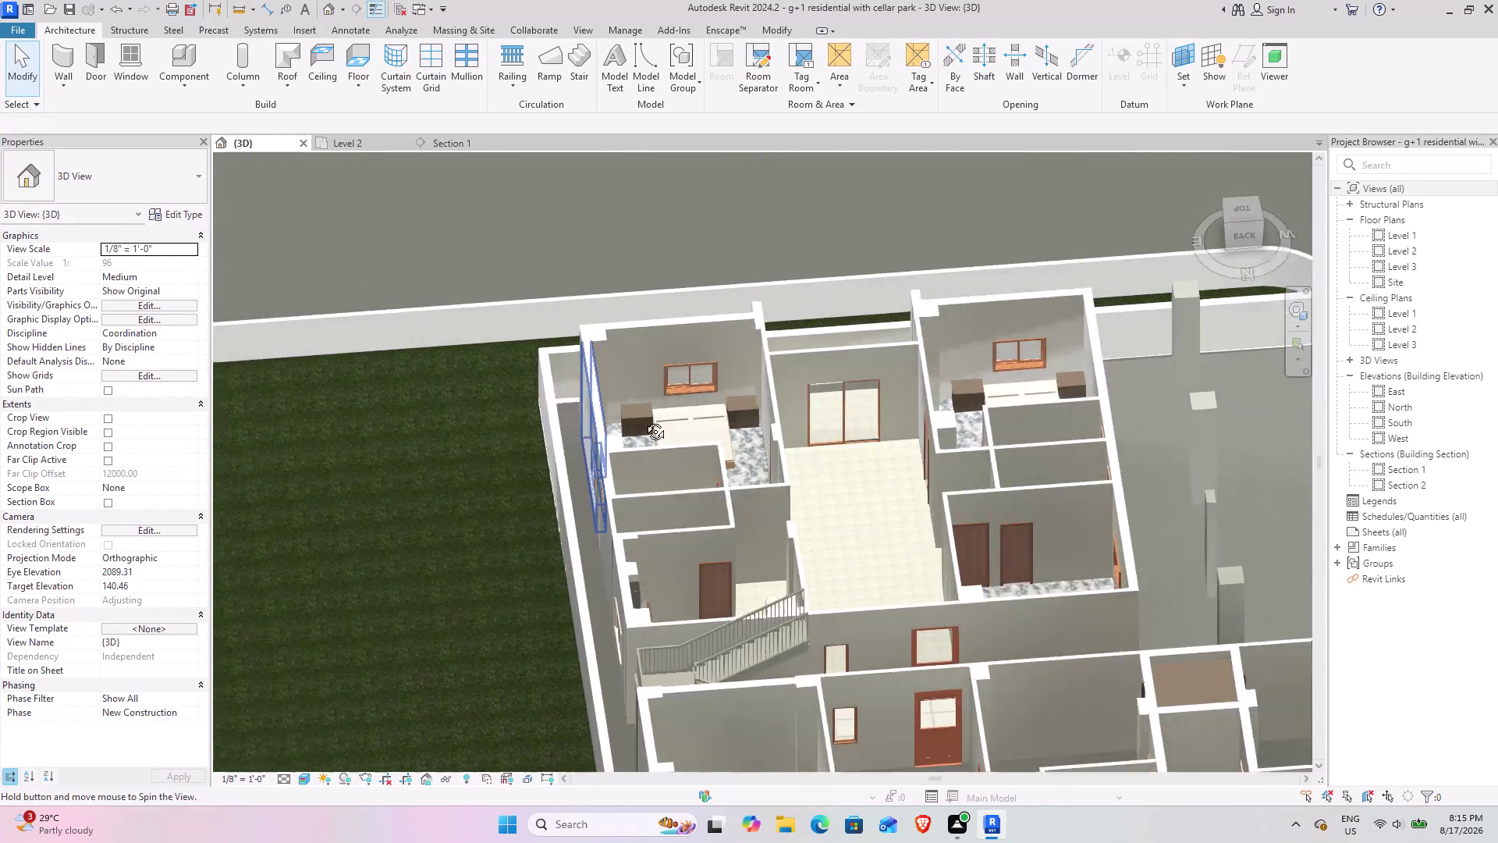
Select the bedside cabinet in the left Level 2 bedroom and pan across both bedrooms.
middle_drag(633, 422, 653, 420)
click(712, 396)
middle_drag(691, 397, 513, 549)
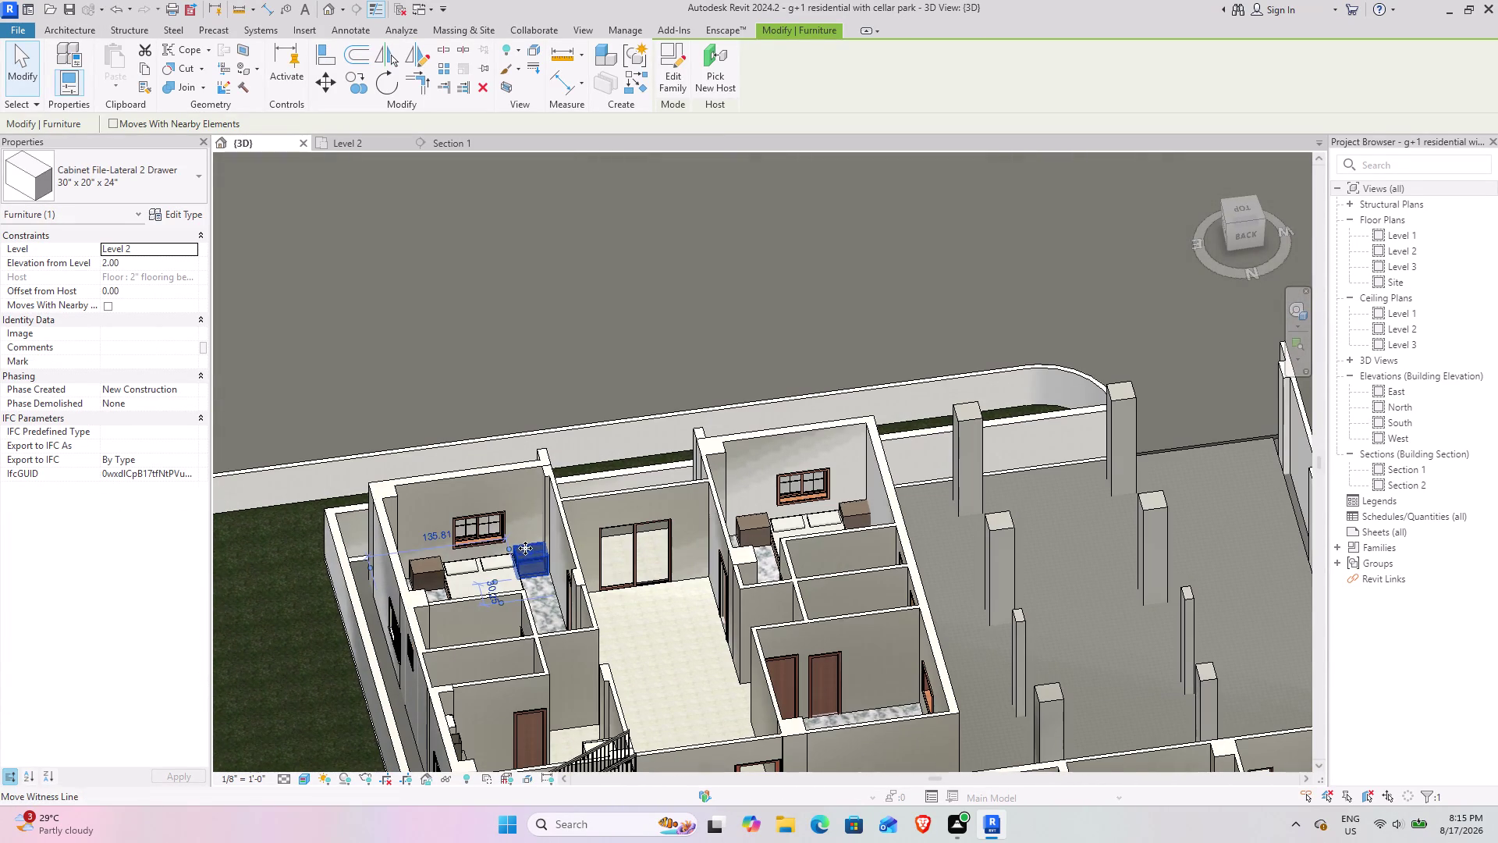
key(space)
key(space)
scroll(up, 3)
click(547, 589)
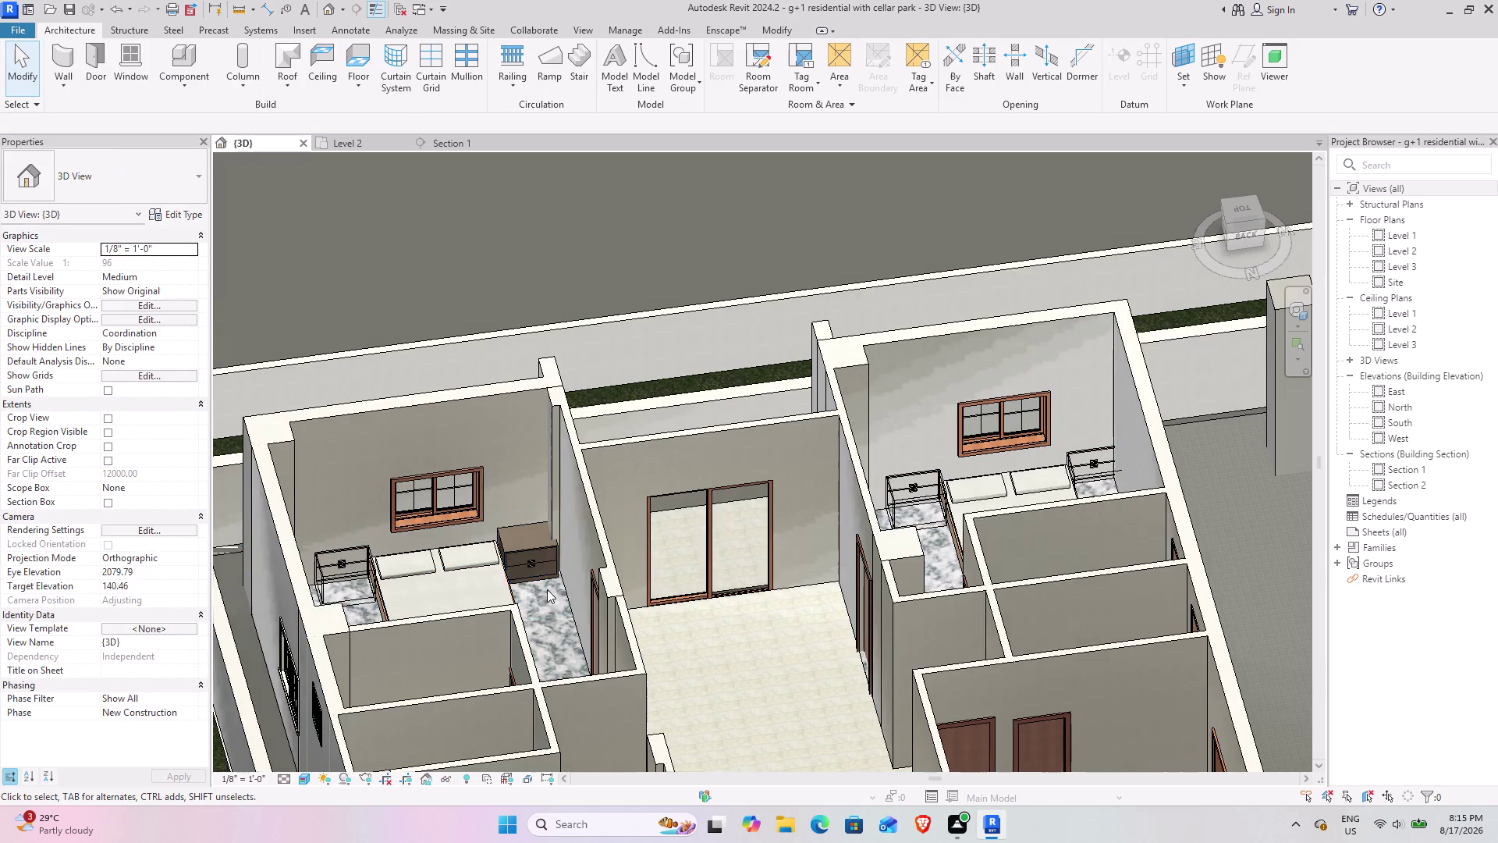
middle_drag(541, 587, 729, 555)
Move the bedside cabinet to the left side of the bed.
click(537, 538)
key(space)
key(space)
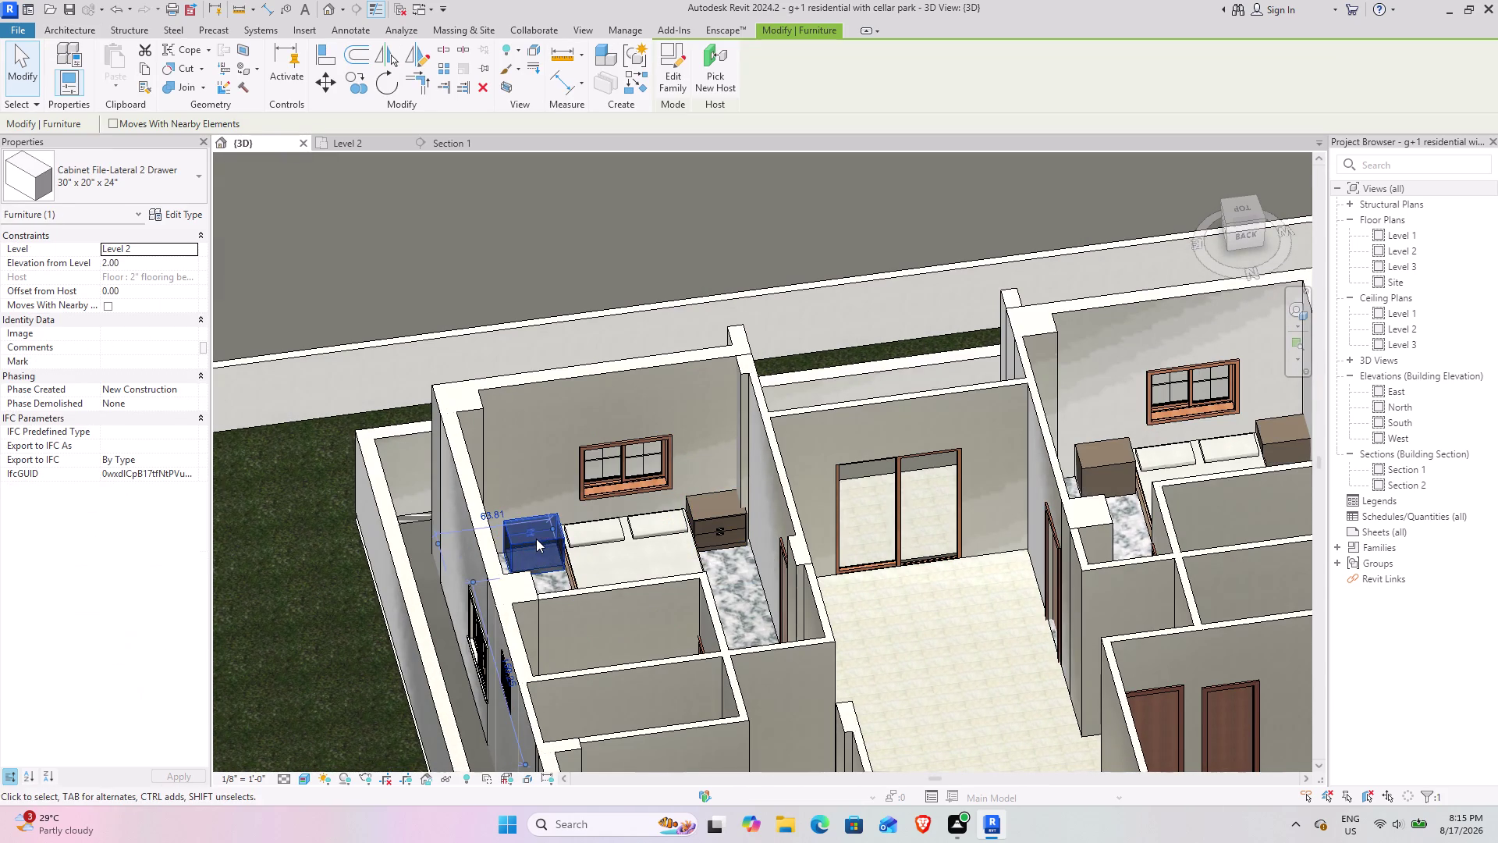
click(883, 567)
Place a bedside cabinet on the right side of the same bed.
middle_drag(891, 584, 708, 588)
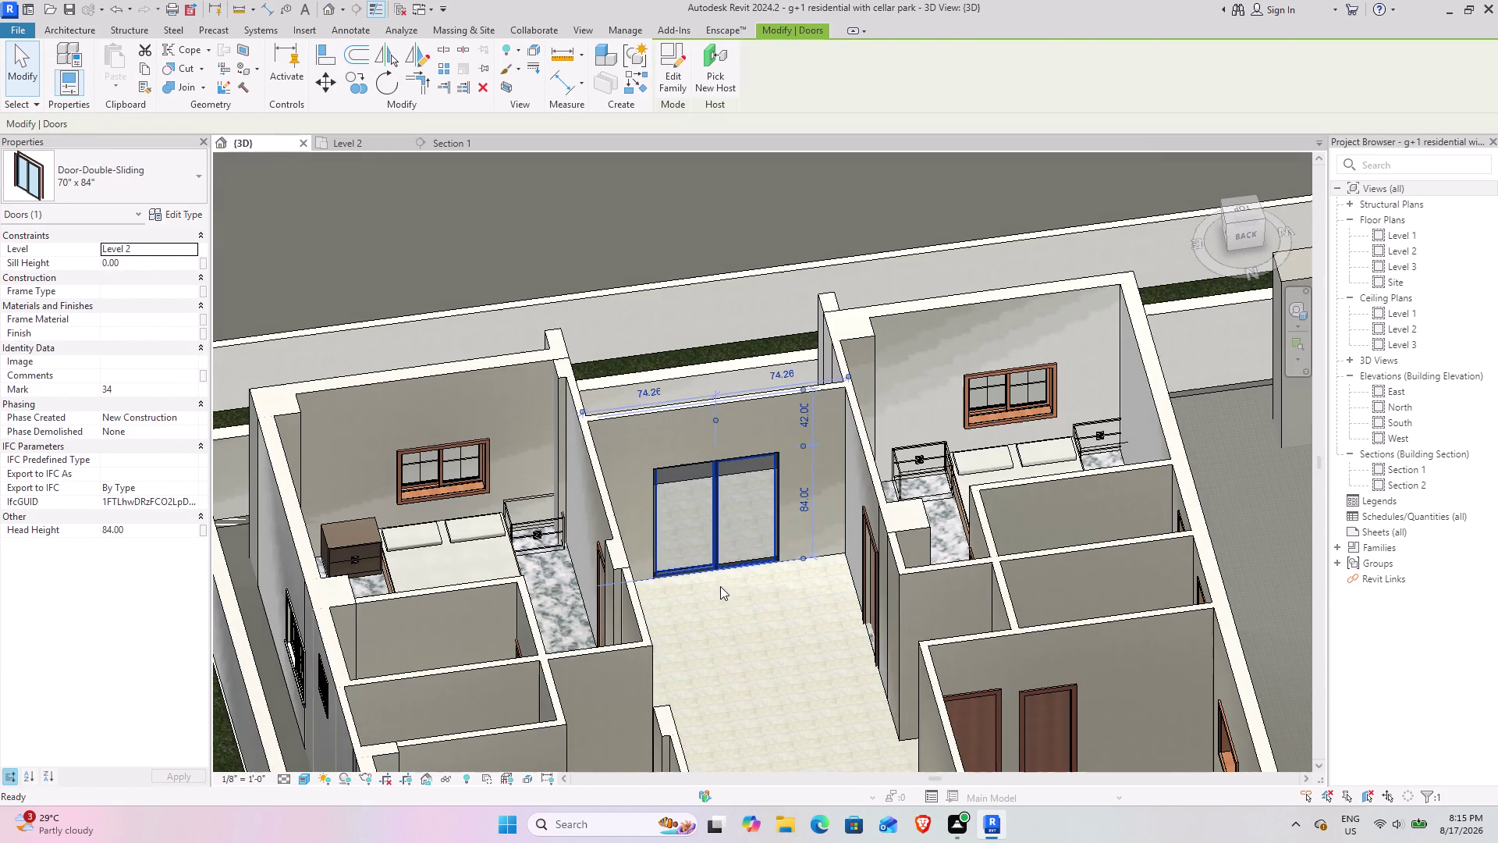
click(789, 597)
click(523, 536)
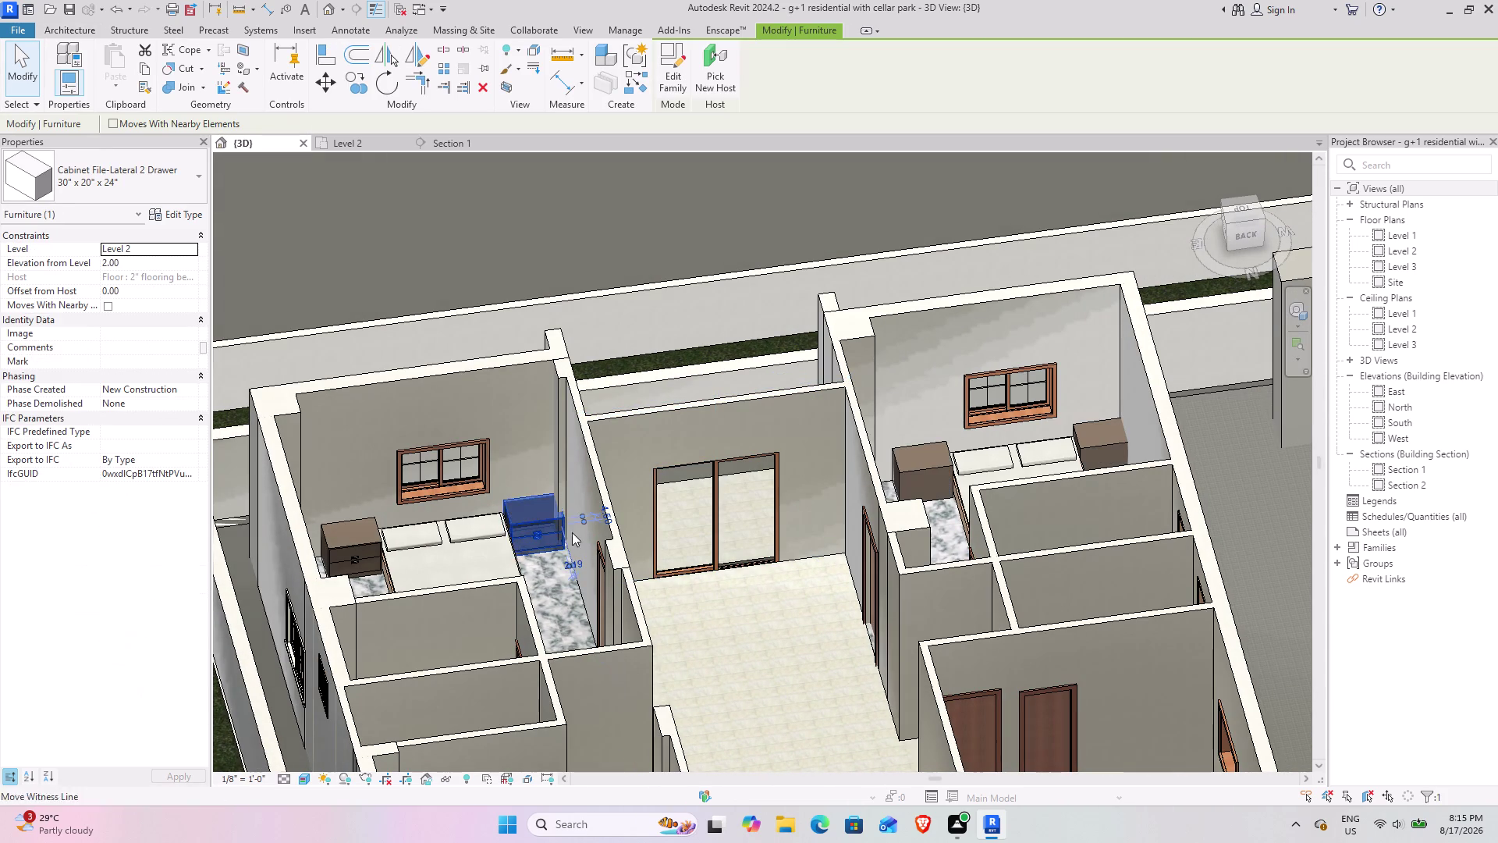
click(710, 618)
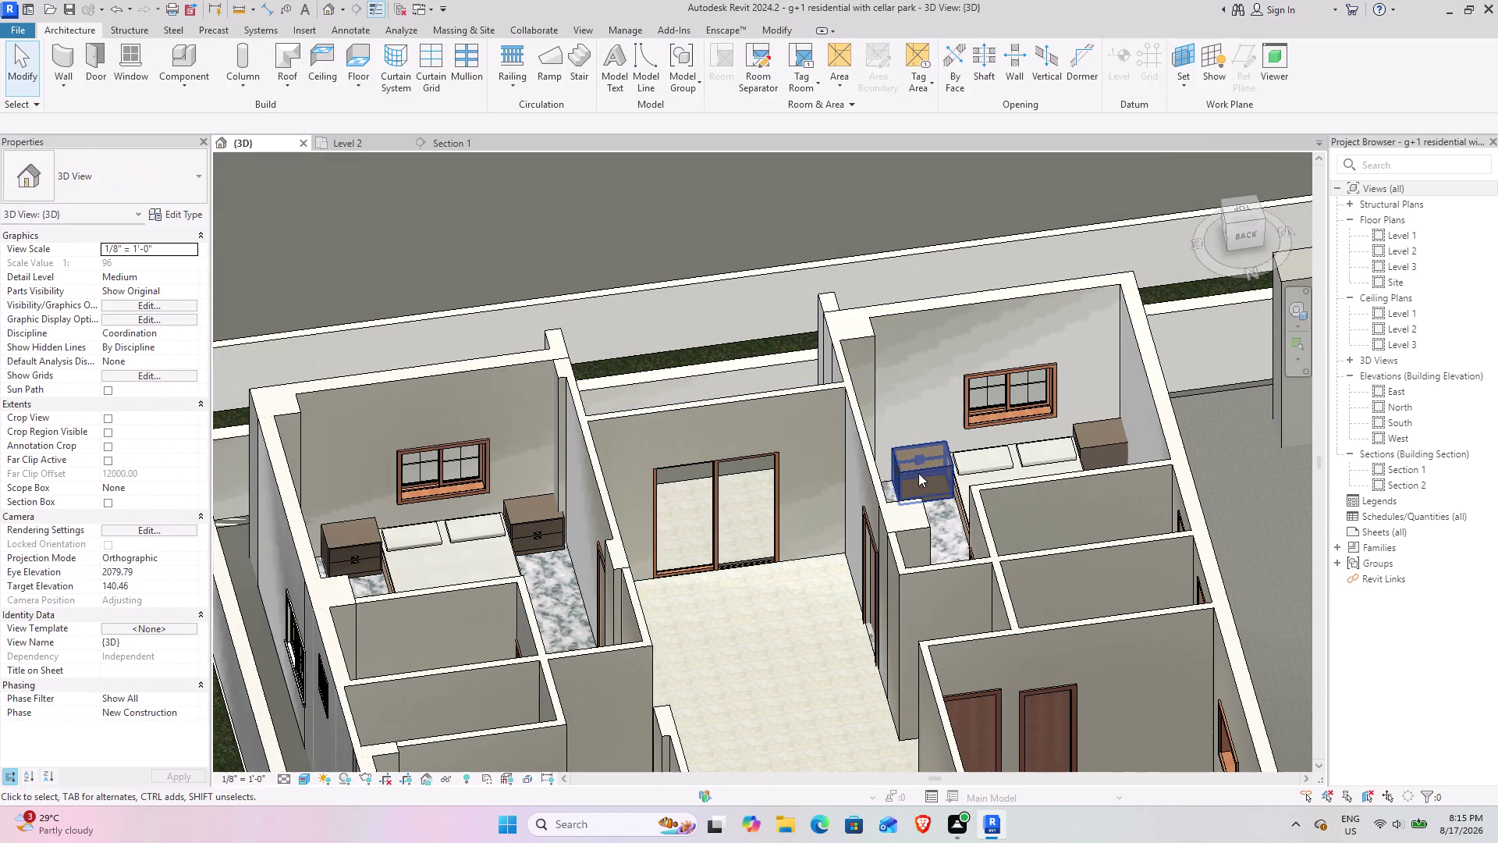
Copy the right bedroom's cabinet to the right side of its bed.
click(918, 471)
key(space)
key(space)
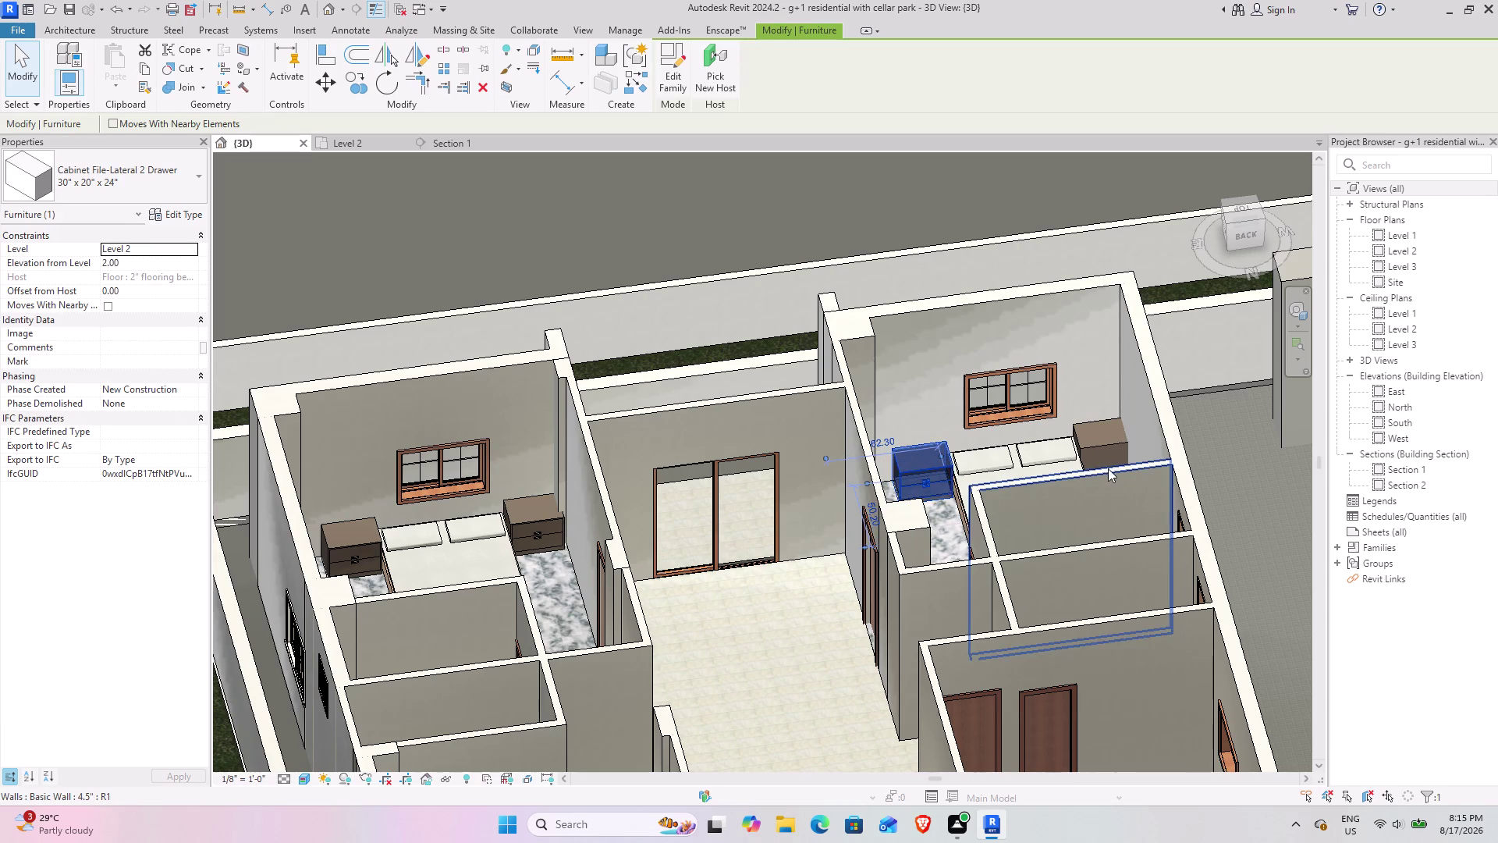
click(1113, 450)
key(space)
key(space)
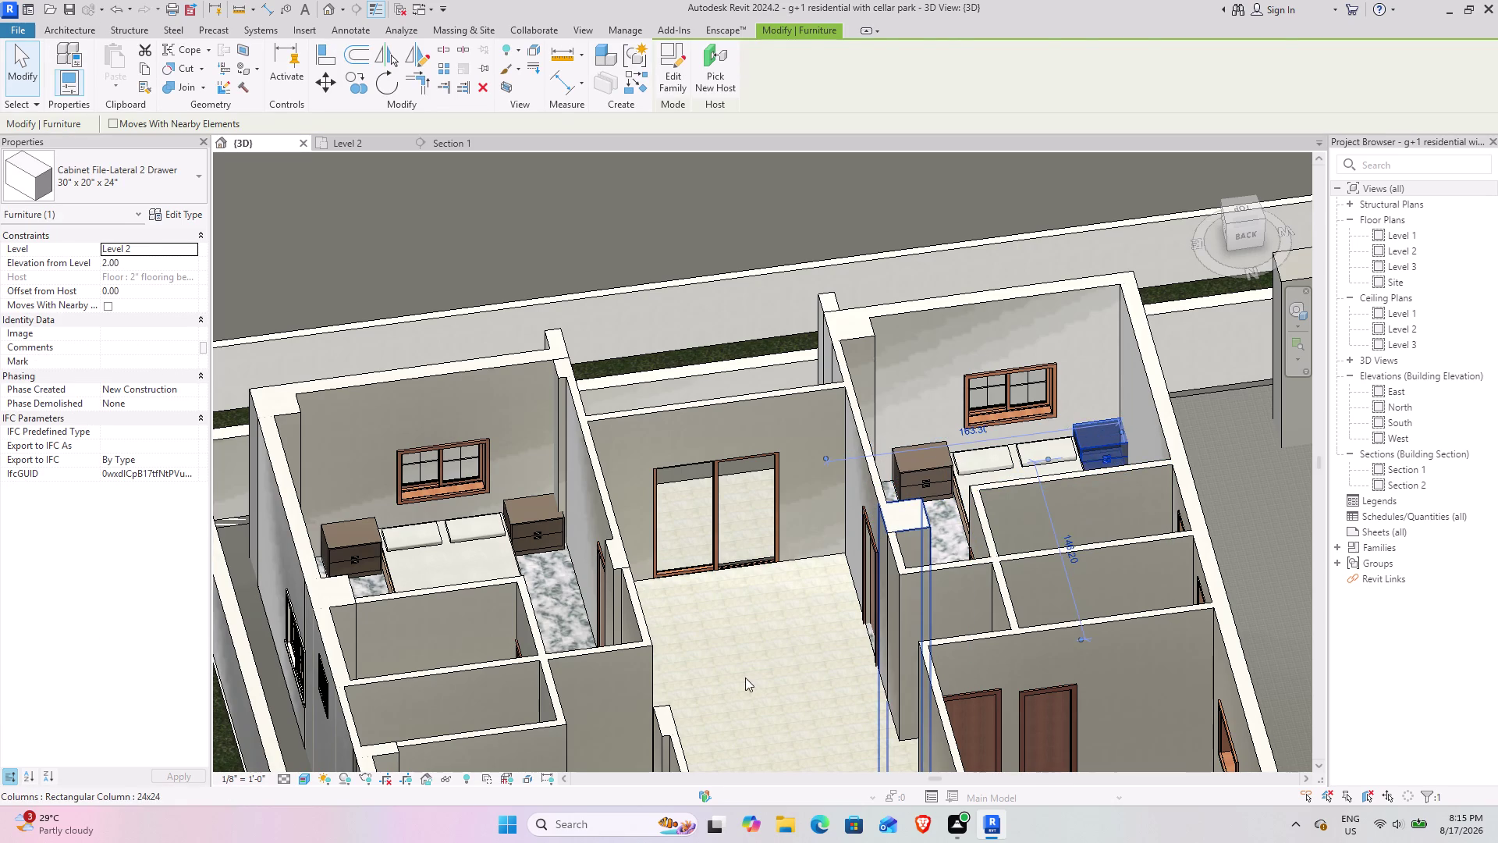
click(745, 676)
Orbit to the lower bedroom and check its bedside cabinet.
scroll(down, 3)
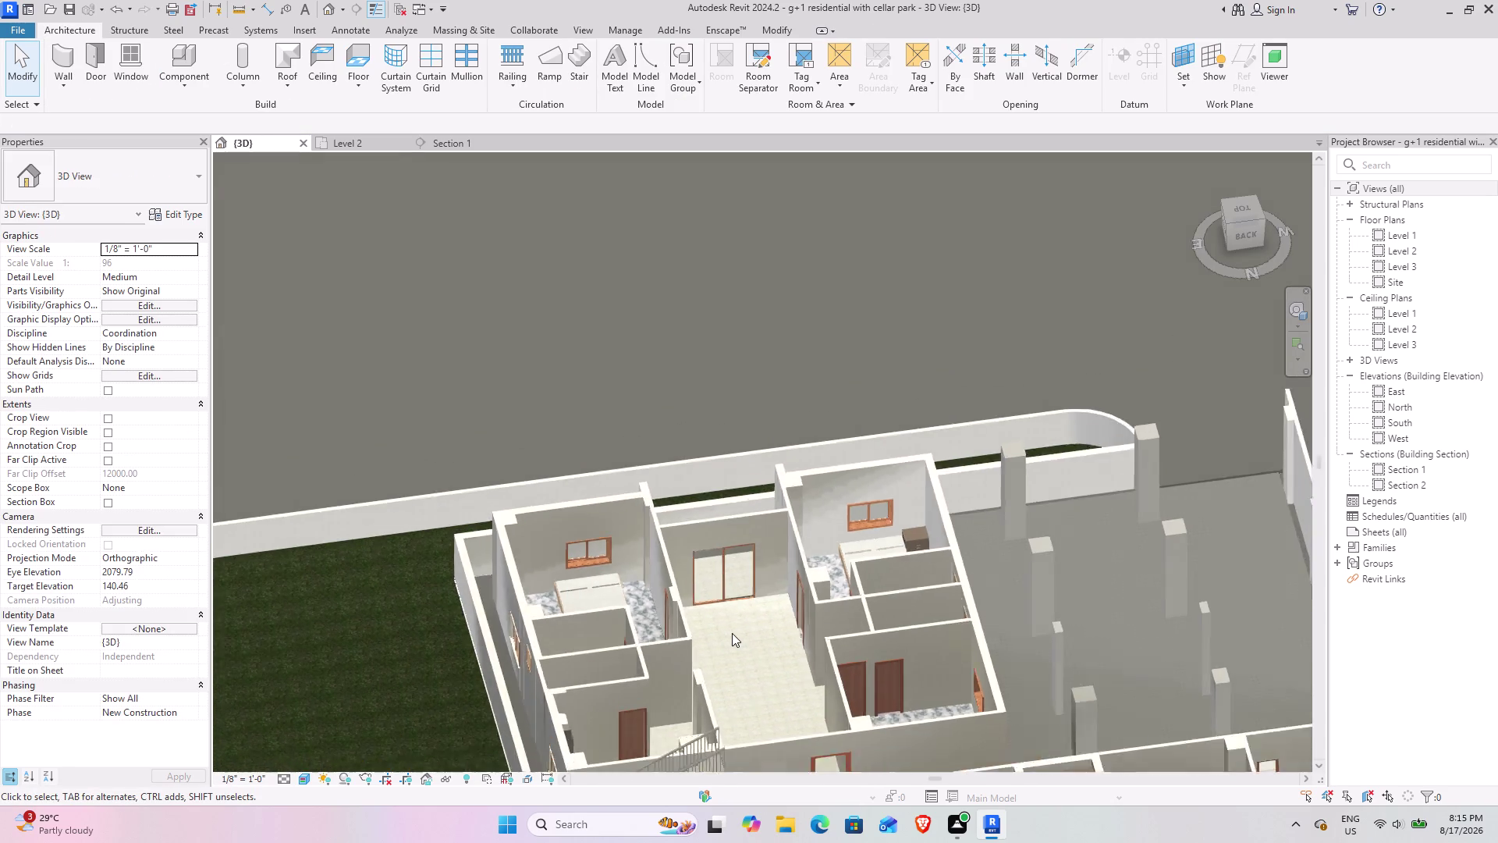
scroll(down, 3)
click(856, 397)
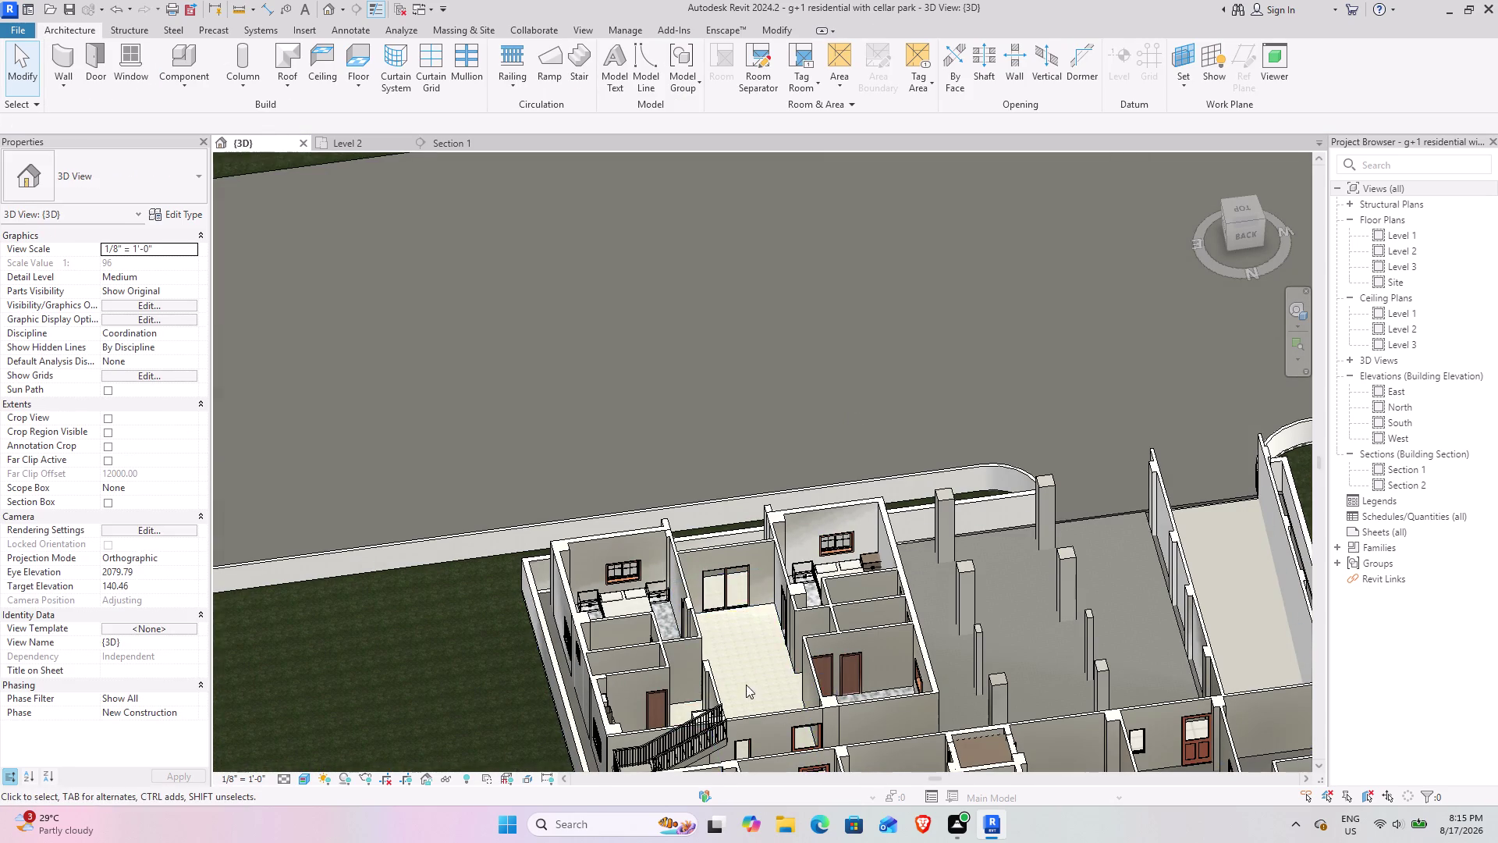
middle_drag(725, 667, 804, 698)
middle_drag(750, 654, 875, 684)
middle_drag(541, 614, 720, 623)
scroll(up, 3)
double_click(376, 469)
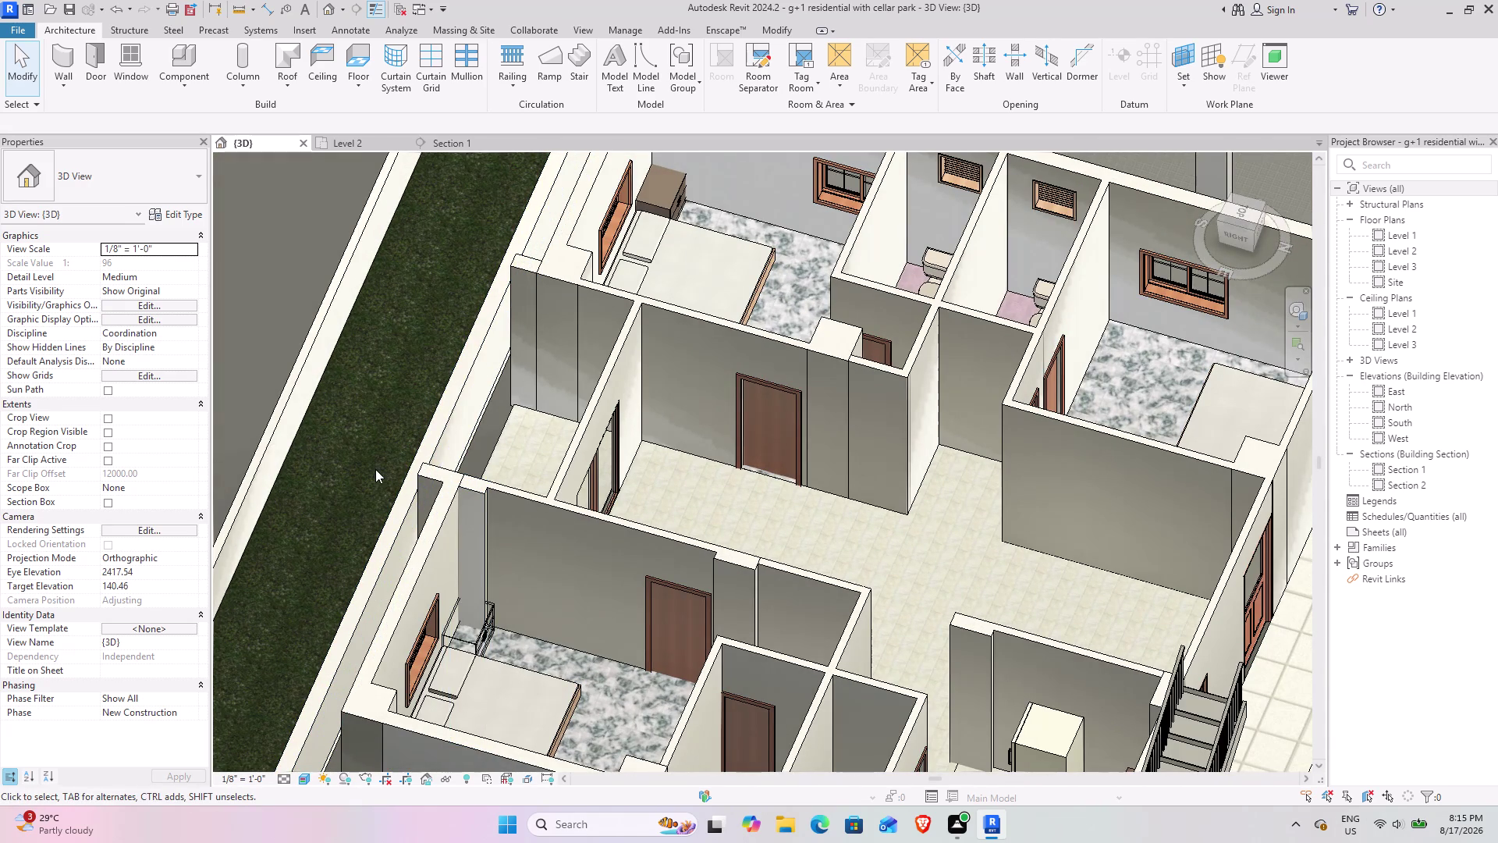
click(472, 627)
click(480, 633)
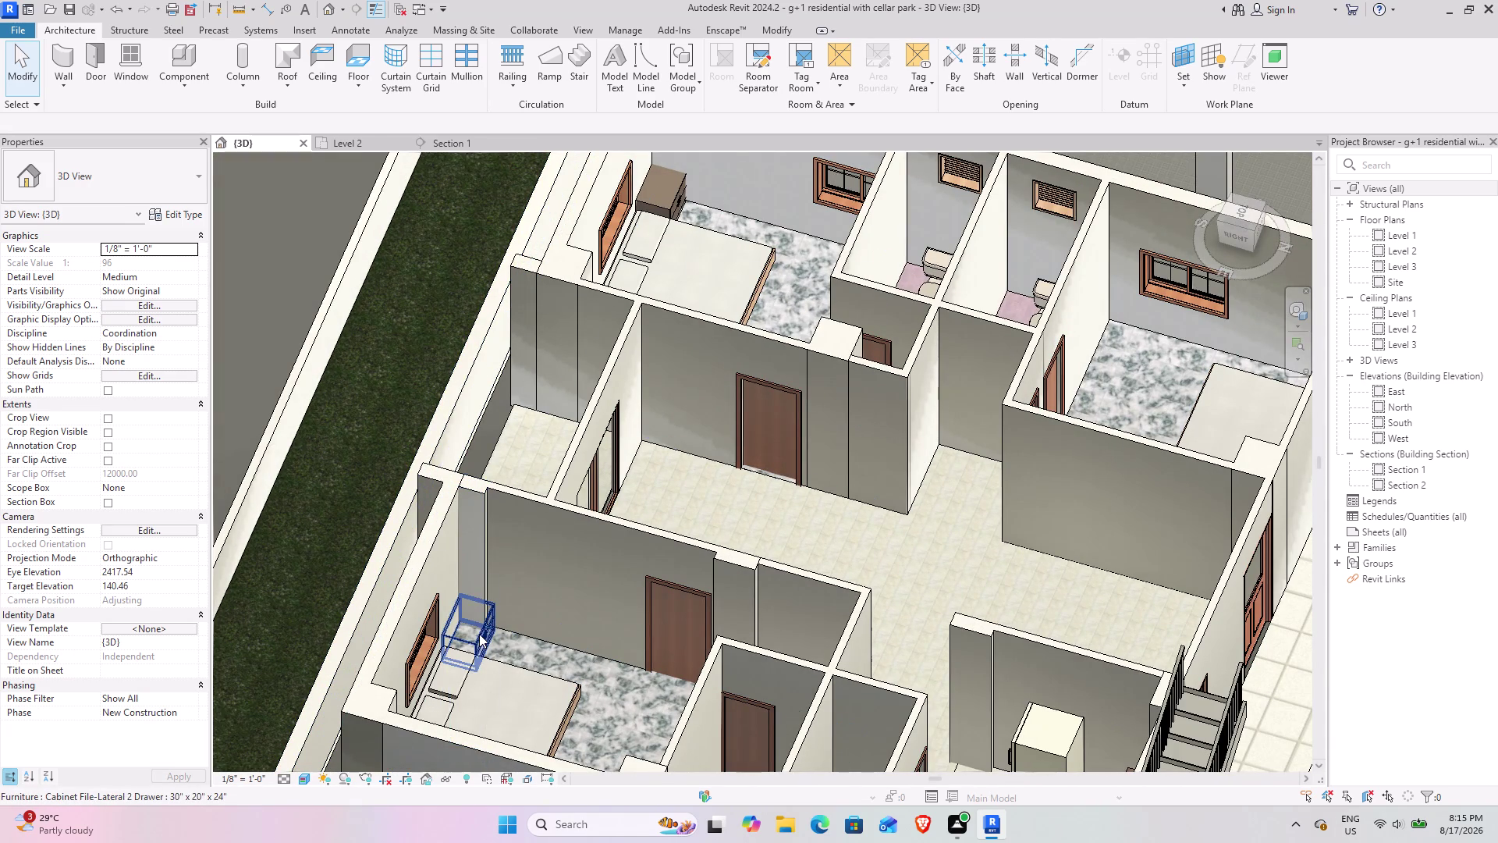
click(528, 458)
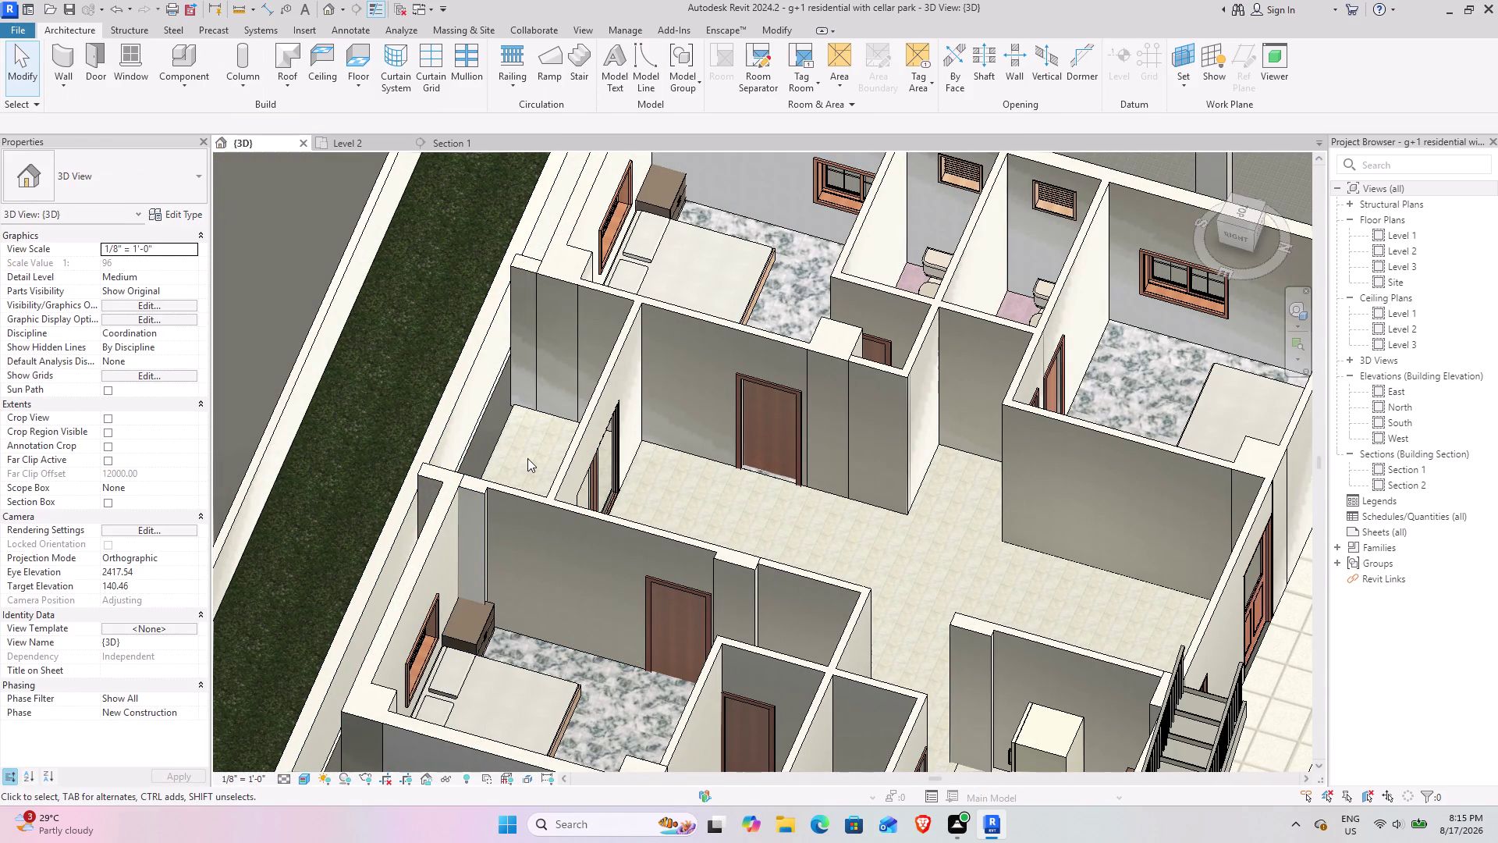
Orbit across the floor to the bedroom near the stairs.
scroll(down, 3)
middle_drag(363, 440, 249, 464)
middle_drag(415, 477, 853, 529)
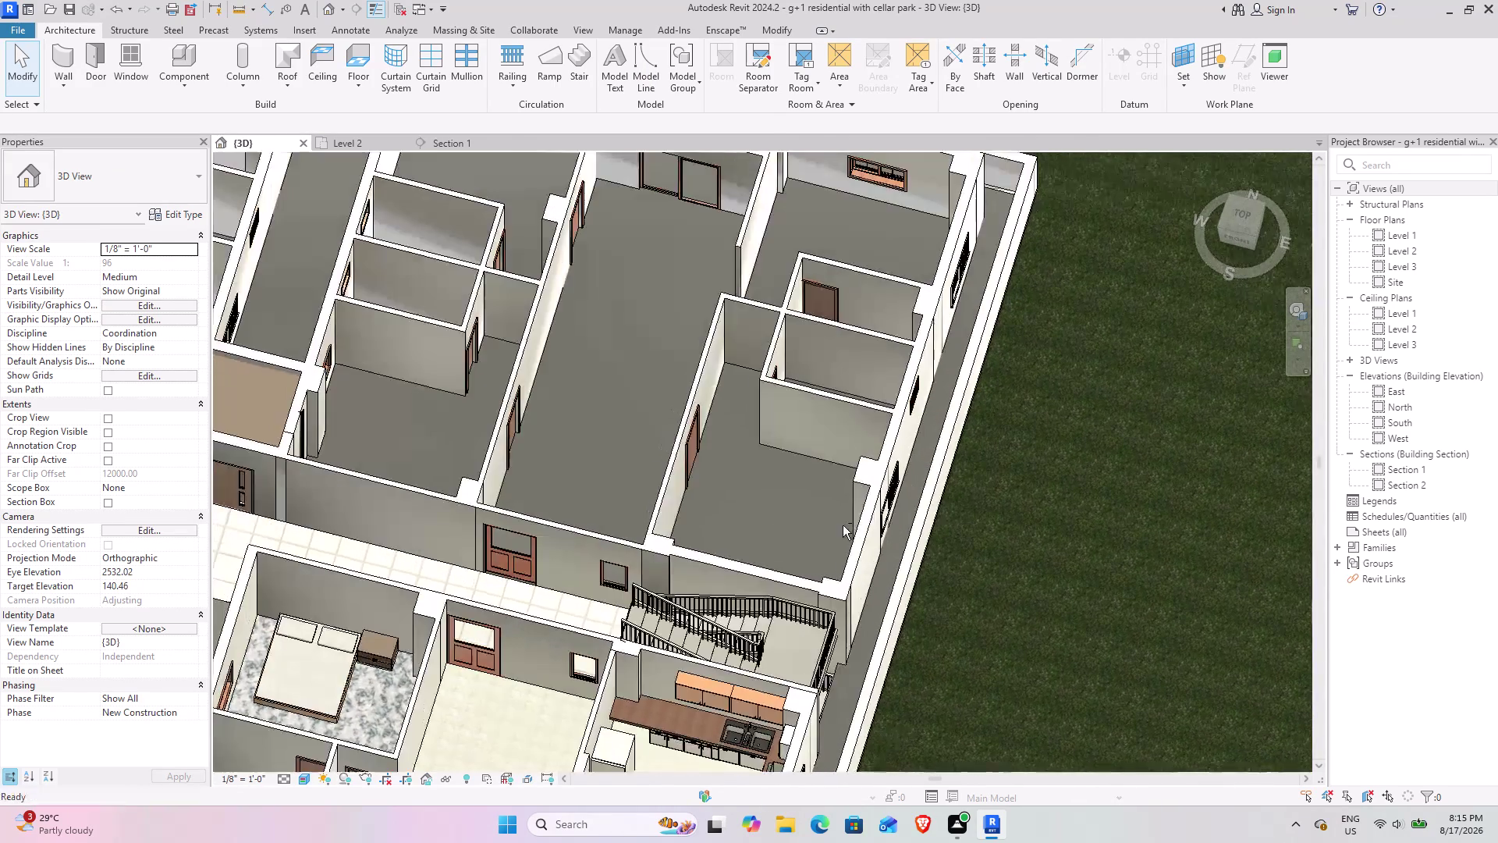
middle_drag(580, 492, 904, 418)
scroll(up, 3)
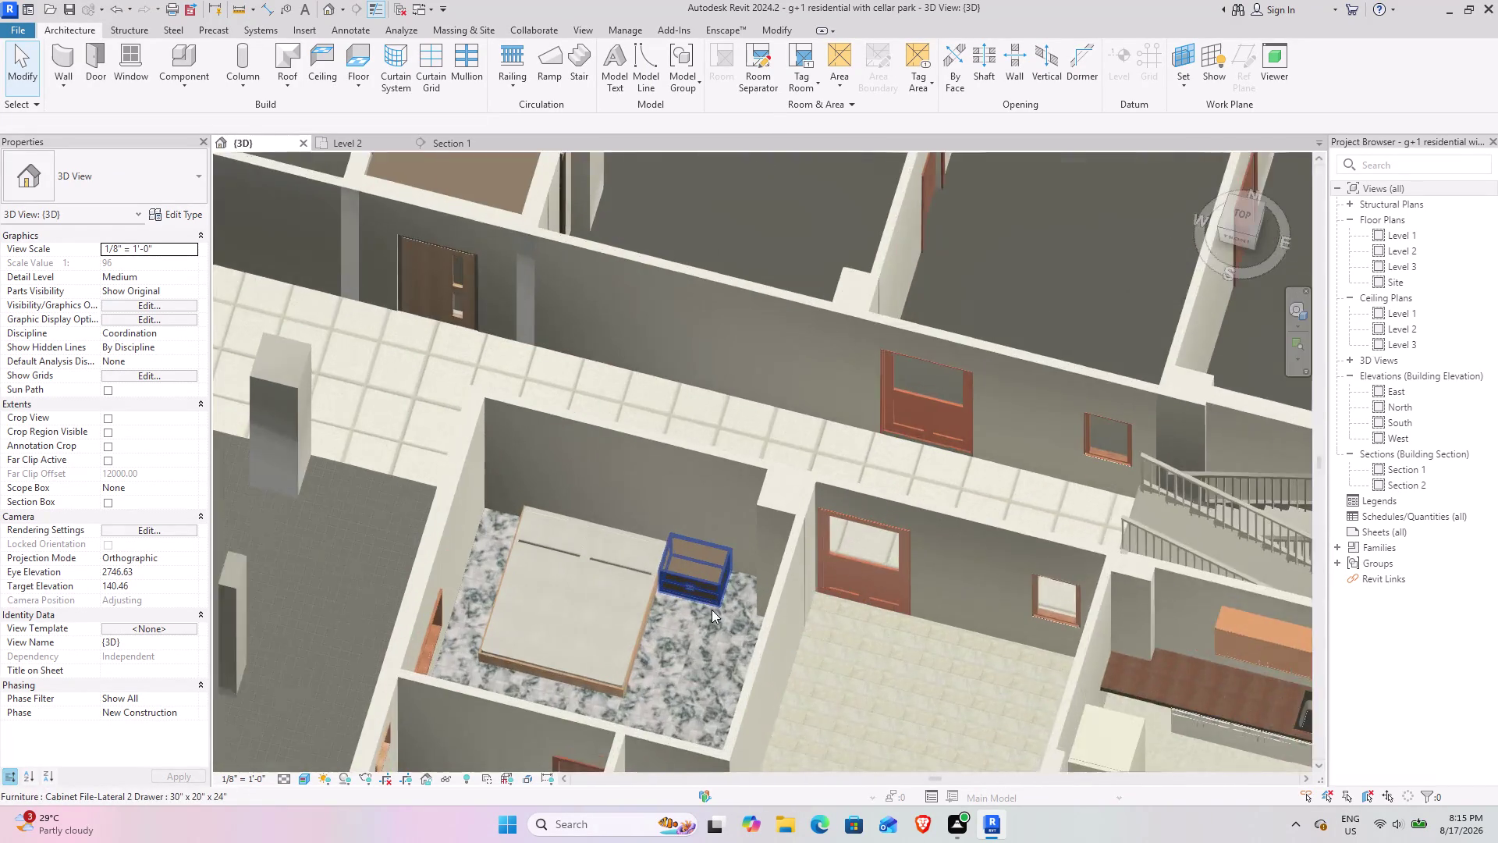
scroll(up, 3)
Reposition the bedside cabinet beside the bed near the stairs.
click(691, 565)
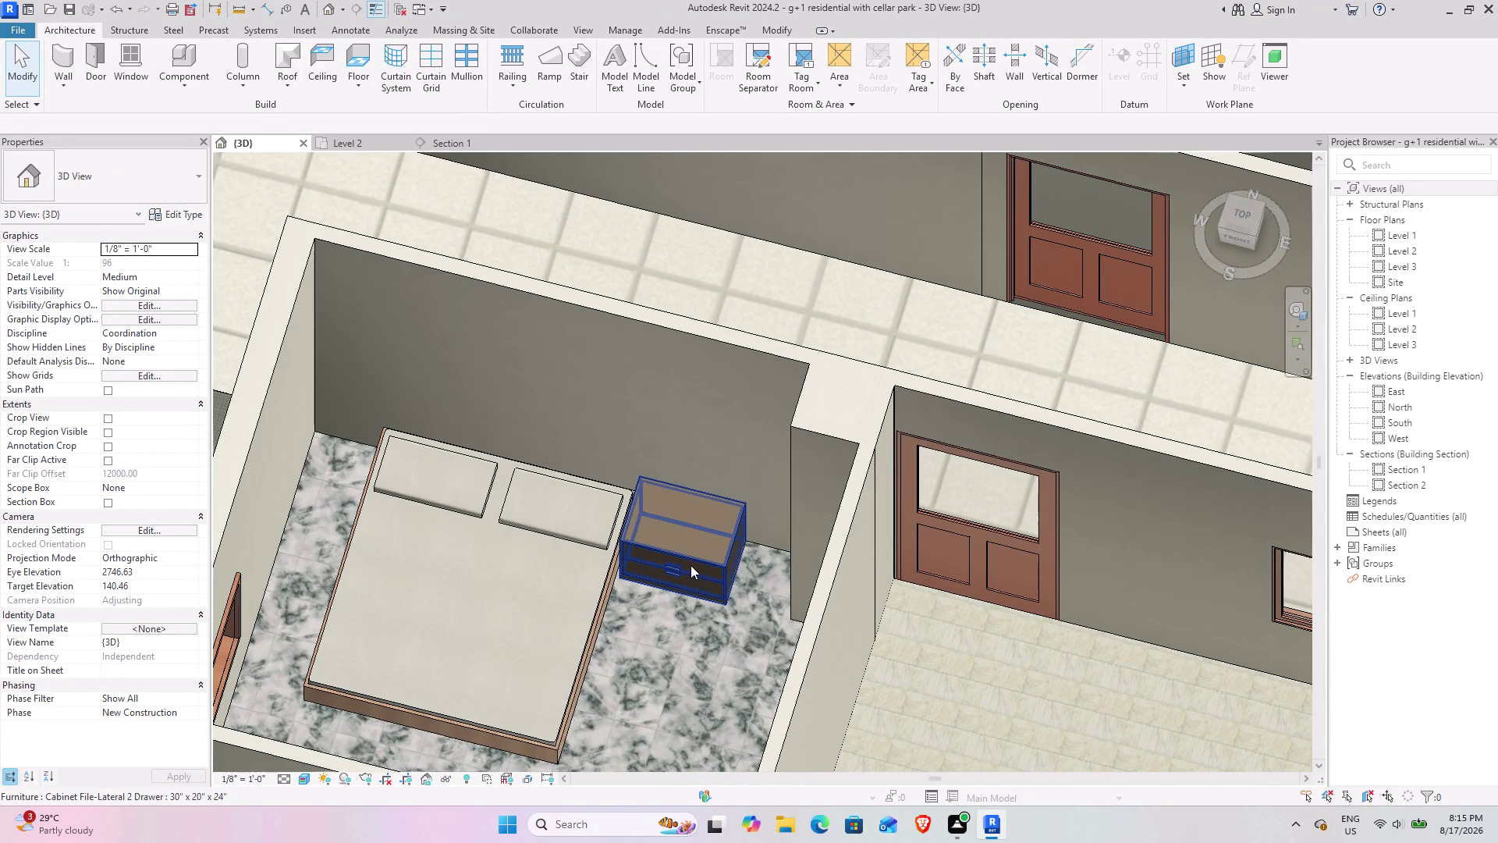
key(space)
key(space)
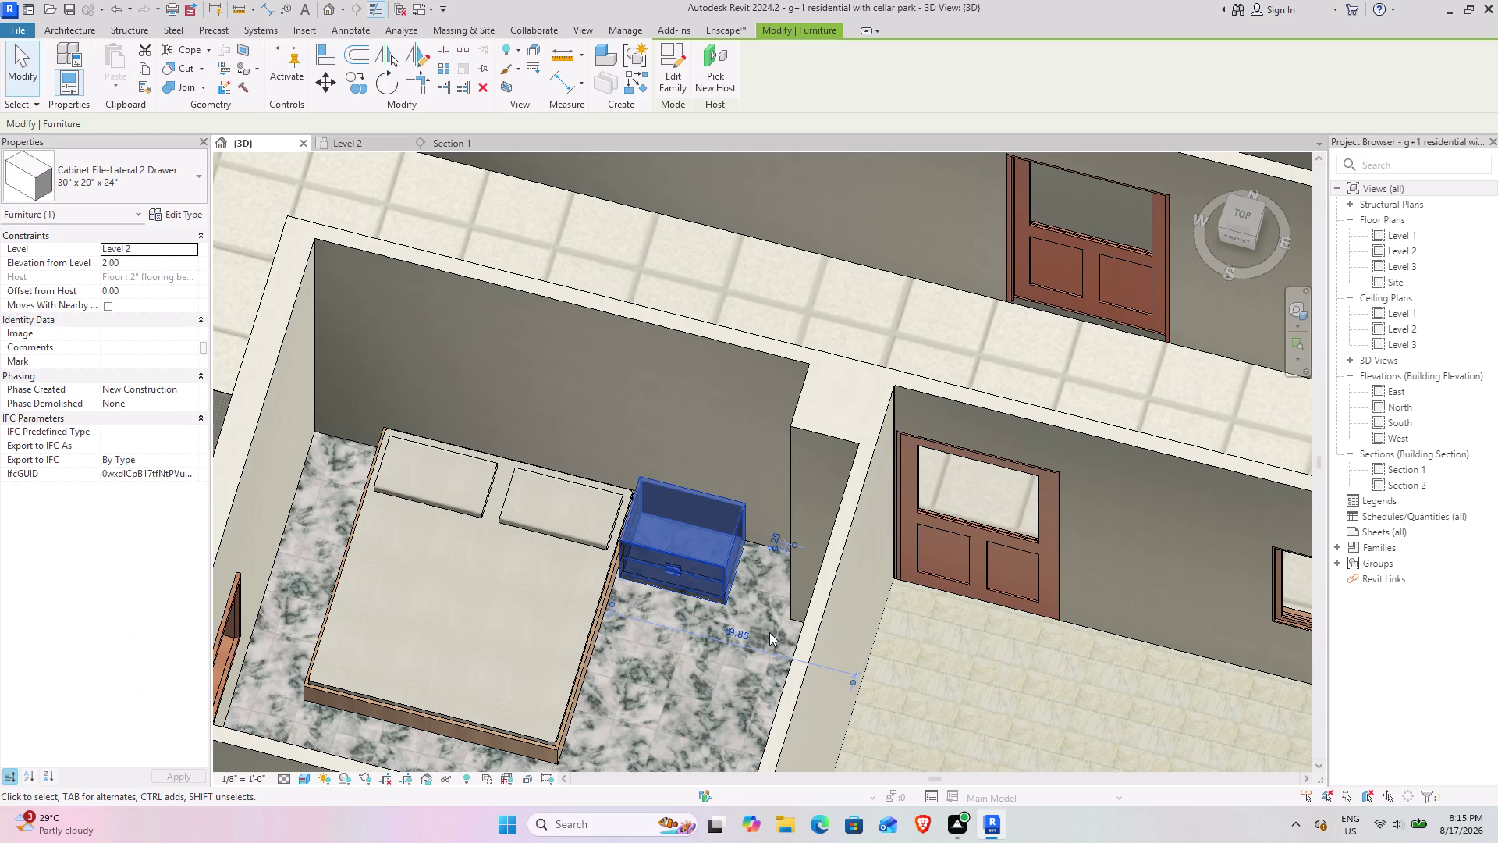
key(space)
key(space)
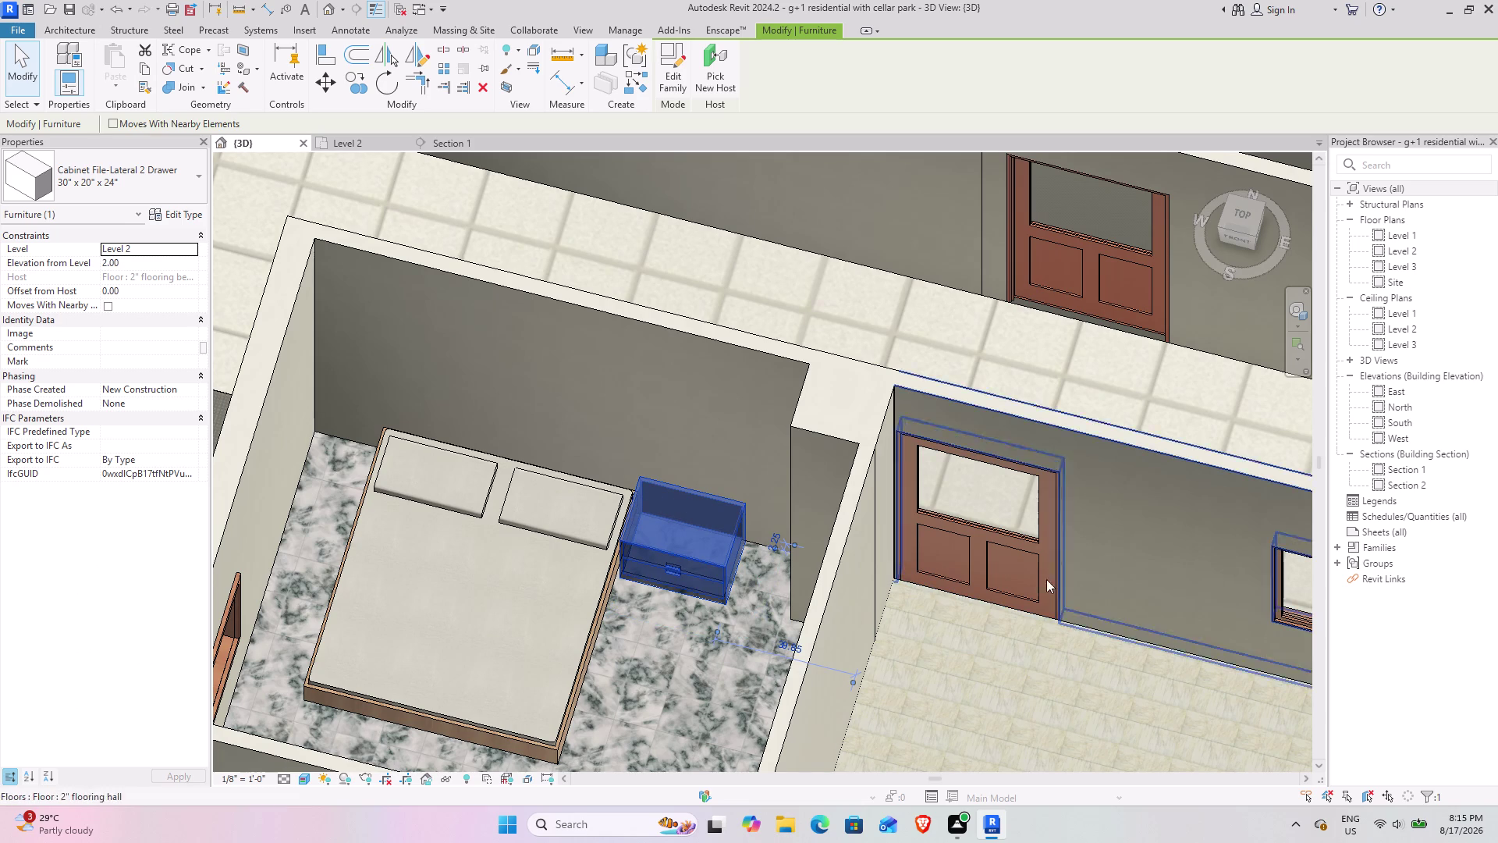
click(970, 358)
scroll(down, 3)
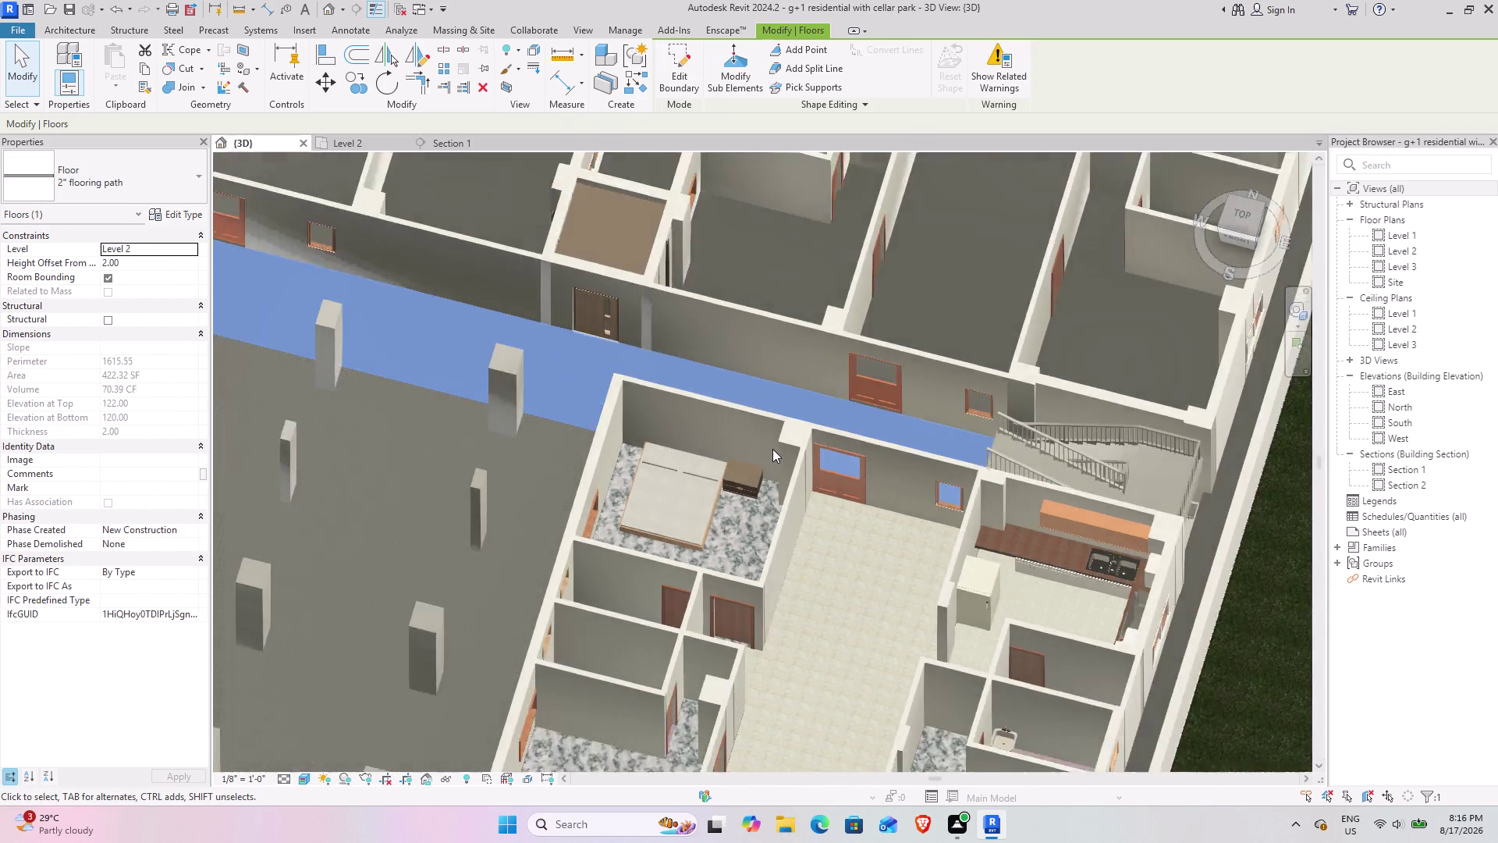
scroll(down, 3)
Orbit around the whole building, viewing it from above, the side and the front.
click(1107, 477)
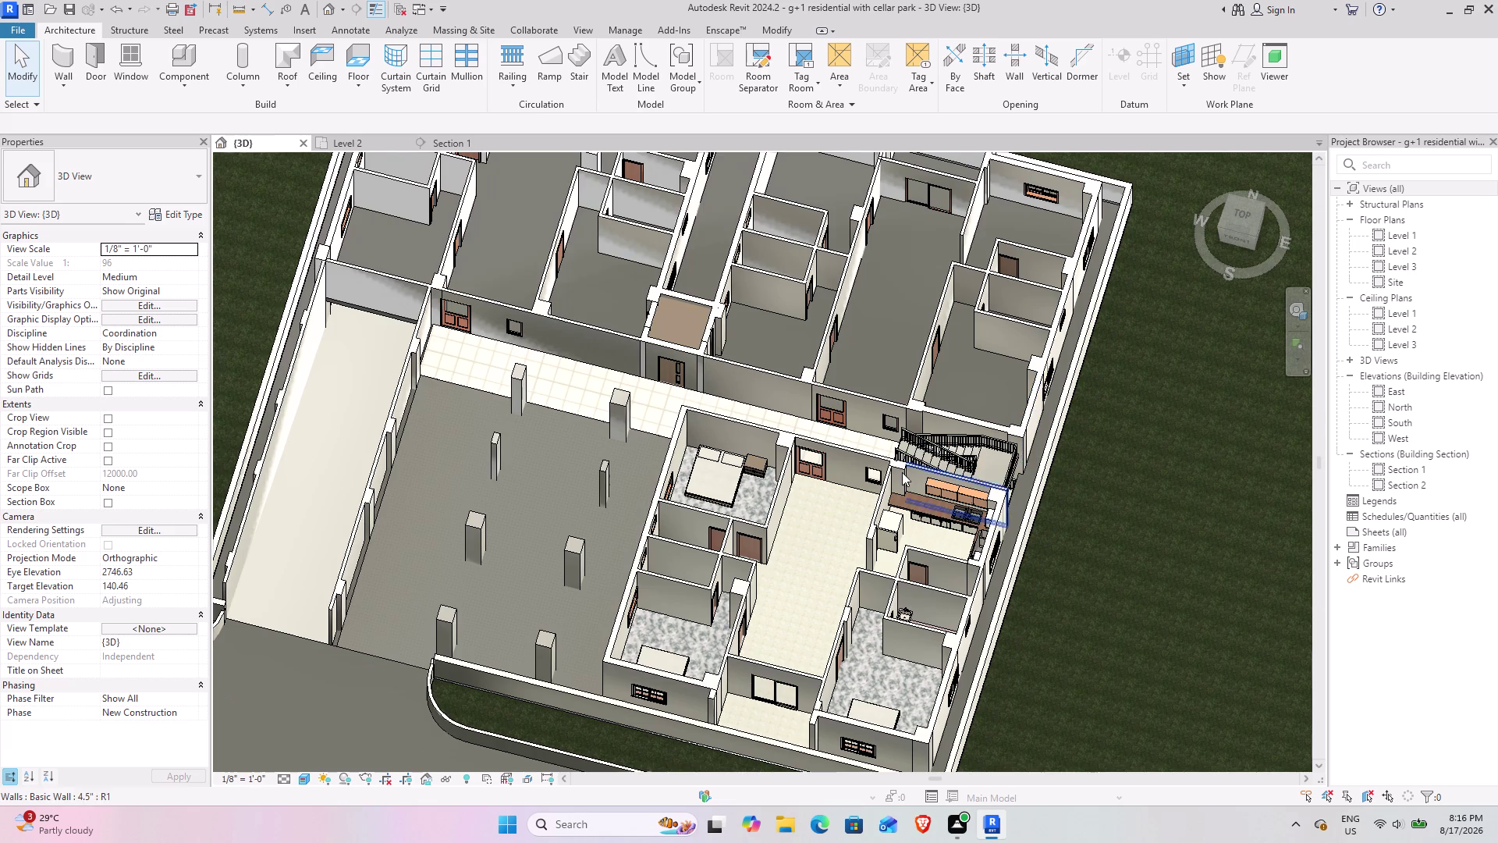
scroll(down, 3)
middle_drag(925, 609, 586, 434)
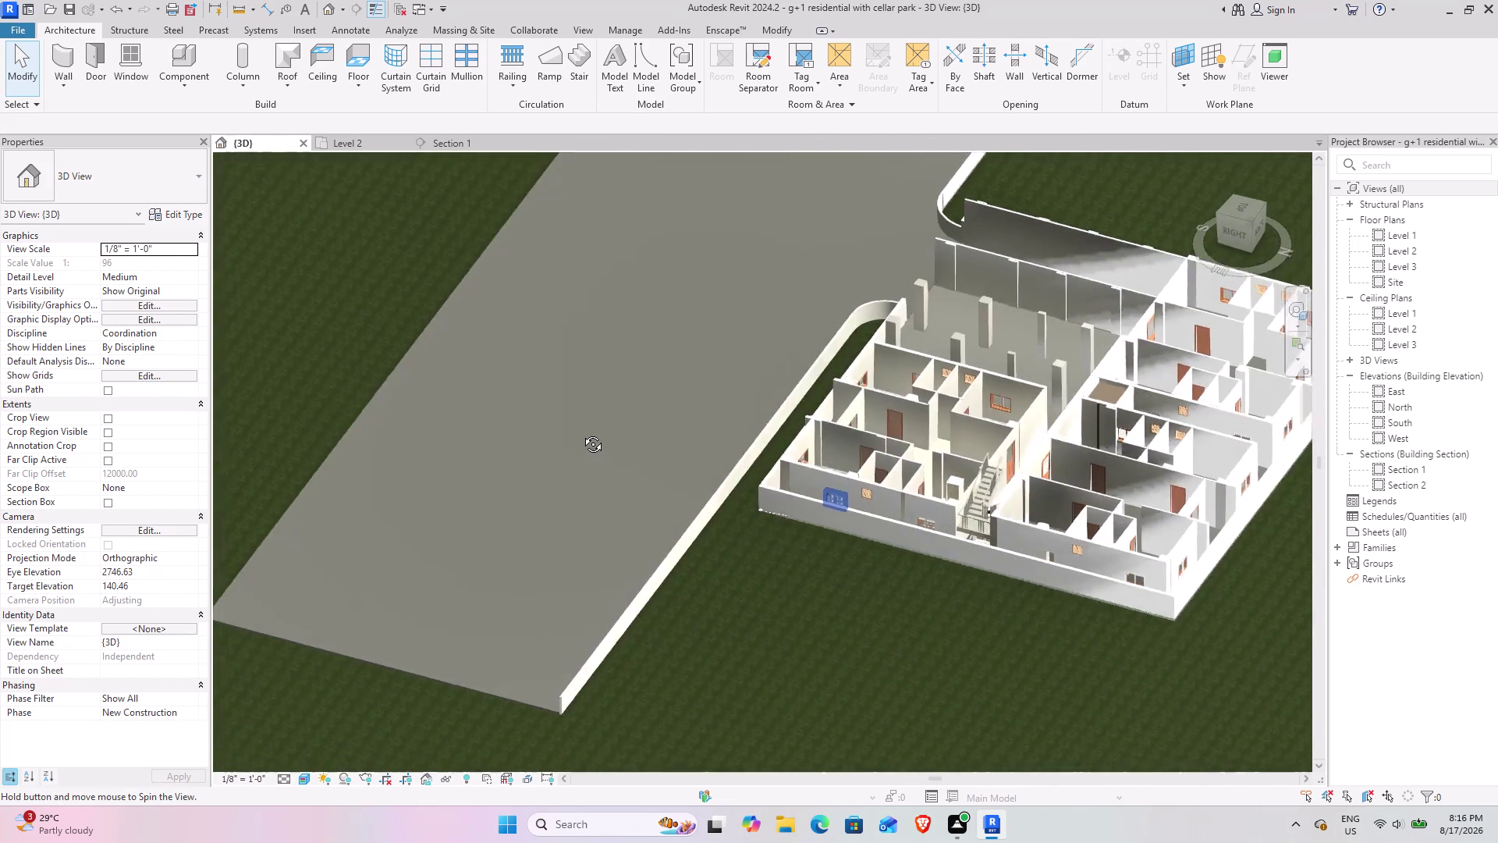
middle_drag(585, 434, 937, 592)
middle_drag(826, 560, 322, 454)
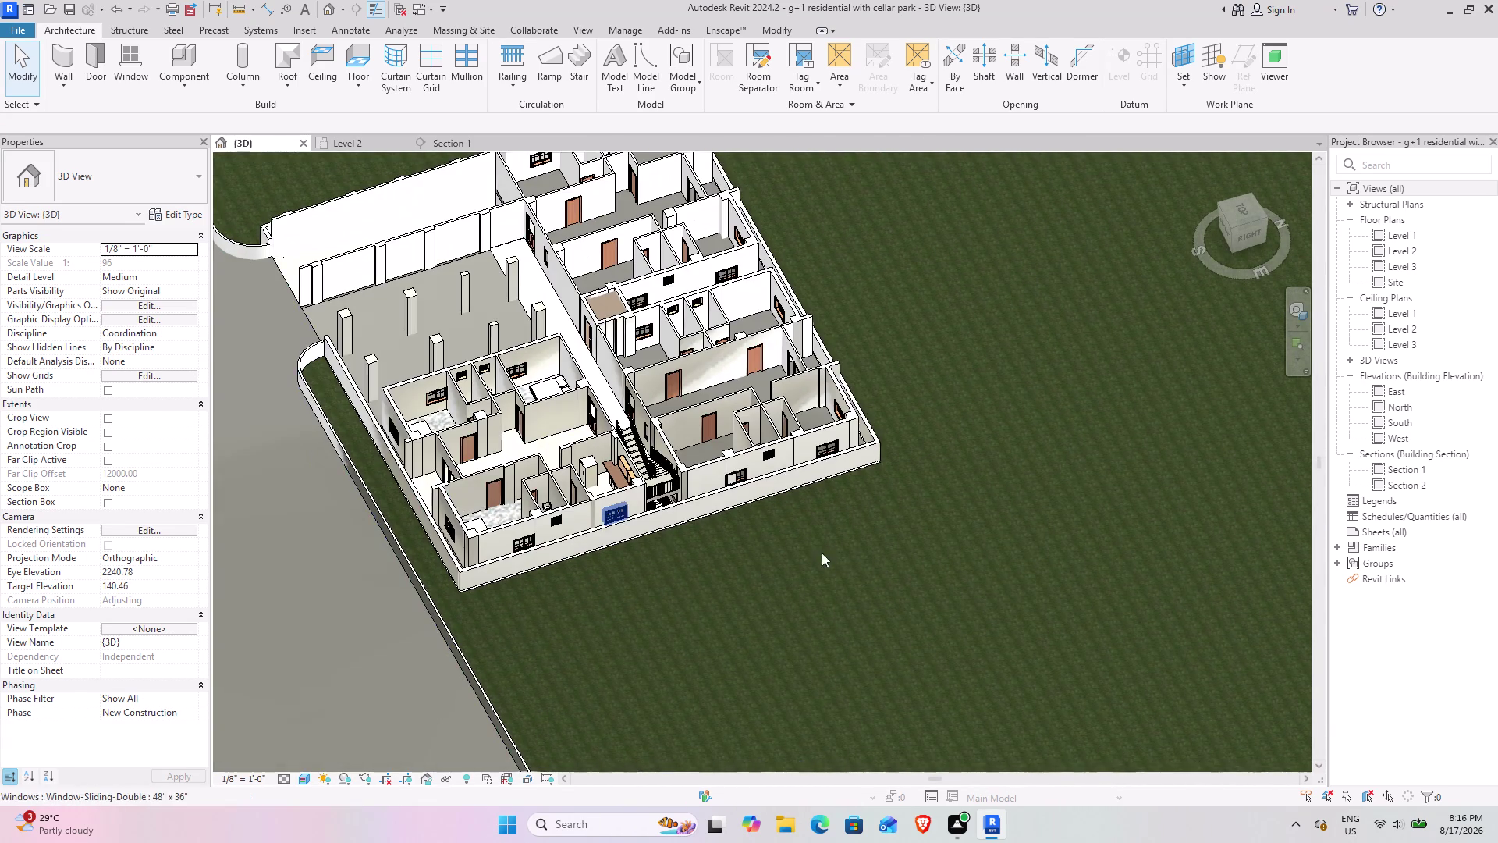
middle_drag(747, 551, 866, 625)
middle_drag(820, 587, 1043, 525)
middle_drag(700, 568, 732, 585)
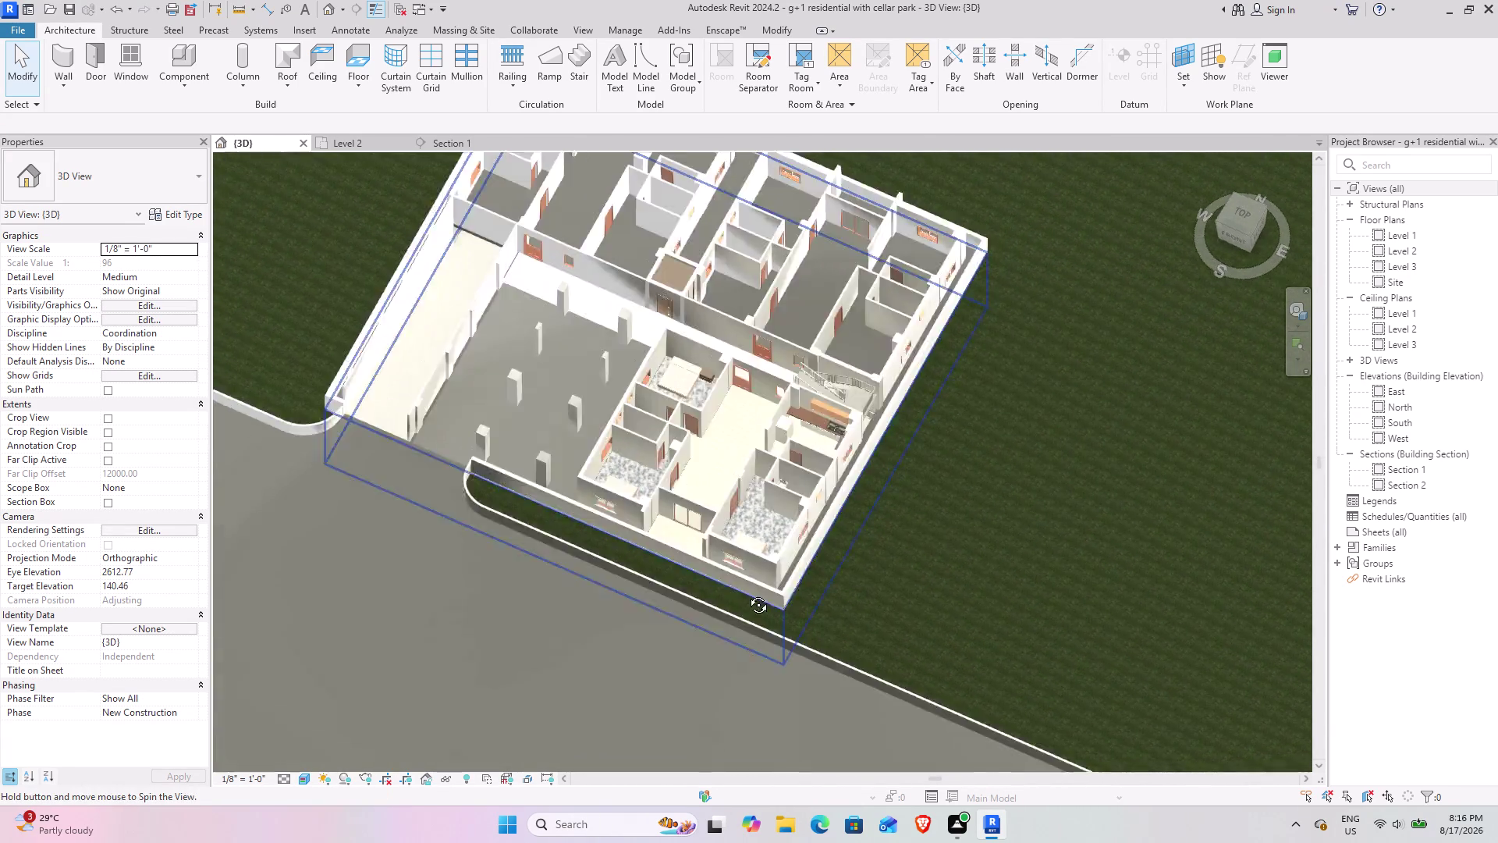
middle_drag(732, 585, 892, 620)
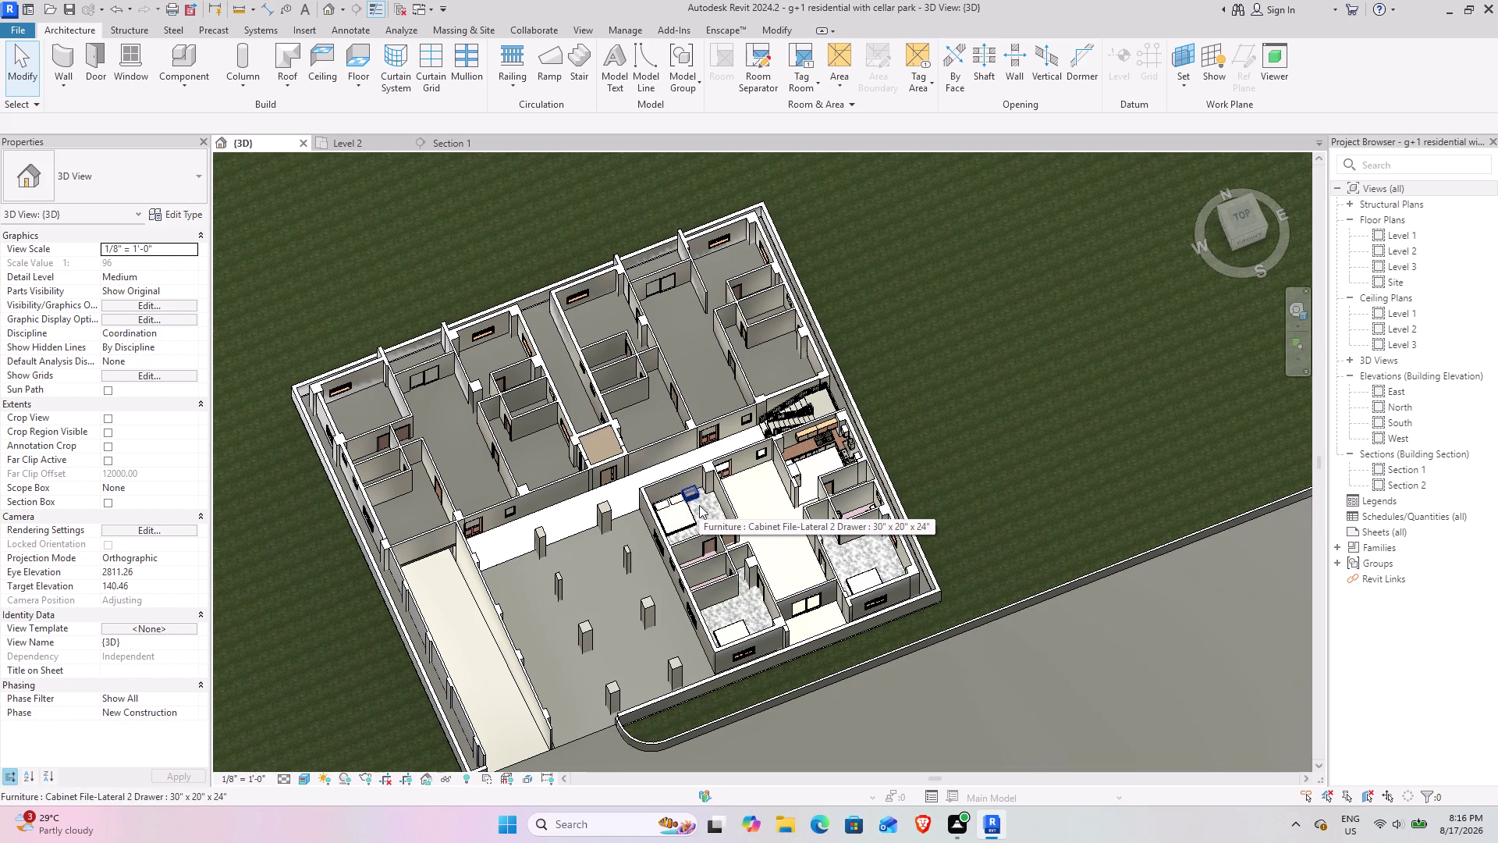
scroll(down, 3)
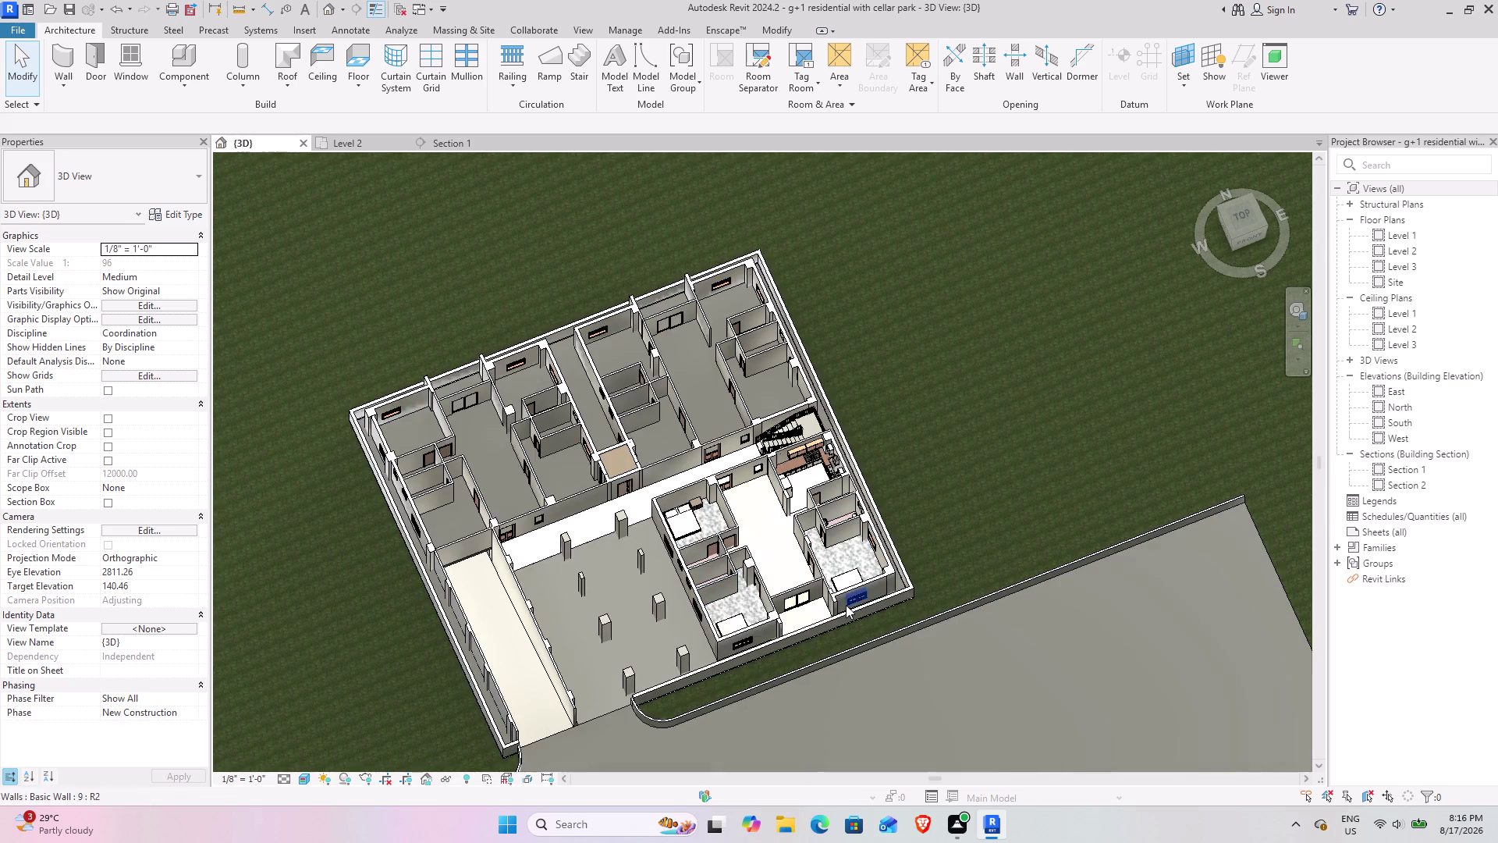
middle_drag(819, 591, 979, 569)
middle_drag(973, 619, 1201, 594)
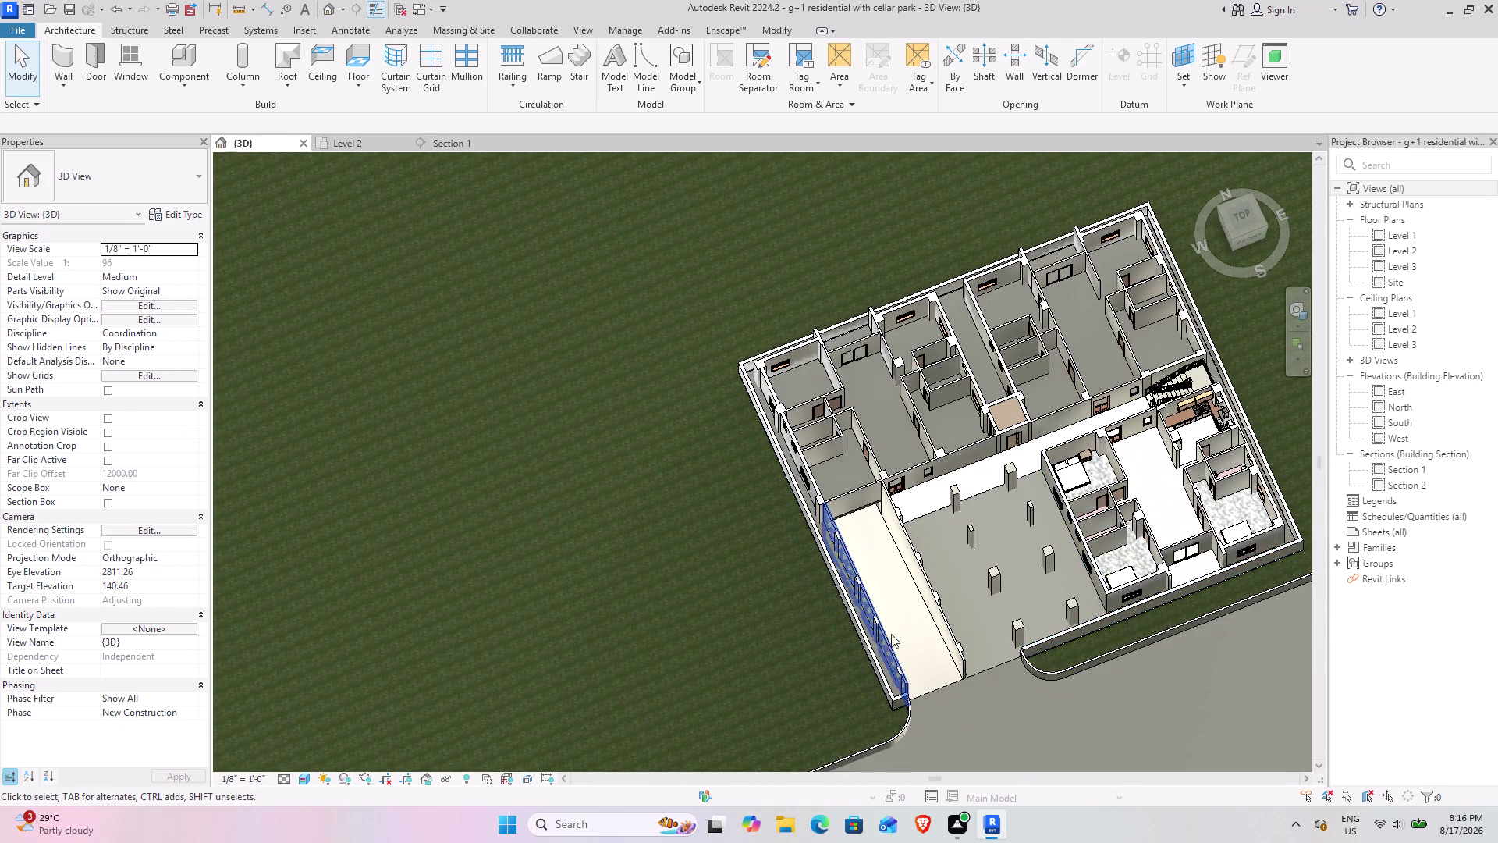
middle_drag(881, 634, 794, 436)
middle_drag(1073, 526, 850, 752)
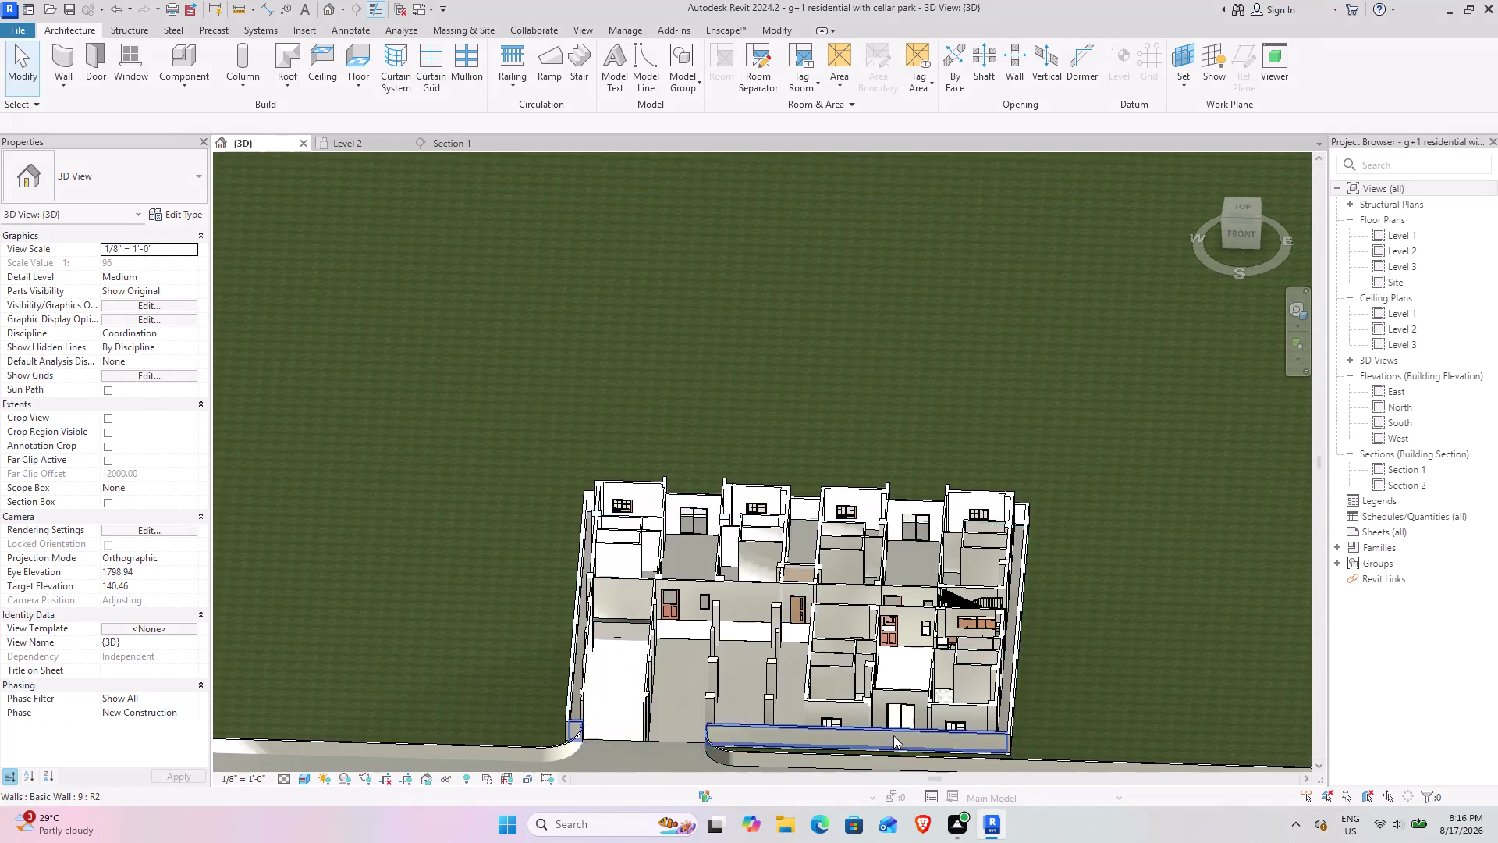
scroll(up, 3)
scroll(up, 3)
middle_drag(867, 718, 763, 766)
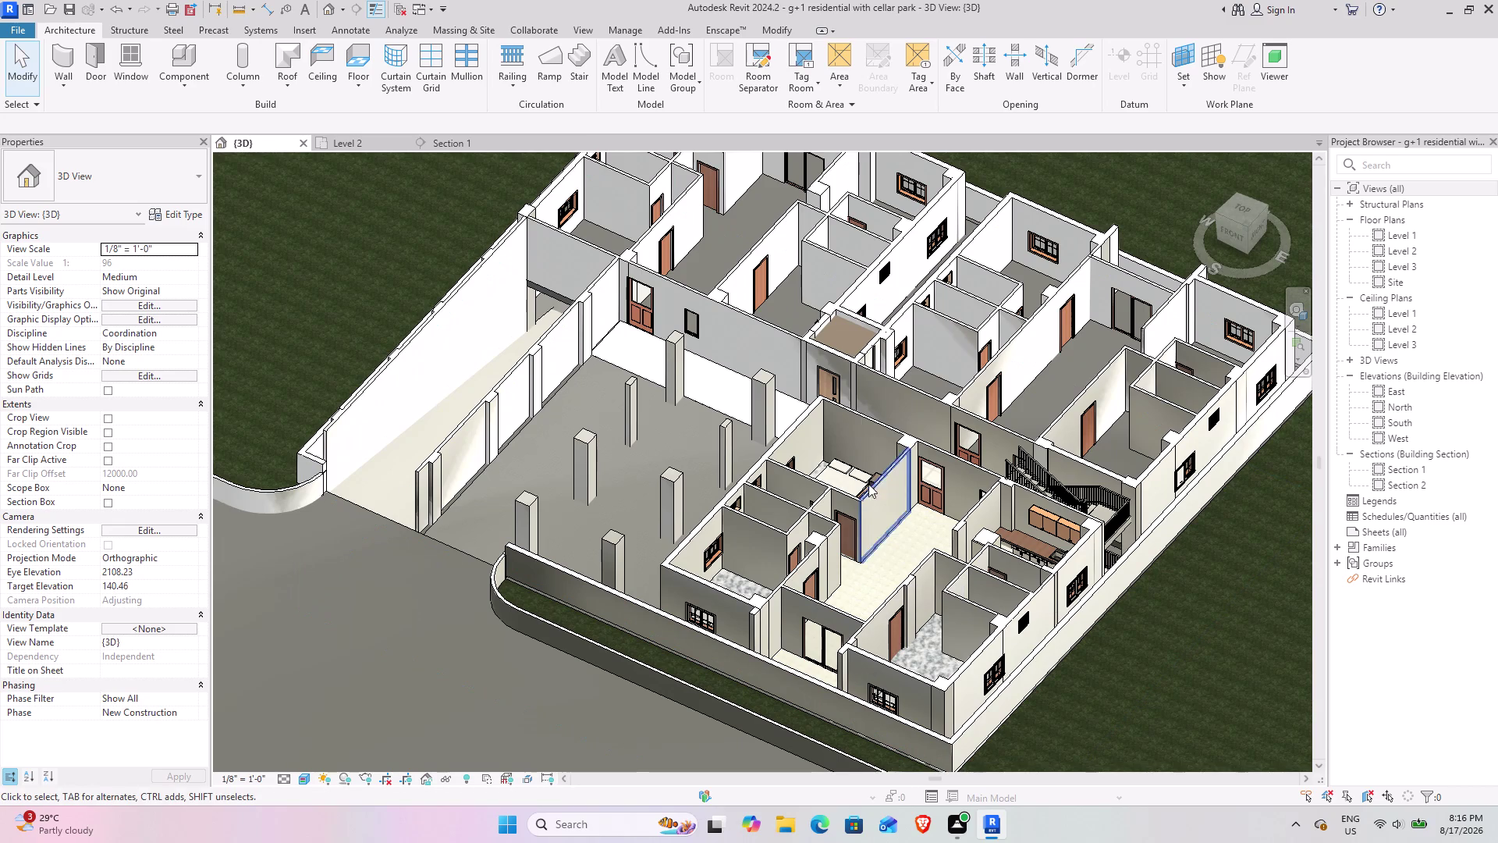
Orbit back over the Level 2 rooms and zoom in on the kitchen wall cabinets.
middle_drag(830, 463, 903, 567)
middle_drag(869, 597, 812, 491)
scroll(up, 3)
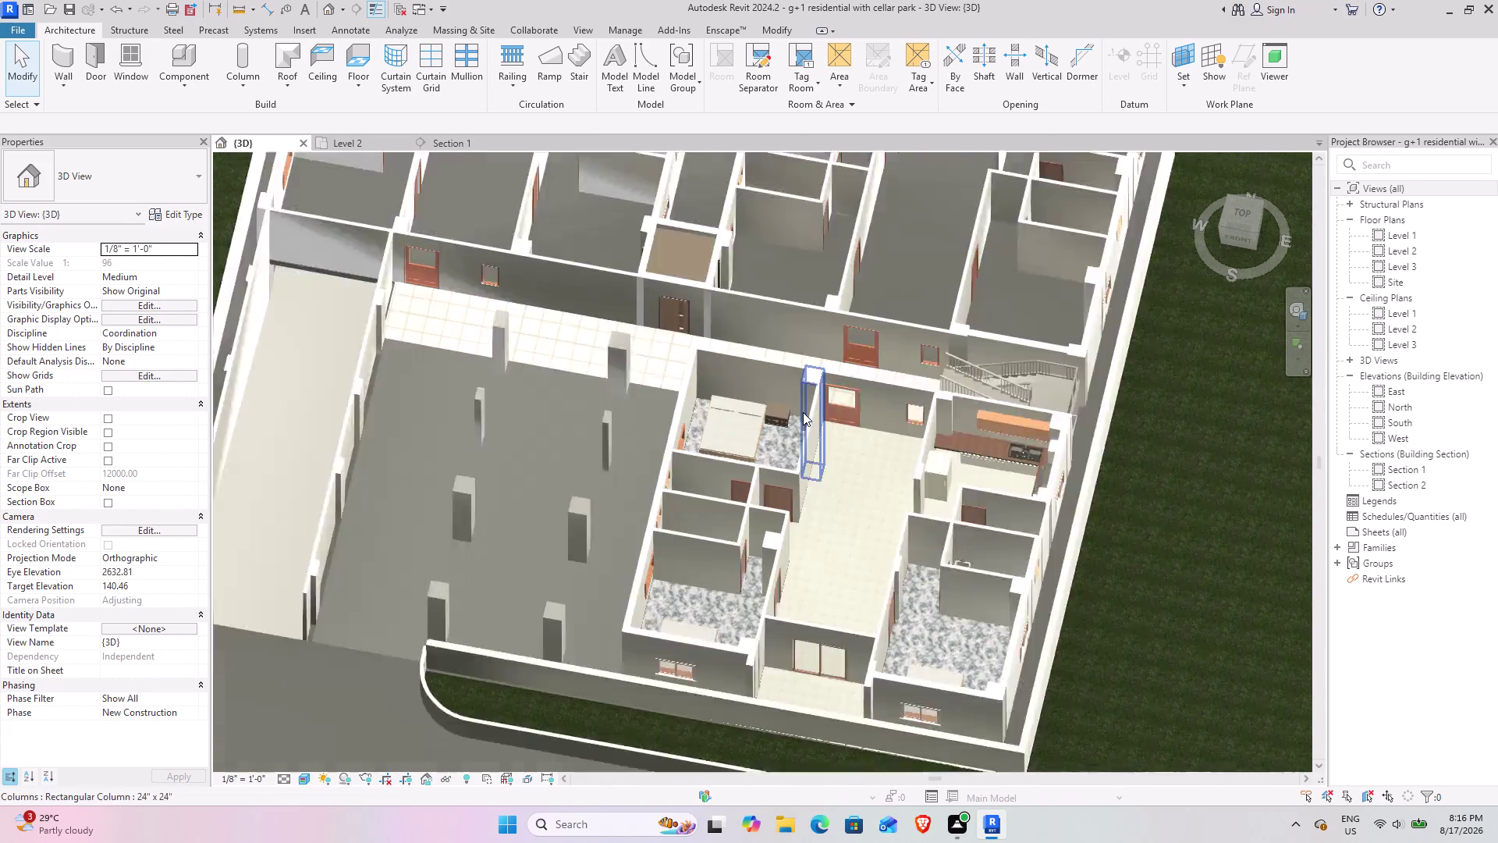
scroll(up, 3)
middle_drag(789, 524, 576, 401)
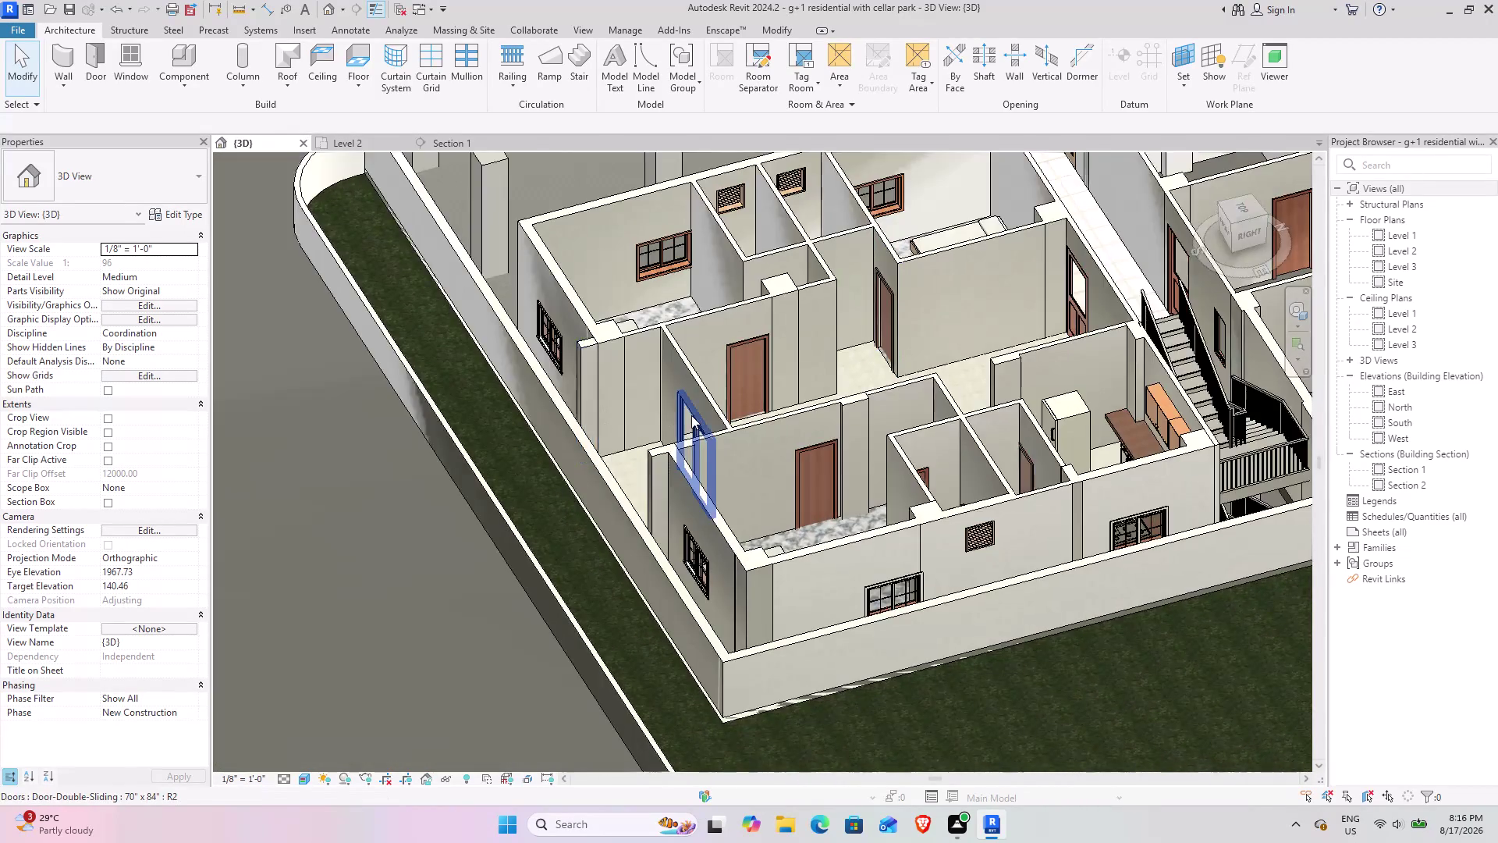
middle_drag(691, 415, 523, 489)
middle_drag(606, 480, 661, 708)
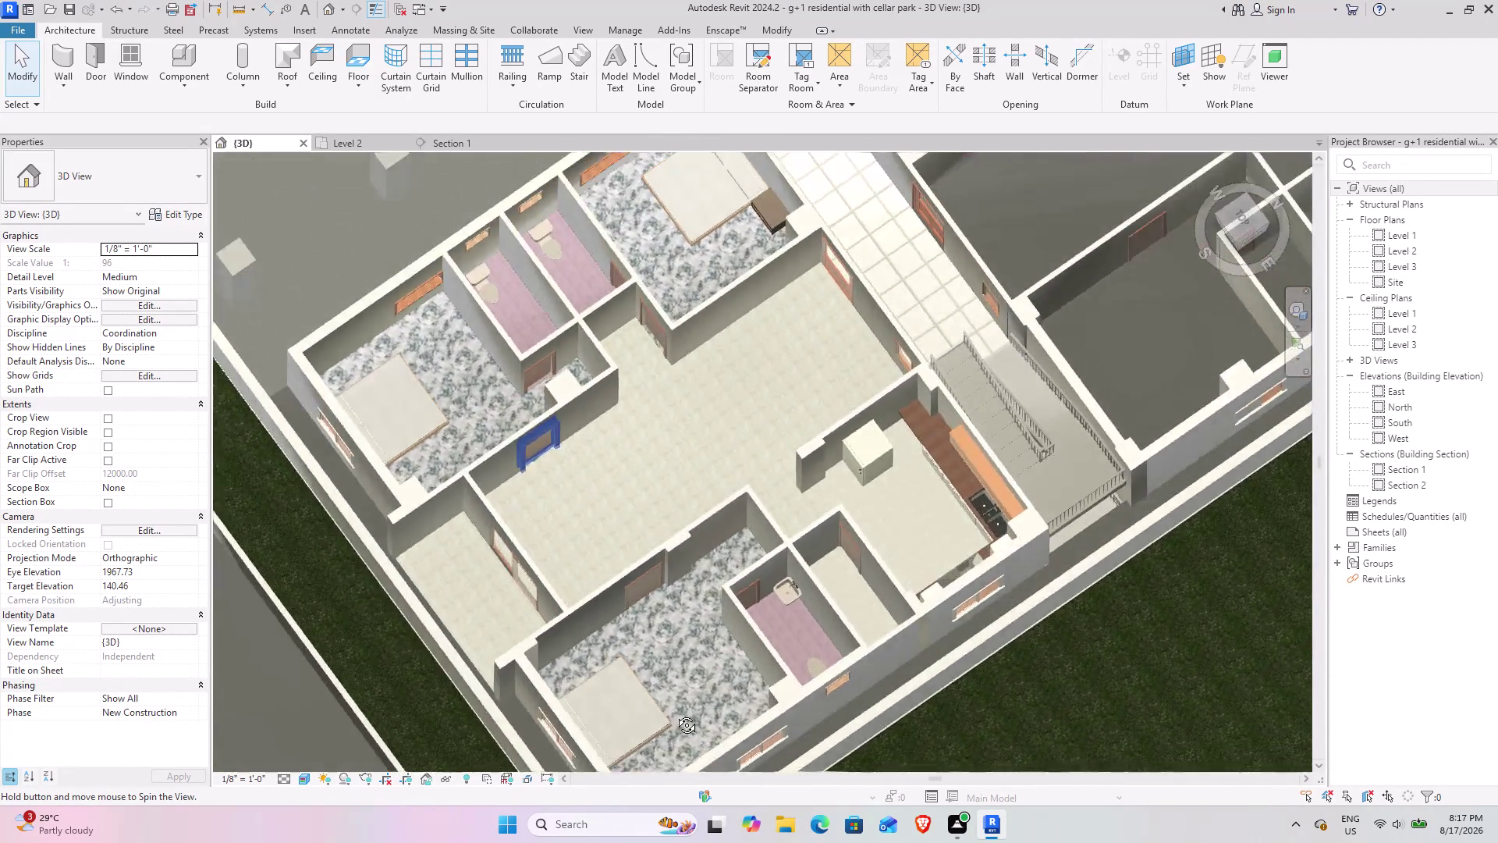
middle_drag(661, 708, 869, 517)
middle_drag(706, 638, 740, 624)
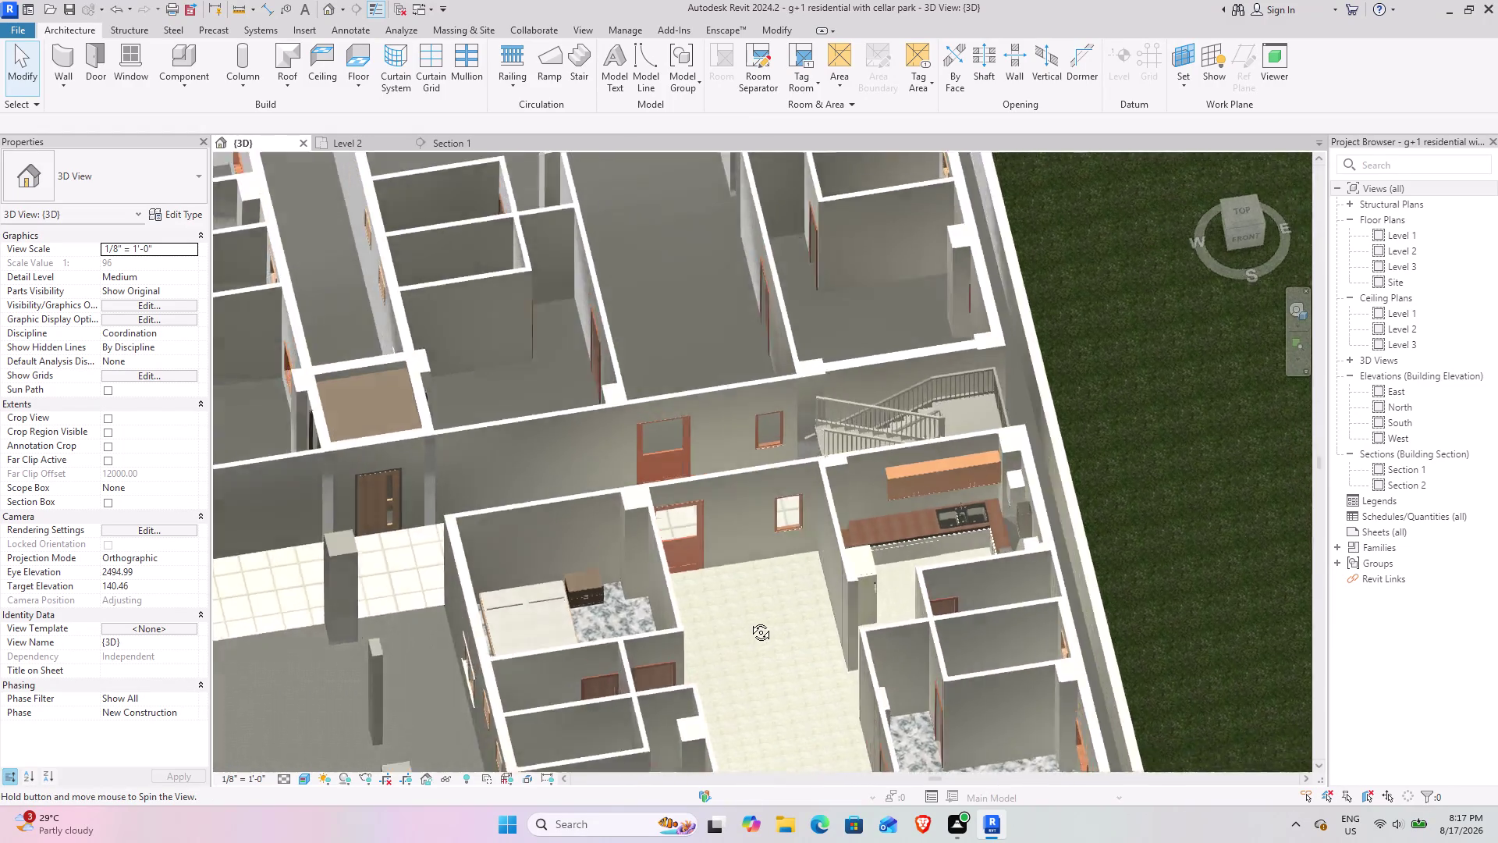
middle_drag(740, 624, 823, 442)
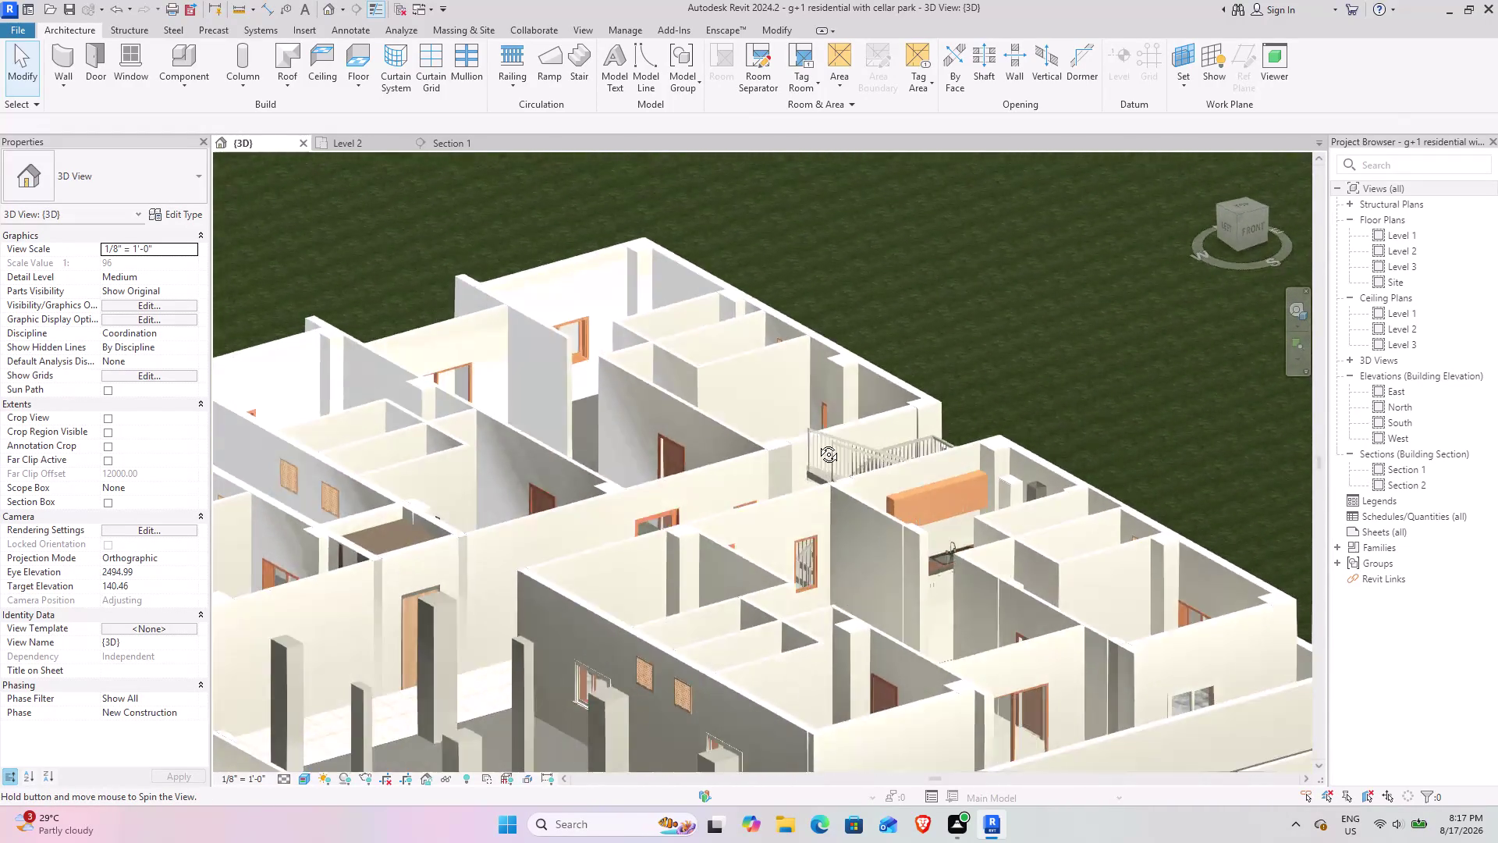
middle_drag(824, 442, 1011, 463)
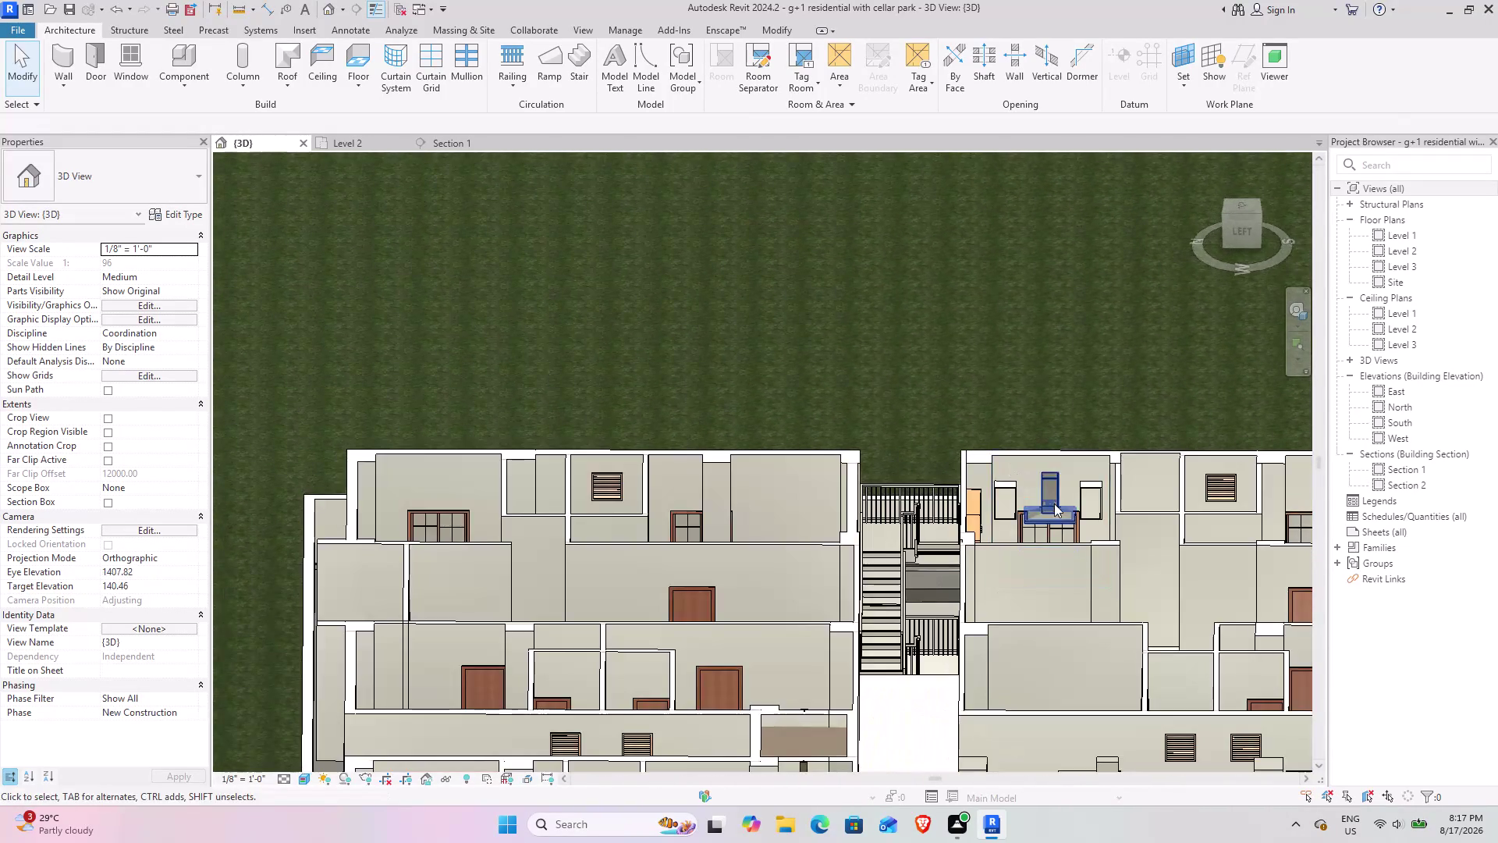
middle_drag(1044, 503, 800, 546)
middle_drag(841, 558, 919, 565)
middle_drag(888, 564, 666, 608)
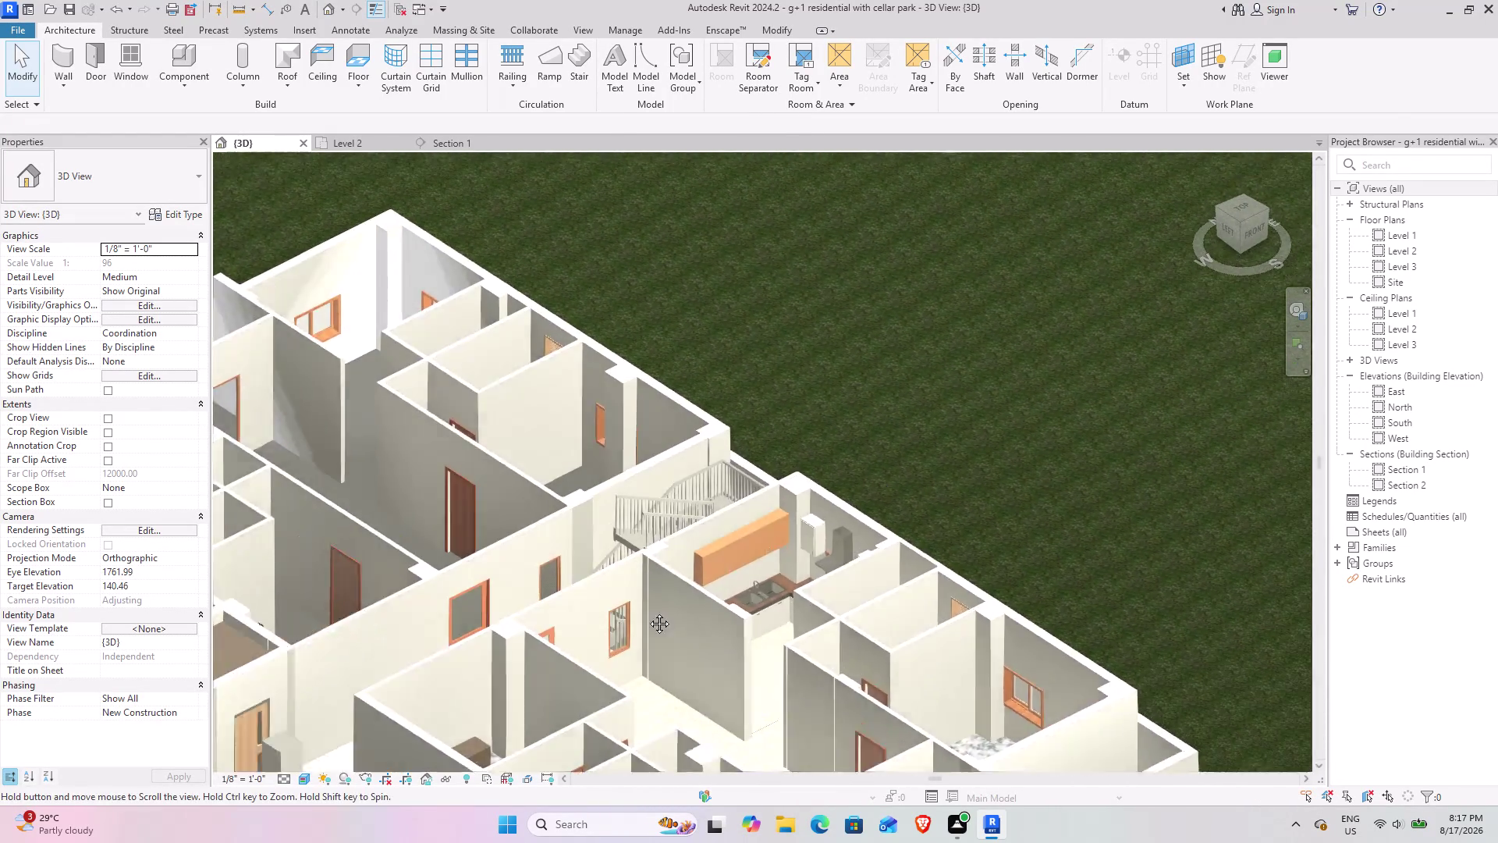
middle_drag(666, 609, 618, 618)
scroll(up, 3)
middle_drag(711, 554, 662, 554)
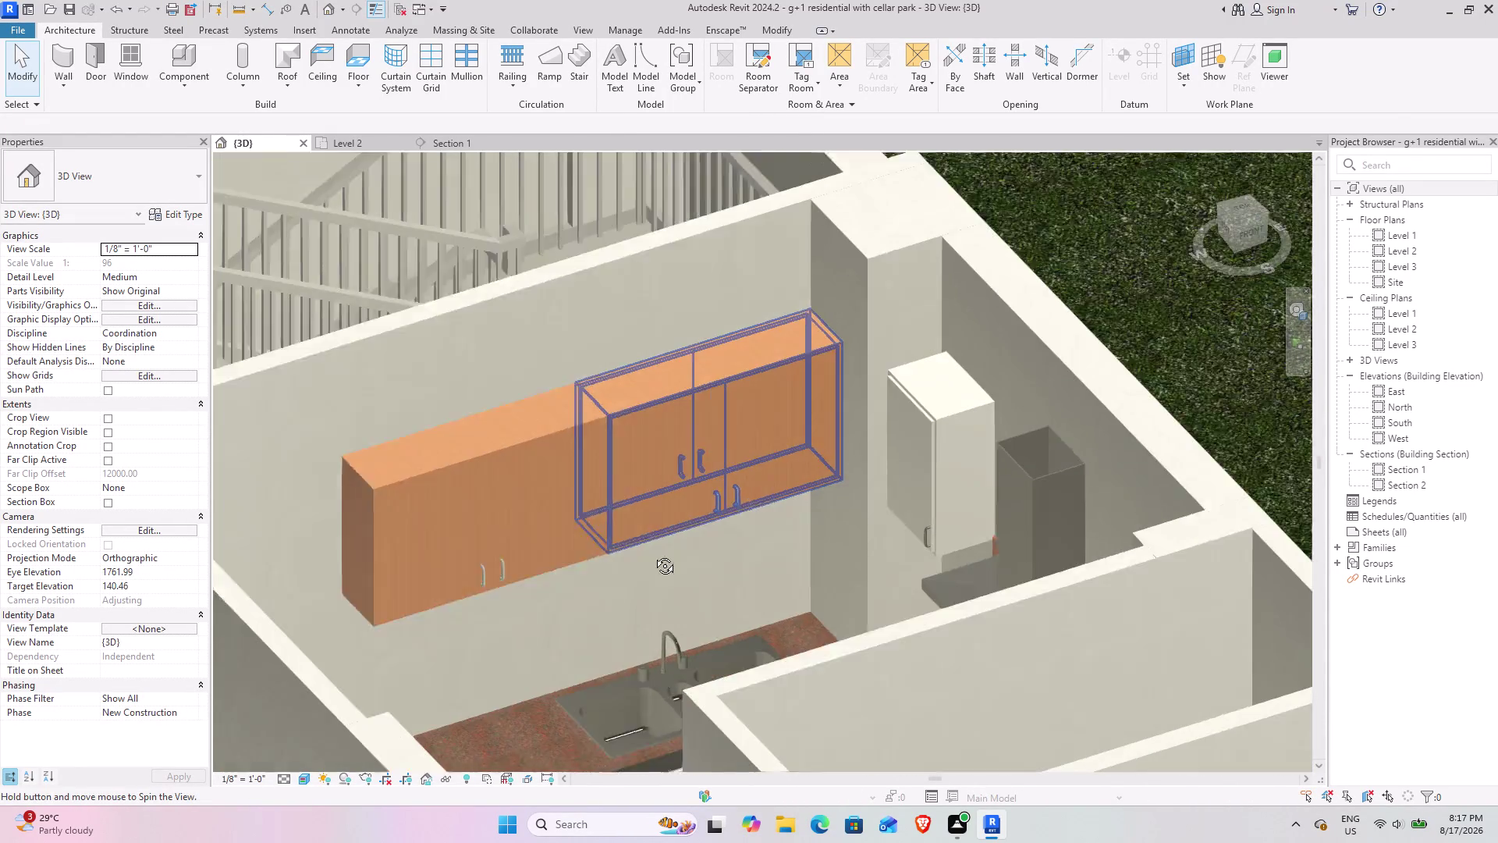
middle_drag(662, 554, 852, 545)
middle_drag(802, 552, 706, 552)
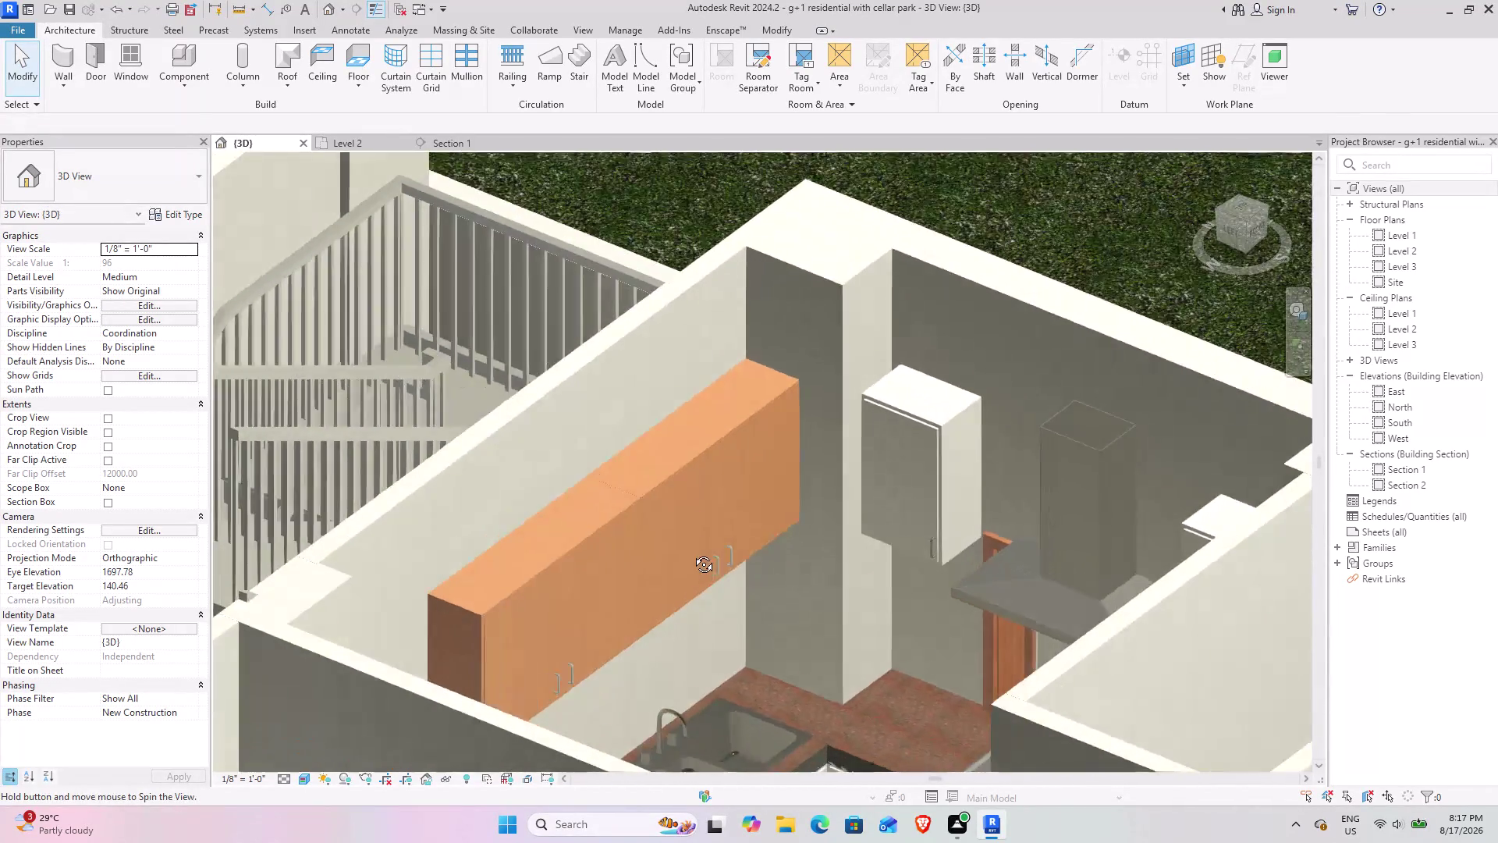
middle_drag(705, 552, 673, 553)
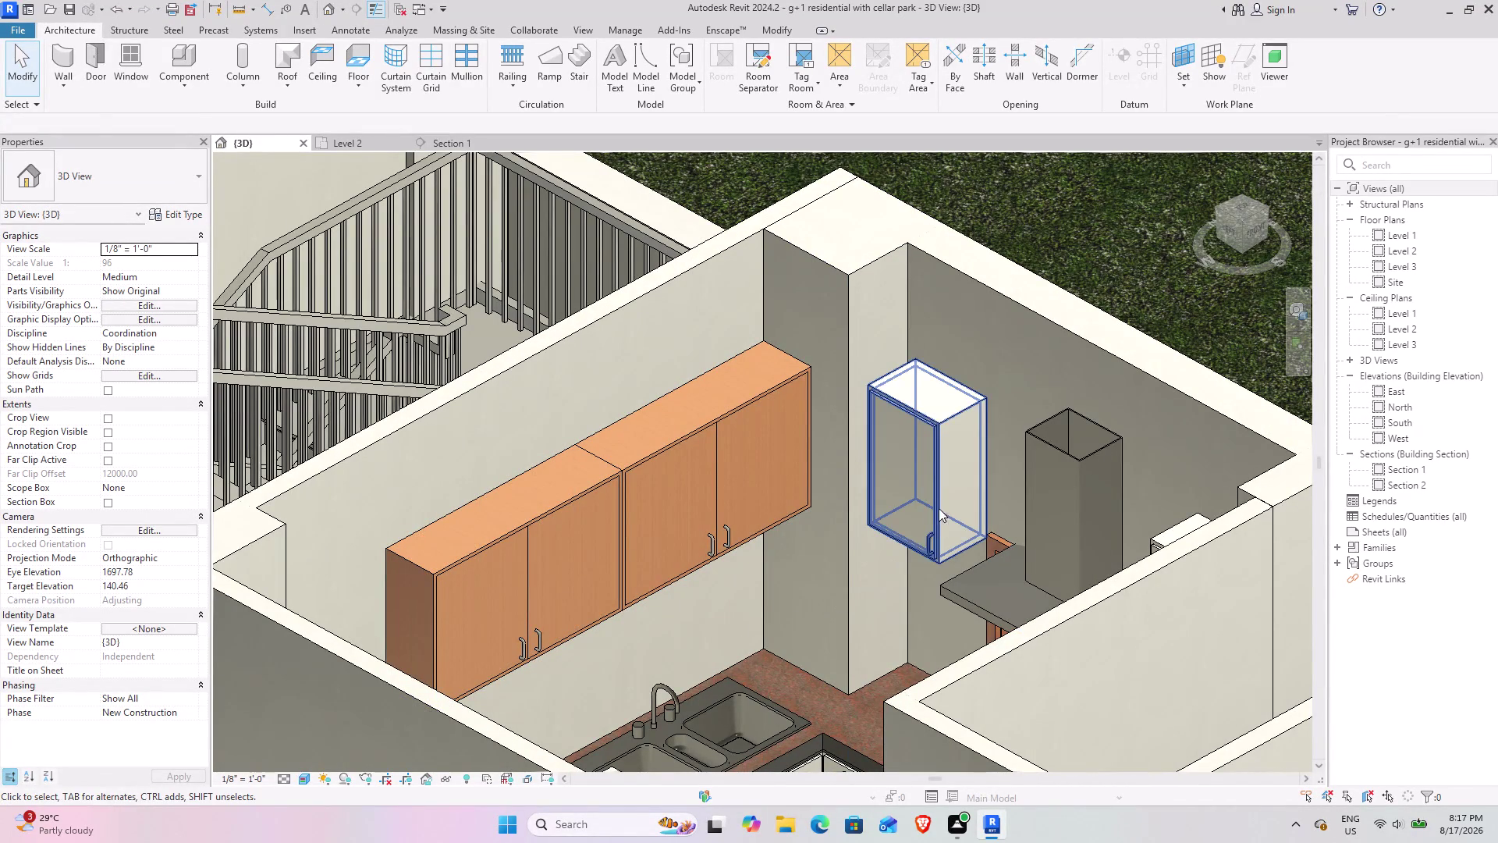
click(938, 496)
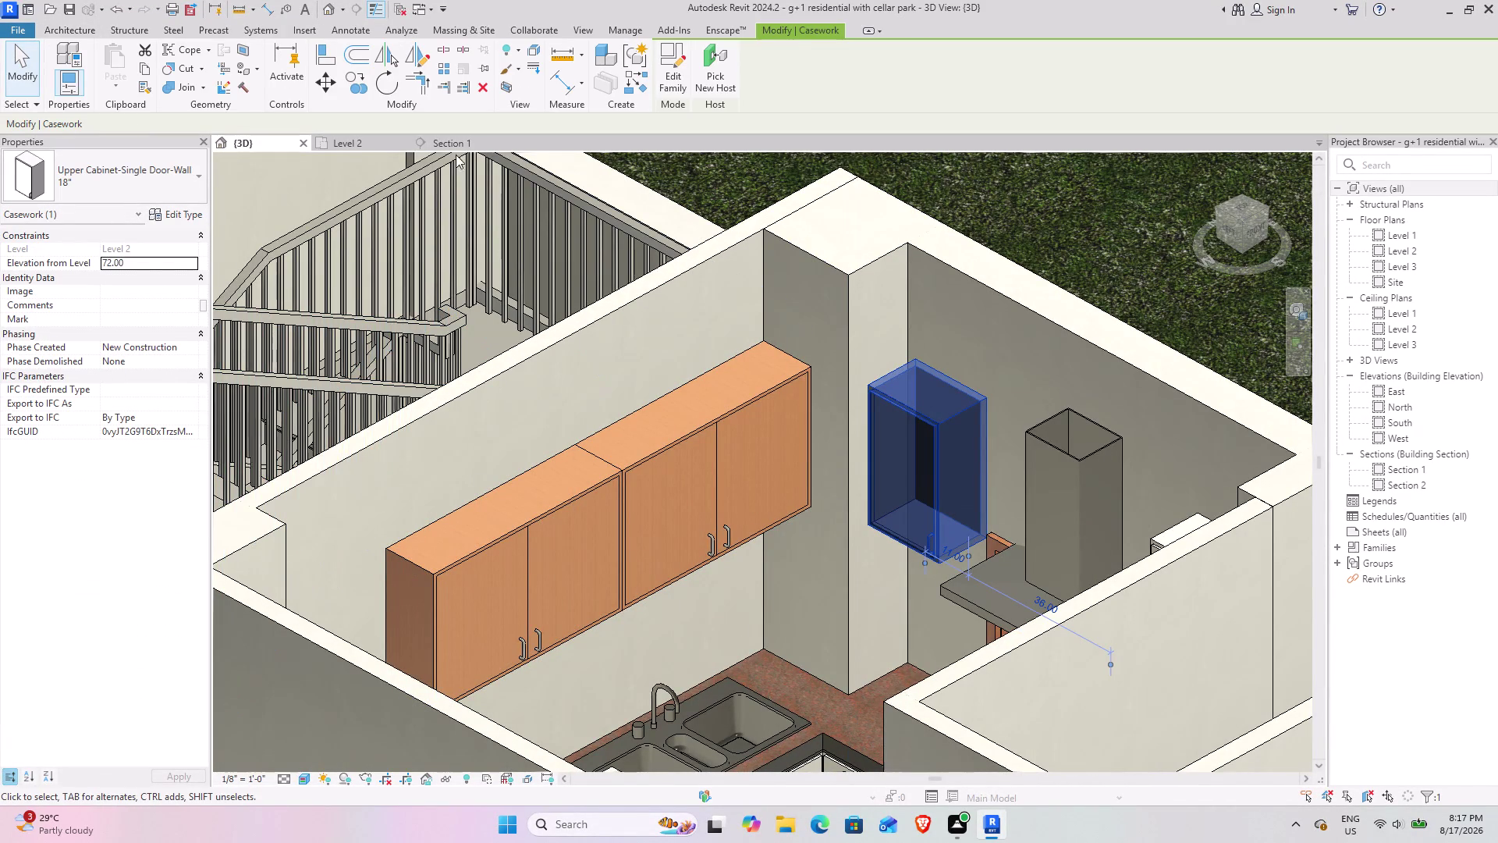
click(186, 212)
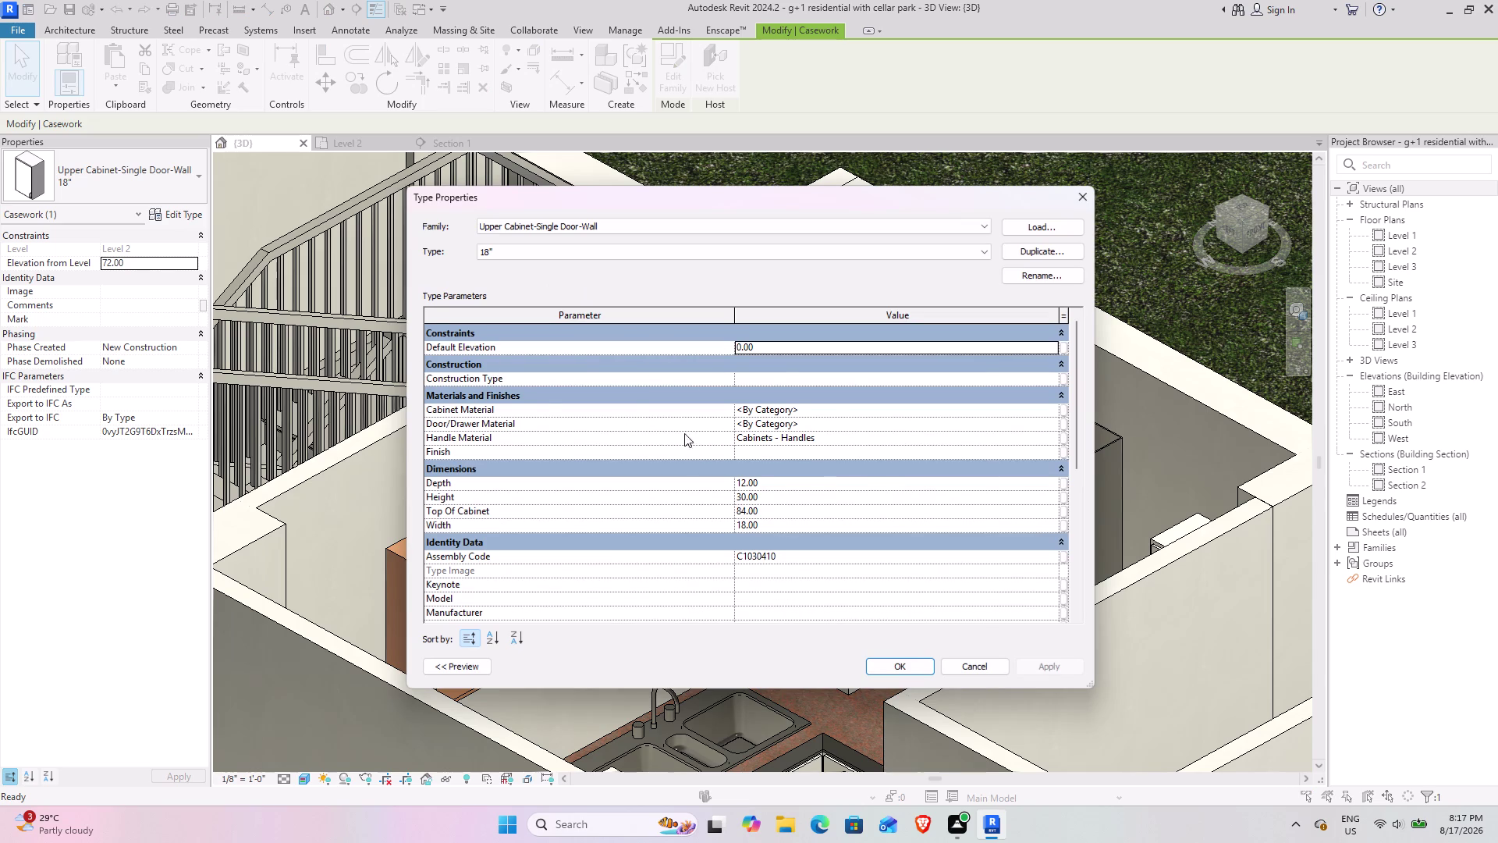
click(1054, 408)
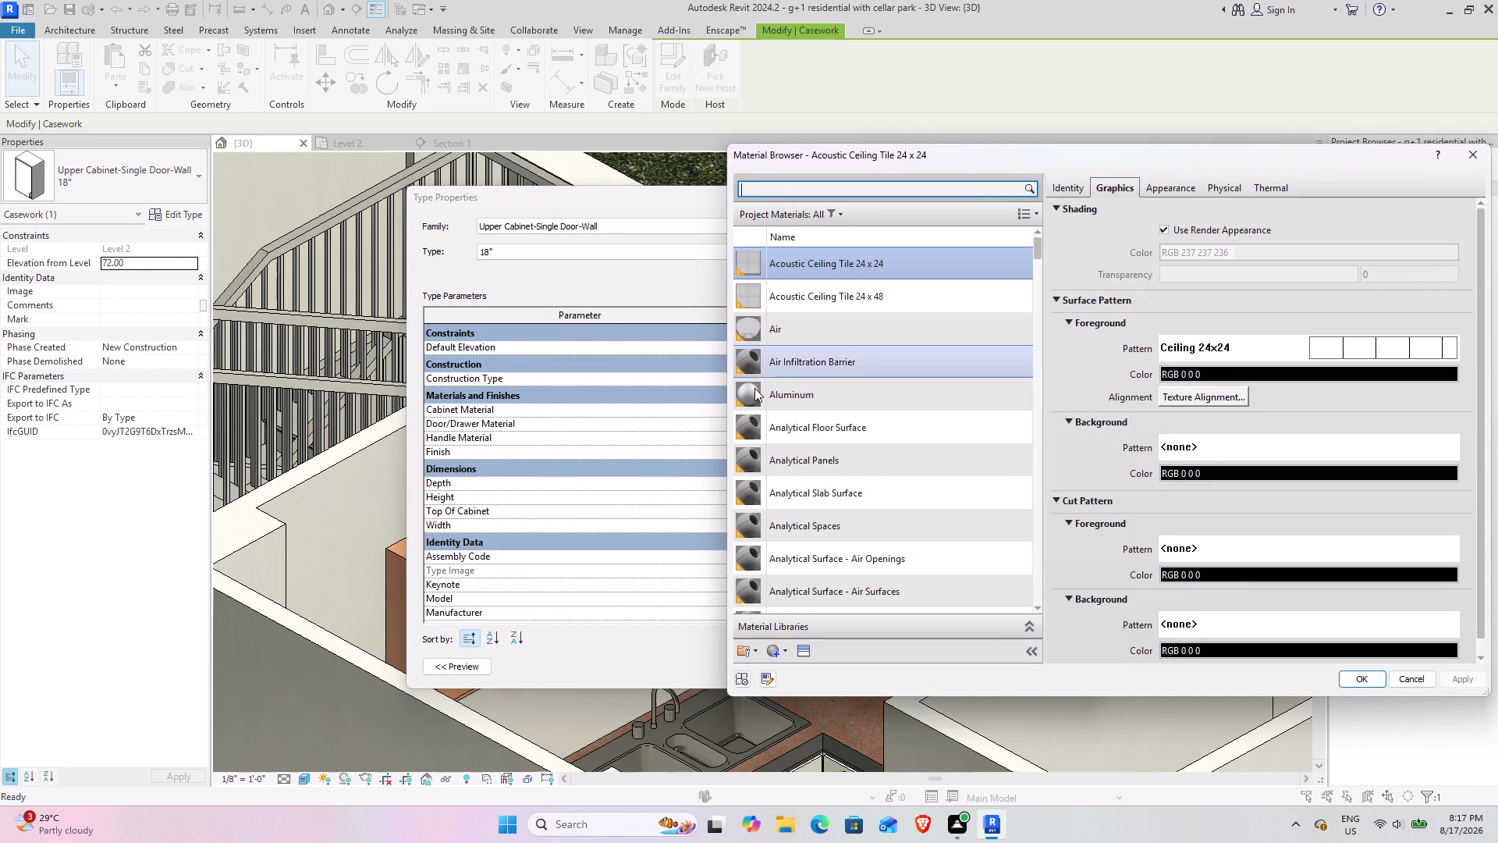
click(1473, 149)
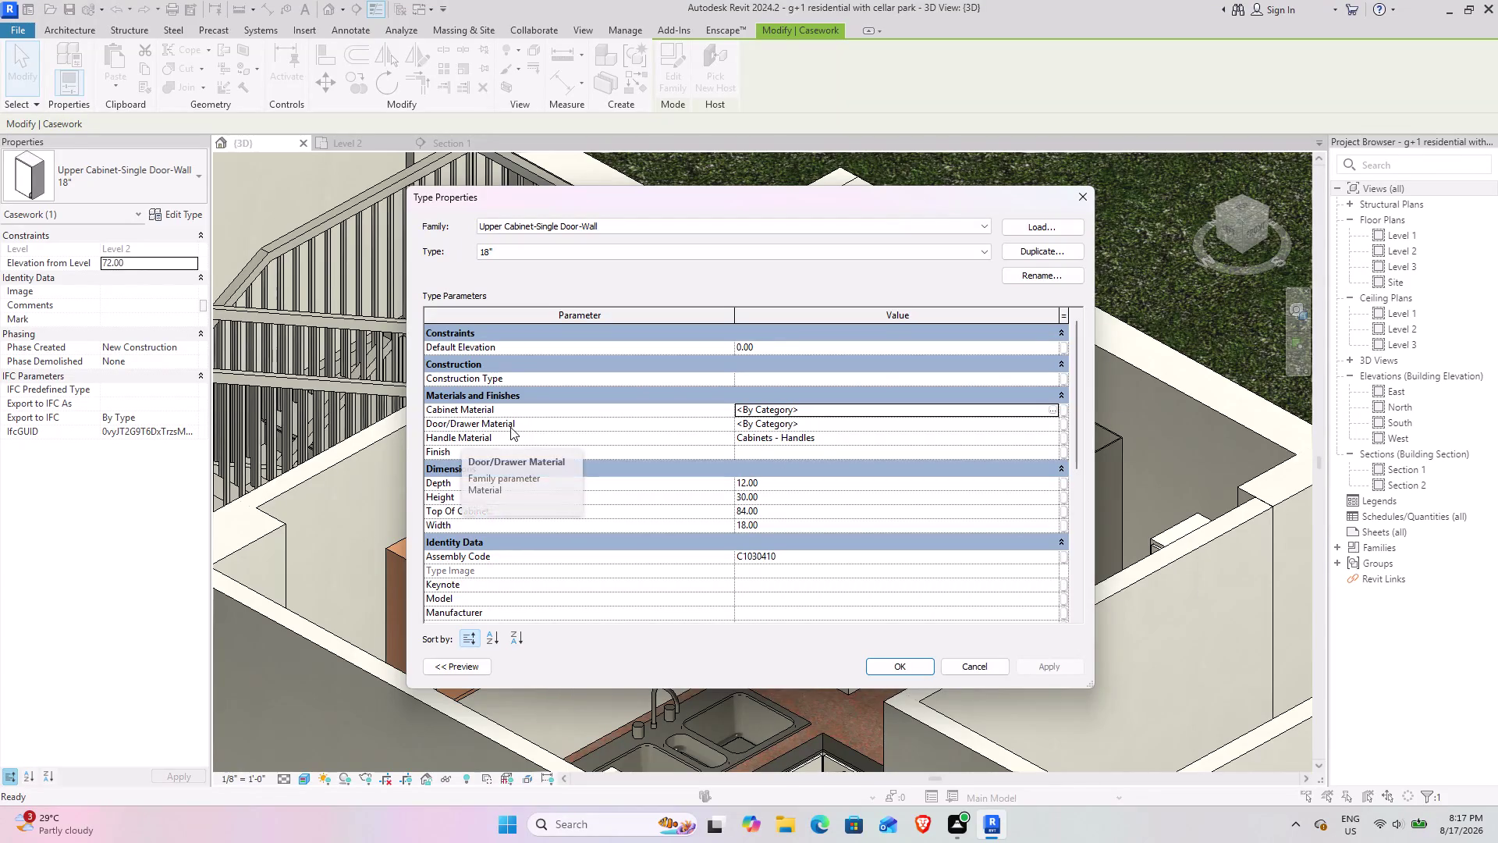
click(1050, 427)
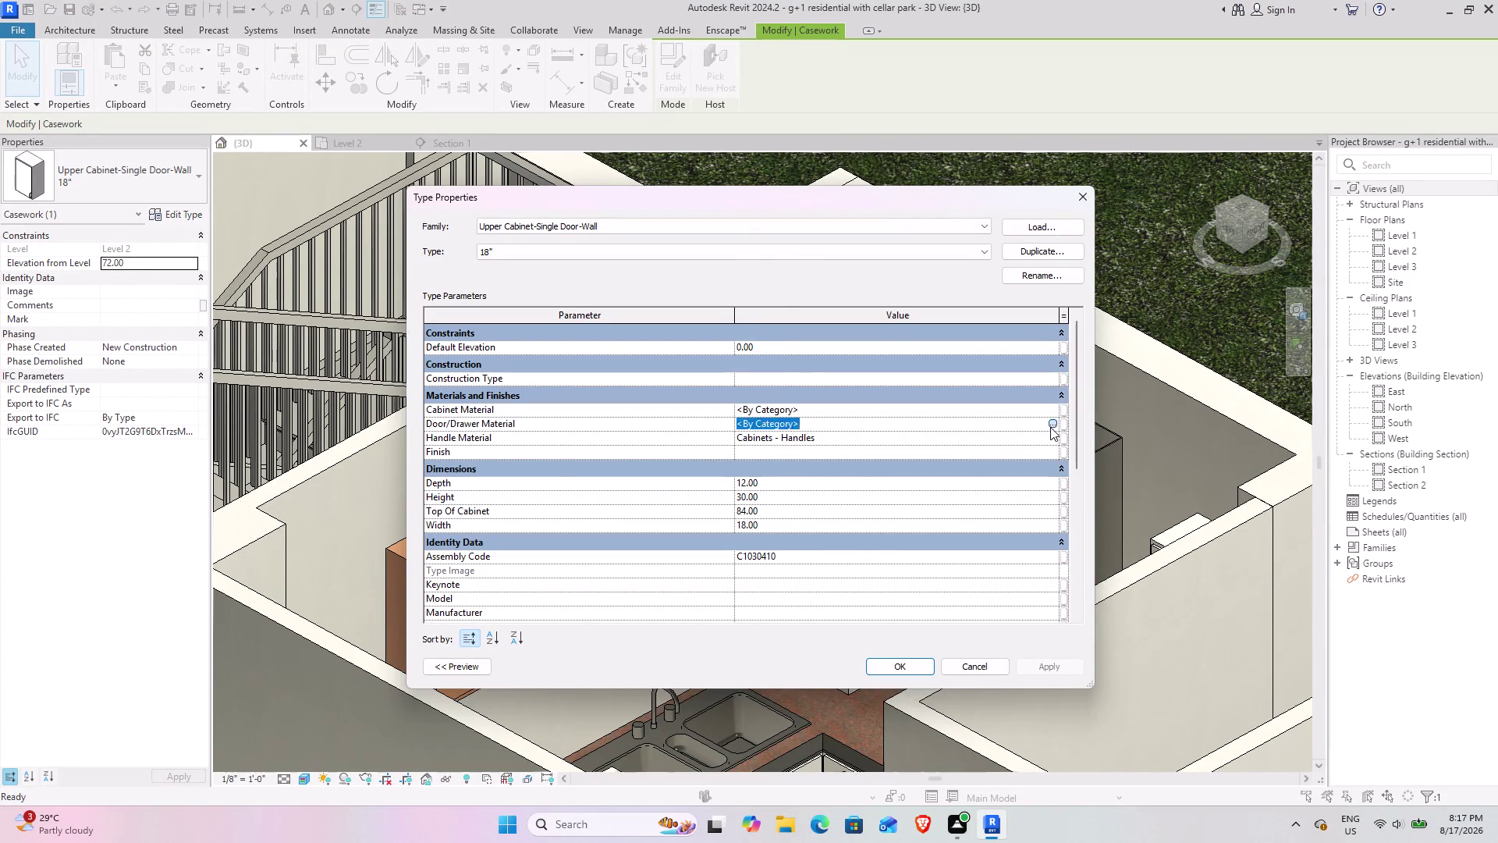
scroll(down, 3)
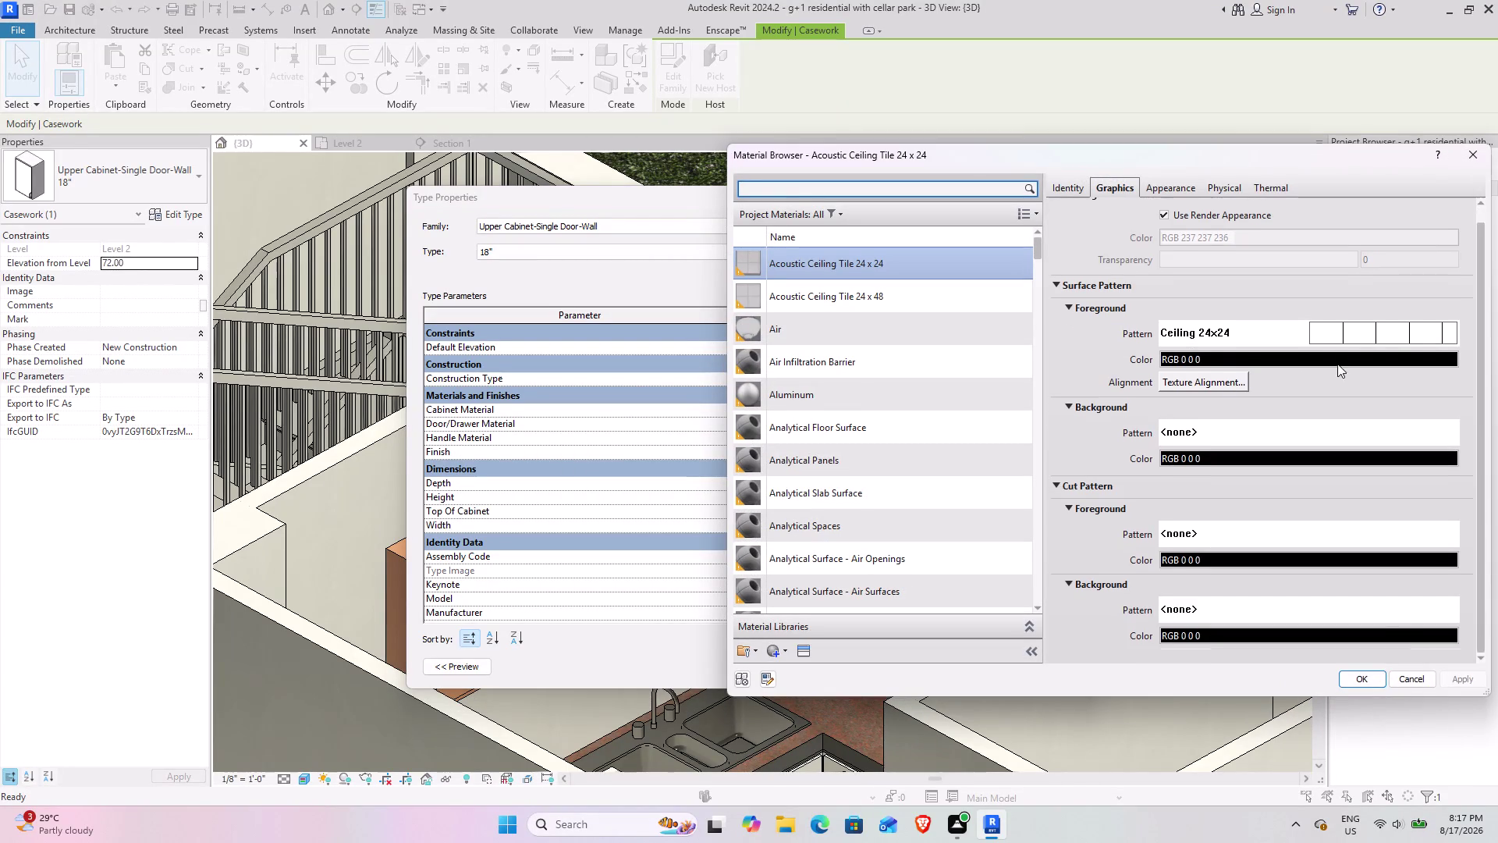
scroll(up, 3)
click(1174, 187)
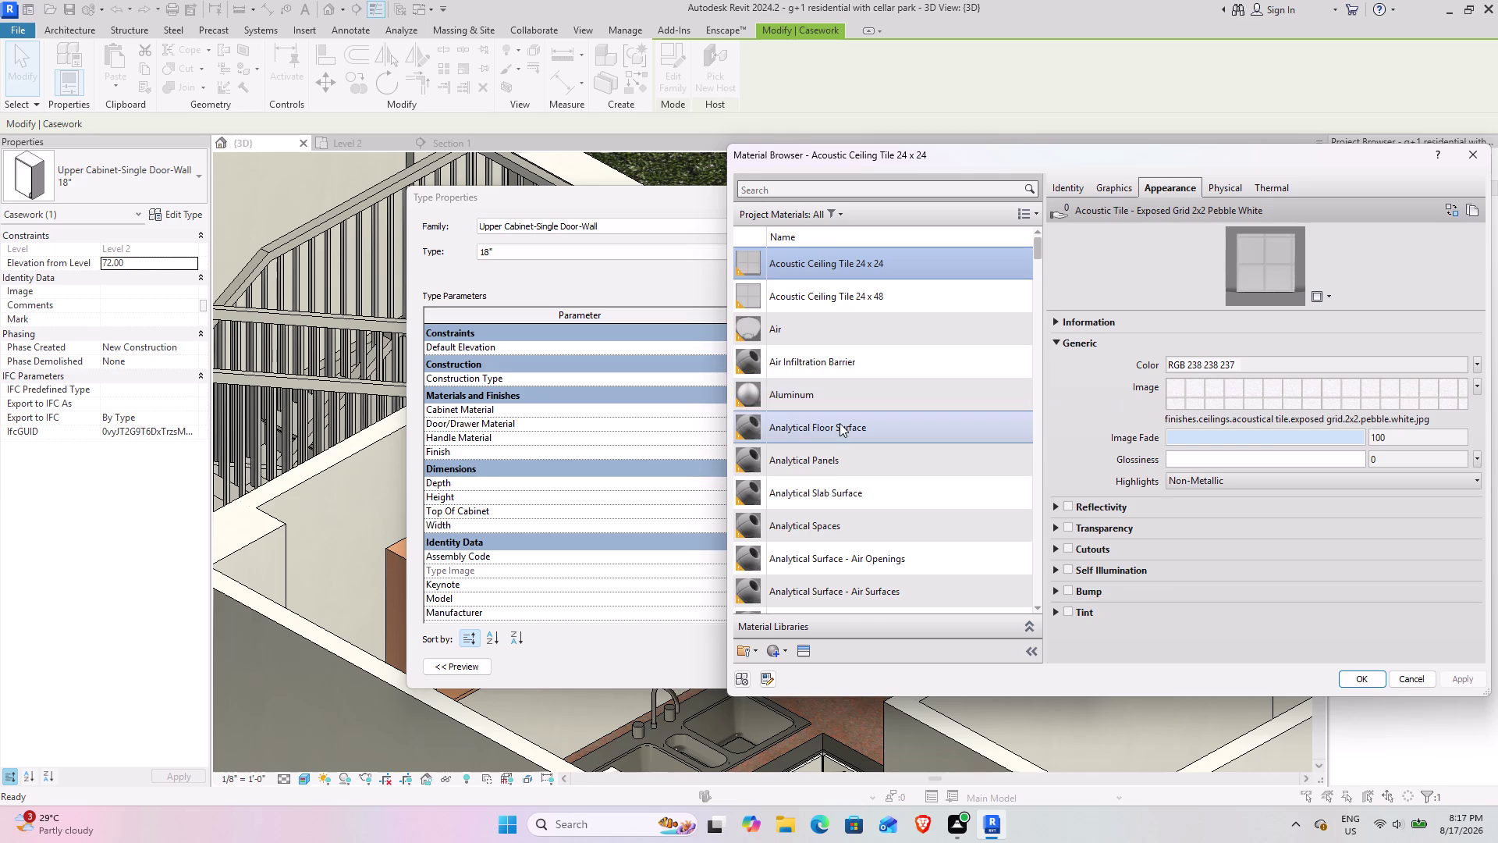
scroll(down, 3)
scroll(up, 3)
scroll(down, 3)
scroll(up, 3)
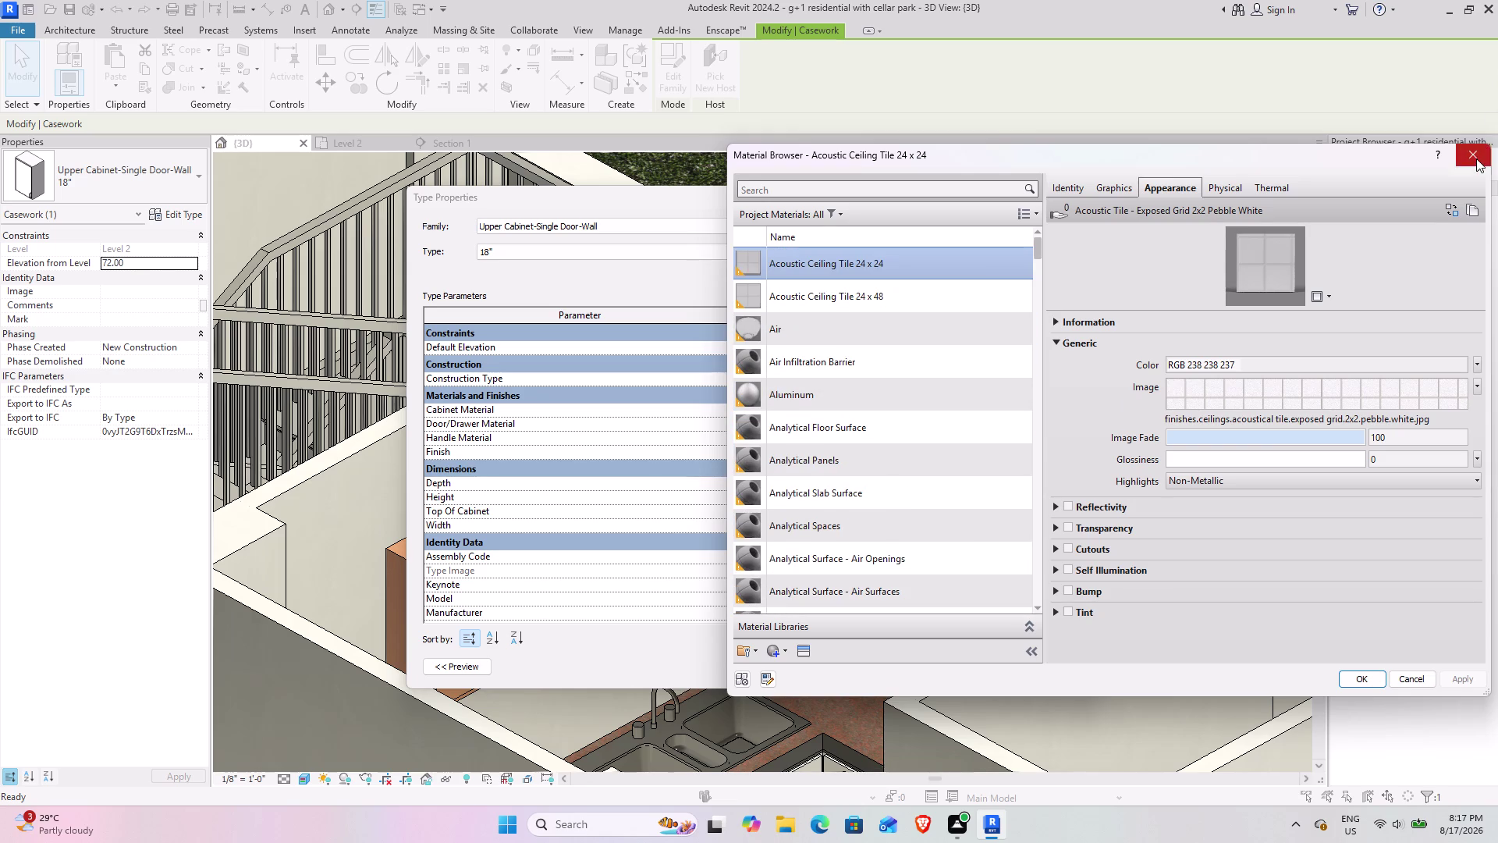
click(1476, 158)
scroll(down, 3)
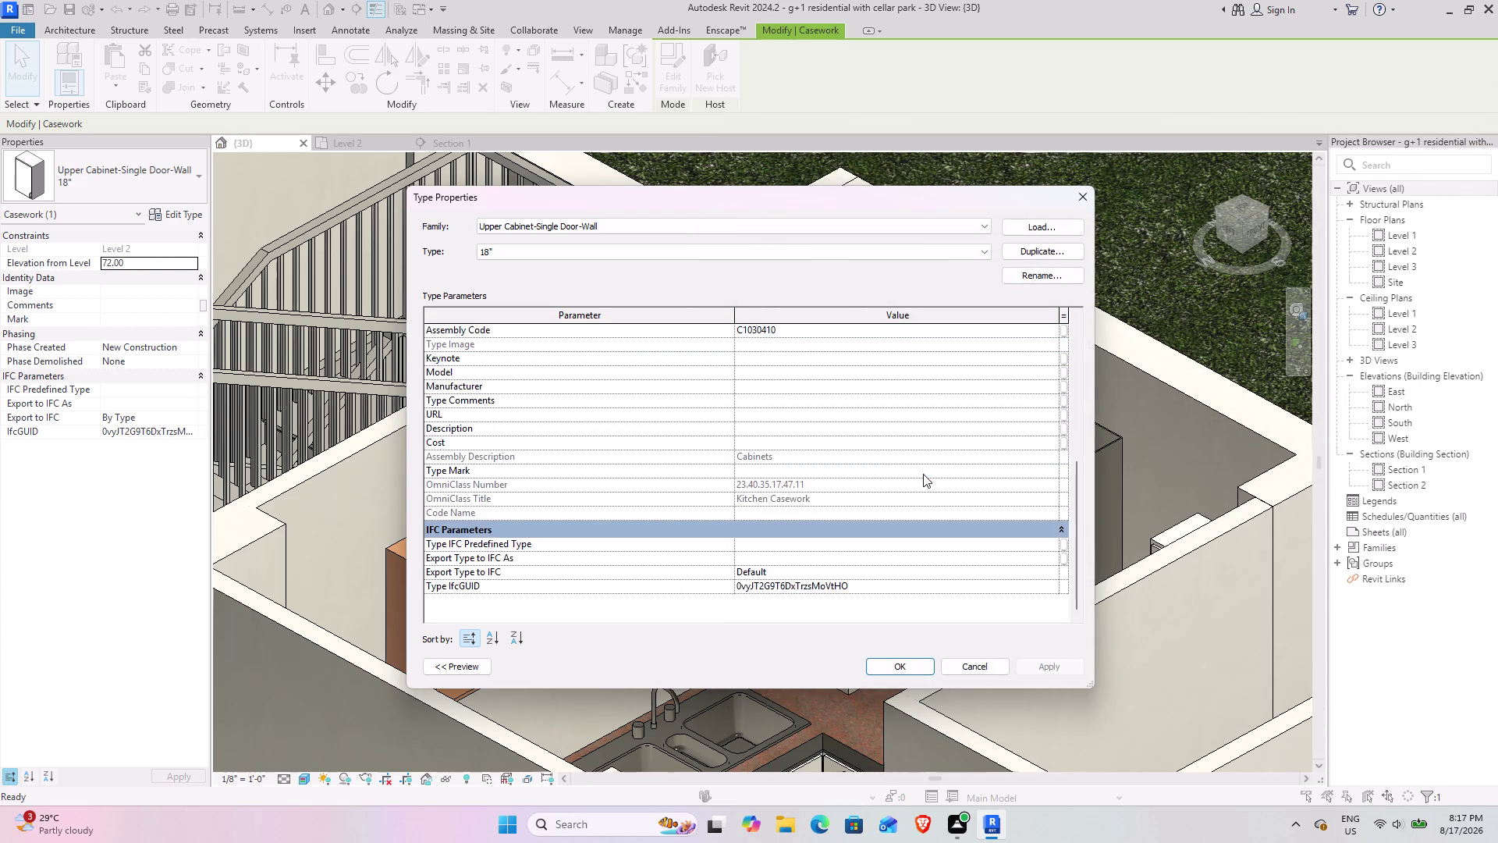
scroll(down, 3)
Close the previous cabinet's type settings, deselect it, and orbit over the kitchen.
click(971, 672)
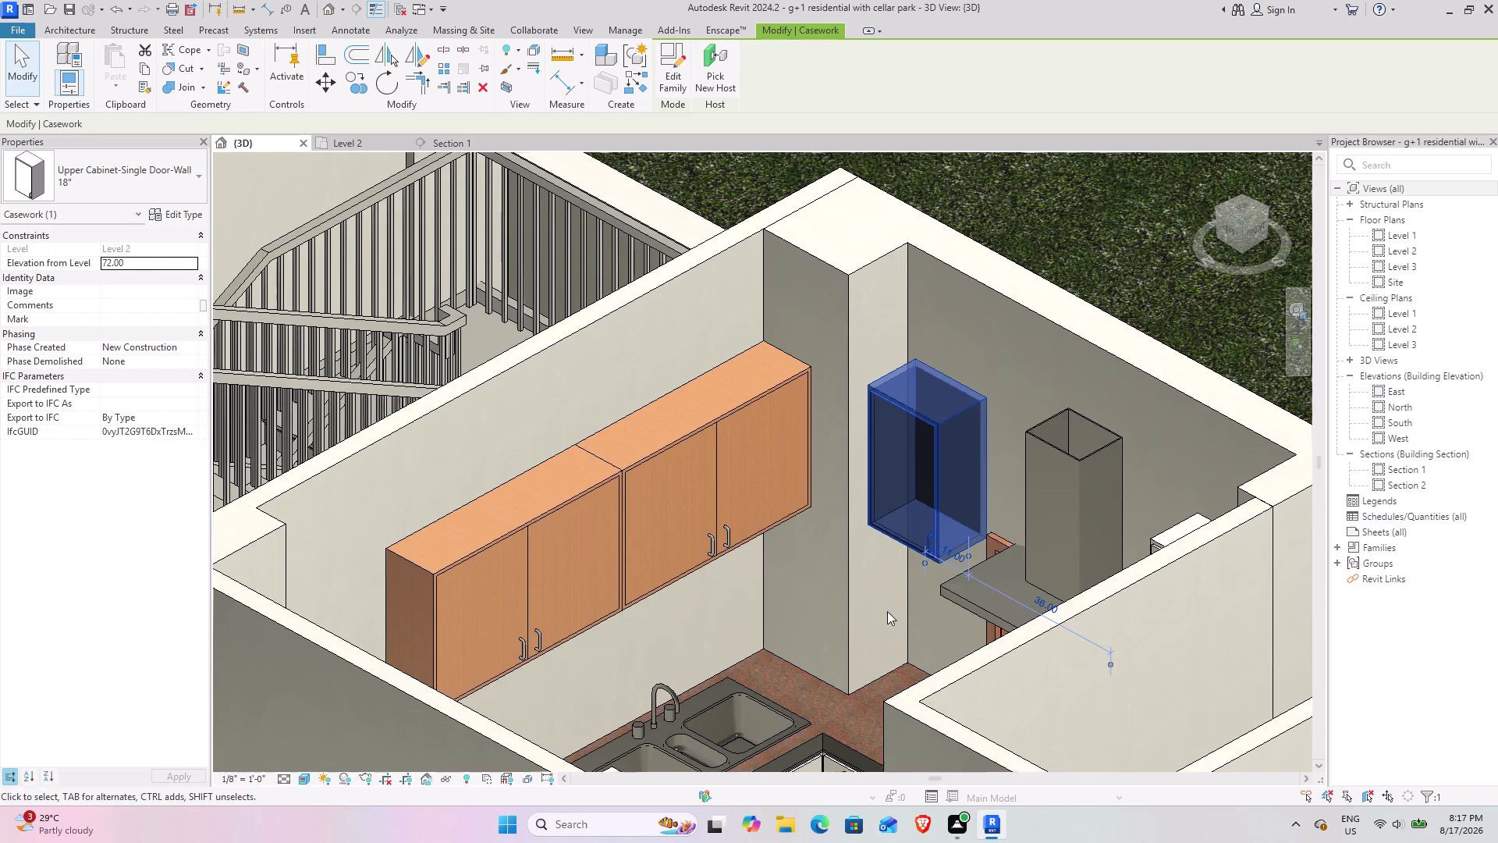
scroll(down, 3)
click(985, 323)
middle_drag(765, 576, 807, 562)
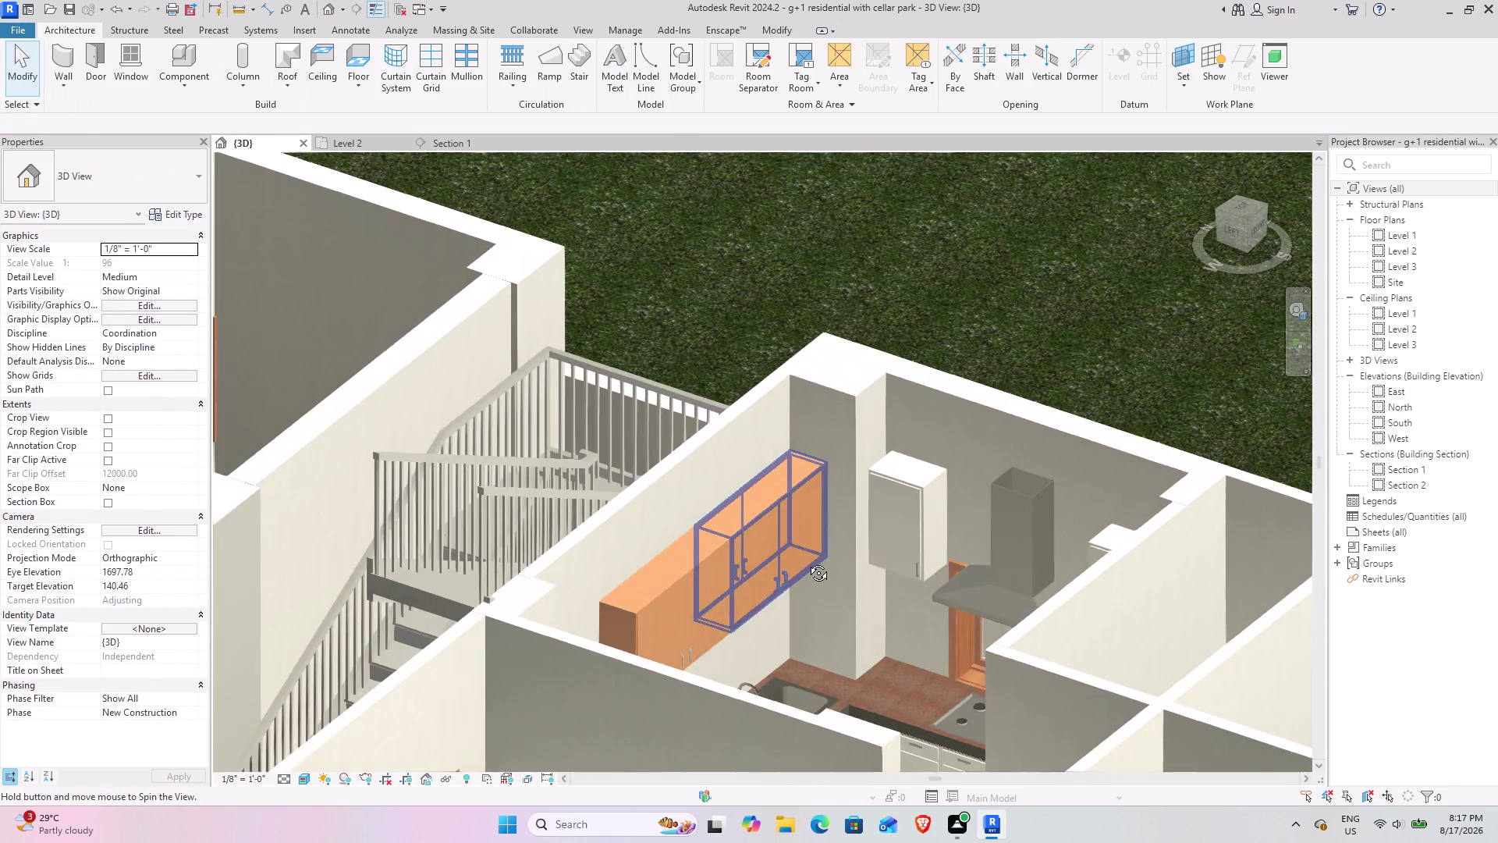
middle_drag(807, 561, 690, 671)
middle_drag(767, 638, 926, 281)
middle_drag(859, 405, 968, 472)
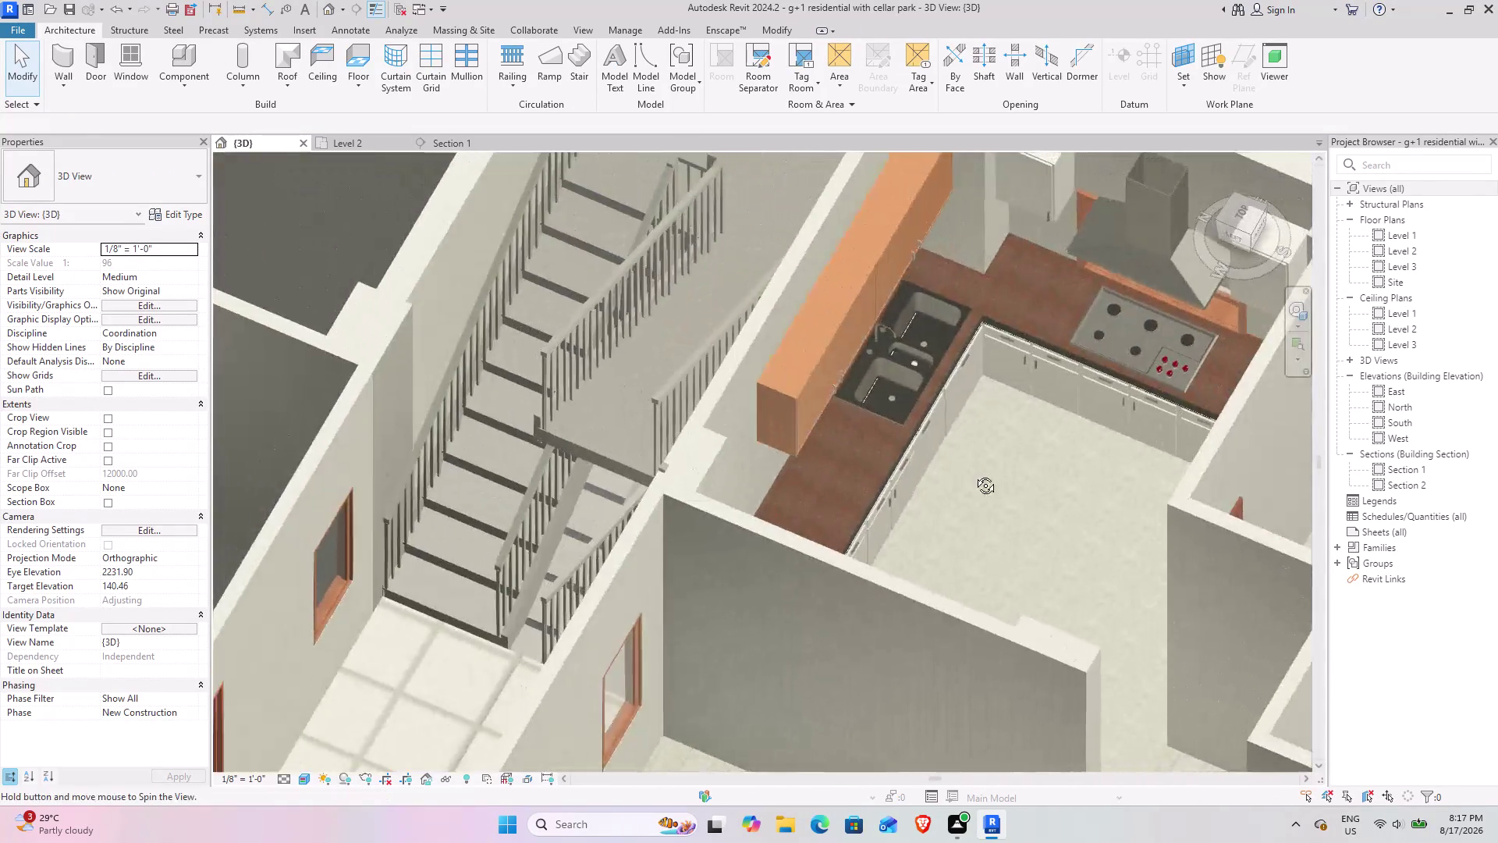
middle_drag(968, 471, 862, 414)
middle_drag(862, 485, 867, 555)
Select the 48" x 30" x 12" Upper Cabinet-Pass-Thru and open Edit Type.
click(1063, 207)
middle_drag(859, 287, 814, 507)
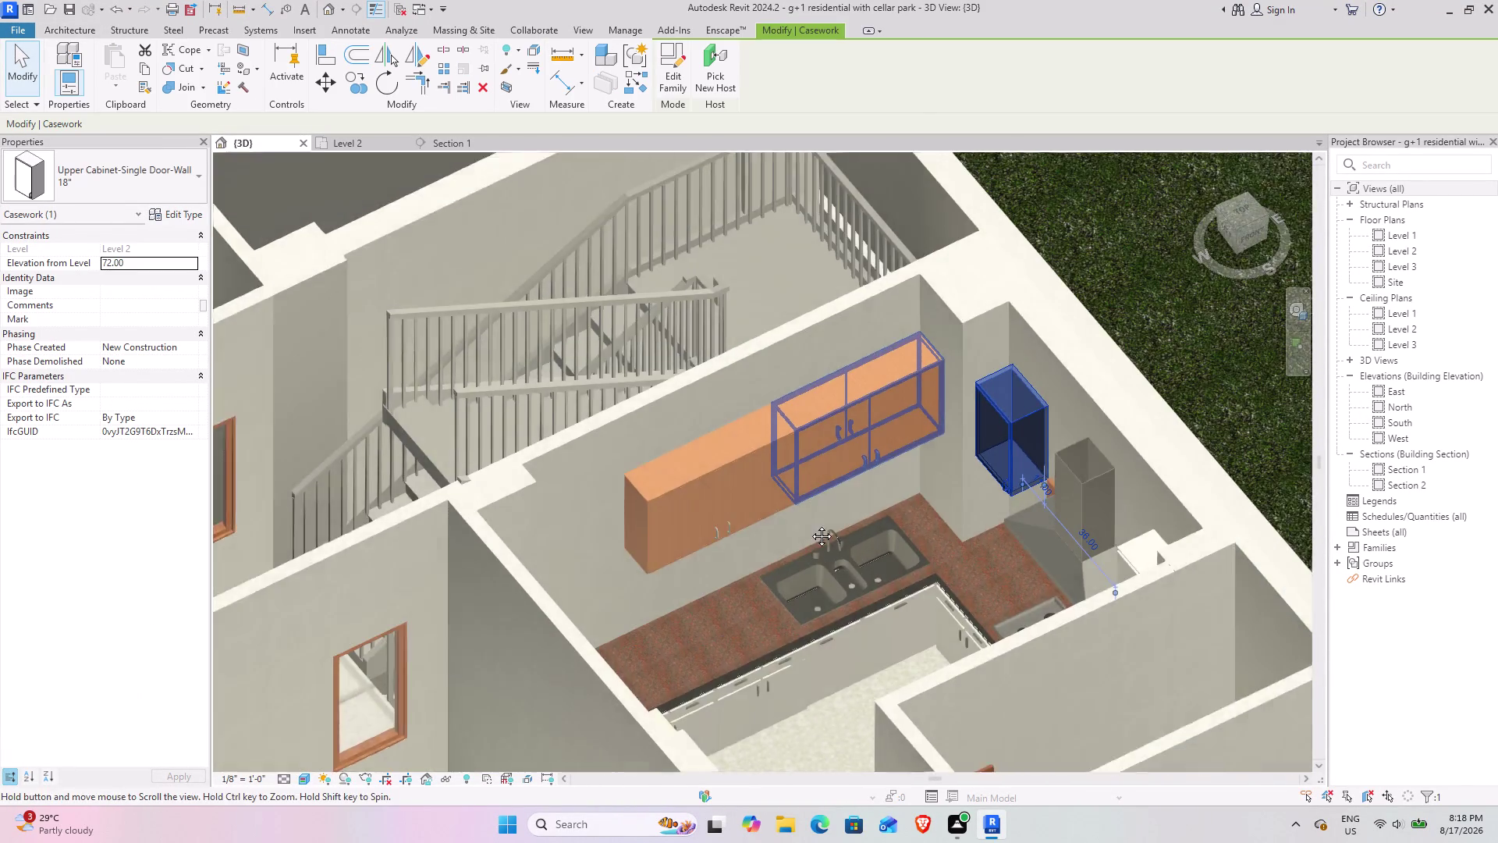
middle_drag(814, 508, 809, 537)
scroll(up, 3)
scroll(up, 3)
click(710, 488)
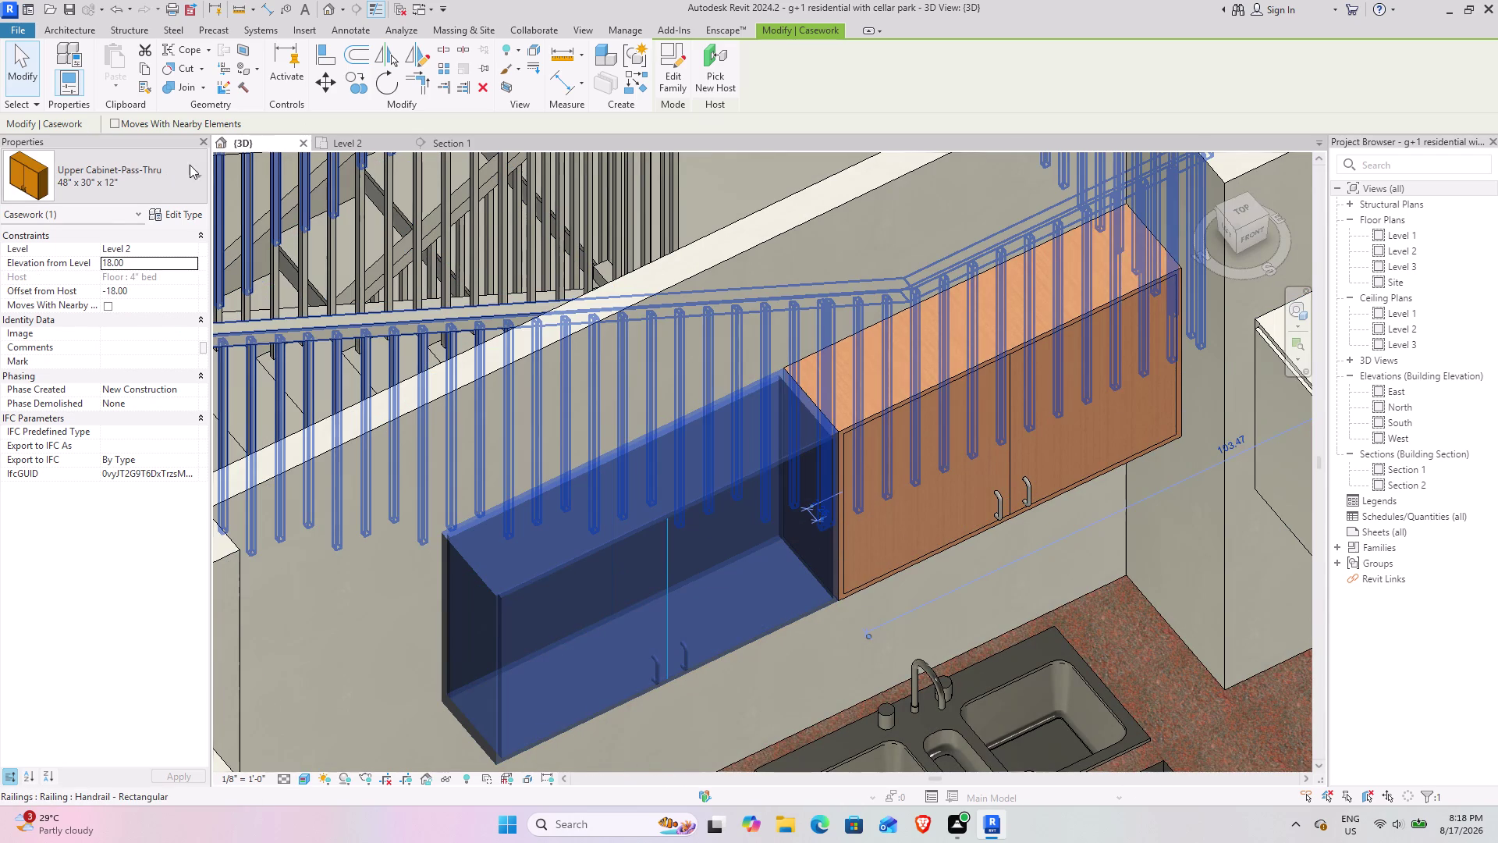
click(176, 213)
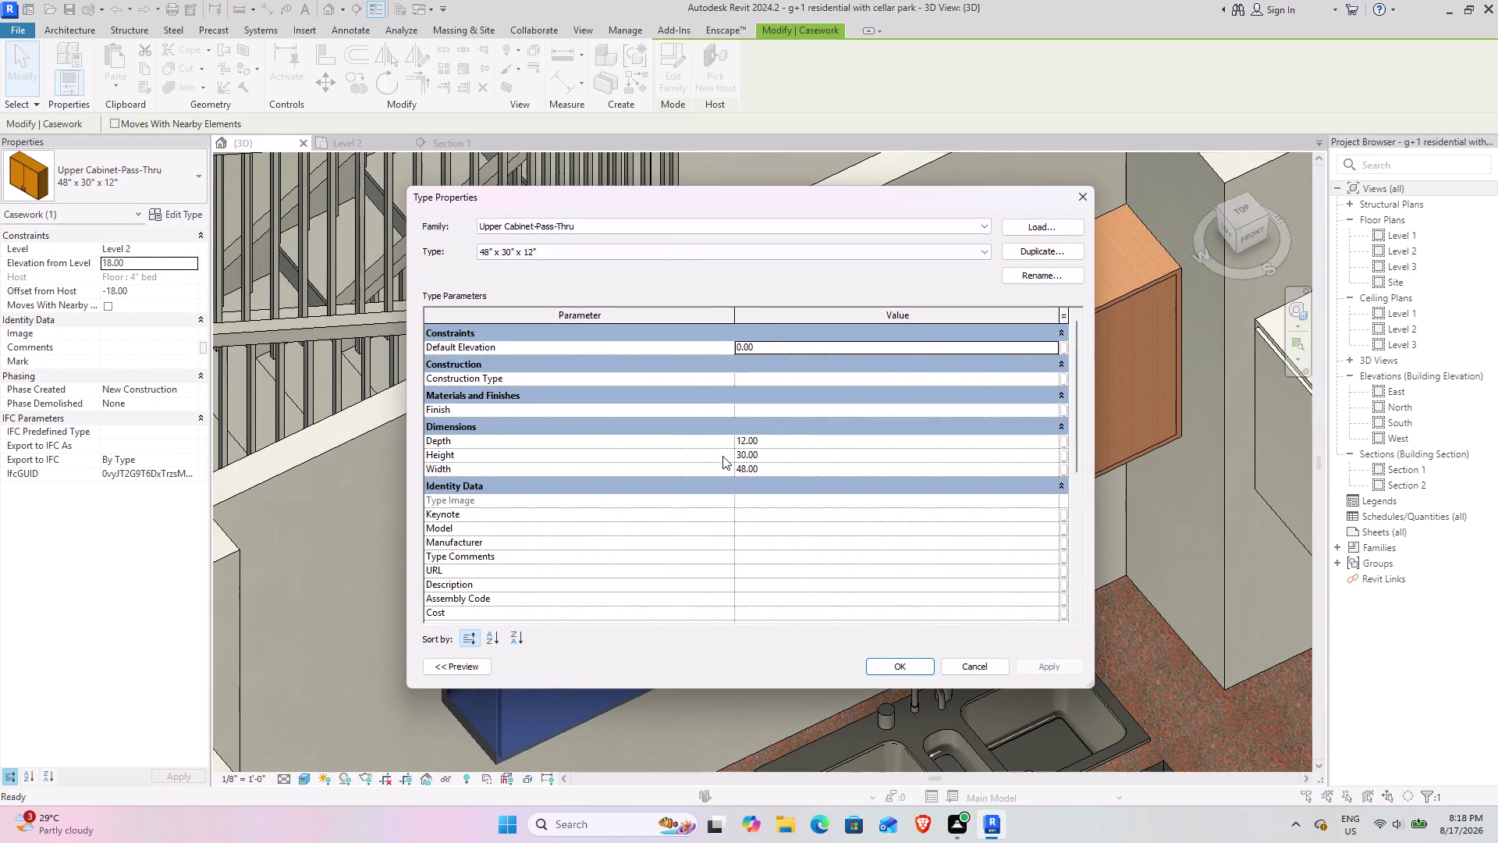
Review the Type Properties and cancel the Finish global parameter association.
scroll(down, 3)
scroll(down, 3)
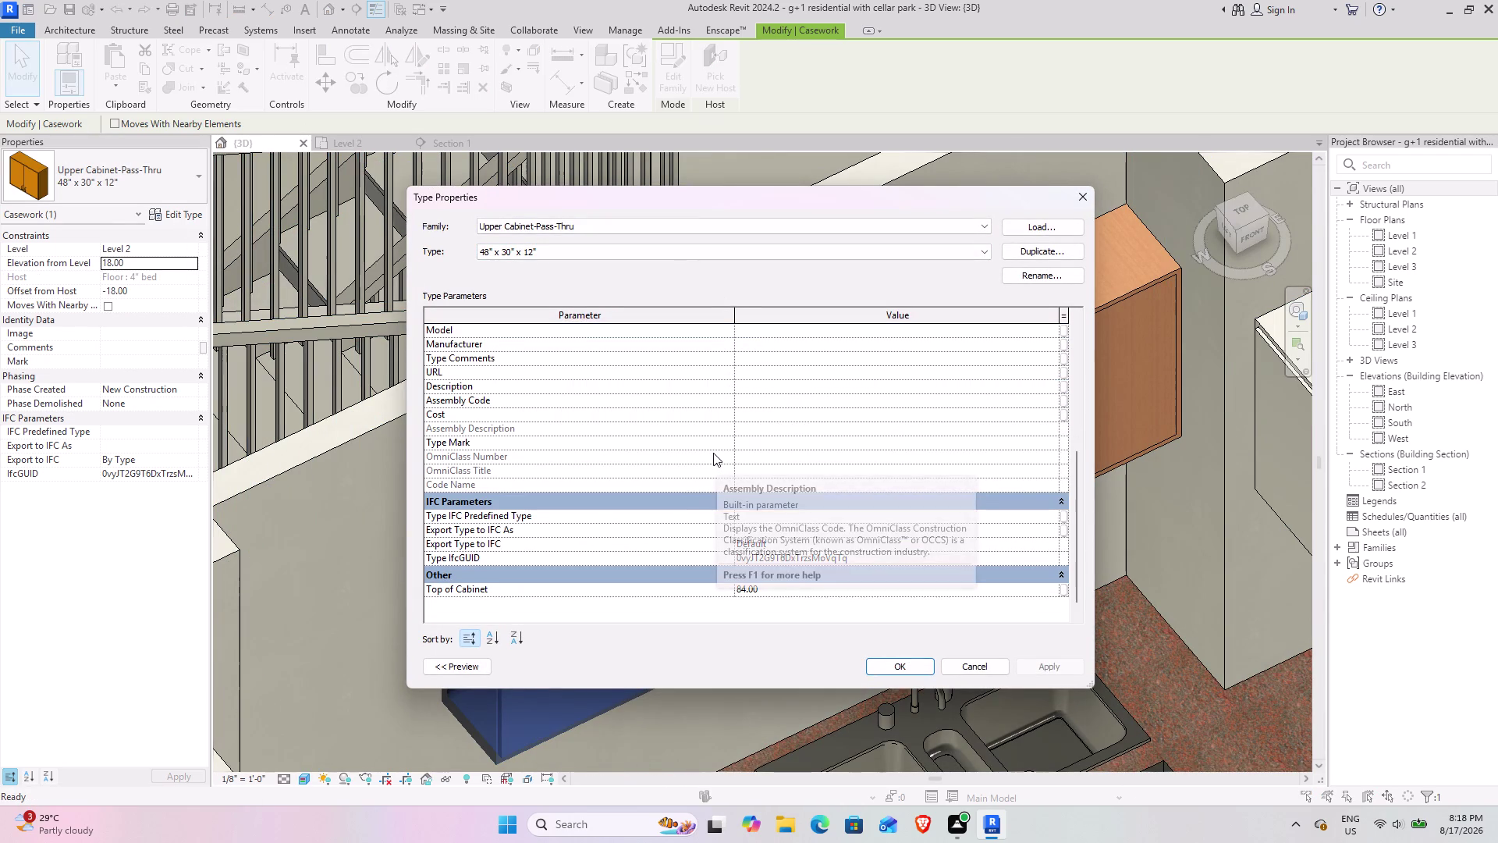
scroll(up, 3)
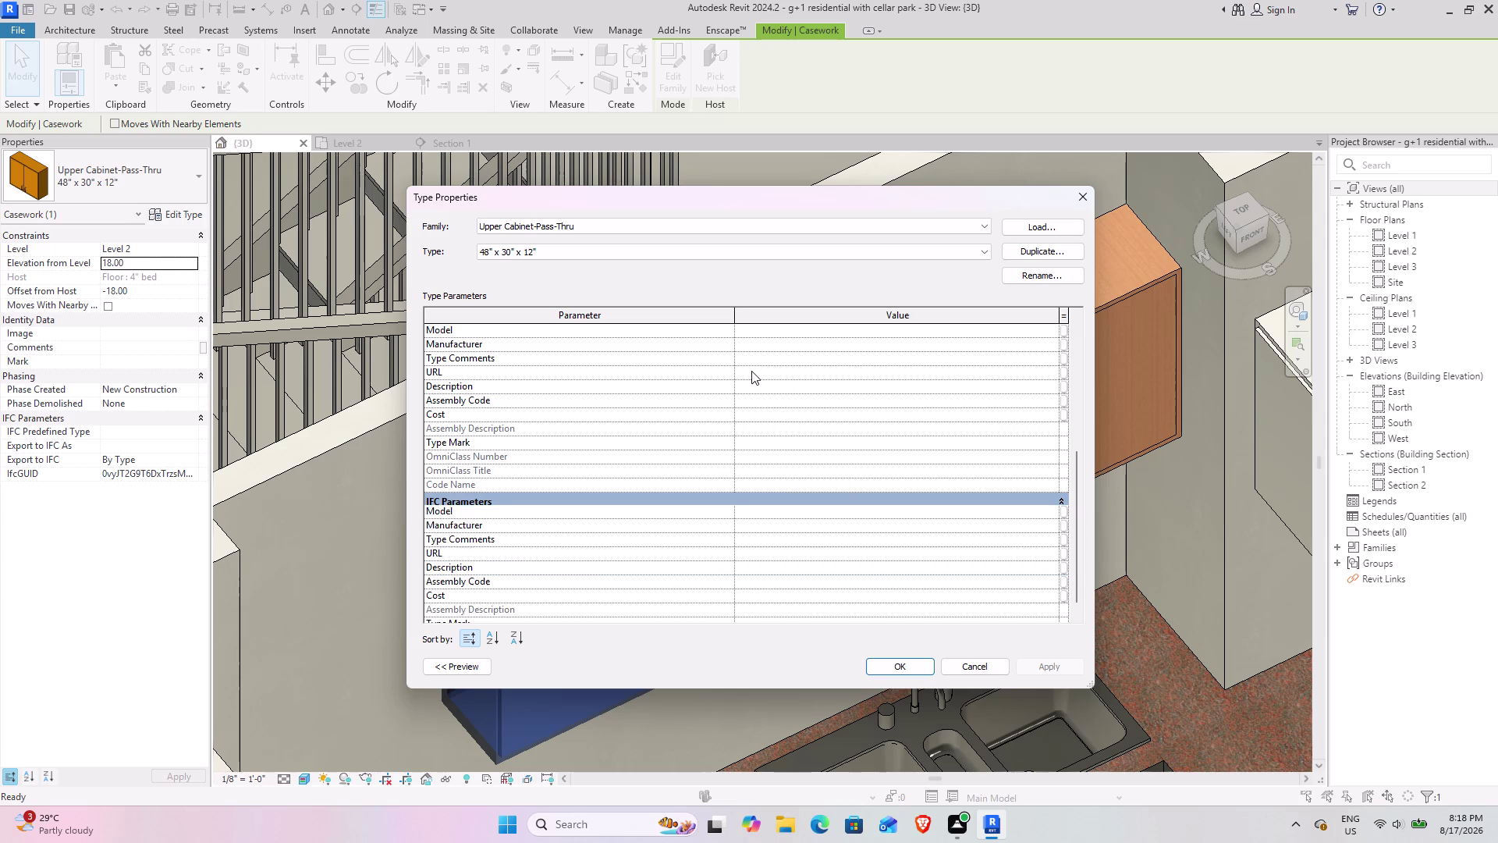
scroll(down, 3)
scroll(up, 3)
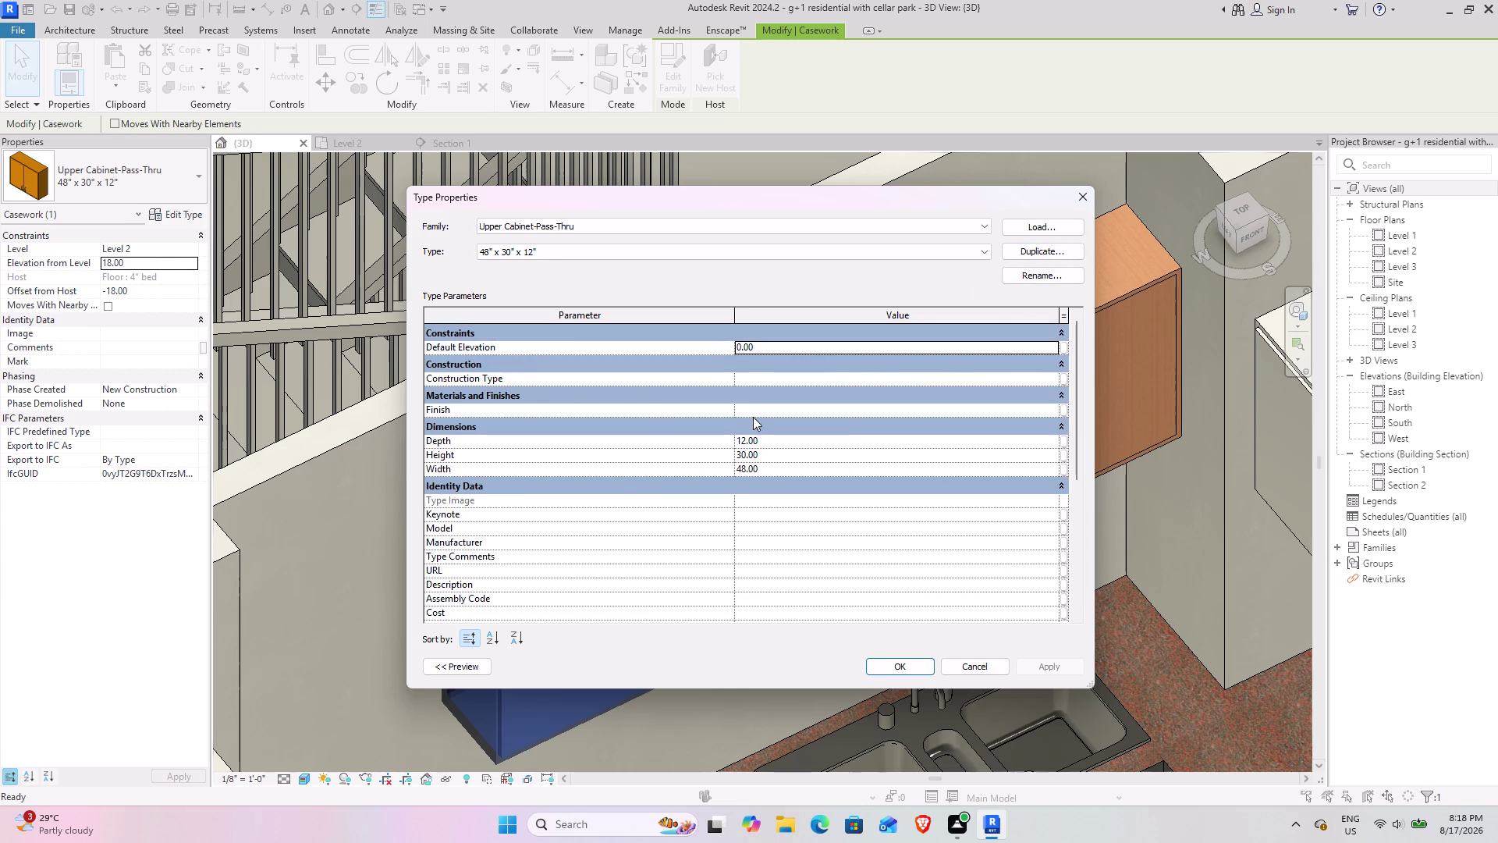
click(1065, 409)
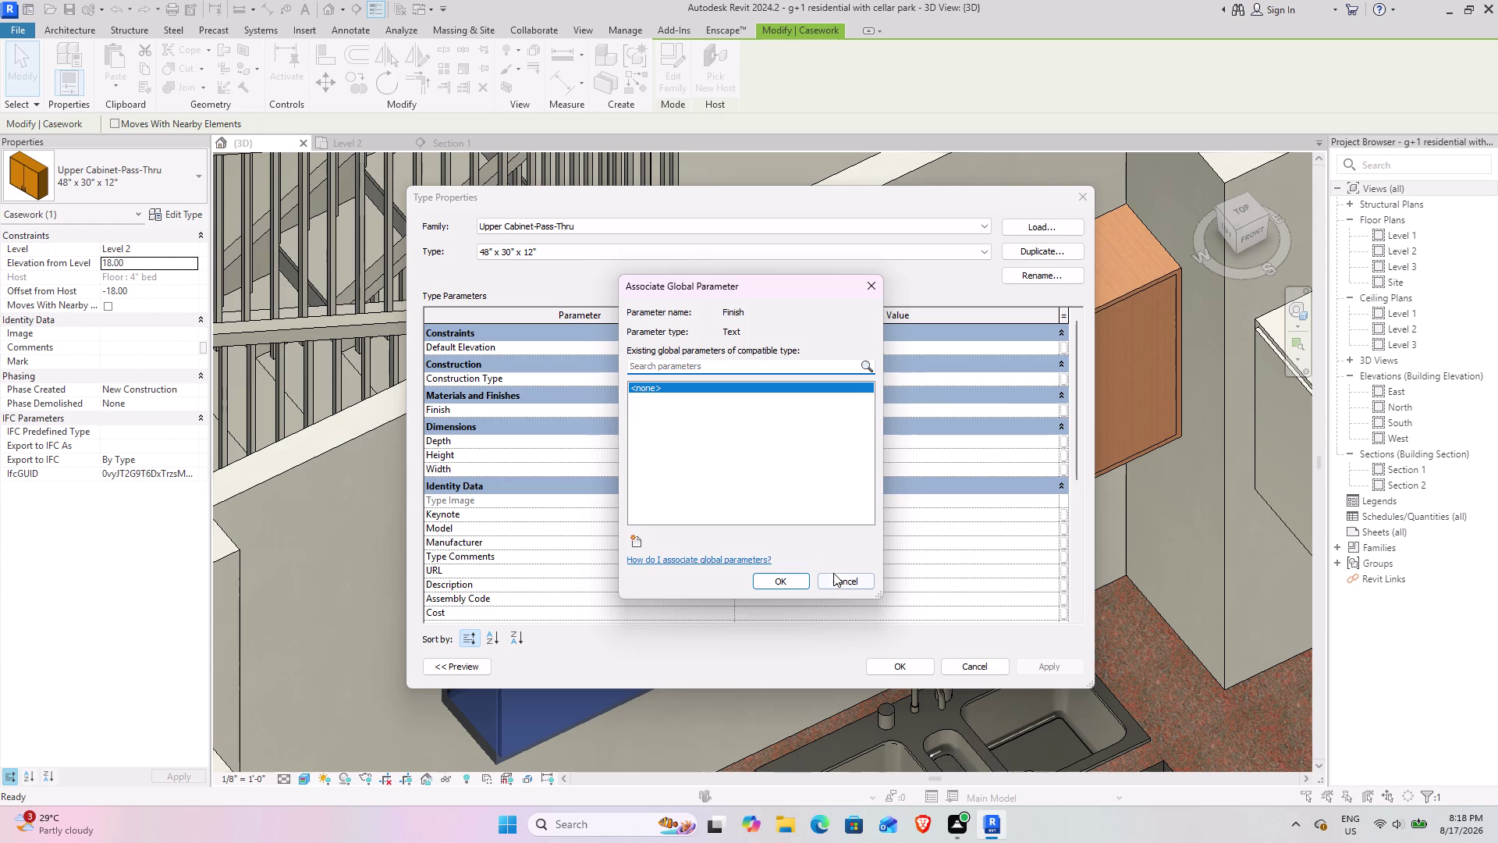
click(838, 581)
Close Type Properties without changes and clear the cabinet selection.
click(630, 411)
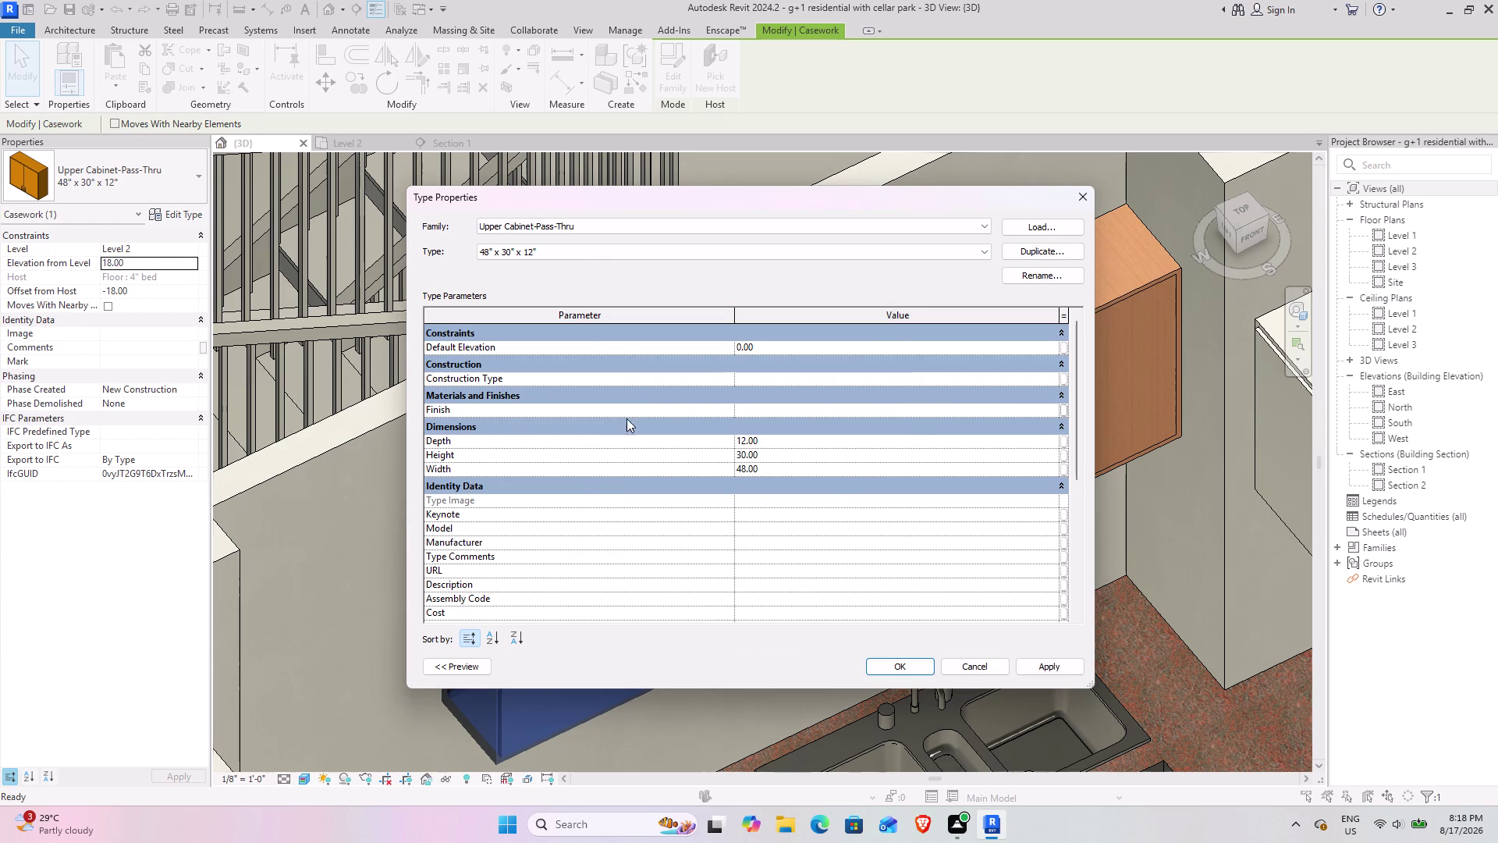
click(979, 652)
click(978, 659)
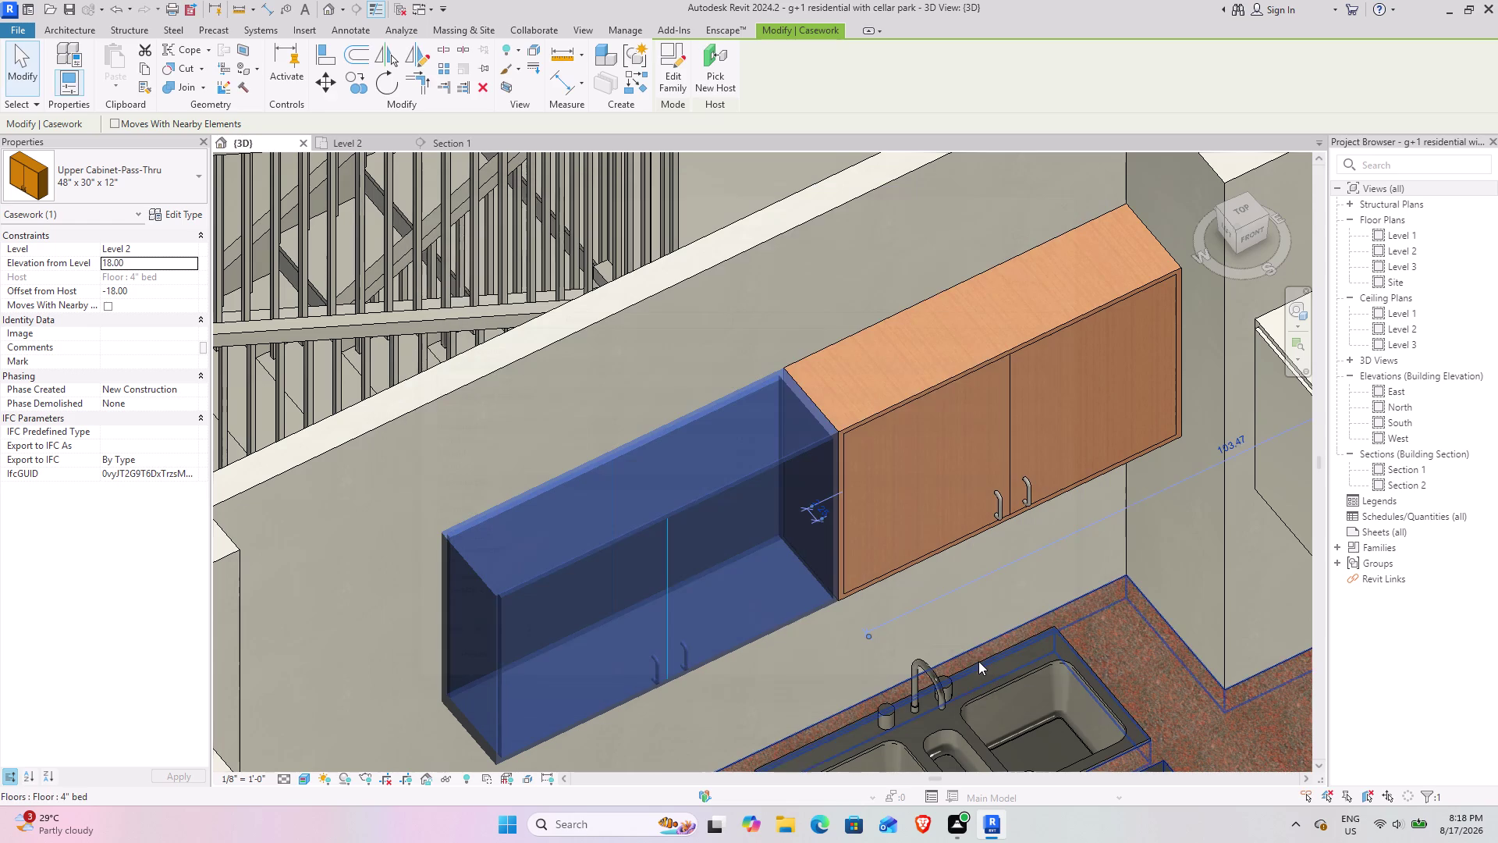
click(901, 482)
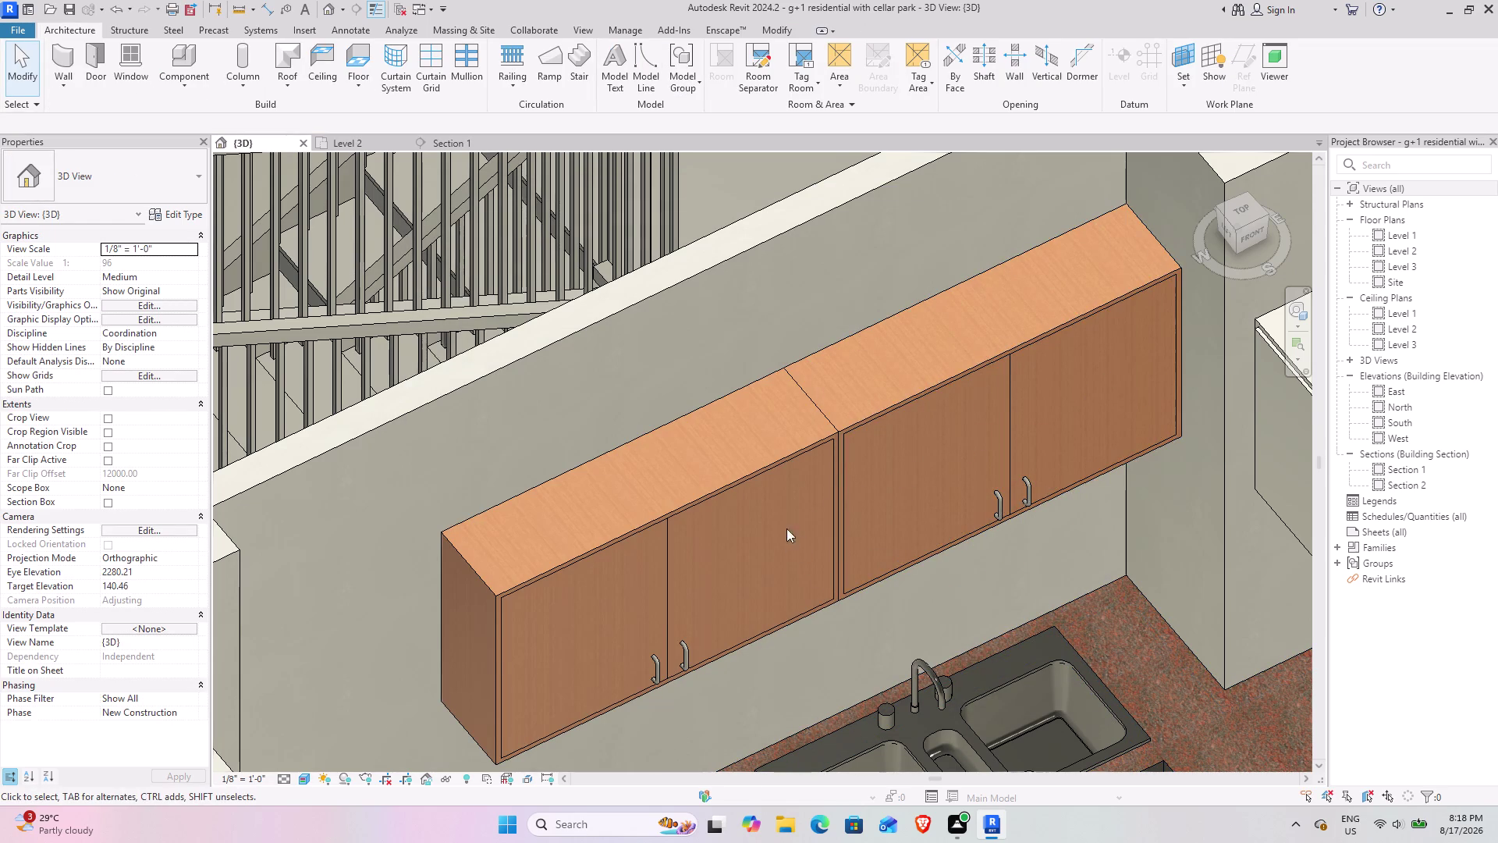
Select the 18" Upper Cabinet-Single Door-Wall, open Edit Type, and browse its cabinet material.
scroll(down, 3)
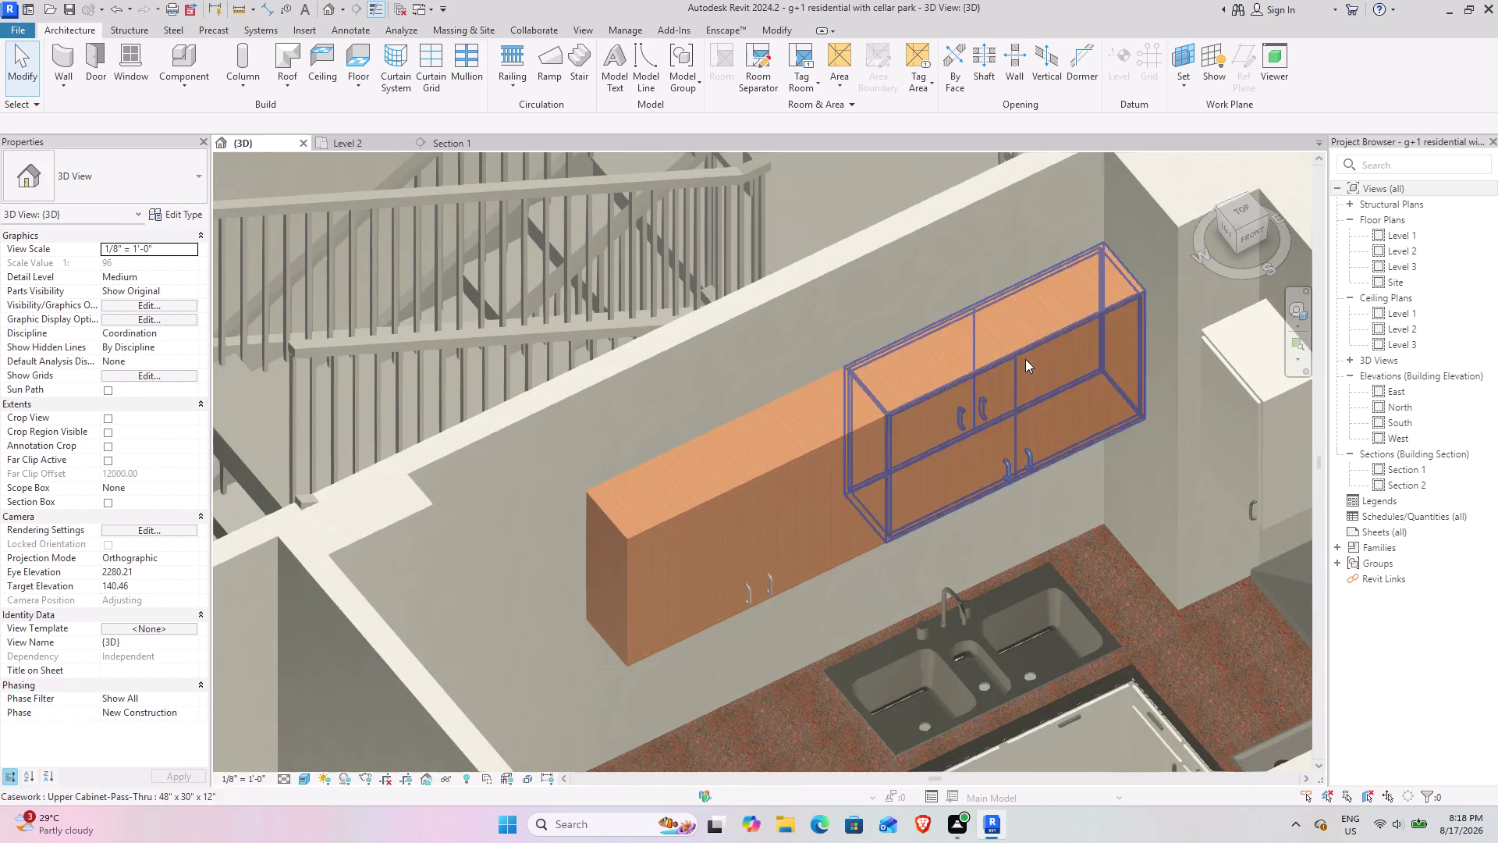
middle_drag(775, 359, 315, 373)
click(809, 422)
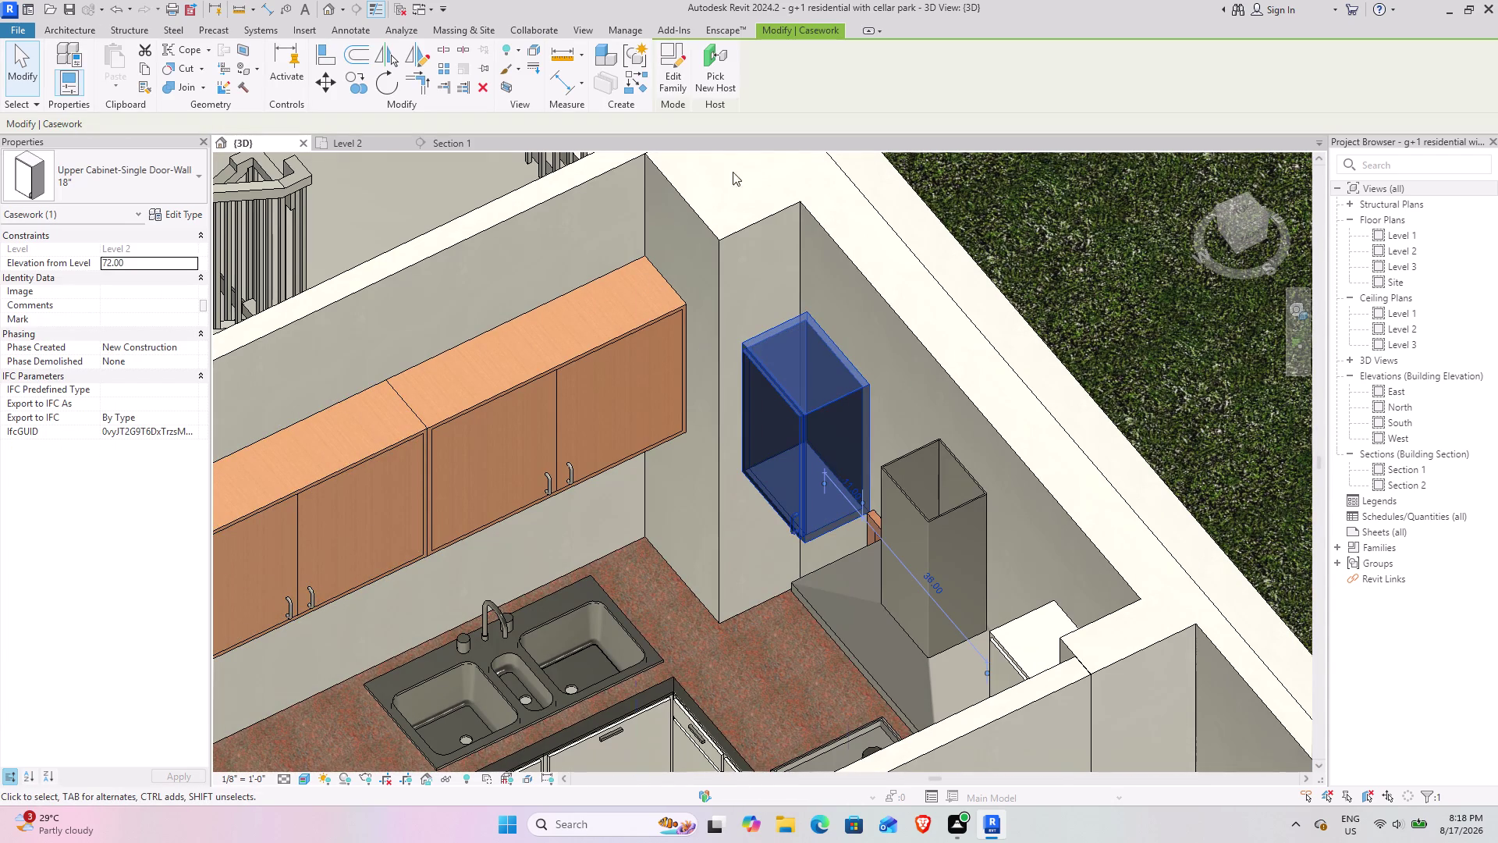
click(174, 214)
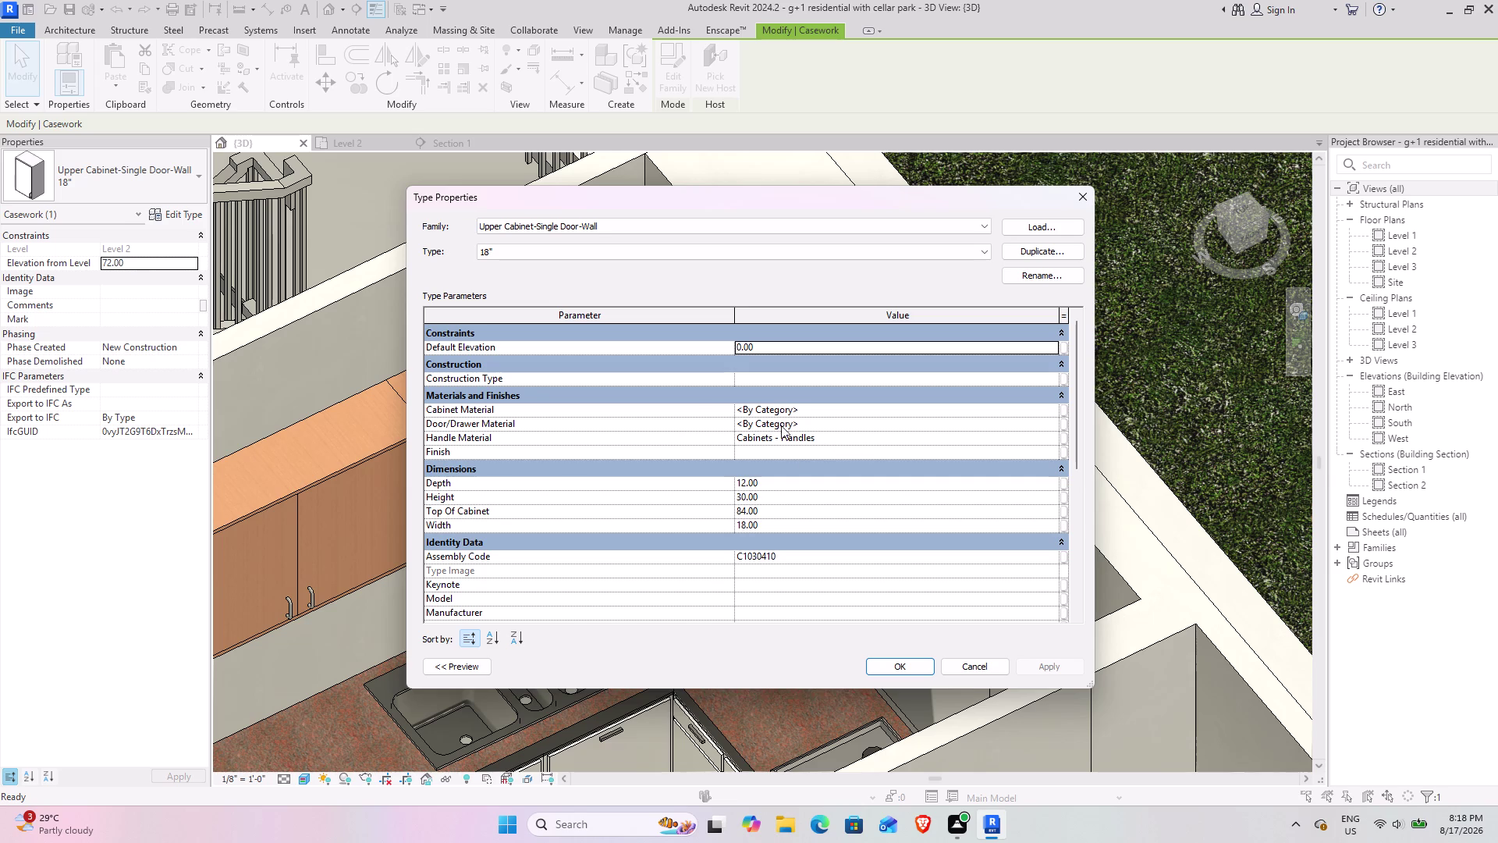
click(1056, 410)
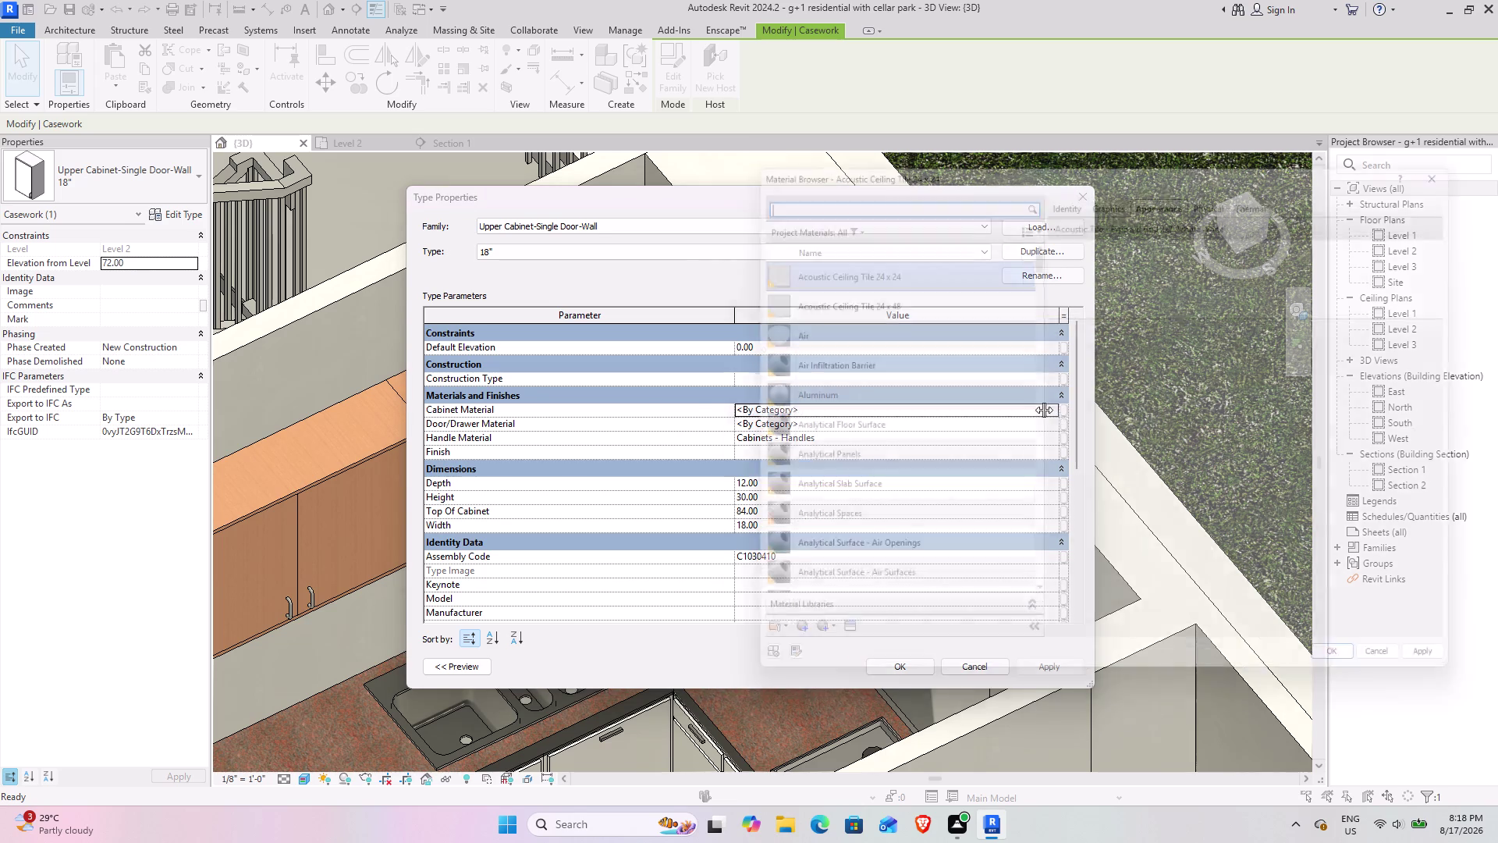
Search materials for 'wood' and assign Wood - Birch as the cabinet material, then apply.
text(w)
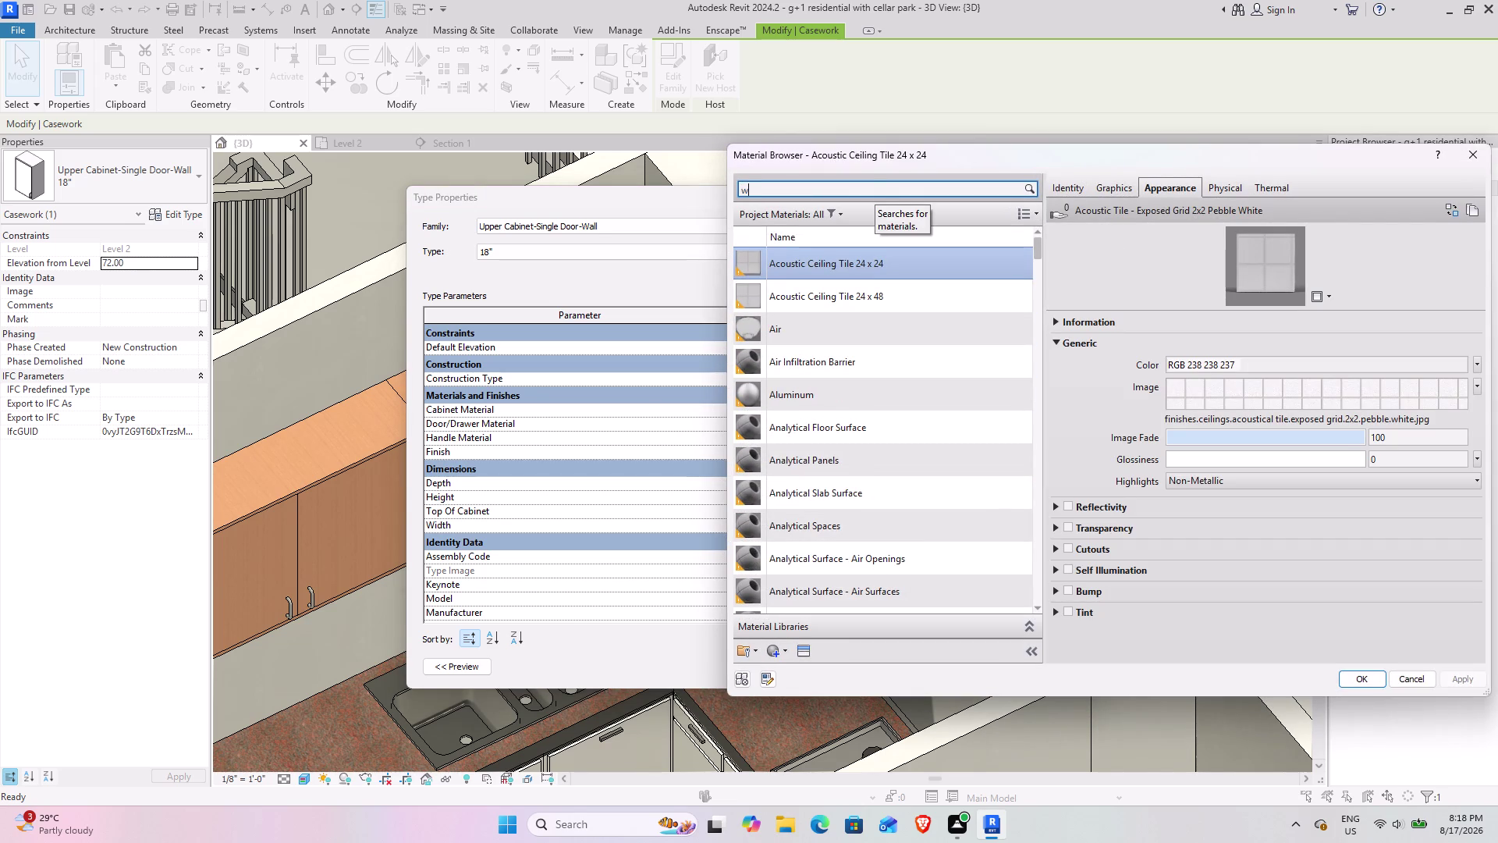
text(oo)
key(d)
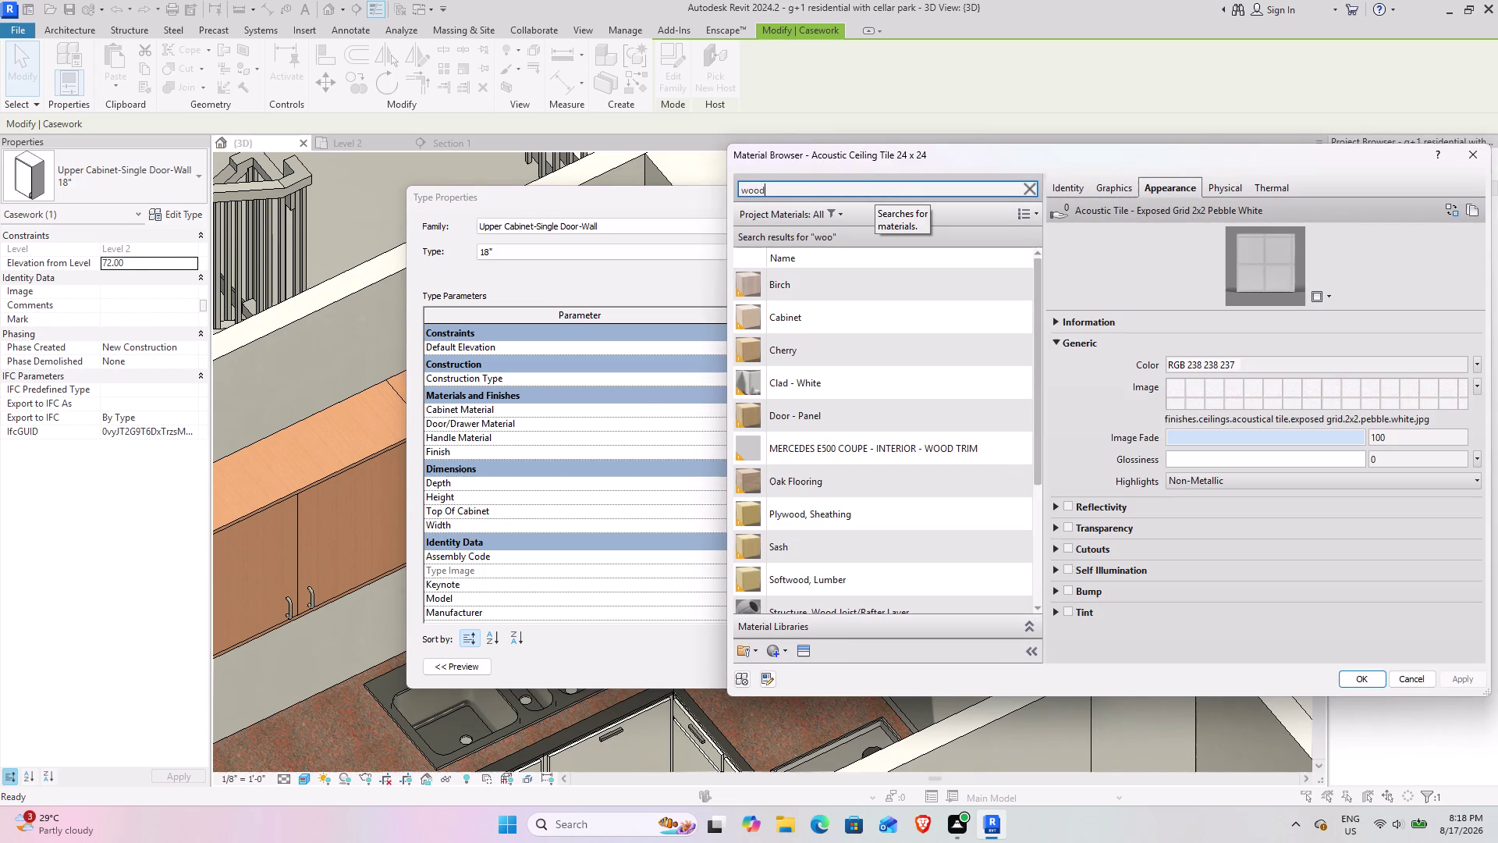
scroll(down, 3)
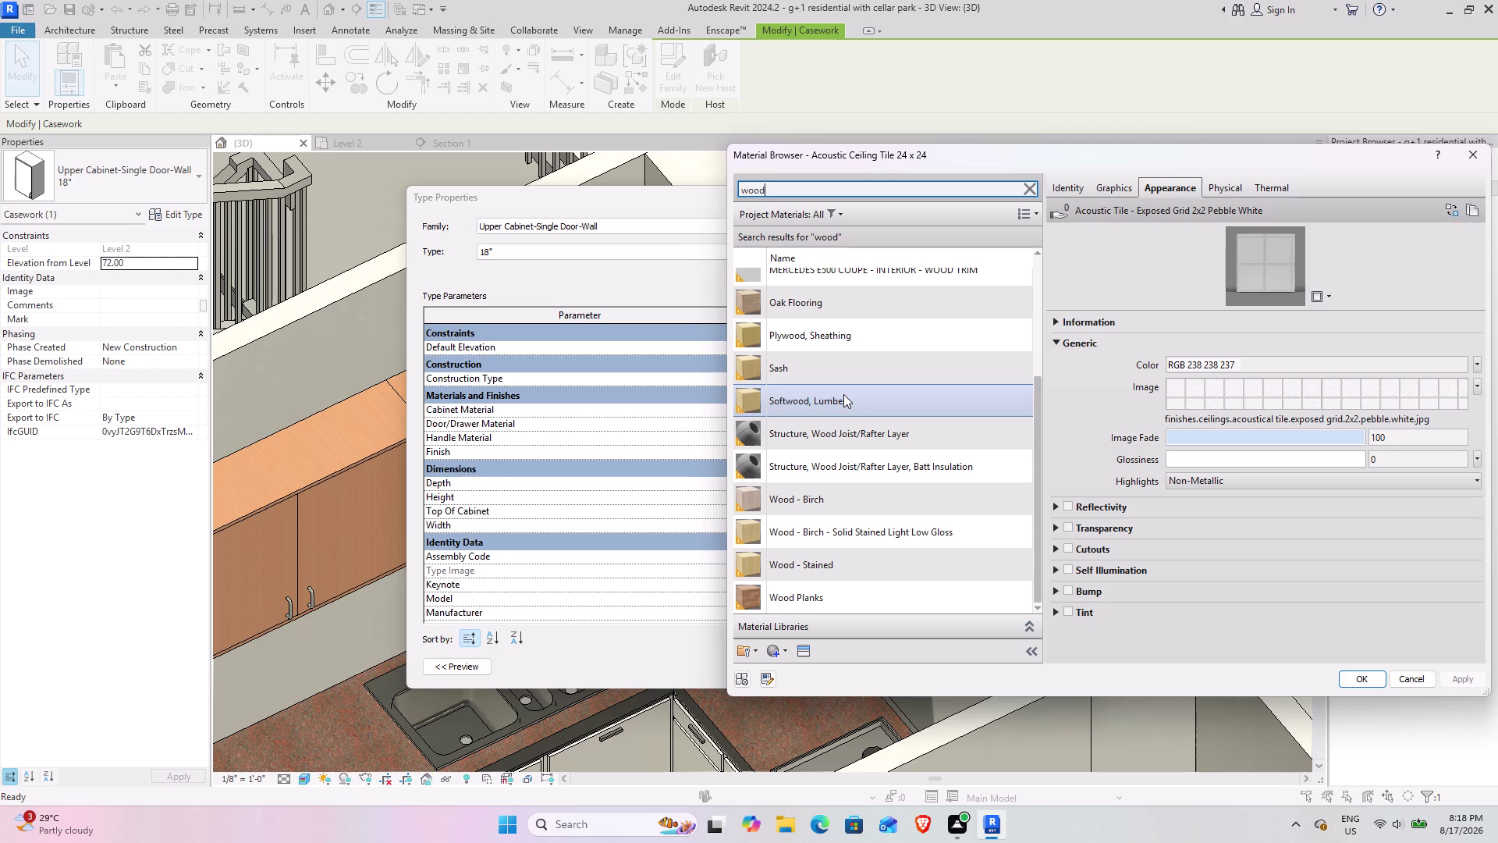
scroll(down, 3)
scroll(up, 3)
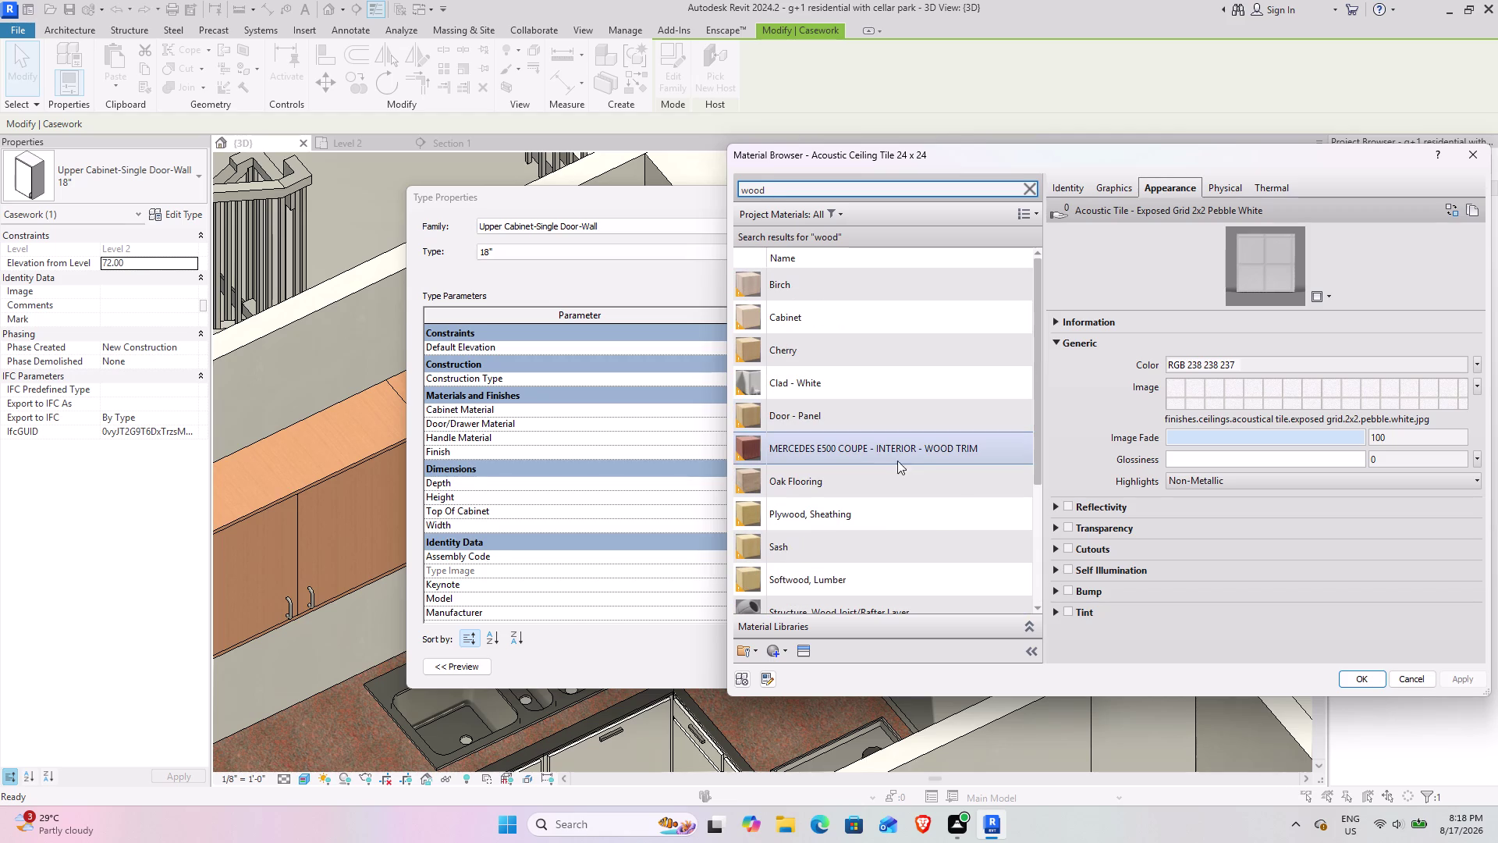
click(1003, 454)
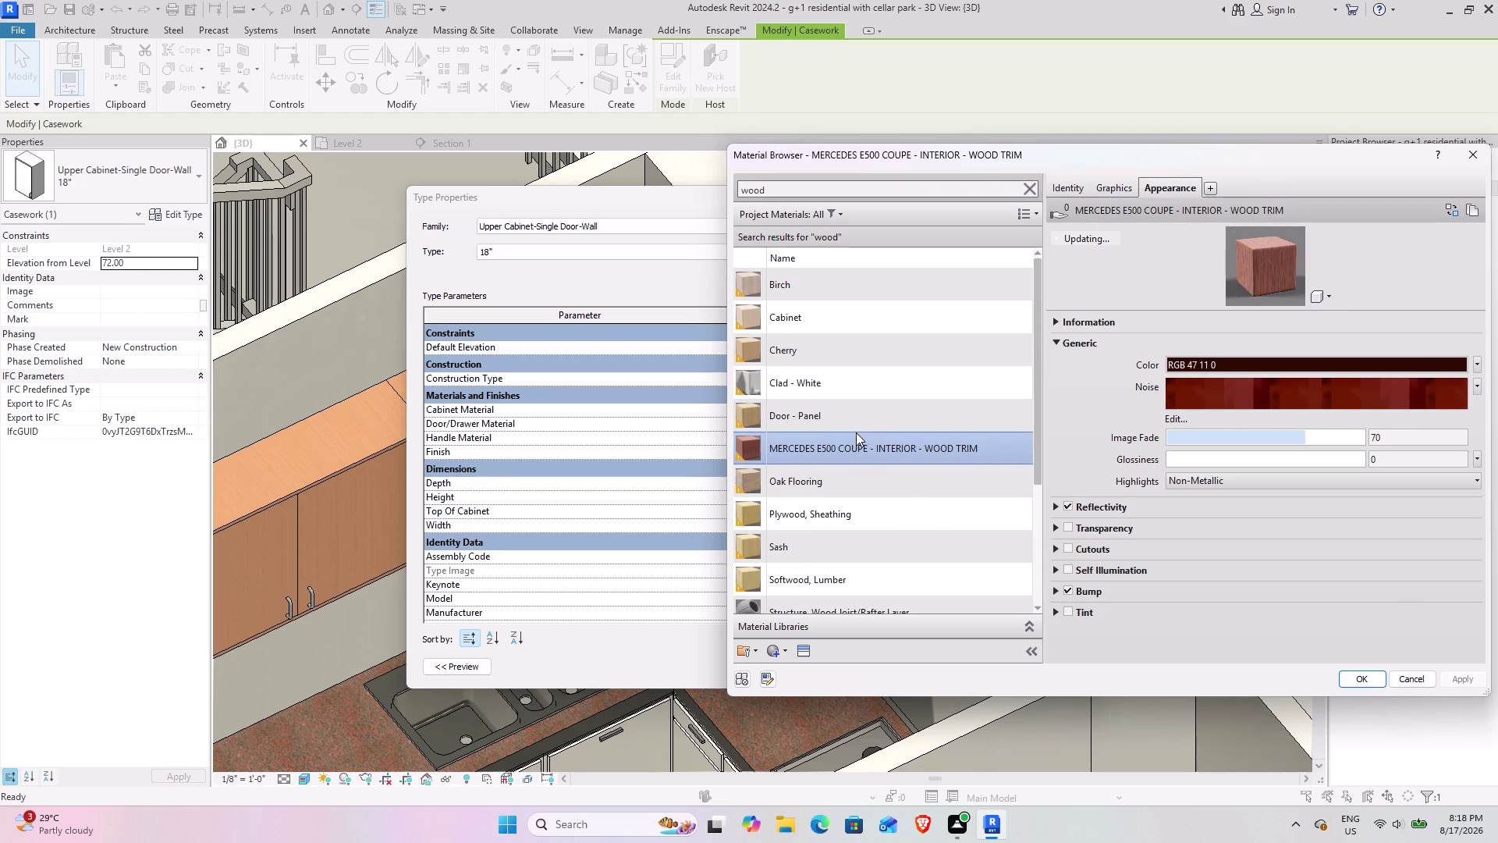
scroll(up, 3)
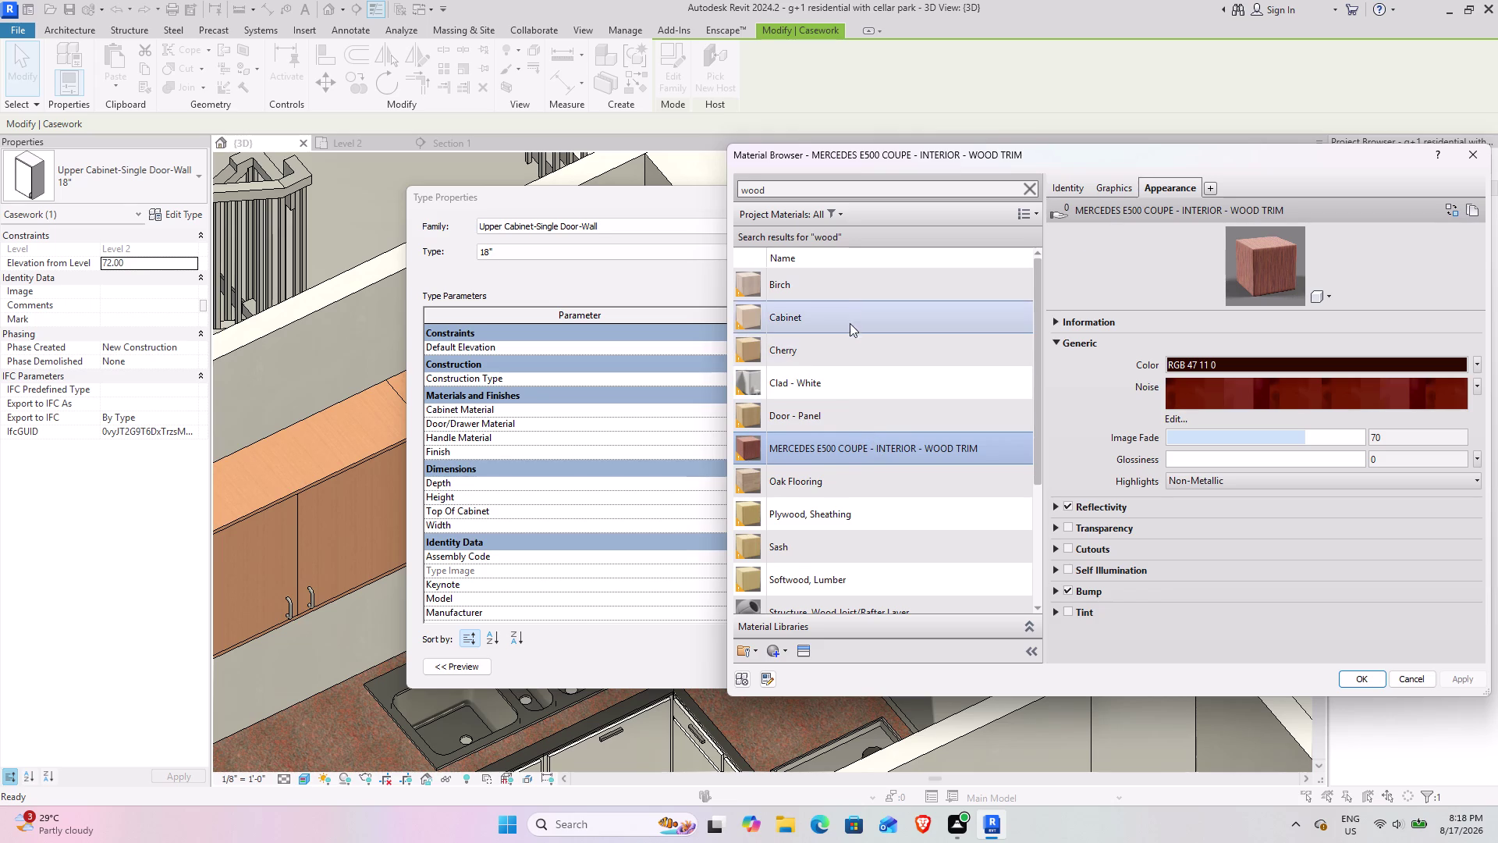
scroll(down, 3)
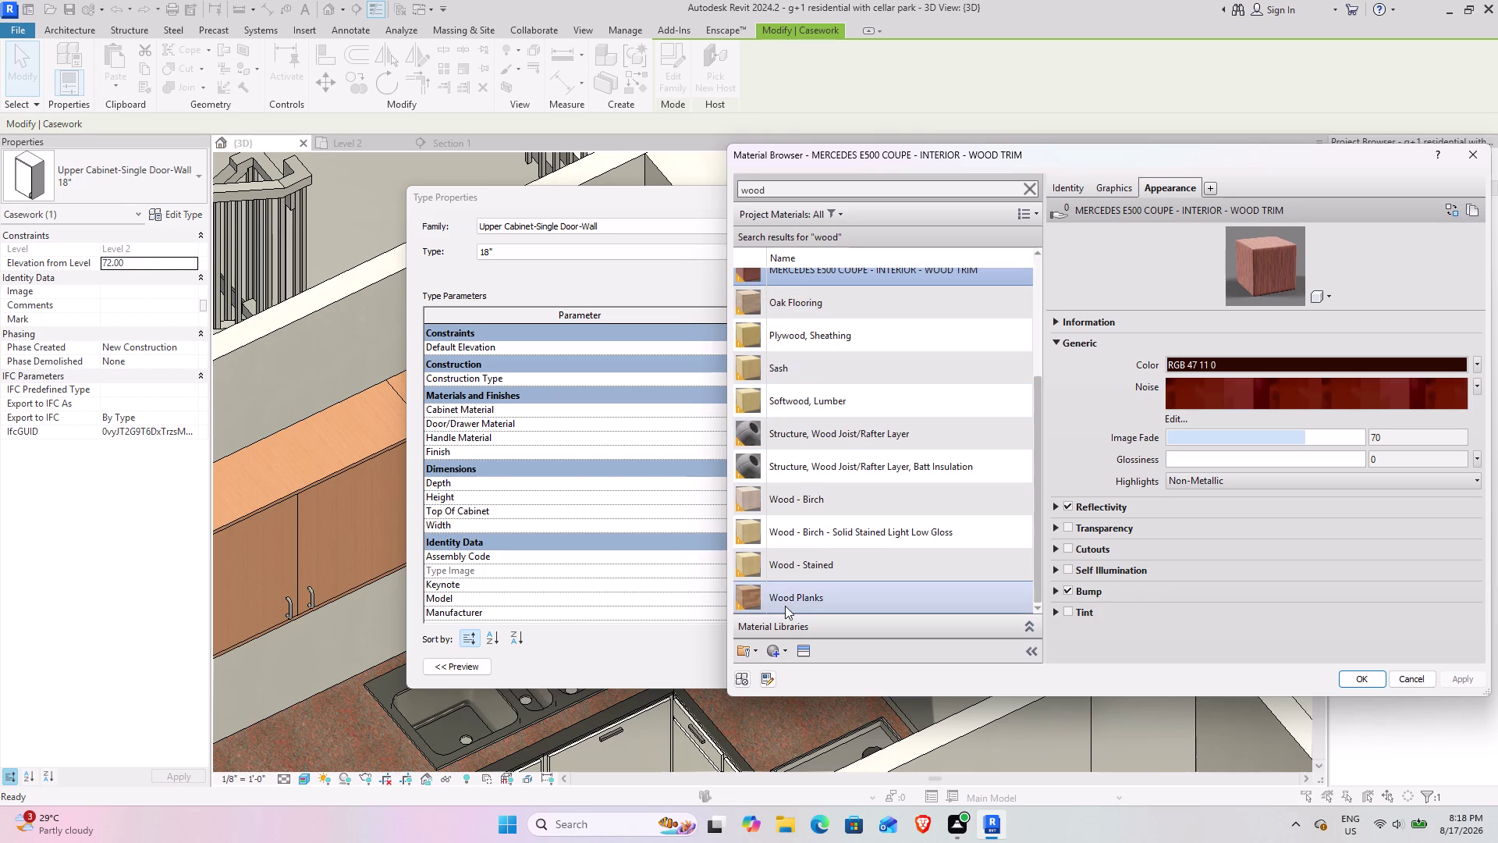
click(815, 506)
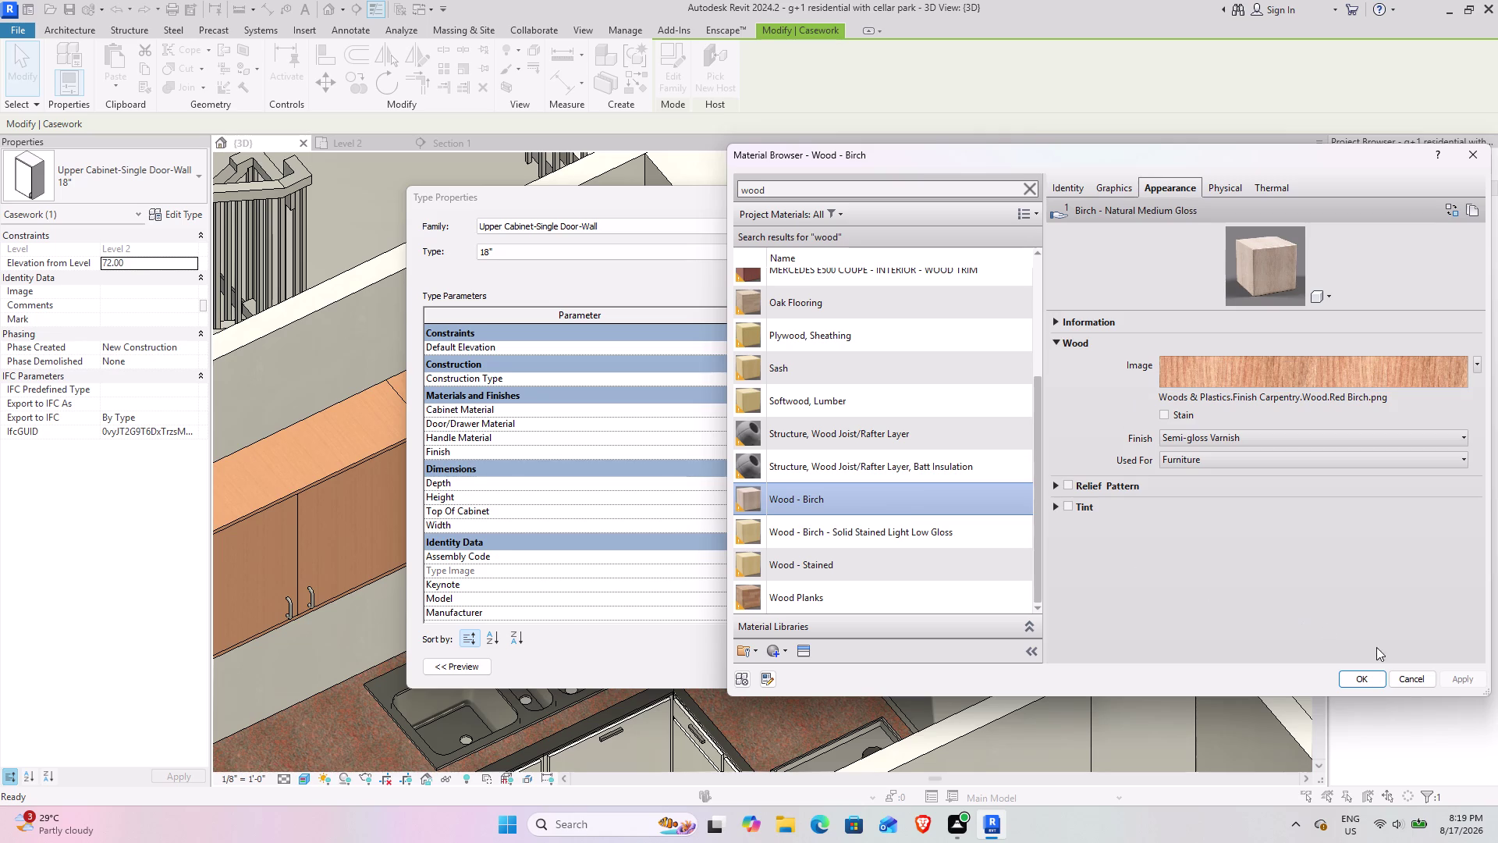
click(1376, 676)
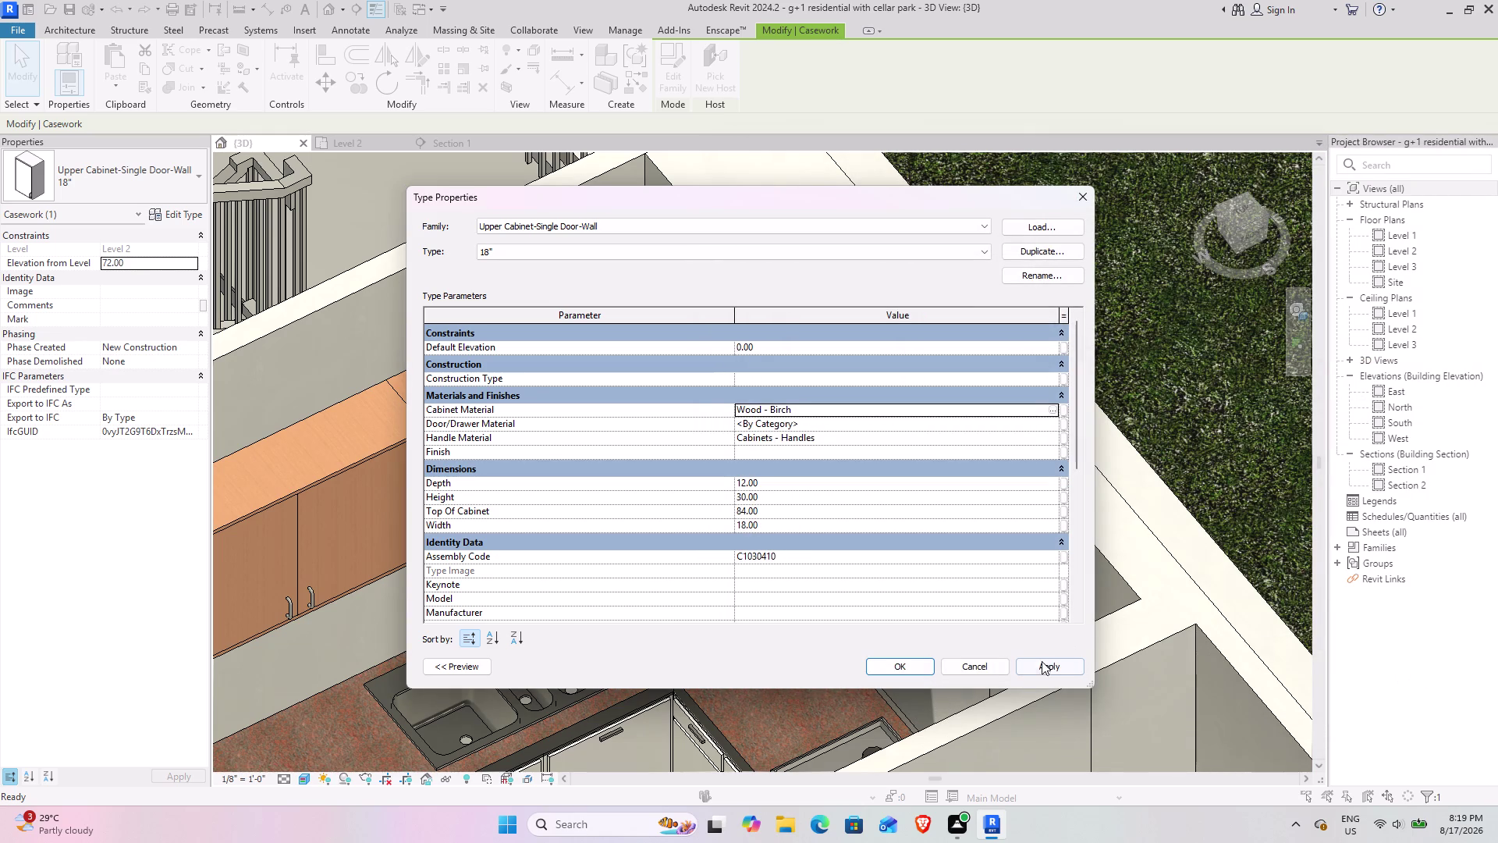
click(1044, 663)
Close the type settings and inspect the birch finish on the 18-inch upper cabinet.
click(902, 664)
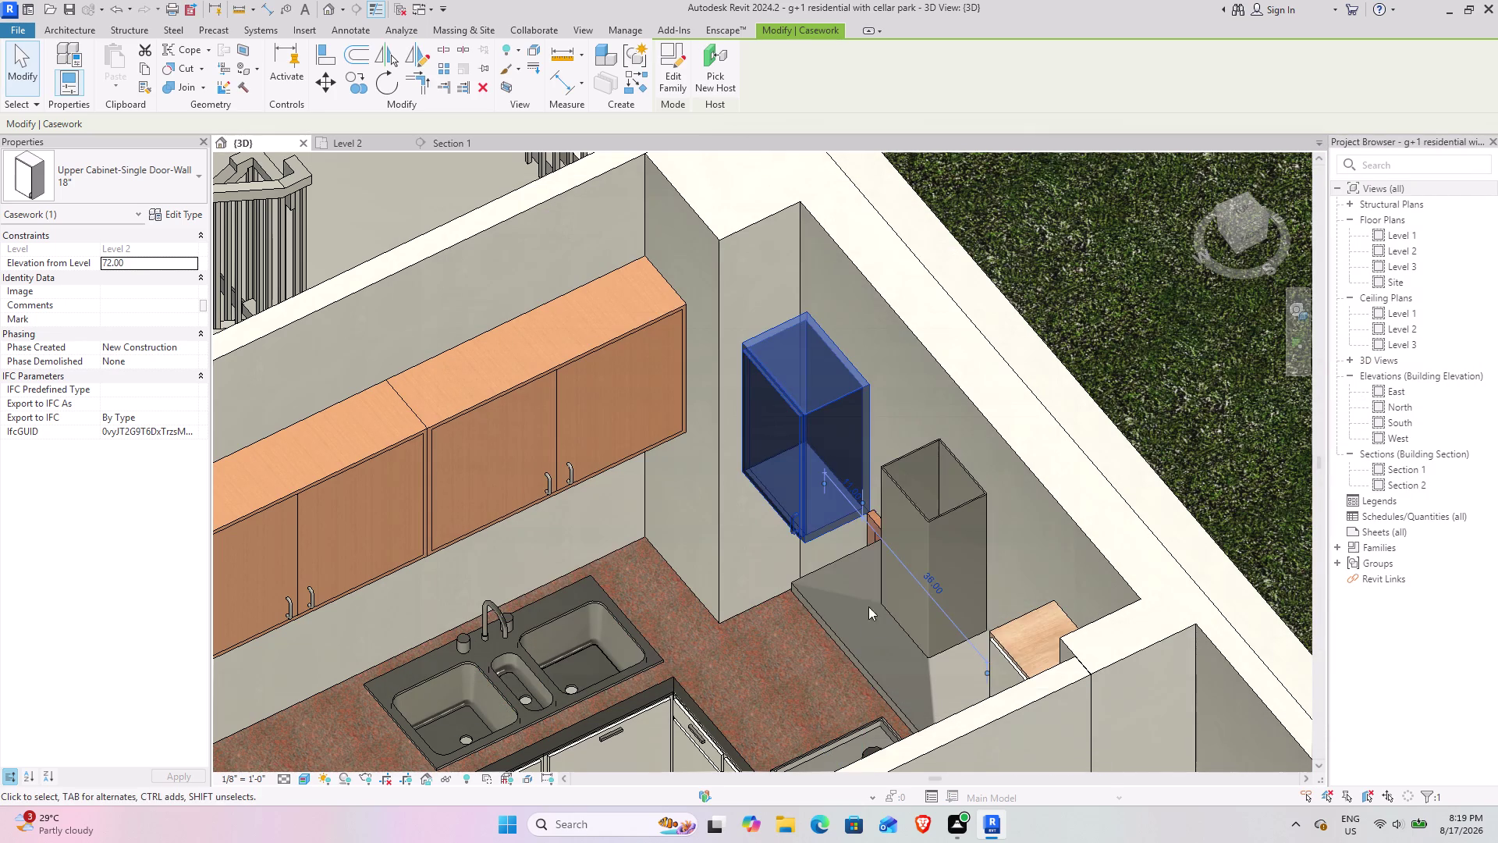
click(1162, 344)
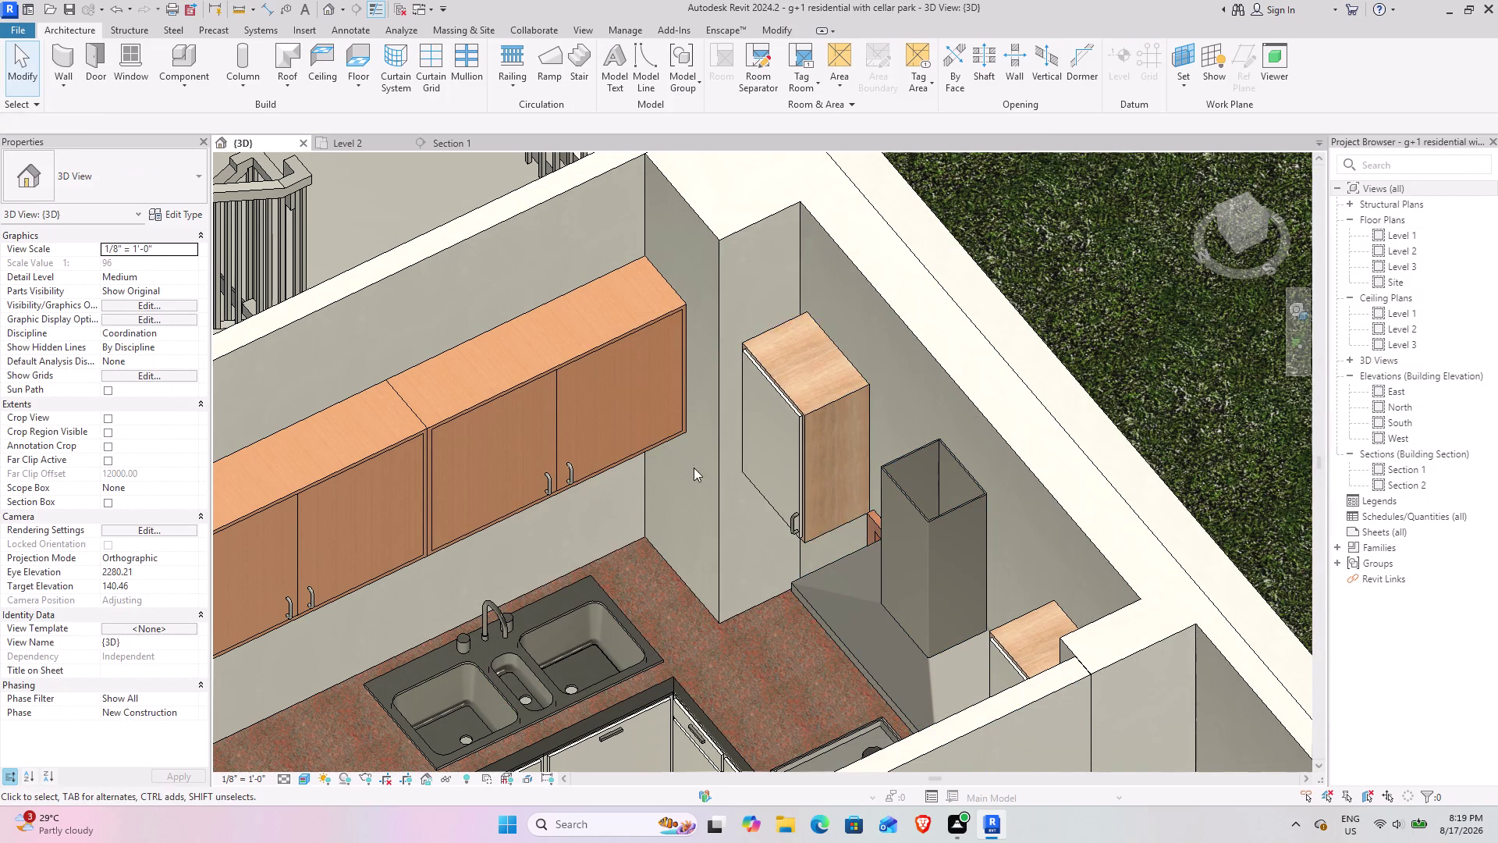
scroll(up, 3)
scroll(up, 3)
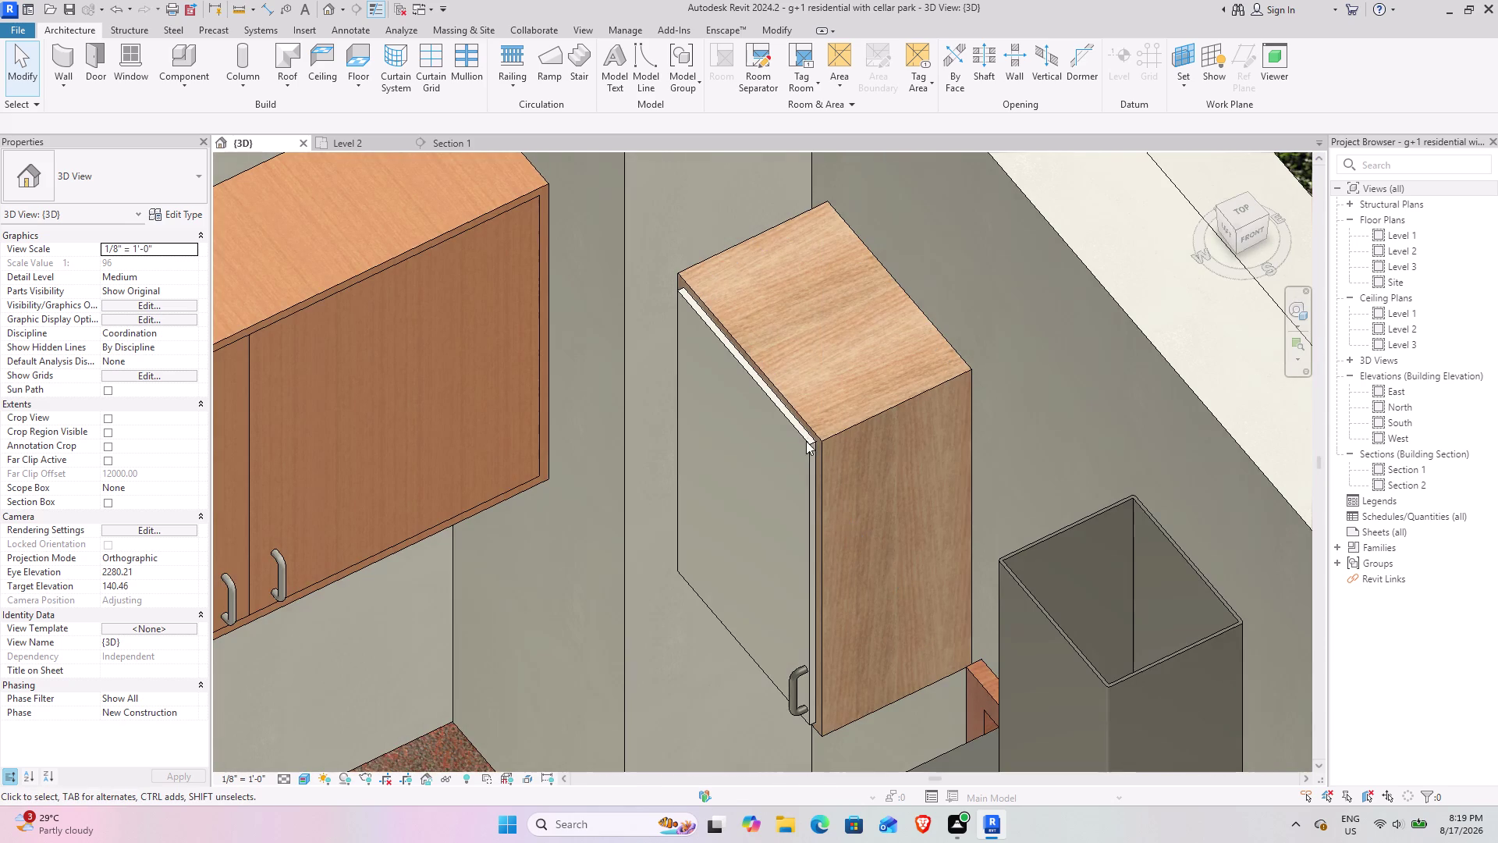
scroll(down, 3)
scroll(down, 3)
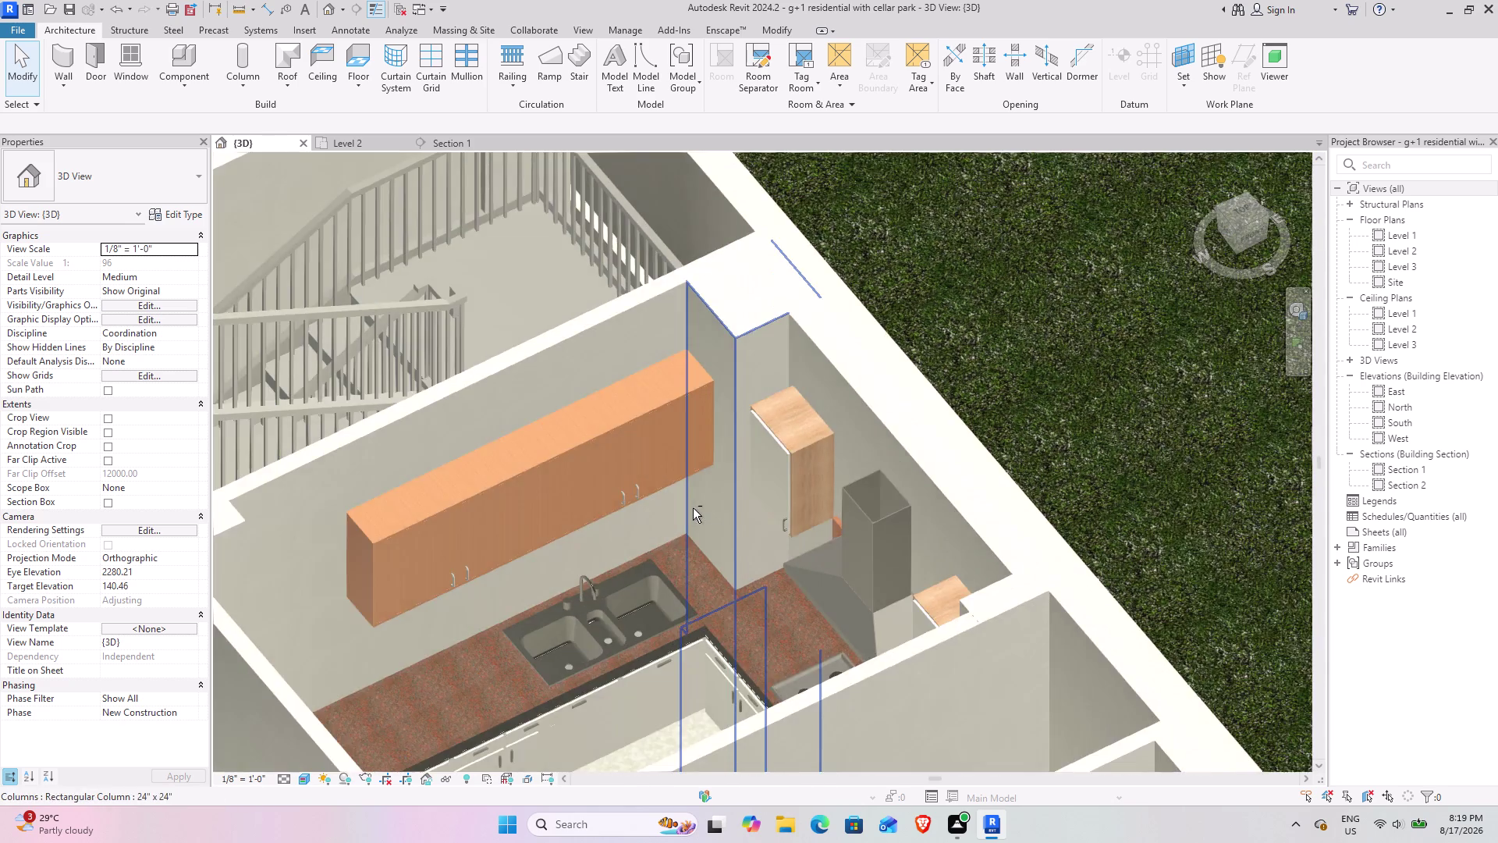
middle_drag(693, 507, 867, 374)
middle_drag(855, 374, 718, 358)
middle_drag(659, 379, 635, 469)
Reselect the single-door upper cabinet and reopen its type properties.
scroll(up, 3)
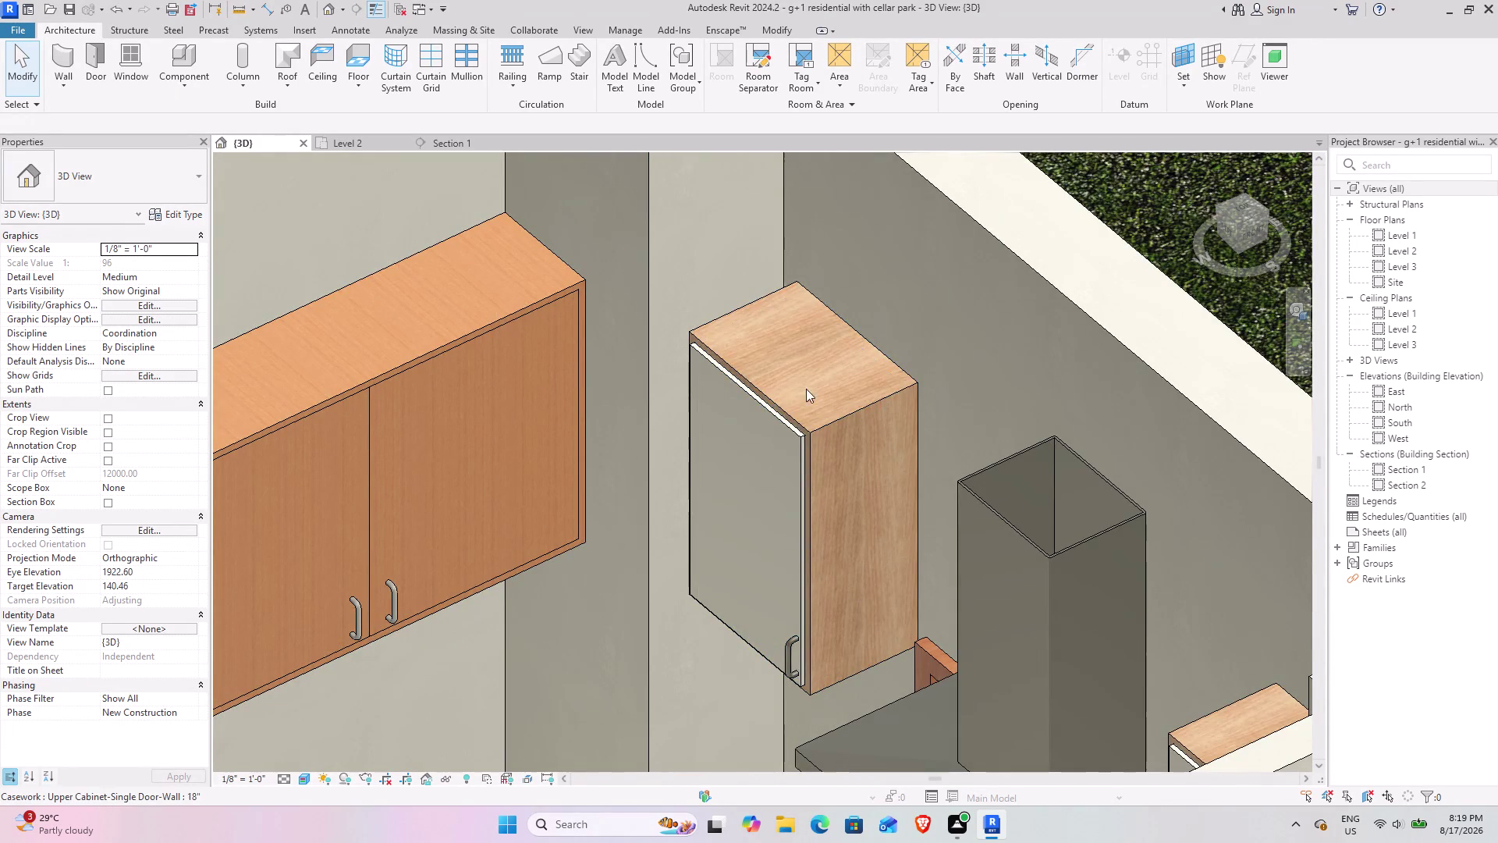
click(831, 423)
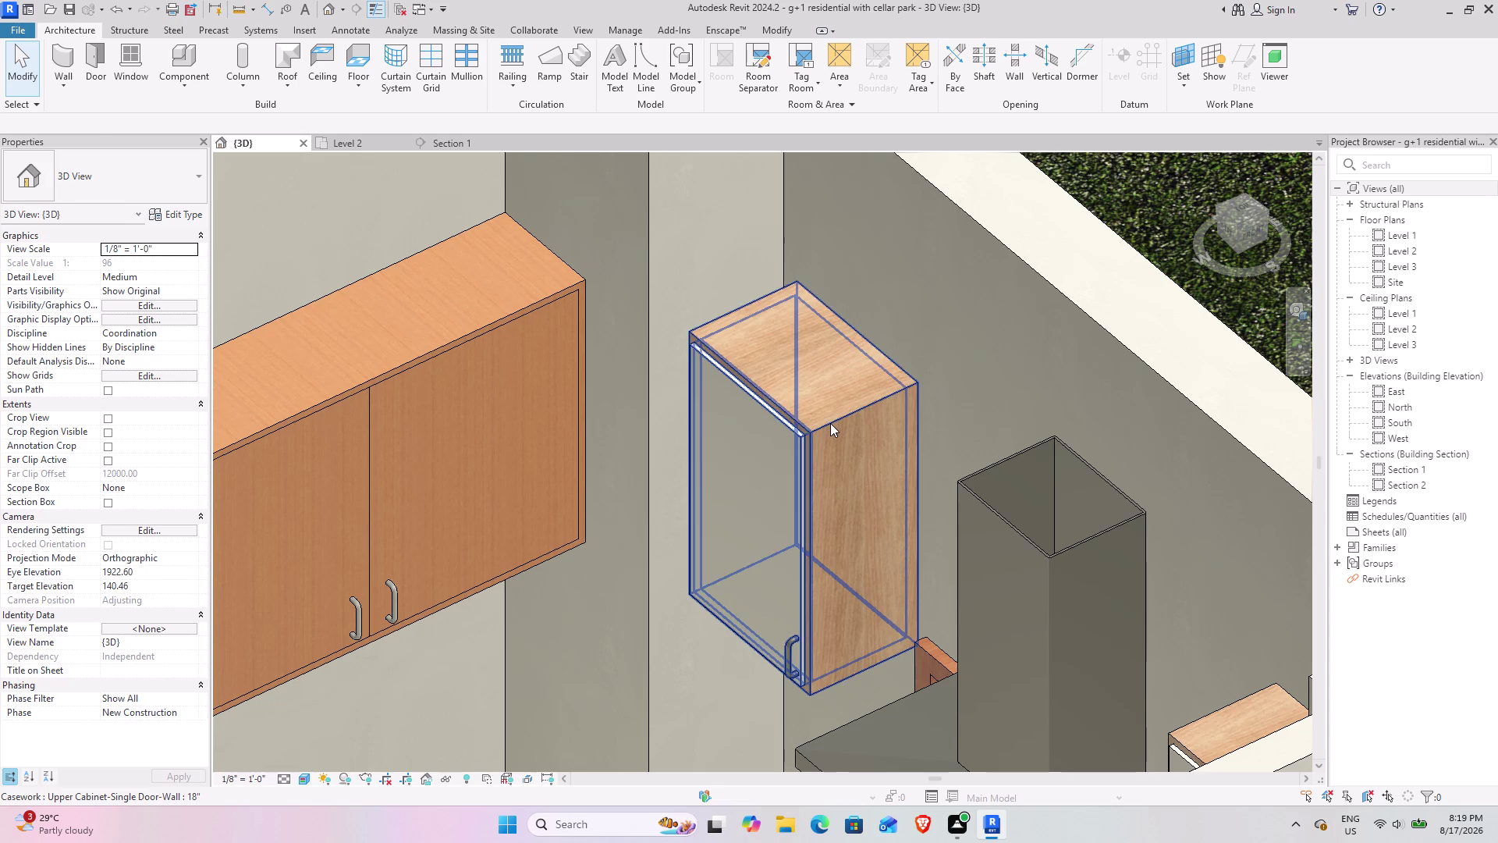
click(183, 207)
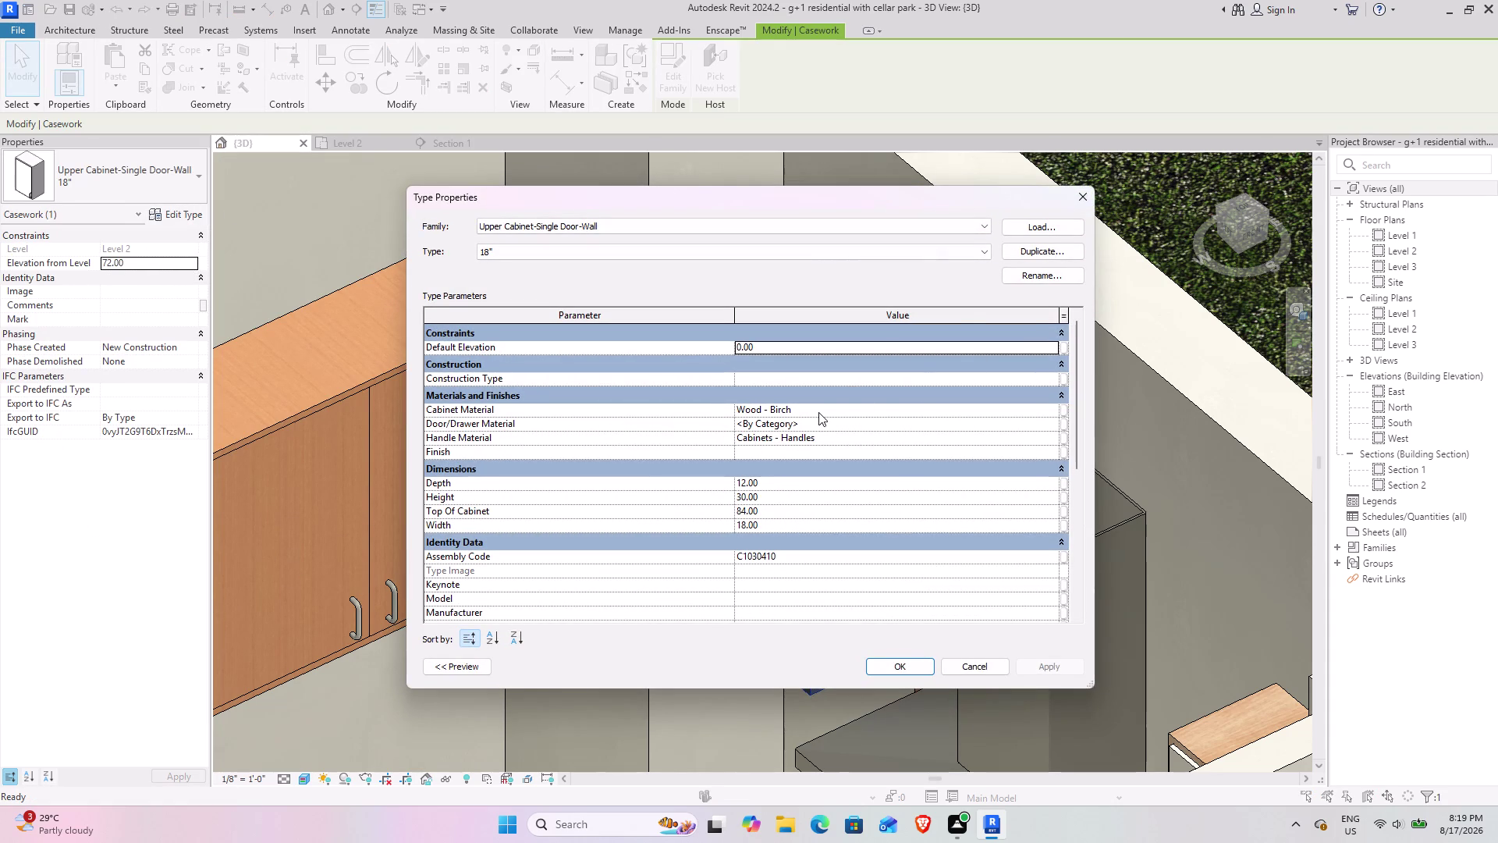
Create a new default material for Cabinet Material and open the appearance asset library.
click(1053, 410)
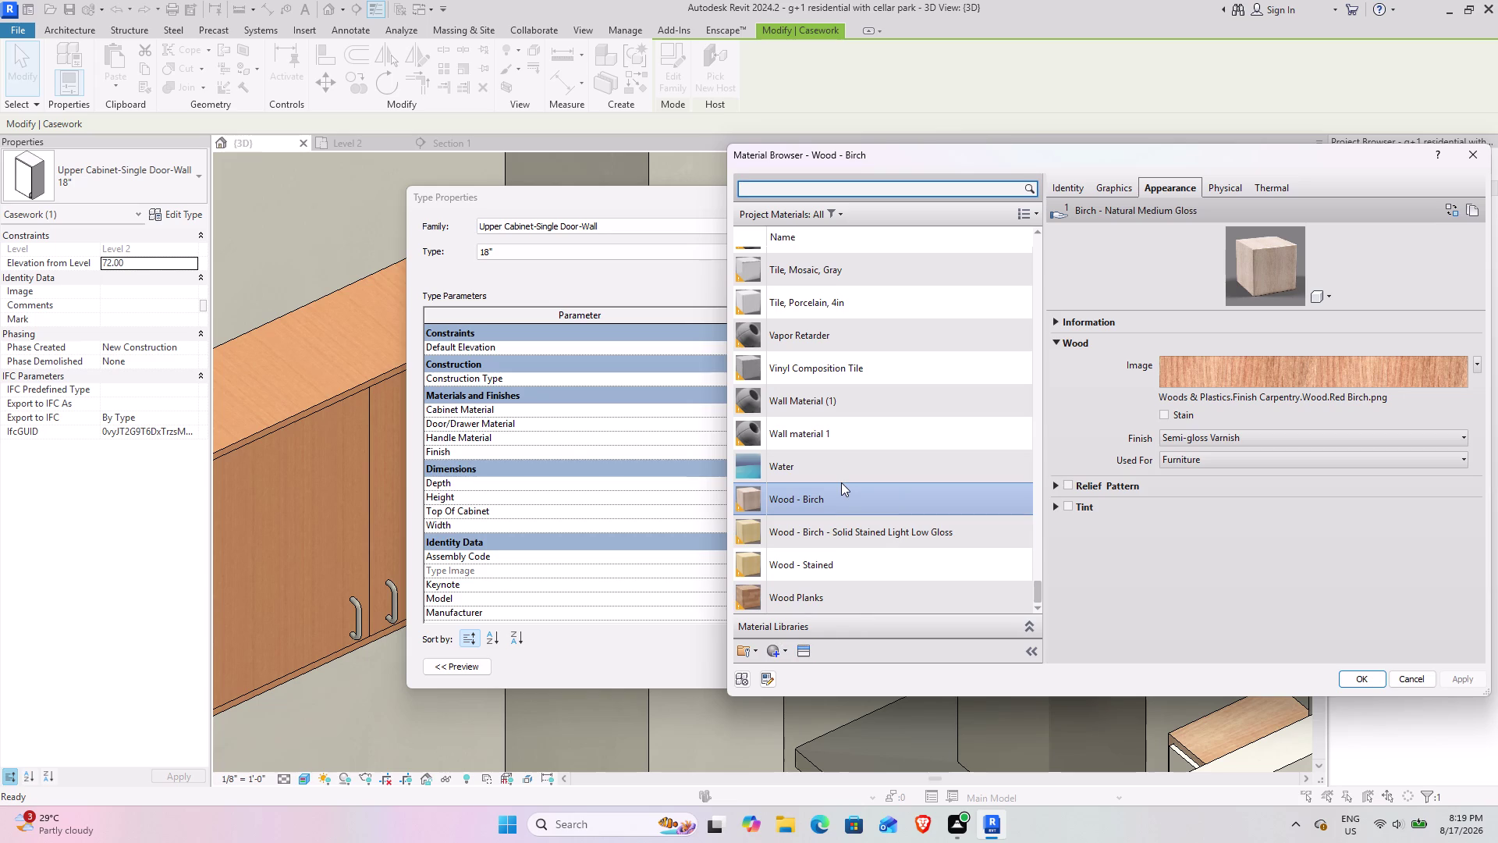
scroll(down, 3)
scroll(up, 3)
scroll(up, 3)
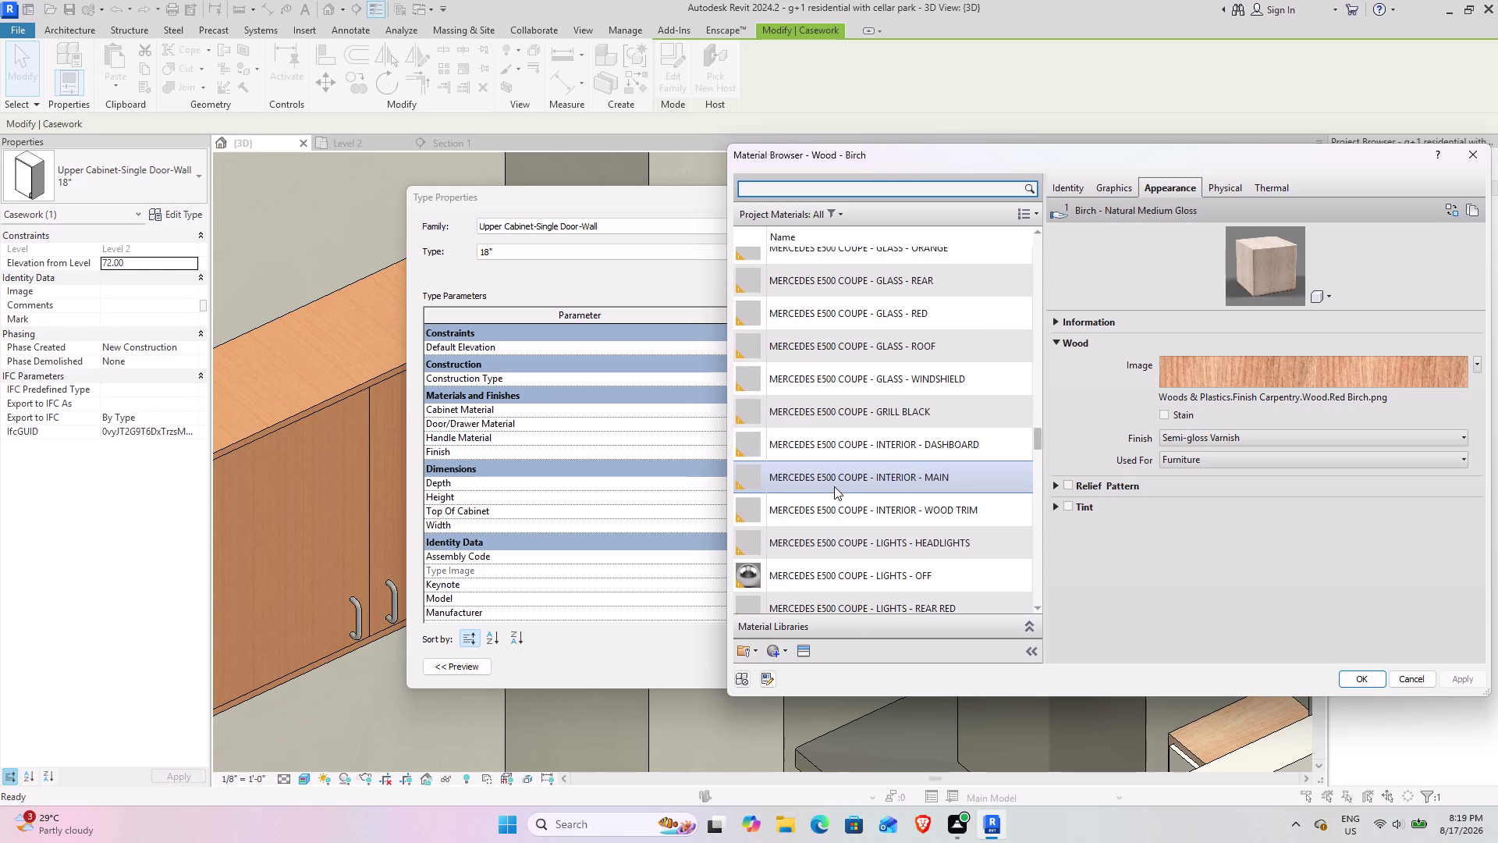
scroll(down, 3)
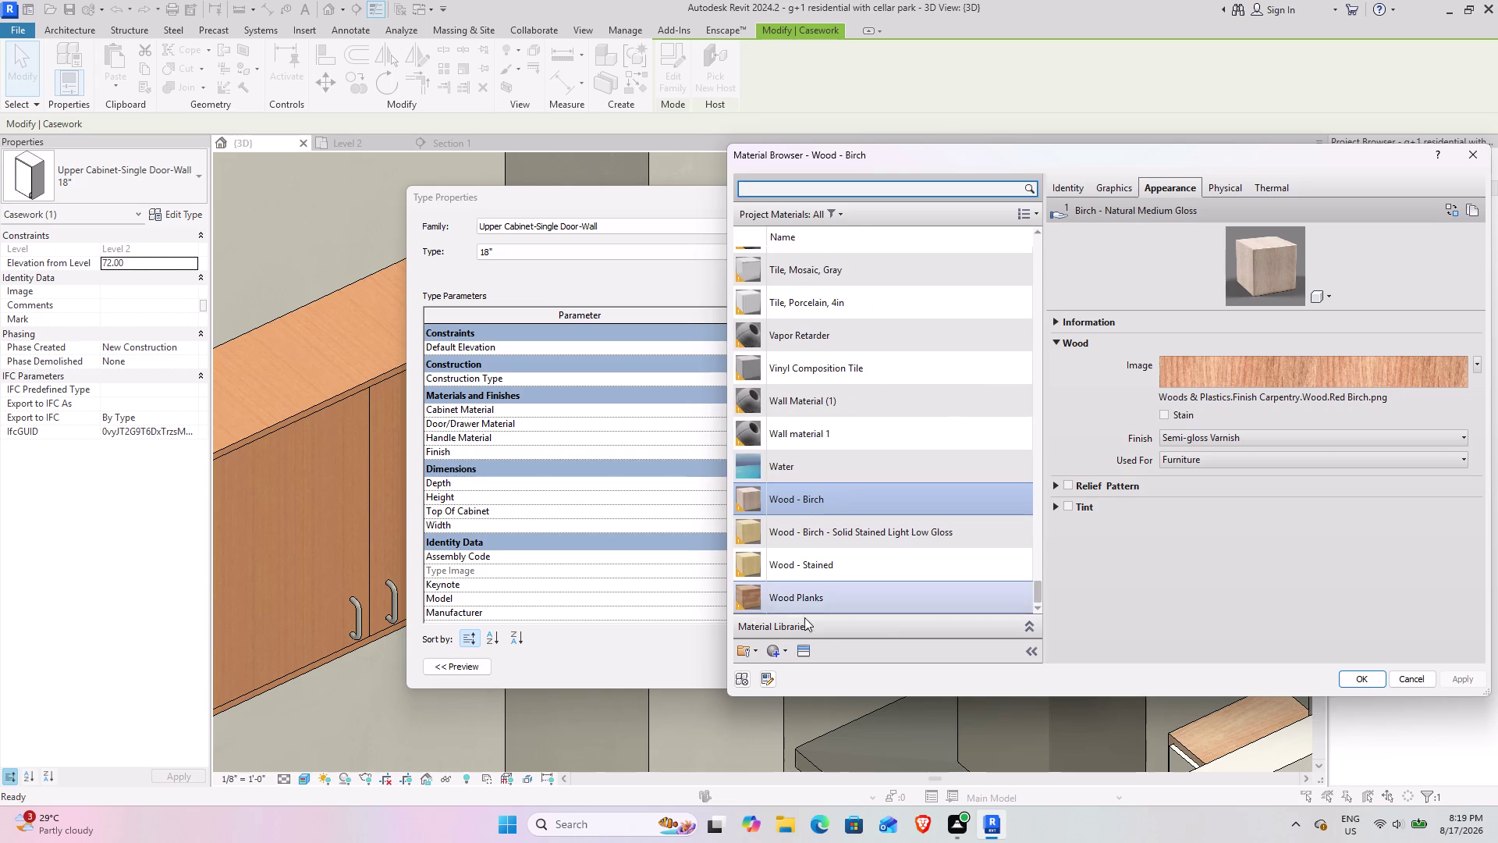
click(782, 647)
click(804, 668)
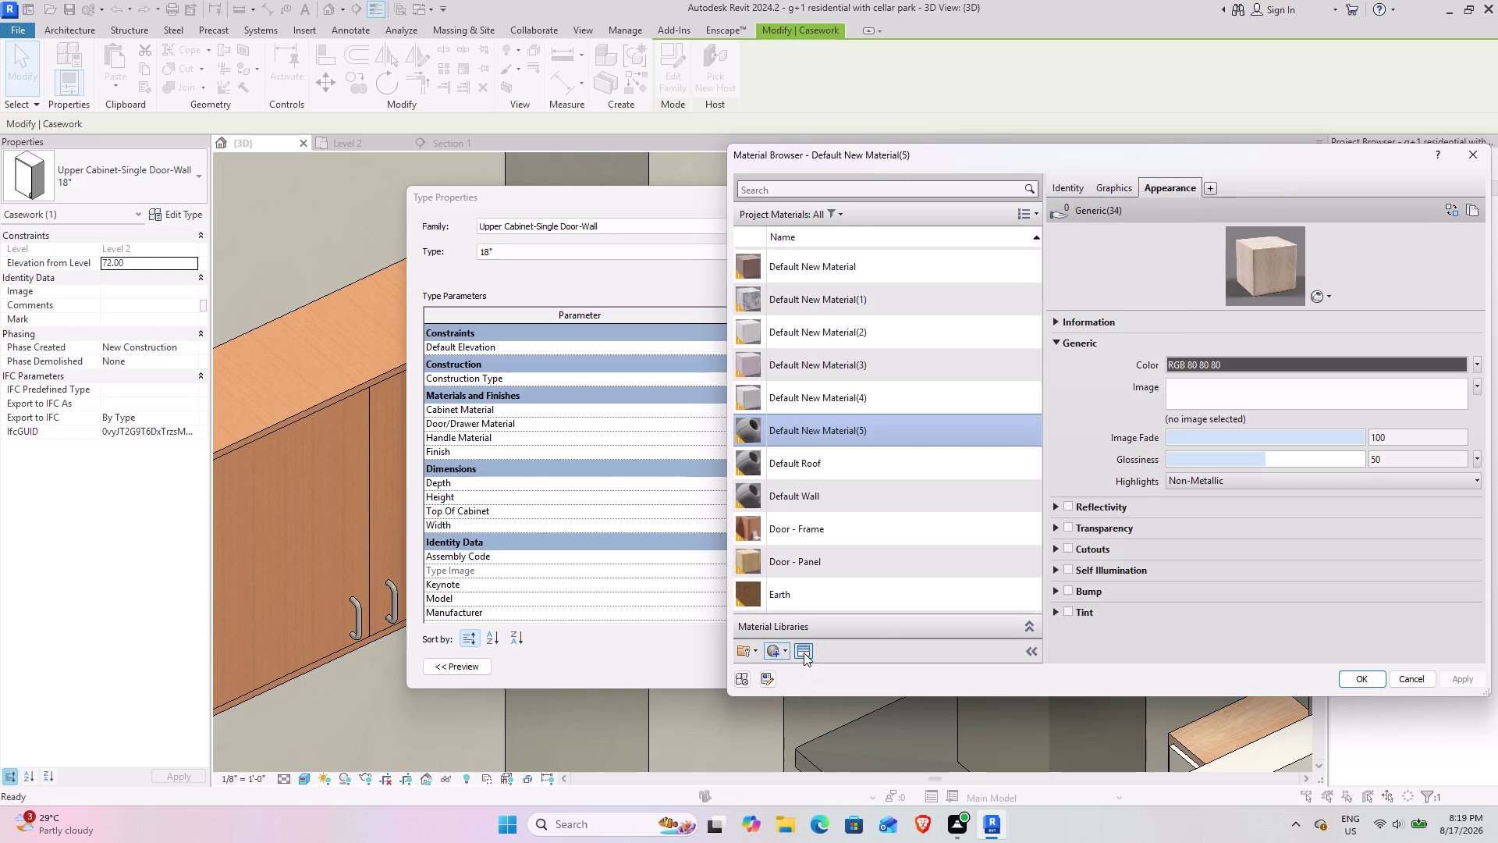
click(804, 652)
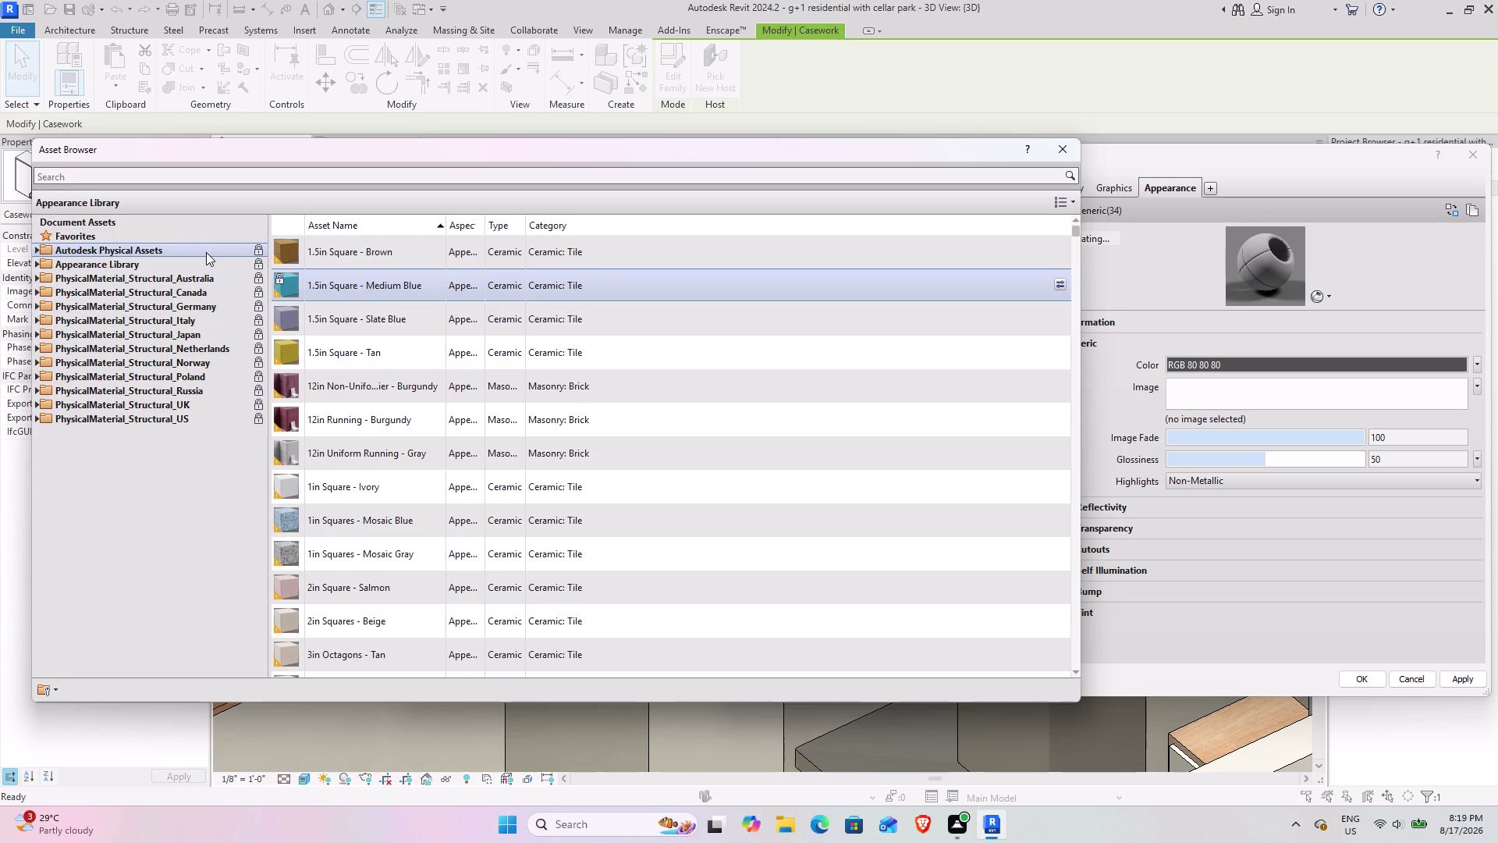
Browse to the Wood appearance library and assign Andiroba as the material's appearance.
double_click(206, 252)
double_click(167, 242)
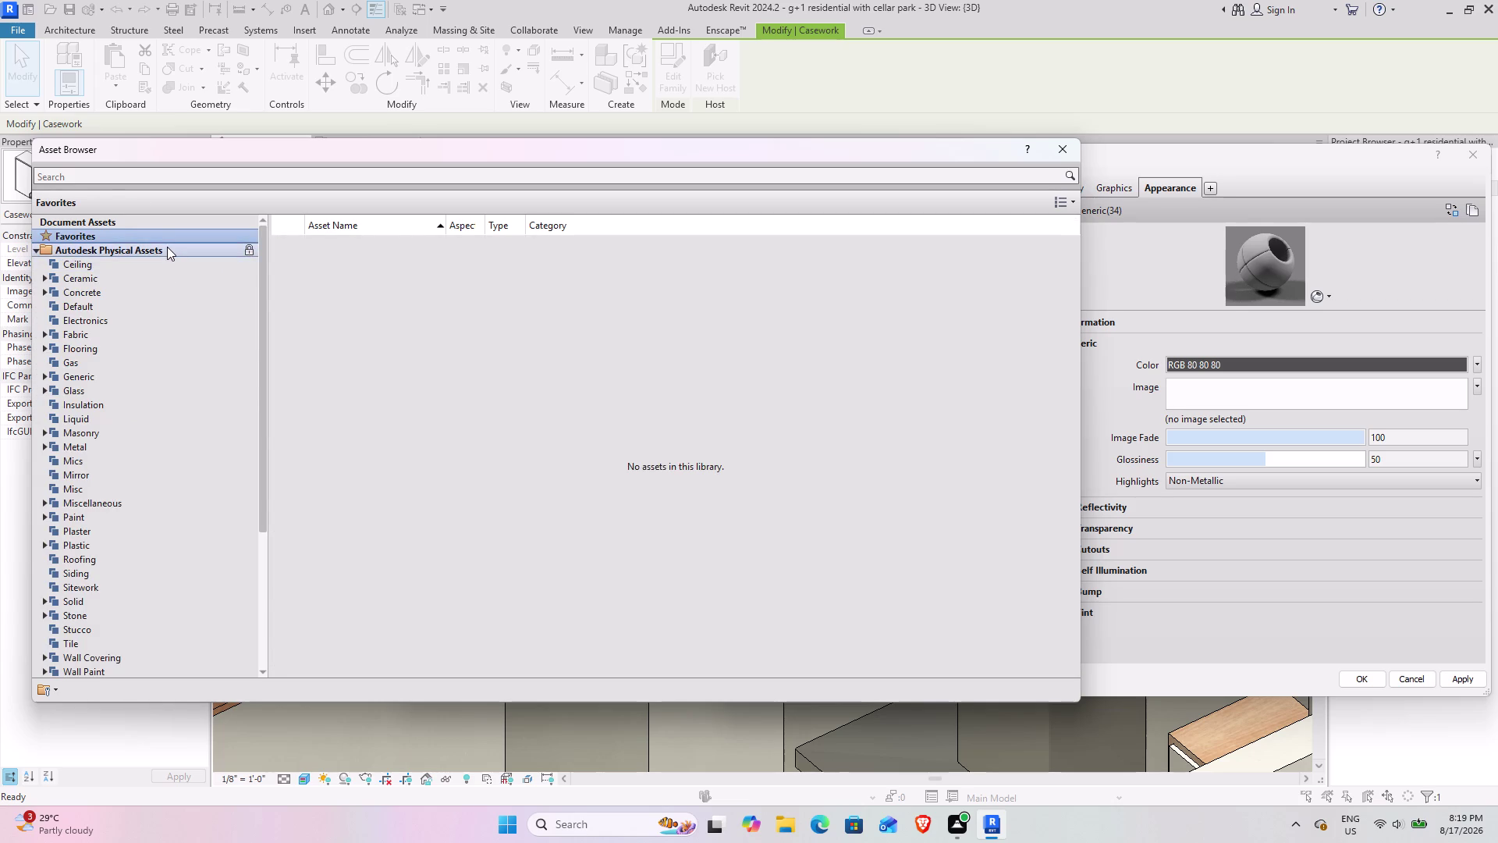
double_click(167, 246)
double_click(149, 264)
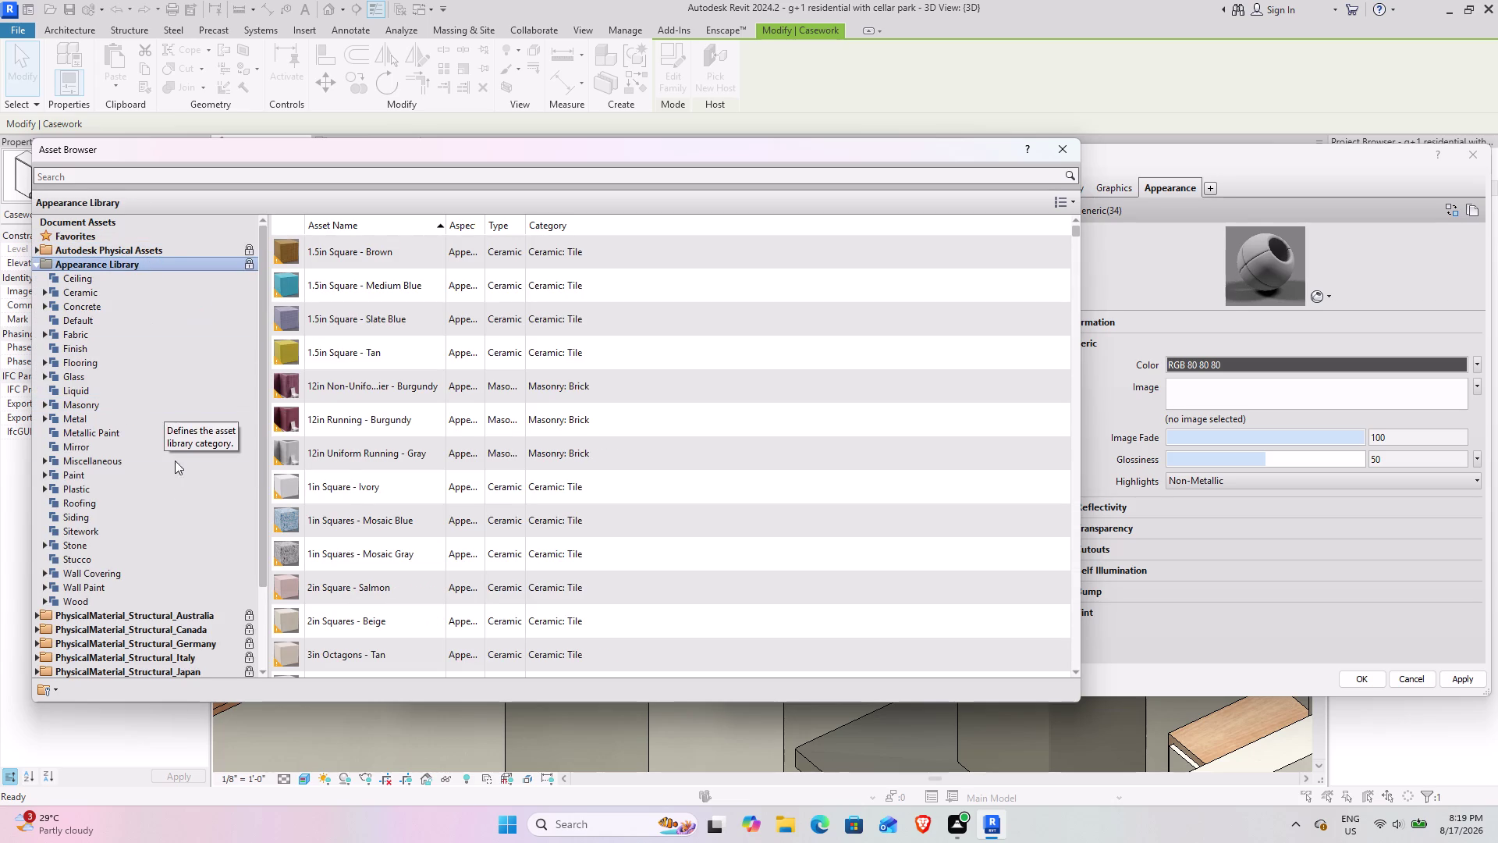
double_click(138, 604)
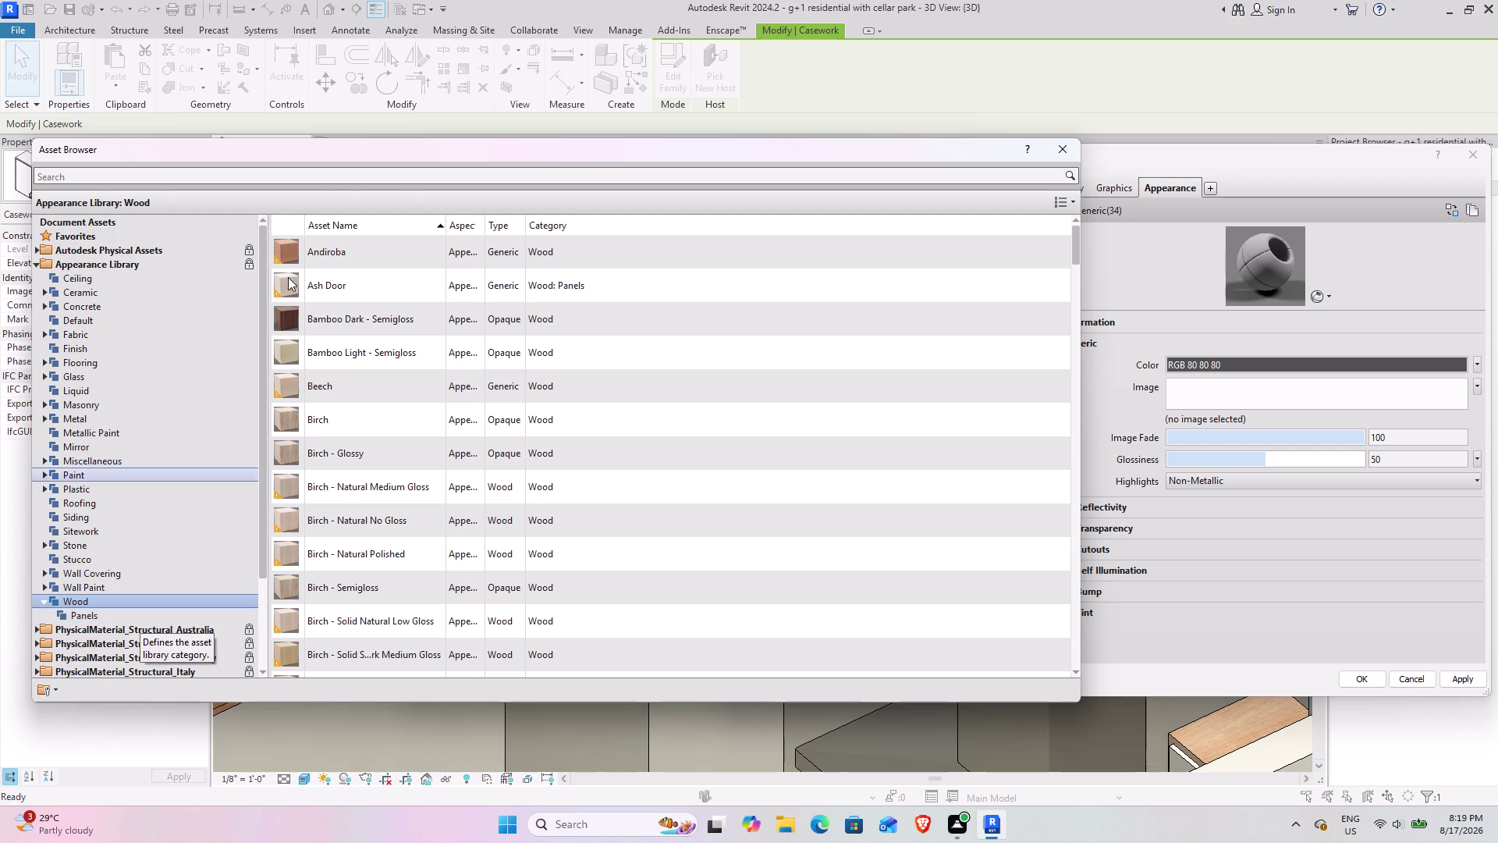
click(360, 247)
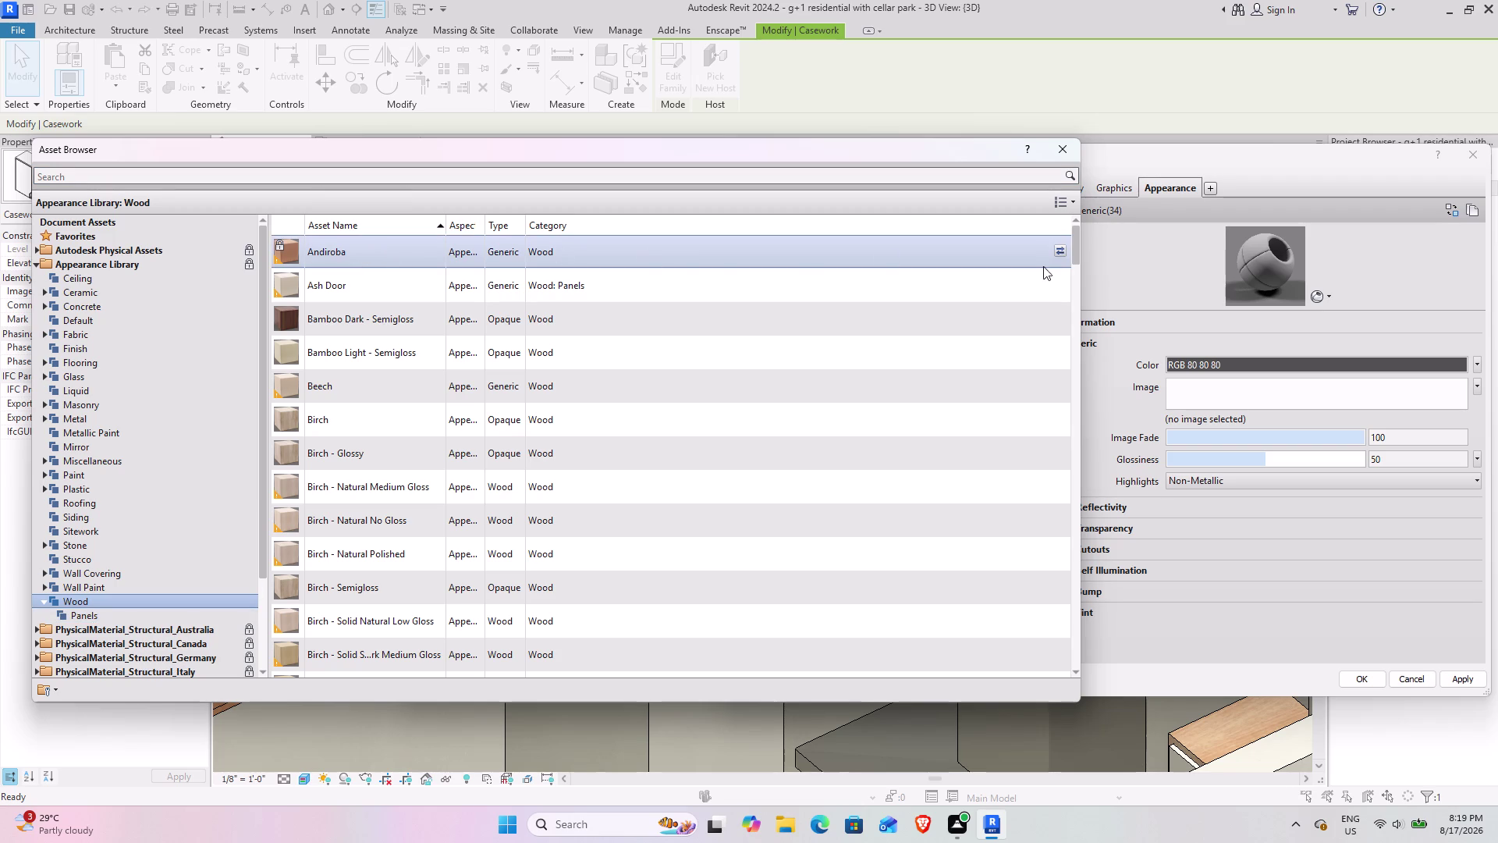
click(1057, 253)
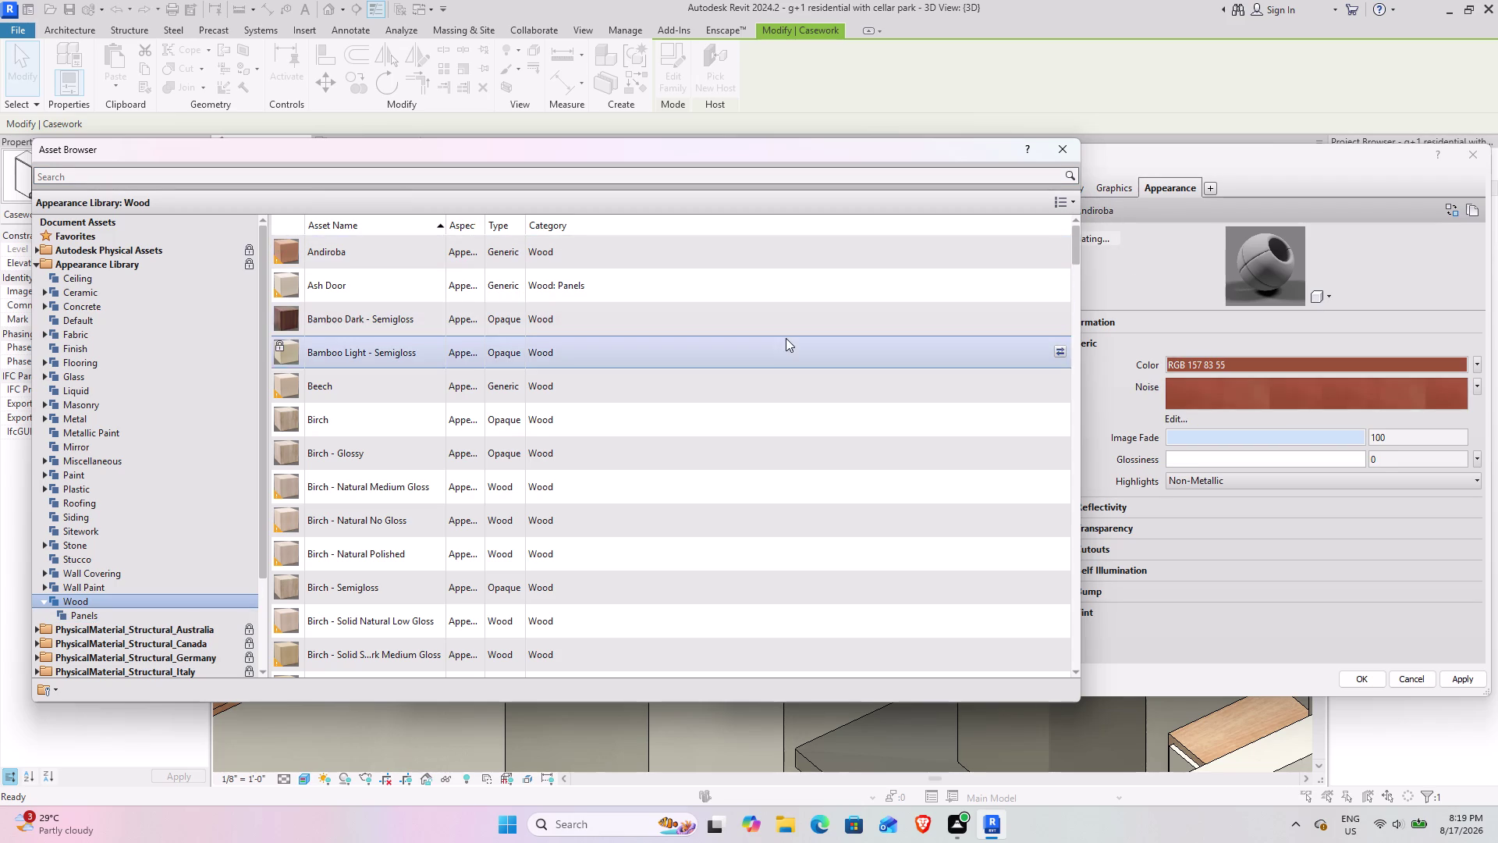
Try the Cherry - Glossy and Goncalo wood appearances on the material.
scroll(down, 3)
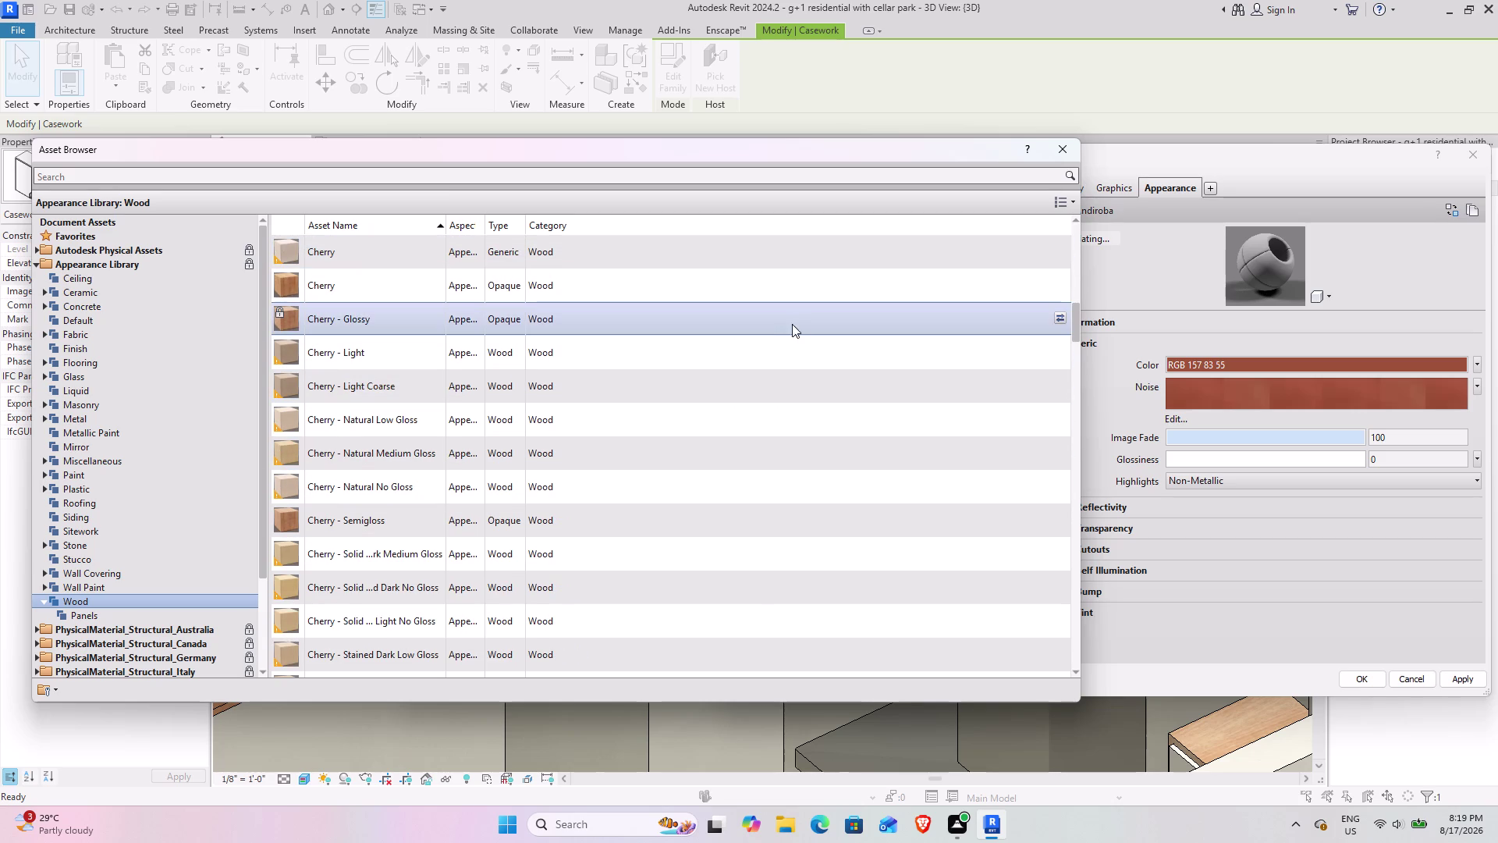
click(1062, 315)
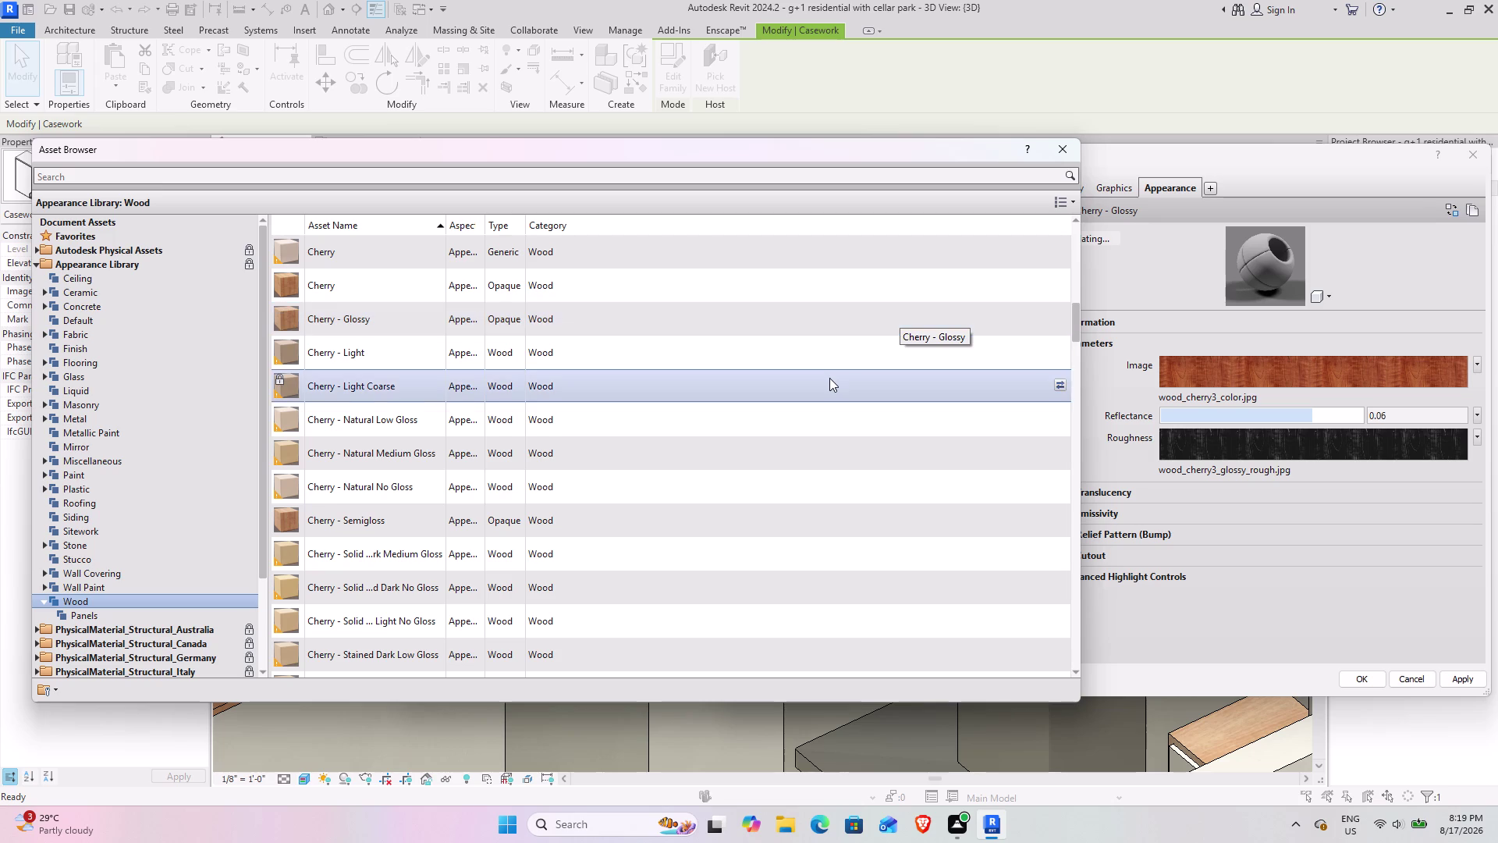
scroll(down, 3)
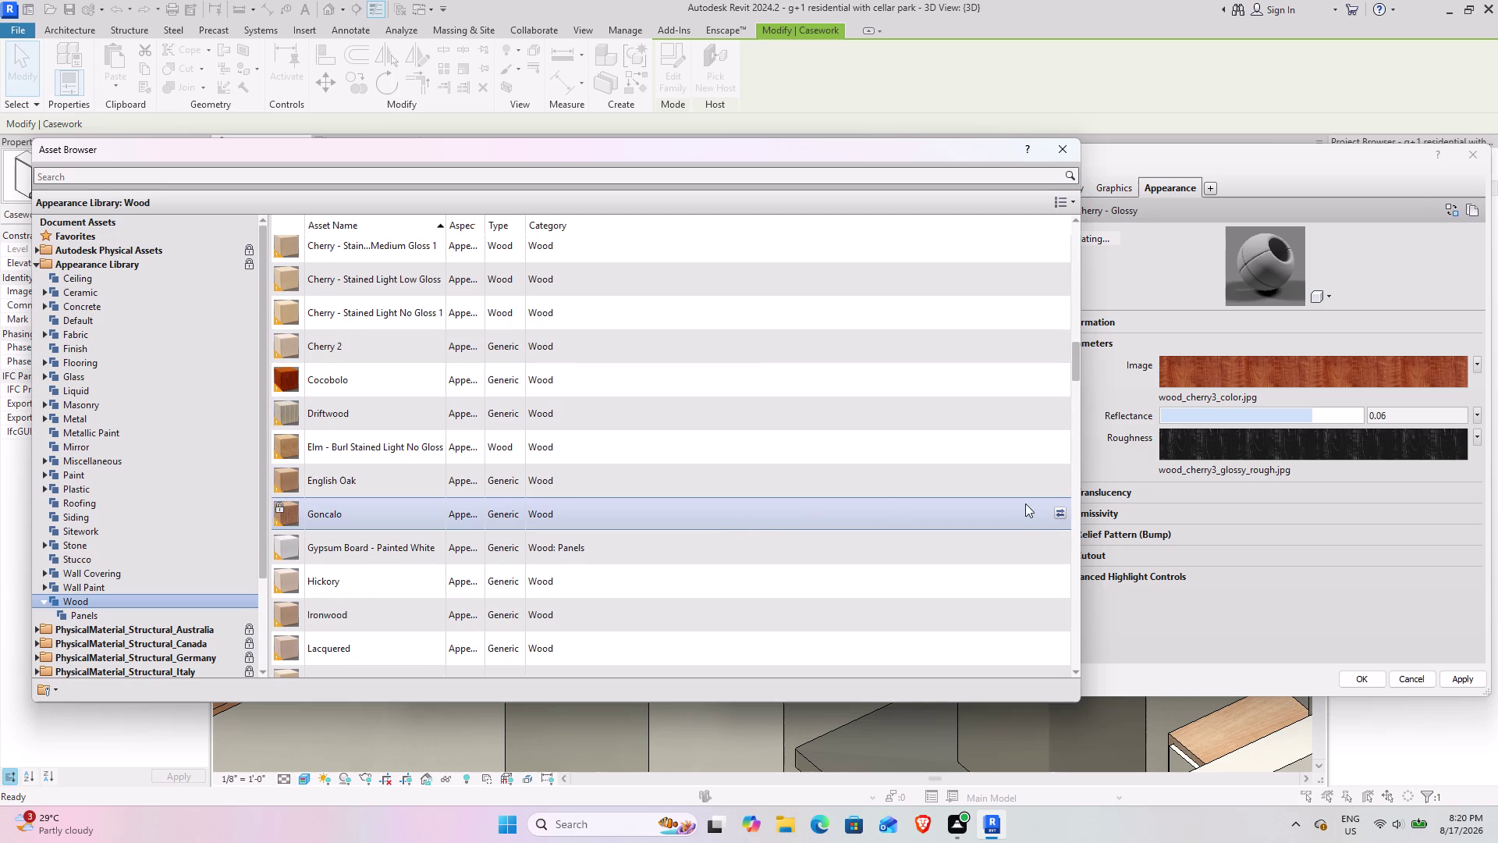
click(1058, 514)
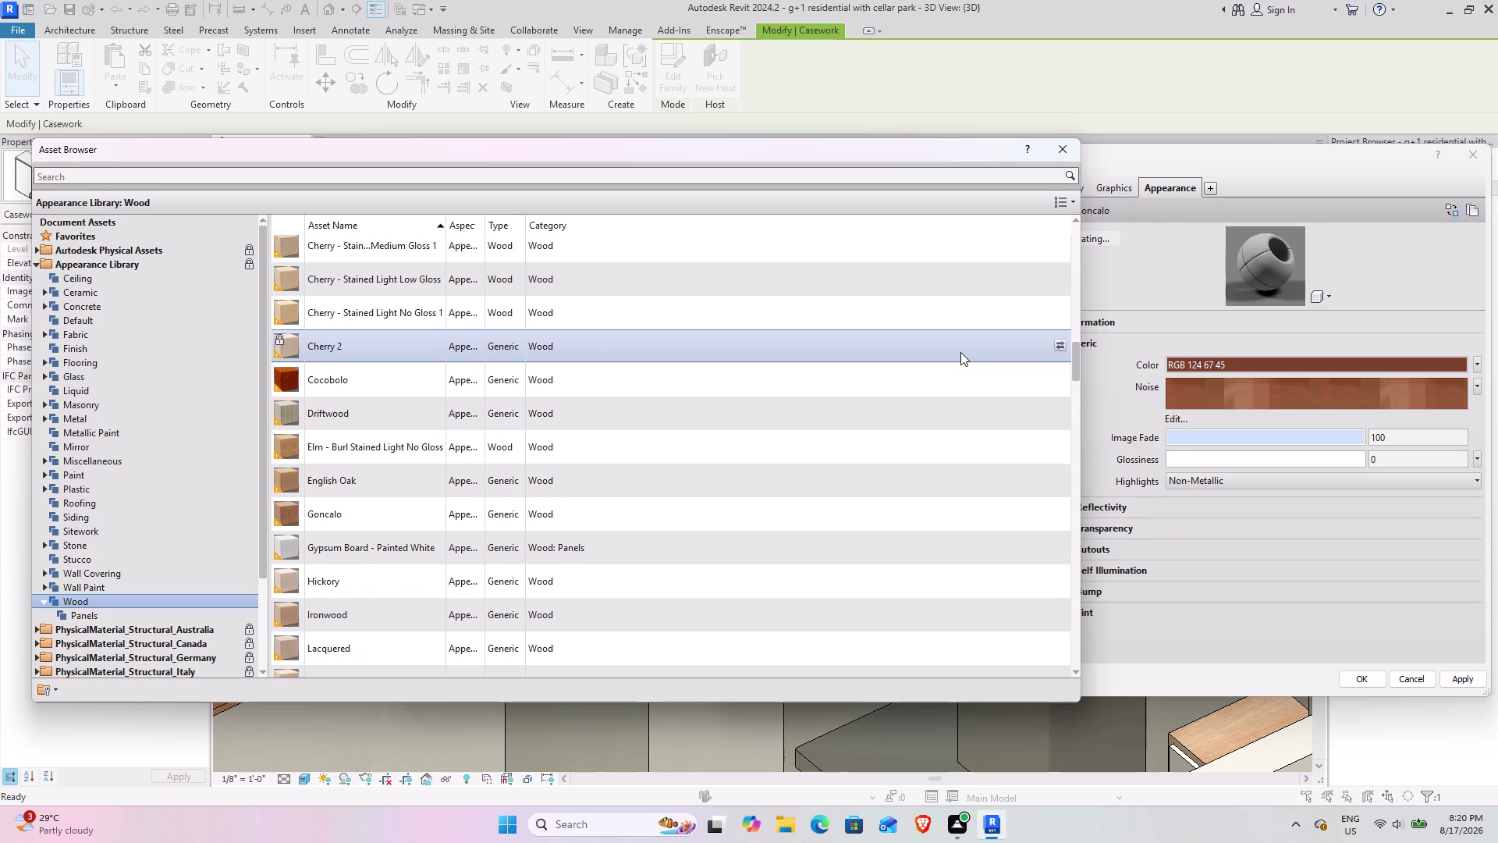
Try Red Oak stained dark, then Redwood, then return to Red Oak stained.
scroll(down, 3)
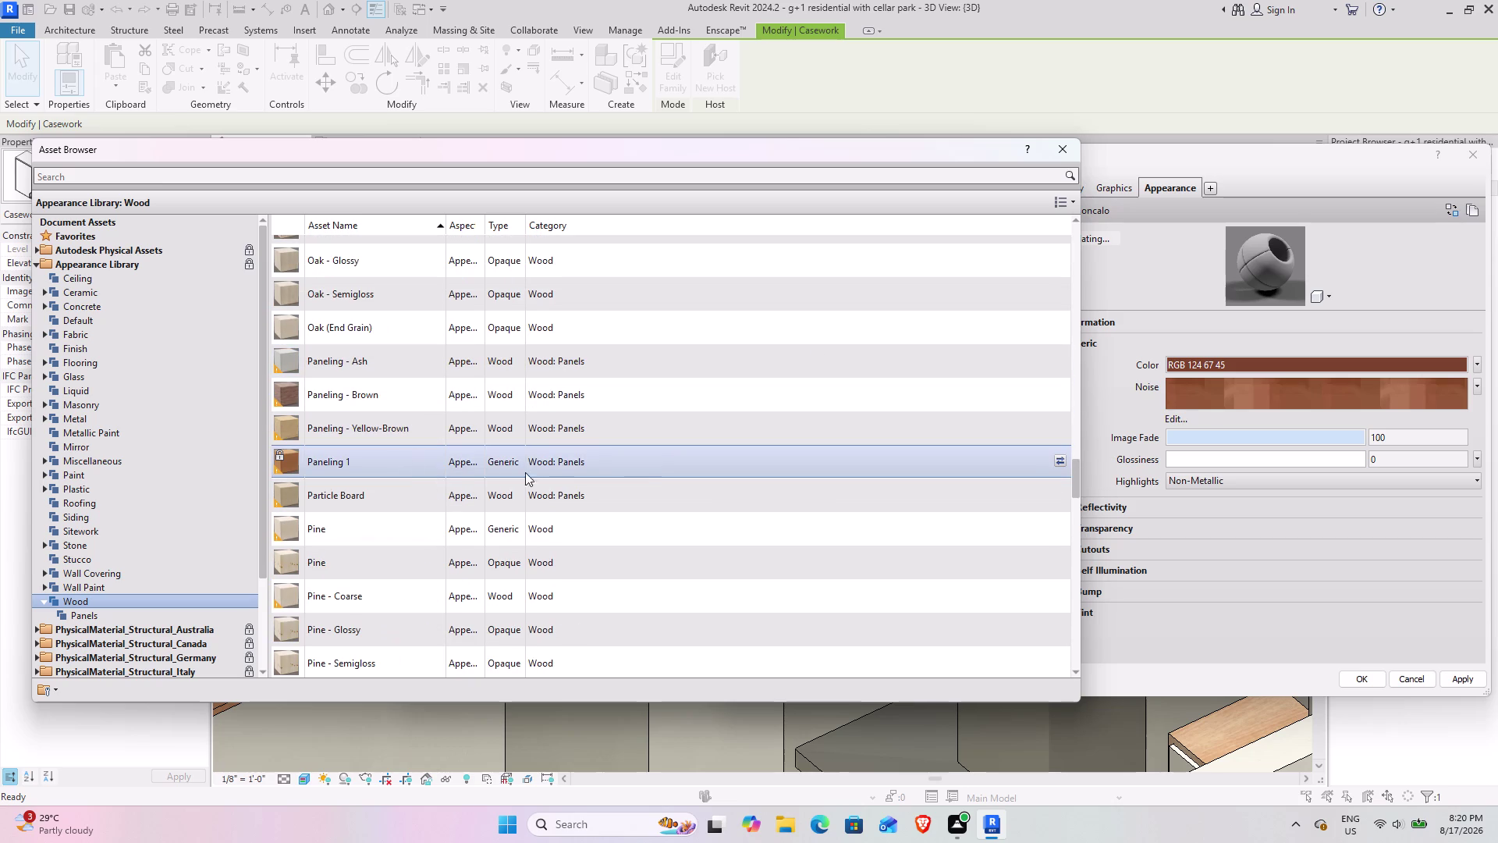
scroll(down, 3)
scroll(down, 3)
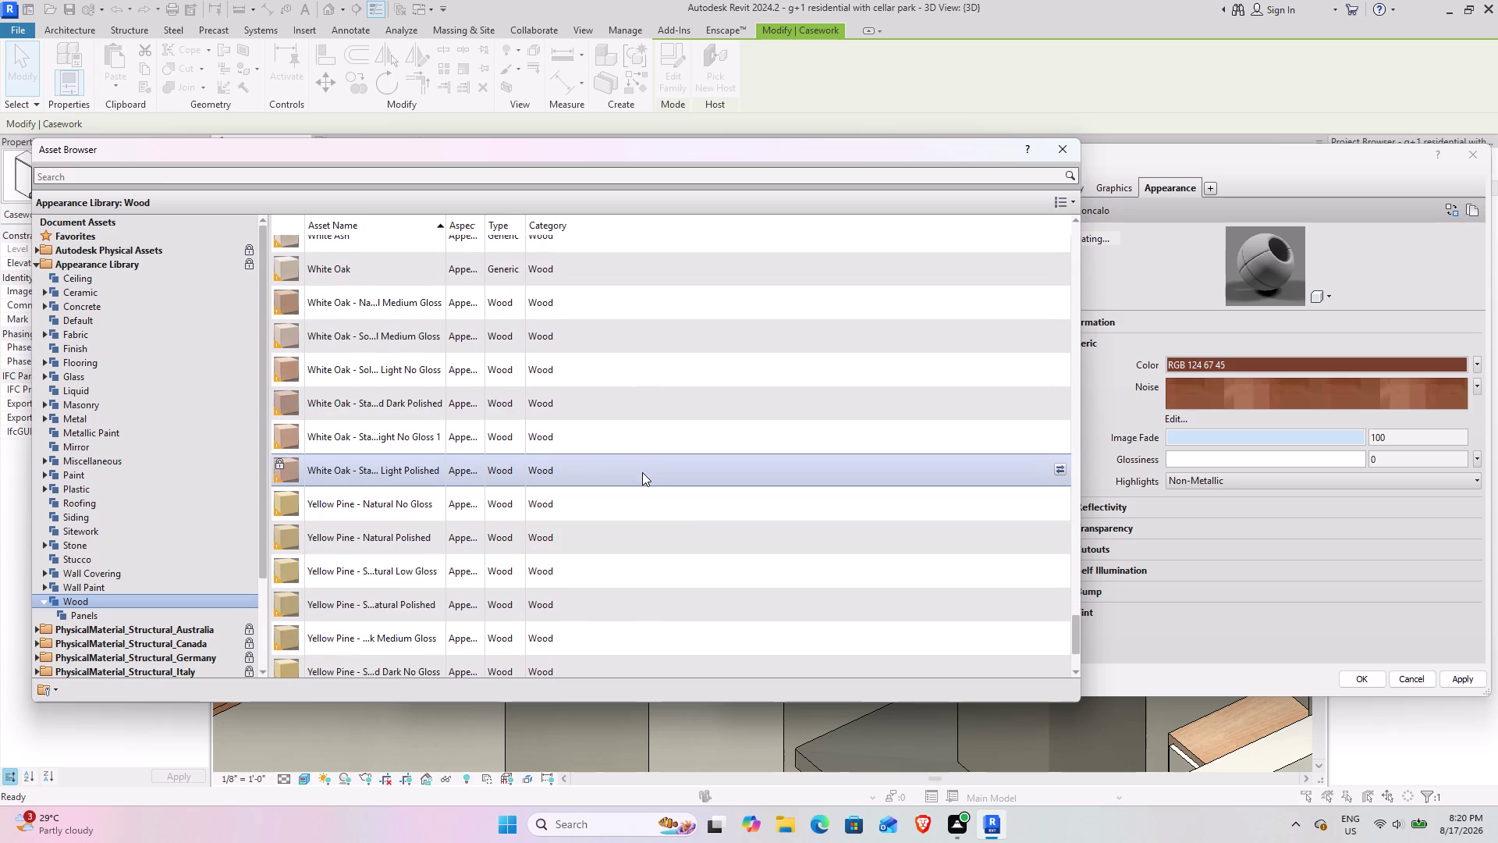
scroll(up, 3)
scroll(down, 3)
scroll(down, 3)
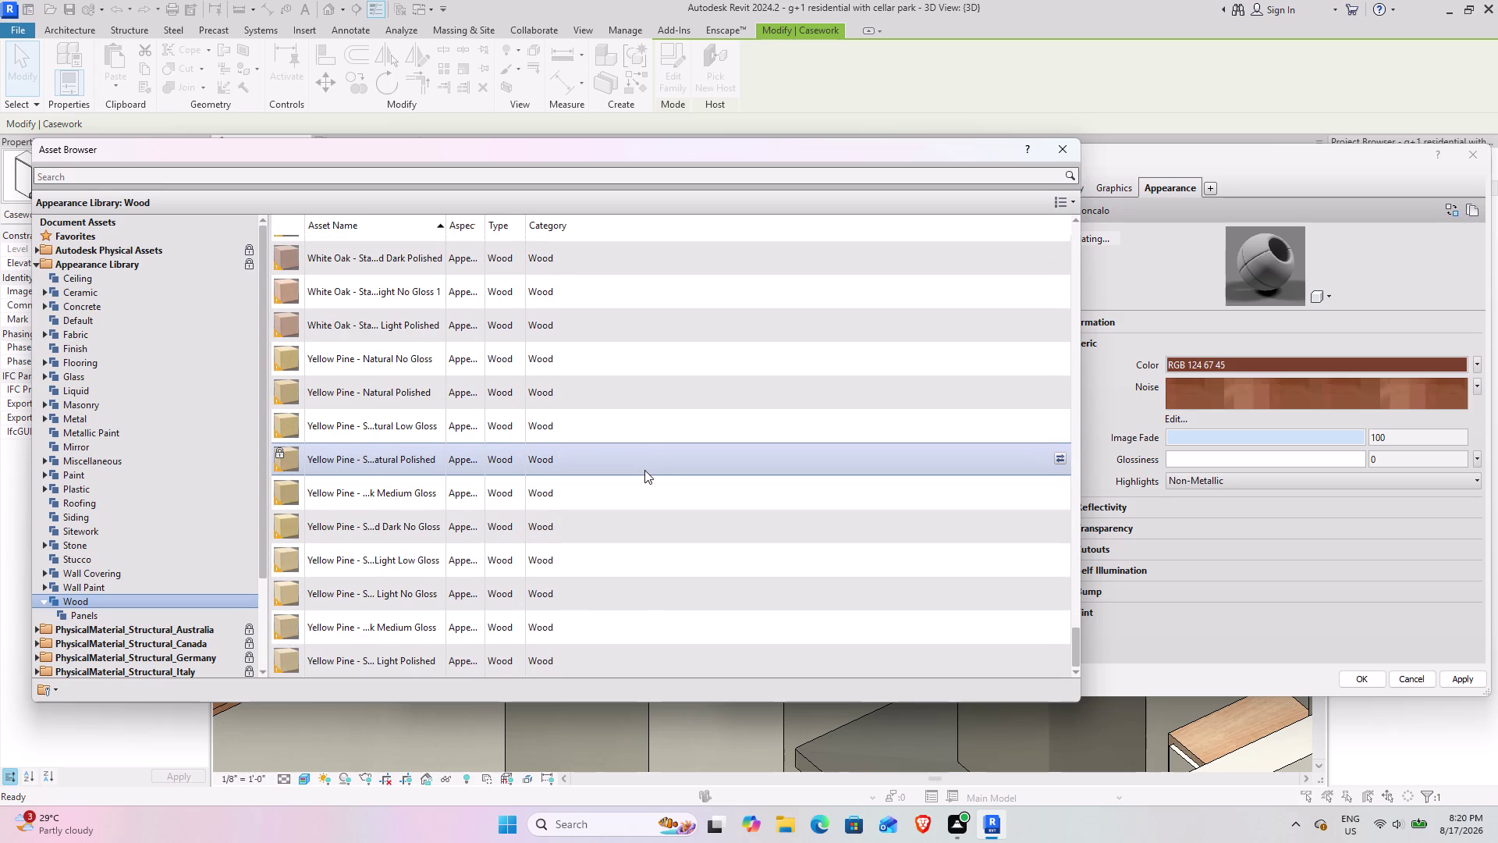
scroll(down, 3)
scroll(down, 3)
scroll(up, 3)
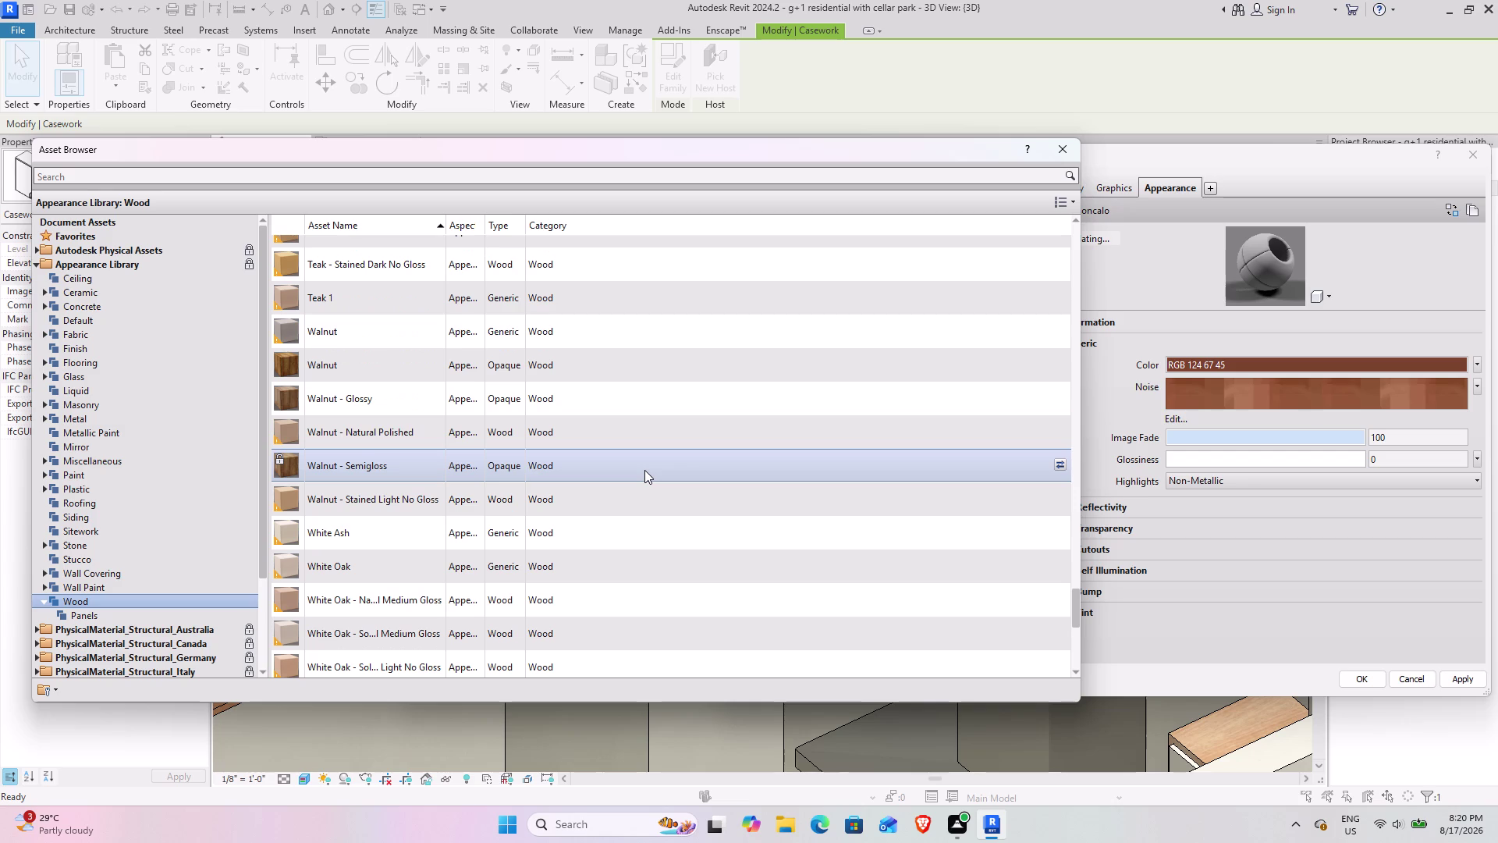
scroll(up, 3)
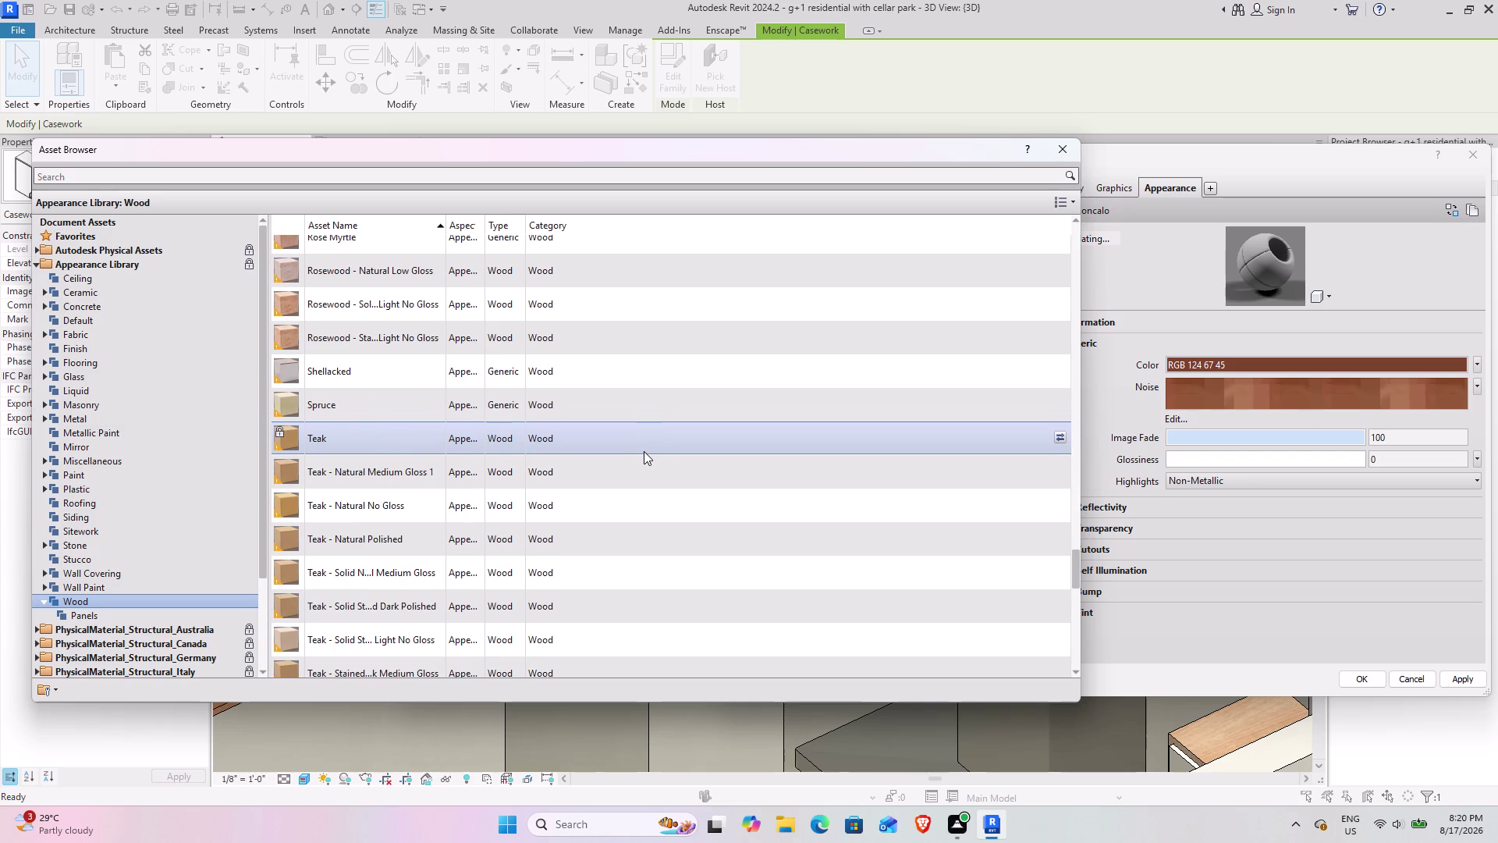
scroll(up, 3)
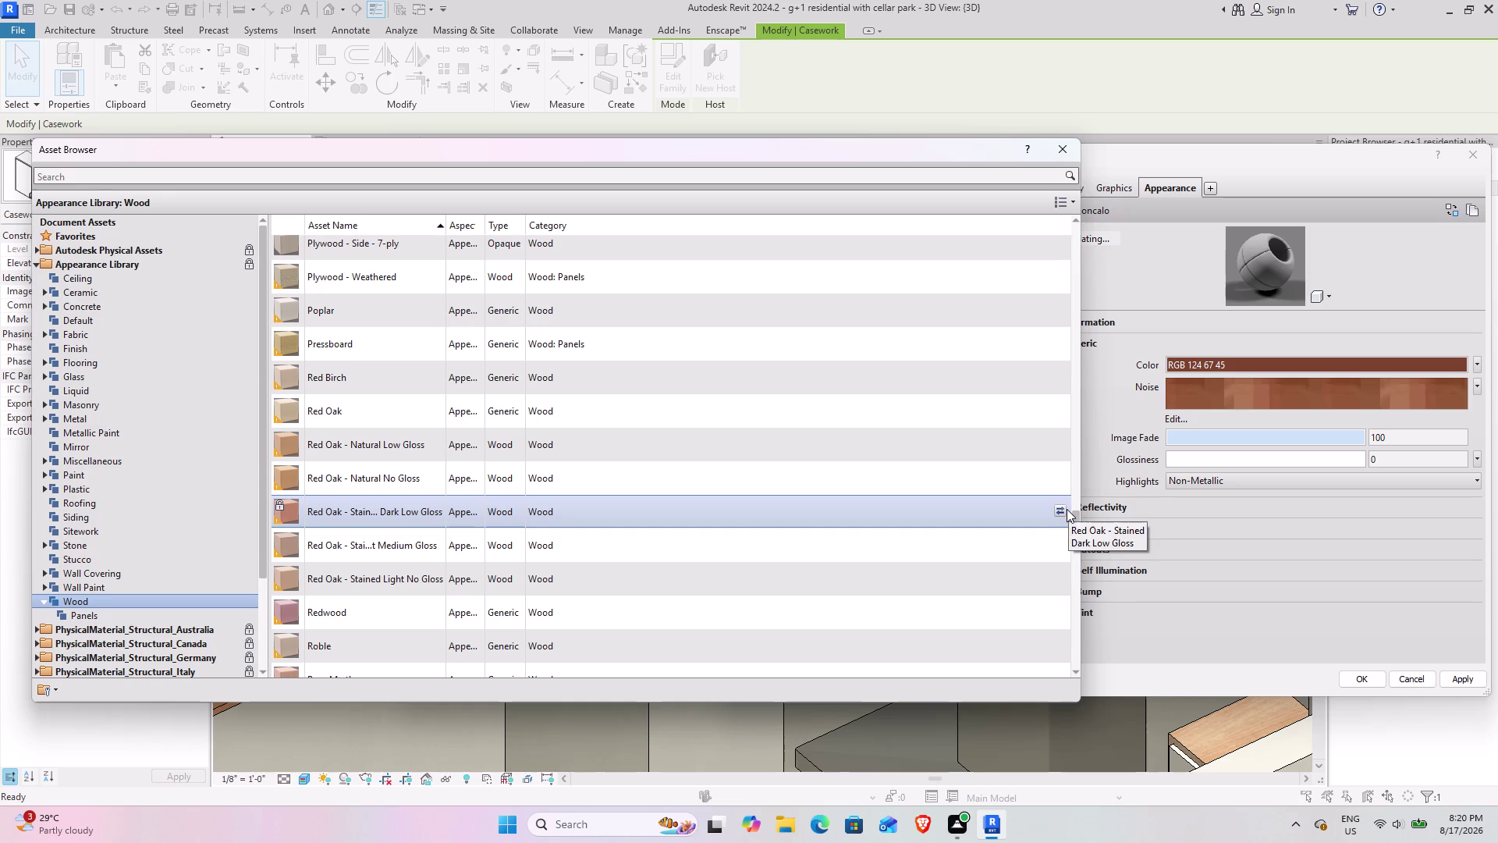
click(1060, 509)
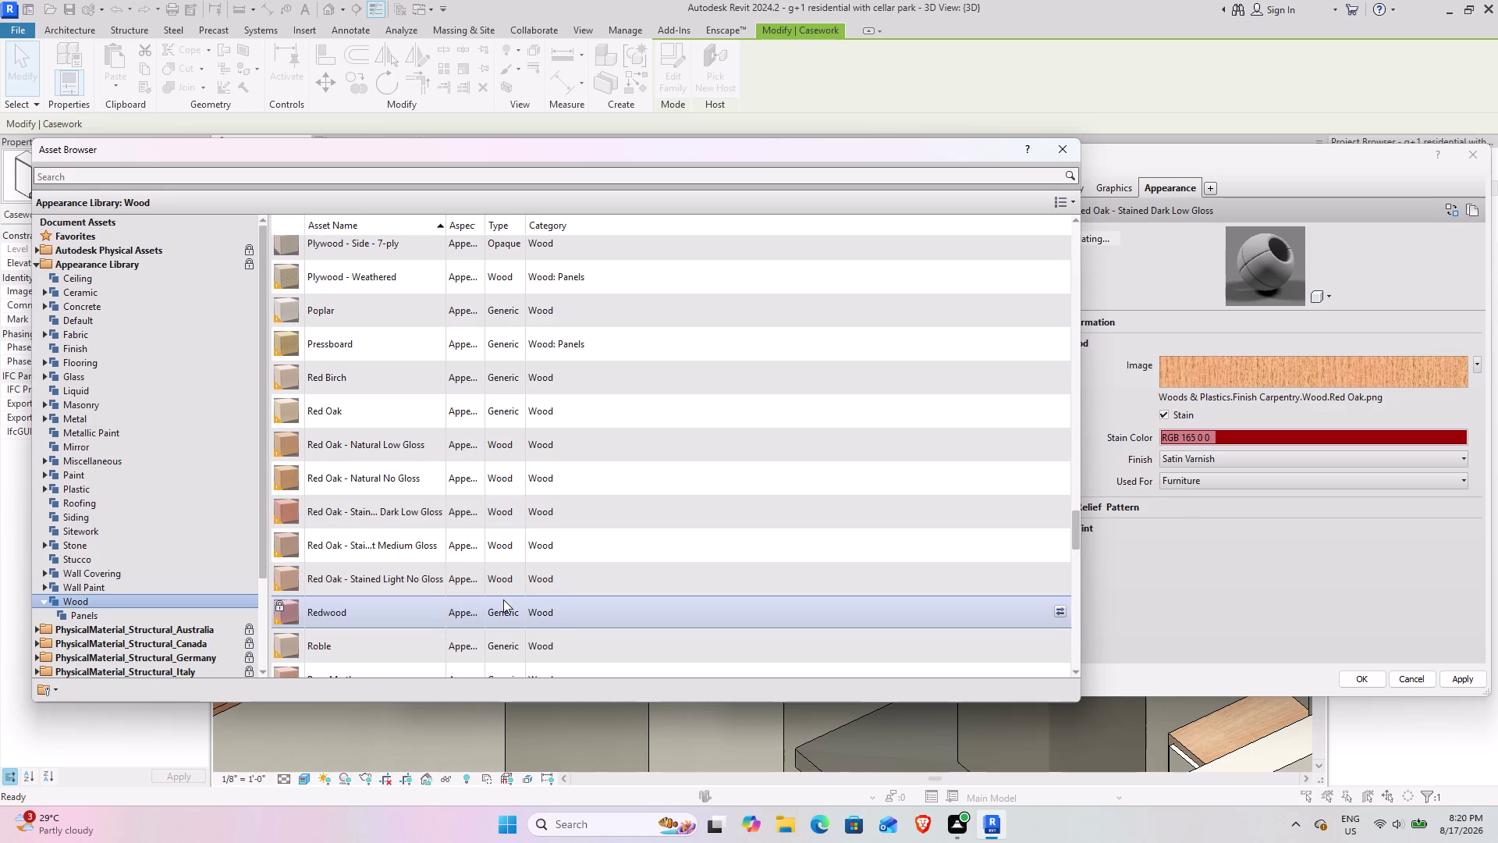
click(1055, 615)
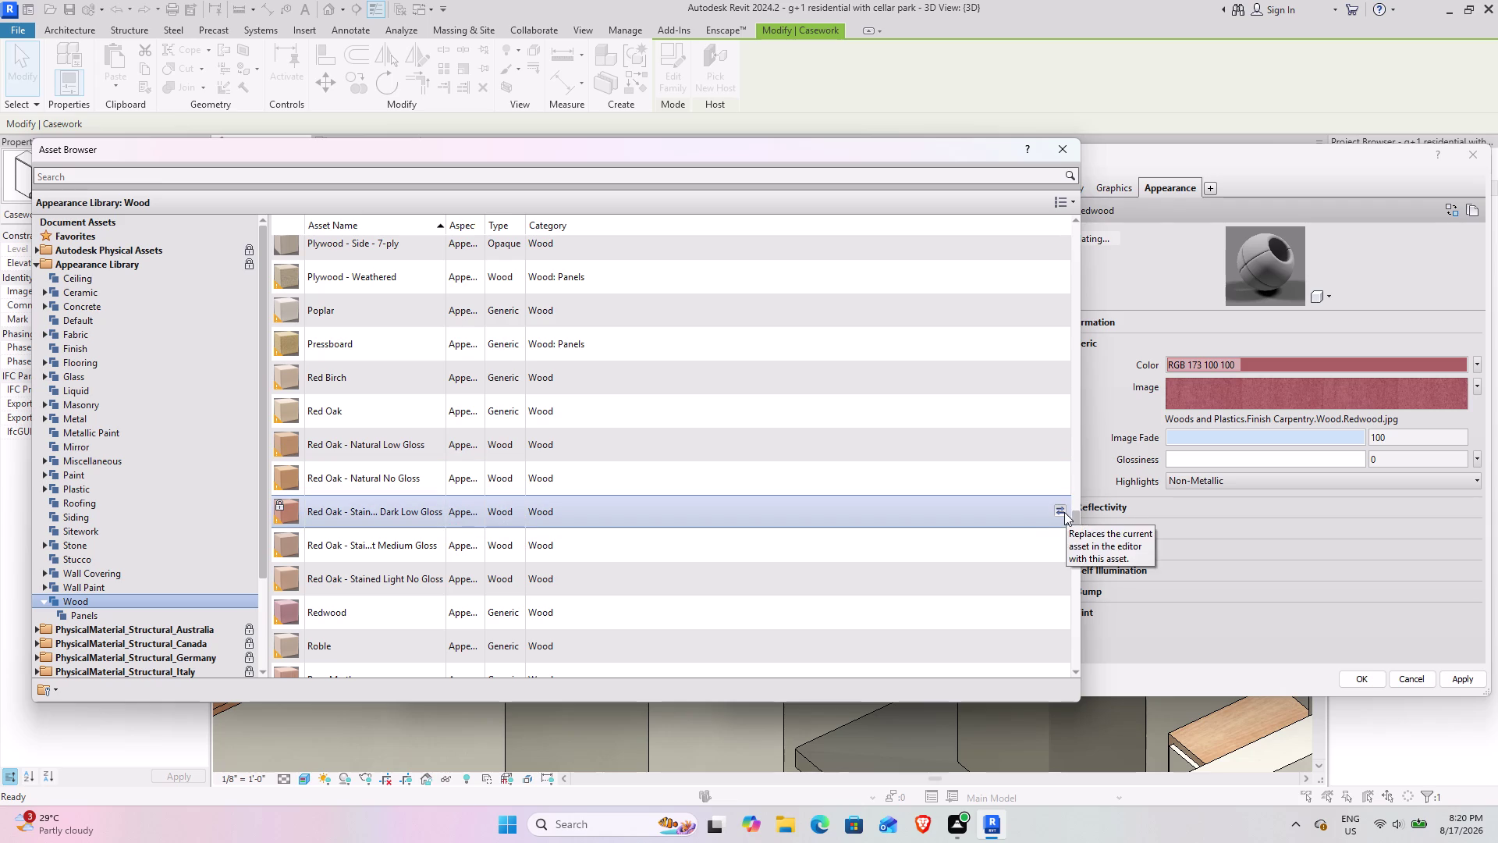
click(1063, 510)
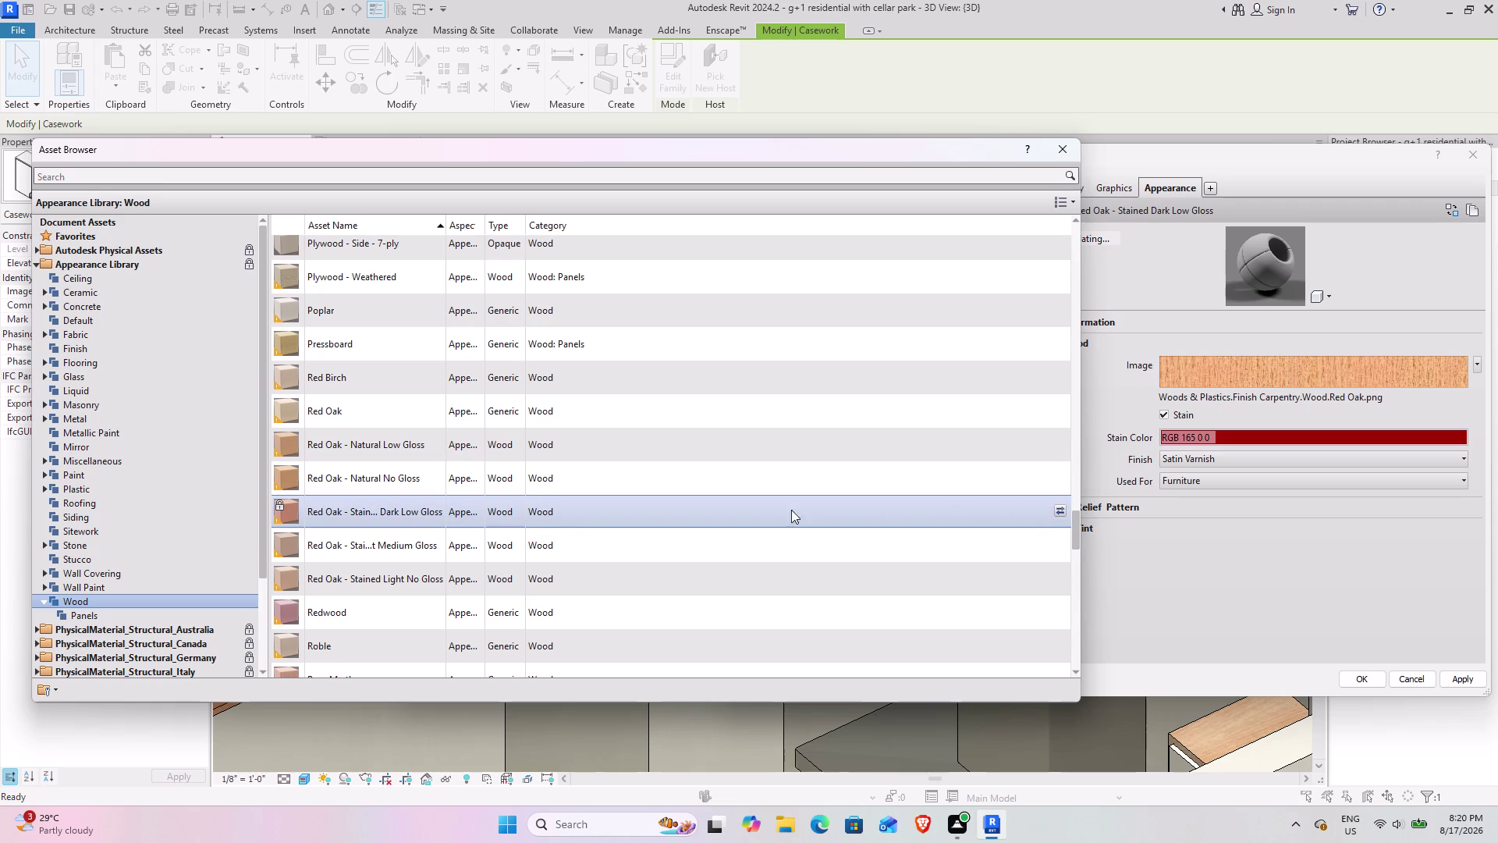
Try Mahogany Semigloss, then settle on the Andiroba wood appearance.
scroll(up, 3)
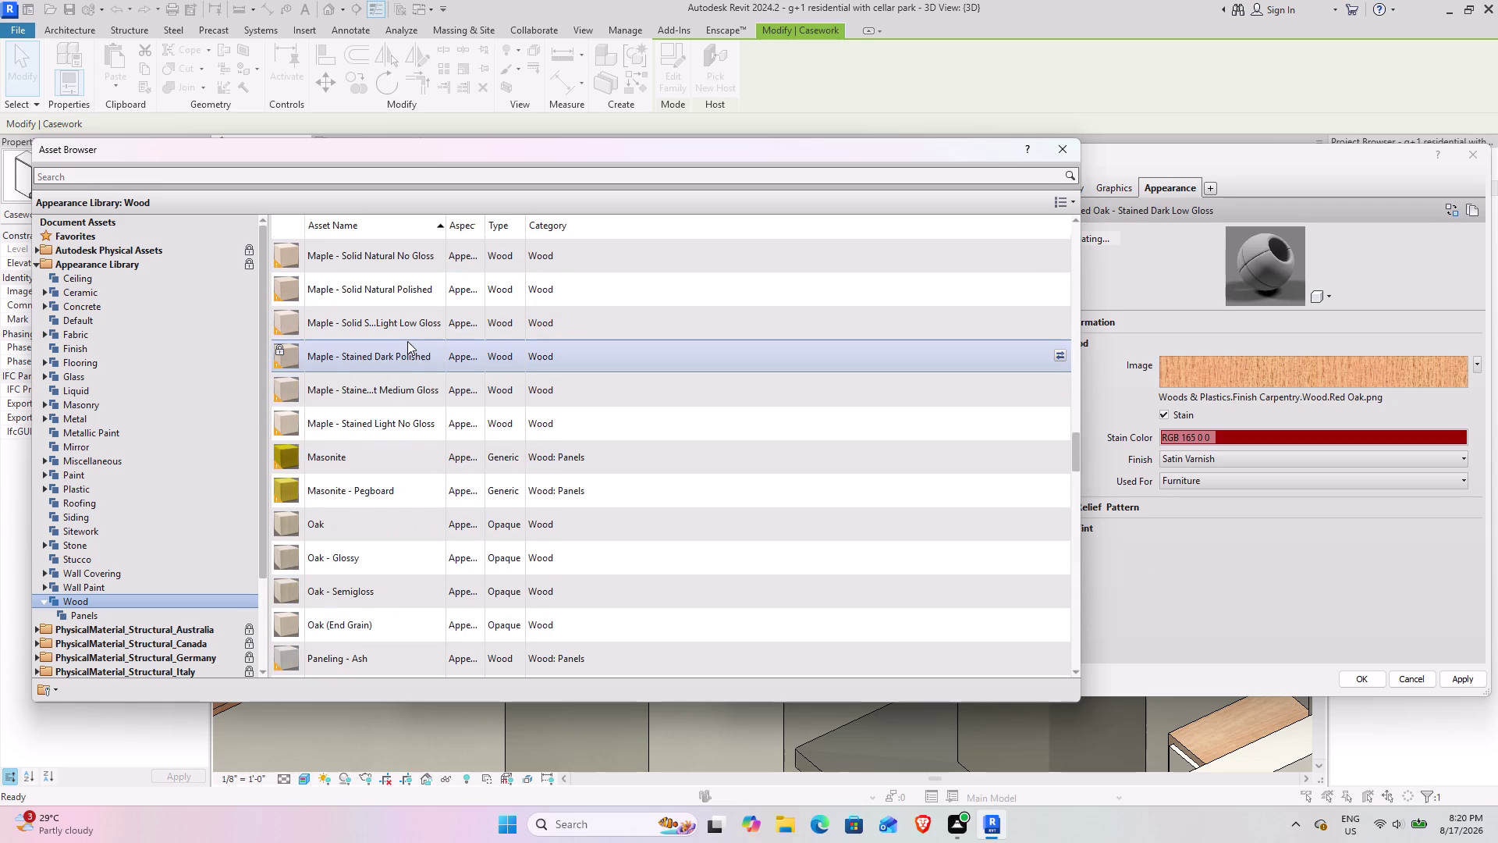
scroll(up, 3)
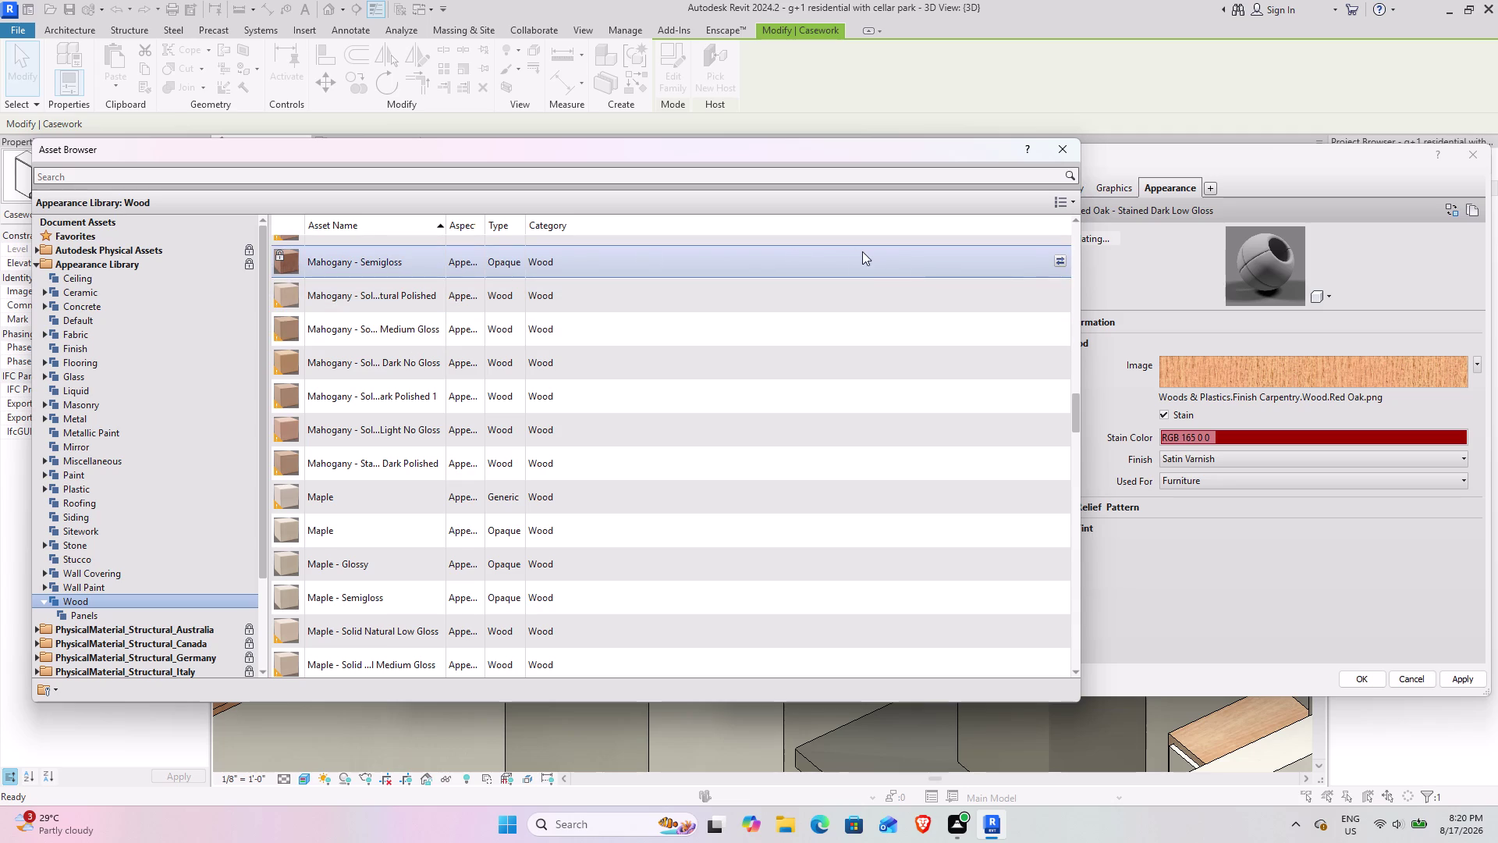
click(1058, 263)
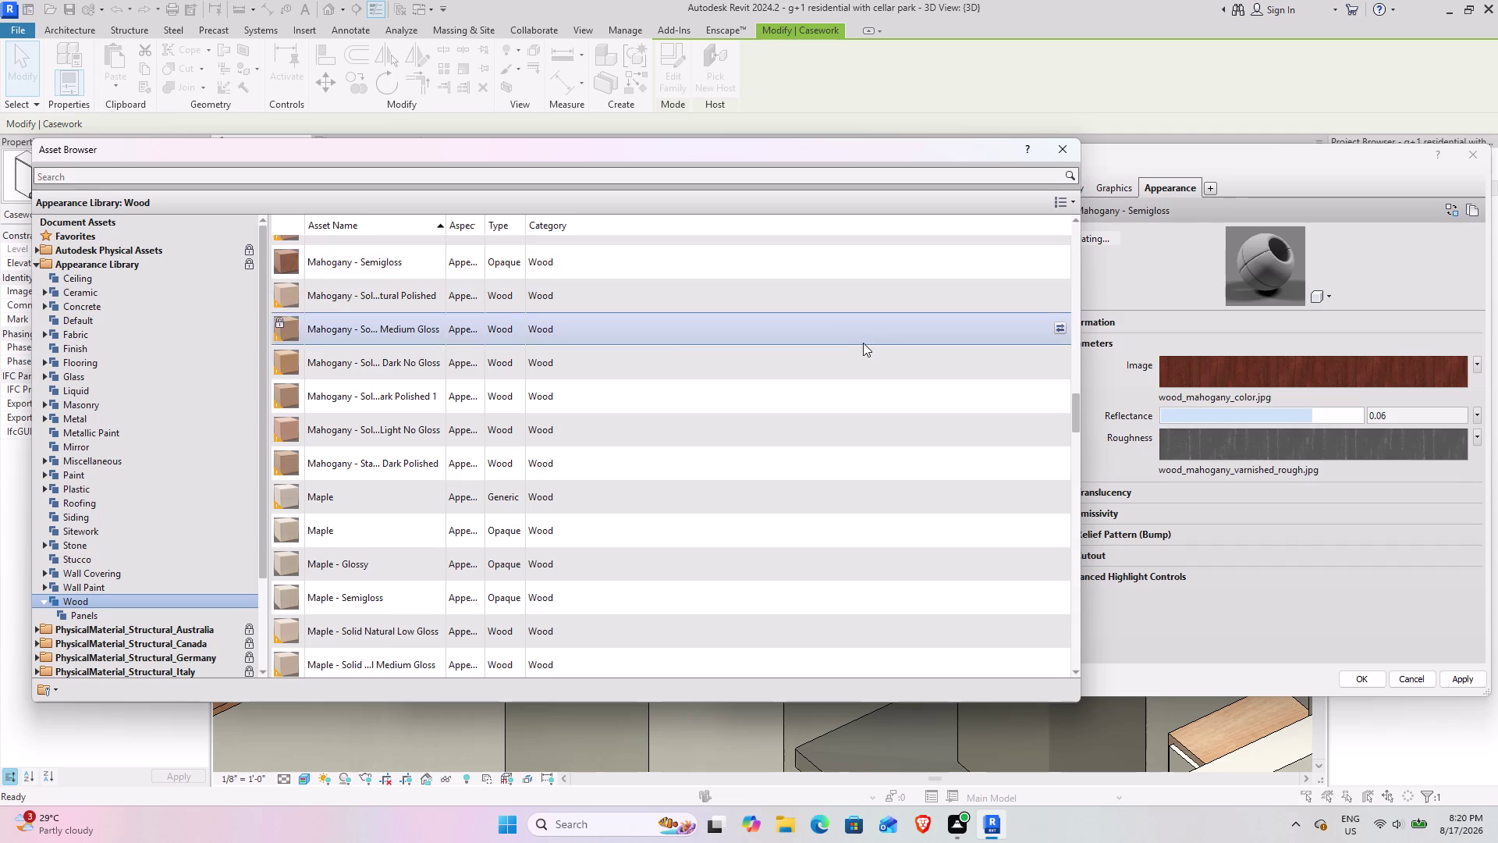
scroll(up, 3)
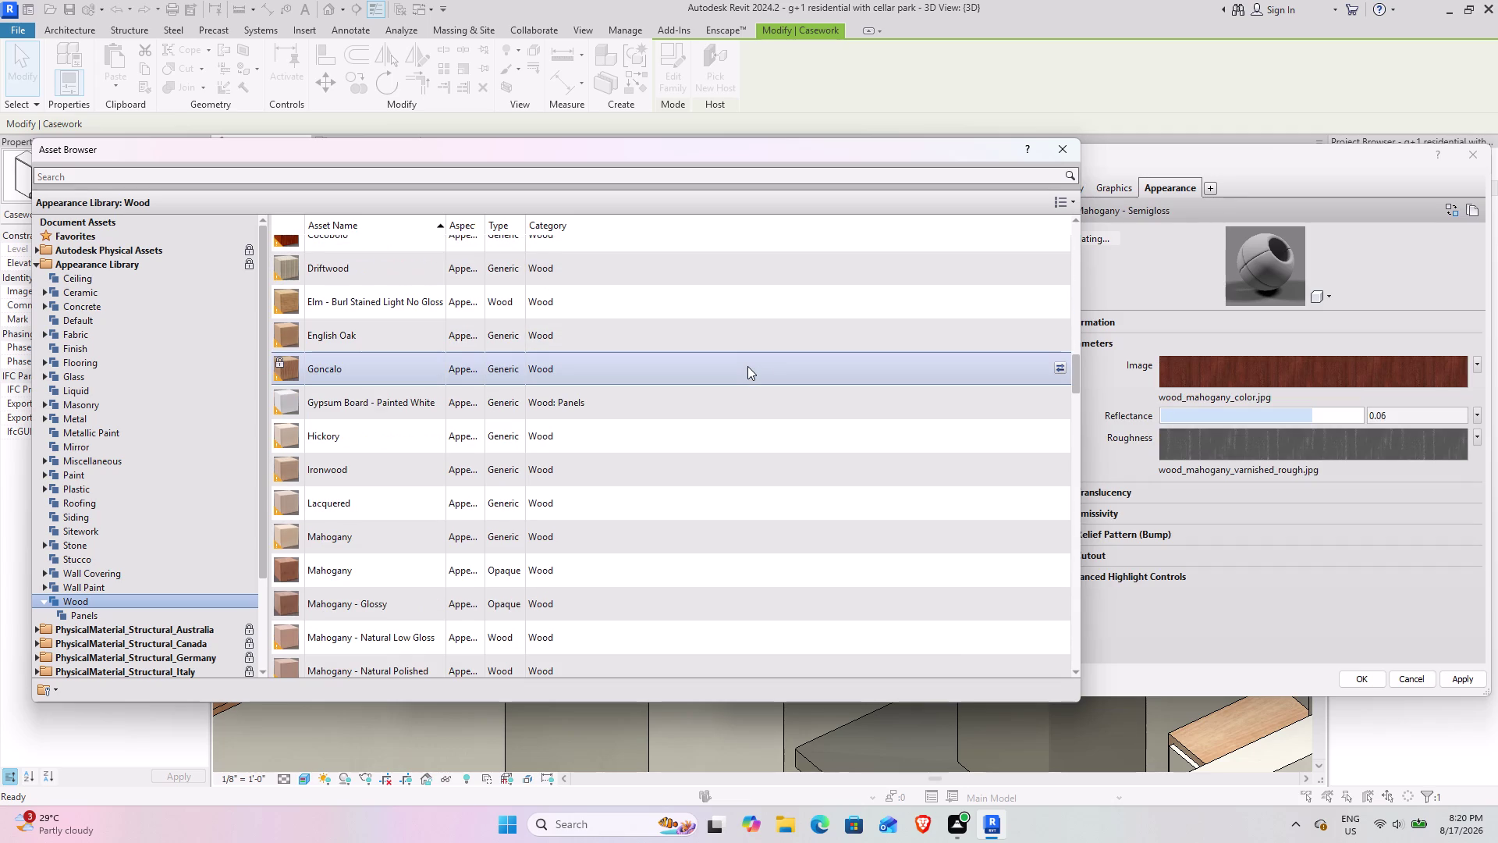
scroll(up, 3)
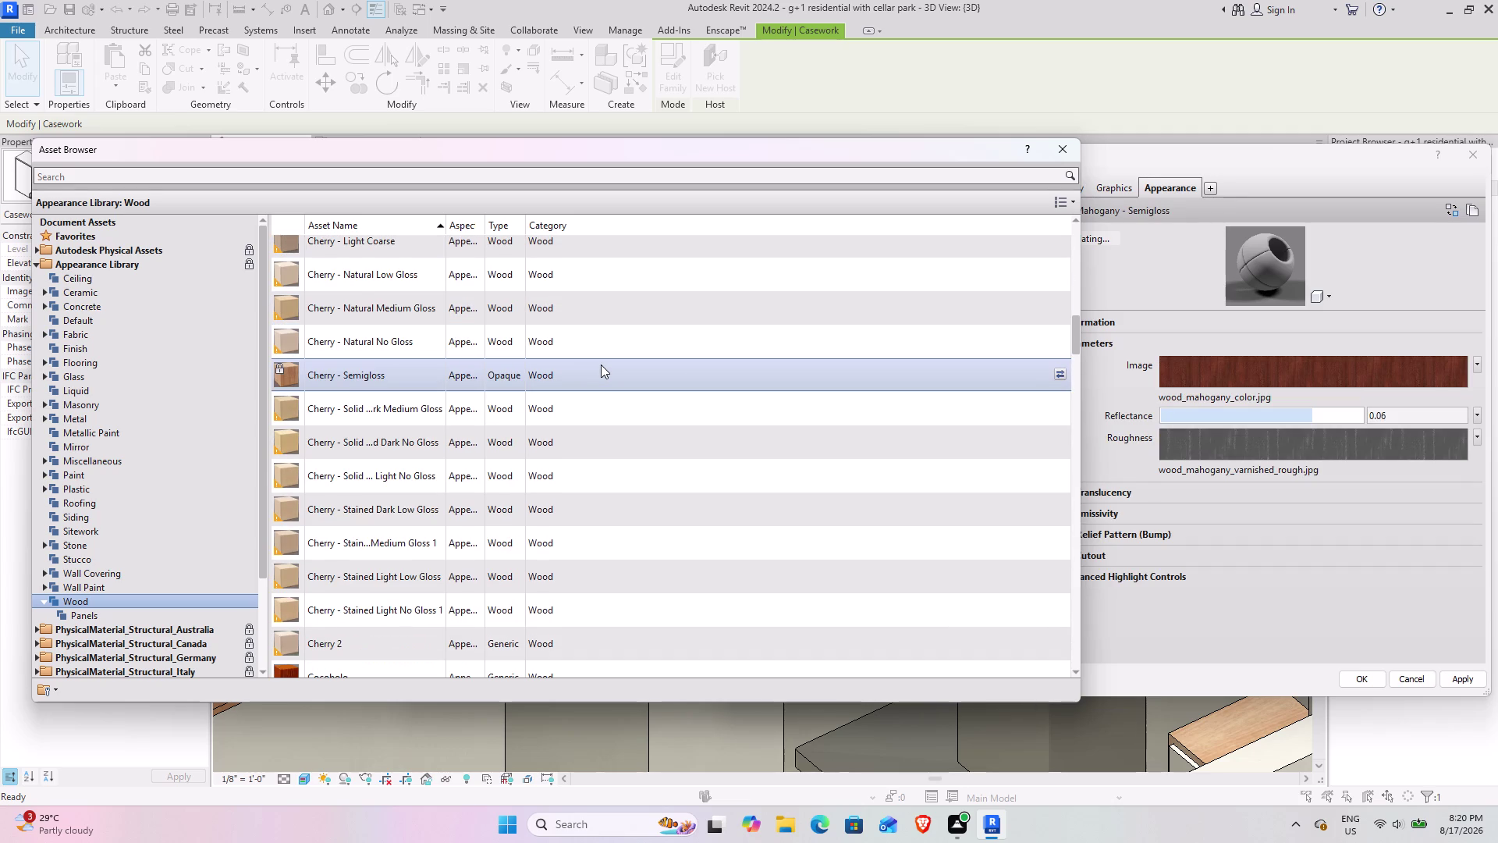
scroll(up, 3)
scroll(up, 3)
scroll(up, 3)
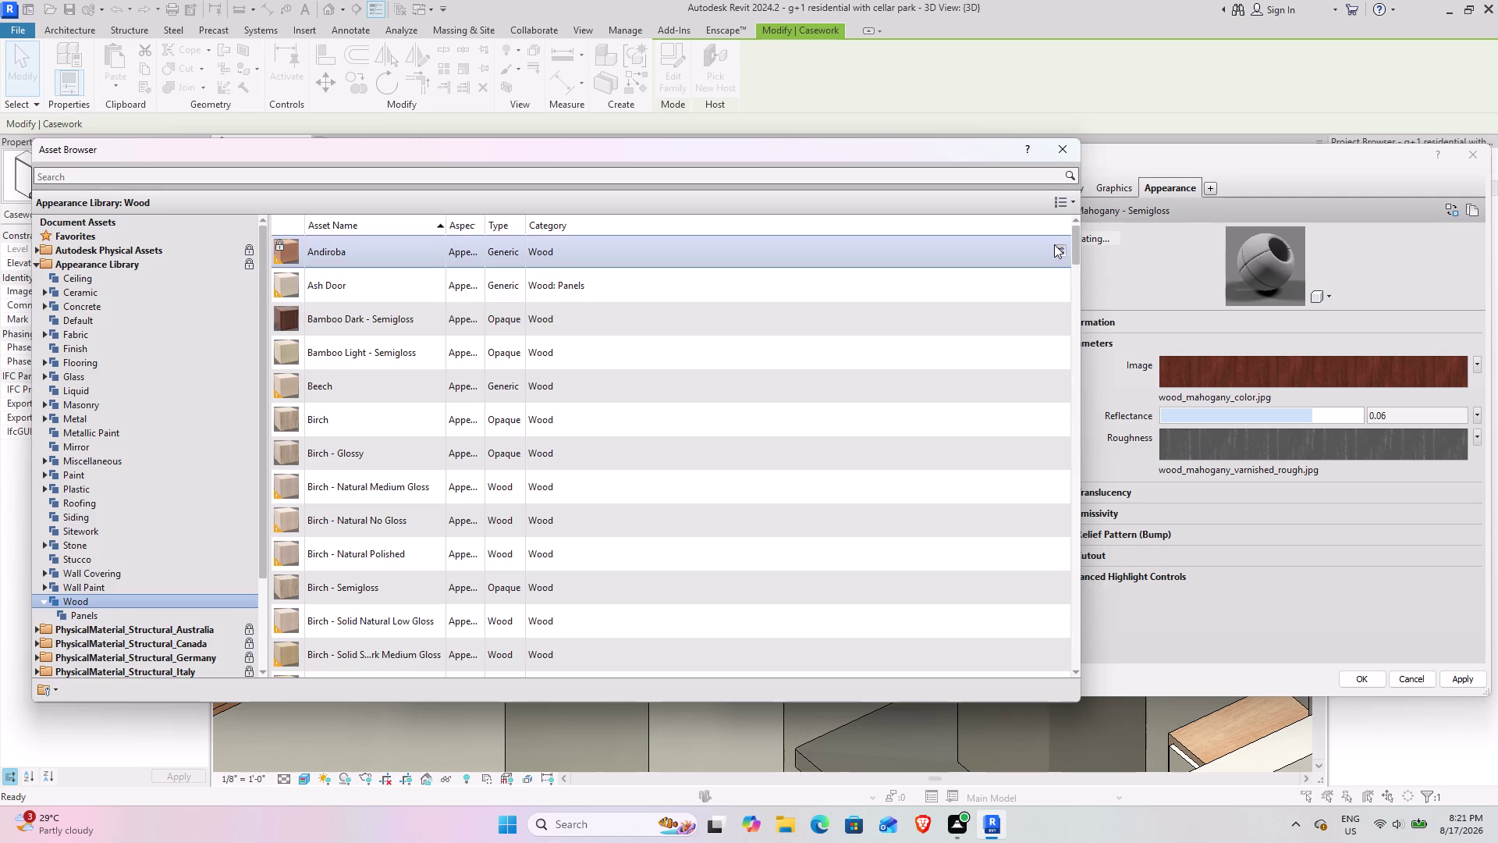
click(1059, 250)
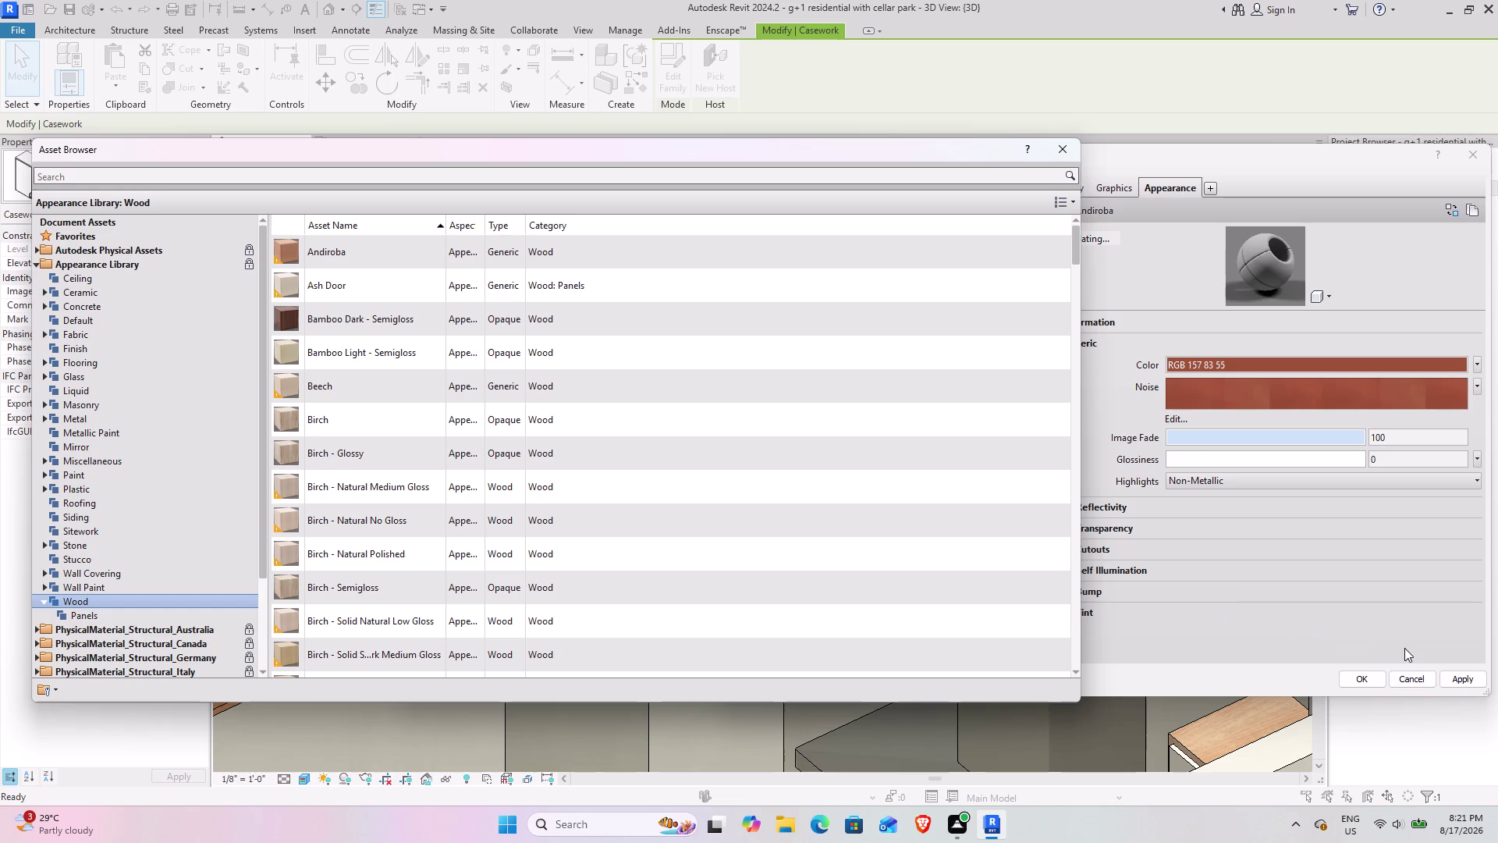
Accept Default New Material(5) with its Andiroba appearance and close the type settings.
click(1468, 683)
click(1360, 679)
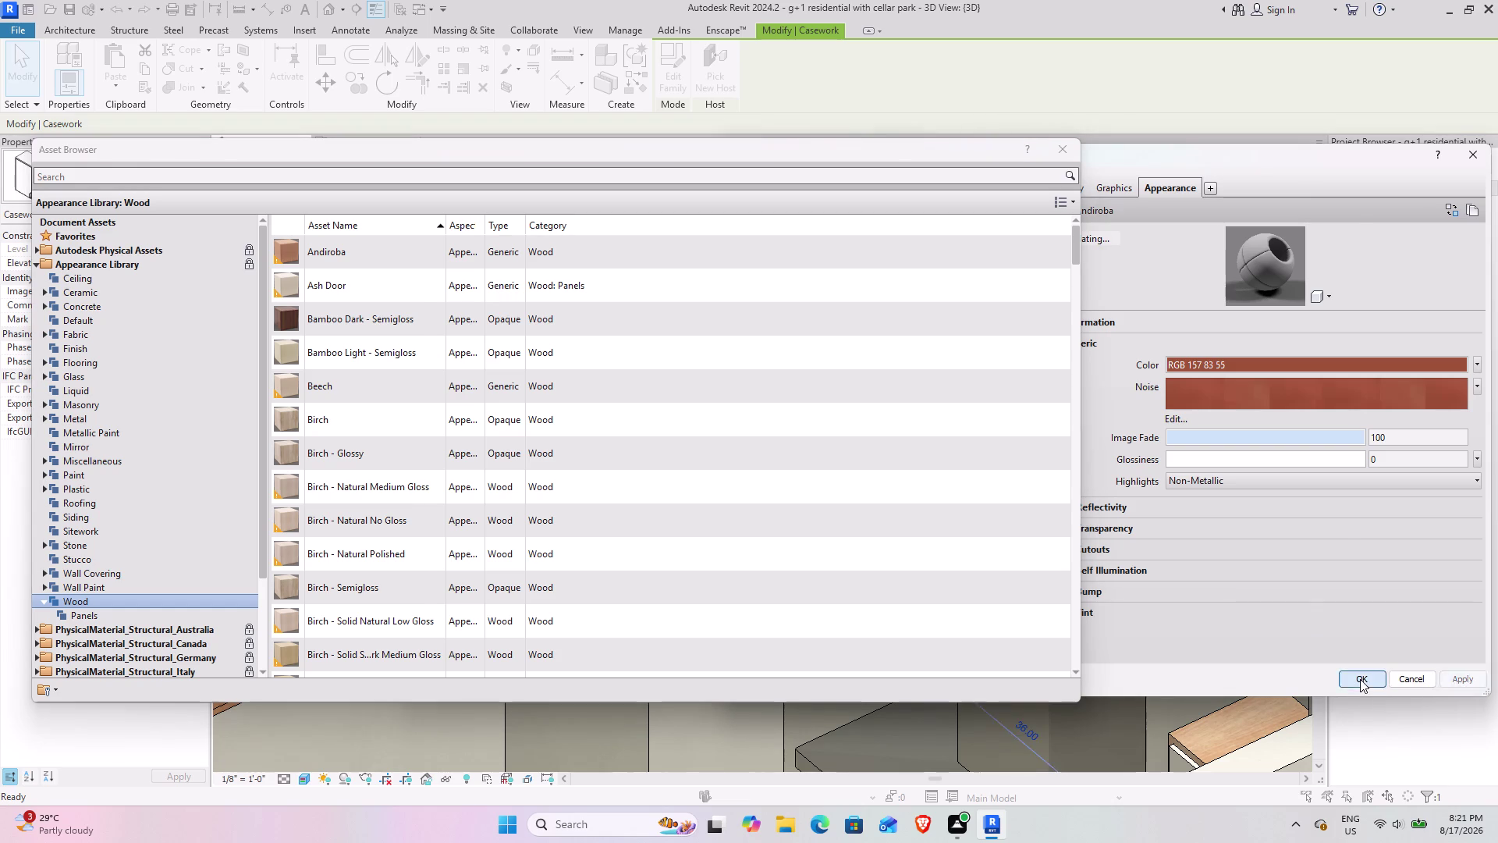
click(1038, 672)
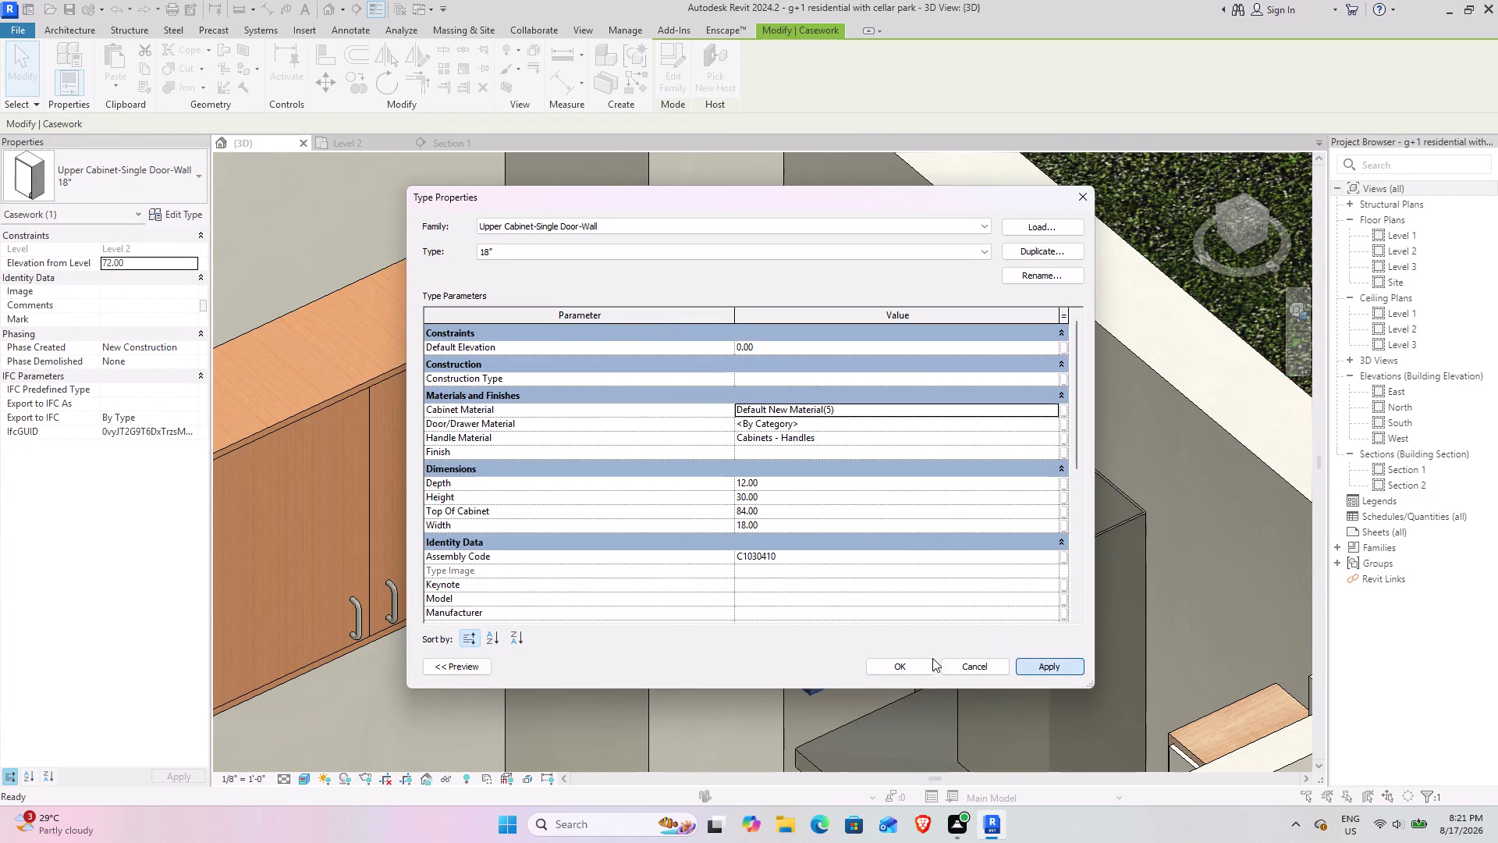
click(900, 669)
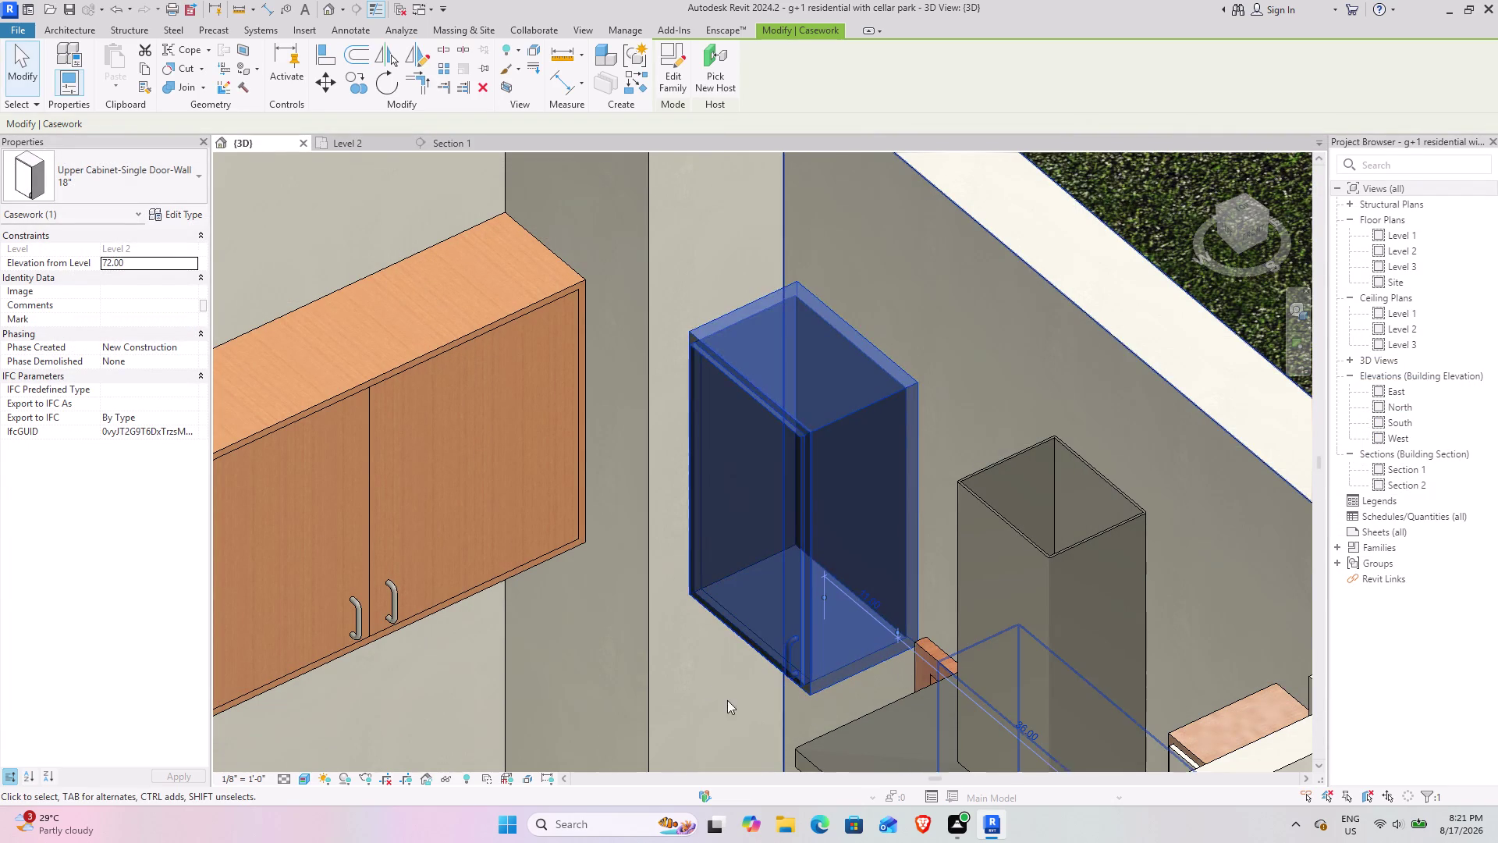
Inspect the upper cabinet's new wood finish, then reopen its type properties.
click(704, 645)
scroll(down, 3)
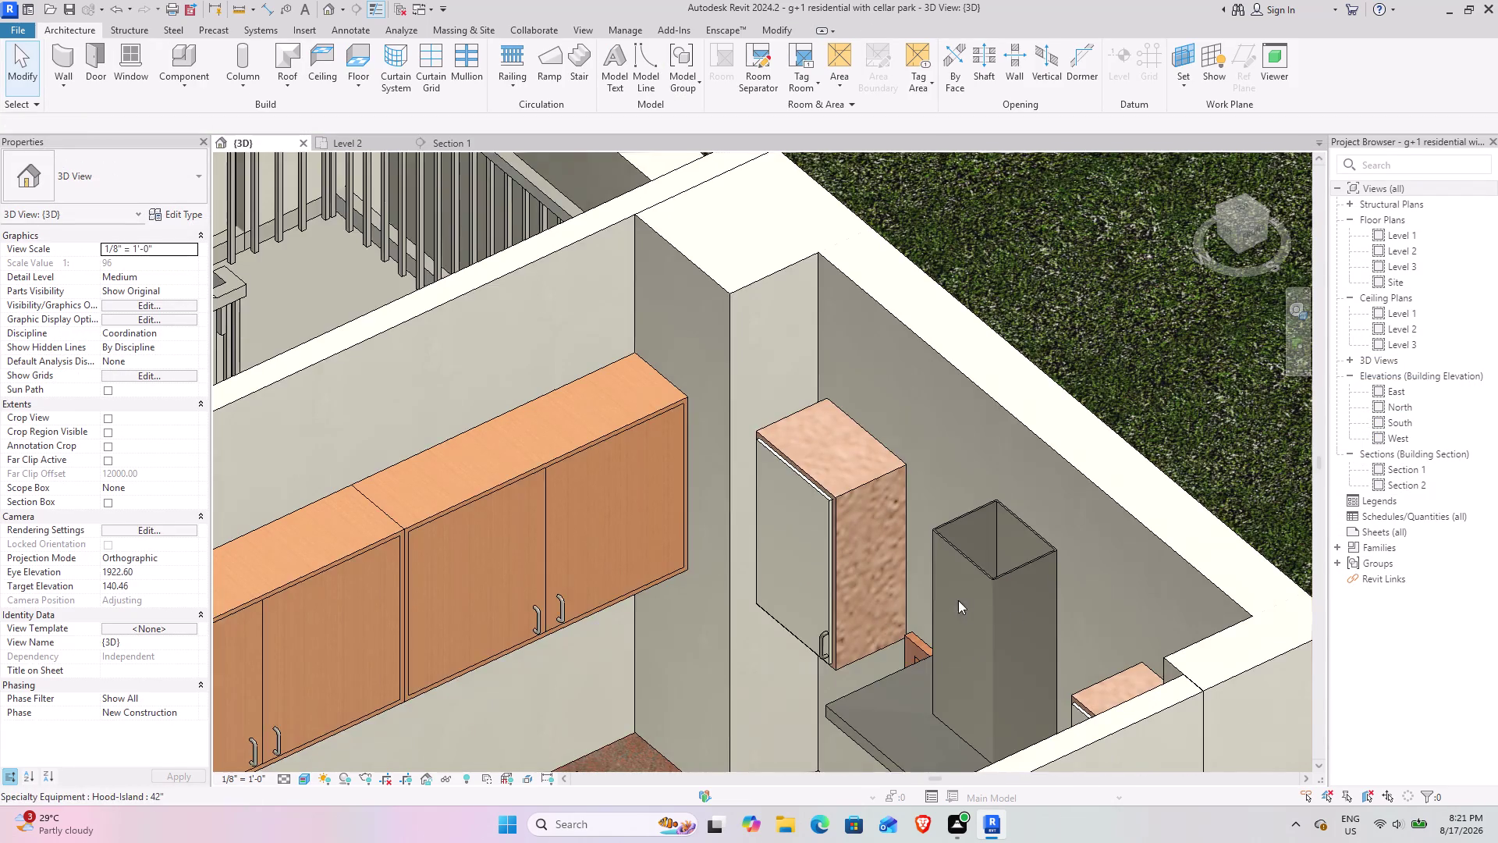
middle_drag(955, 599, 726, 556)
click(625, 450)
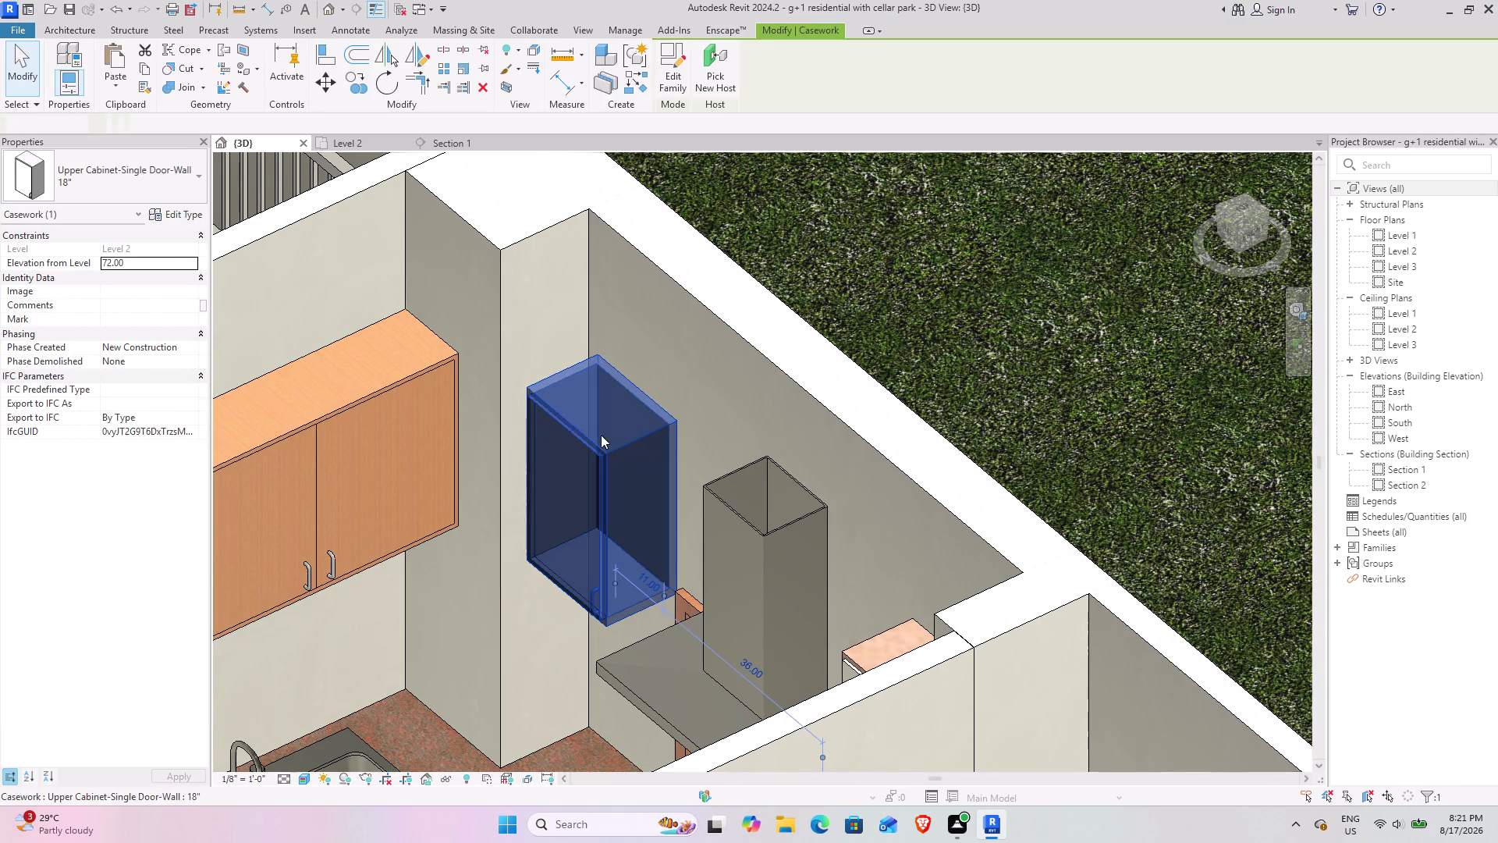
click(171, 209)
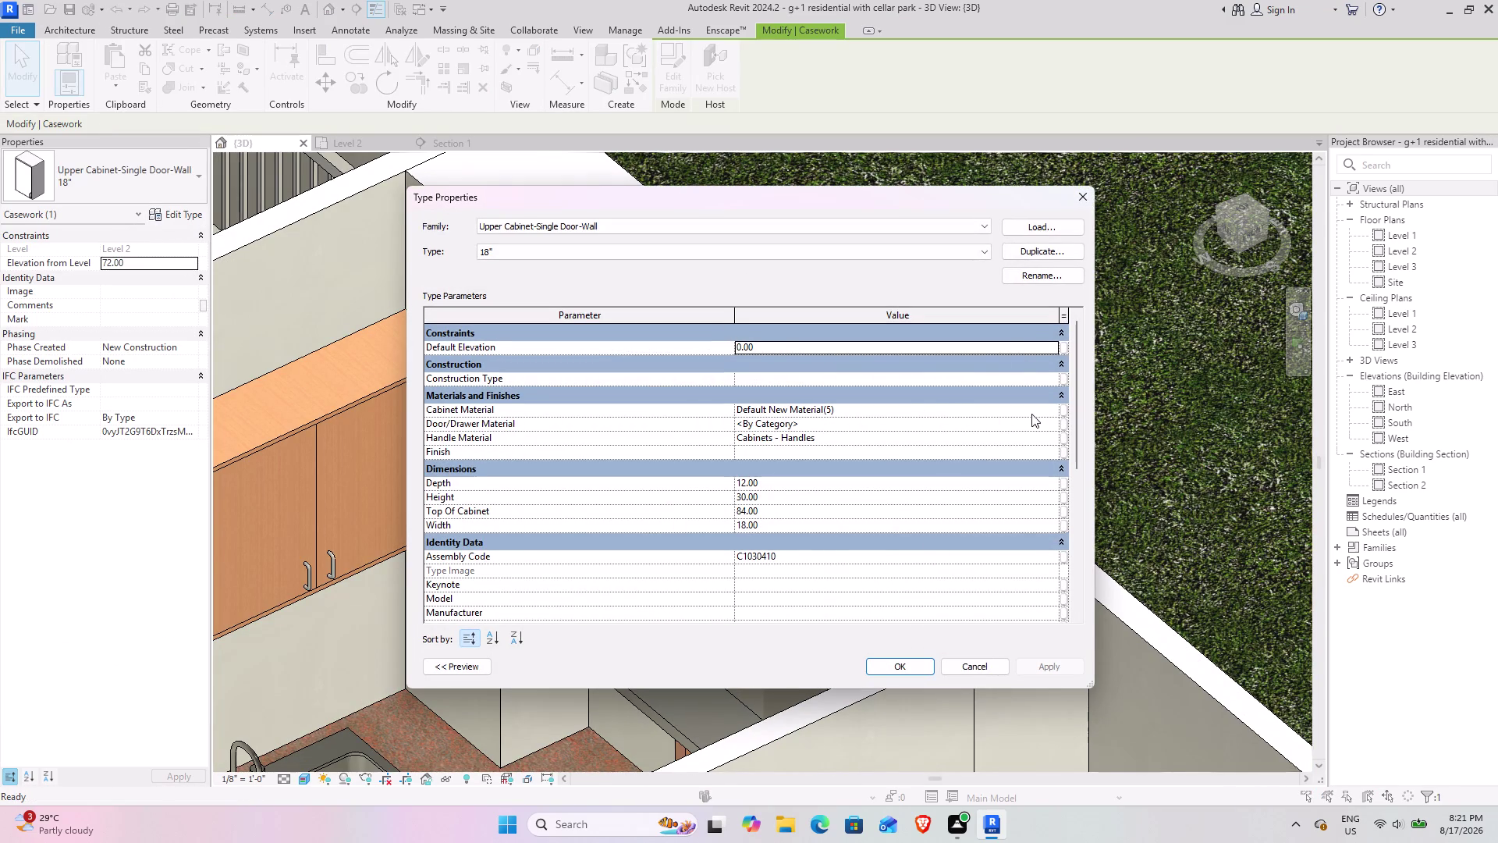
Search cabinet materials for 'woo' and preview Cherry, Plywood Sheathing and the current material.
click(1051, 411)
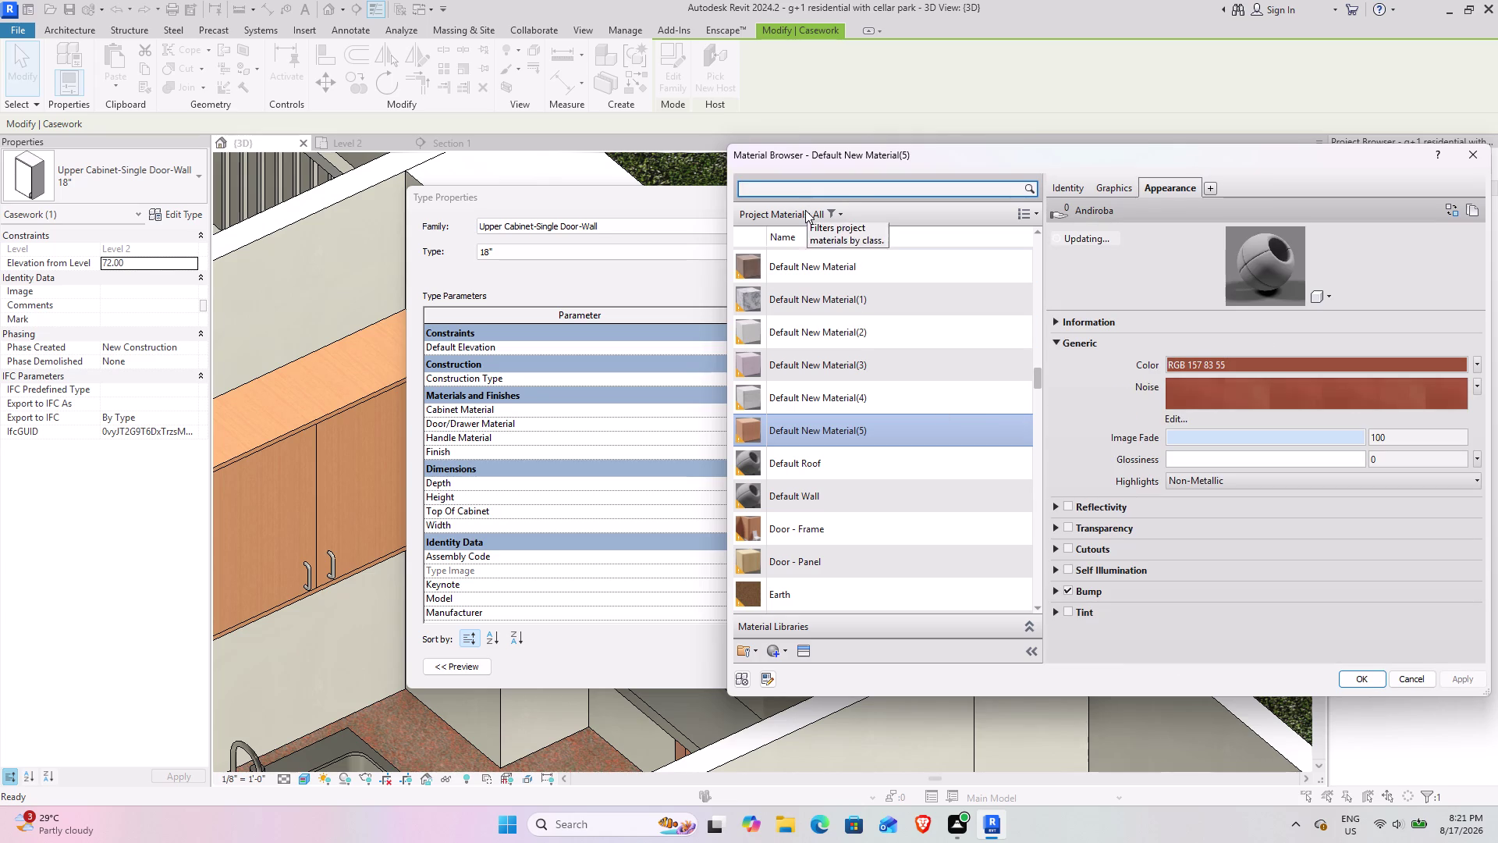
key(w)
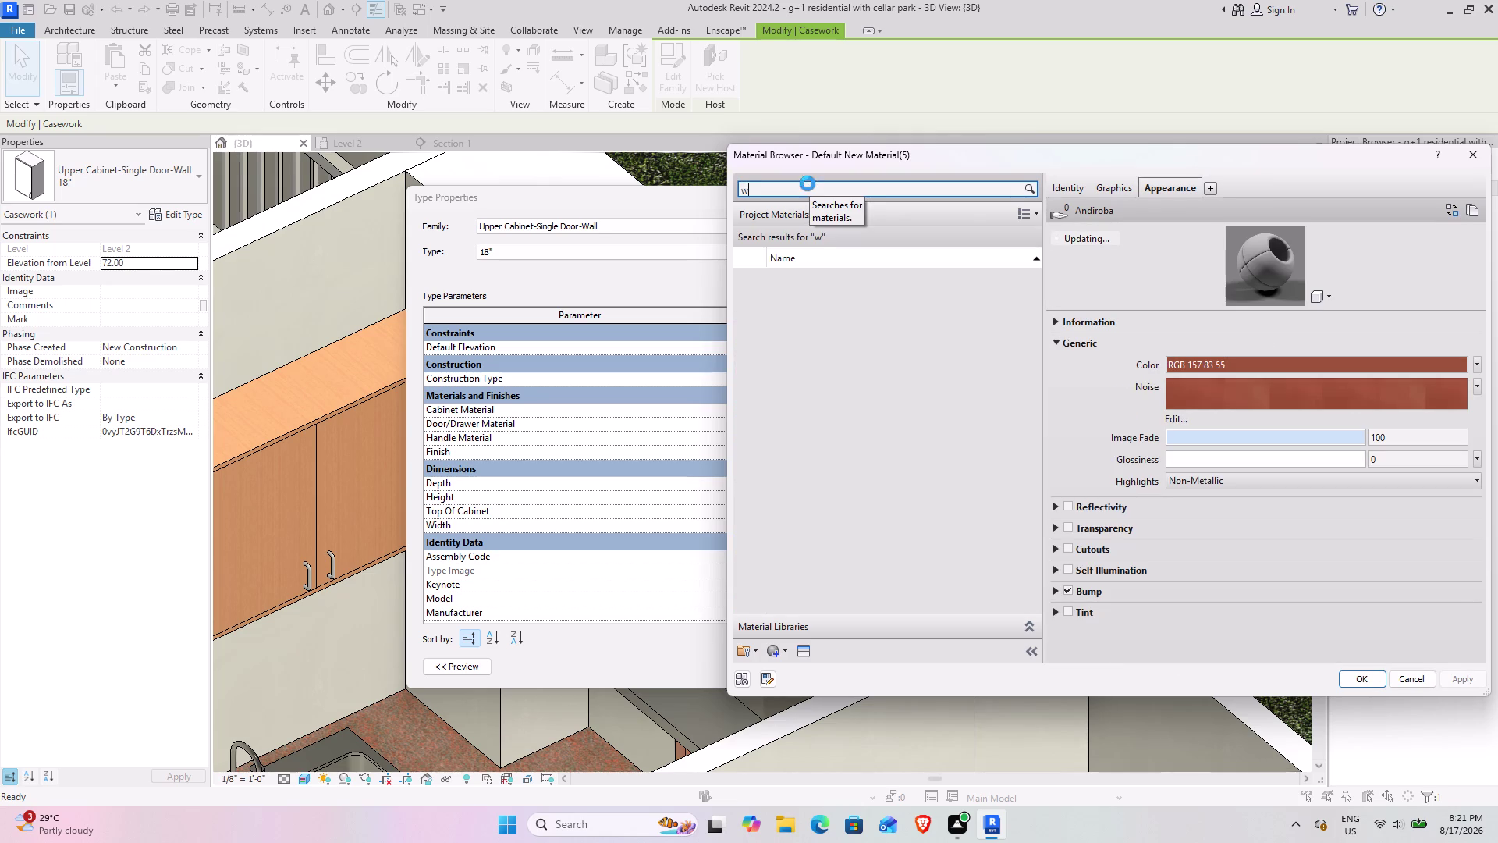
text(oo)
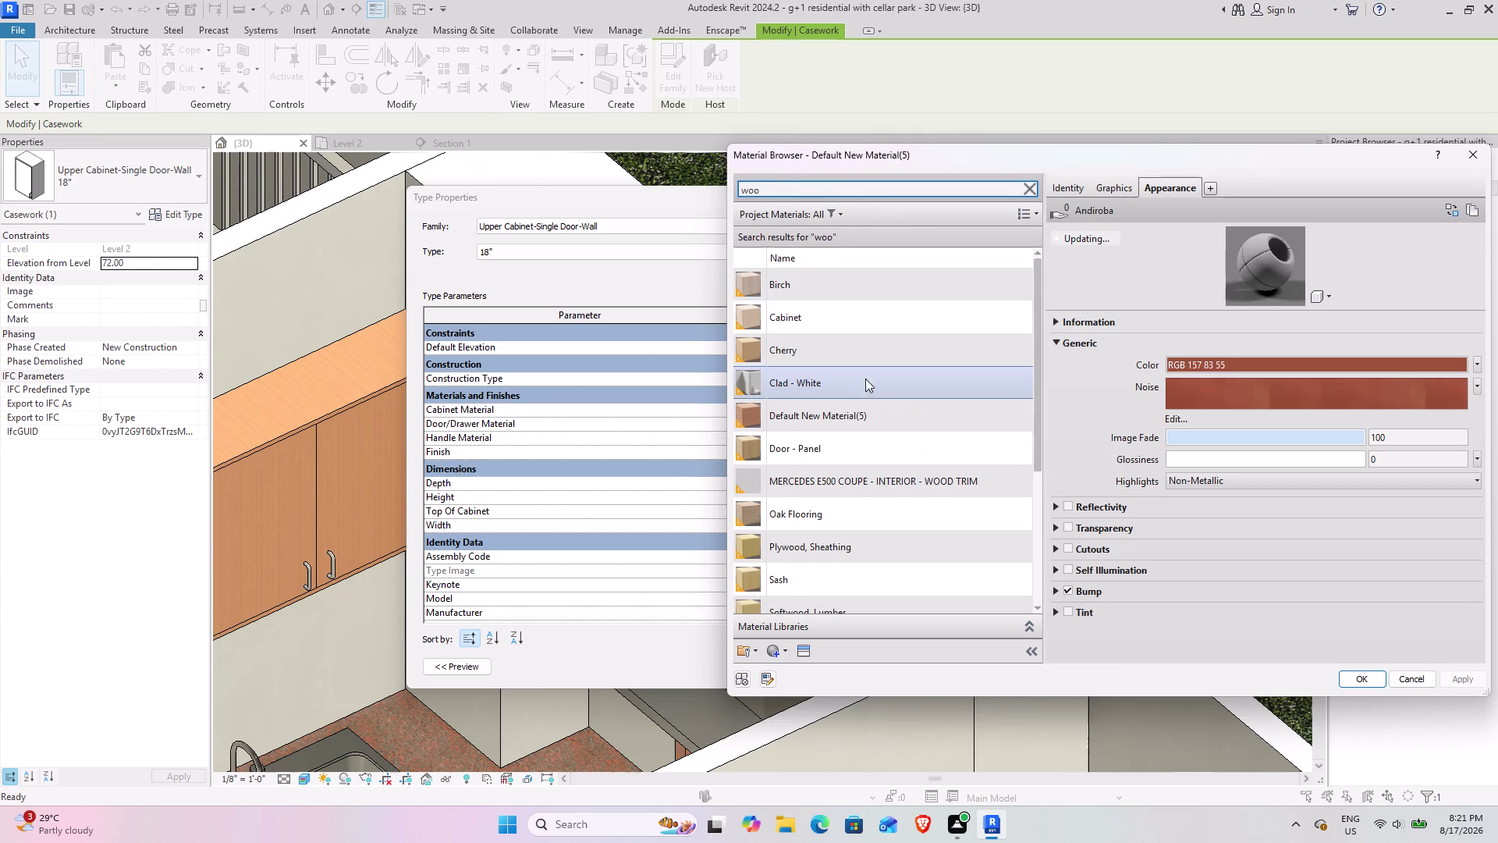
click(978, 420)
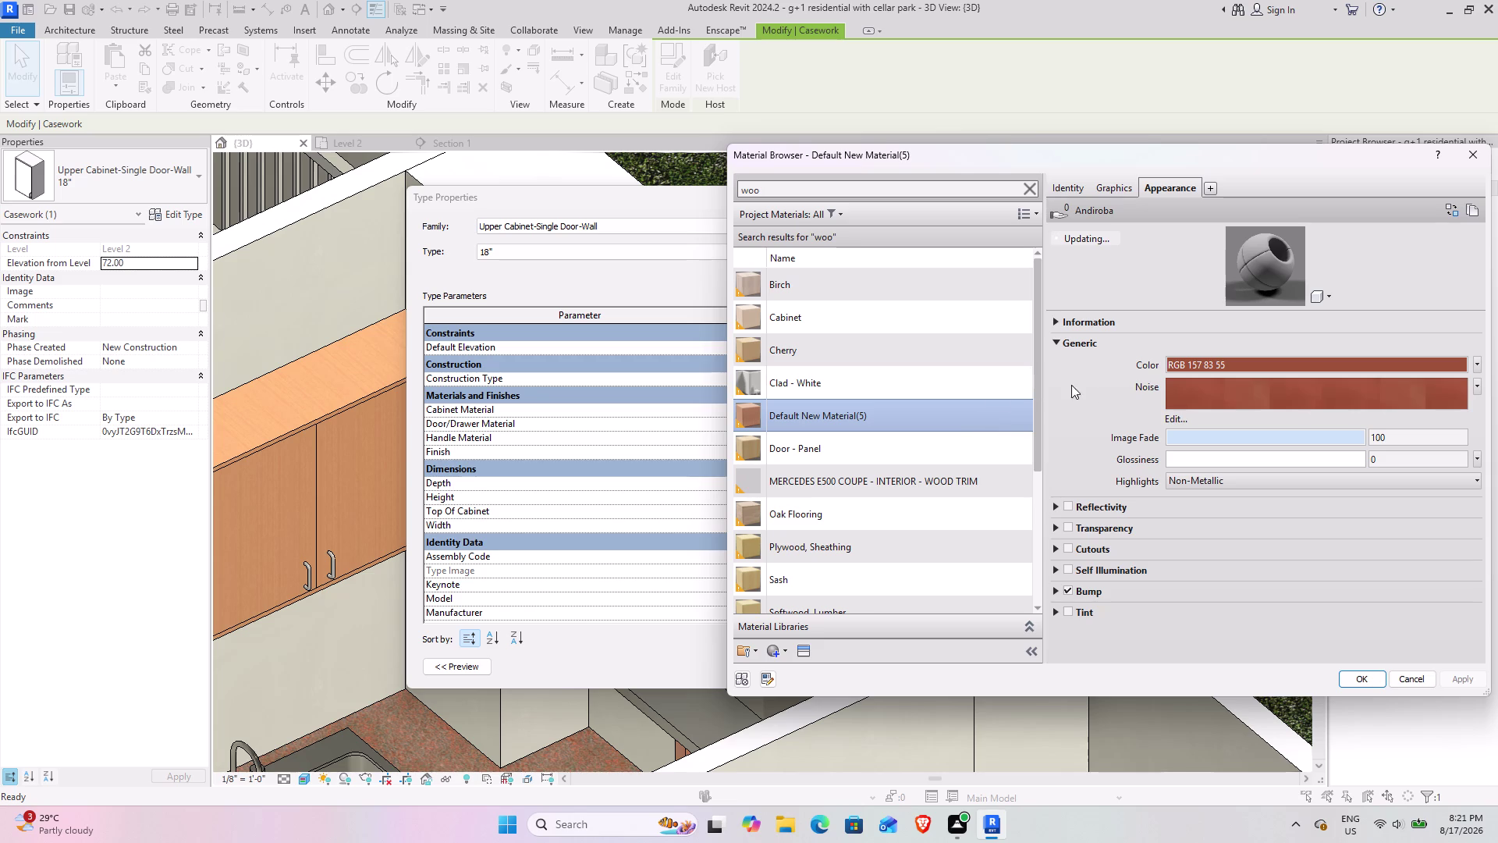
click(920, 413)
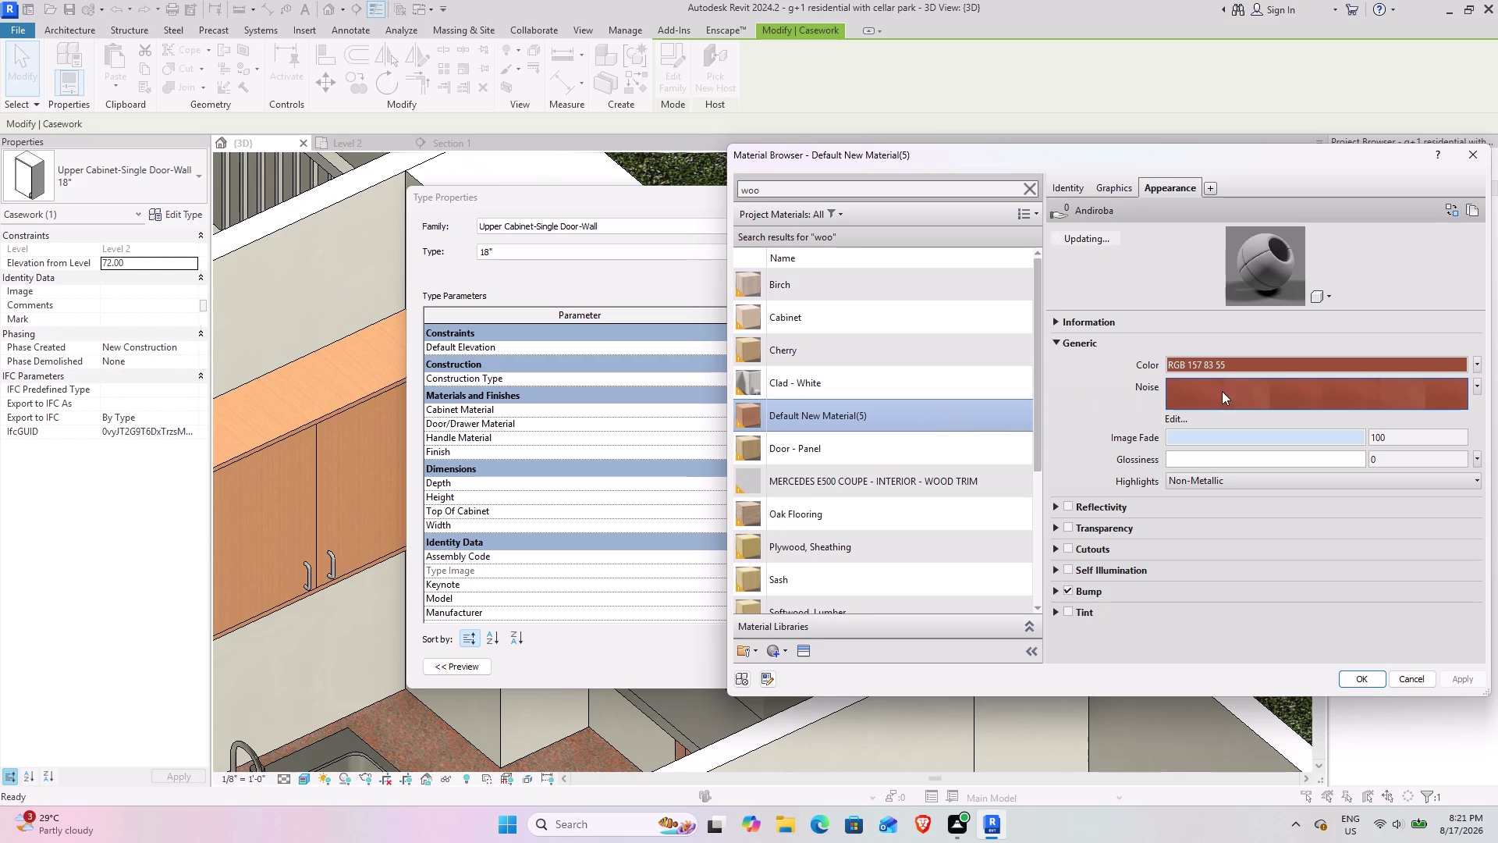
click(911, 358)
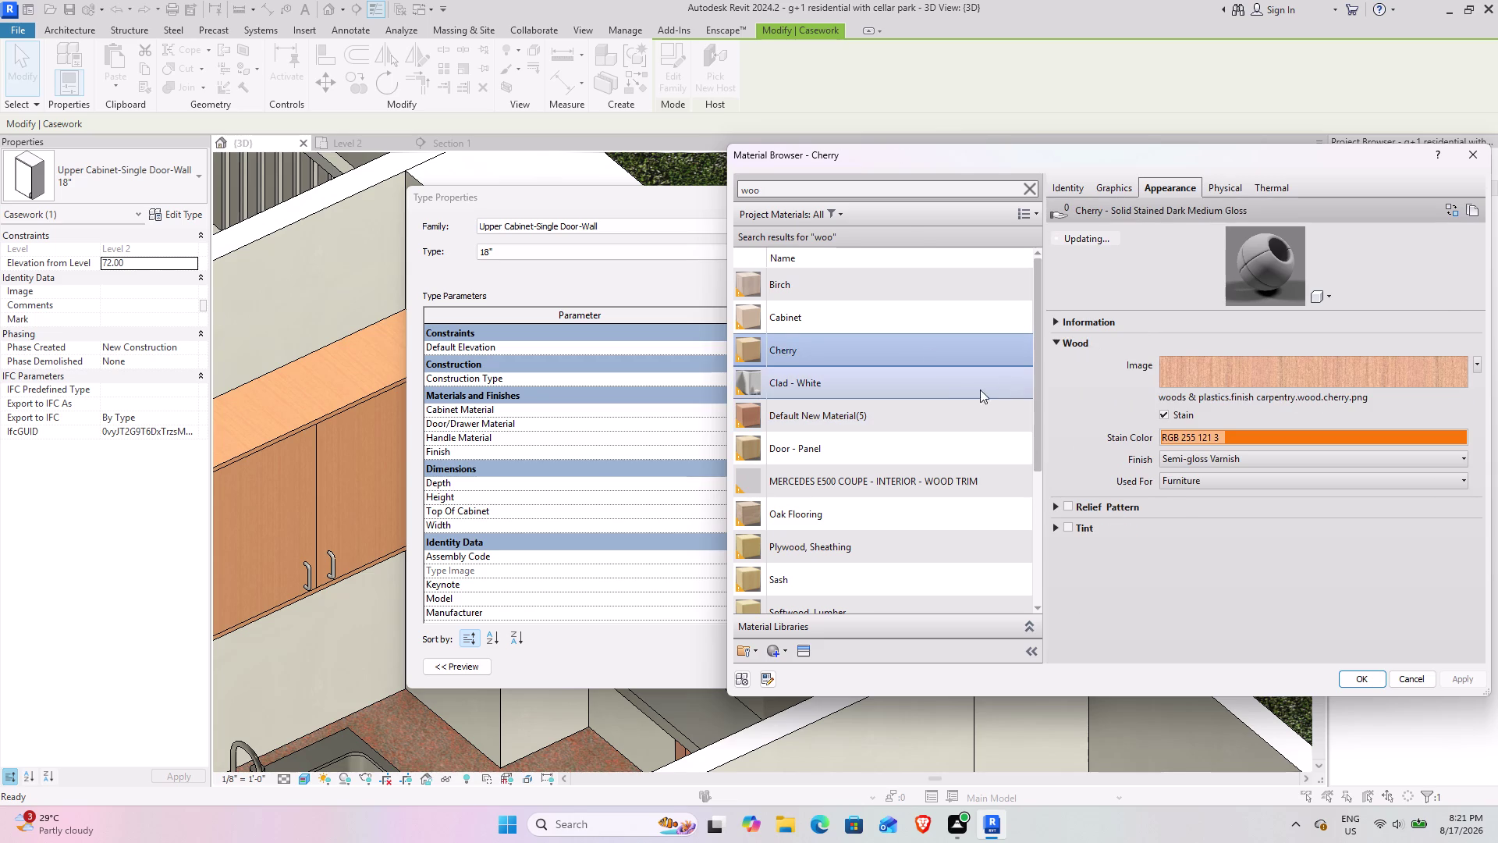
click(921, 514)
click(878, 534)
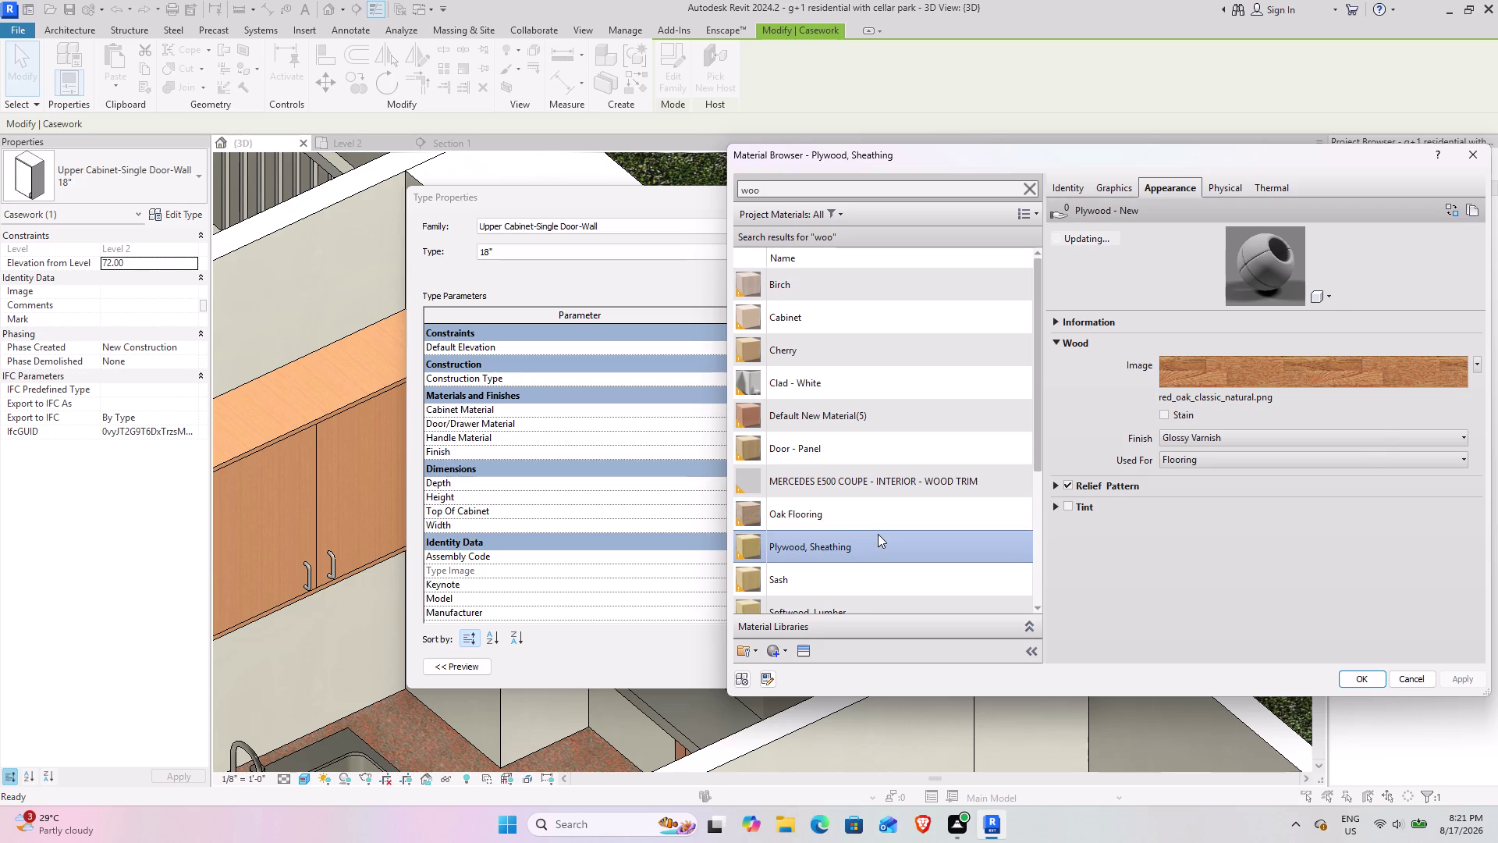
click(880, 403)
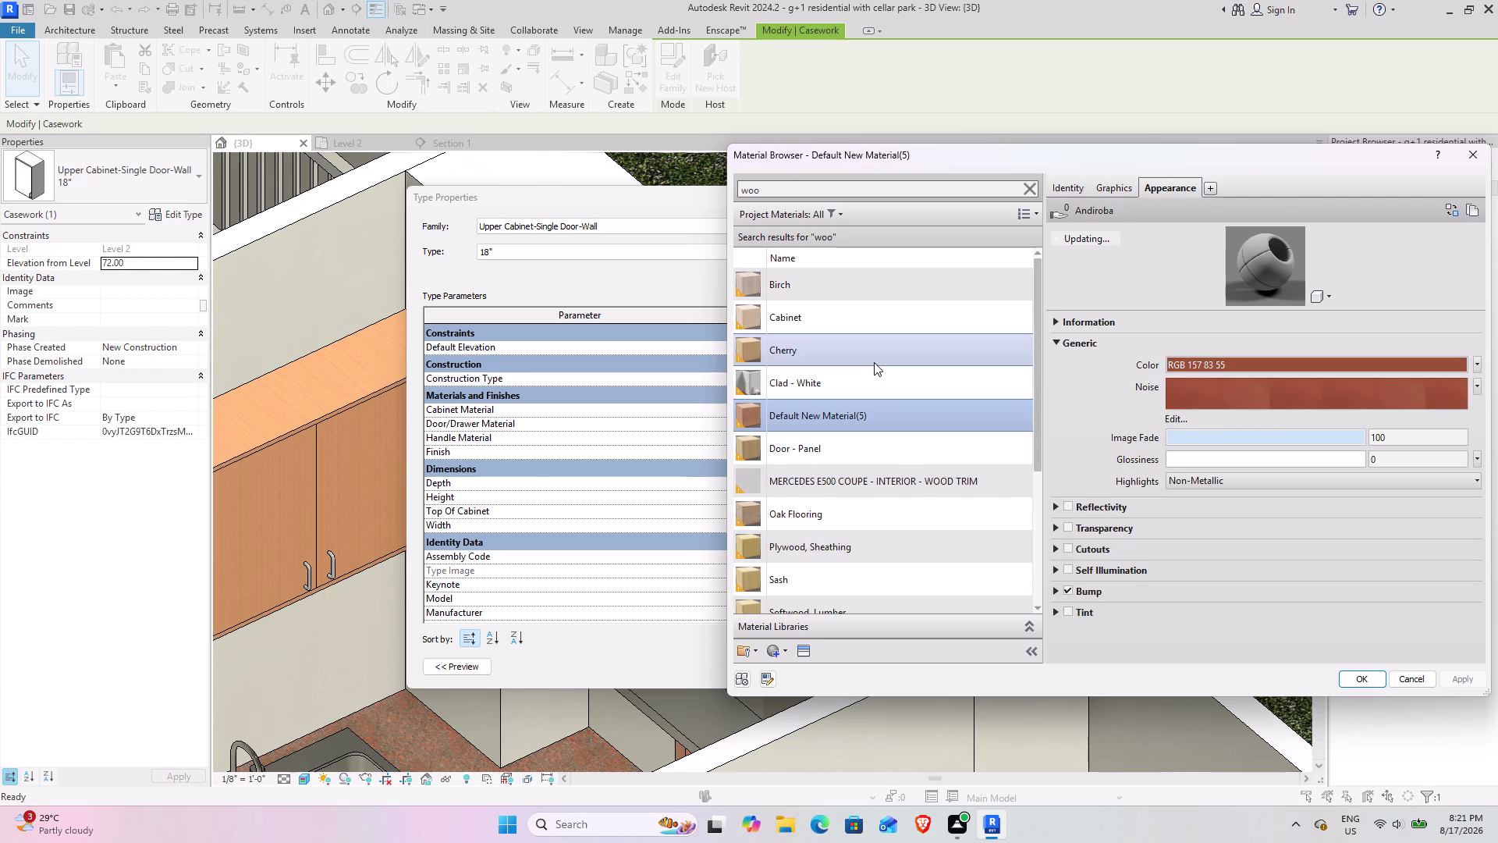
Preview the Cabinet, Birch and Cherry wood materials.
click(894, 323)
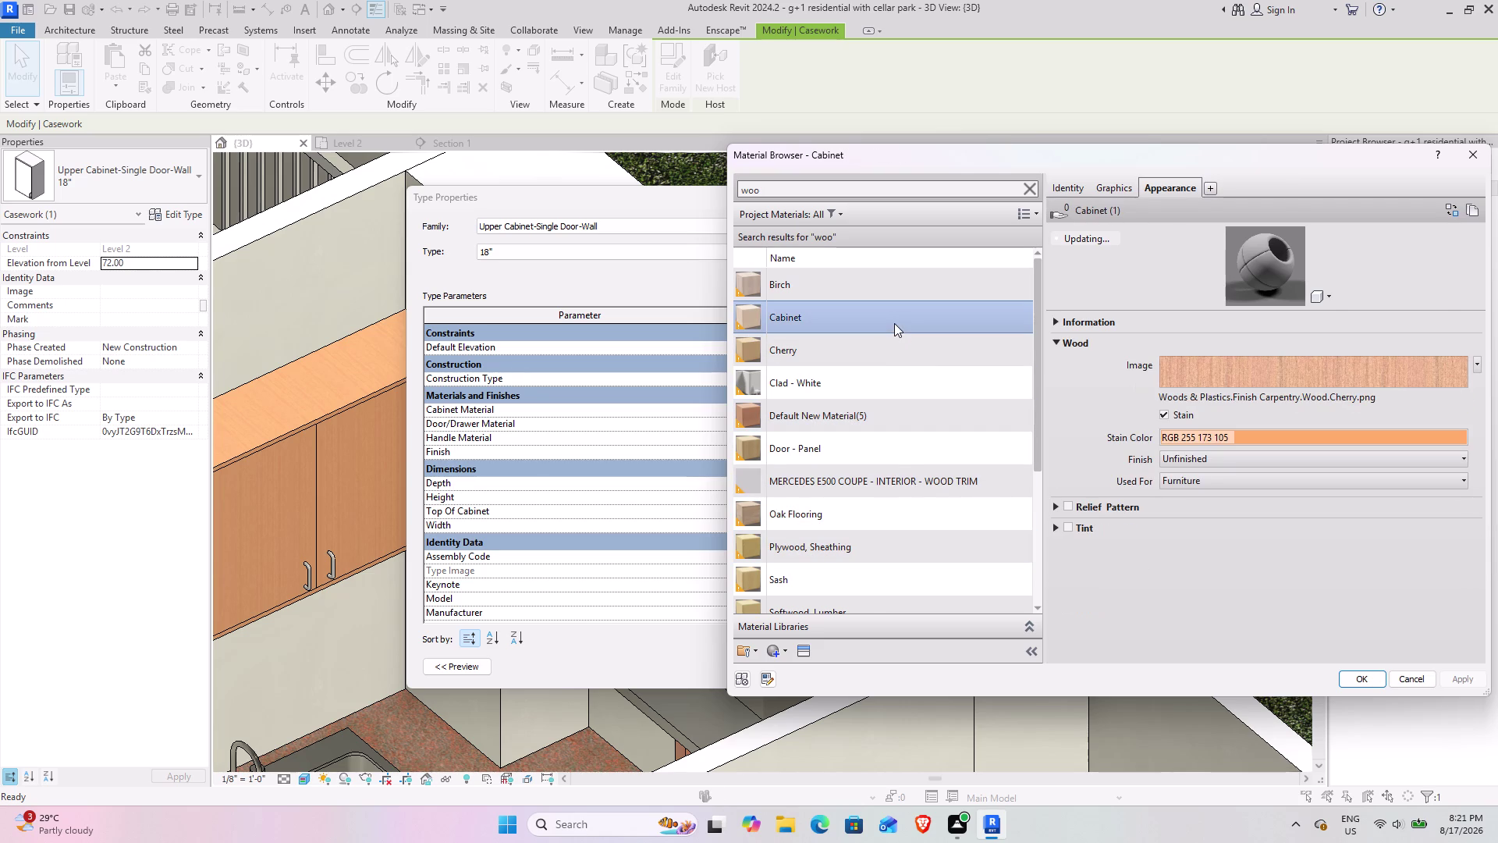
click(894, 287)
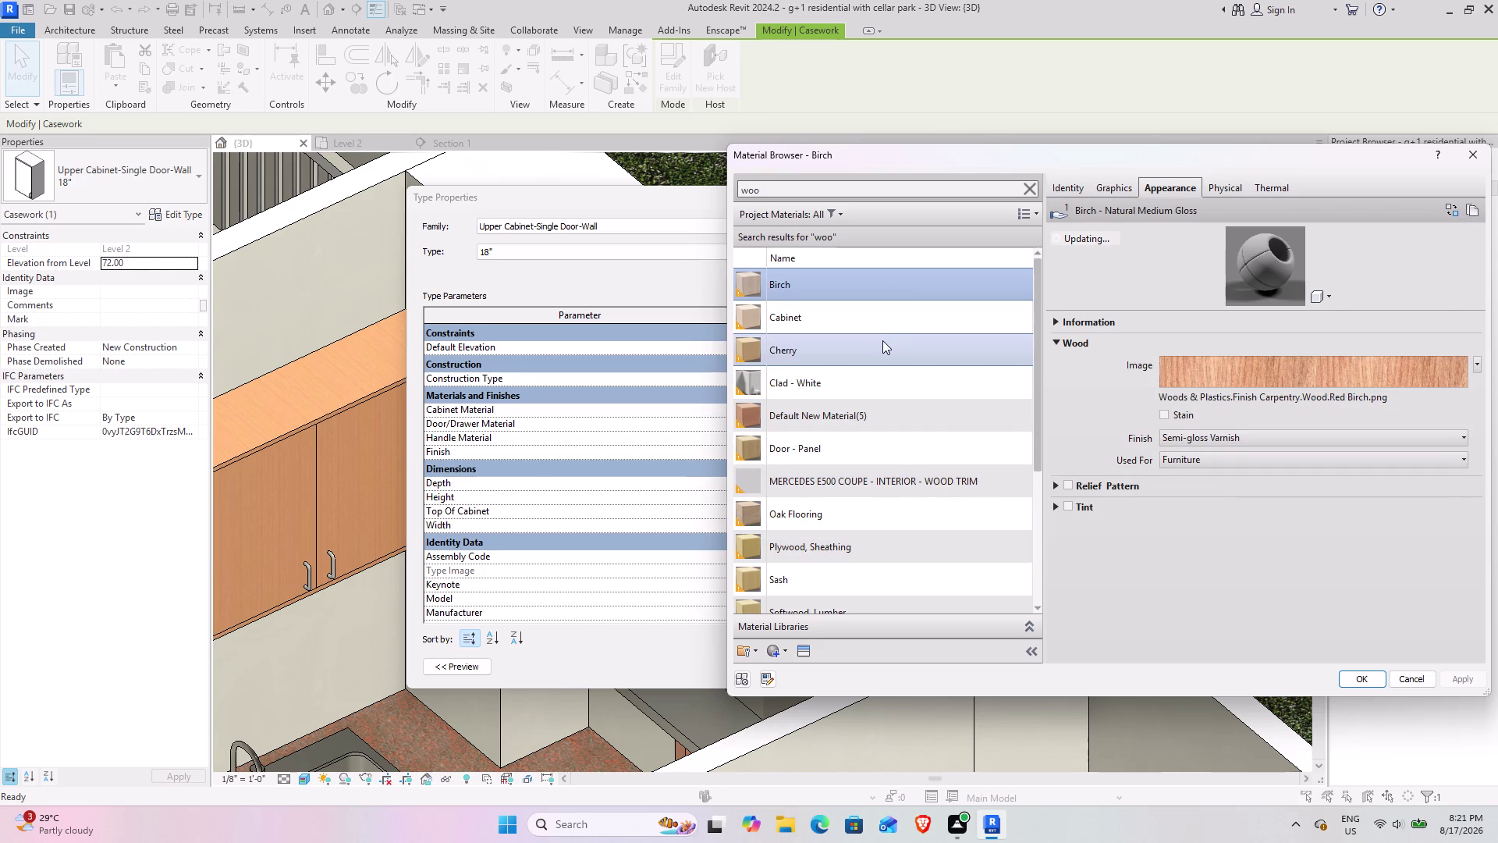
click(882, 340)
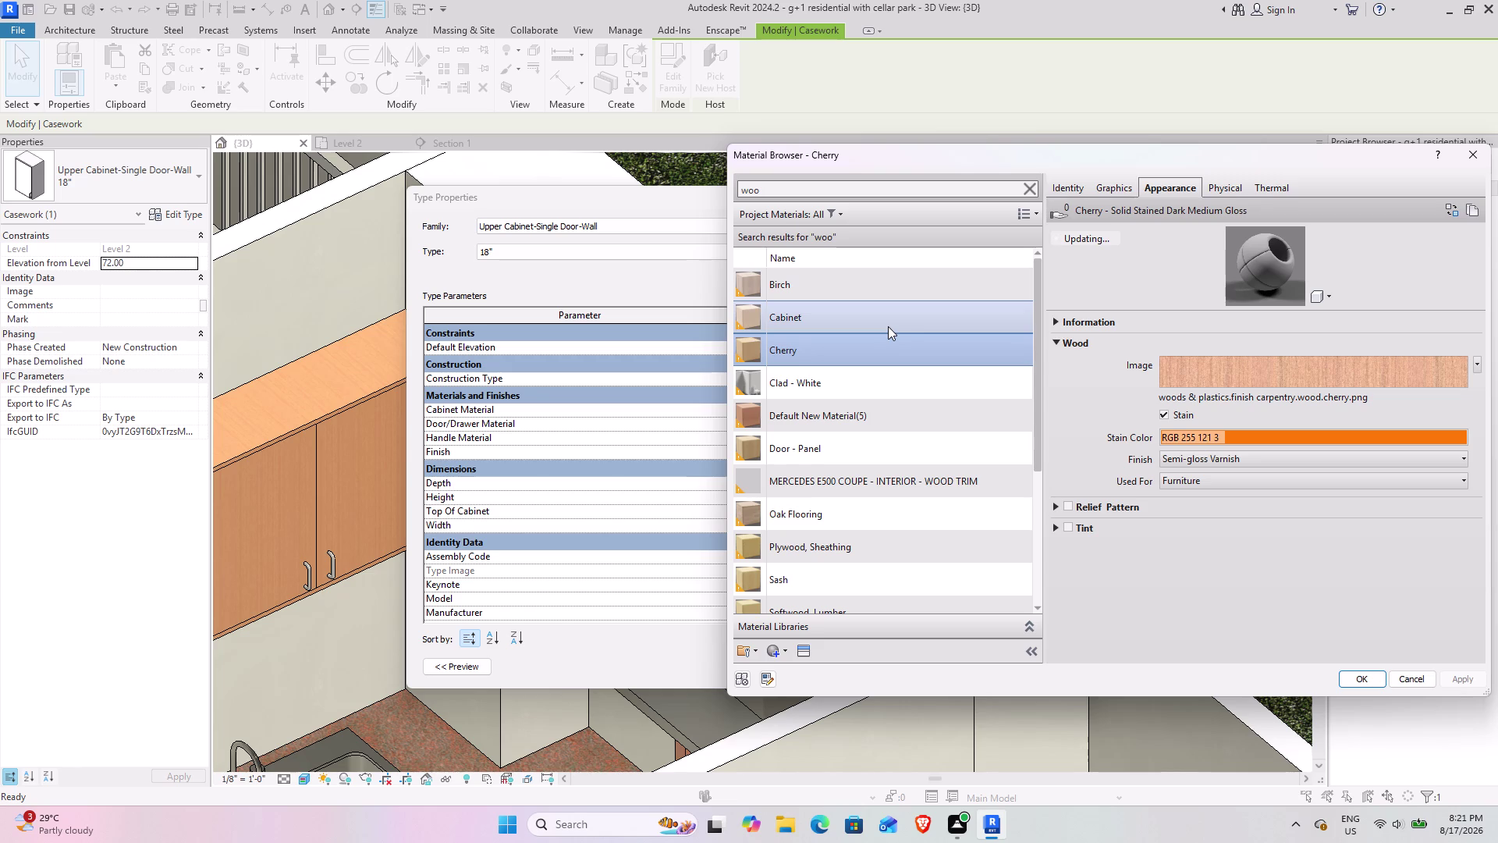
scroll(down, 3)
scroll(down, 3)
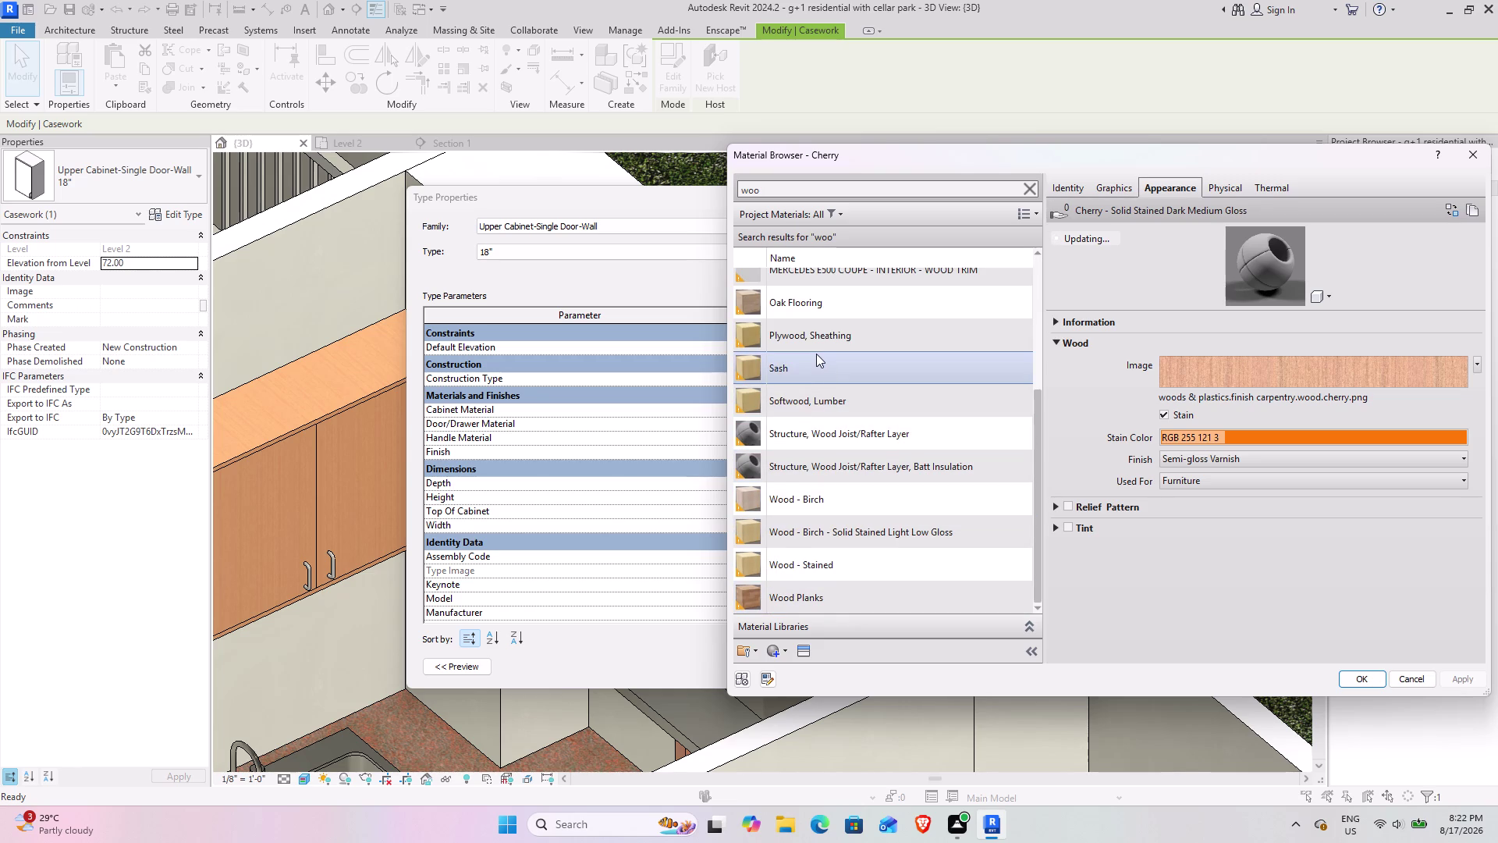
scroll(up, 3)
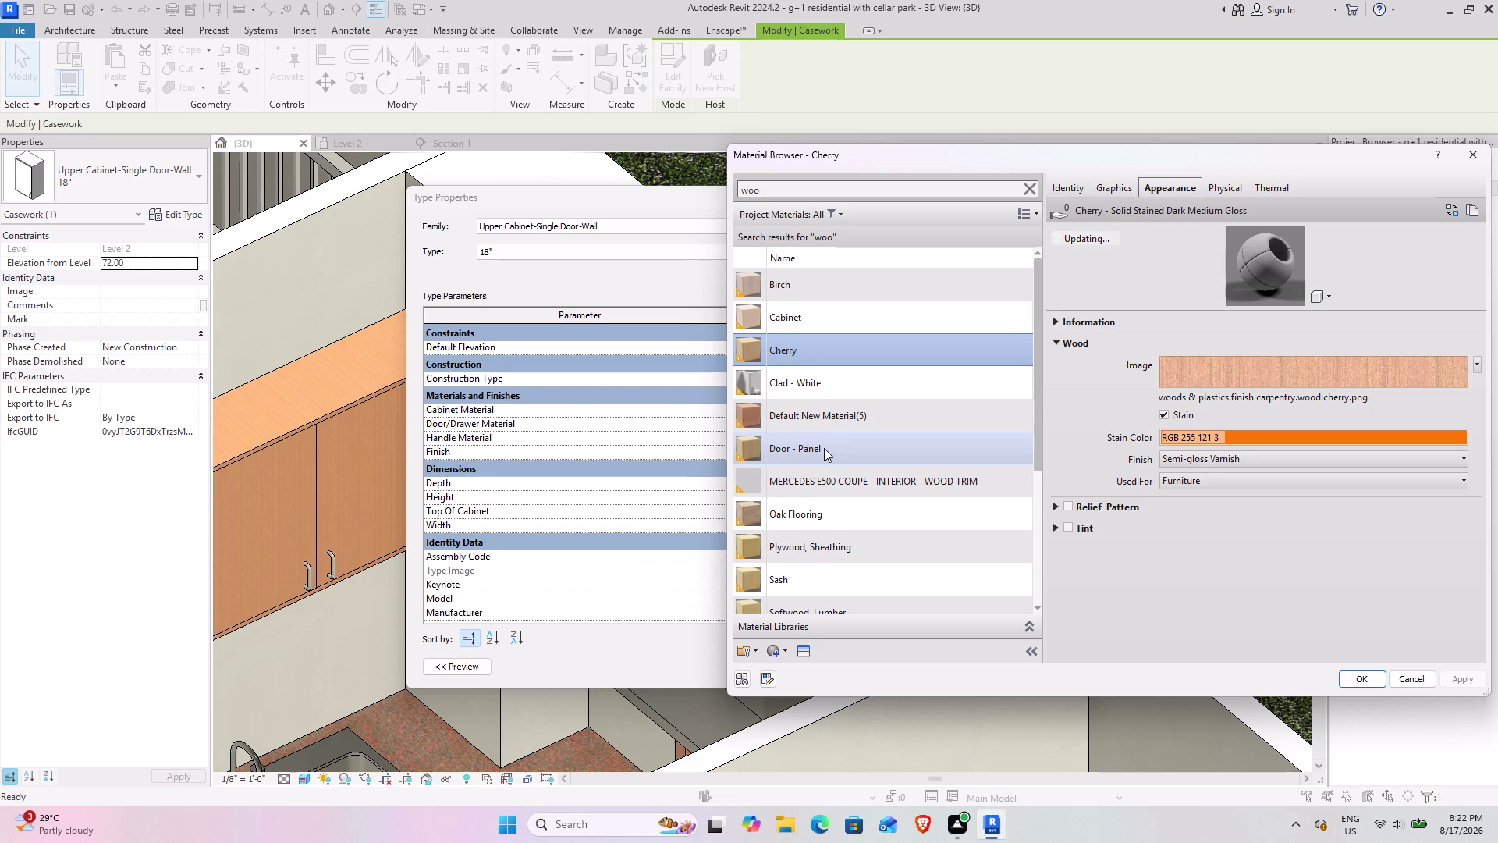
key(space)
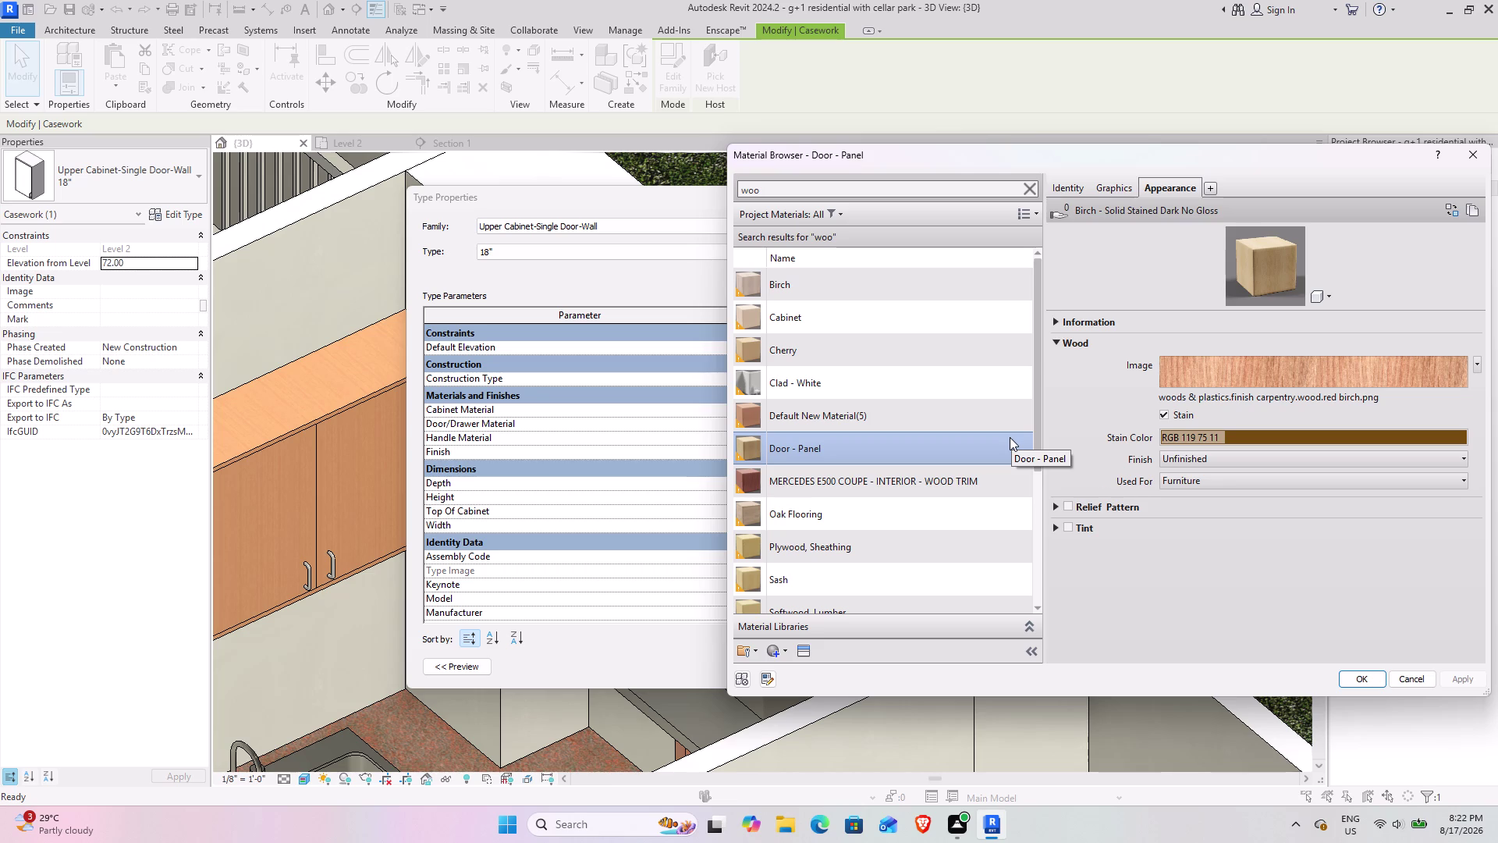
Compare Cherry, Default New Material(5), Birch and Cabinet, then pick MERCEDES E500 COUPE wood trim.
click(855, 351)
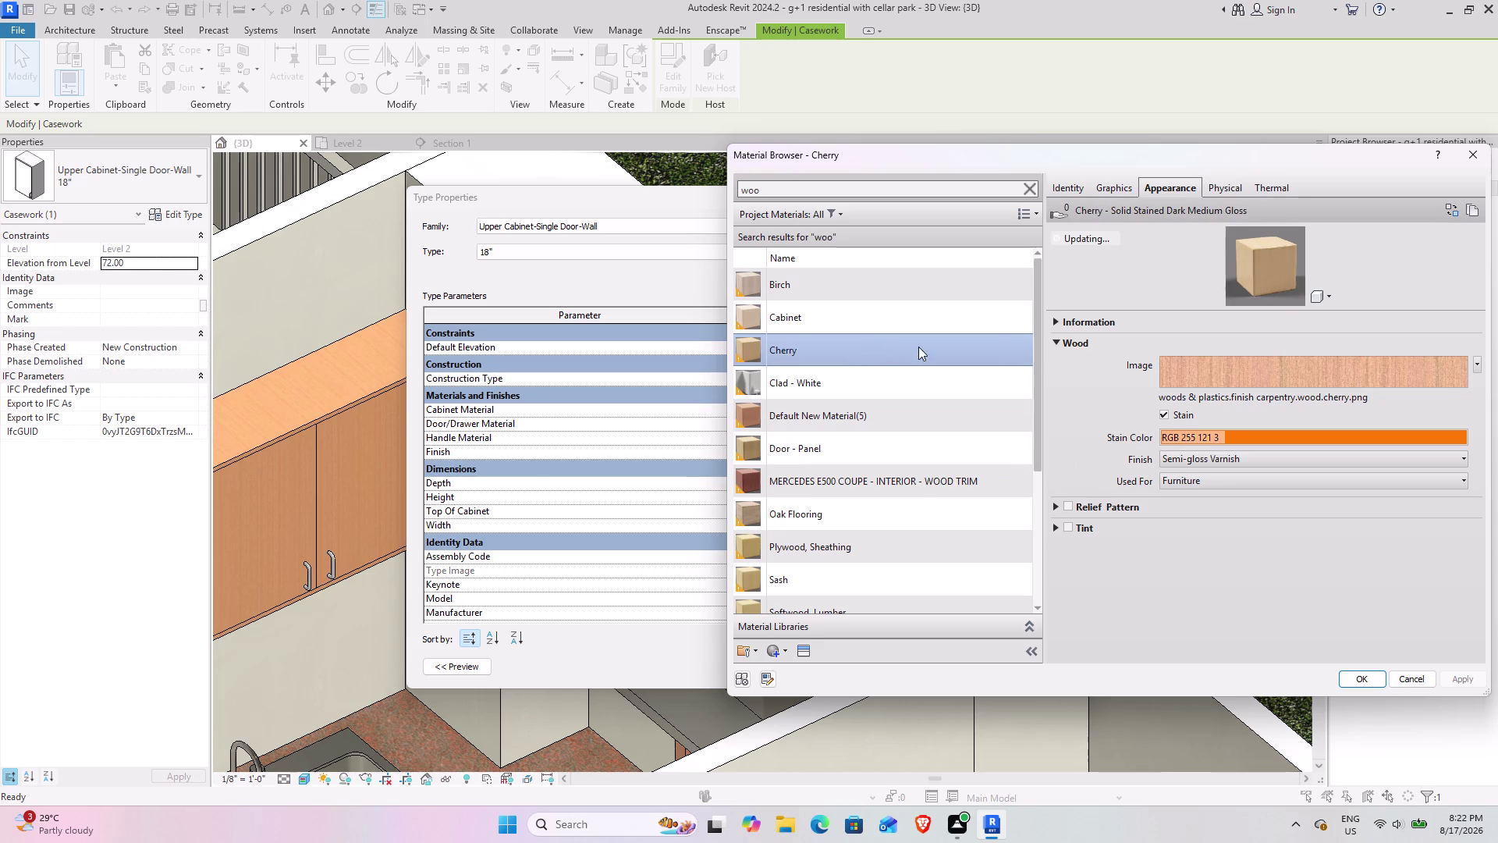
click(842, 411)
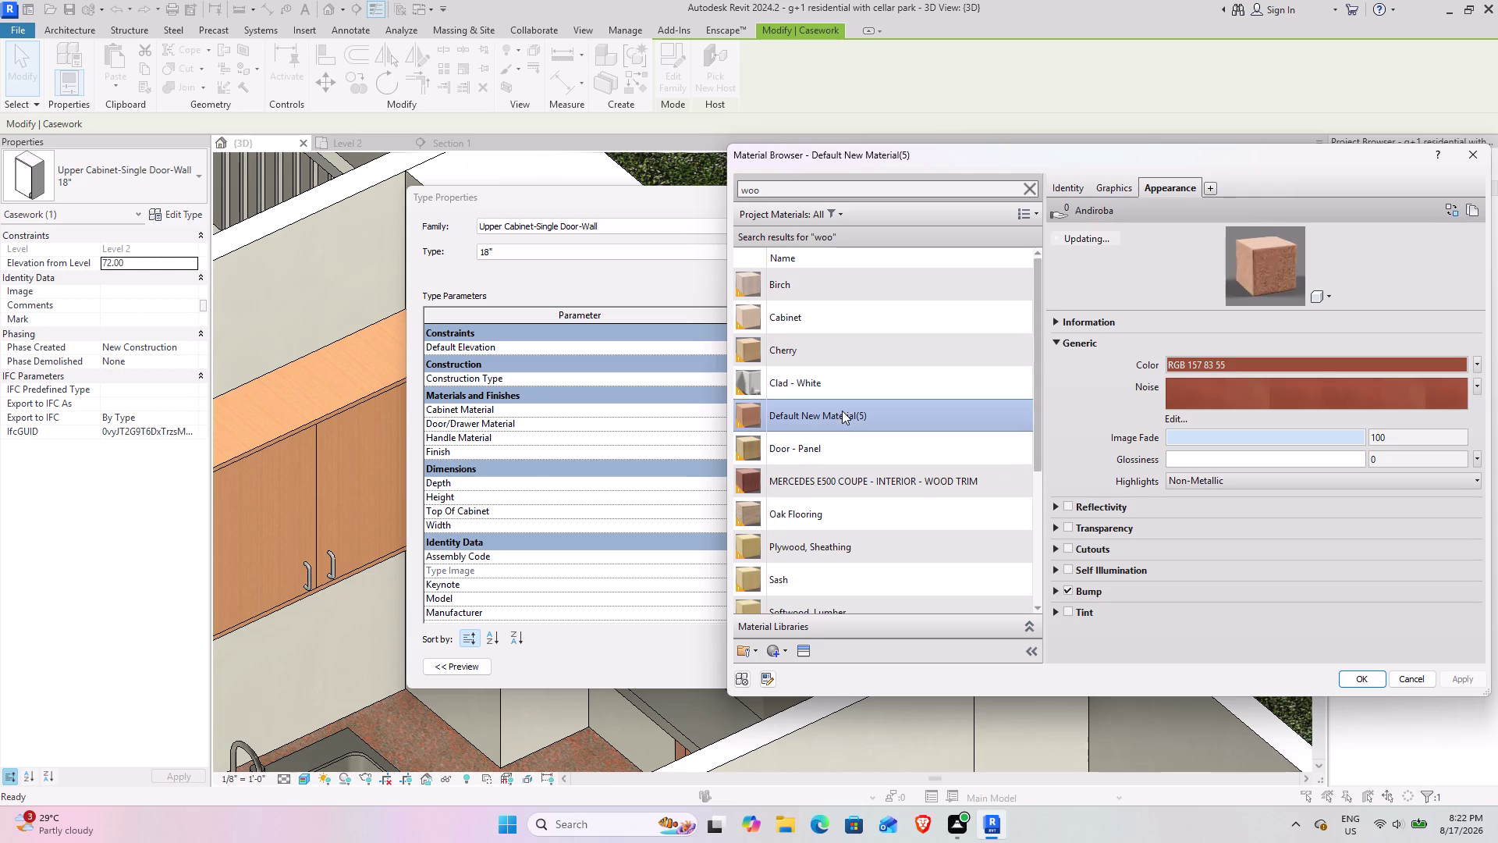
click(840, 294)
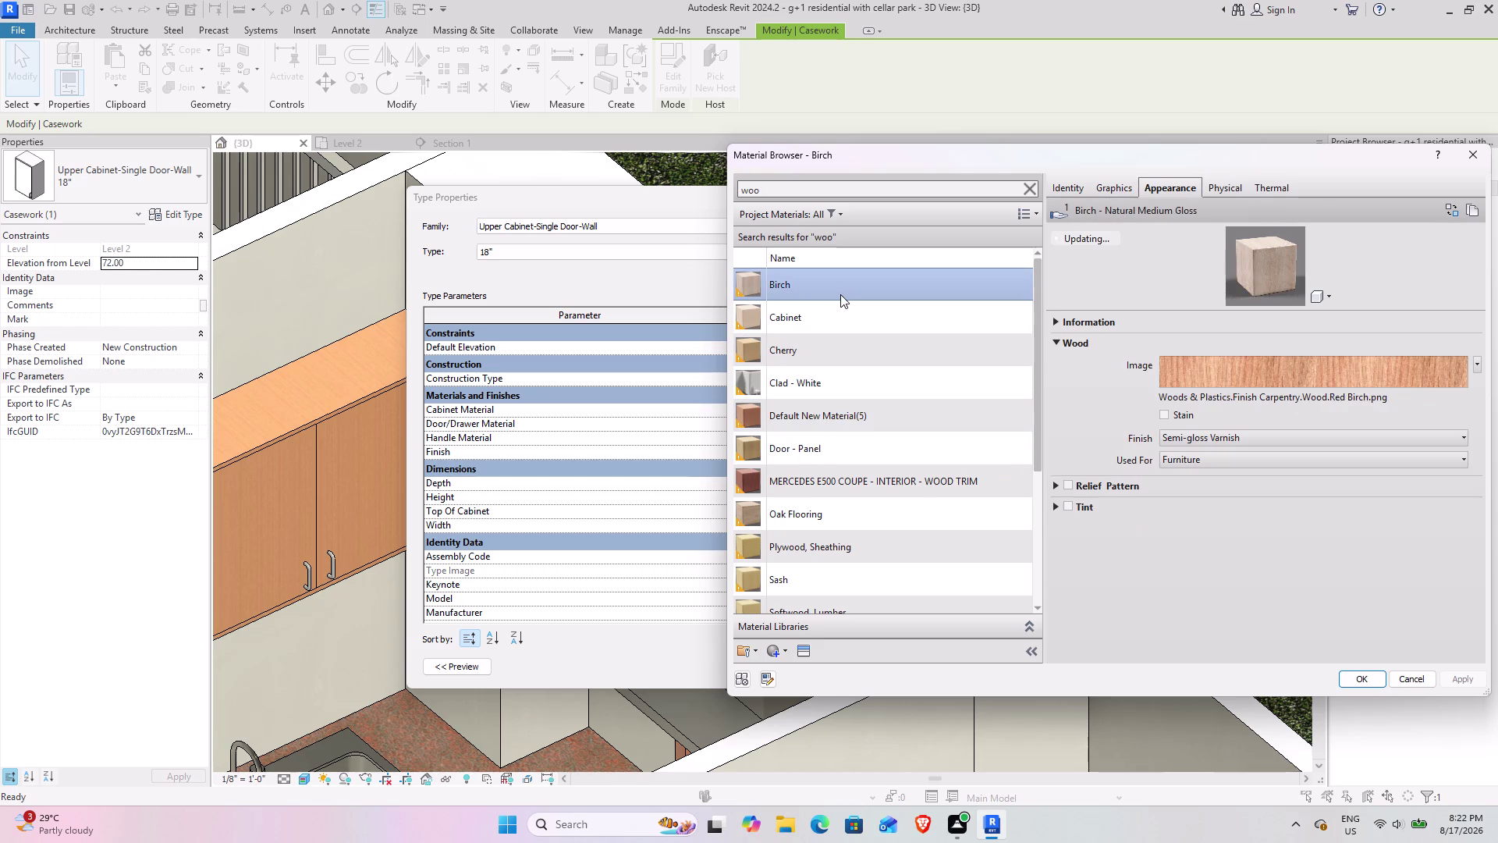
click(842, 316)
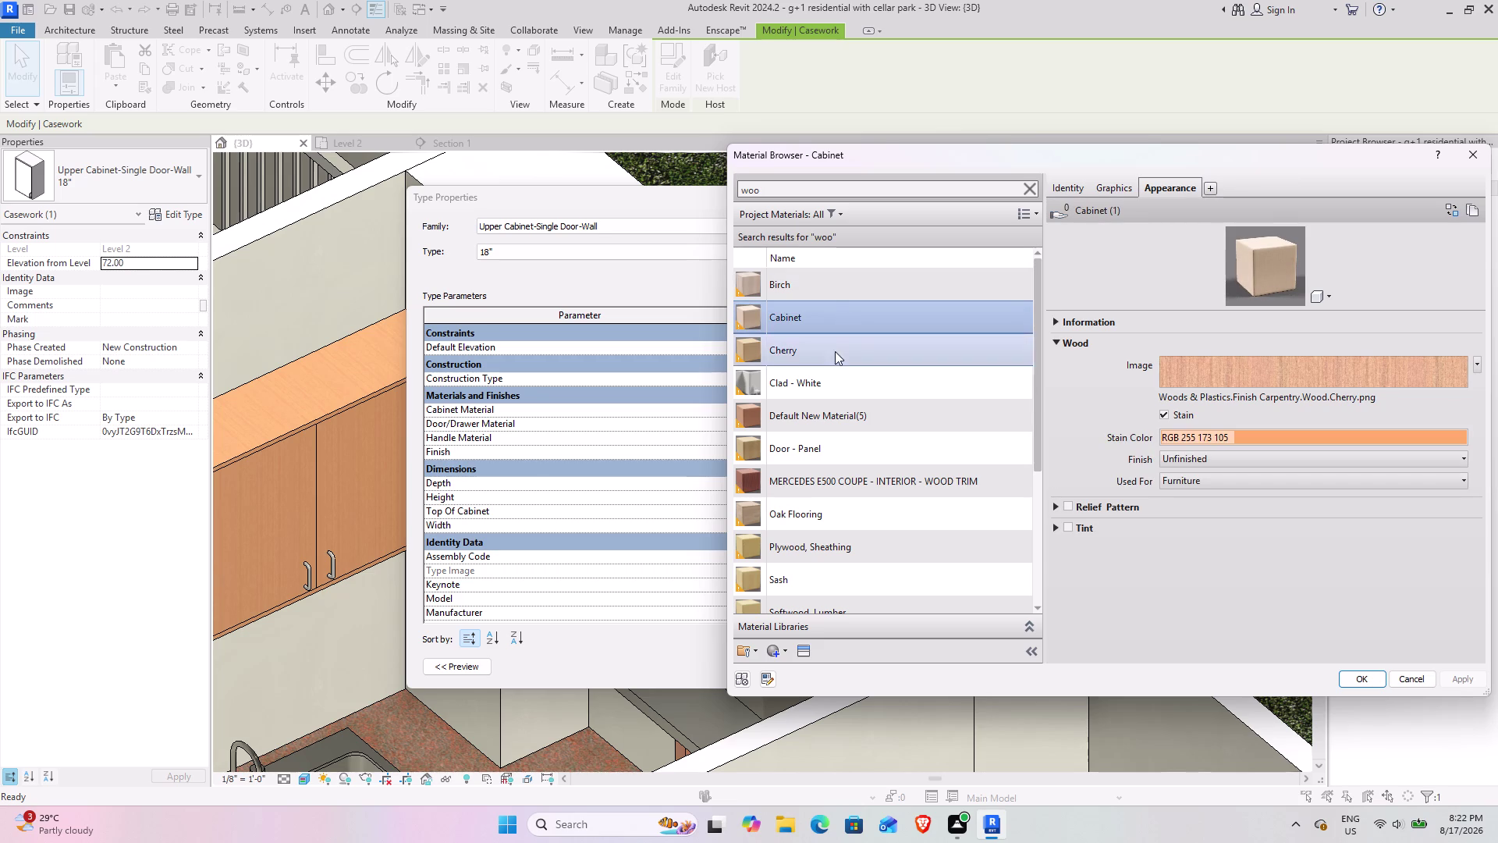
click(817, 485)
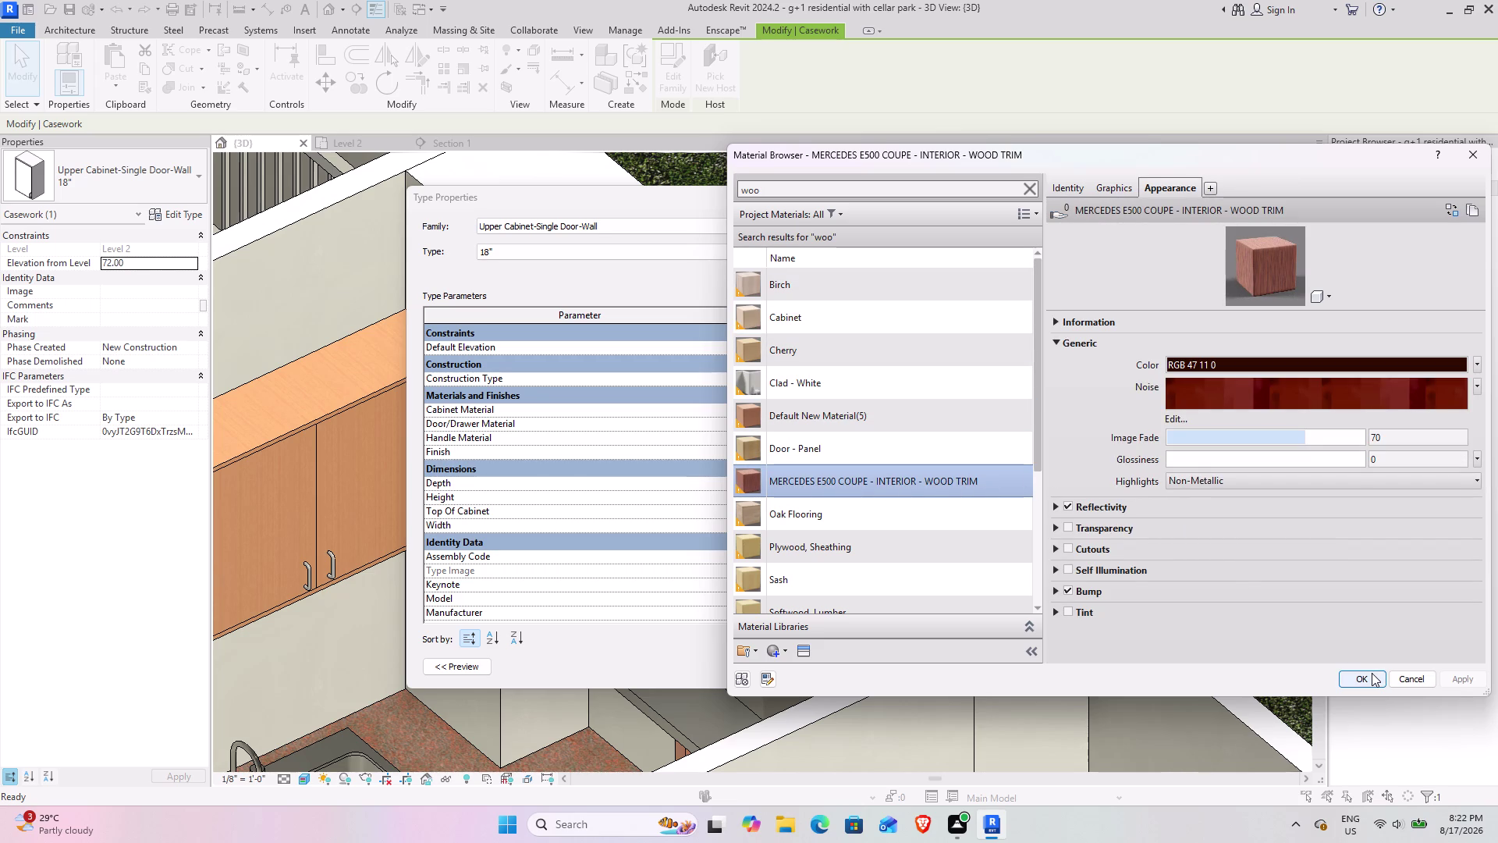
Open the wood trim material's Noise texture settings and review them.
click(1259, 388)
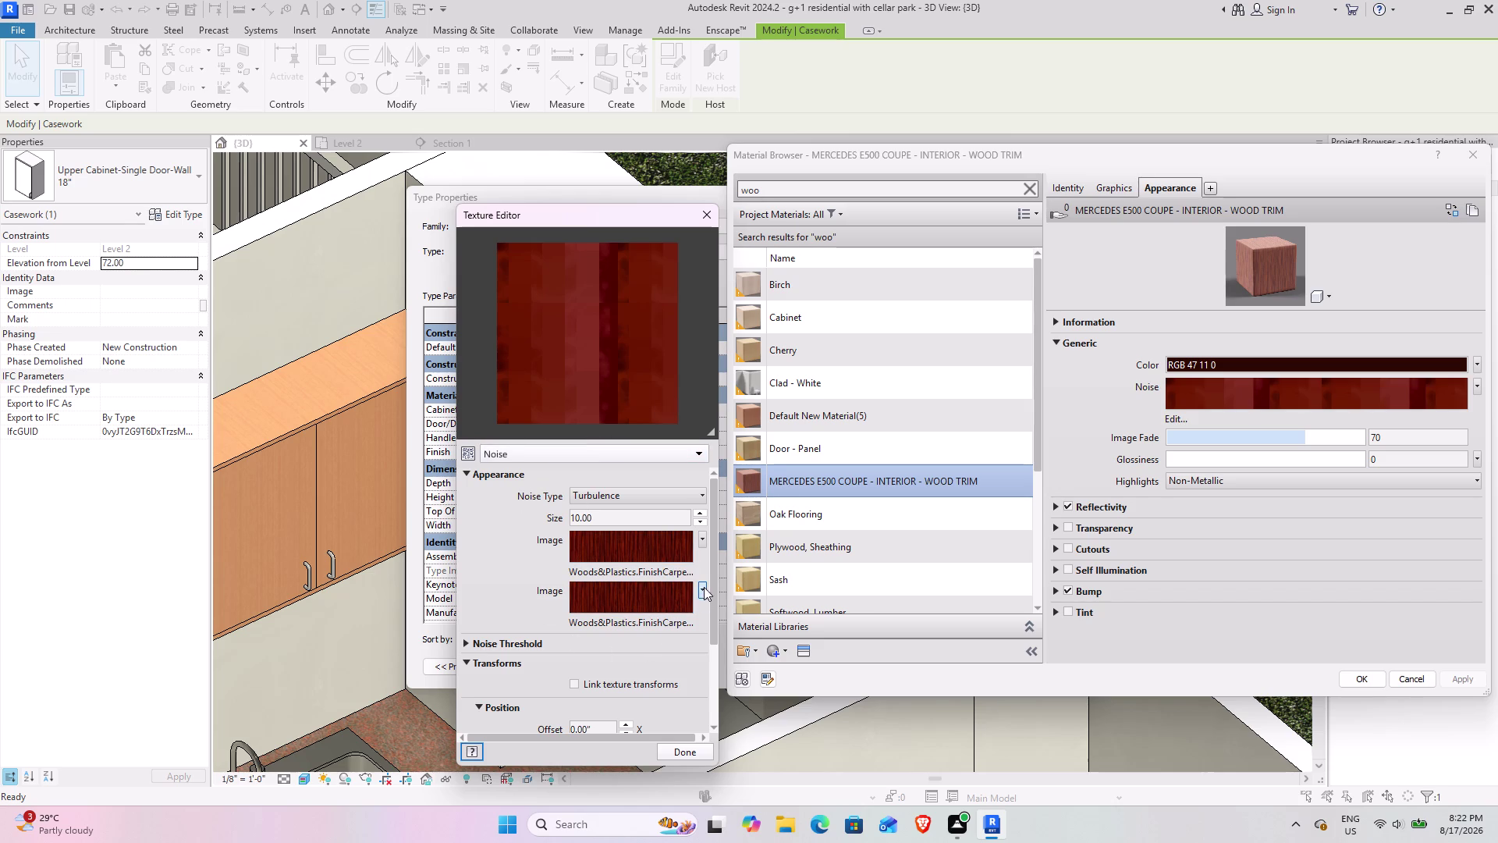
scroll(down, 3)
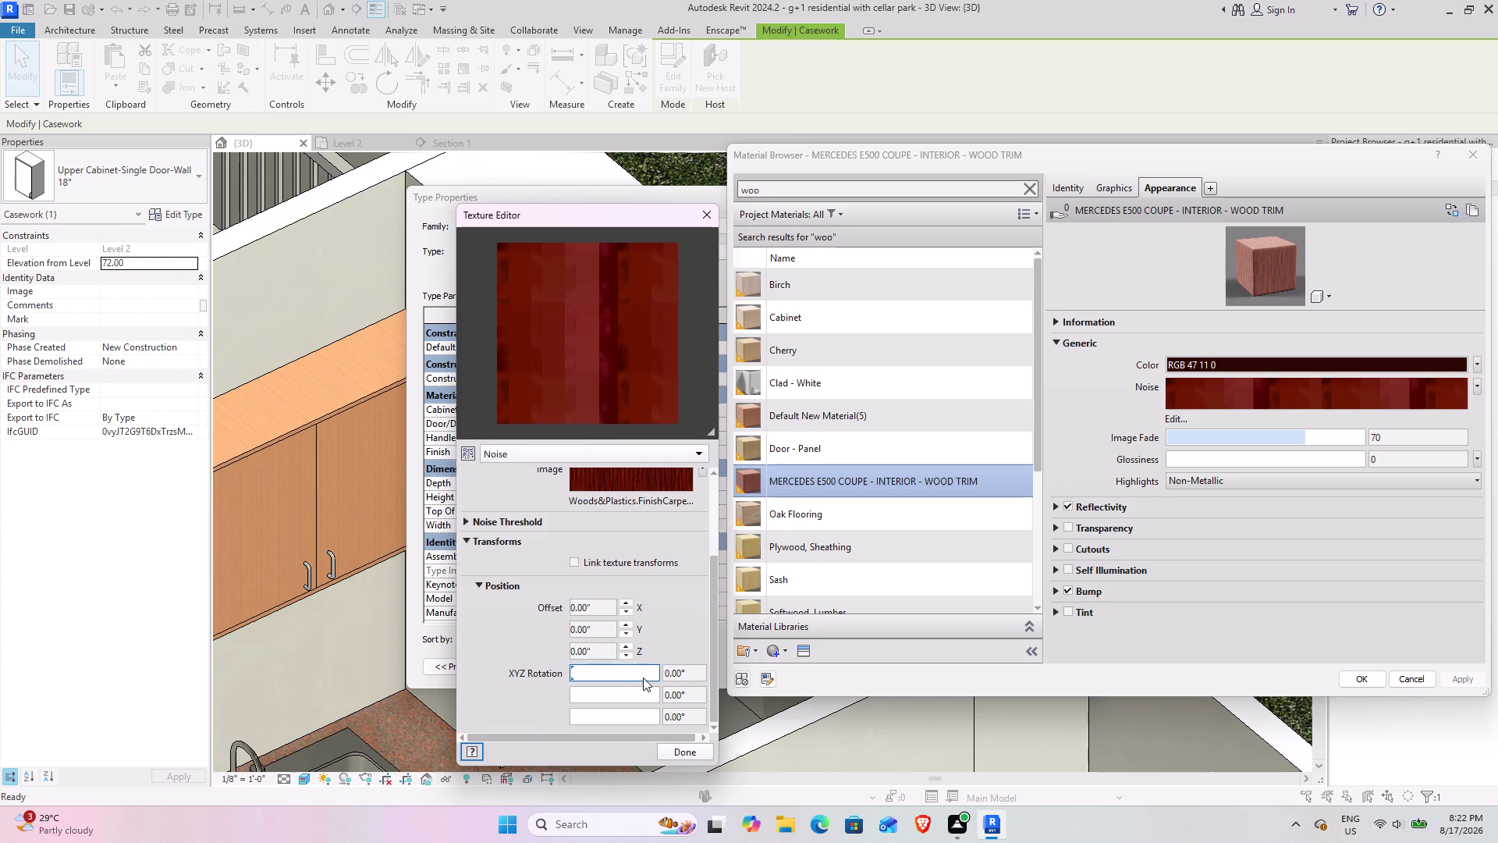
scroll(up, 3)
scroll(up, 3)
scroll(down, 3)
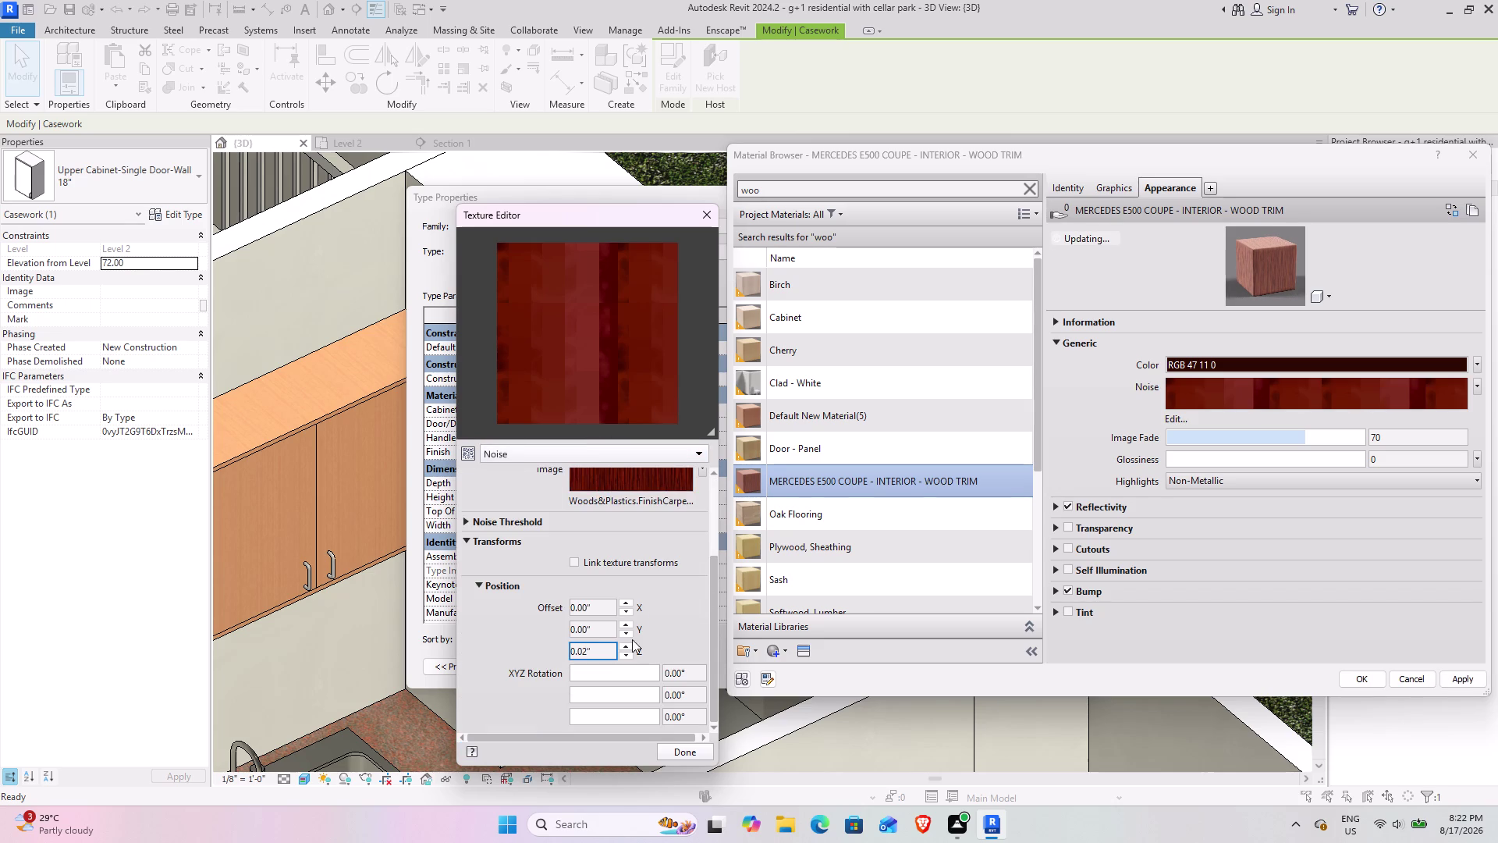
scroll(up, 3)
scroll(up, 3)
scroll(down, 3)
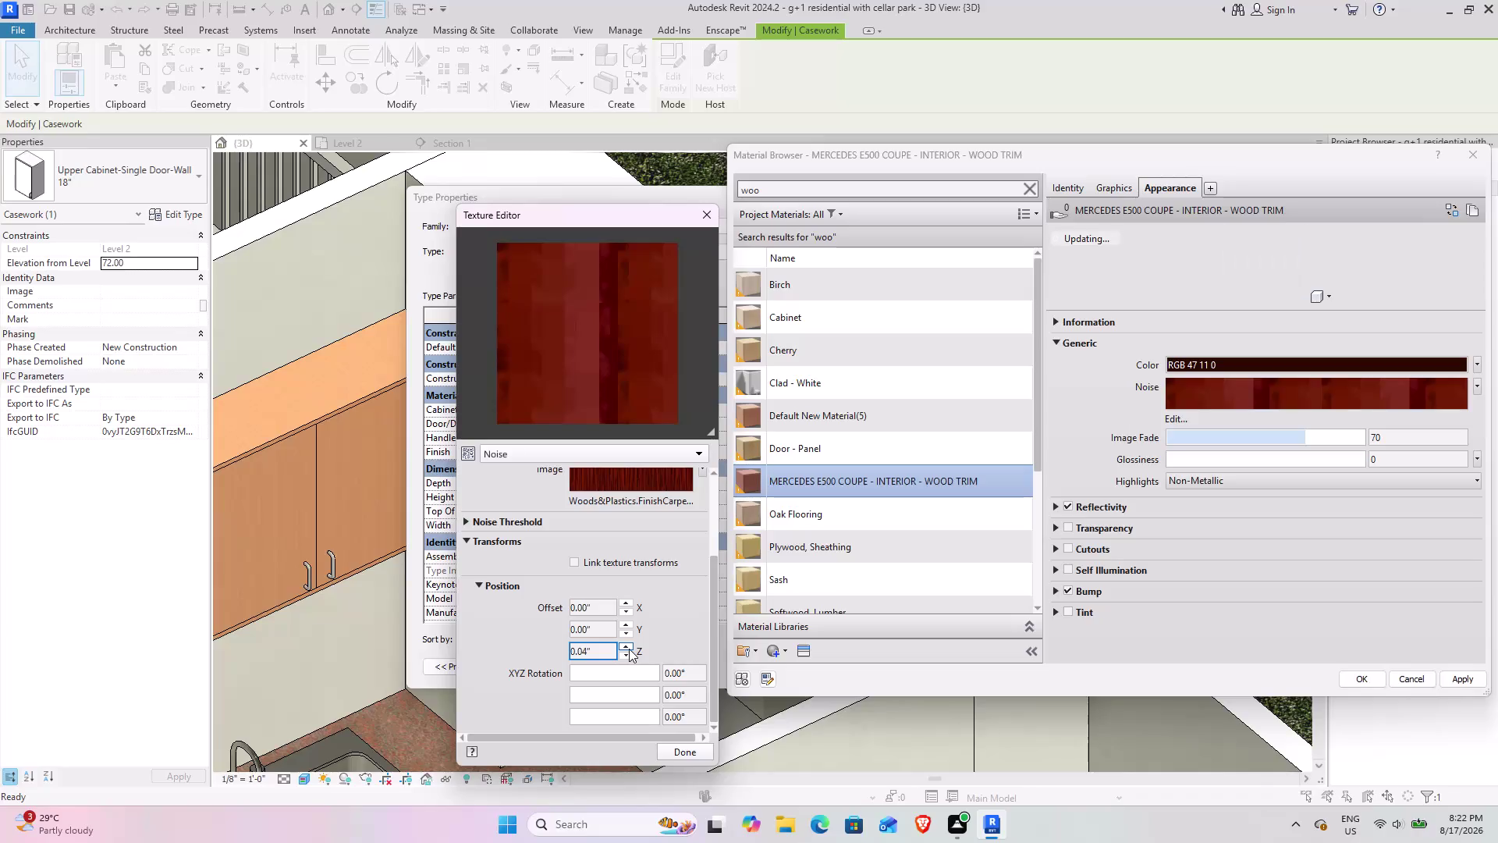
scroll(down, 3)
scroll(down, 3)
scroll(down, 3)
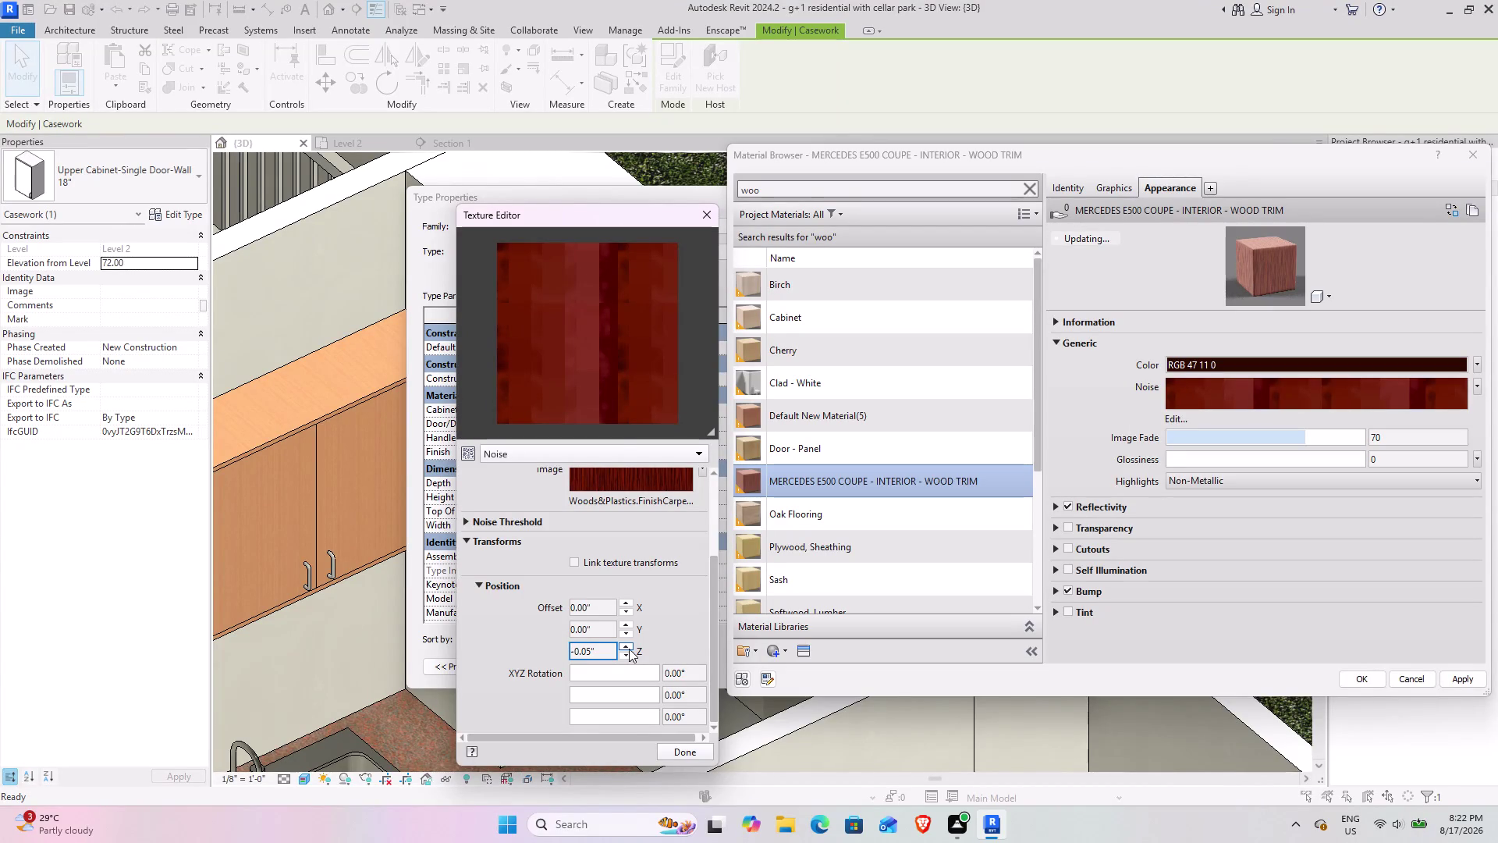
scroll(up, 3)
scroll(down, 3)
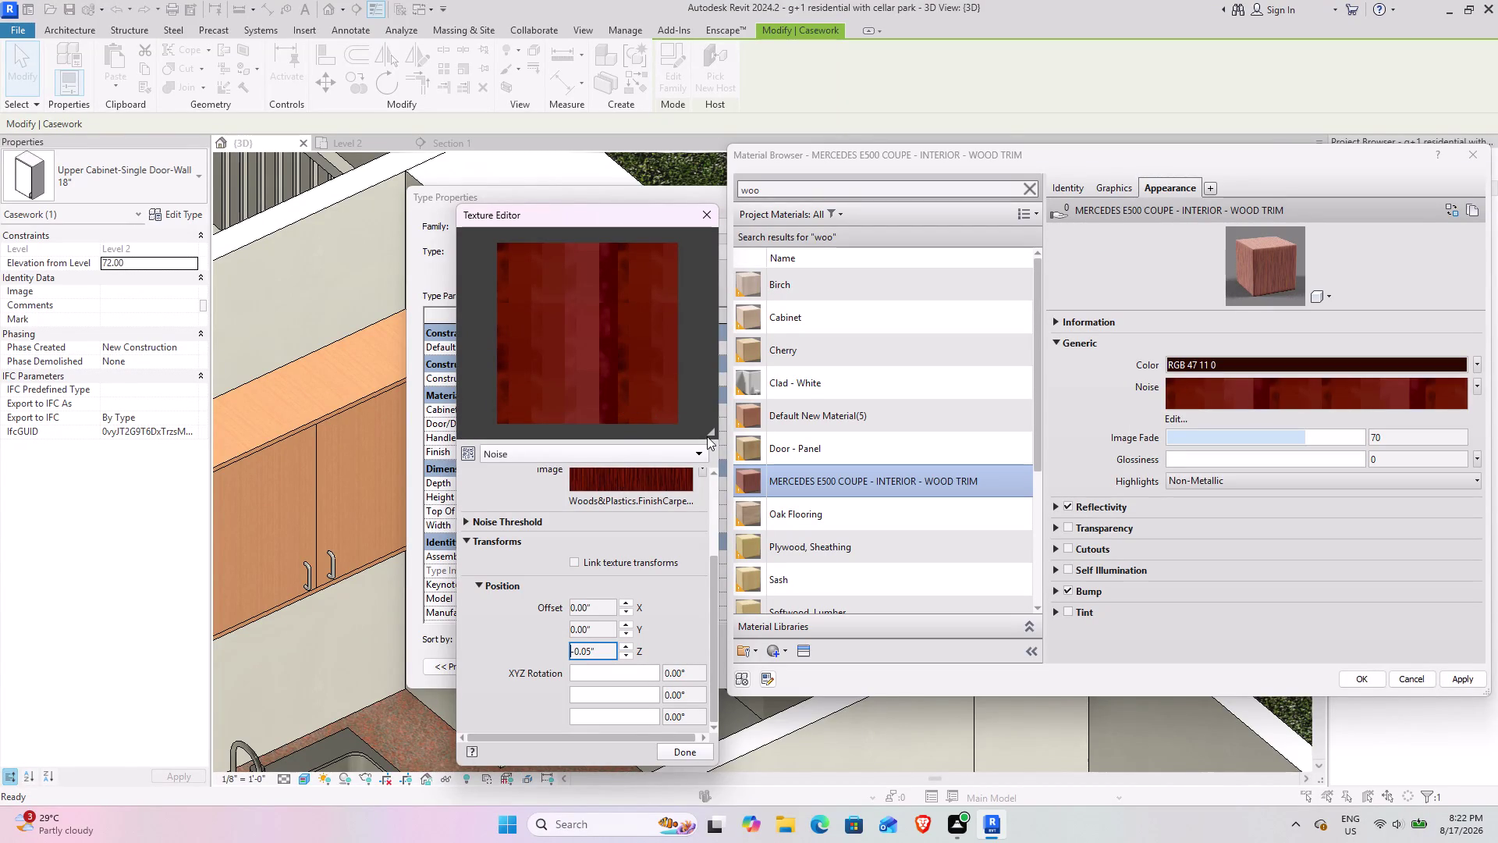
Open the first noise image's texture settings and select the sample size width.
click(696, 450)
click(580, 497)
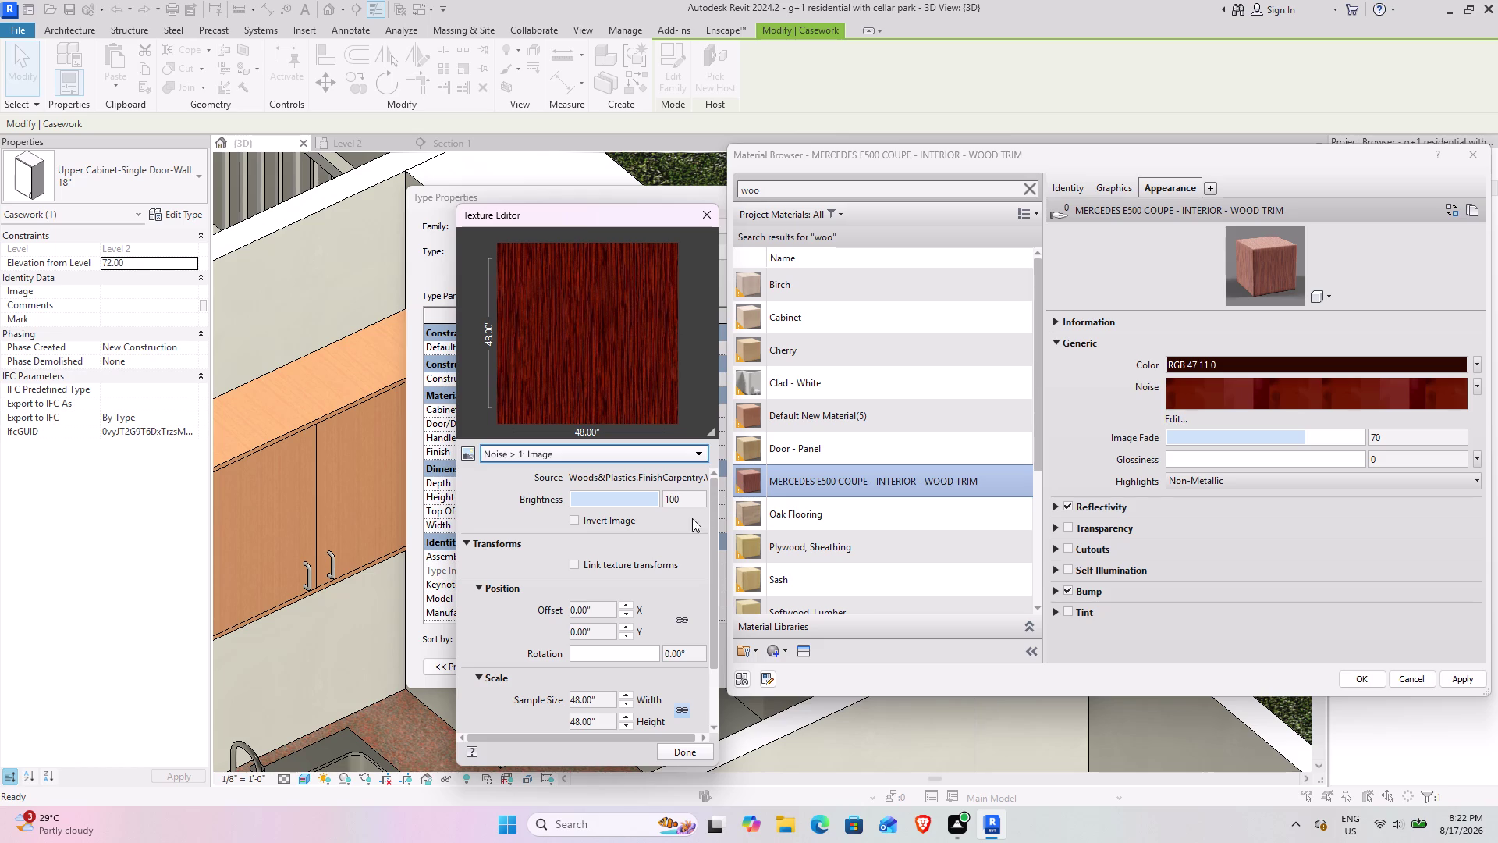
scroll(down, 3)
click(604, 626)
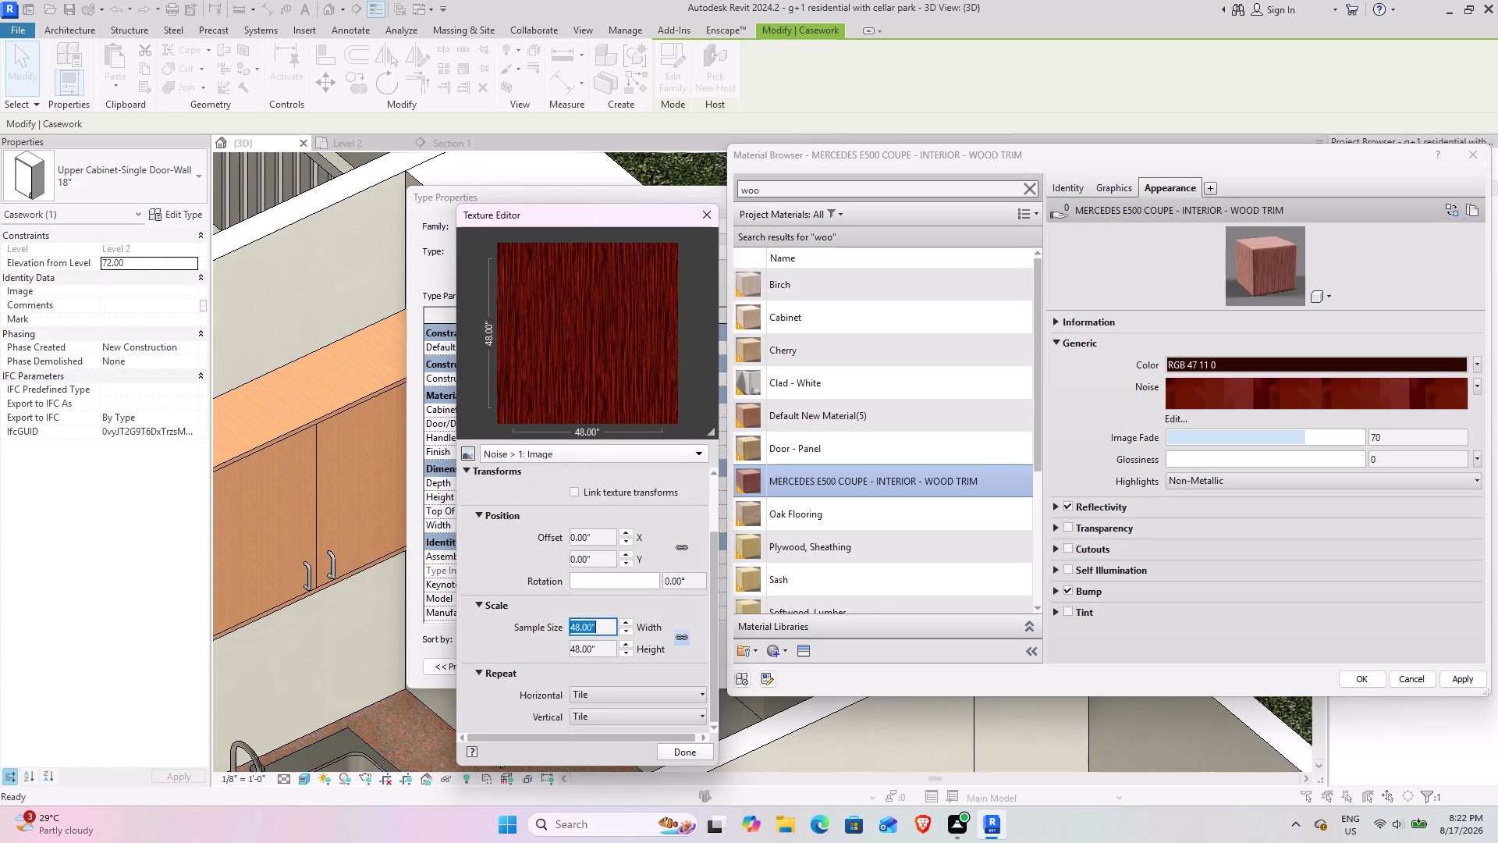
Confirm the MERCEDES E500 COUPE wood trim material and apply it to the cabinet type.
click(1460, 682)
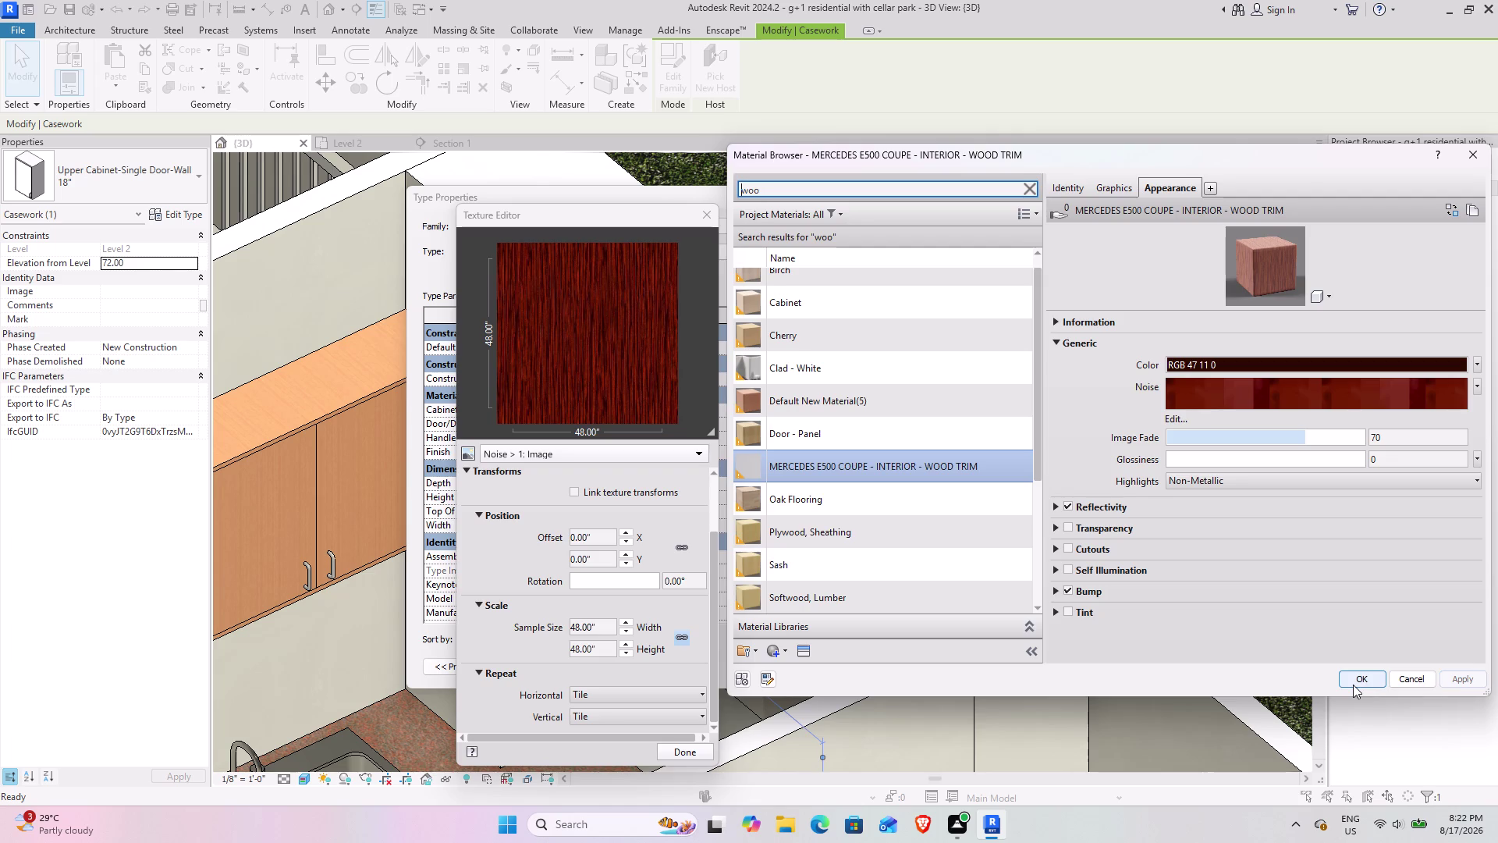
click(1352, 684)
click(1044, 673)
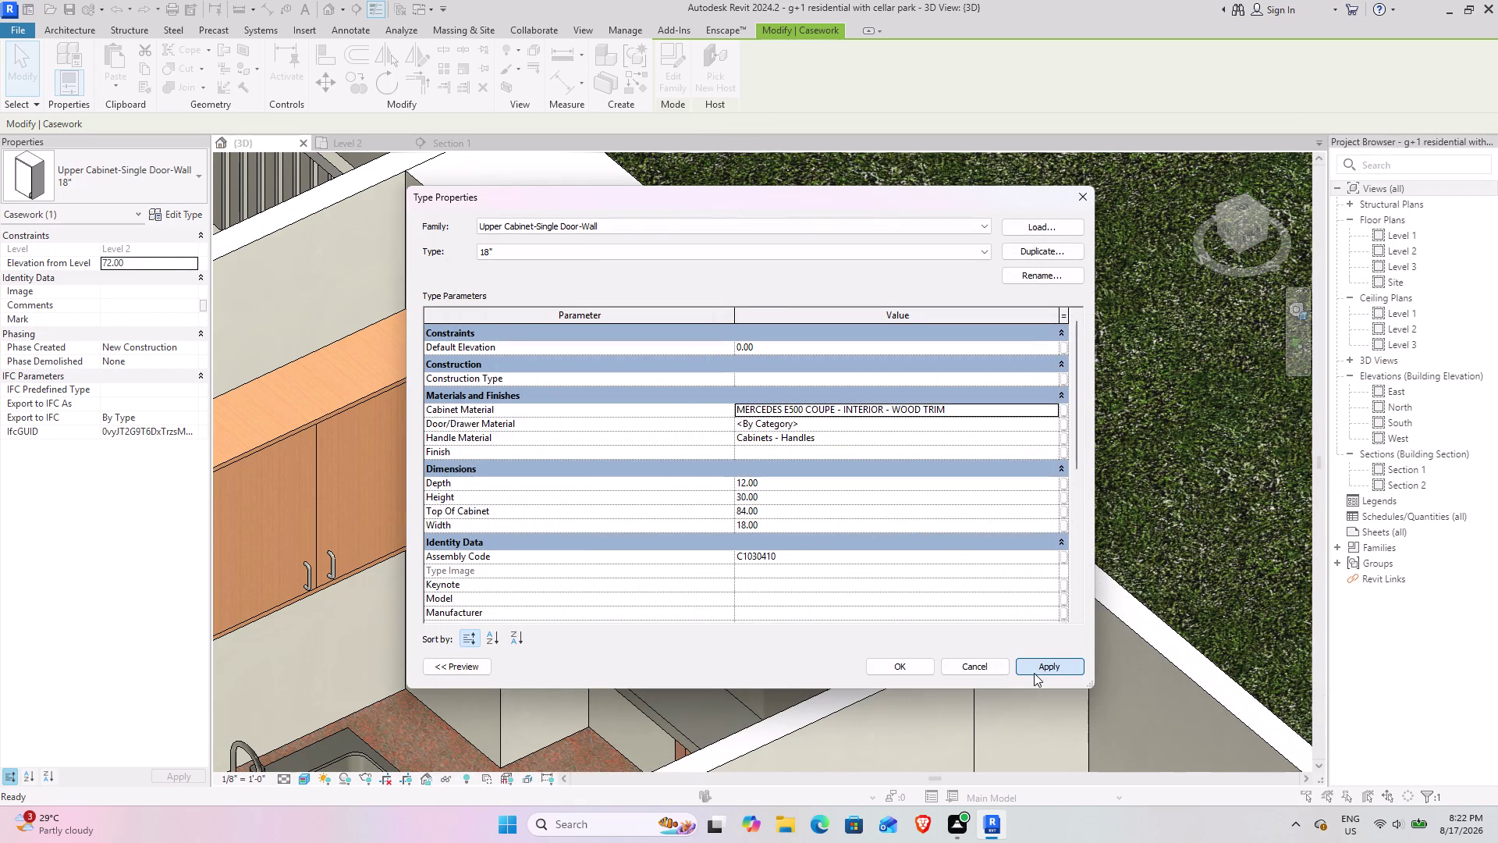
click(887, 662)
Frame the kitchen upper cabinets, reselect the wall cabinet and reopen its type properties.
click(939, 413)
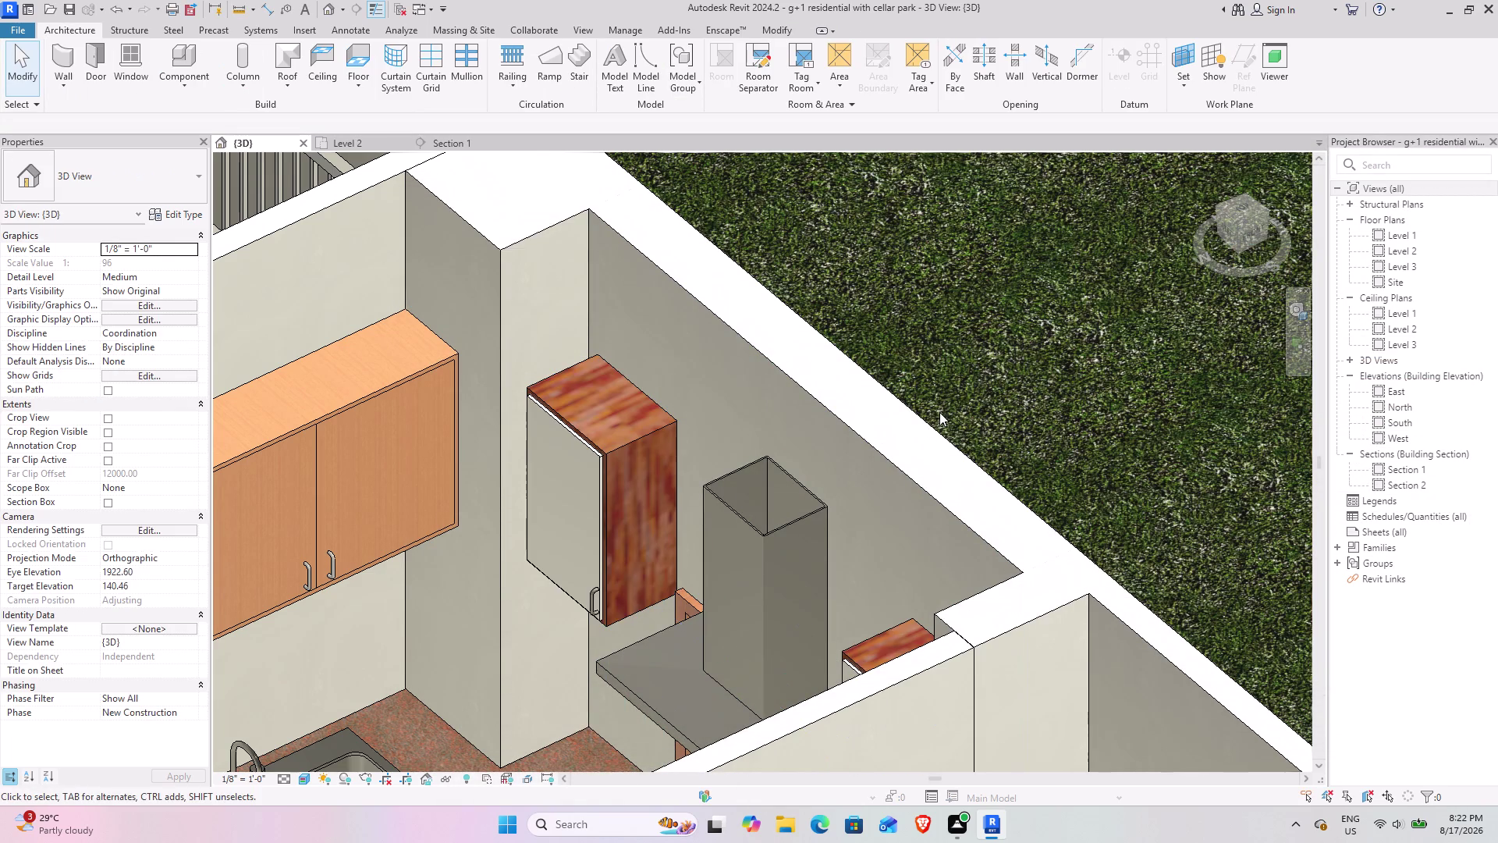
scroll(down, 3)
middle_drag(623, 554, 890, 449)
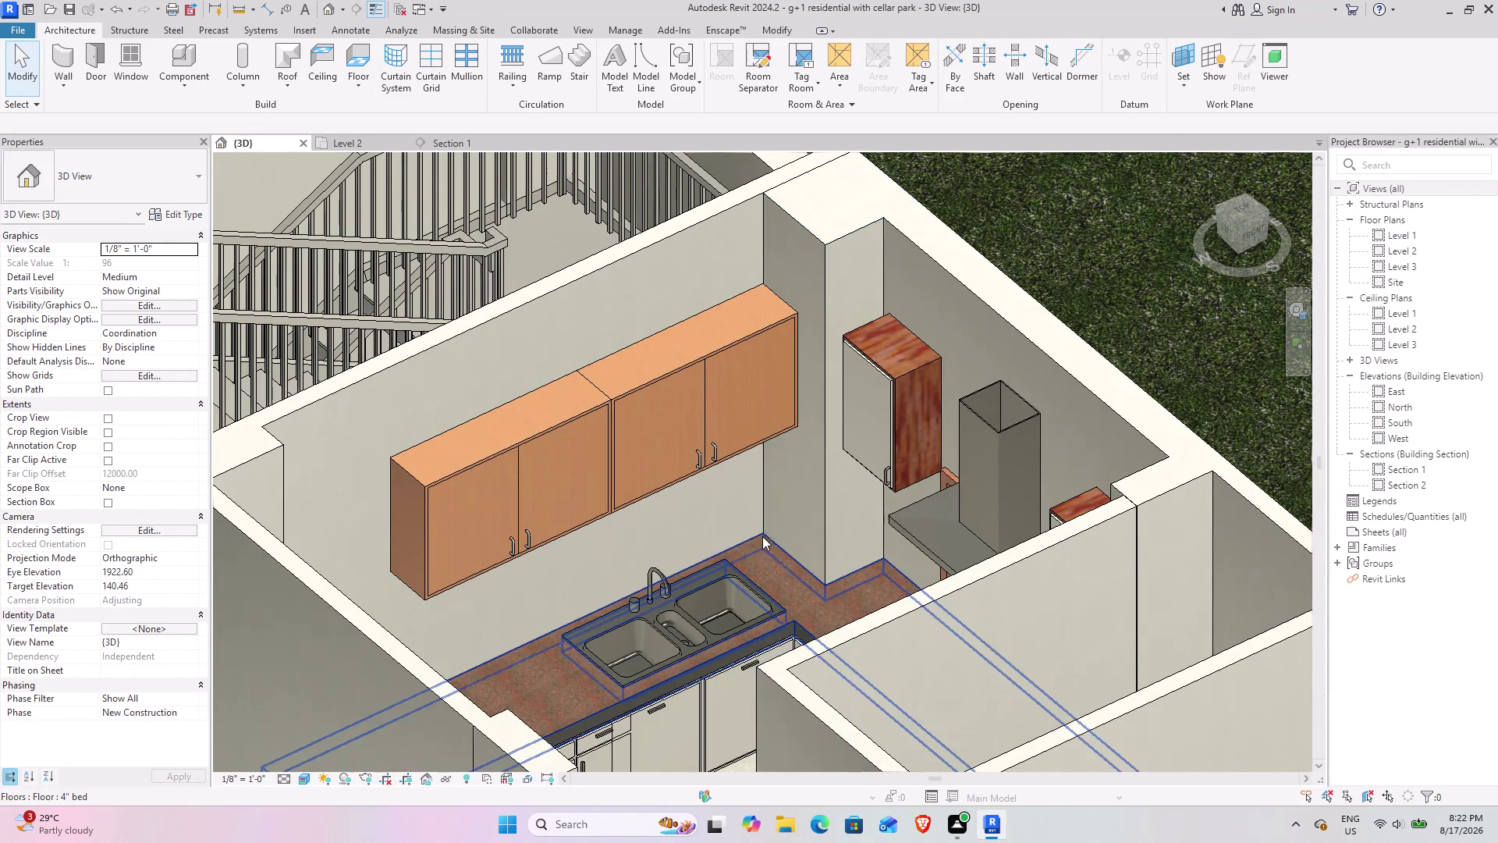
middle_drag(907, 497, 798, 559)
scroll(up, 3)
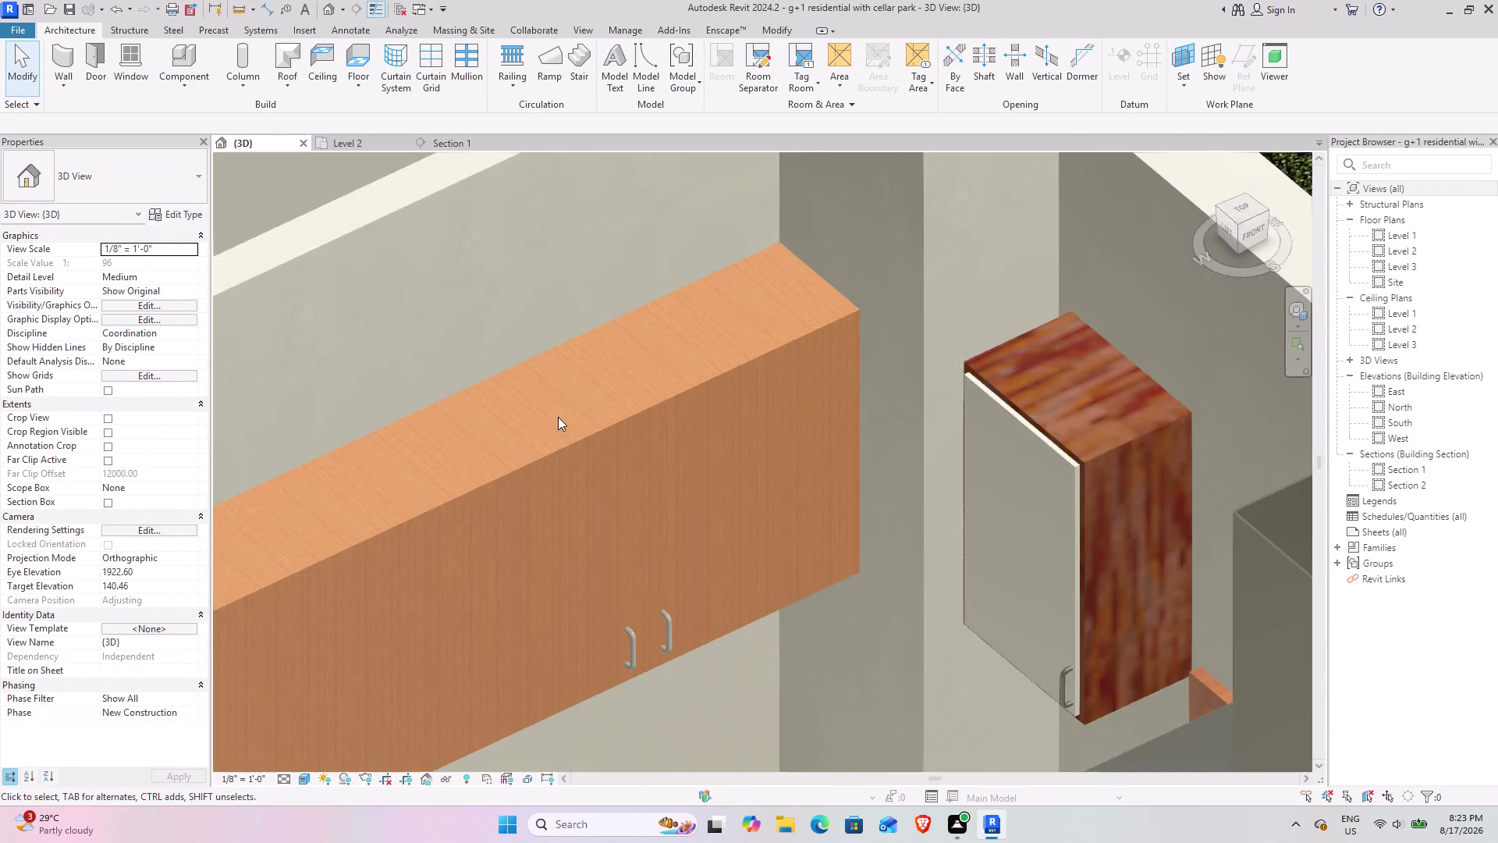
middle_drag(1001, 511, 784, 544)
click(968, 490)
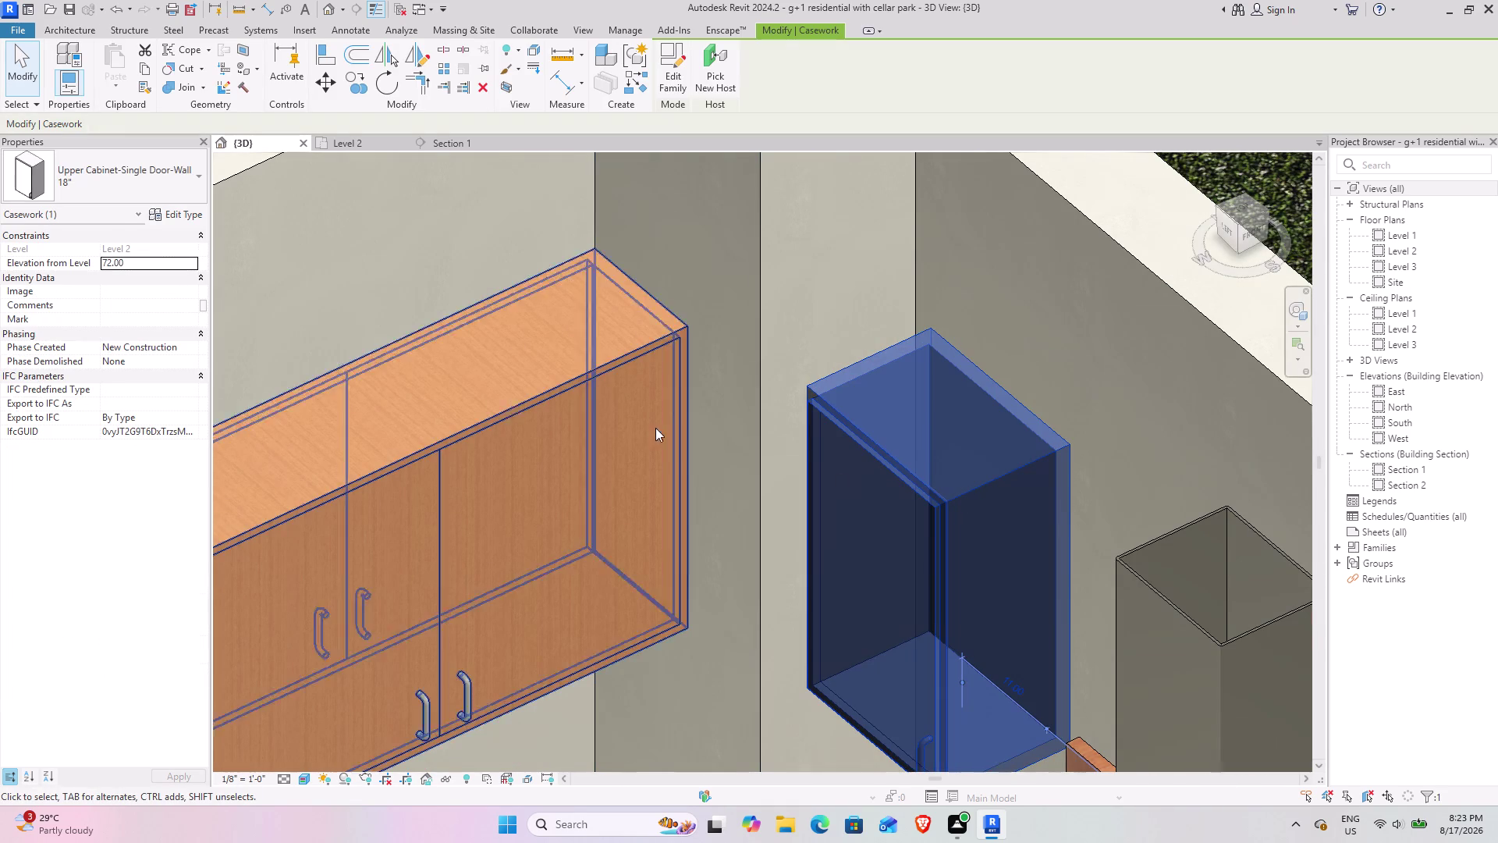
click(167, 215)
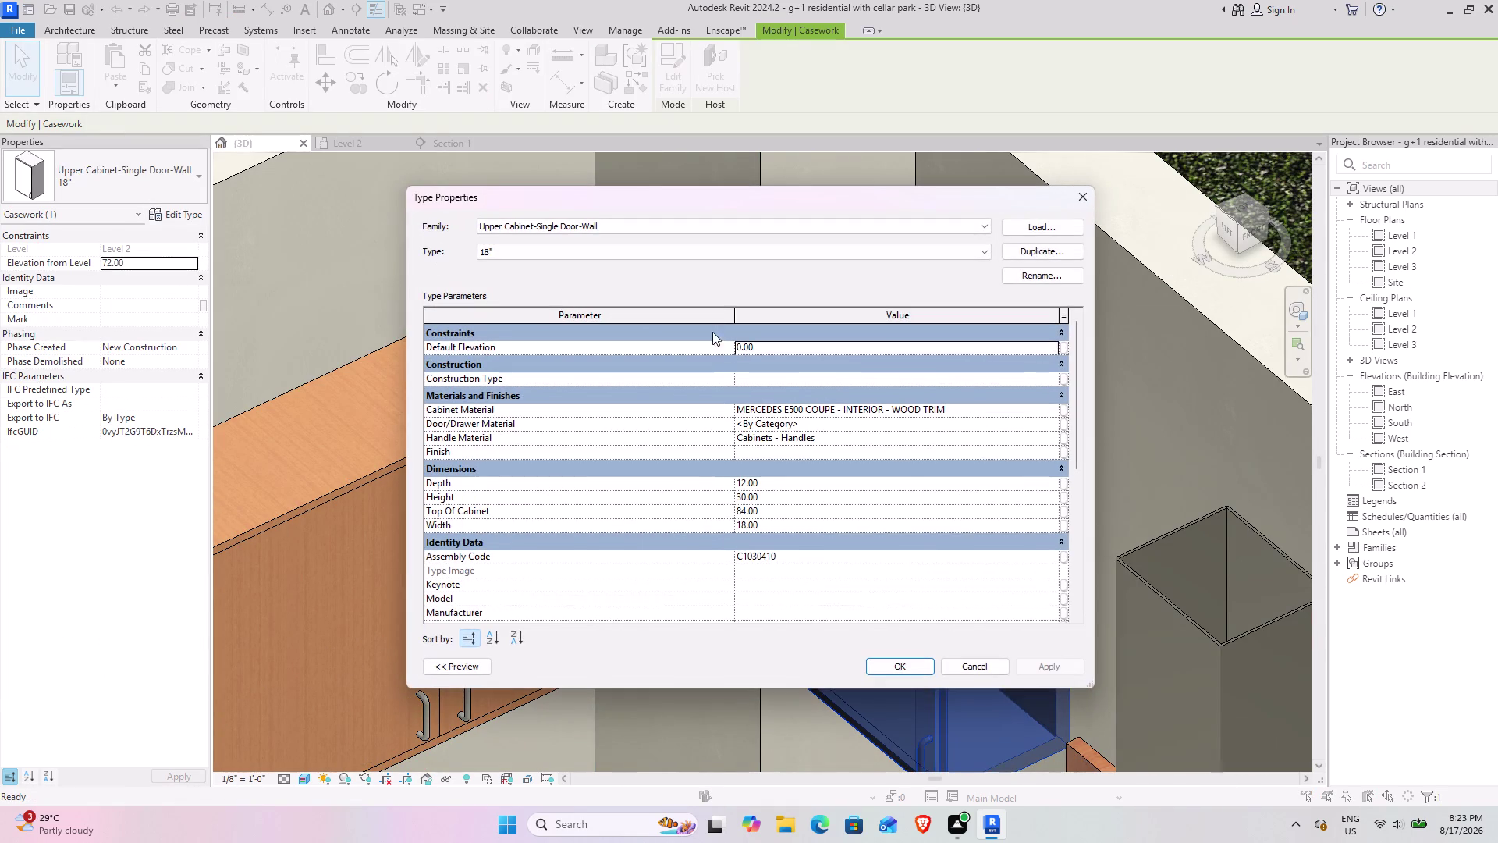
Open the cabinet material's wood trim noise texture for editing.
click(1054, 411)
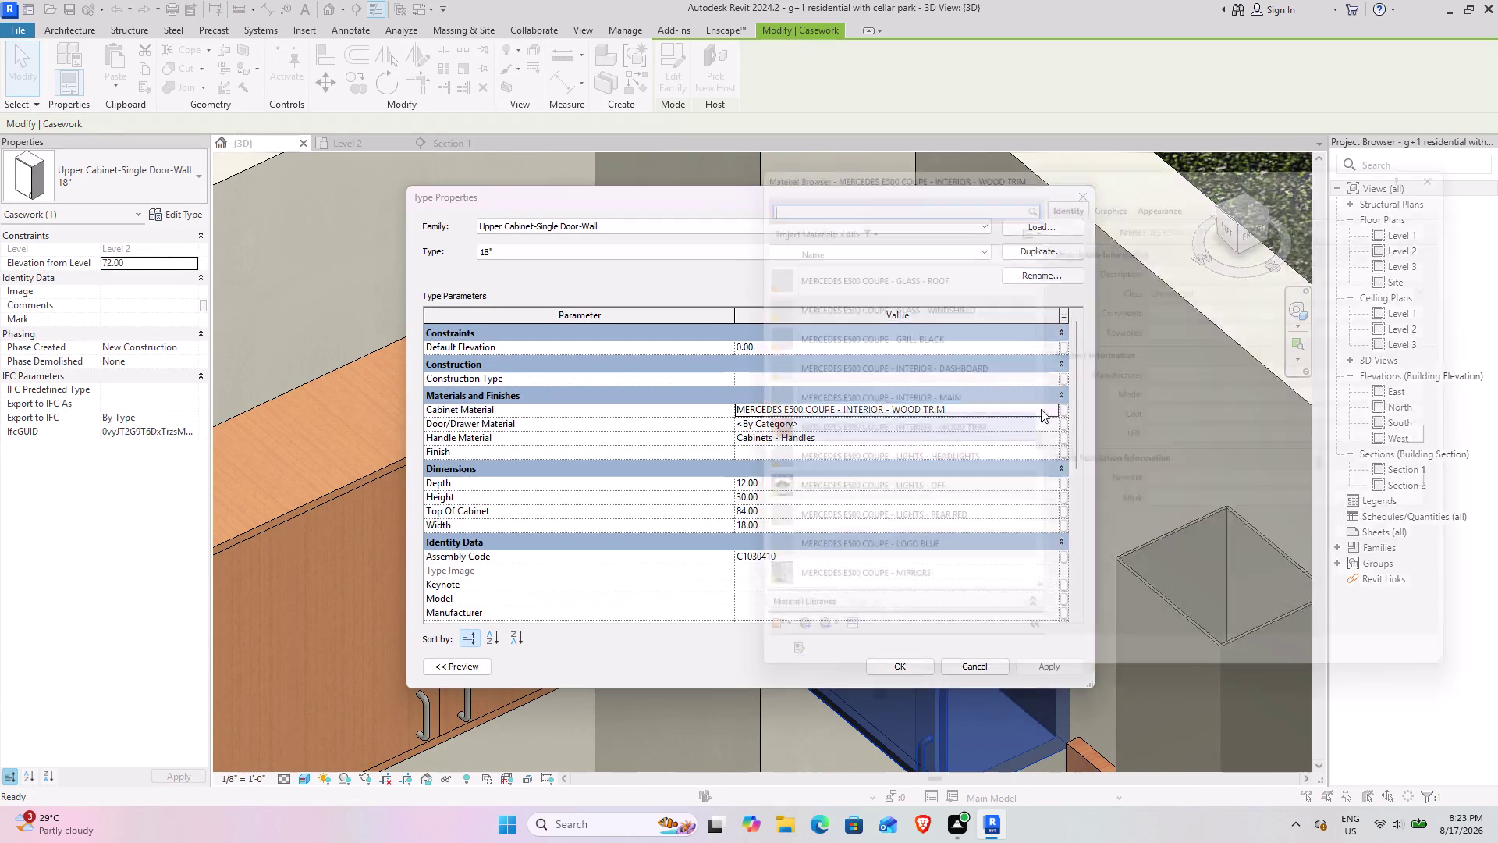
click(1312, 398)
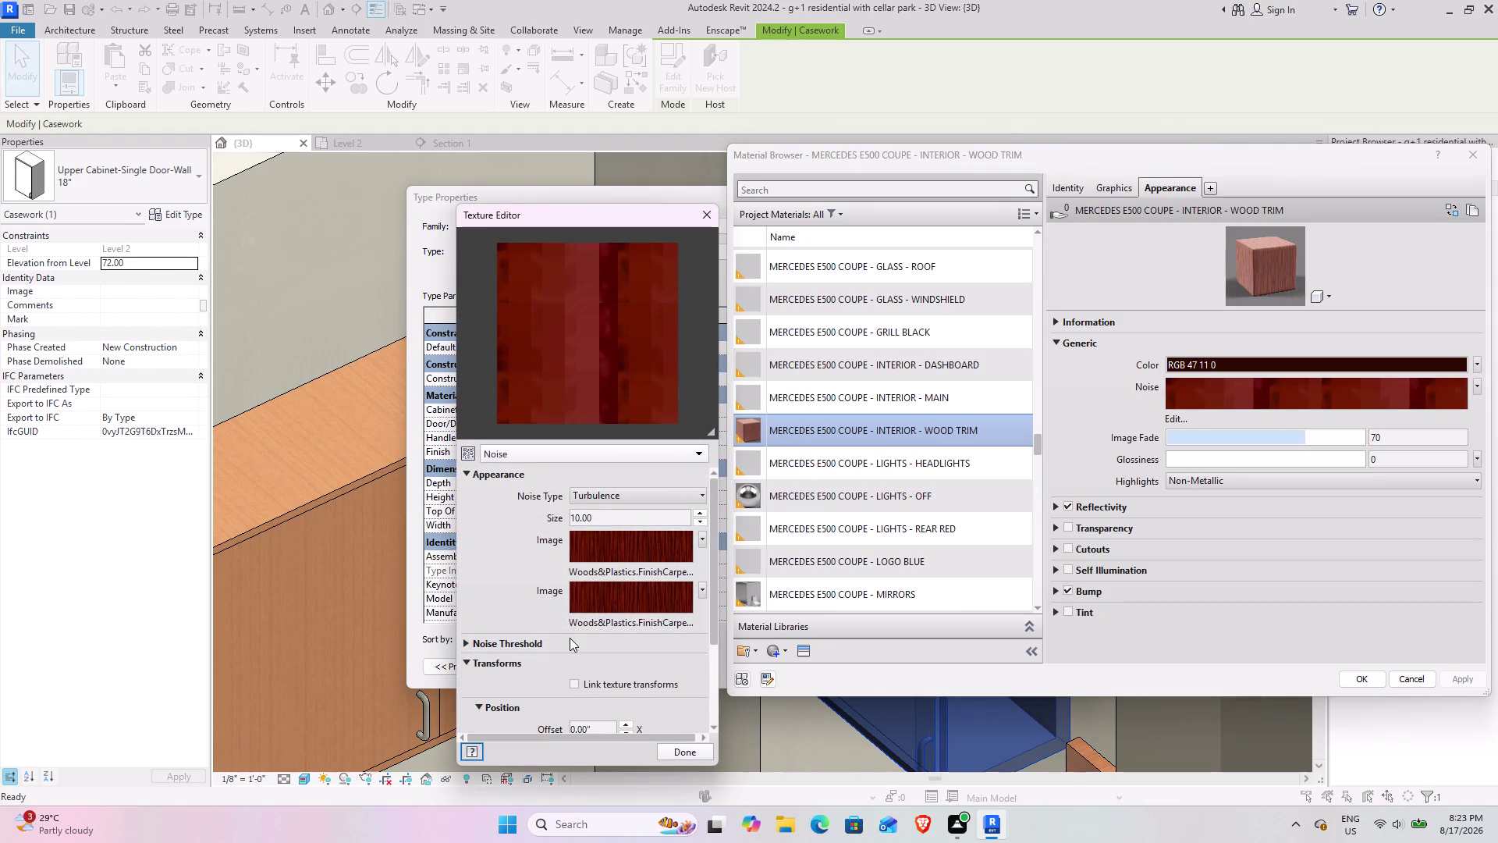
scroll(down, 3)
scroll(down, 3)
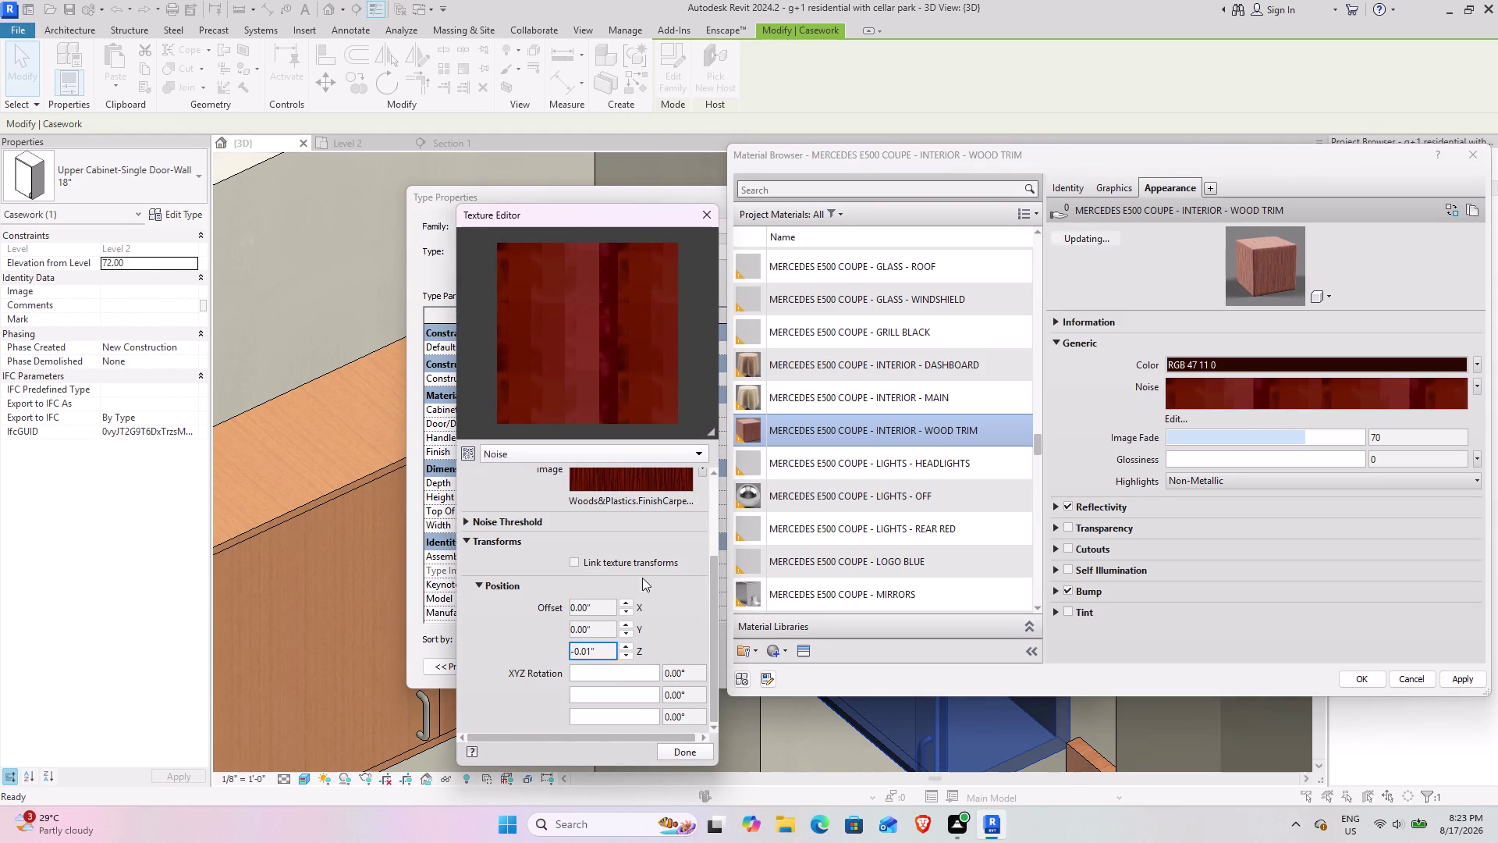
scroll(up, 3)
scroll(up, 3)
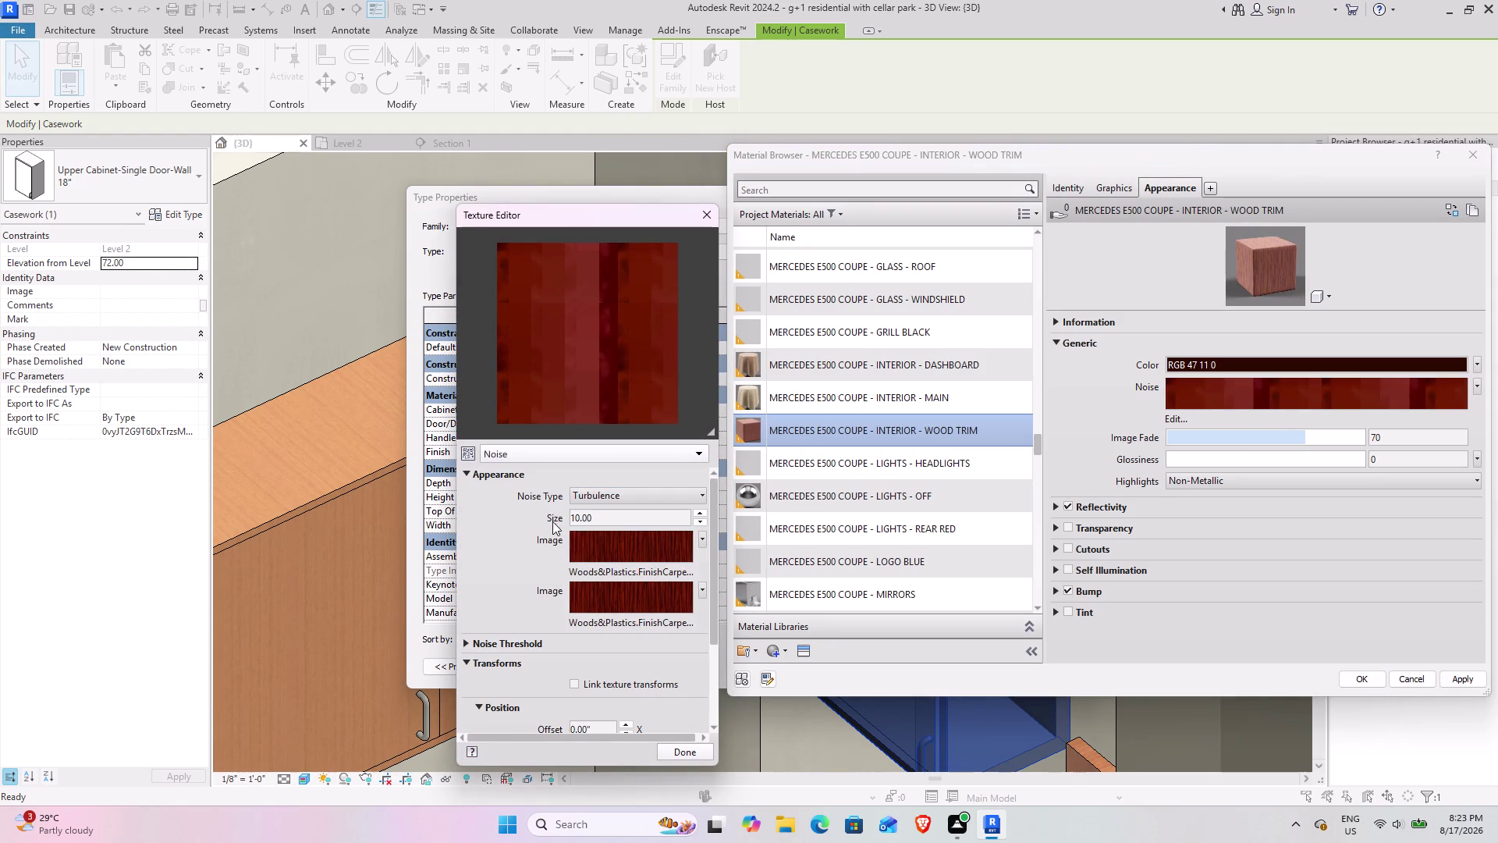
Change the second noise image's sample size width from 48" to 12".
click(622, 591)
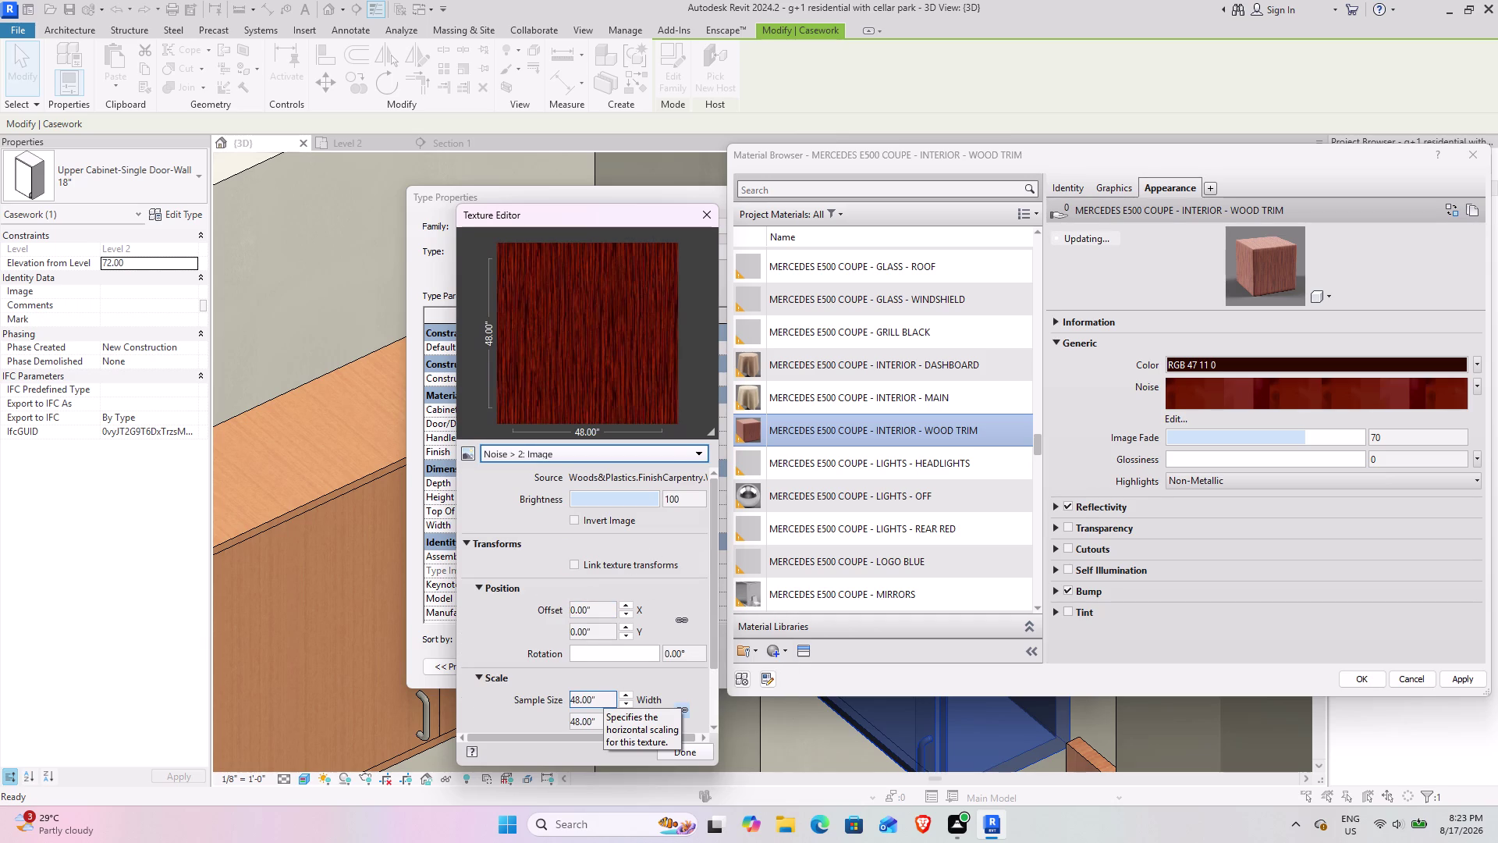
drag(602, 695, 539, 694)
click(593, 700)
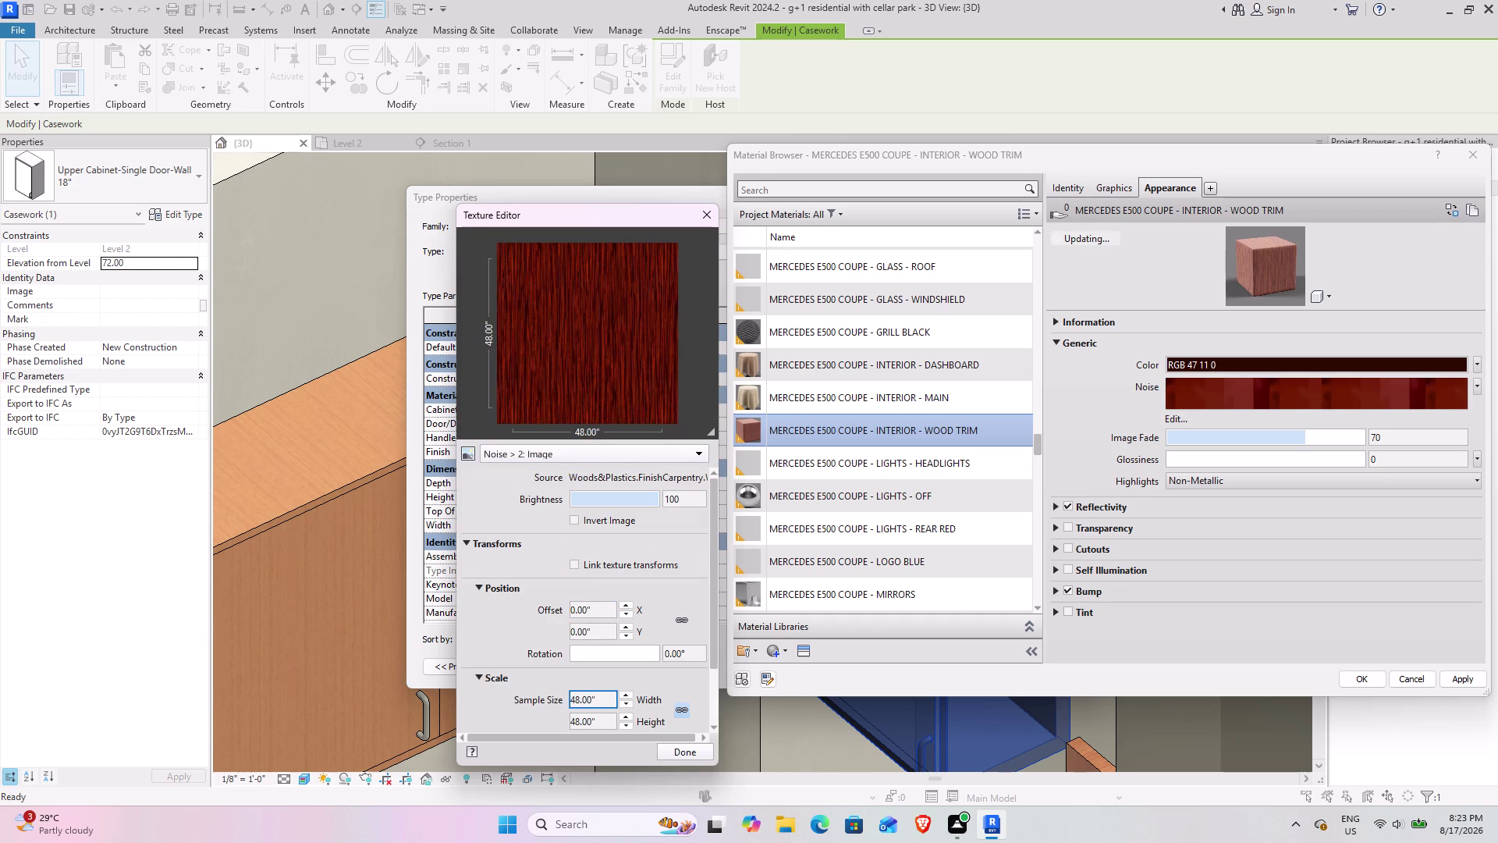
drag(604, 697, 572, 691)
text(12)
key(Return)
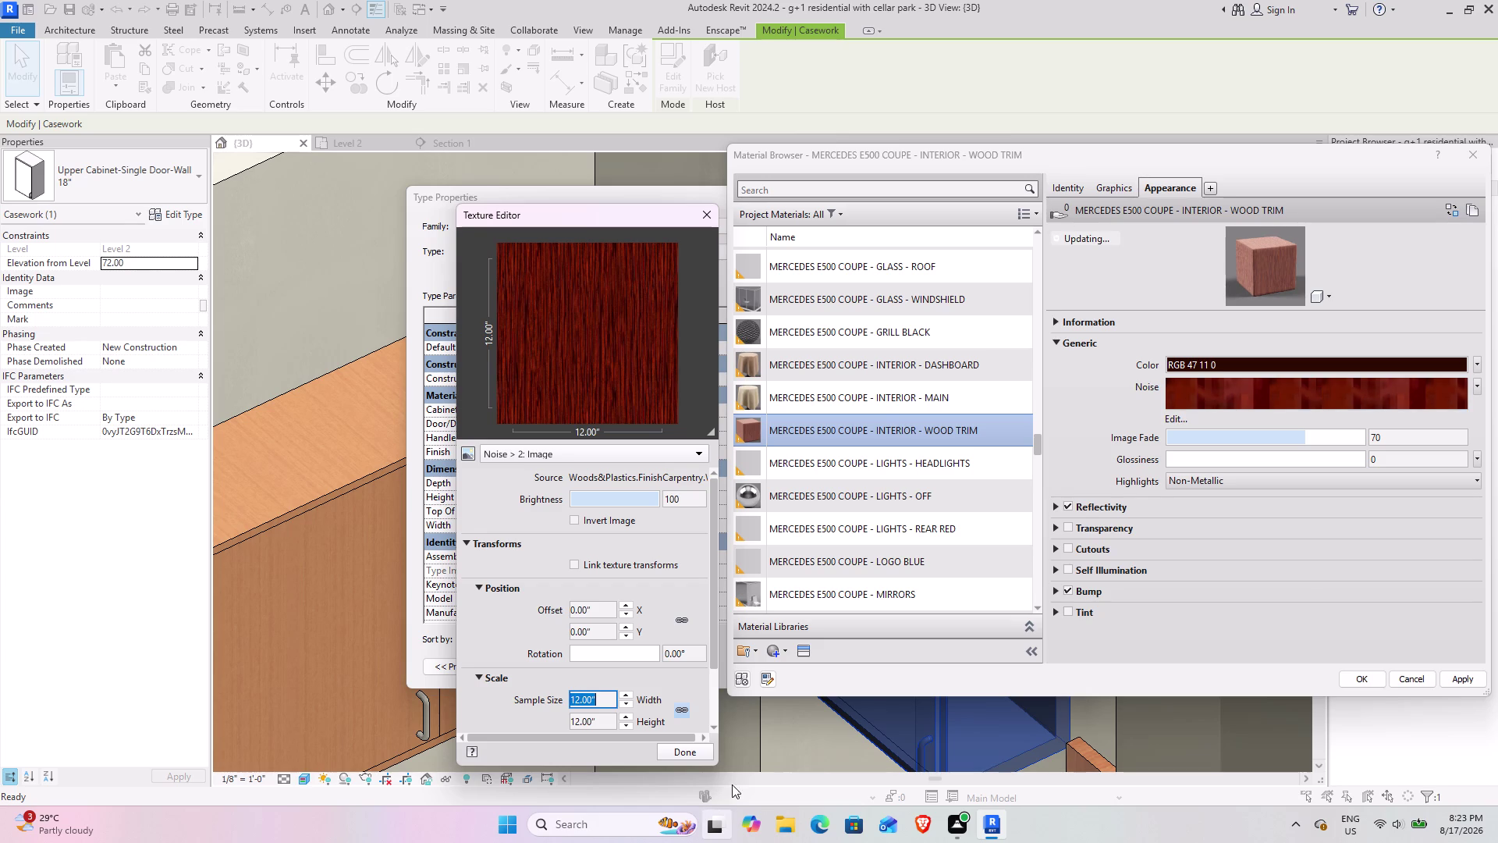
Finish the texture edit and apply the updated wood trim material to the cabinet.
click(684, 750)
click(1462, 675)
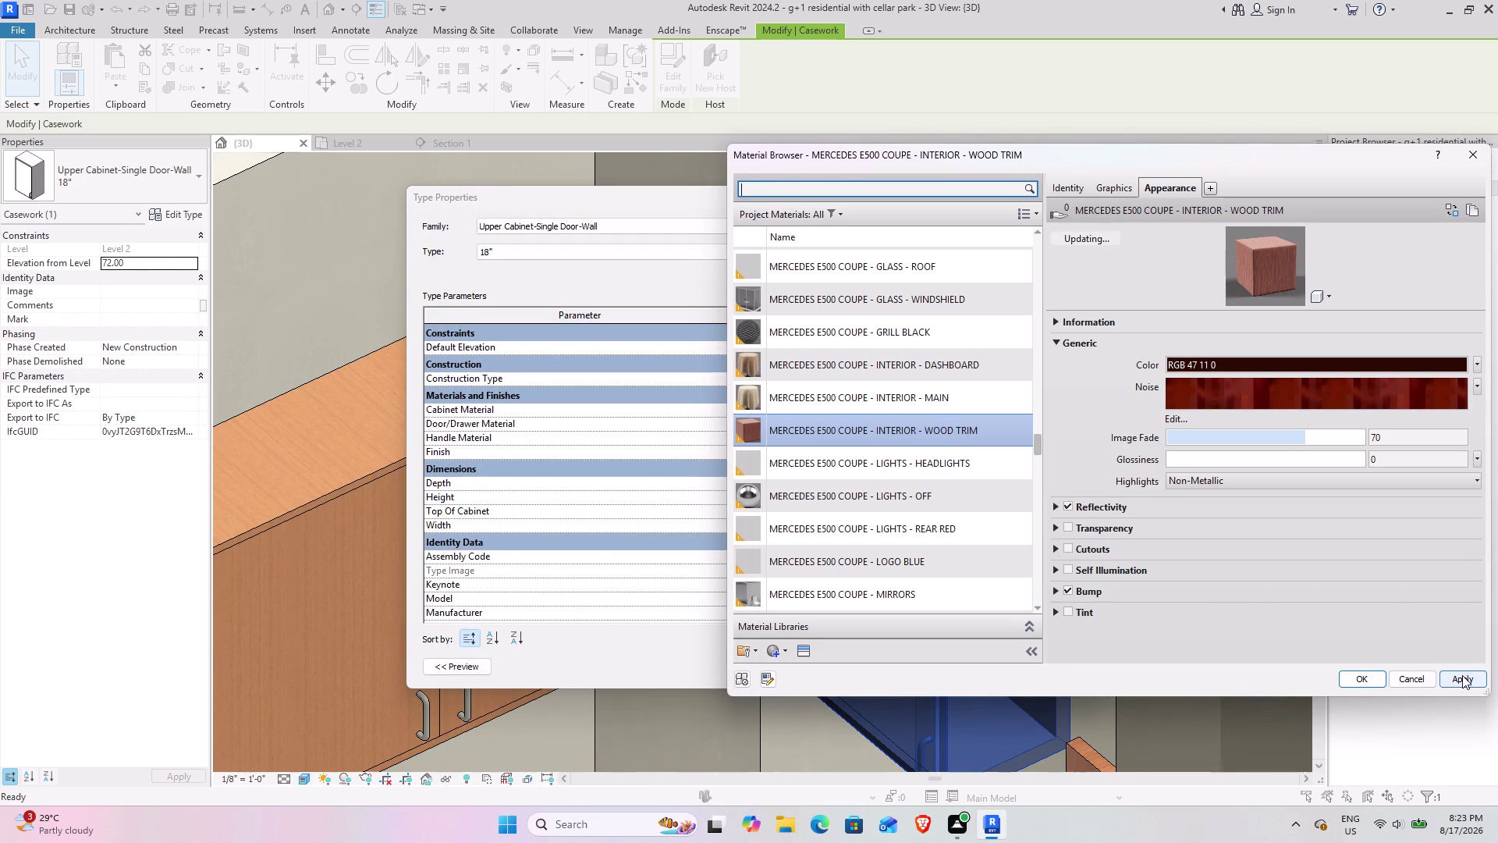
click(1360, 675)
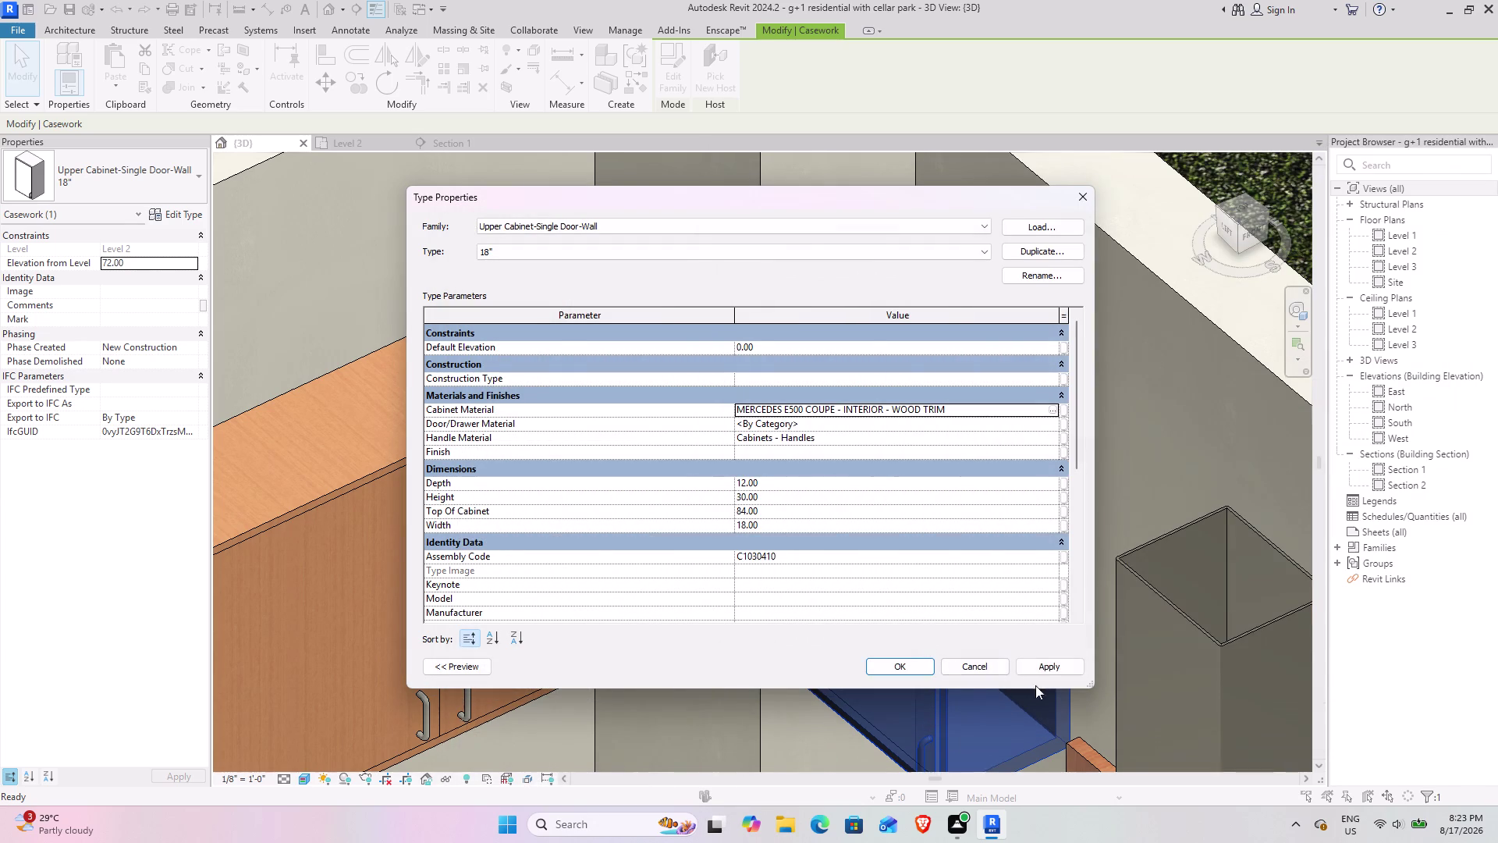
click(1041, 669)
Select the red wood single-door upper cabinet and open its type properties.
click(894, 668)
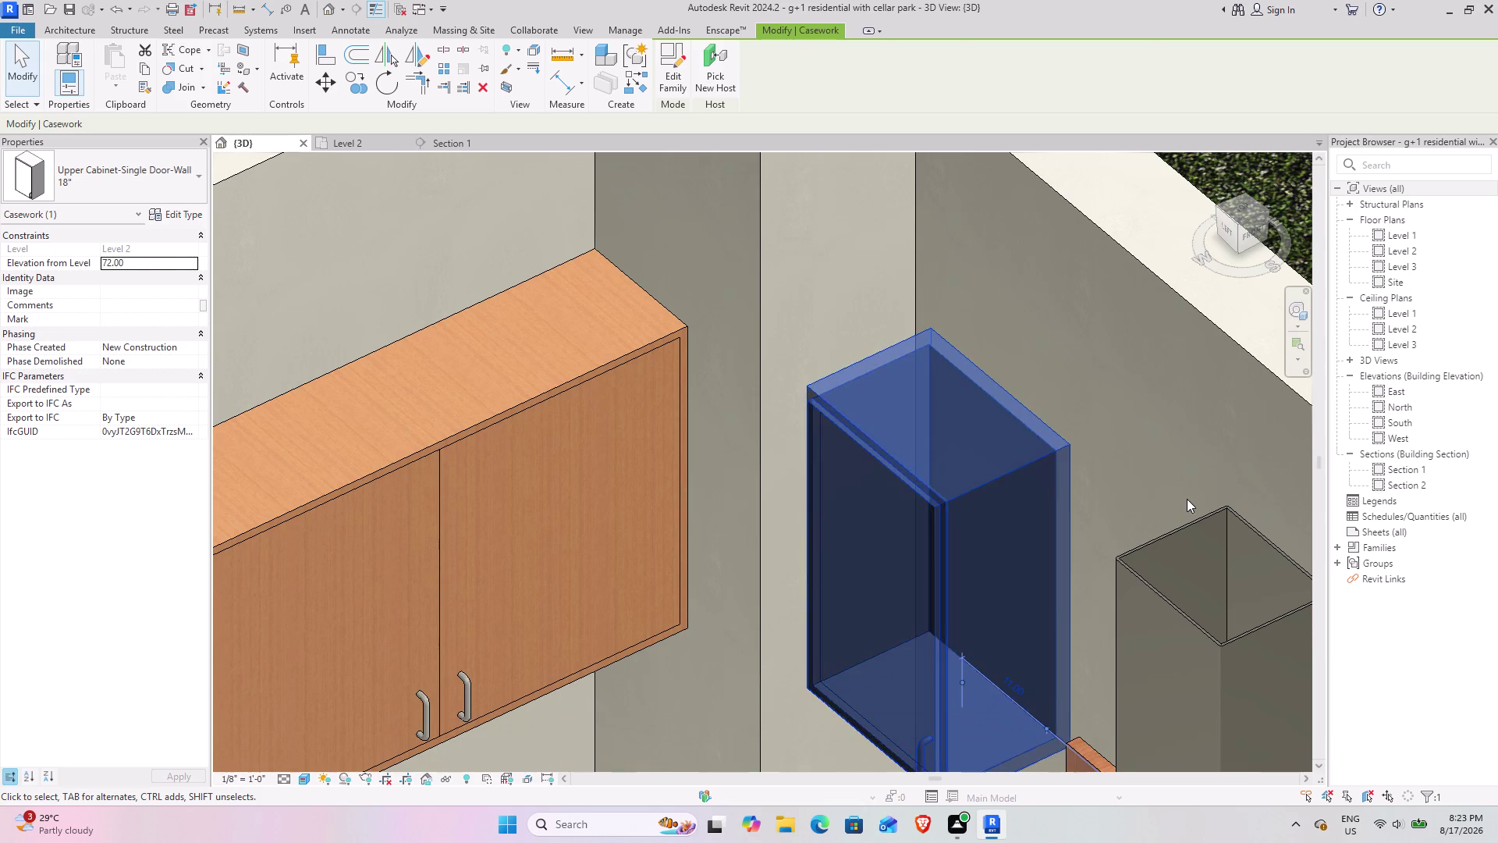
click(1190, 496)
scroll(down, 3)
middle_drag(974, 535, 890, 469)
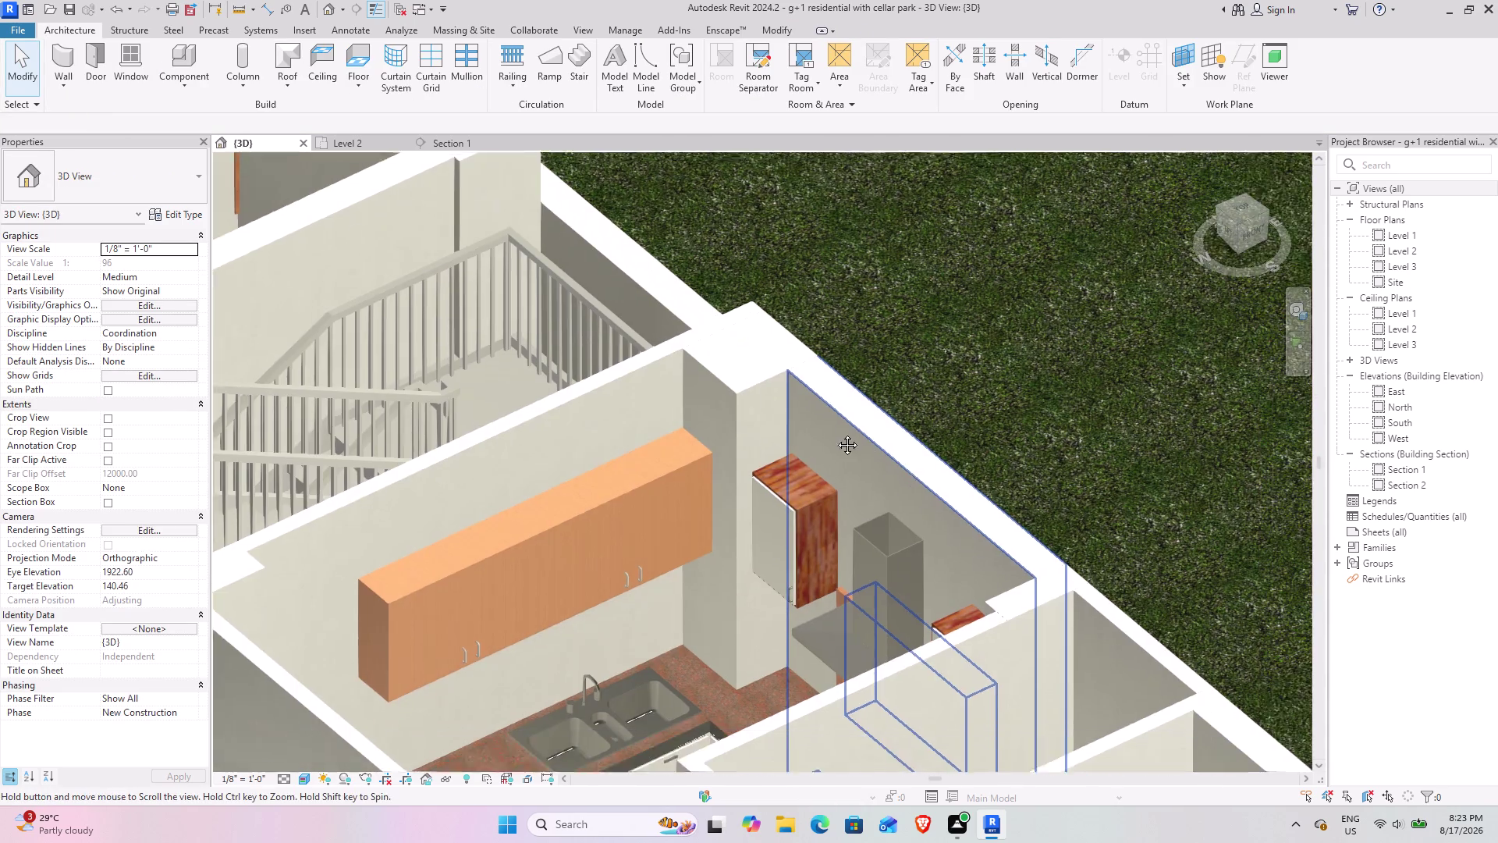
middle_drag(890, 469, 785, 406)
click(632, 422)
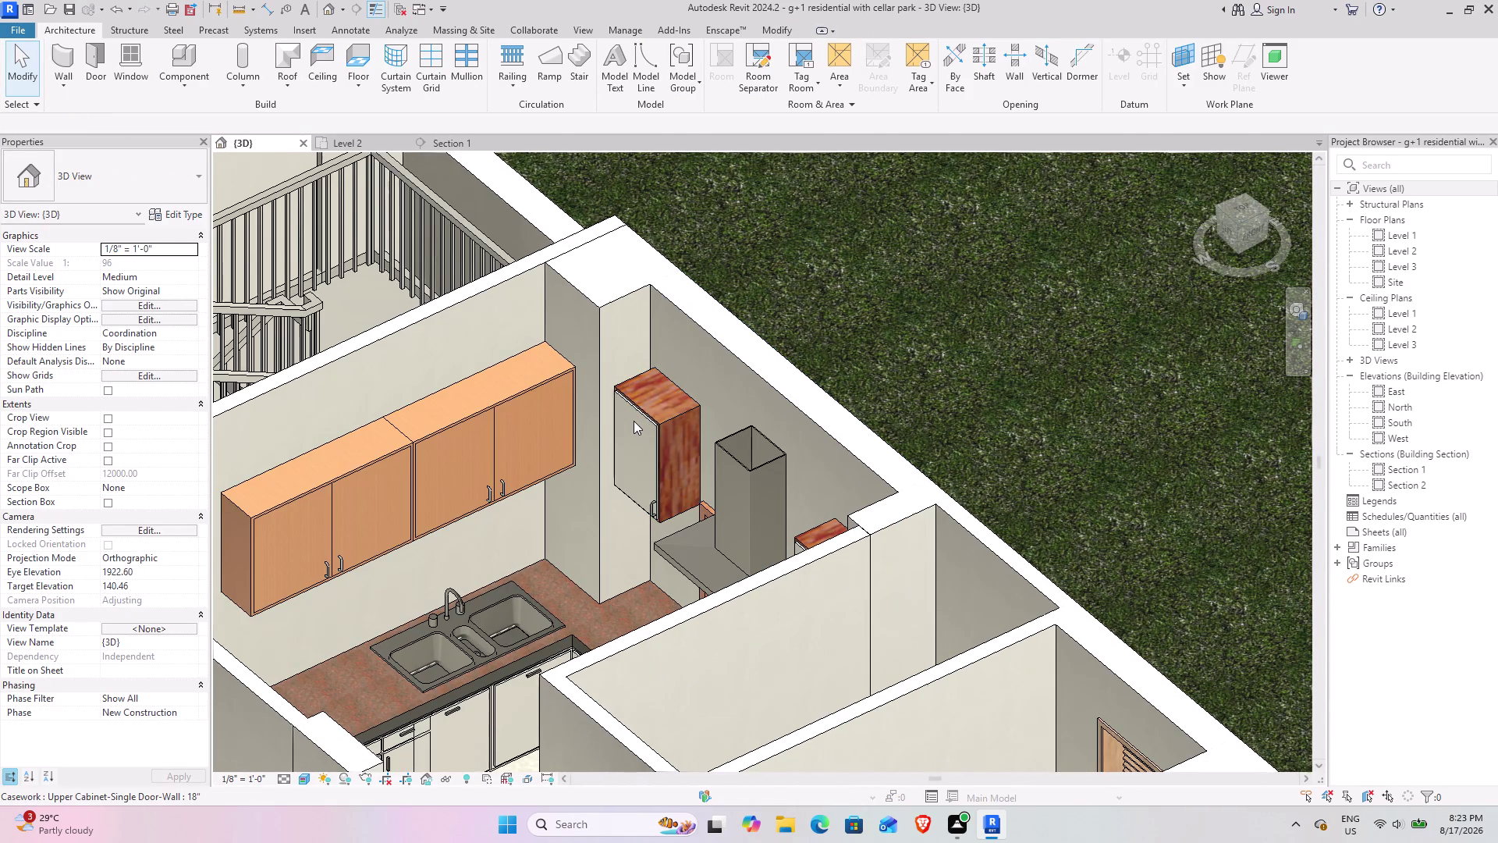
click(673, 415)
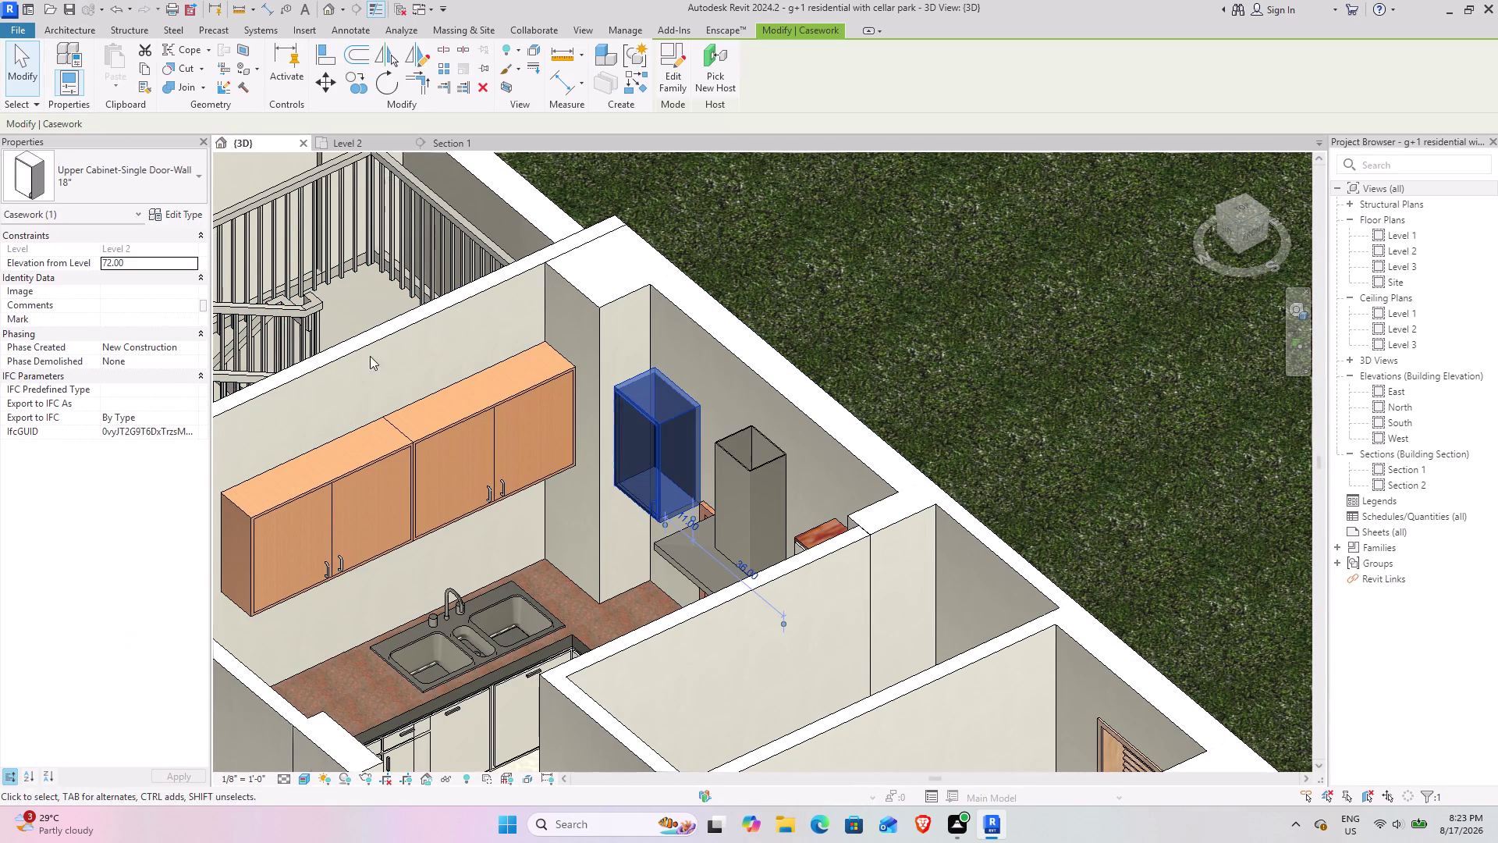
click(191, 218)
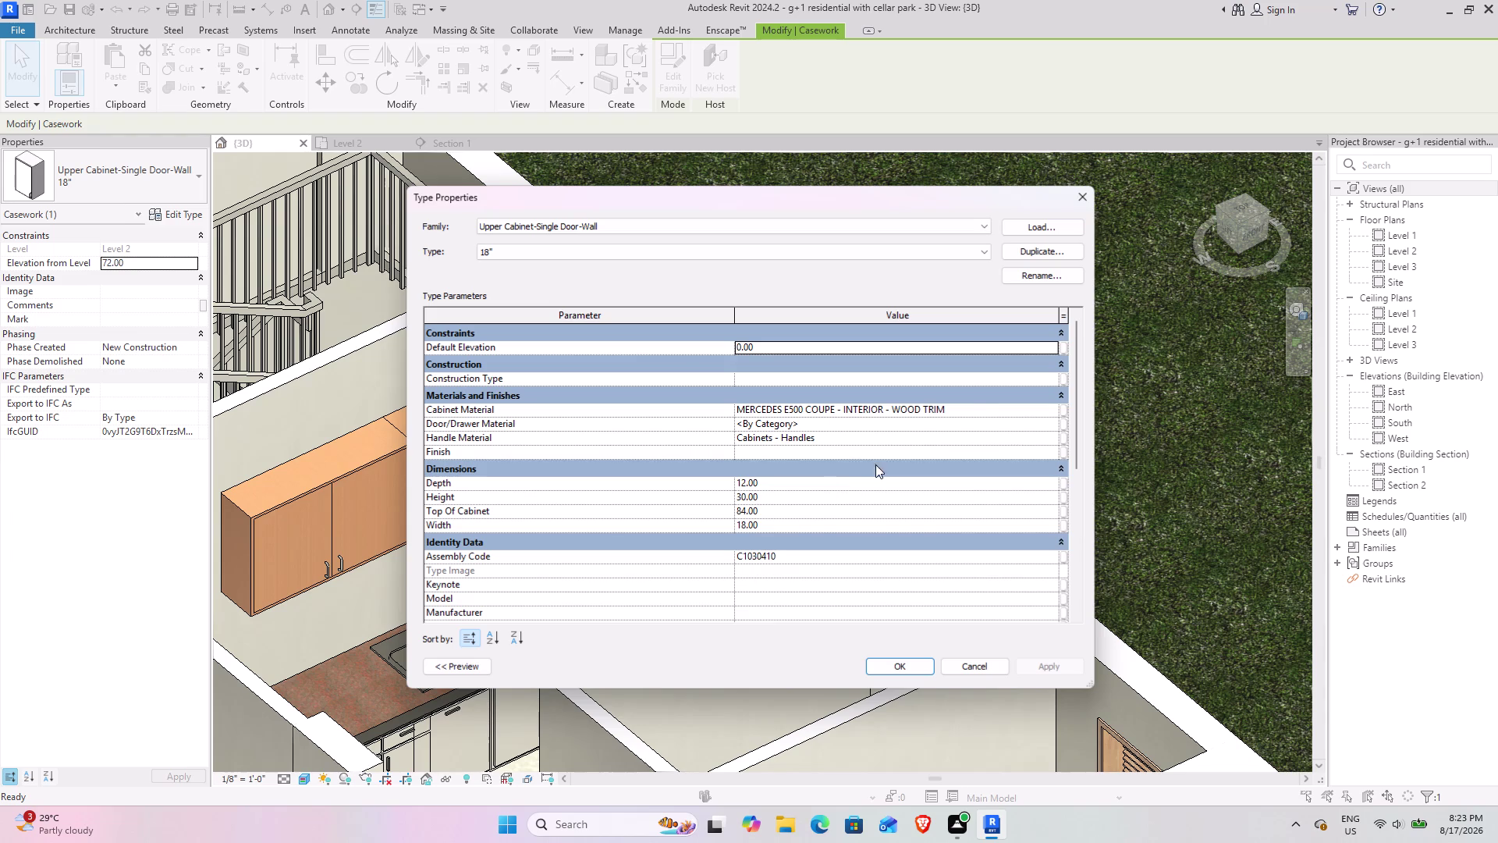
Copy the Cabinet Material name into Door/Drawer Material and confirm the change.
drag(967, 406, 900, 406)
drag(977, 412, 882, 412)
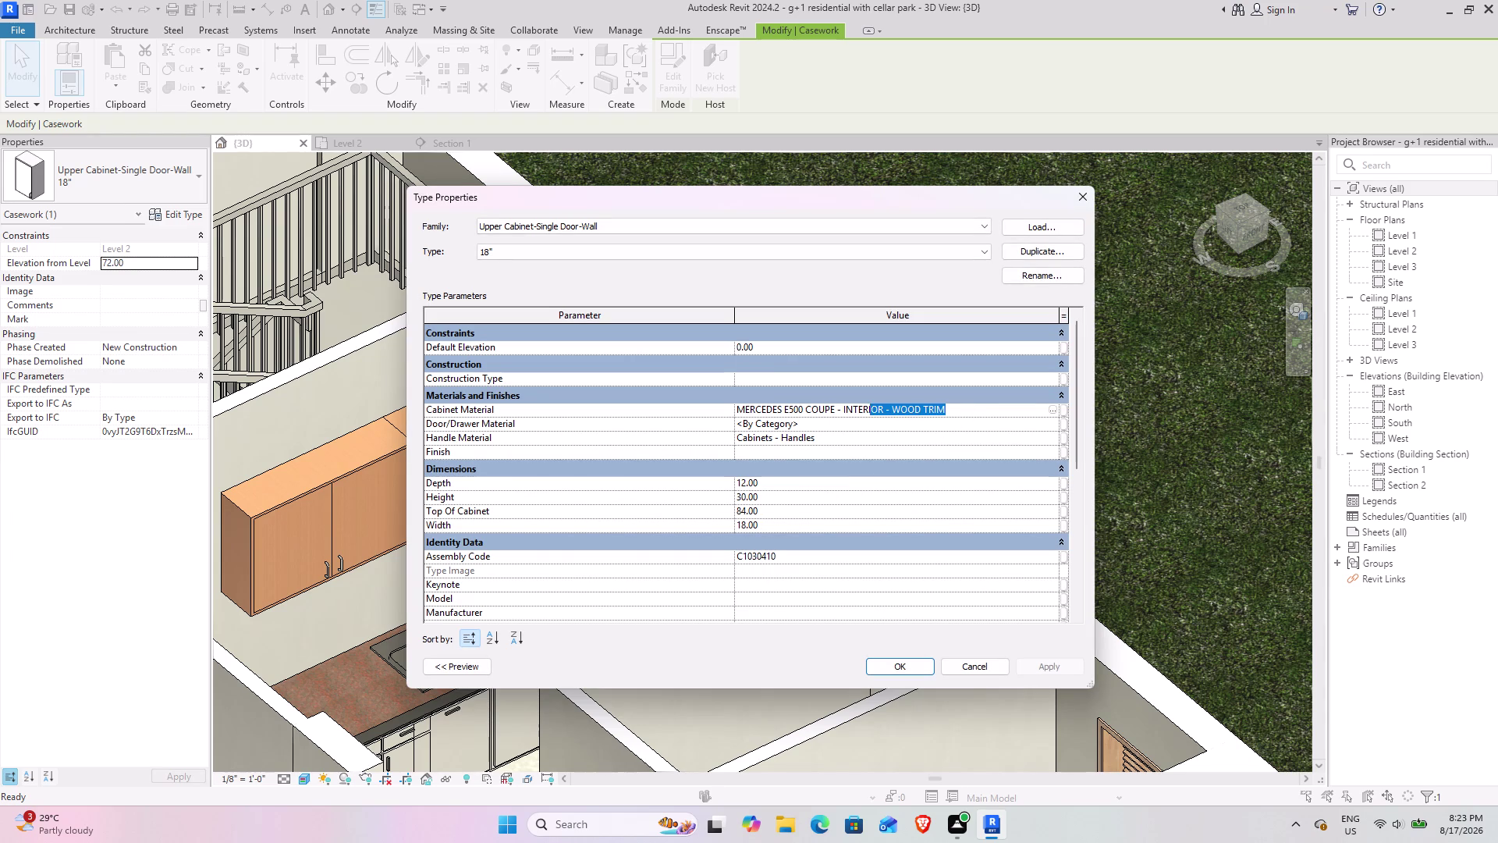
drag(882, 412, 478, 412)
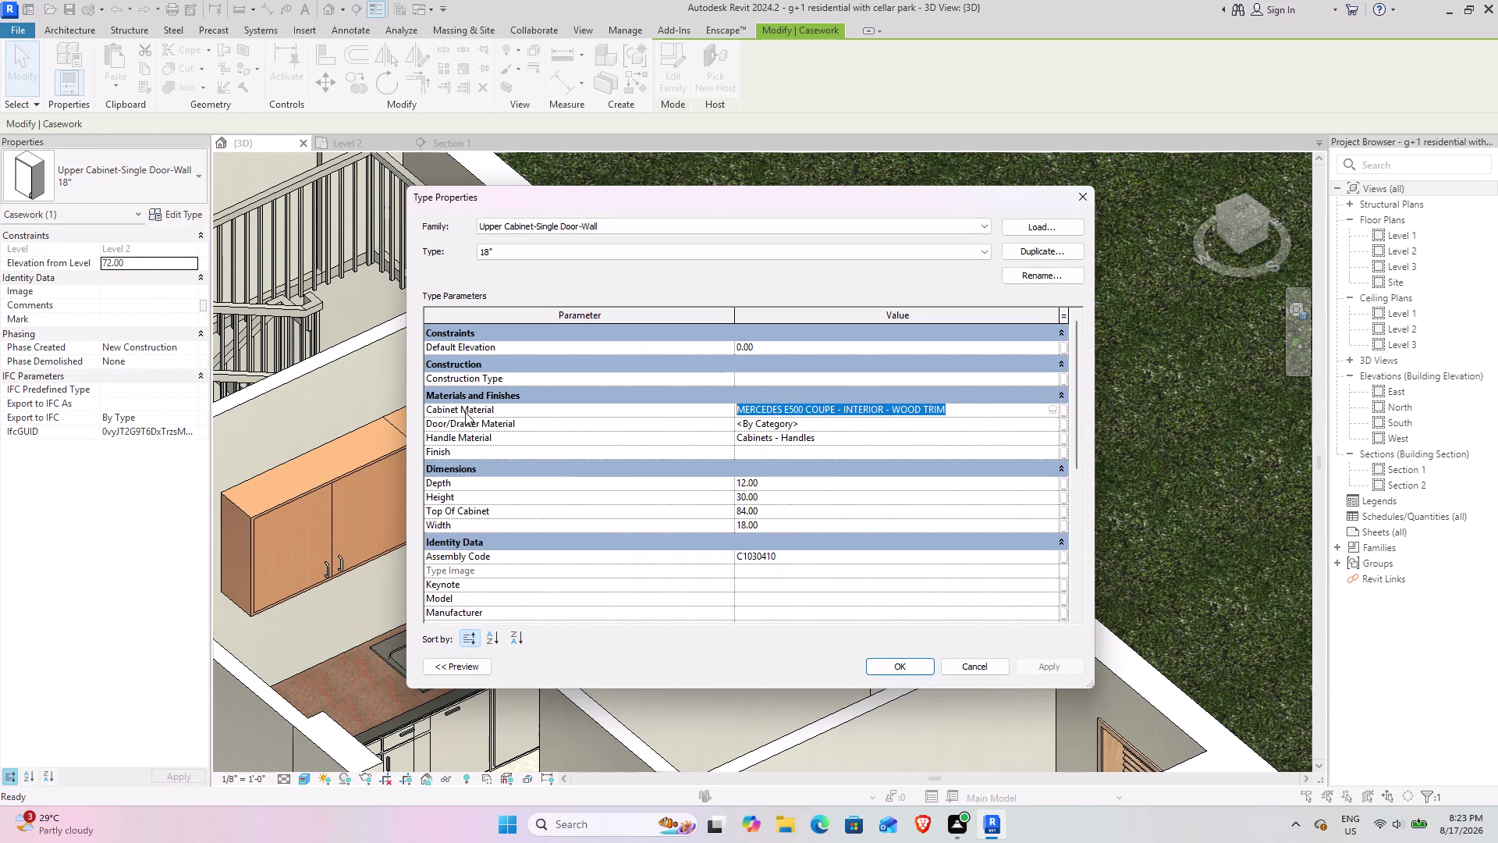
key(ctrl+c)
click(812, 424)
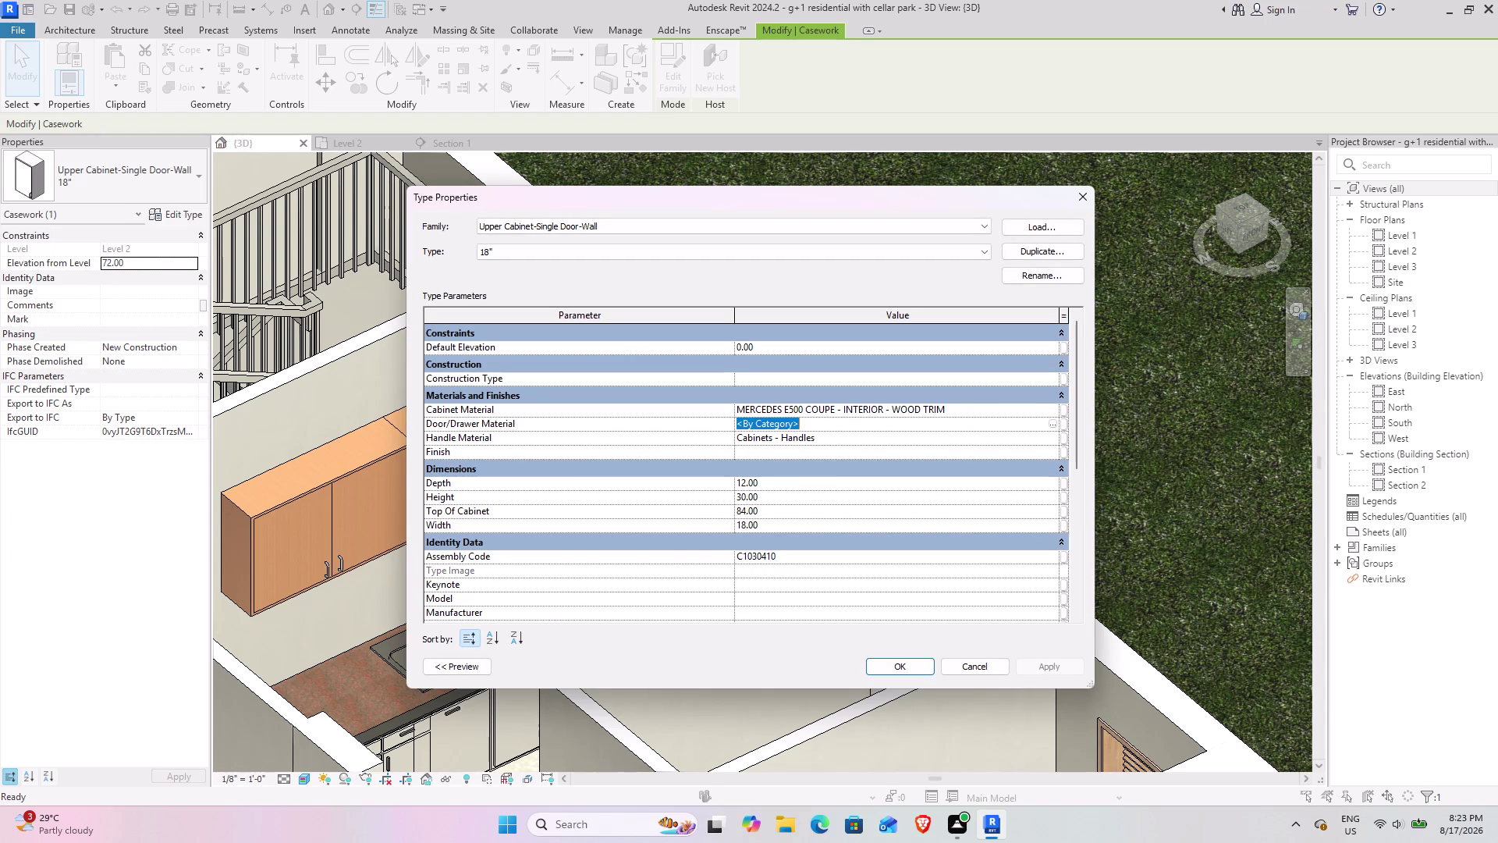
key(ctrl+v)
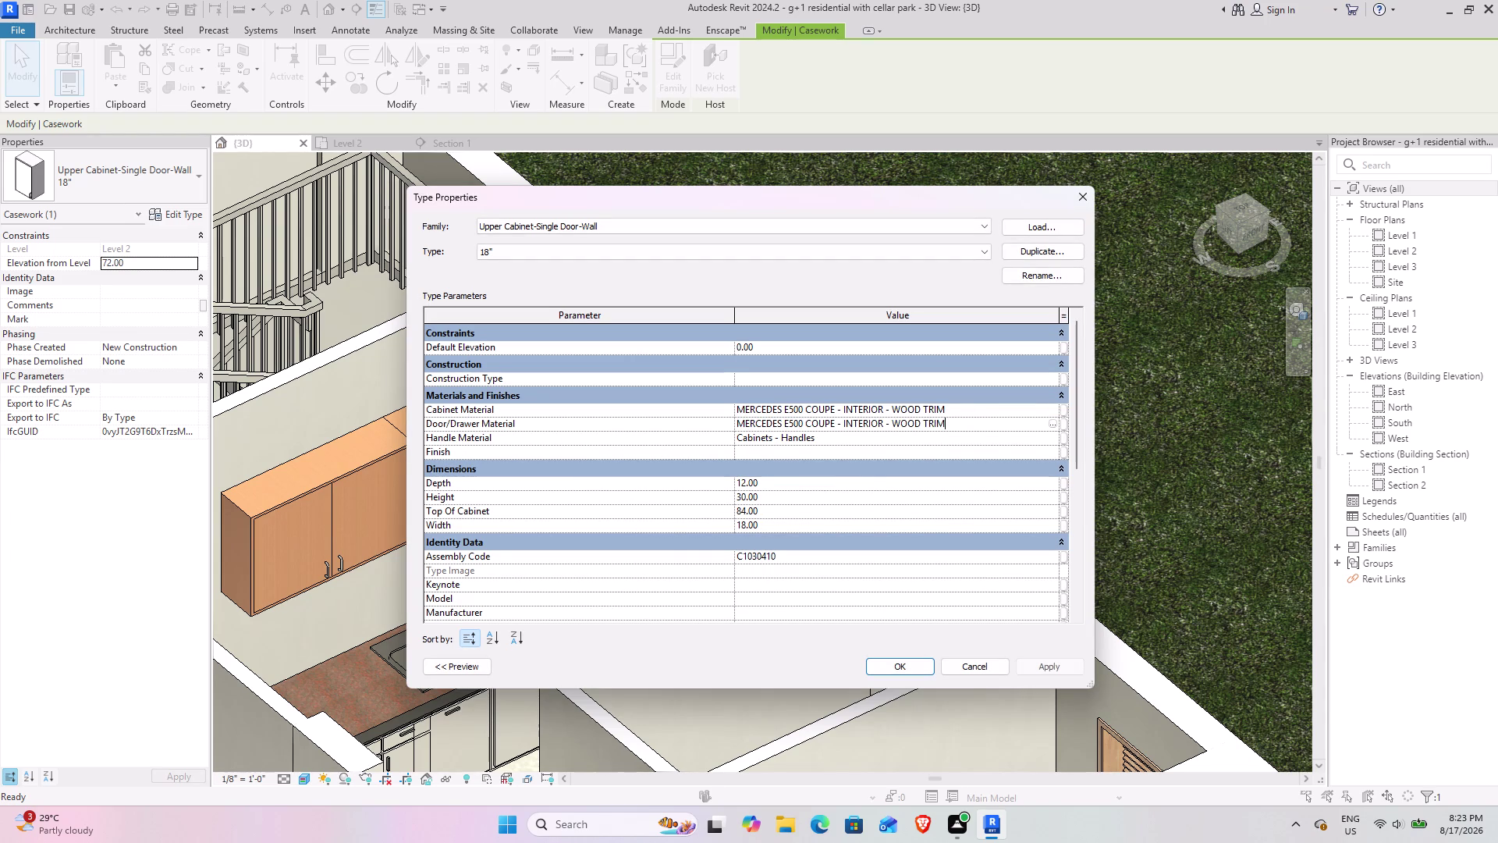
click(1033, 660)
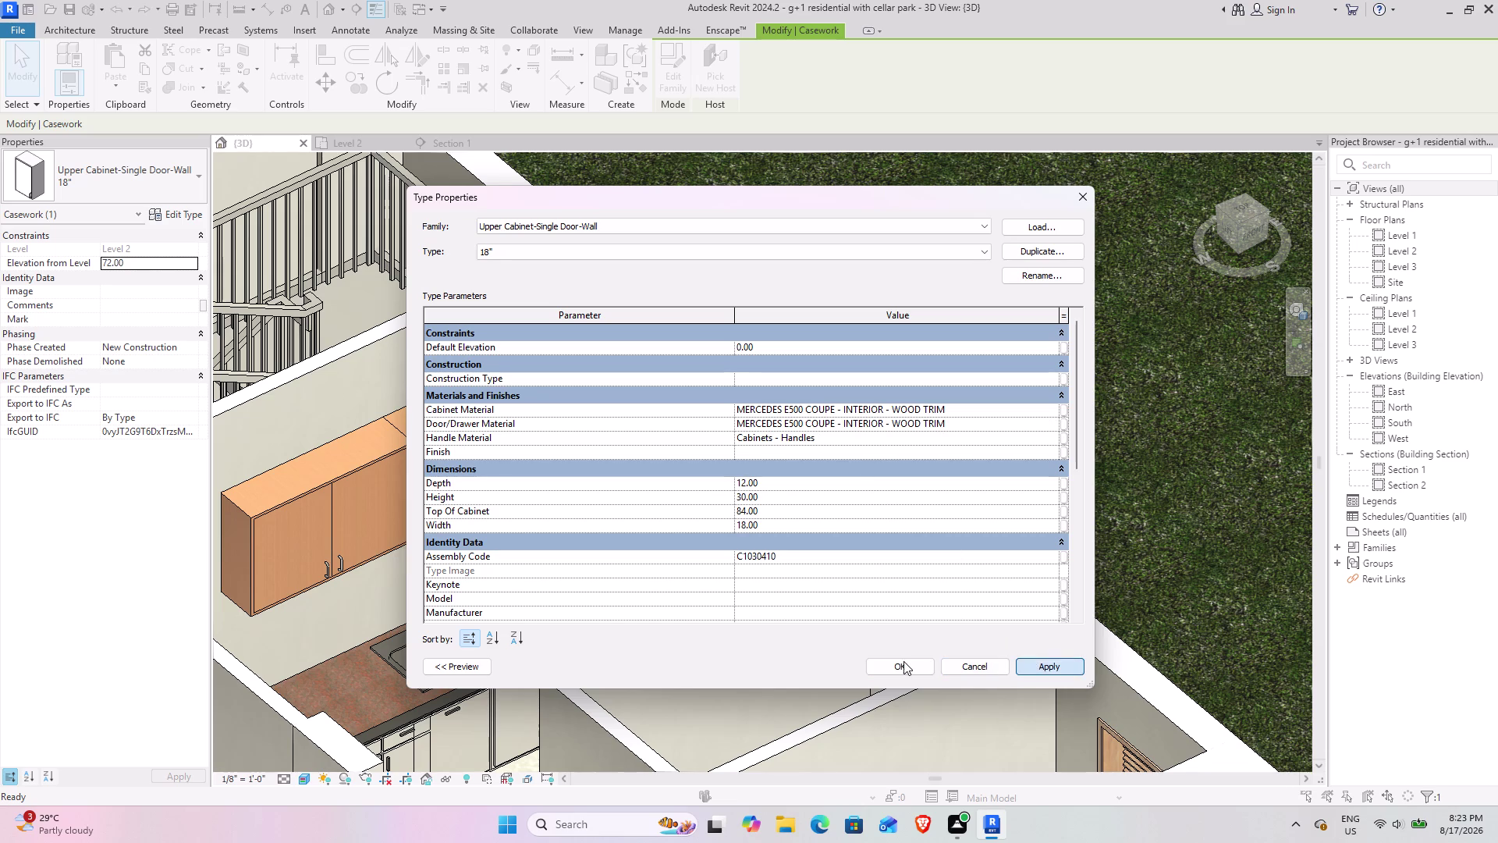
click(901, 661)
click(1040, 423)
Orbit the view to face the upper cabinet's doors.
scroll(up, 3)
middle_drag(620, 561, 664, 434)
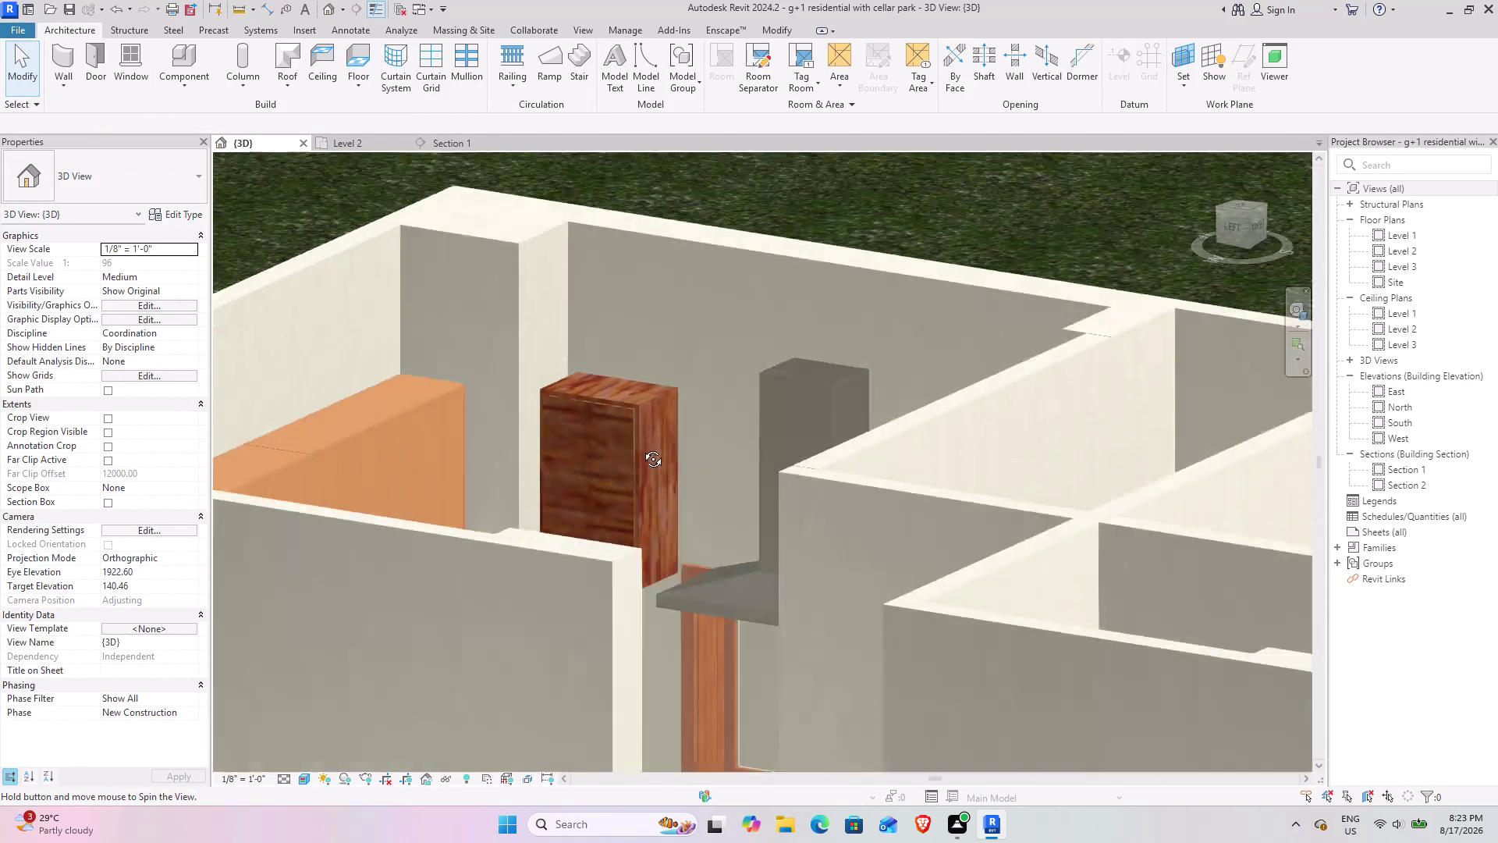
middle_drag(664, 435, 529, 512)
middle_drag(534, 513, 829, 448)
middle_drag(769, 449, 910, 437)
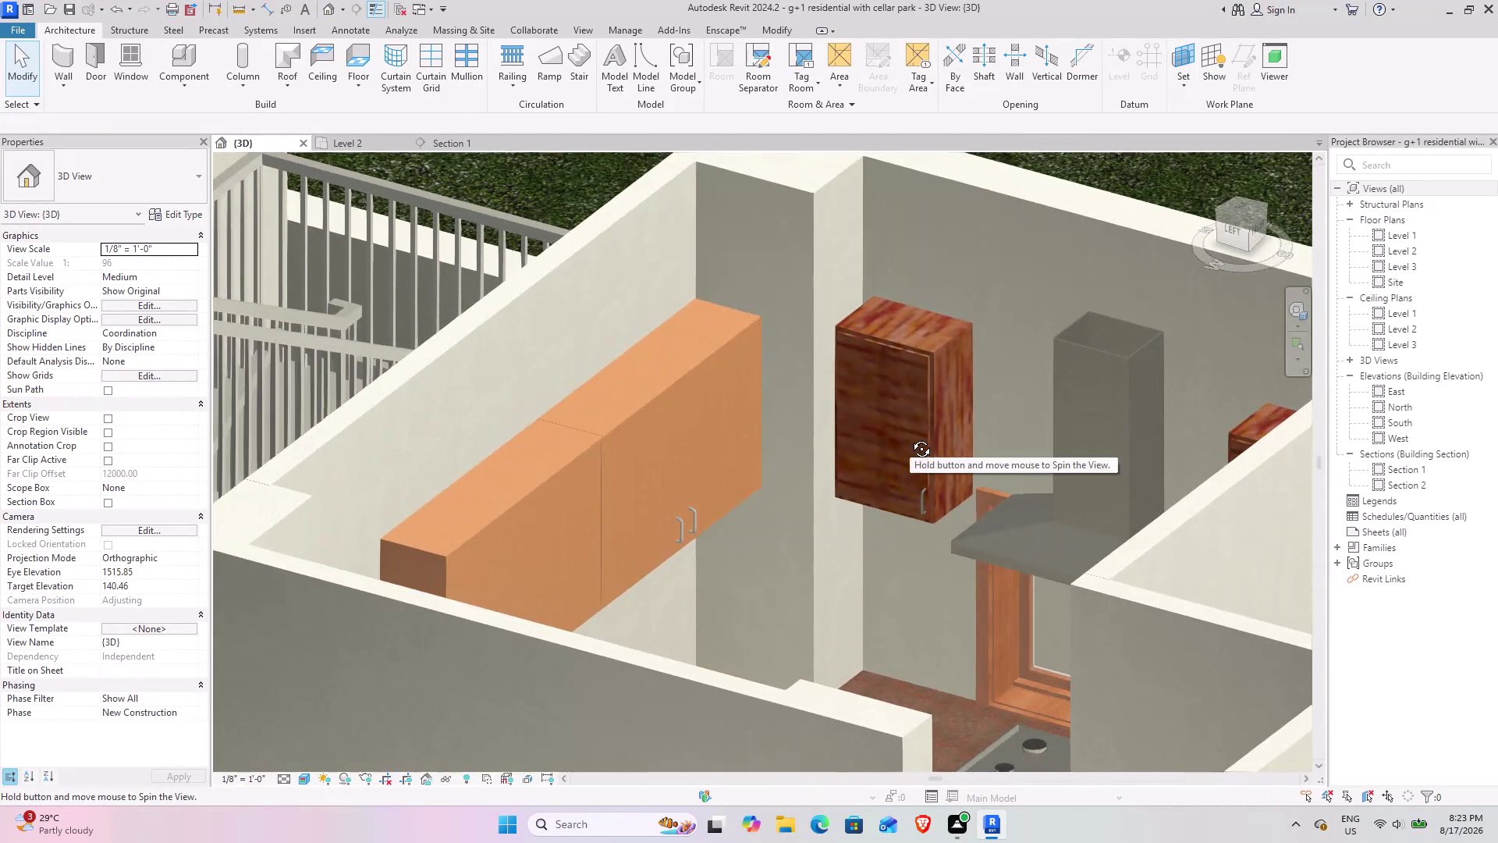
middle_drag(910, 438, 938, 477)
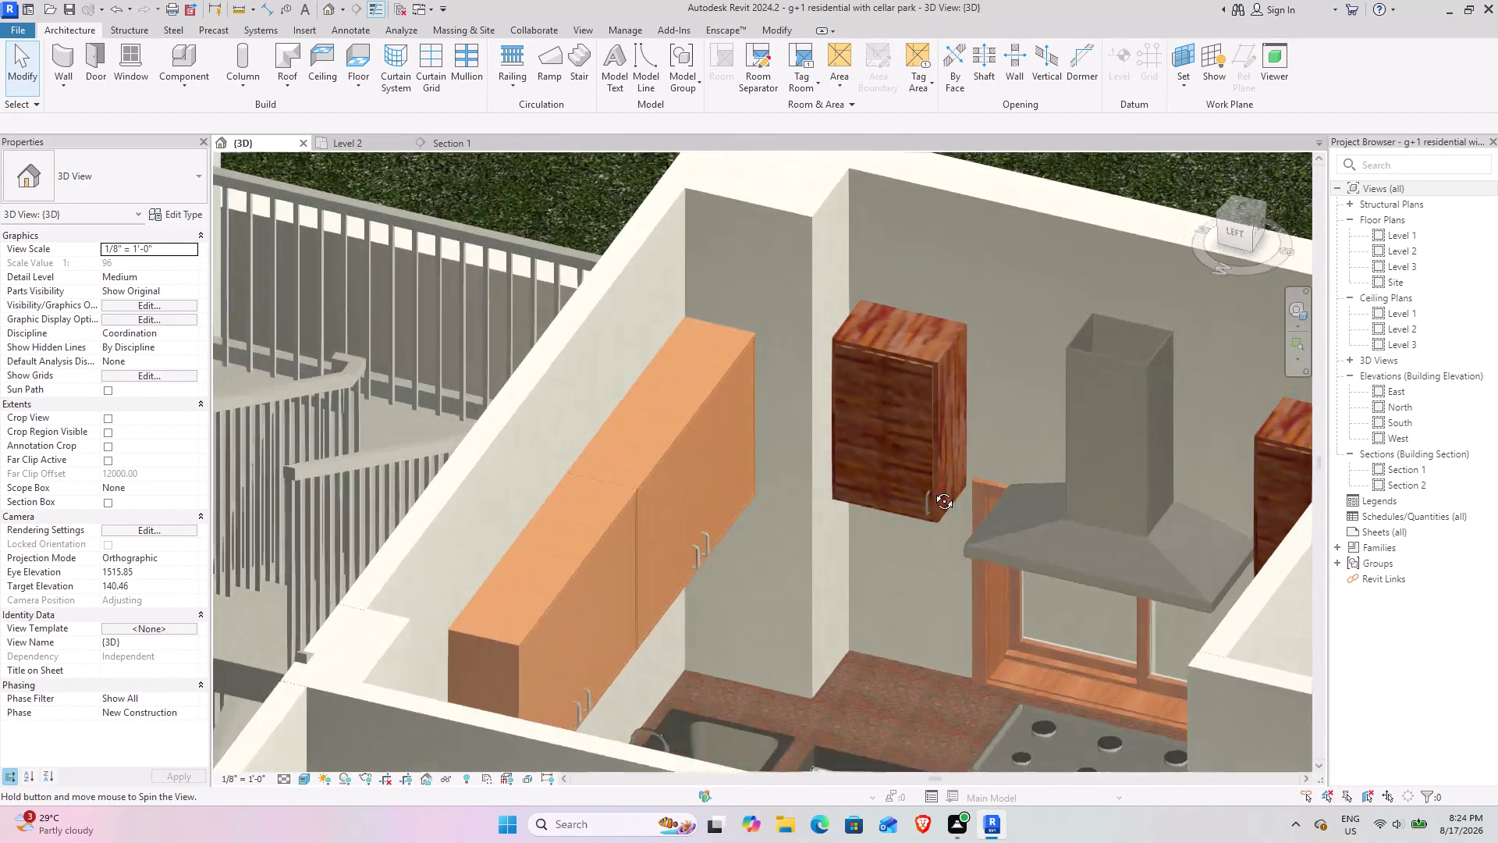
middle_drag(938, 476, 927, 505)
scroll(up, 3)
Select the cabinet and open its wood trim material's Noise texture through Edit Type.
click(922, 359)
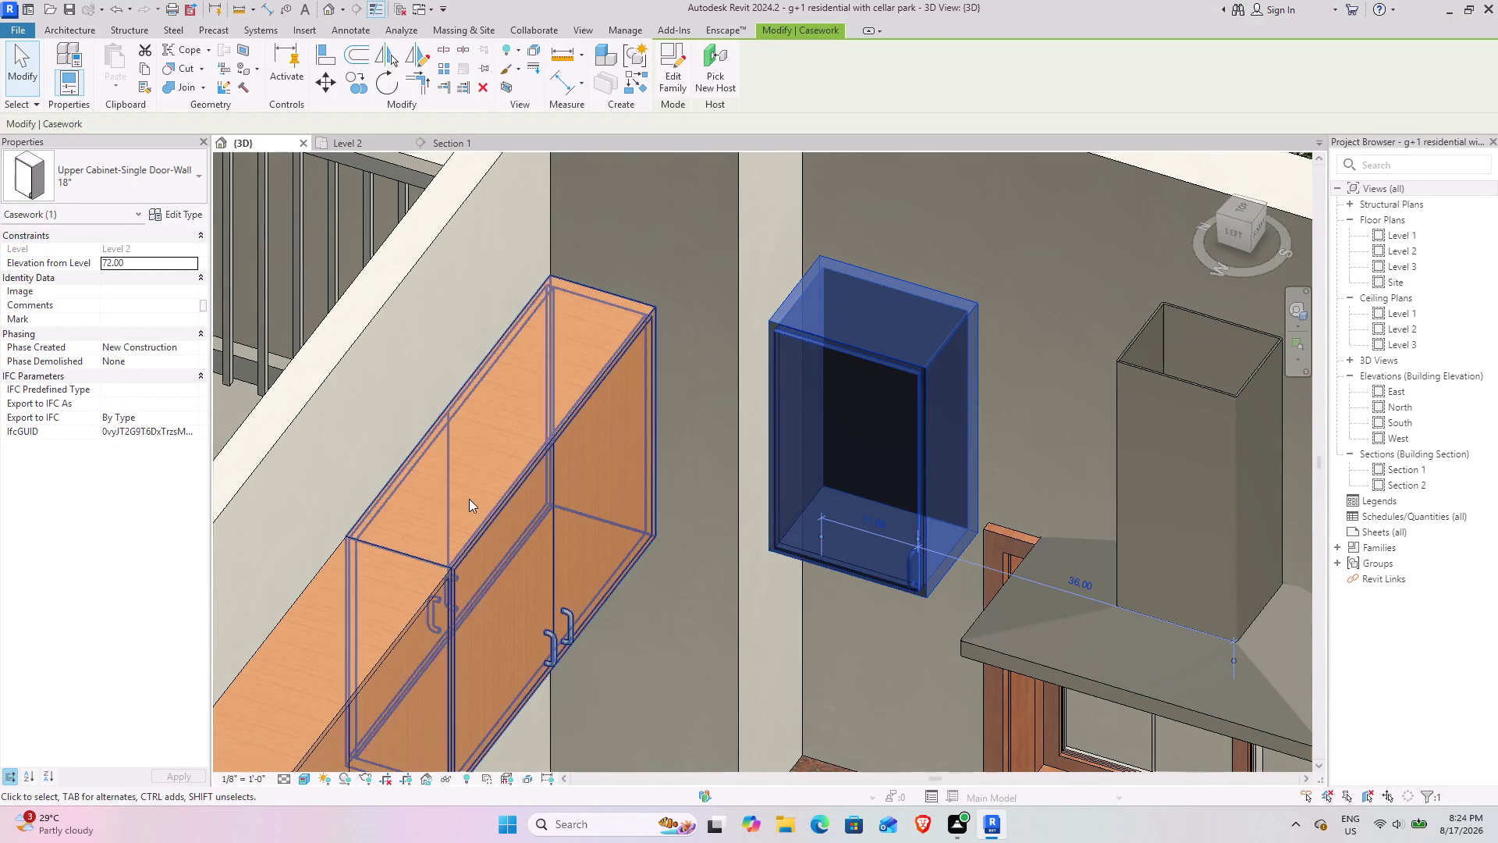
click(183, 206)
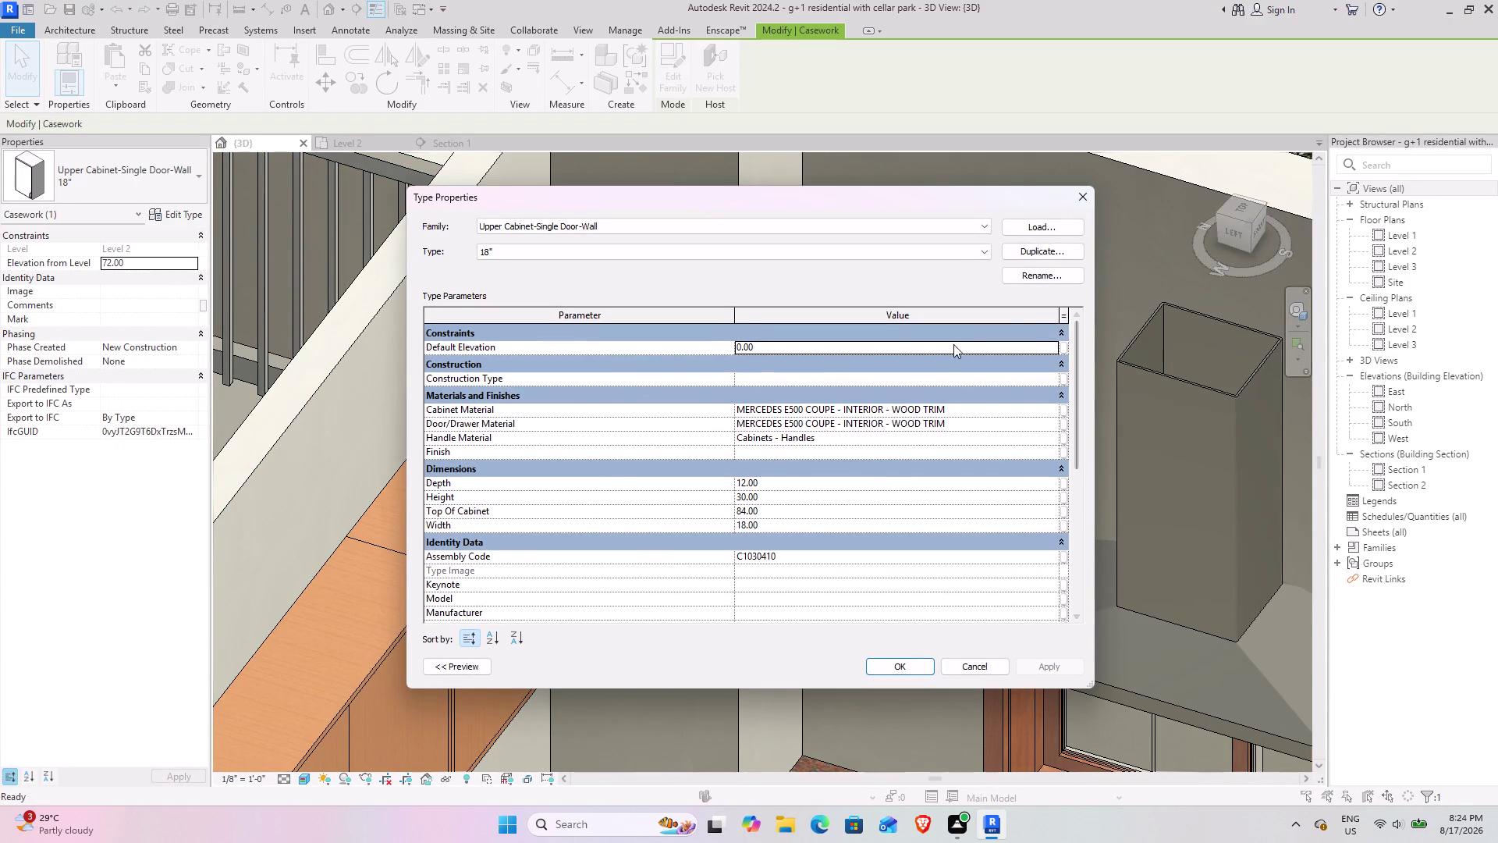
click(1054, 412)
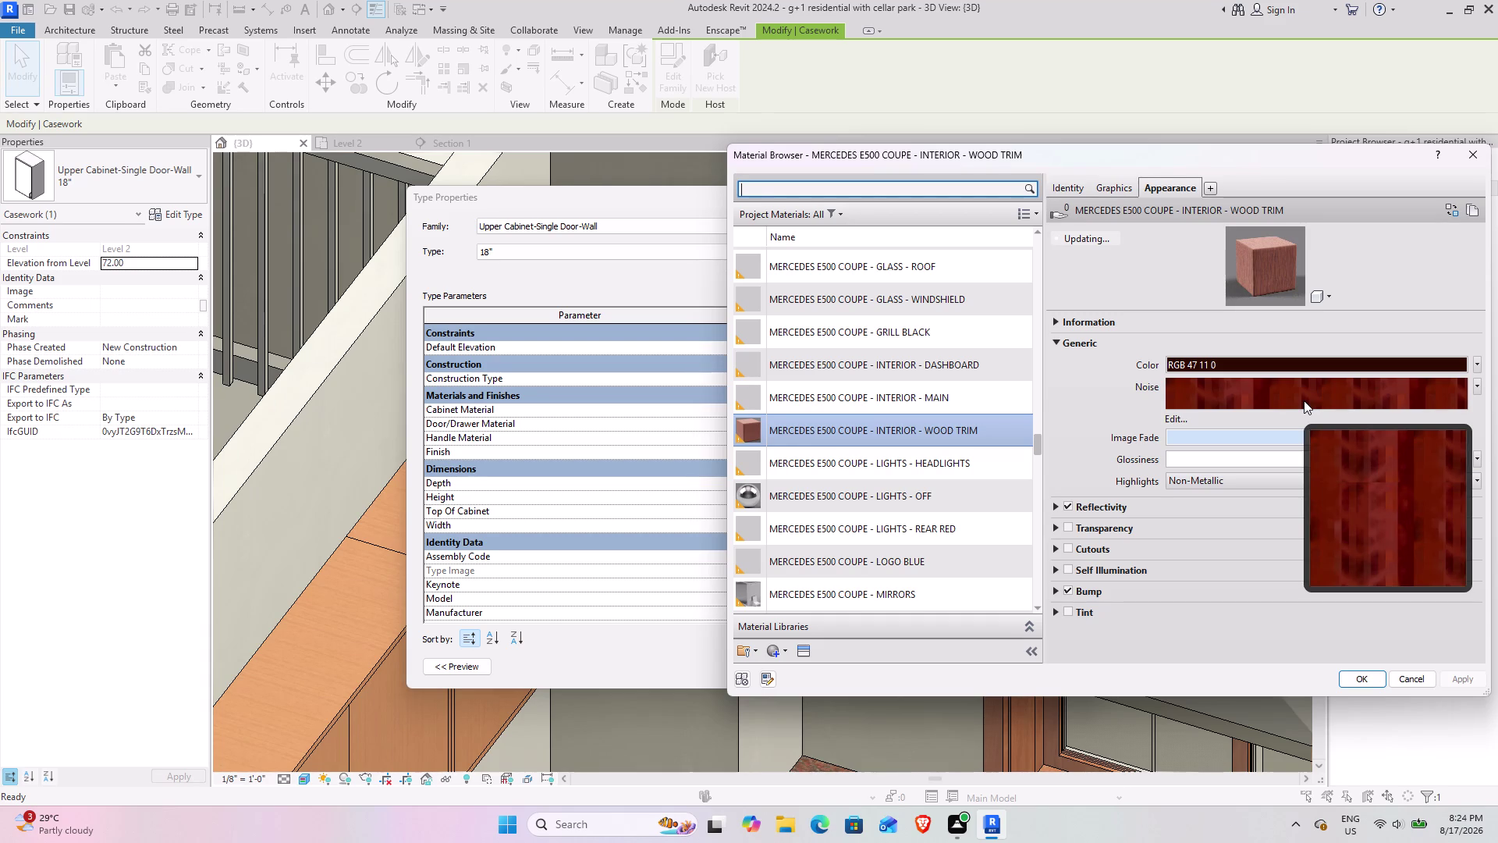
click(1304, 401)
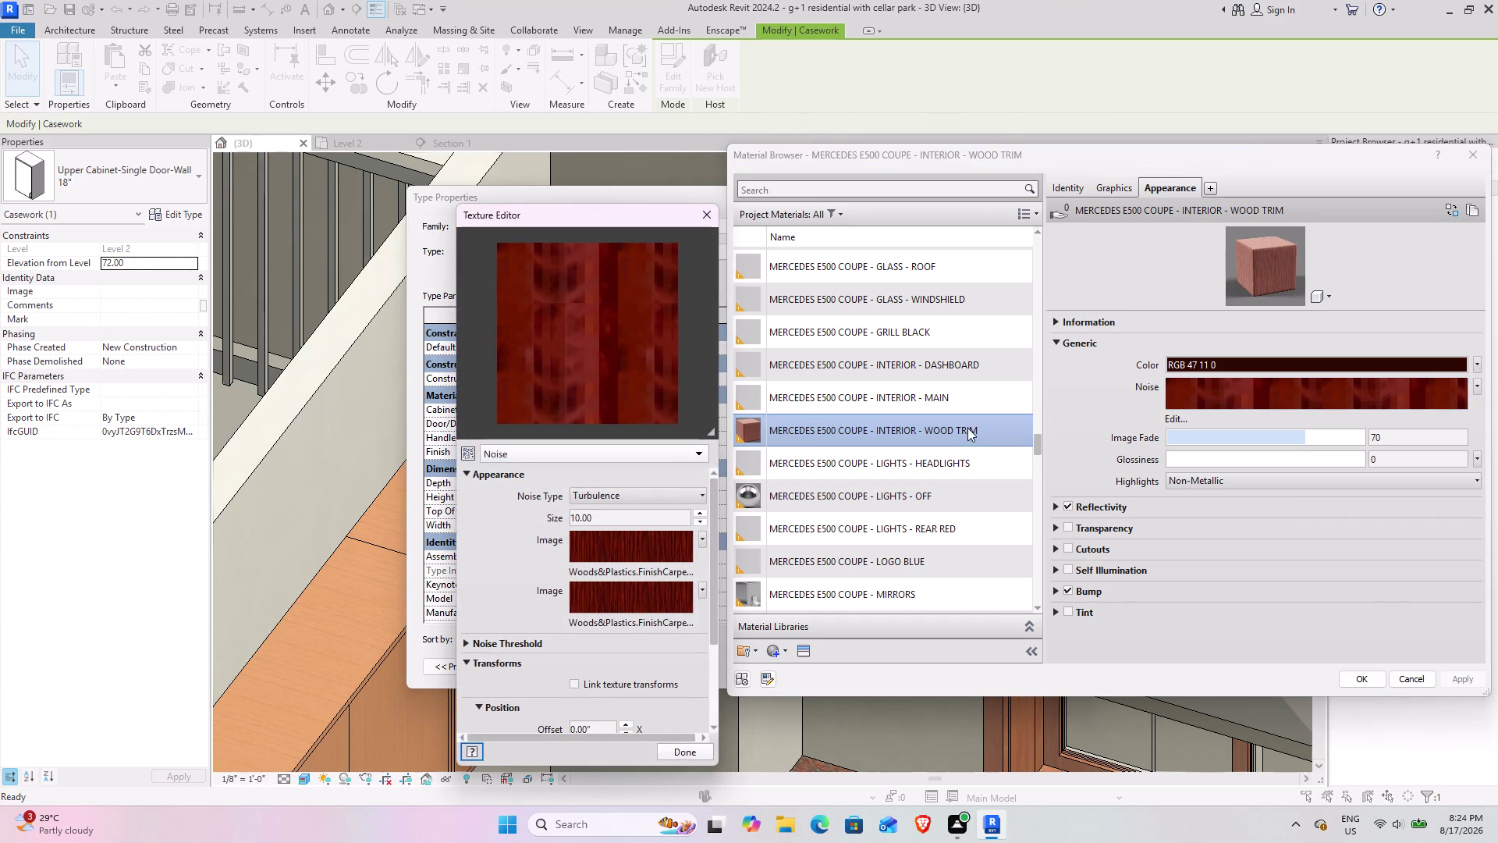
Set the wood trim noise Size to 100 and finish the Texture Editor.
scroll(down, 3)
scroll(down, 3)
scroll(up, 3)
scroll(up, 3)
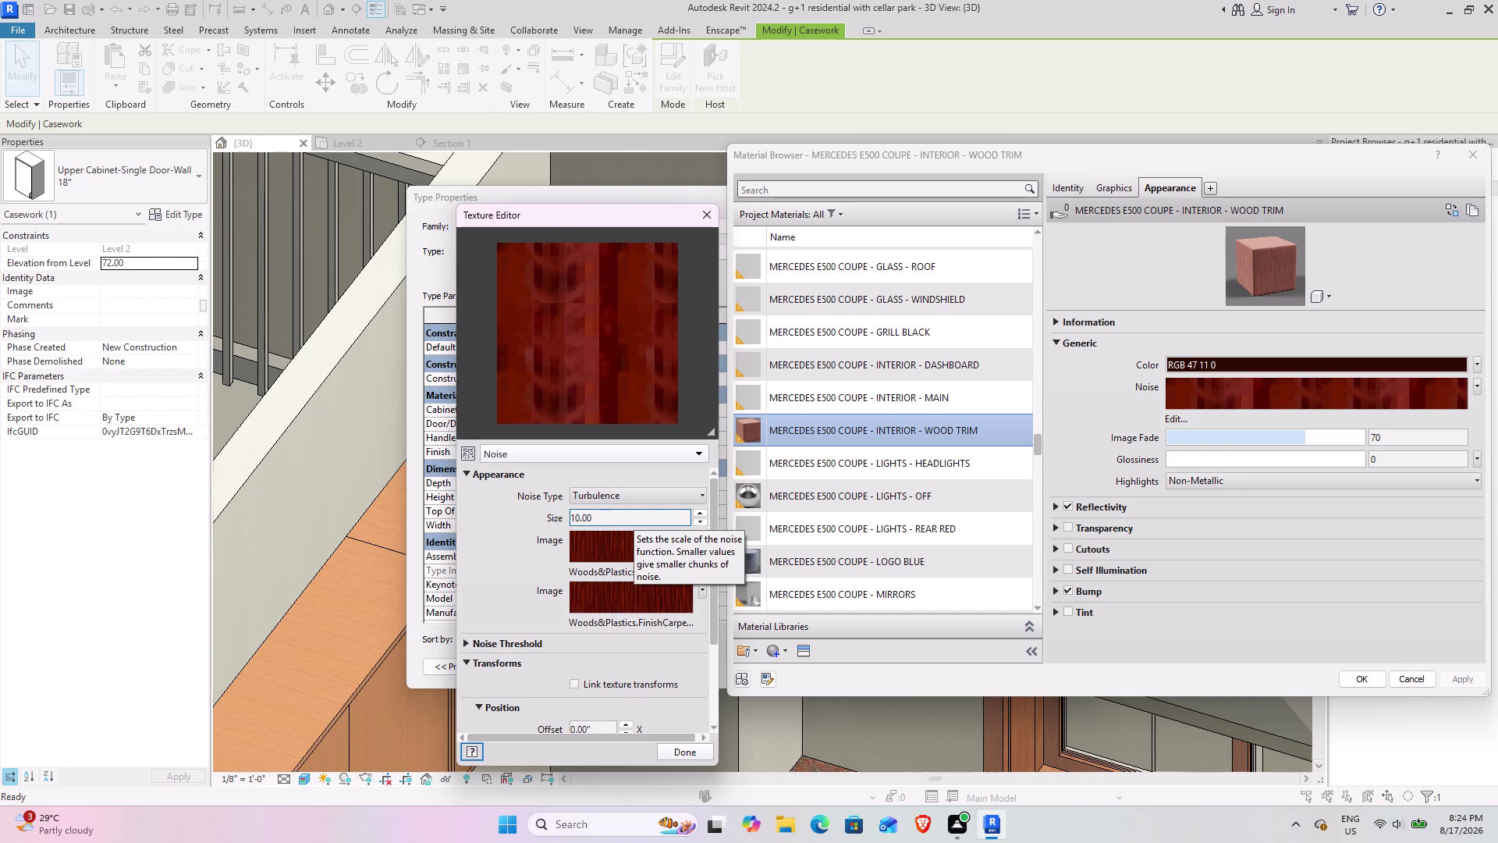
drag(633, 518, 540, 520)
drag(546, 519, 629, 522)
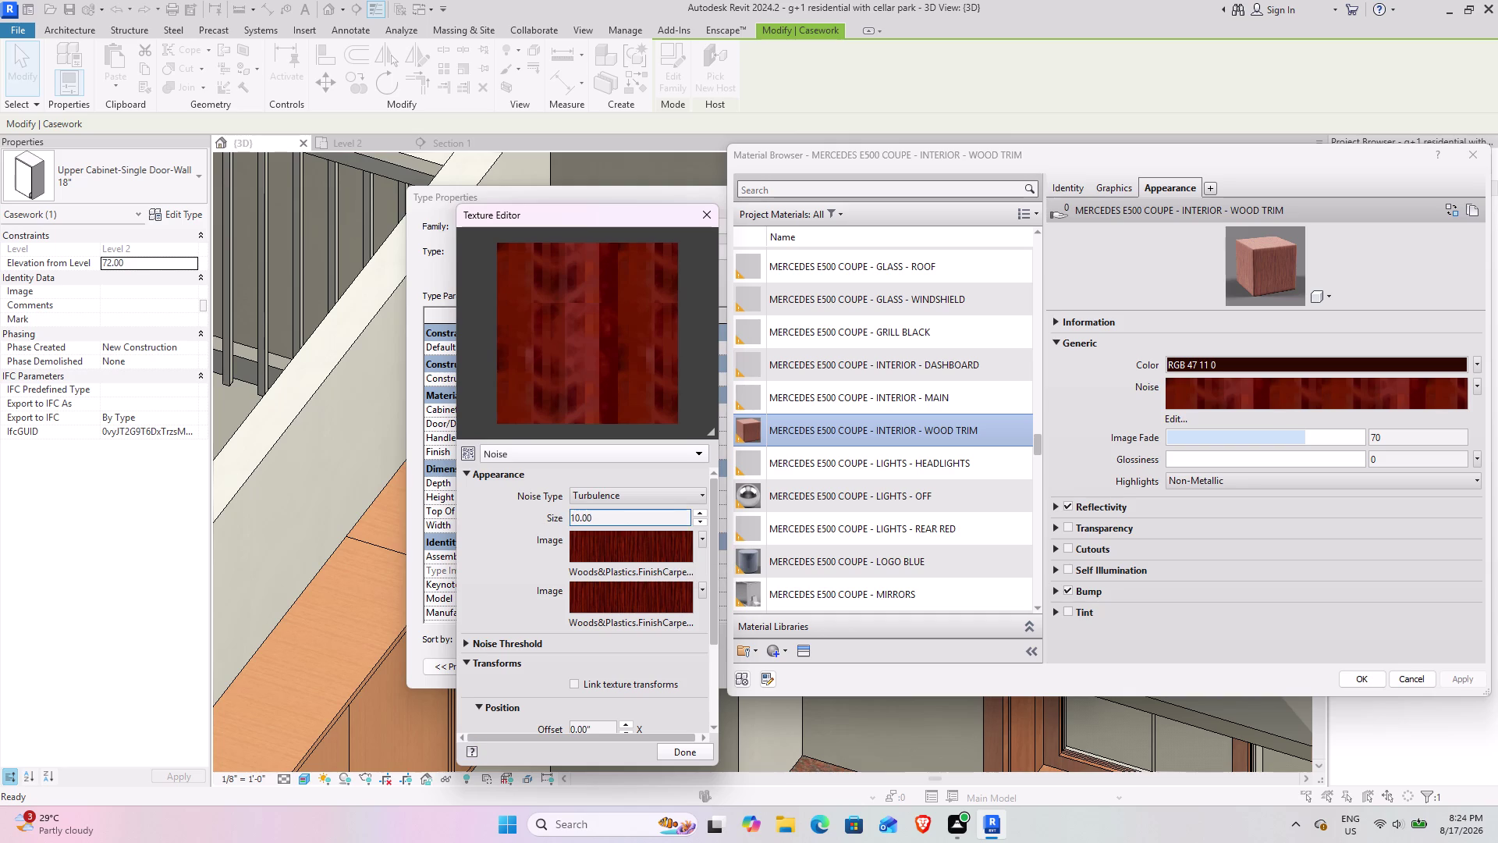
drag(629, 522, 580, 520)
drag(614, 519, 547, 509)
drag(547, 509, 545, 508)
text(100)
key(Return)
scroll(down, 3)
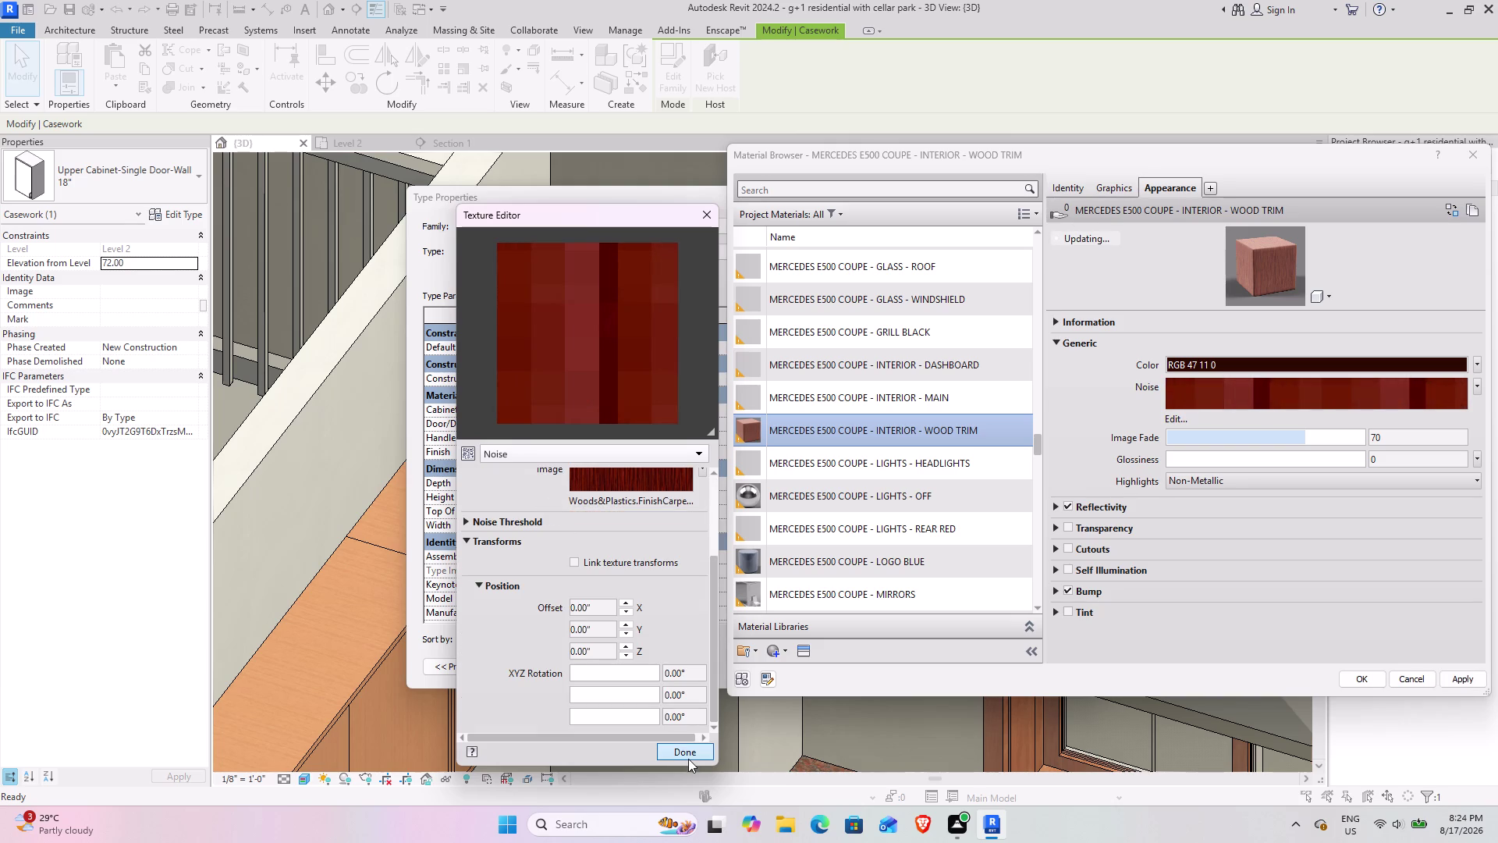
click(688, 756)
Accept the edited wood trim material and close Type Properties.
click(1466, 672)
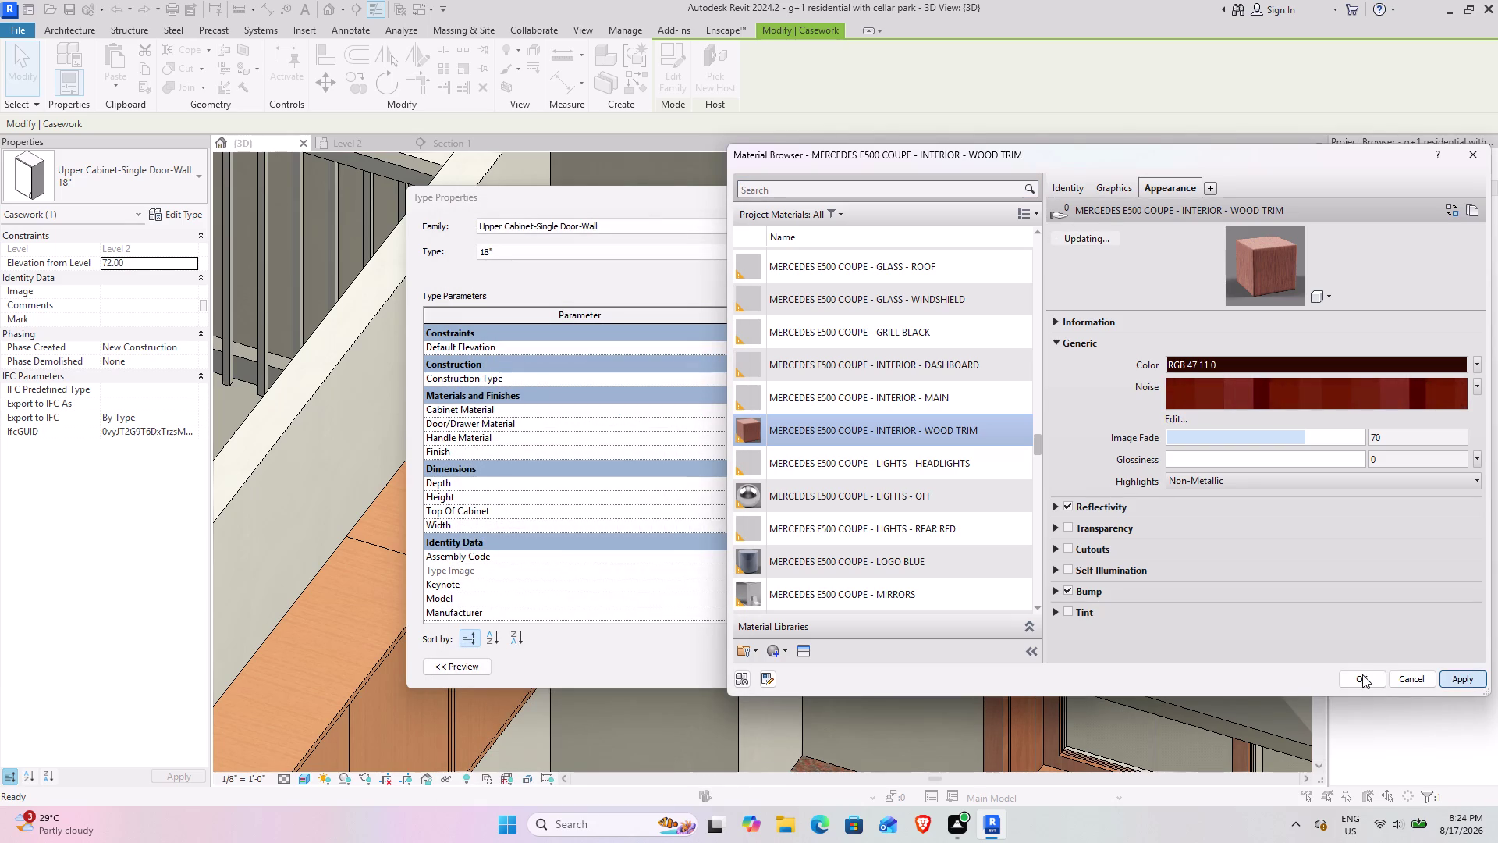
click(1359, 673)
click(1361, 681)
click(1059, 666)
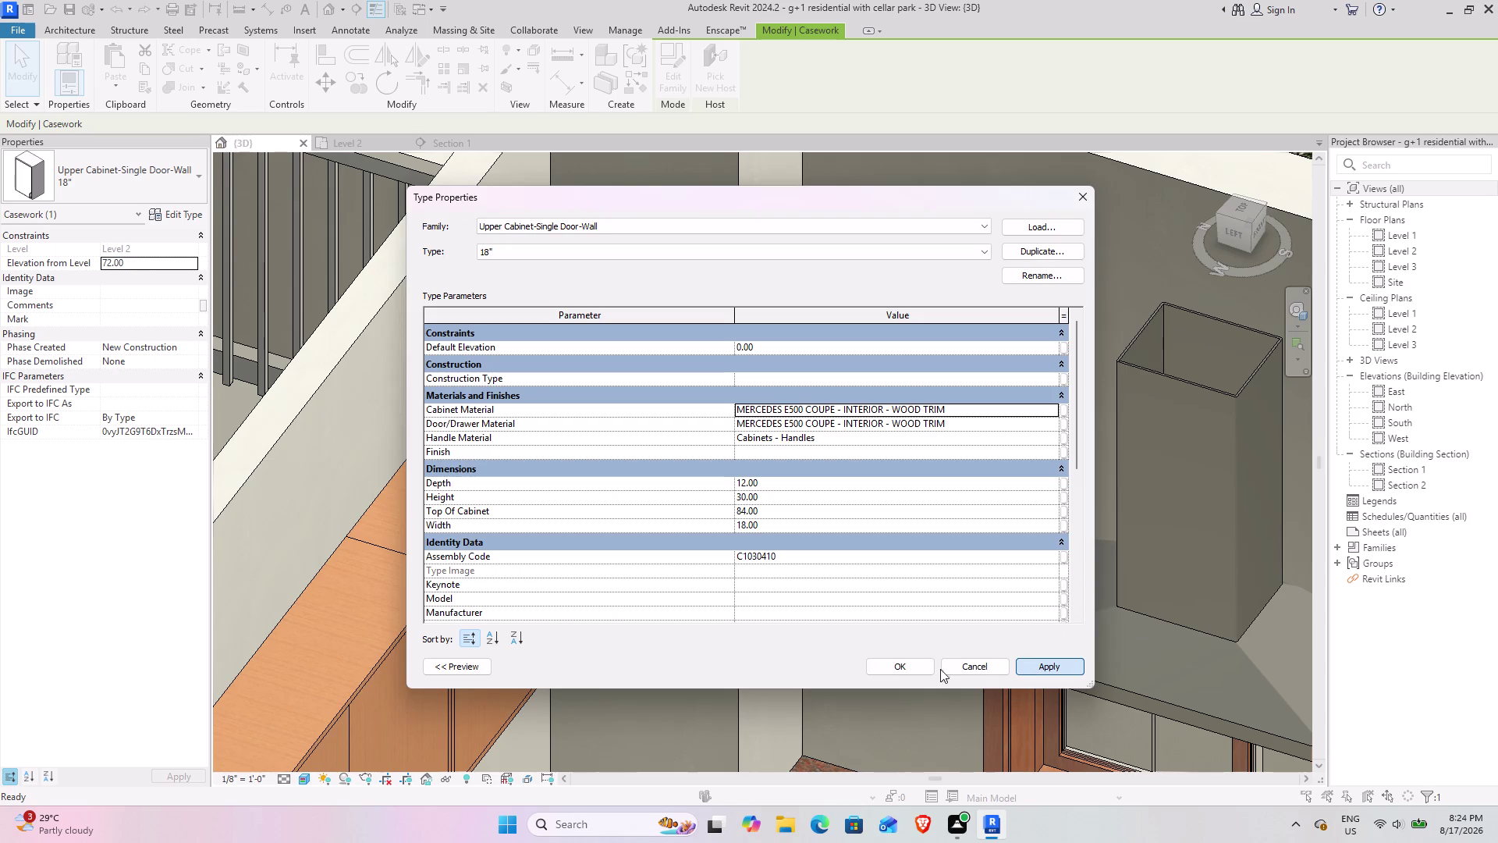
click(896, 662)
click(872, 645)
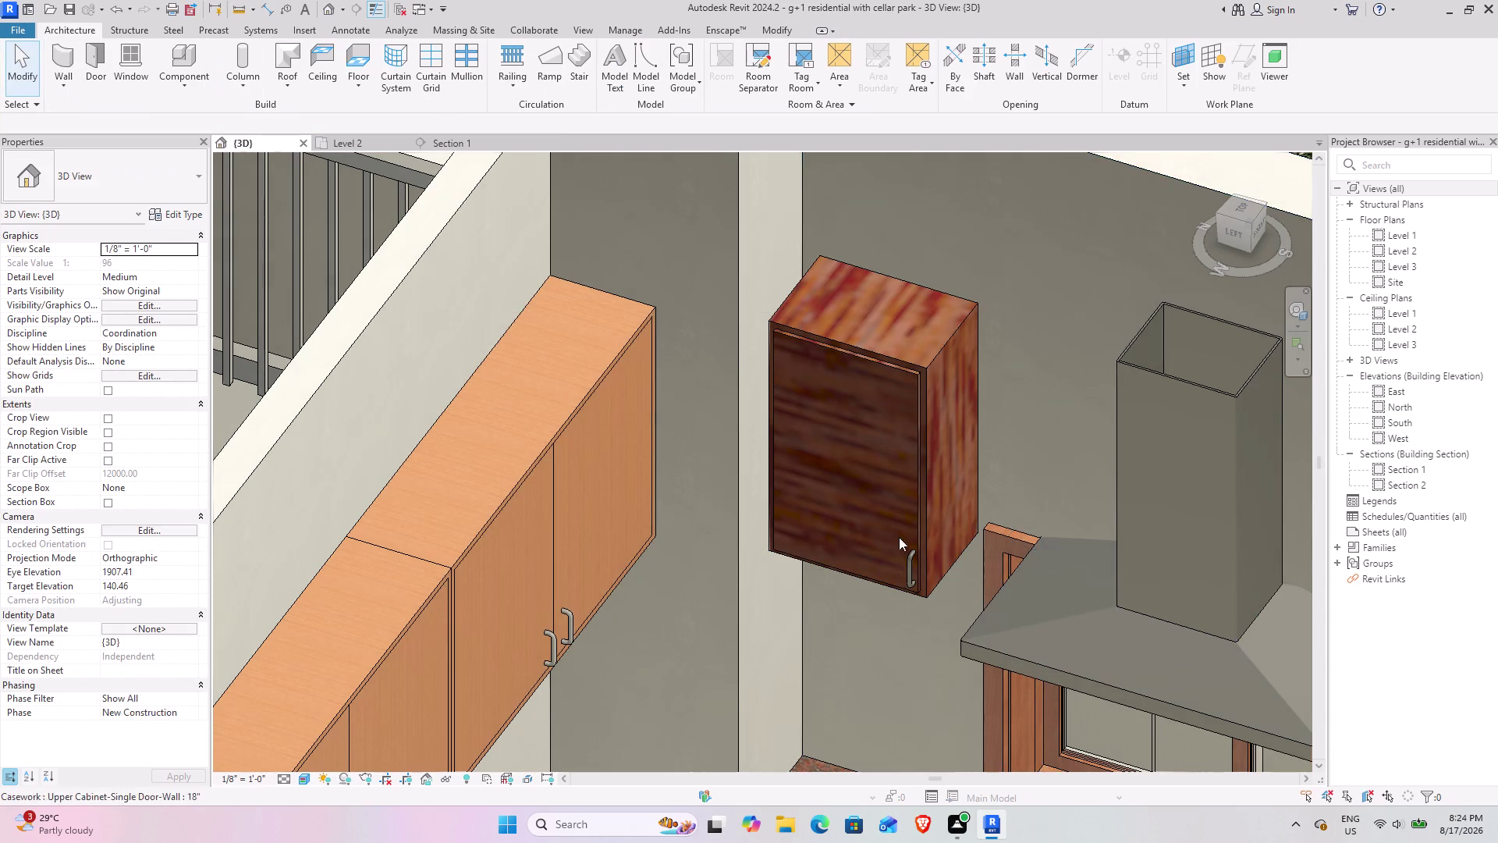
Orbit around the kitchen and reselect the wood upper cabinet.
scroll(down, 3)
middle_drag(1034, 484, 687, 484)
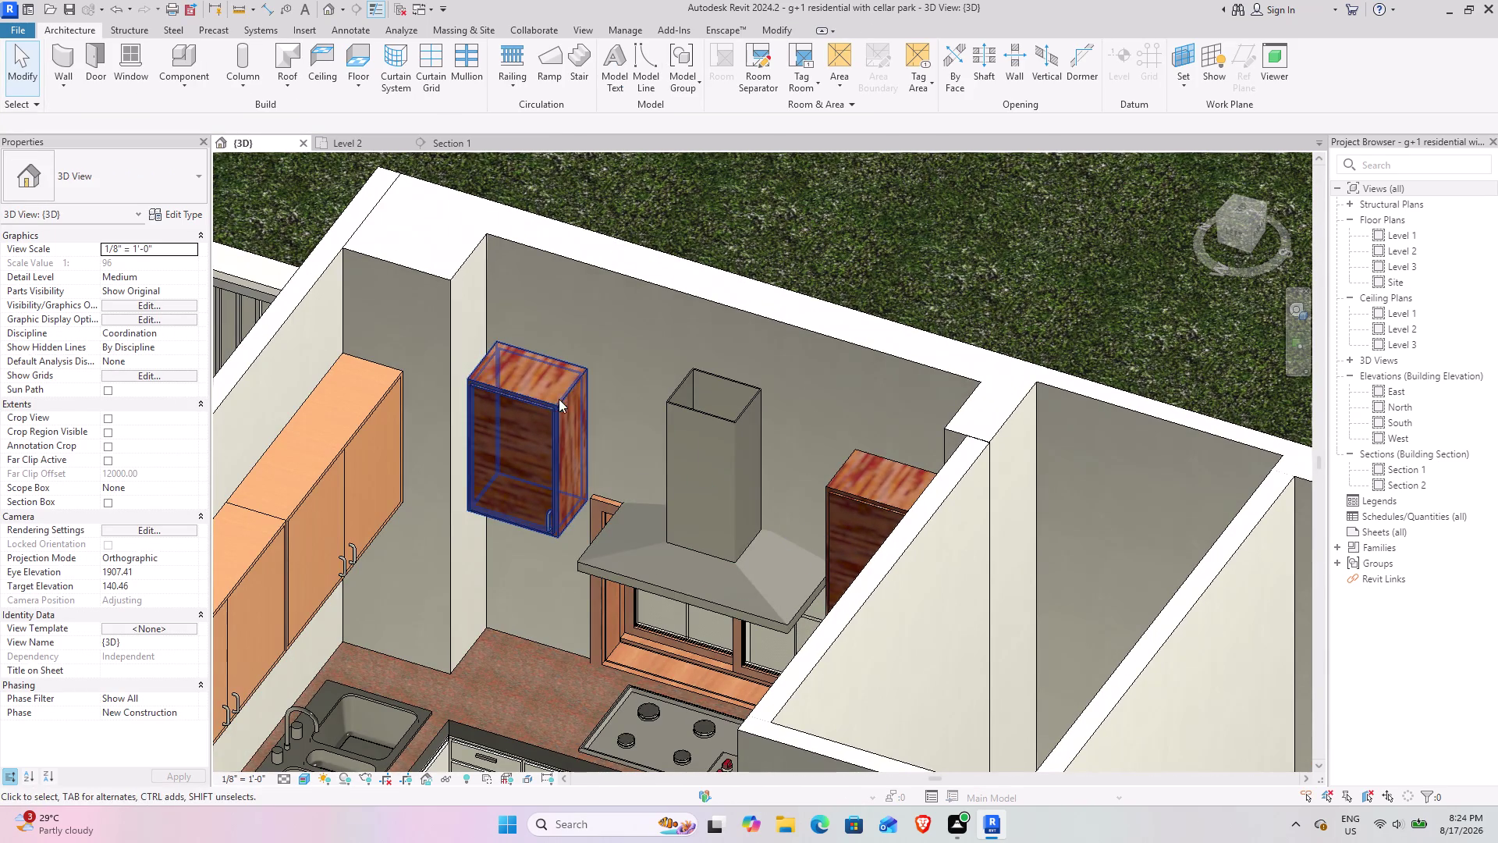
scroll(down, 3)
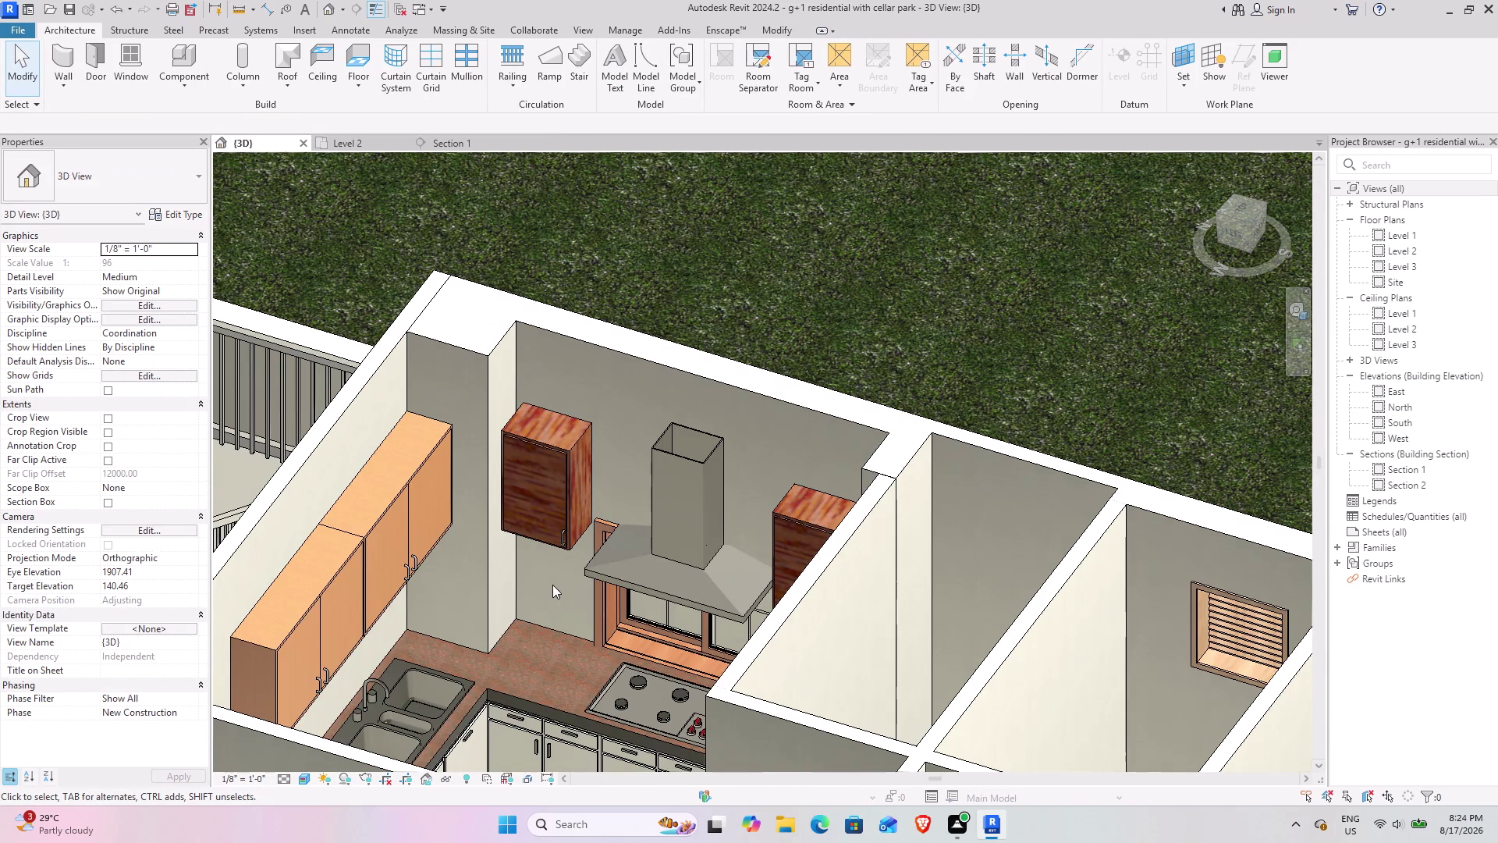
middle_drag(548, 582, 602, 670)
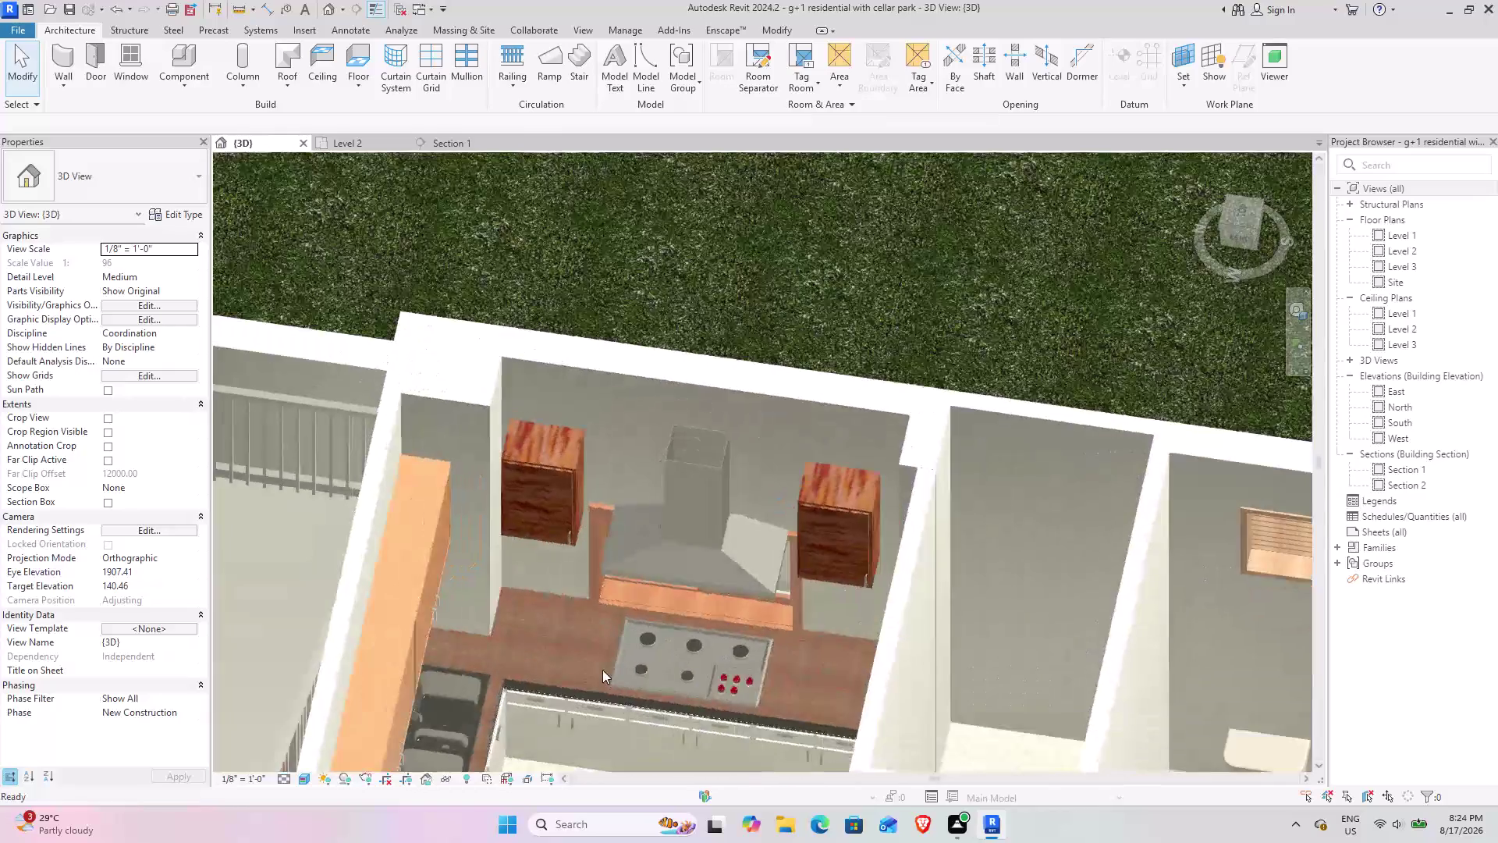
middle_drag(601, 668, 451, 588)
middle_drag(466, 590, 731, 637)
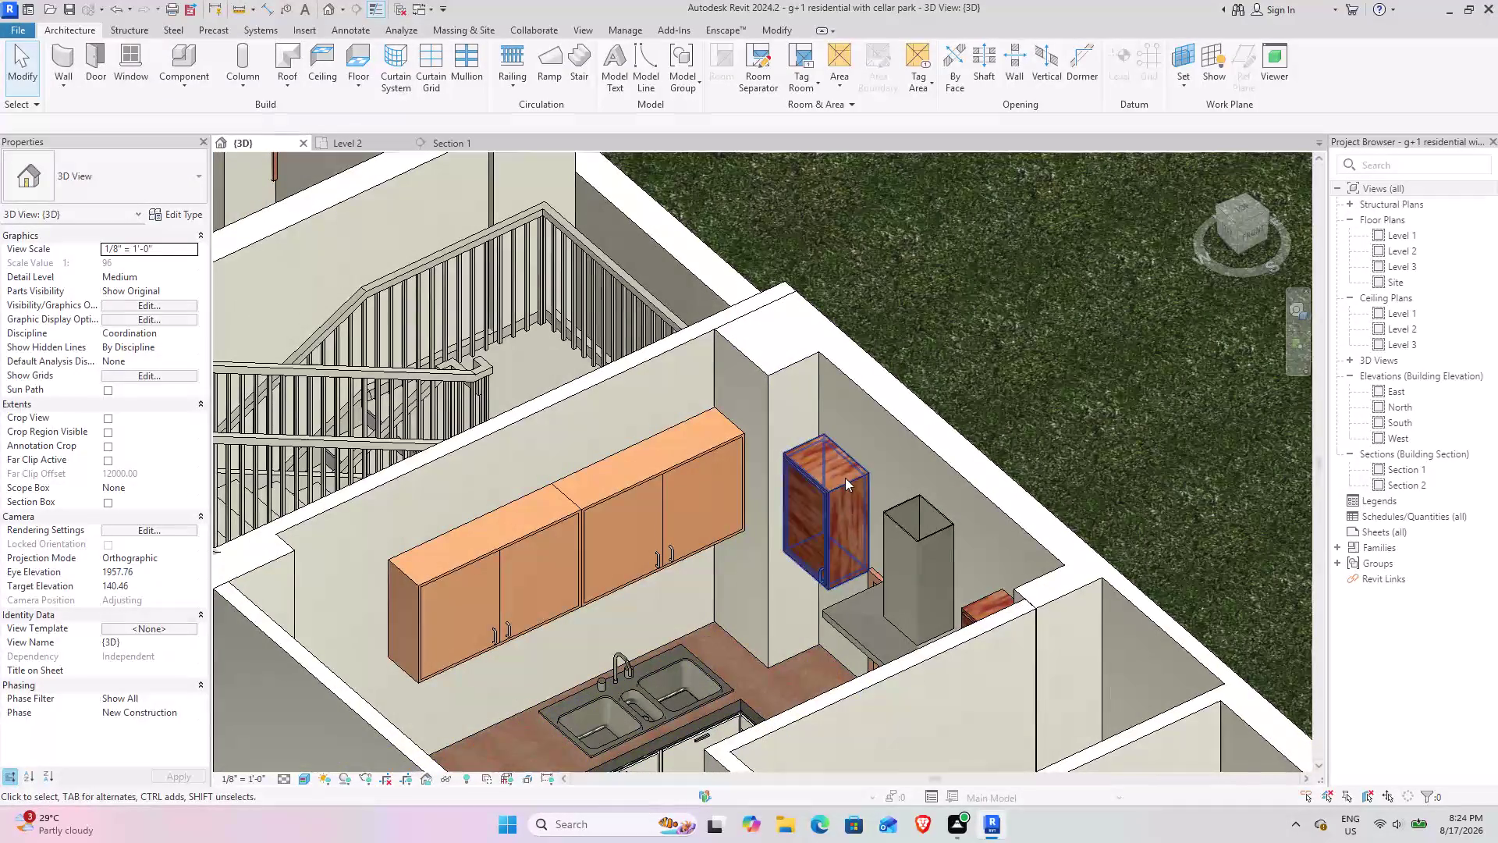
click(843, 477)
click(181, 204)
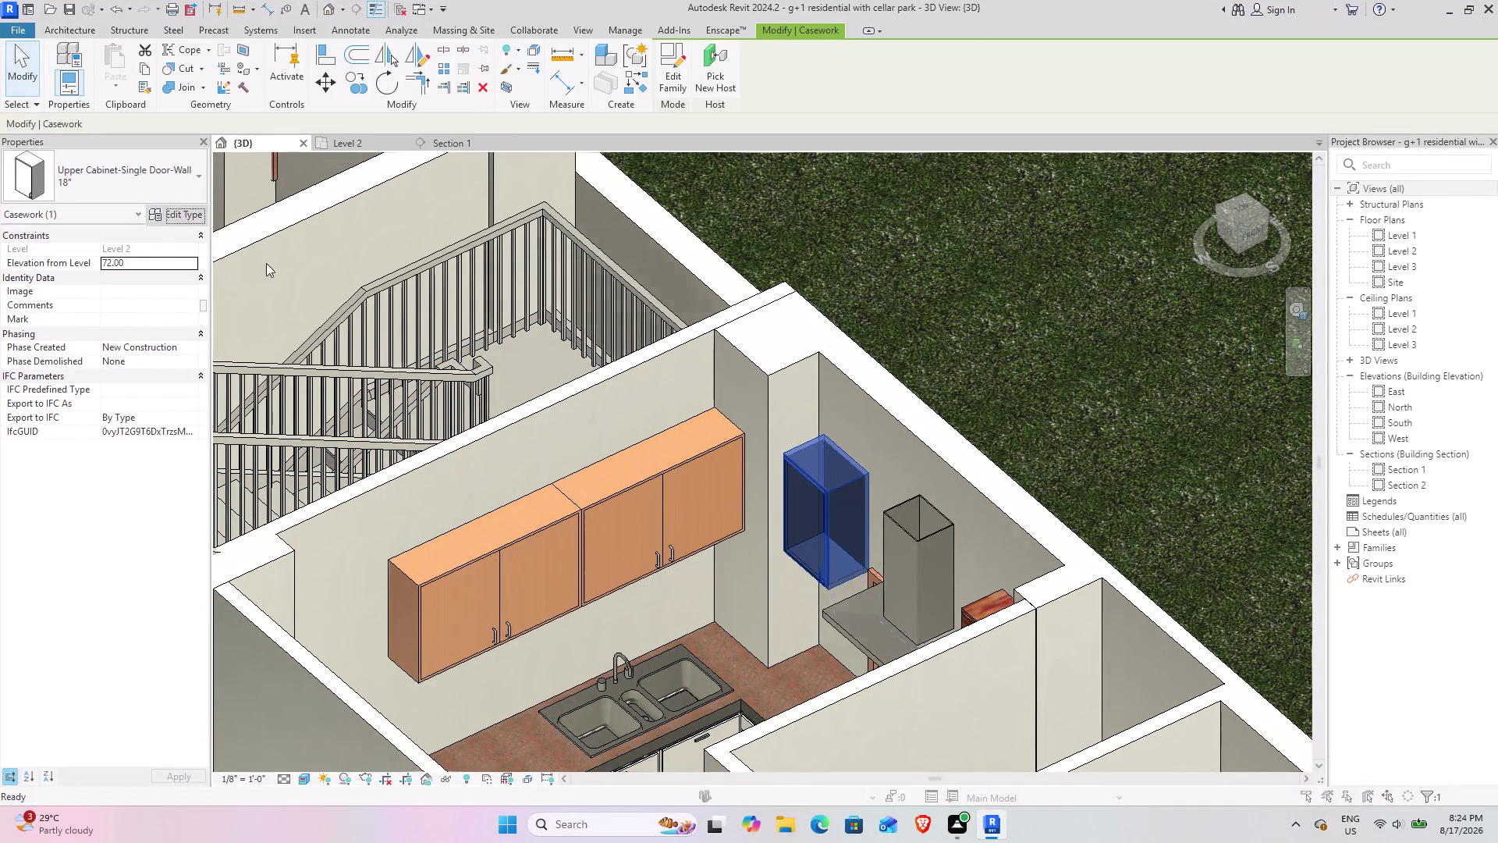
Copy the single-door cabinet's material name and close its type properties.
click(970, 410)
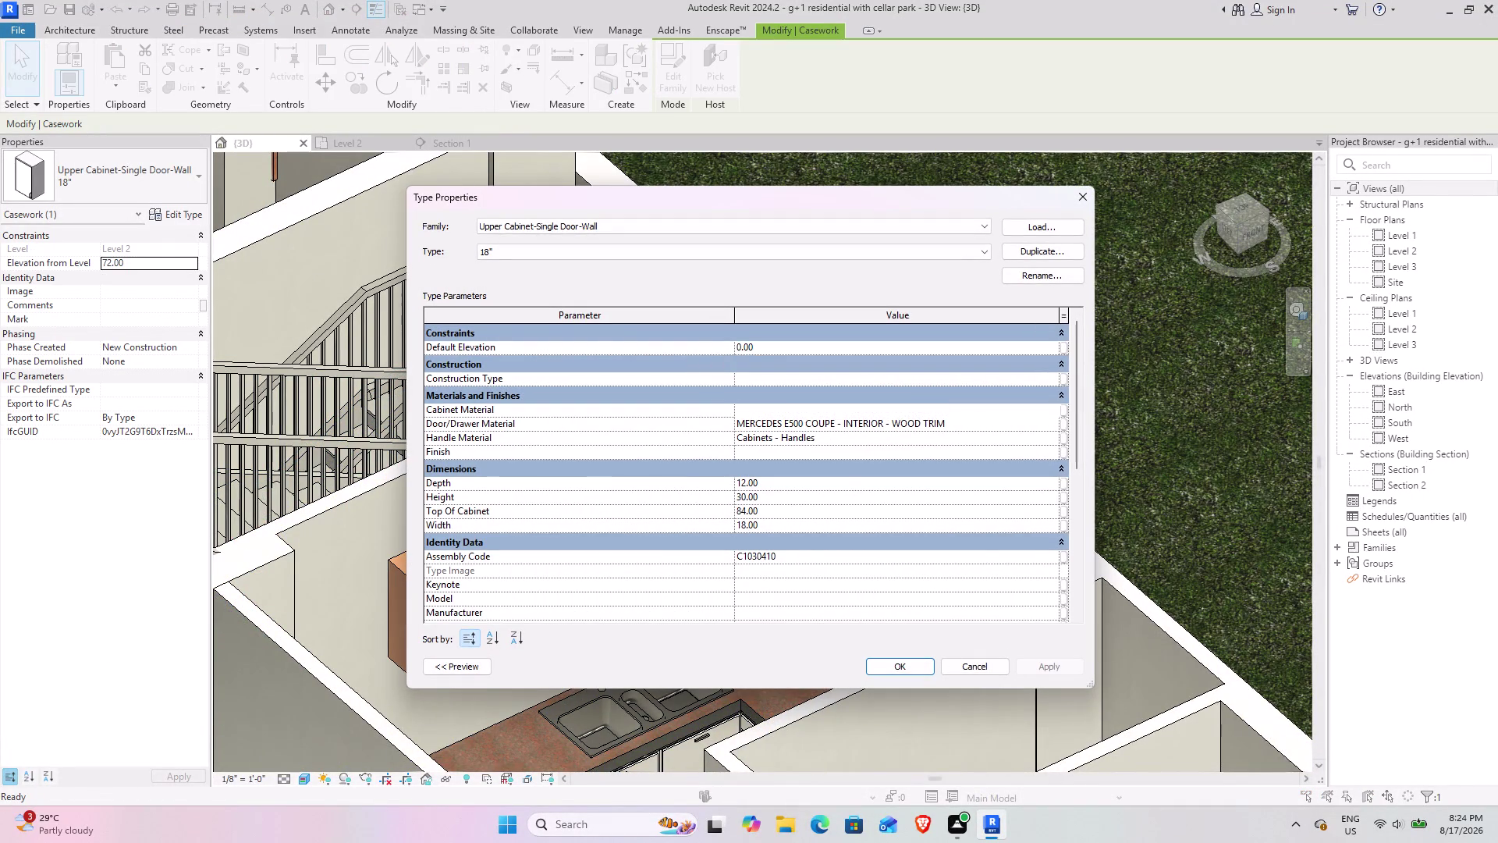
drag(976, 405, 531, 405)
key(ctrl+c)
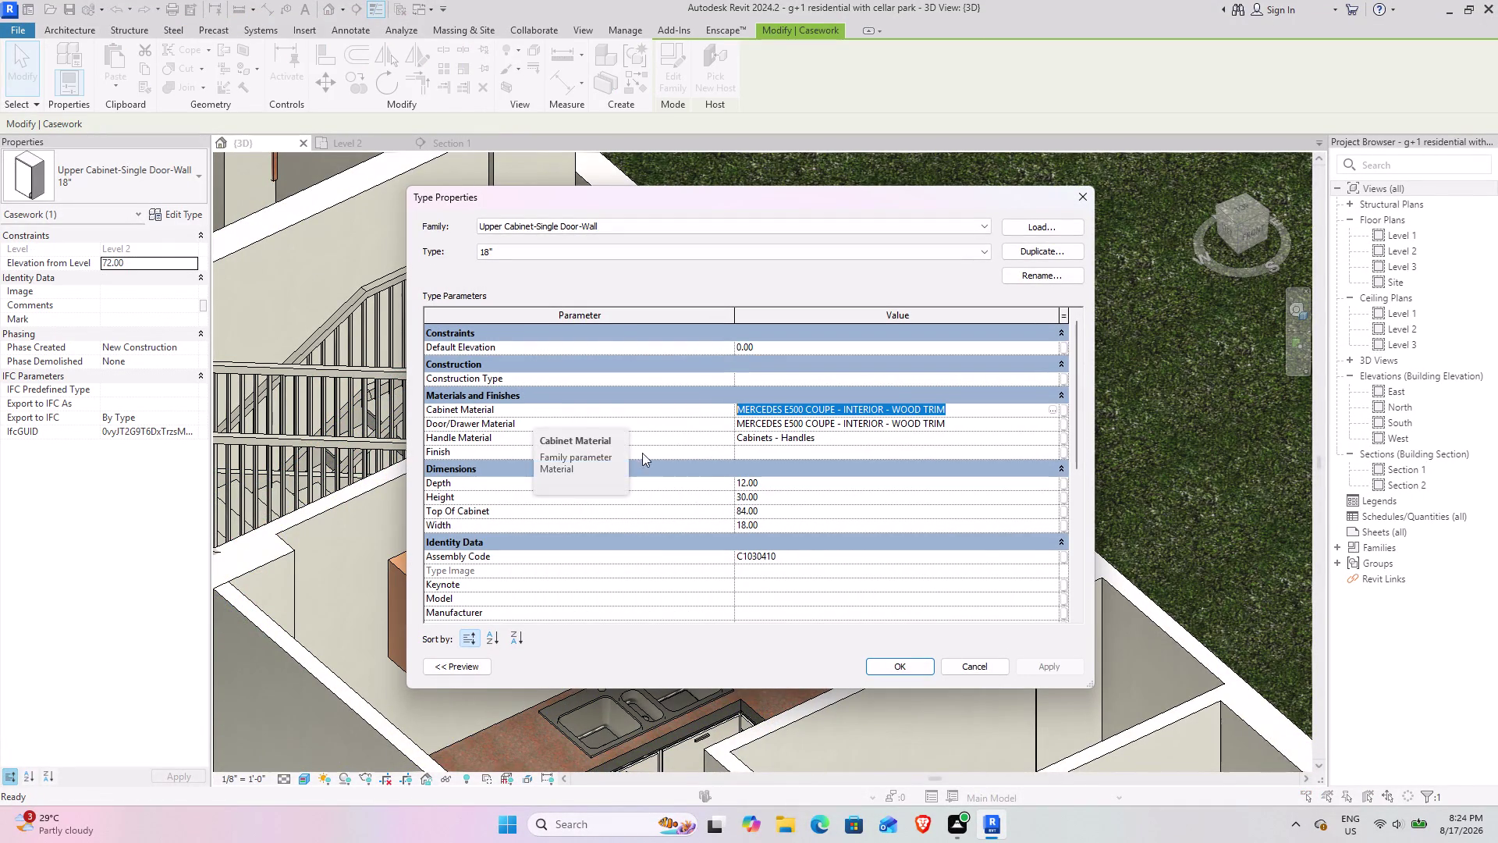
click(890, 661)
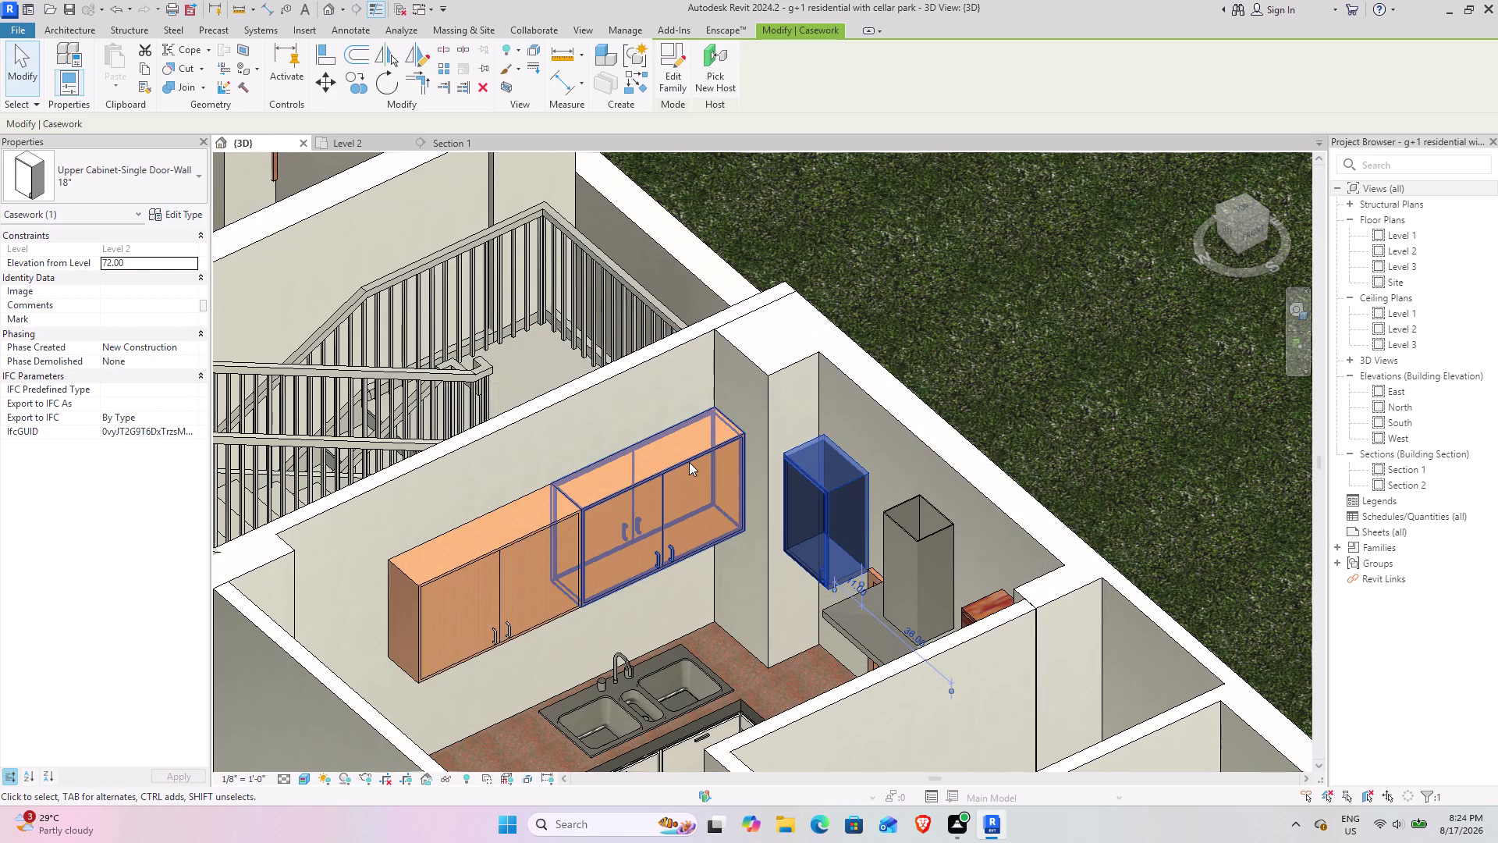
Make MERCEDES E500 COUPE - INTERIOR - WOOD TRIM the long pass-thru cabinet's Finish.
click(688, 458)
click(164, 213)
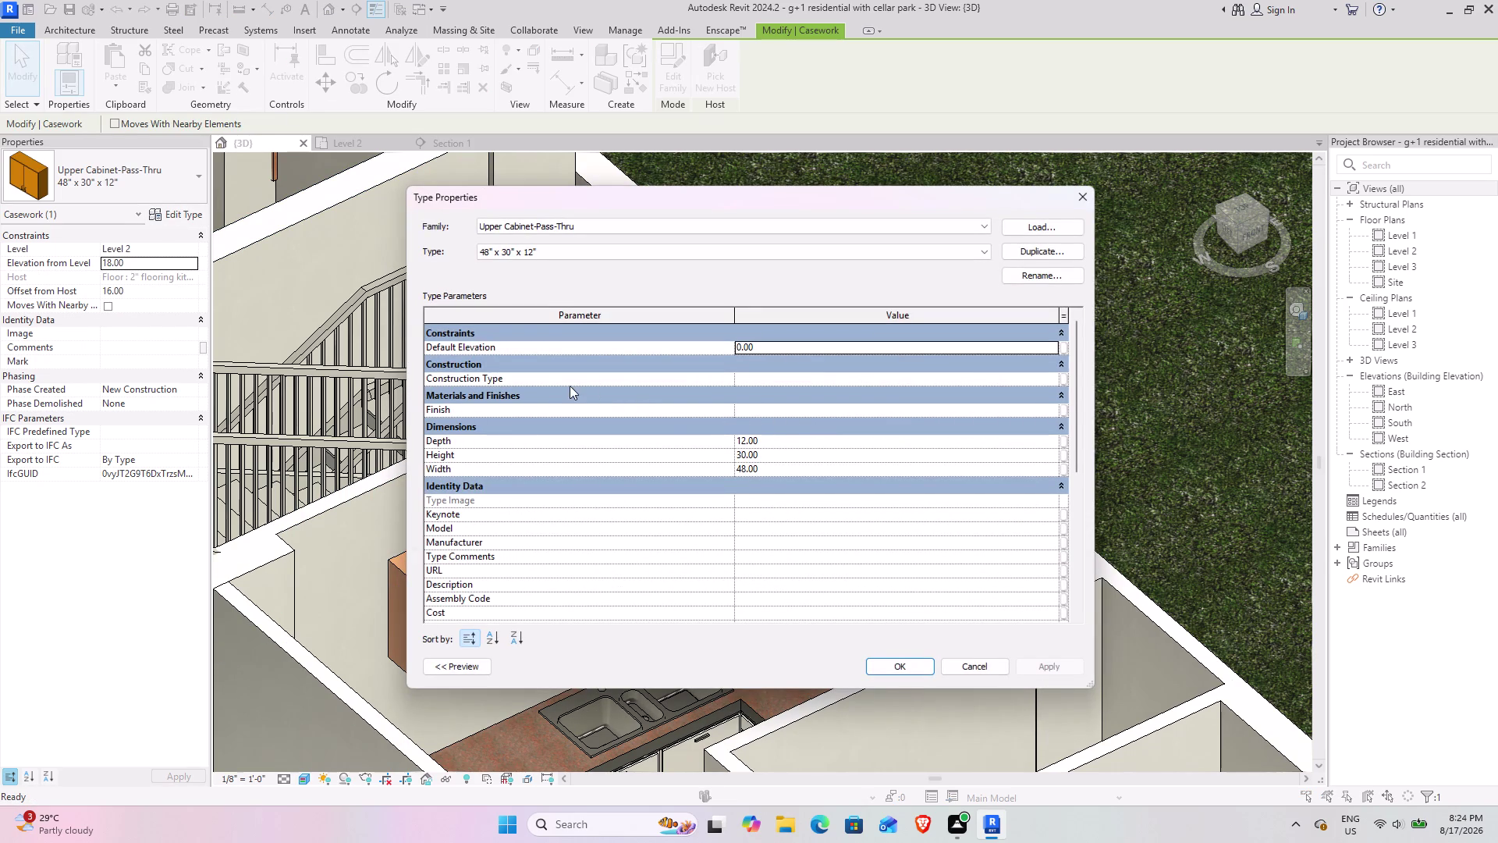
scroll(down, 3)
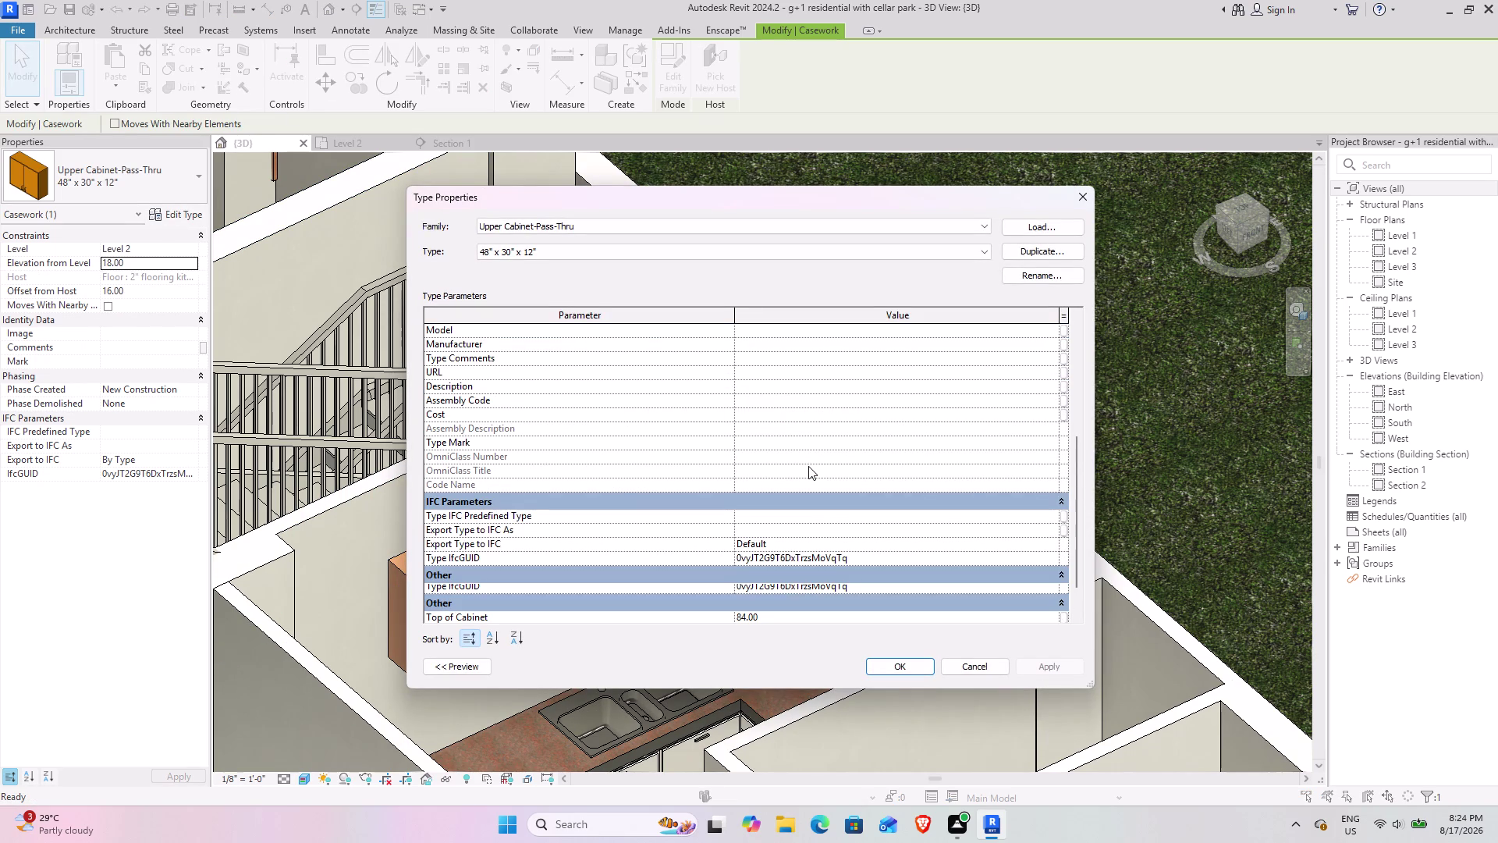
scroll(down, 3)
scroll(up, 3)
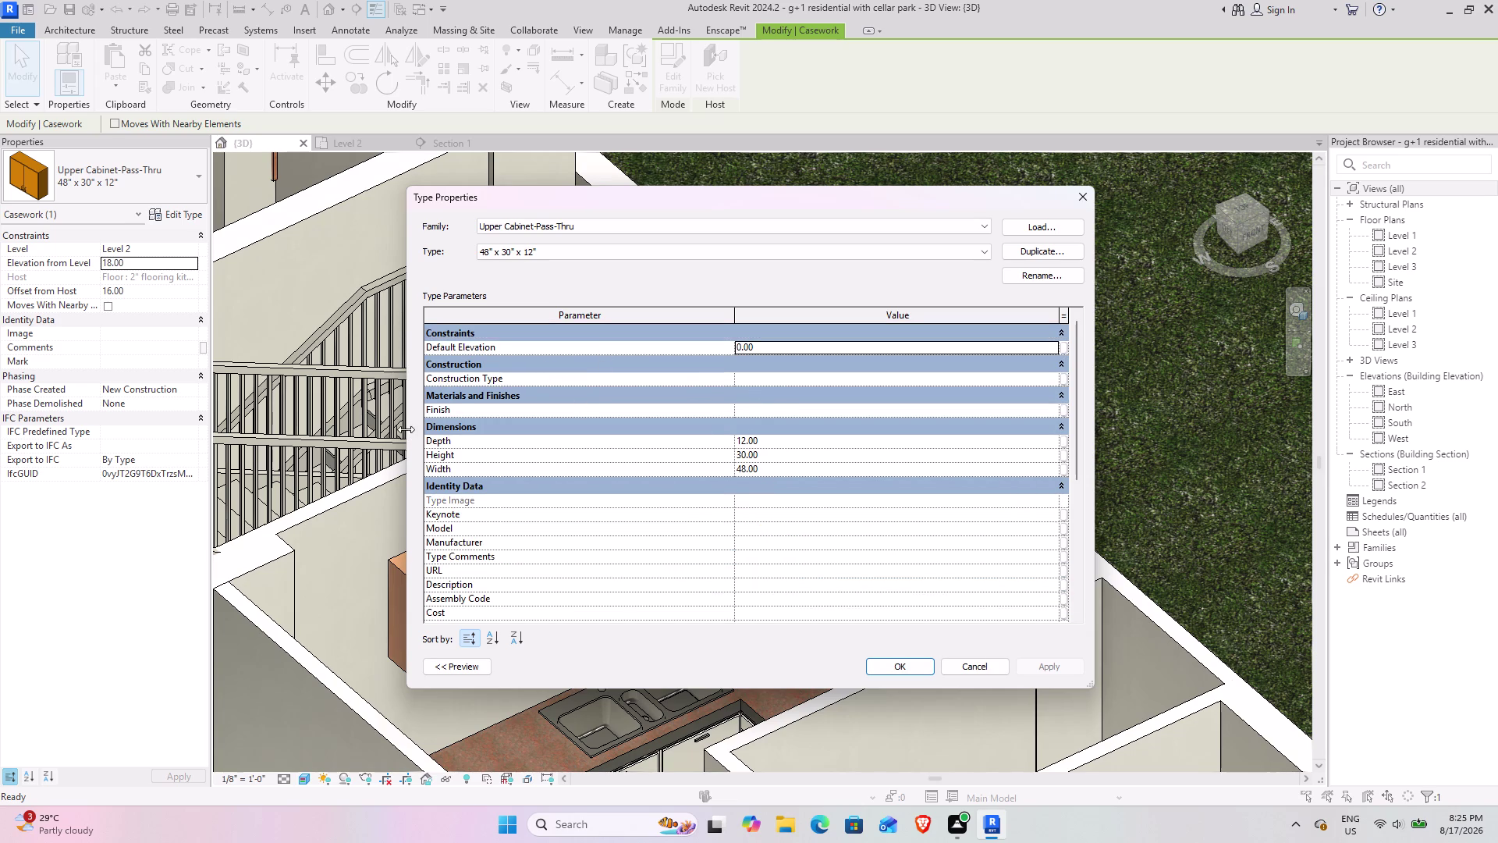
click(537, 412)
click(753, 411)
click(753, 410)
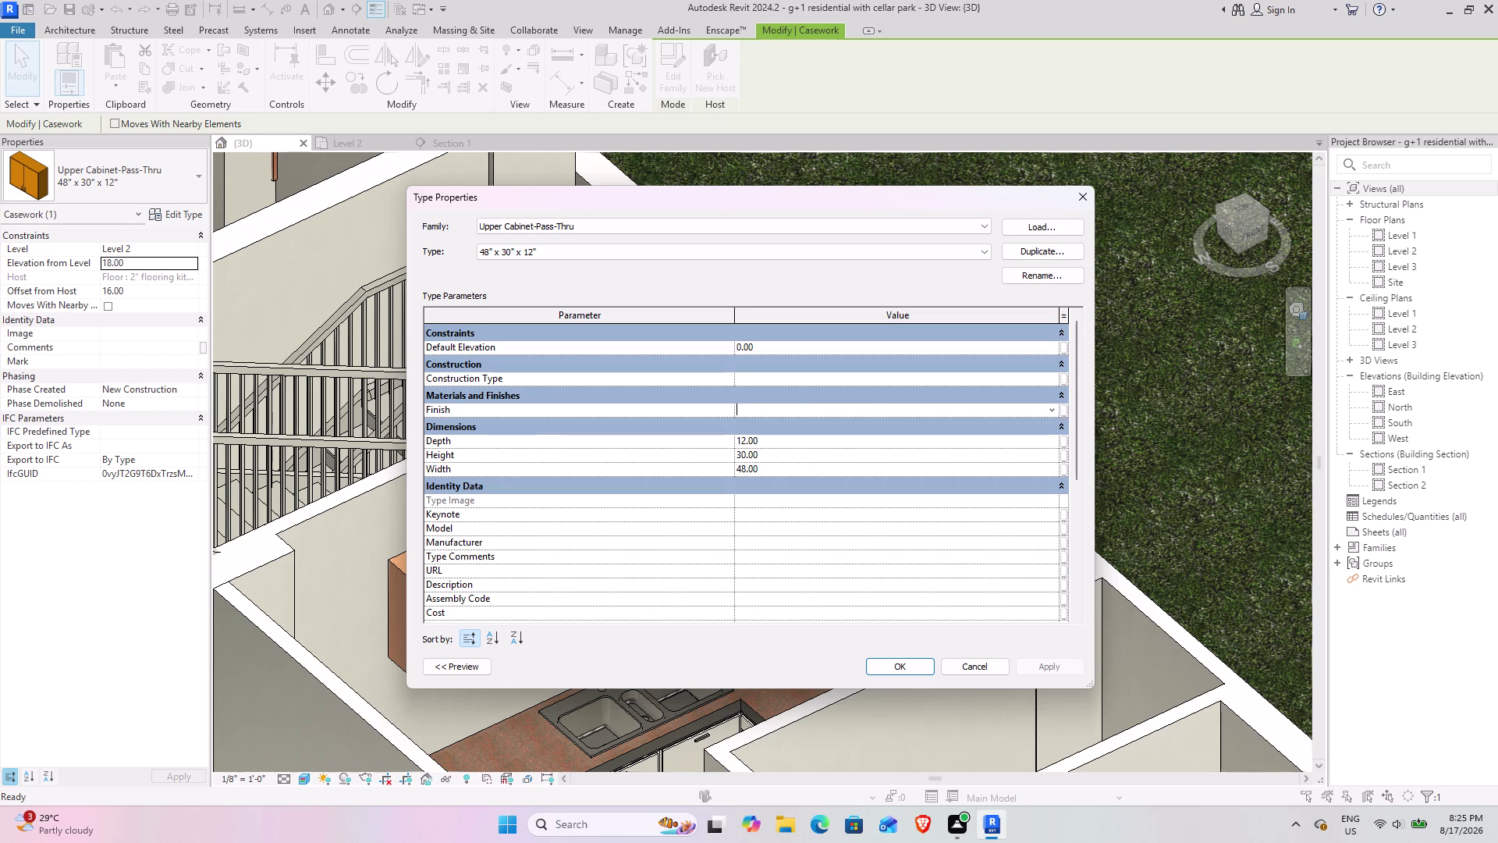
key(ctrl+v)
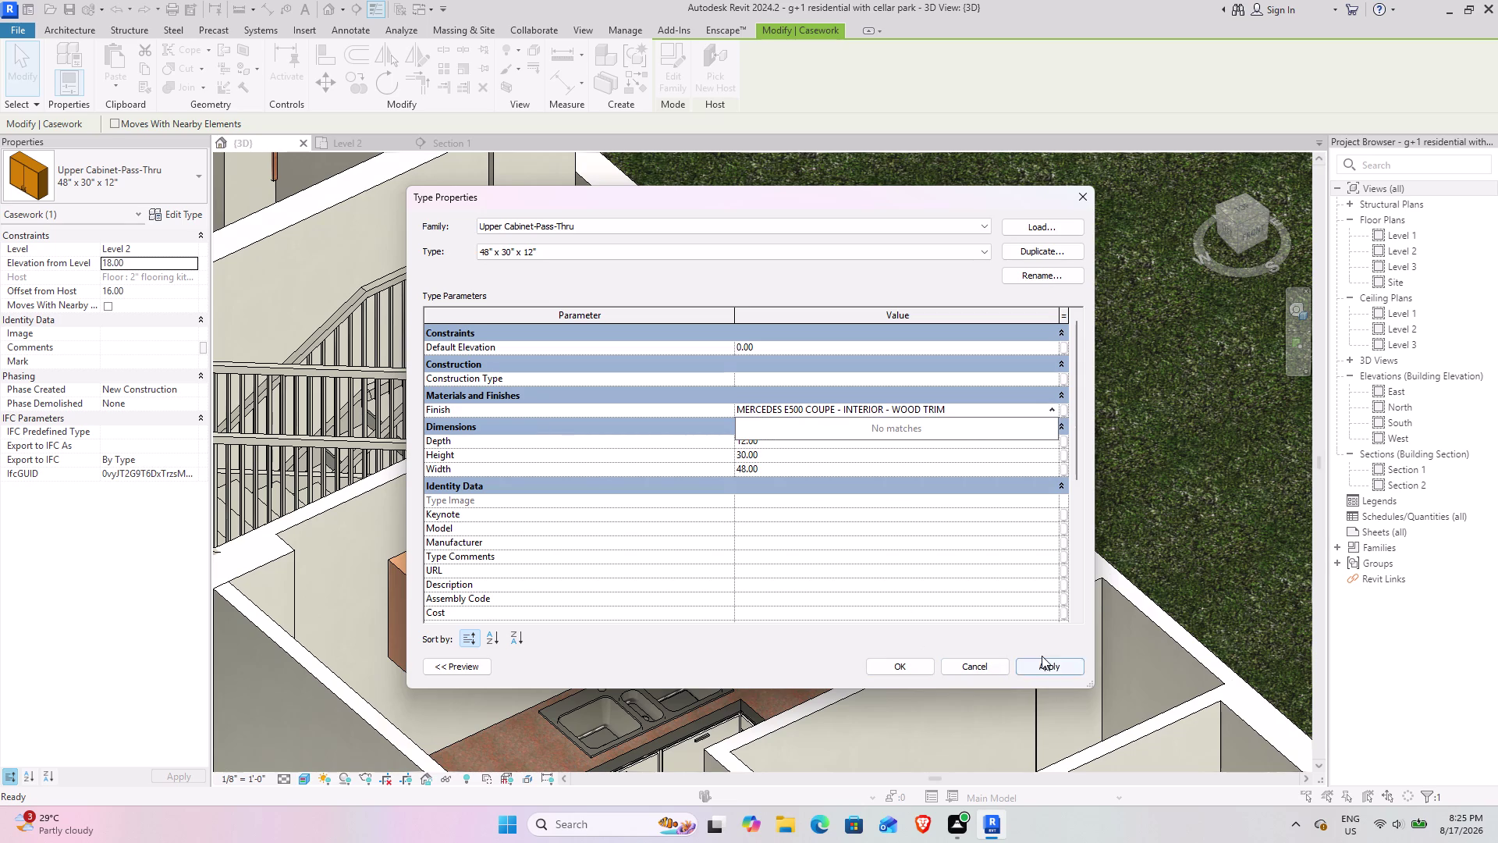
click(1042, 655)
click(1044, 662)
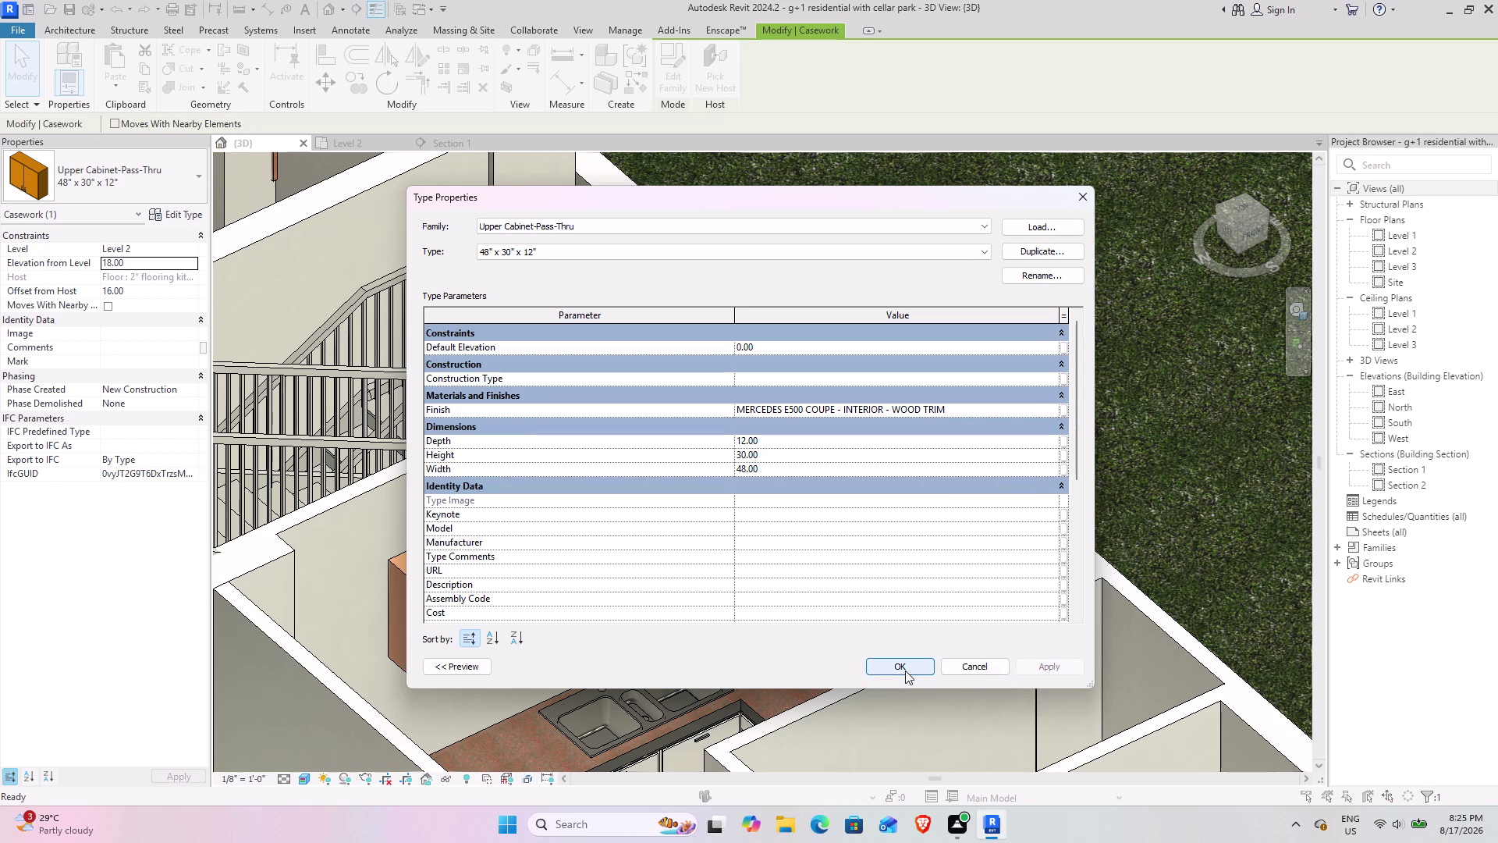
click(905, 670)
Orbit to the kitchen and open the other pass-thru cabinet's type settings.
click(980, 359)
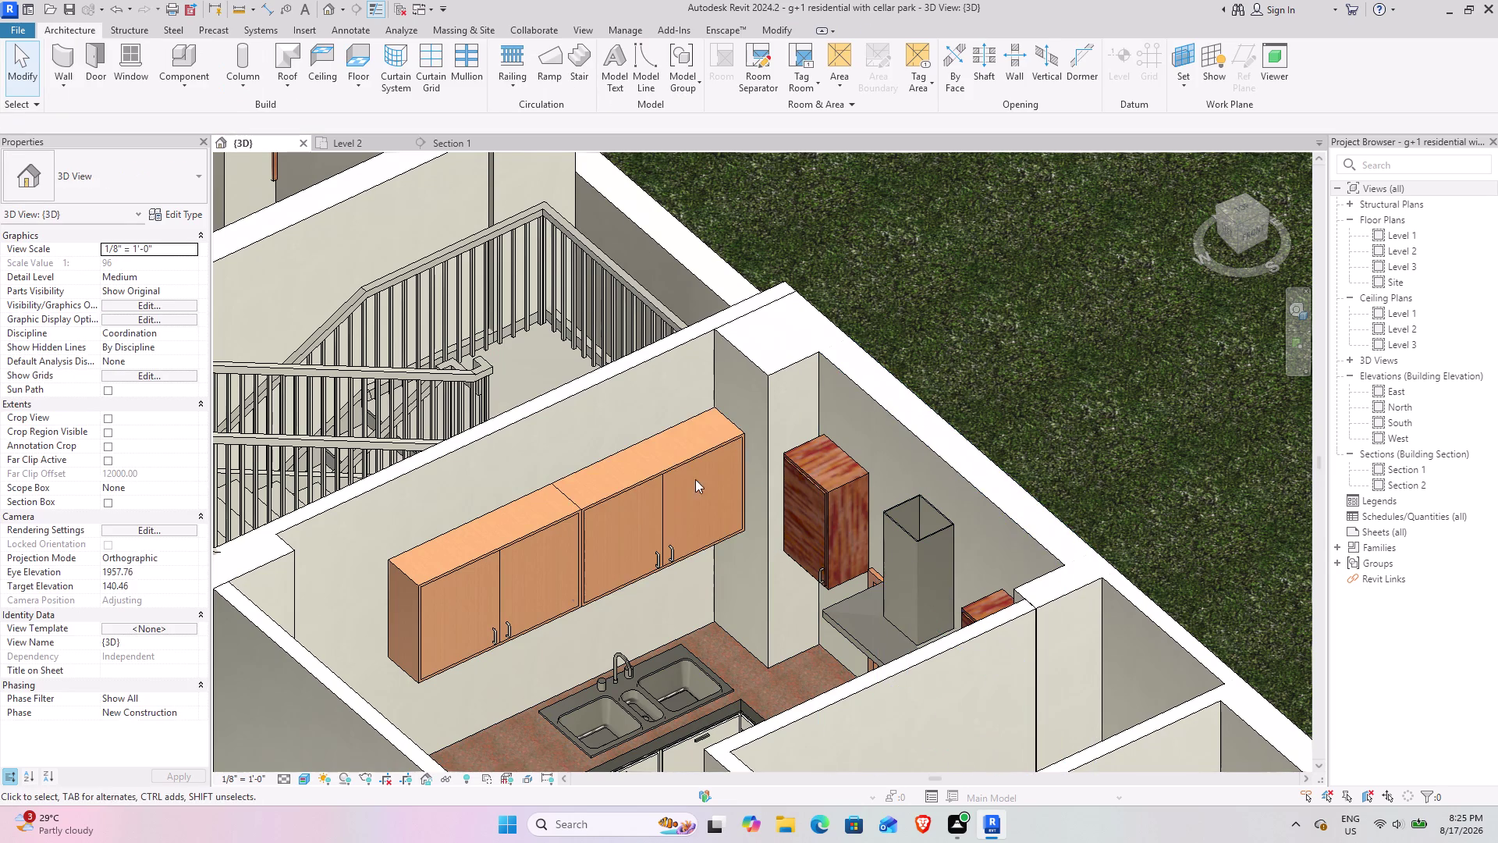
scroll(down, 3)
middle_drag(529, 585, 890, 512)
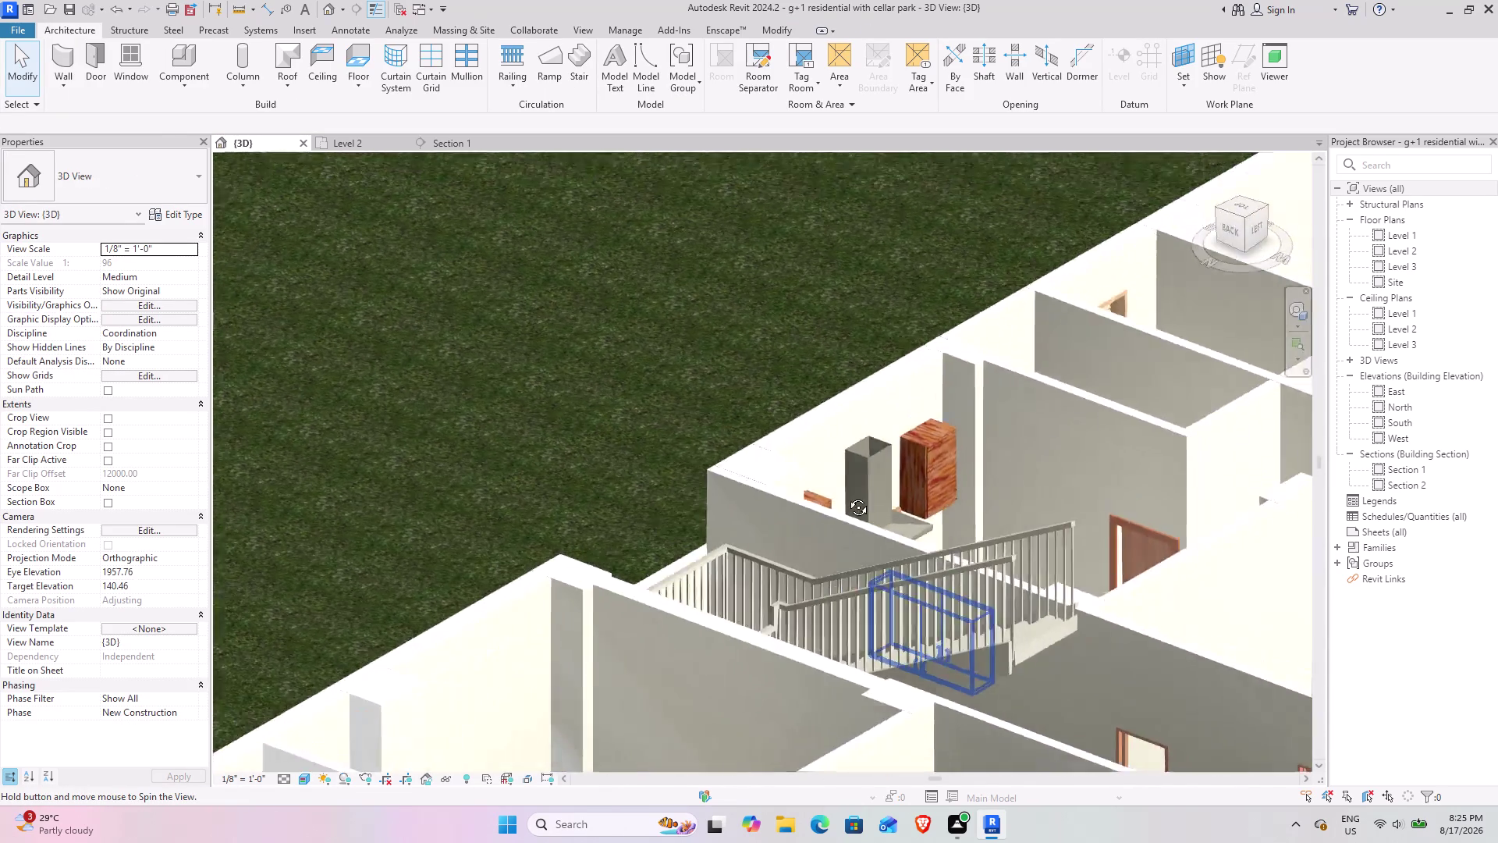
middle_drag(889, 512, 558, 584)
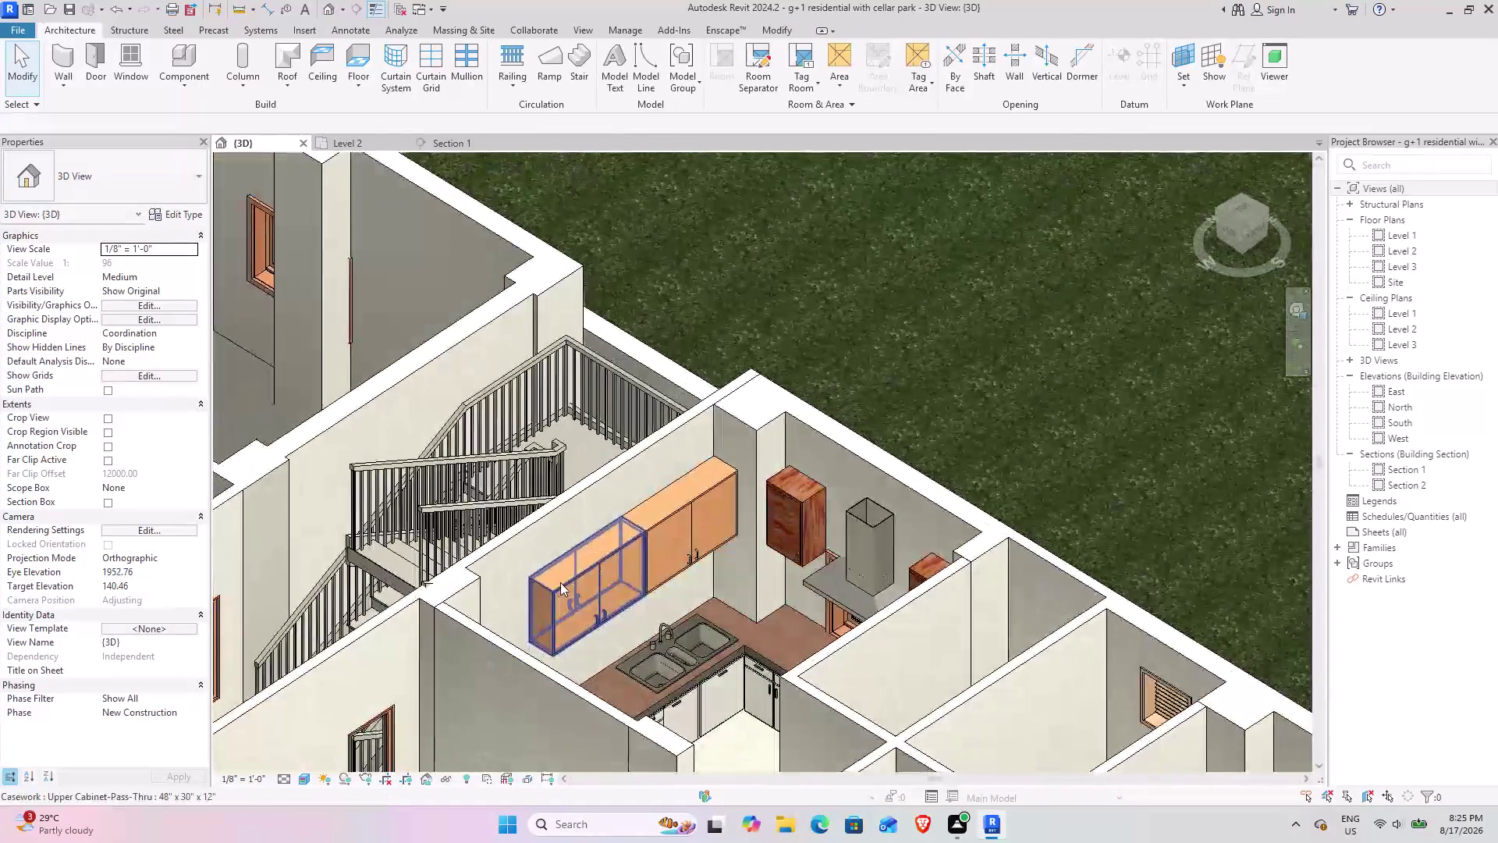
click(669, 514)
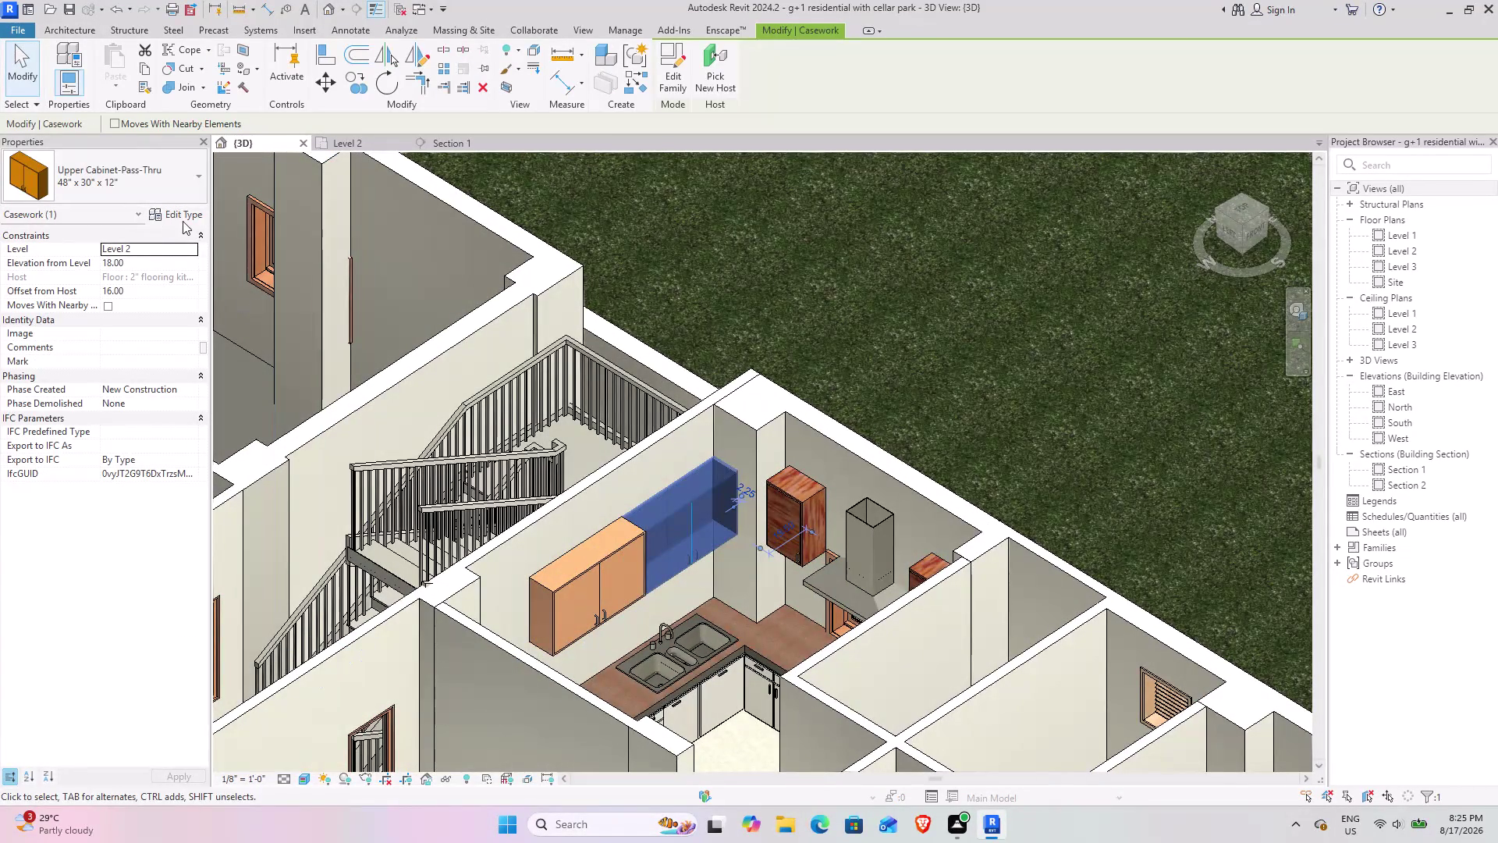
click(183, 221)
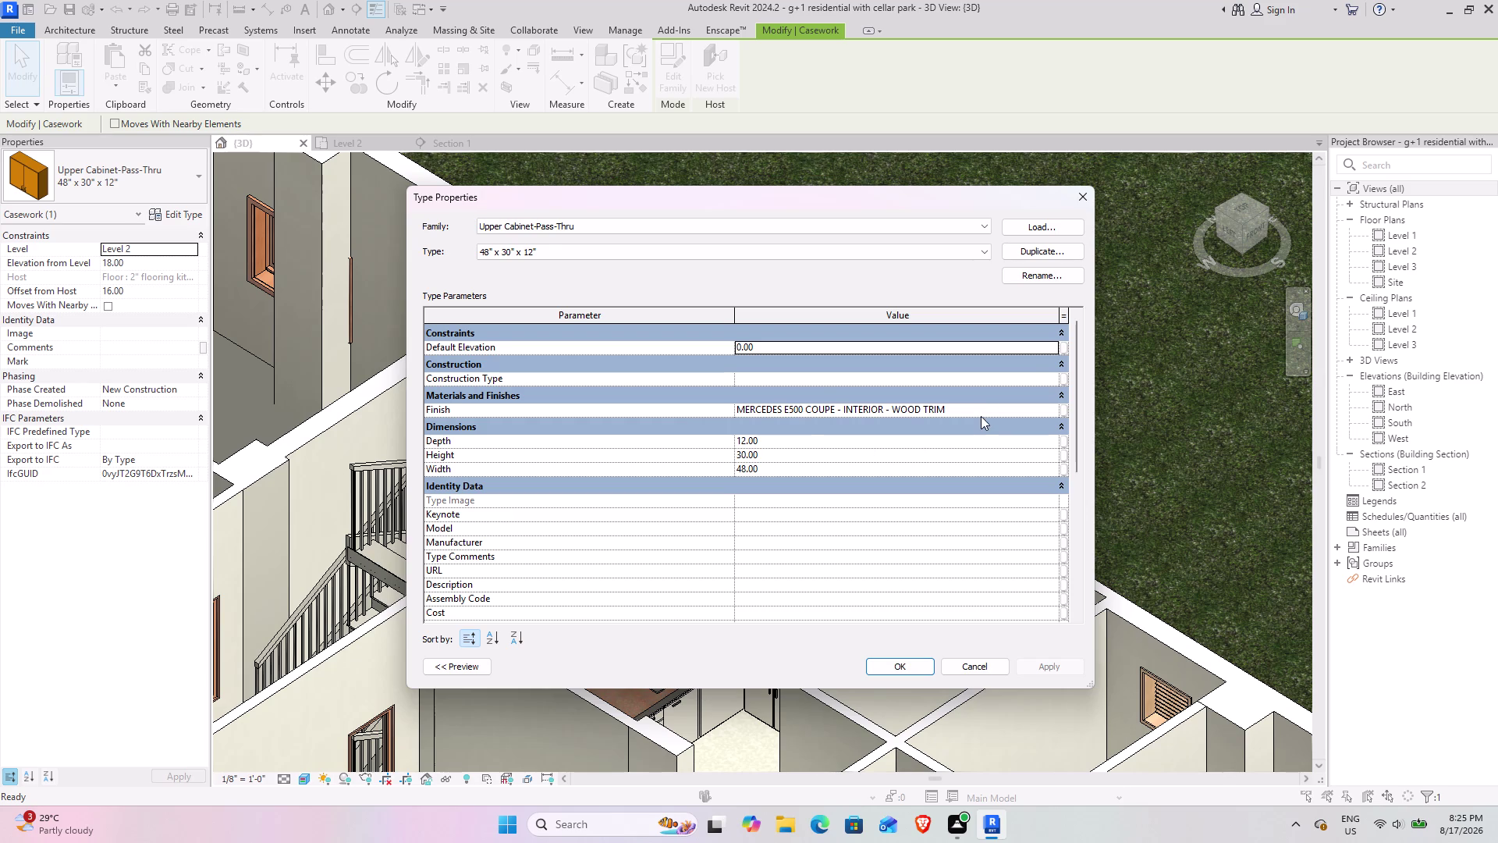
Clear the Finish value and re-pick the wood trim material from the suggestions.
click(981, 416)
click(1054, 411)
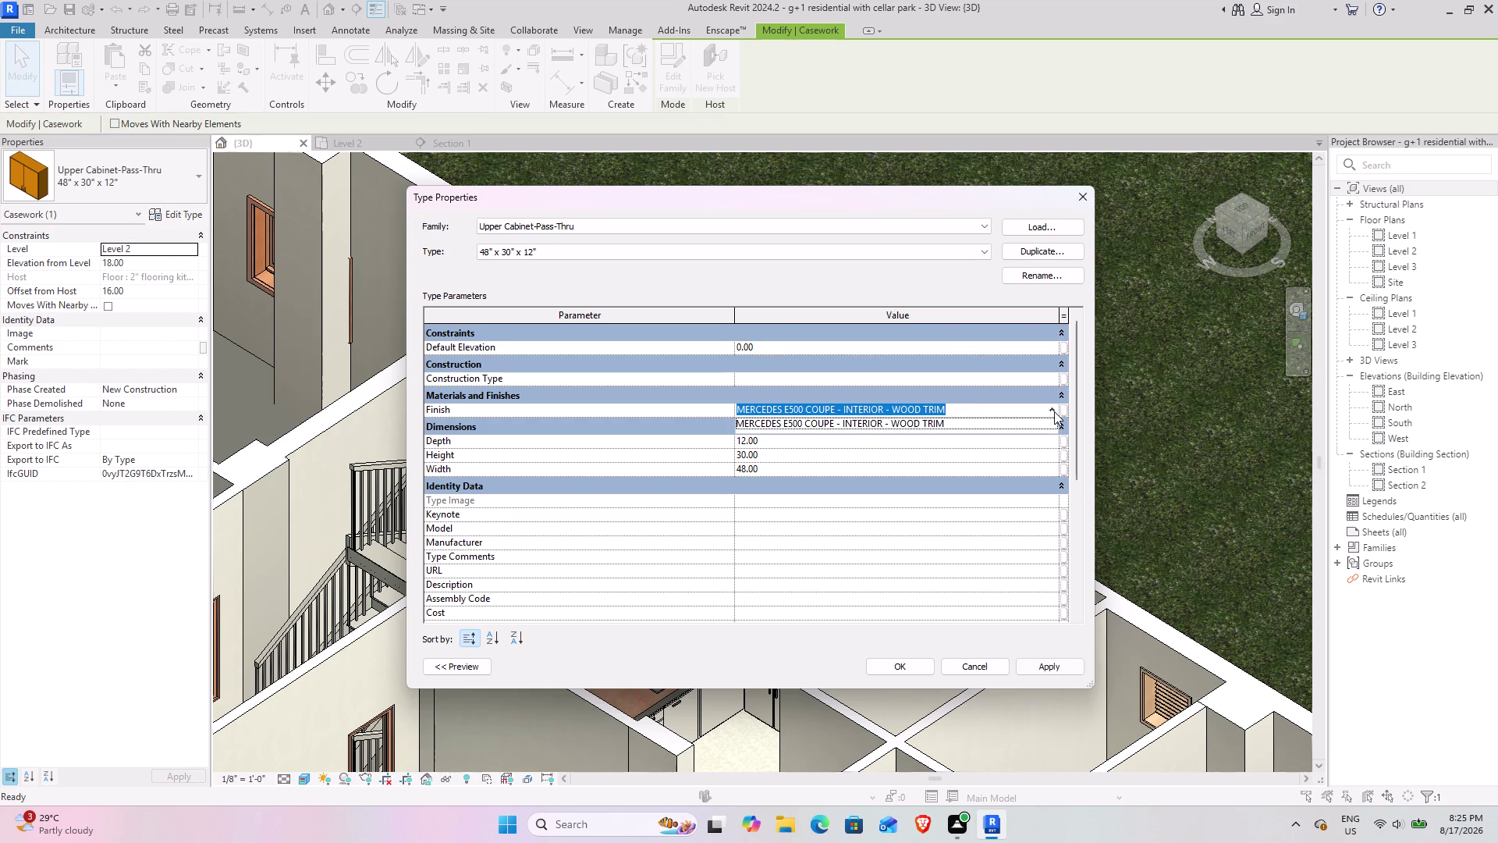
click(1054, 411)
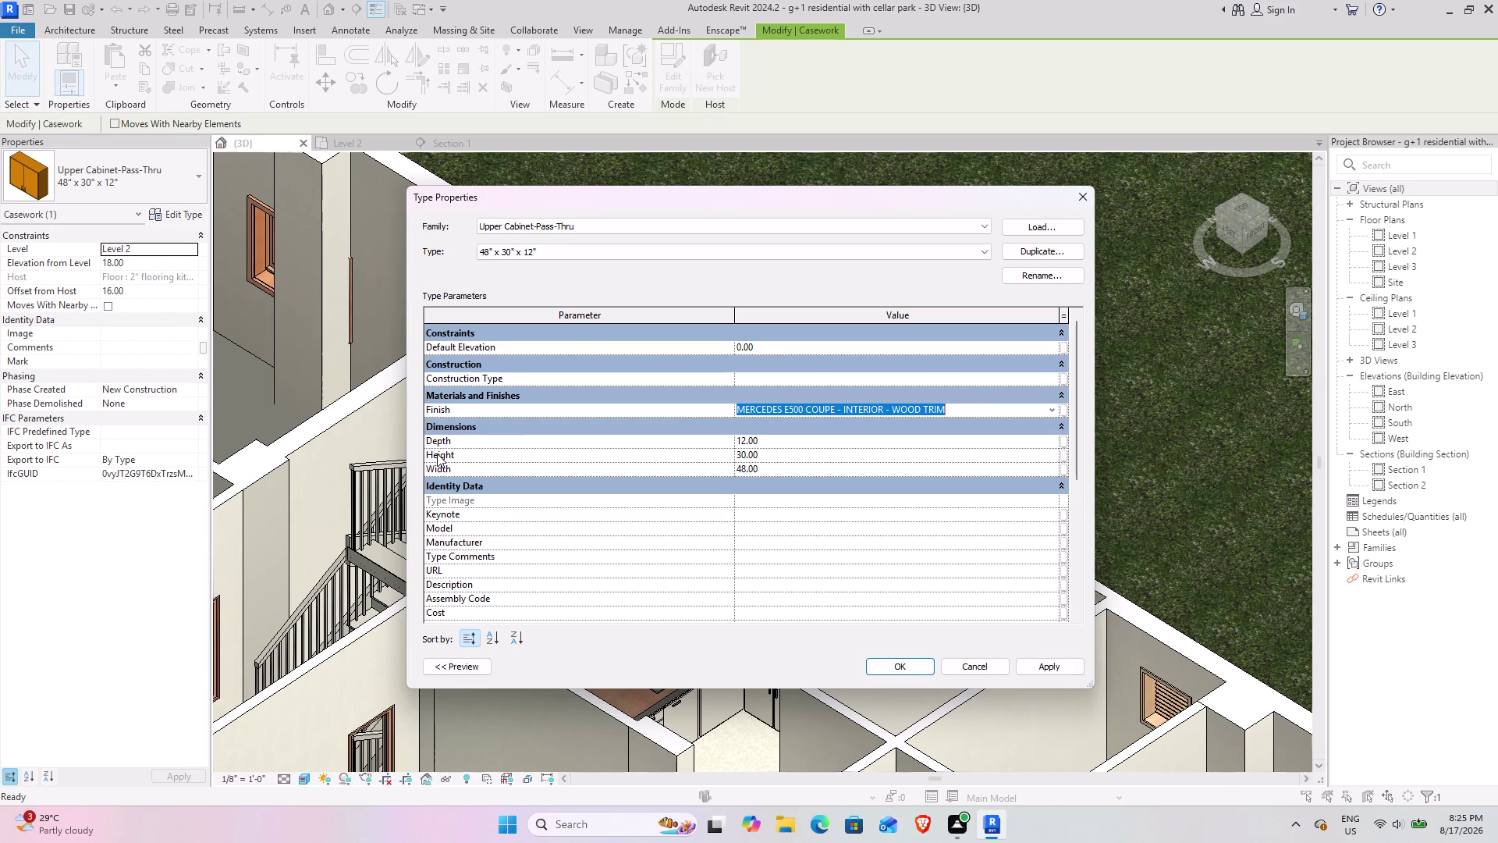
key(space)
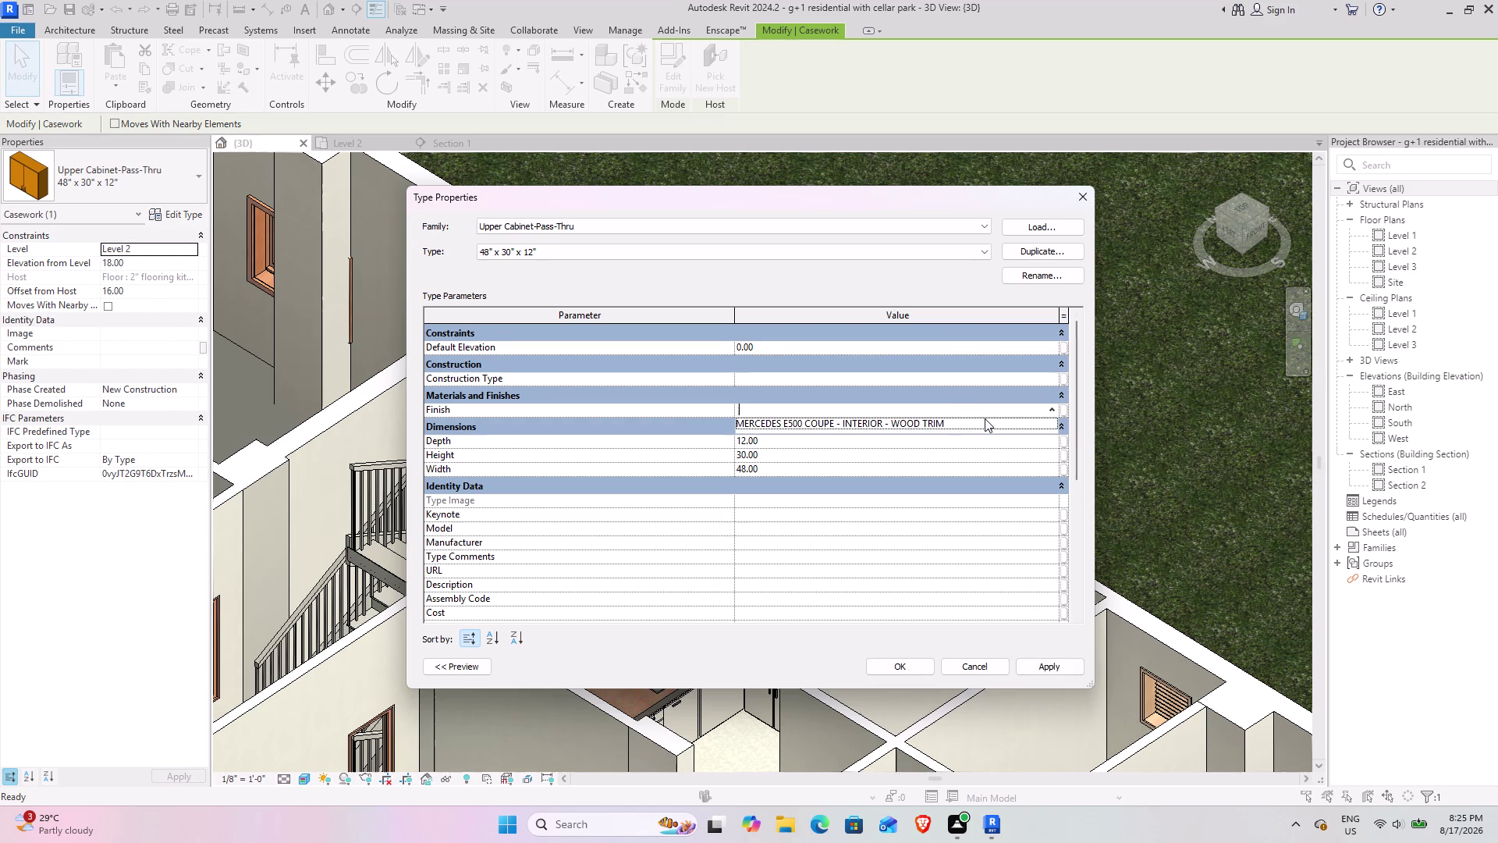
key(space)
click(1053, 410)
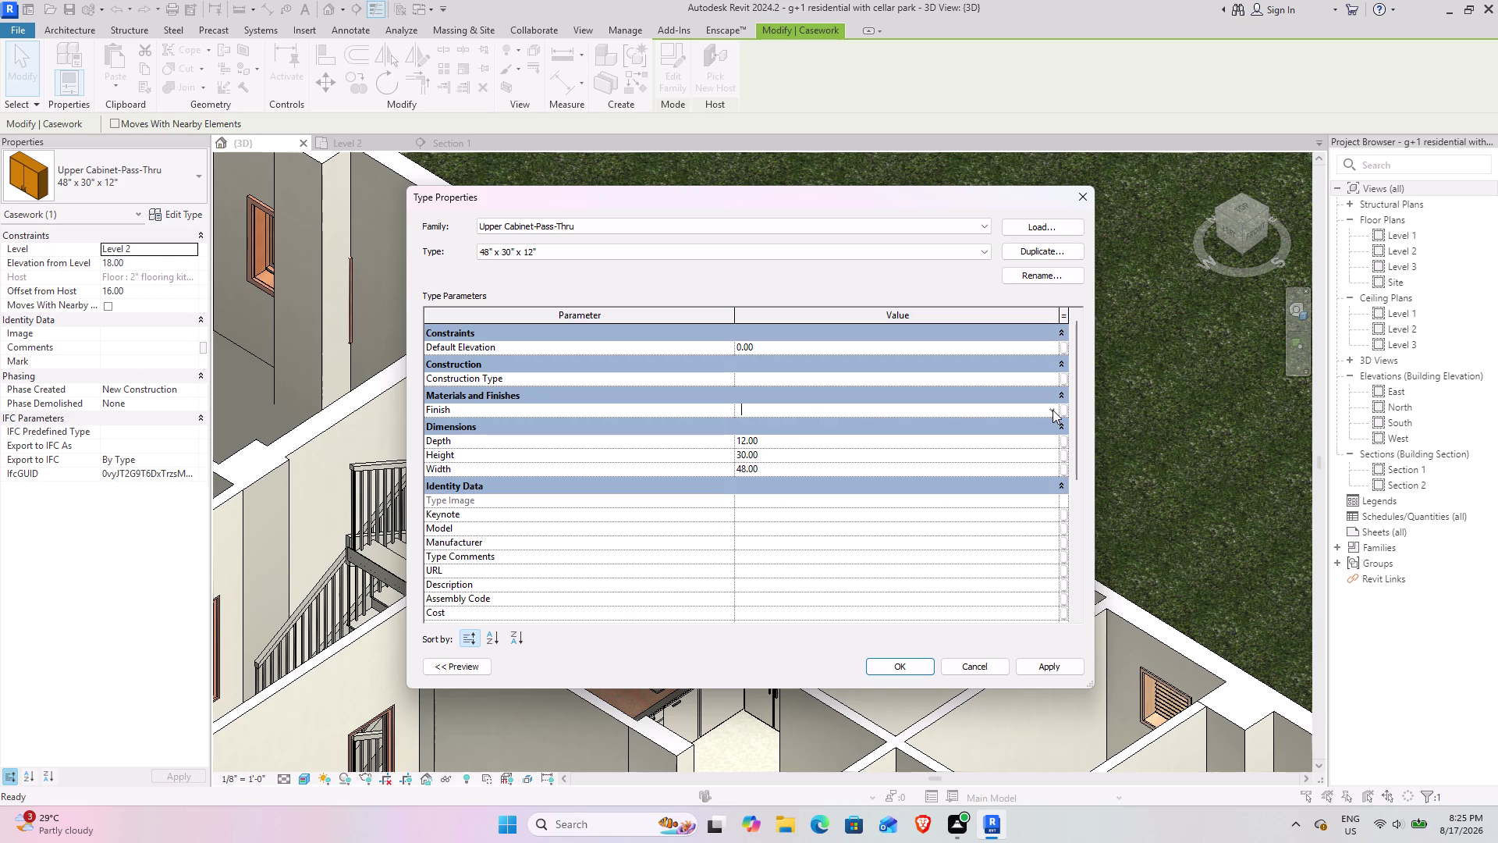
click(934, 416)
click(1052, 408)
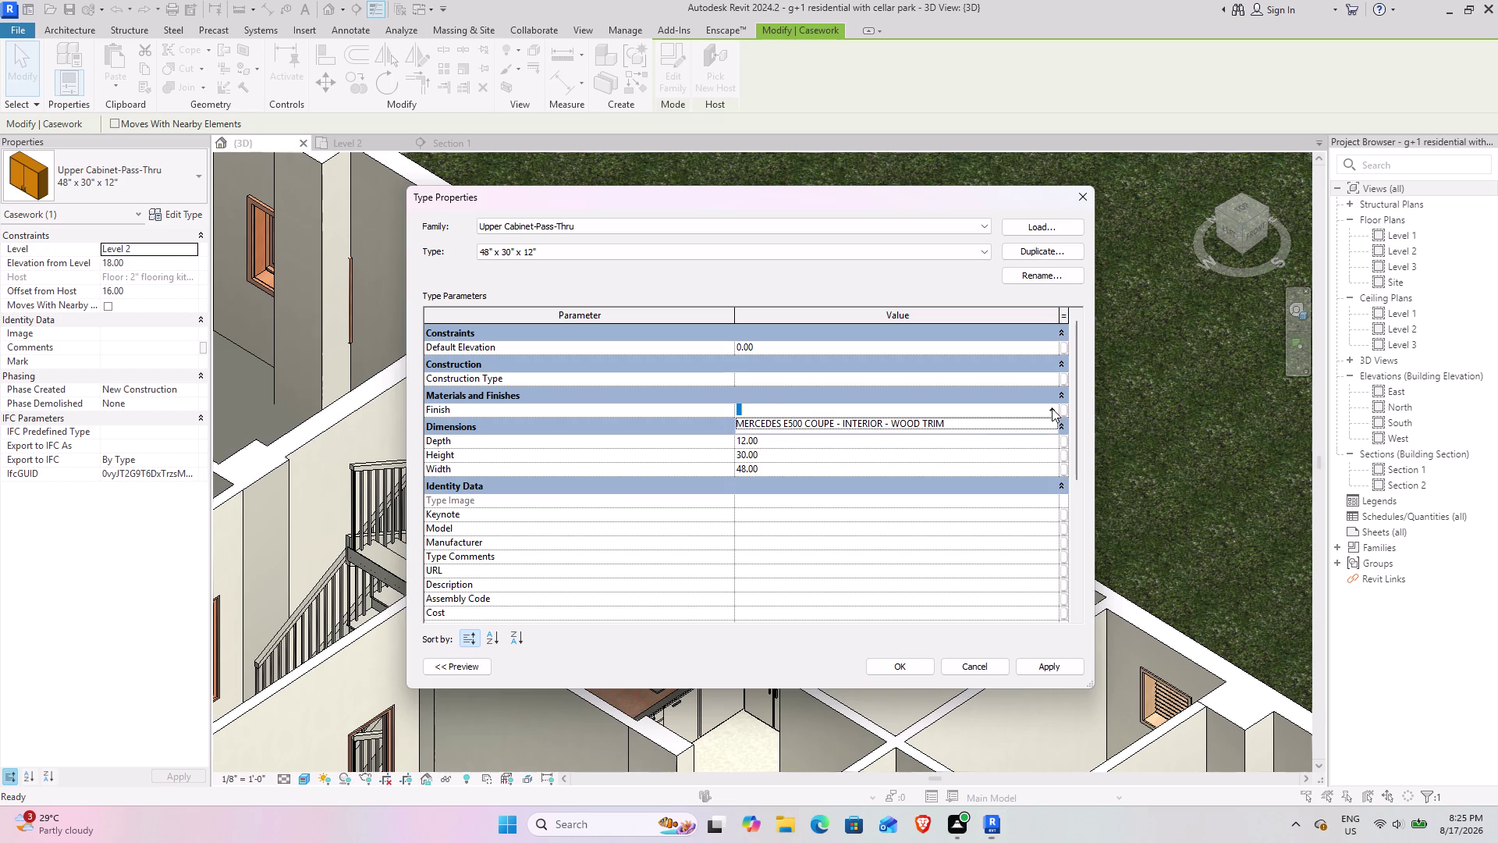
click(975, 426)
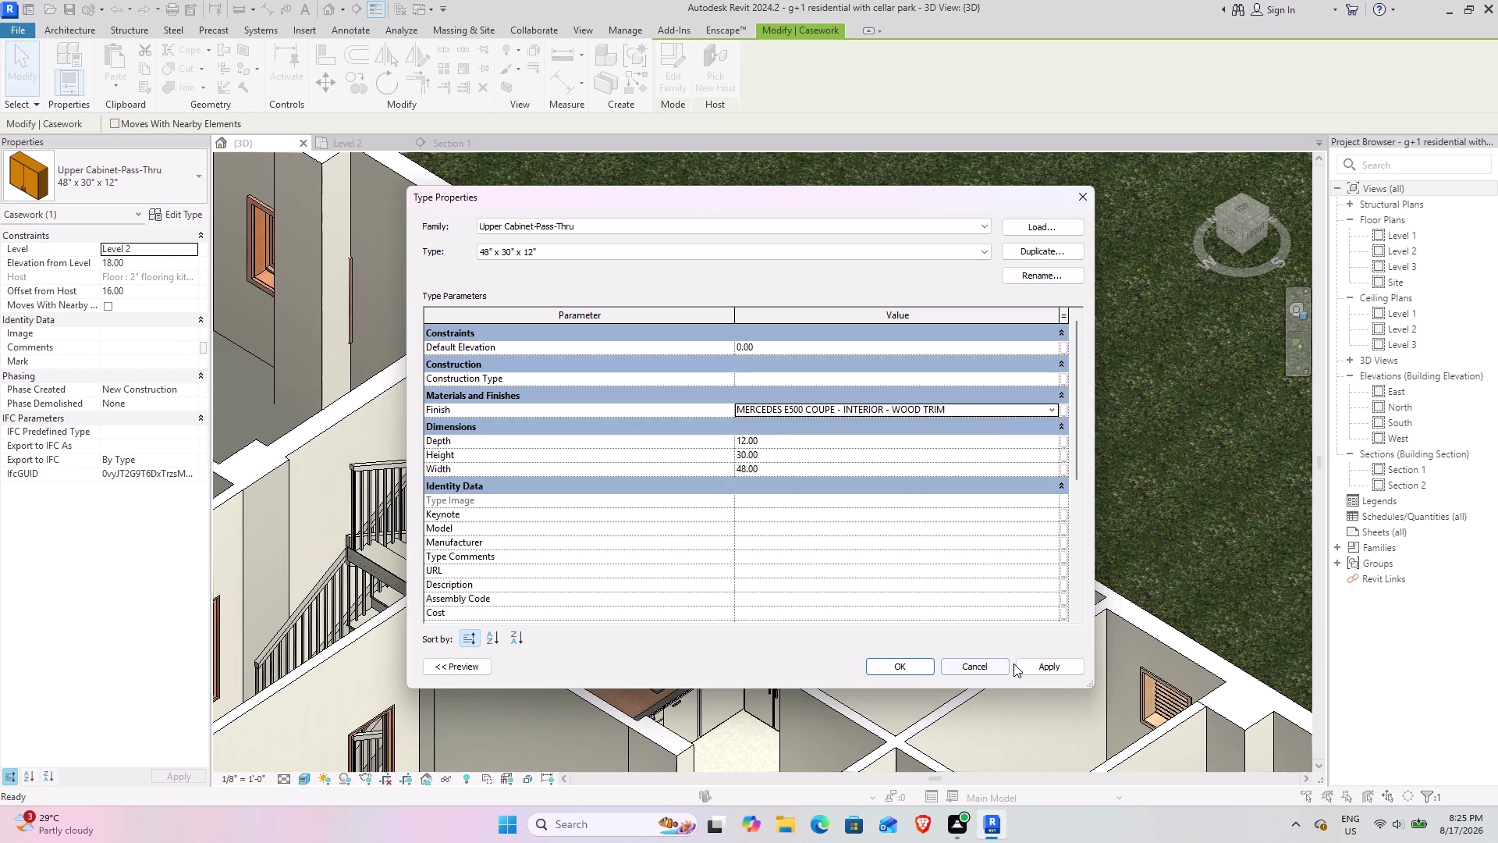
click(1064, 410)
Link Finish to a new global parameter named 'x', then apply and close.
click(630, 538)
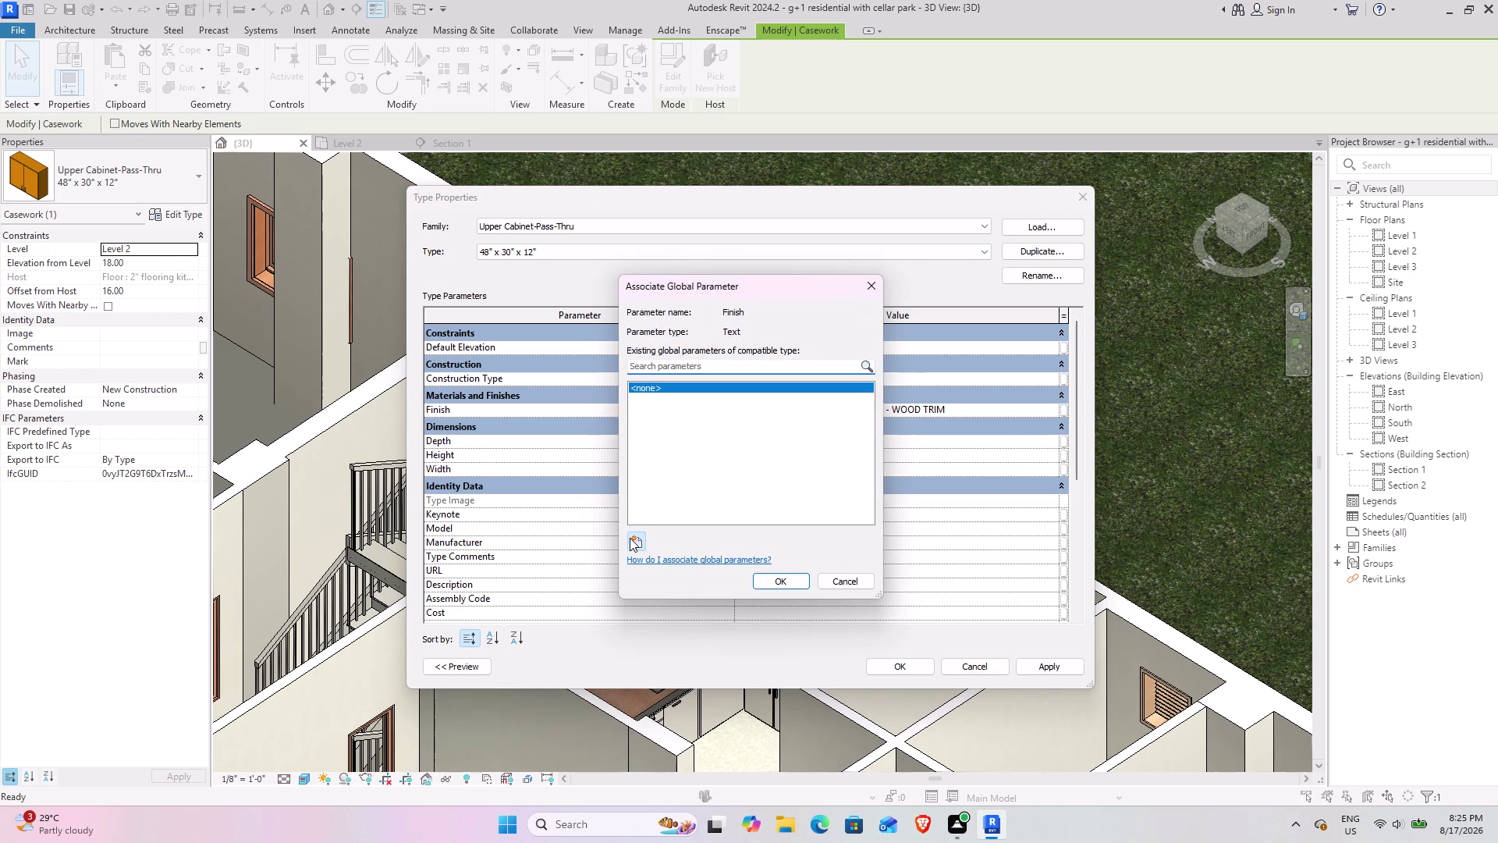
key(x)
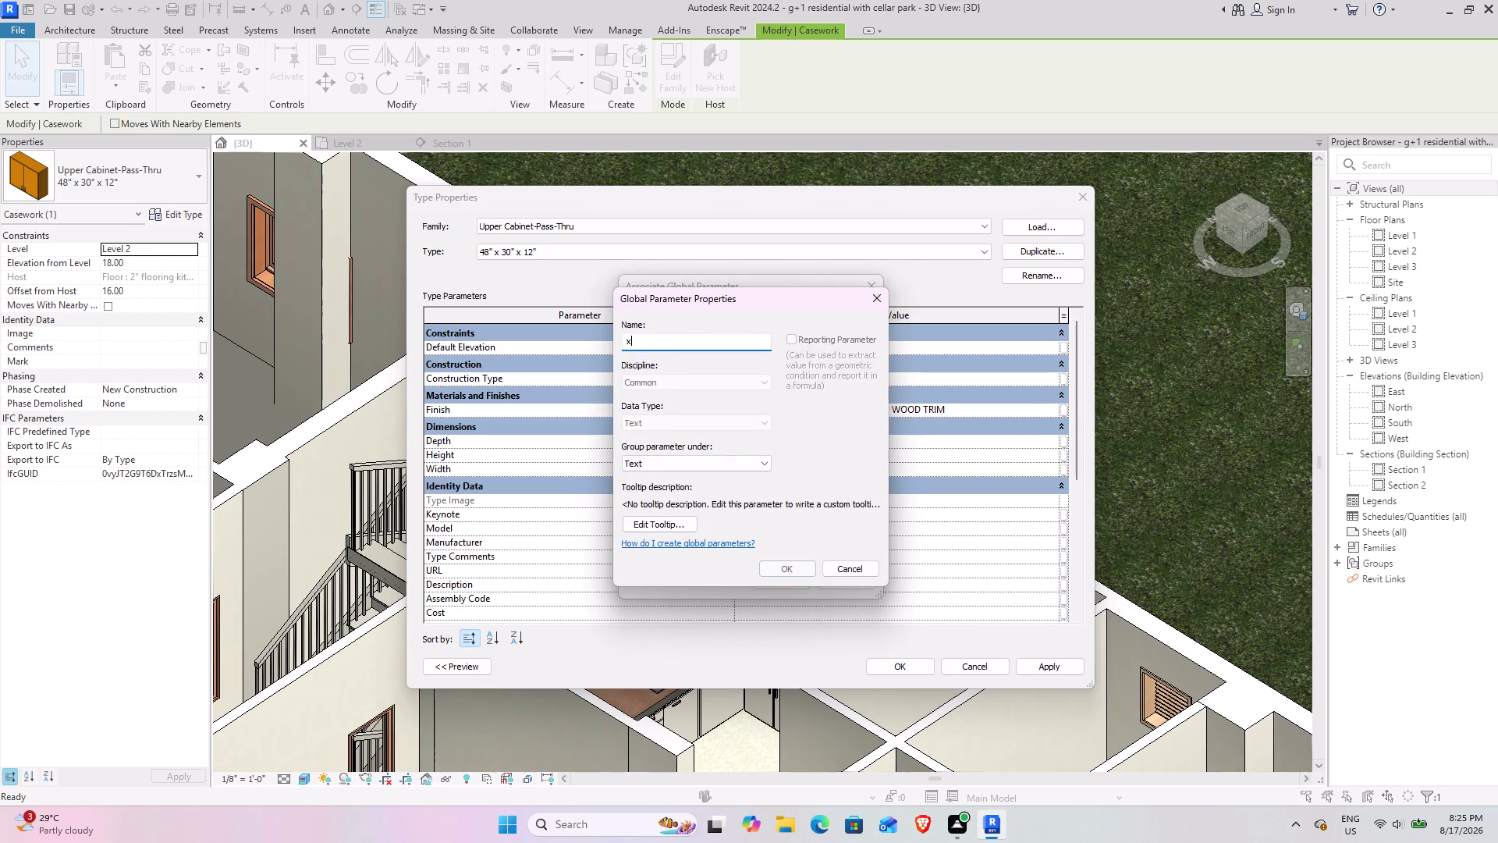
click(797, 564)
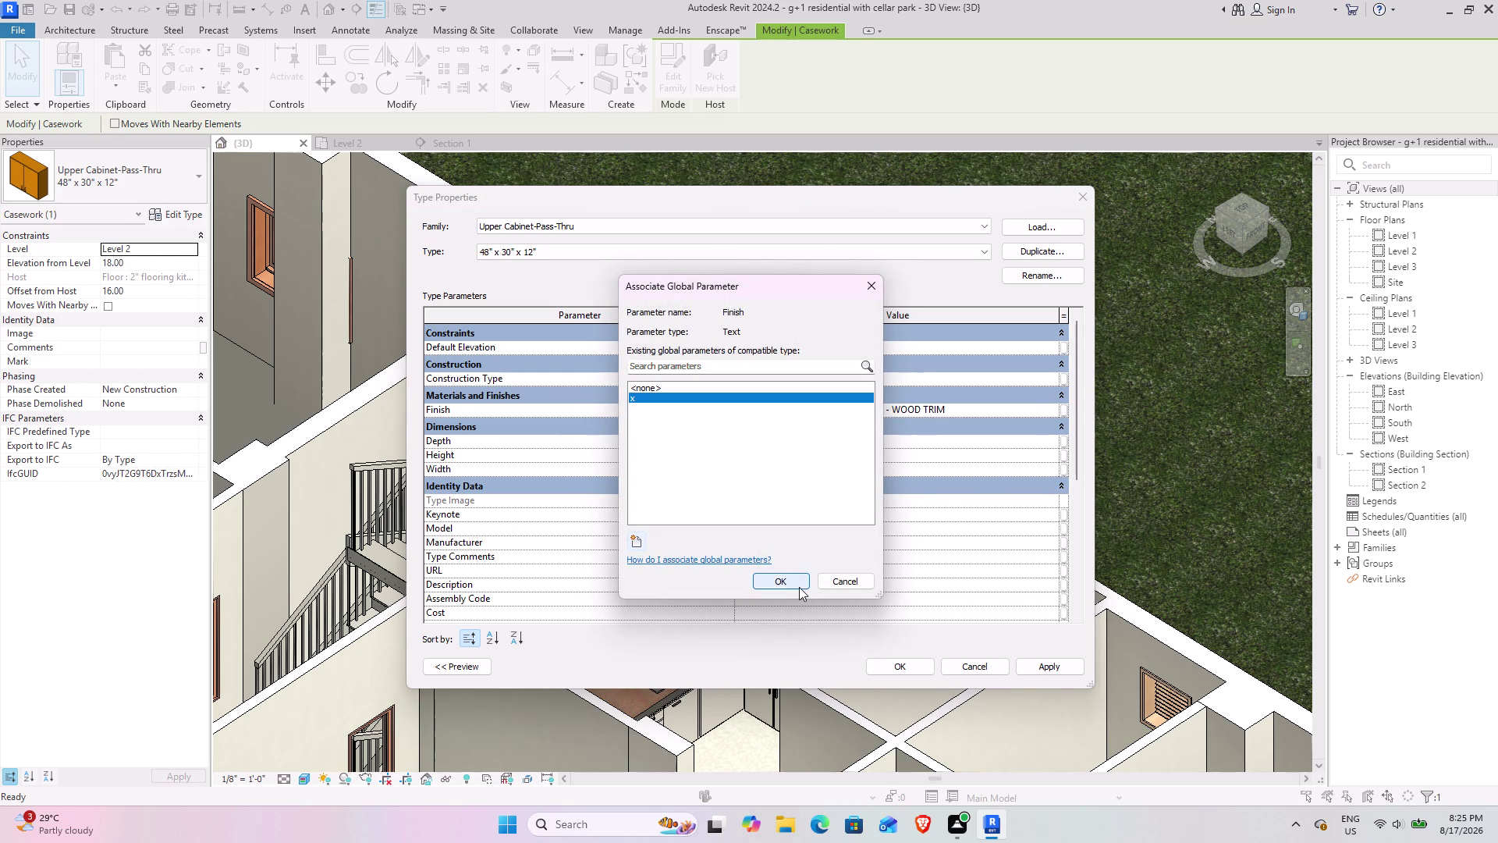
click(798, 587)
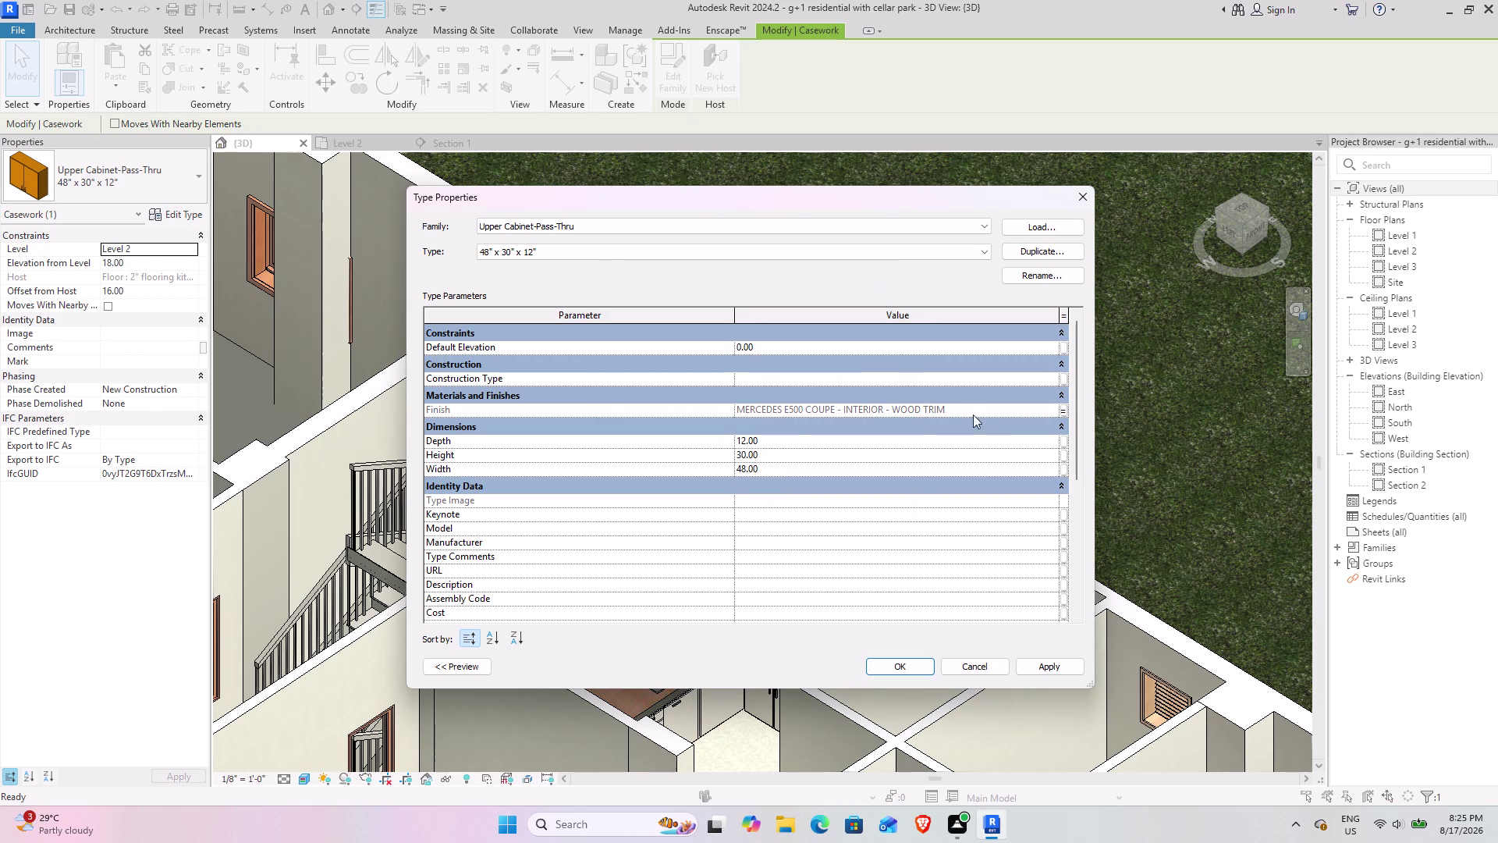
click(1079, 665)
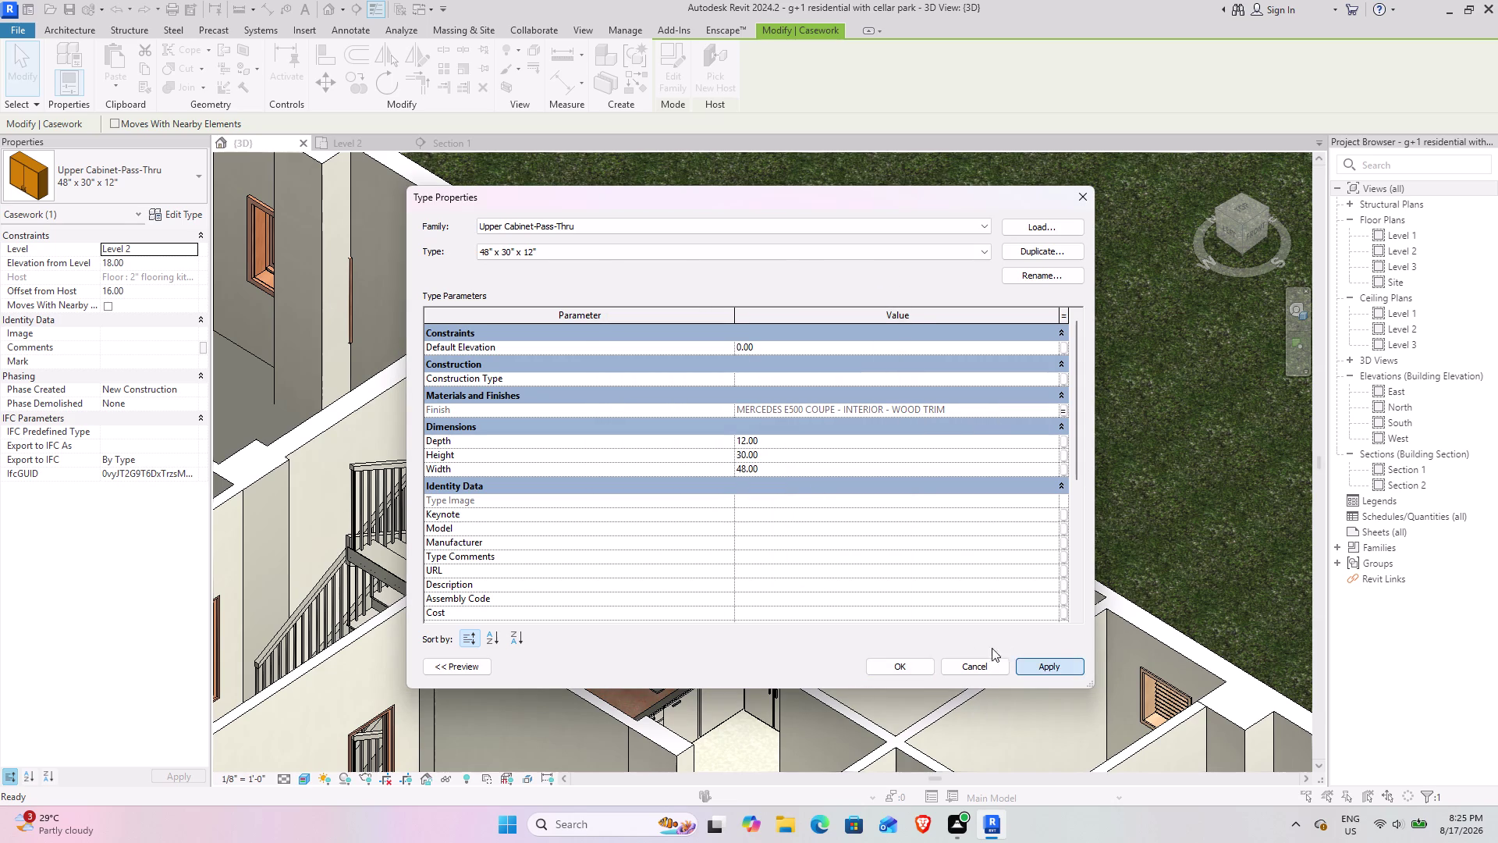
click(900, 661)
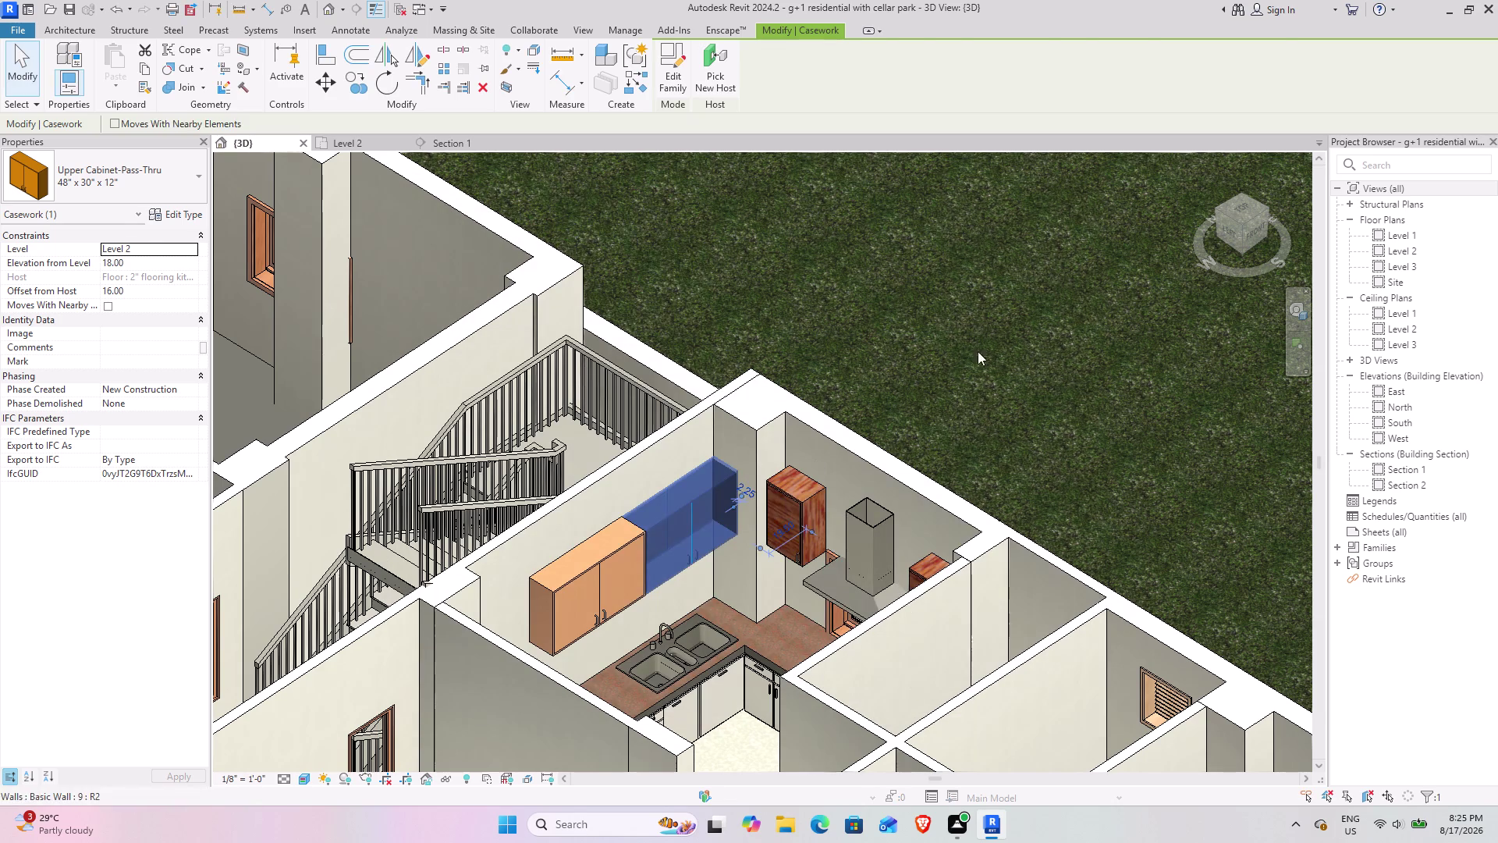
Orbit to the kitchen wall and open the 18-inch single-door cabinet's Edit Type settings.
click(986, 345)
scroll(down, 3)
middle_drag(653, 620, 689, 638)
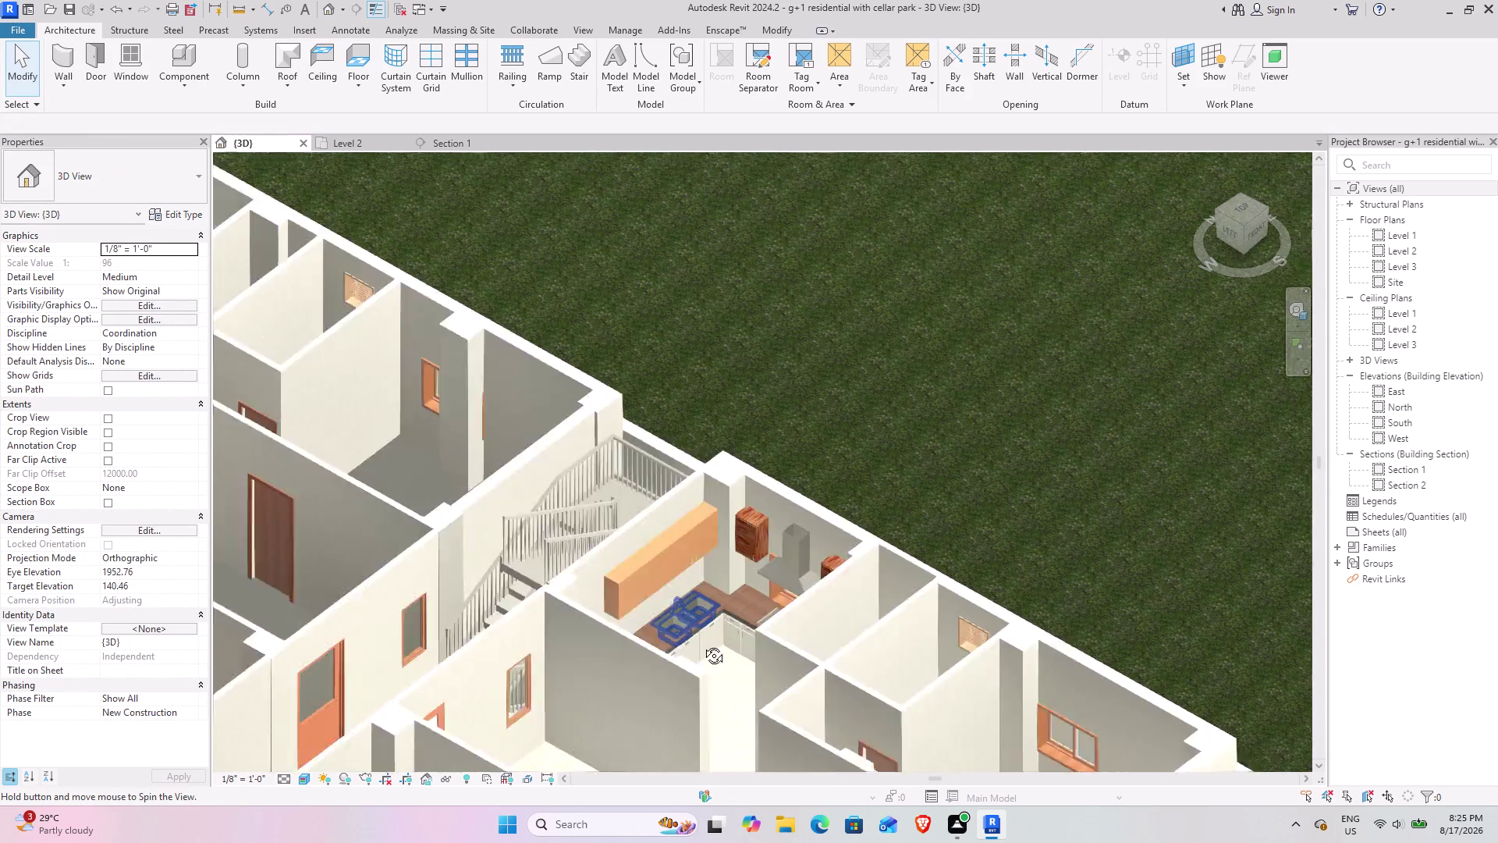
middle_drag(689, 637, 643, 672)
scroll(up, 3)
middle_drag(686, 648, 740, 634)
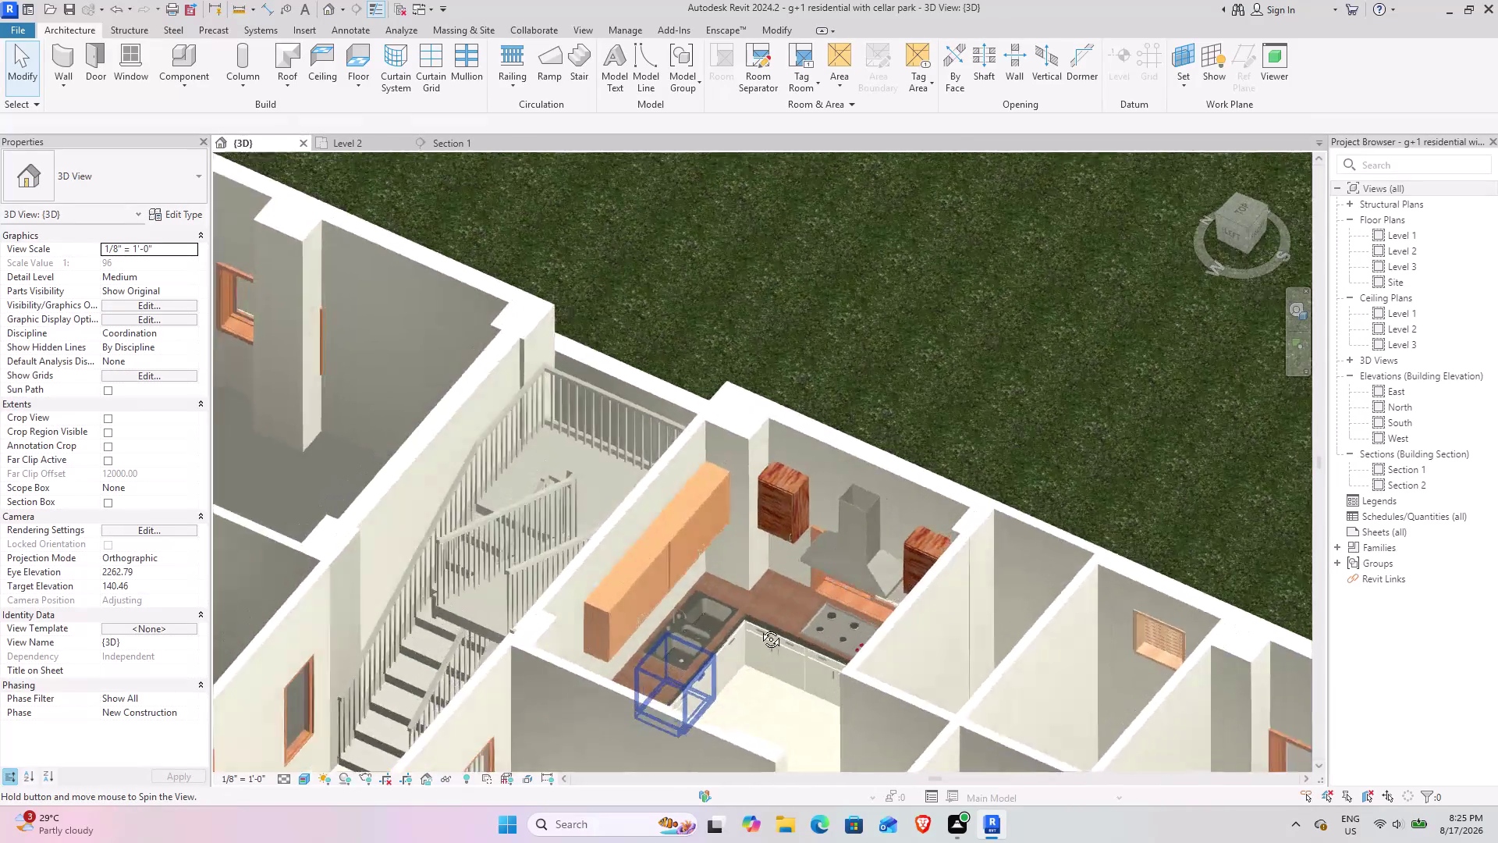
middle_drag(741, 634, 514, 570)
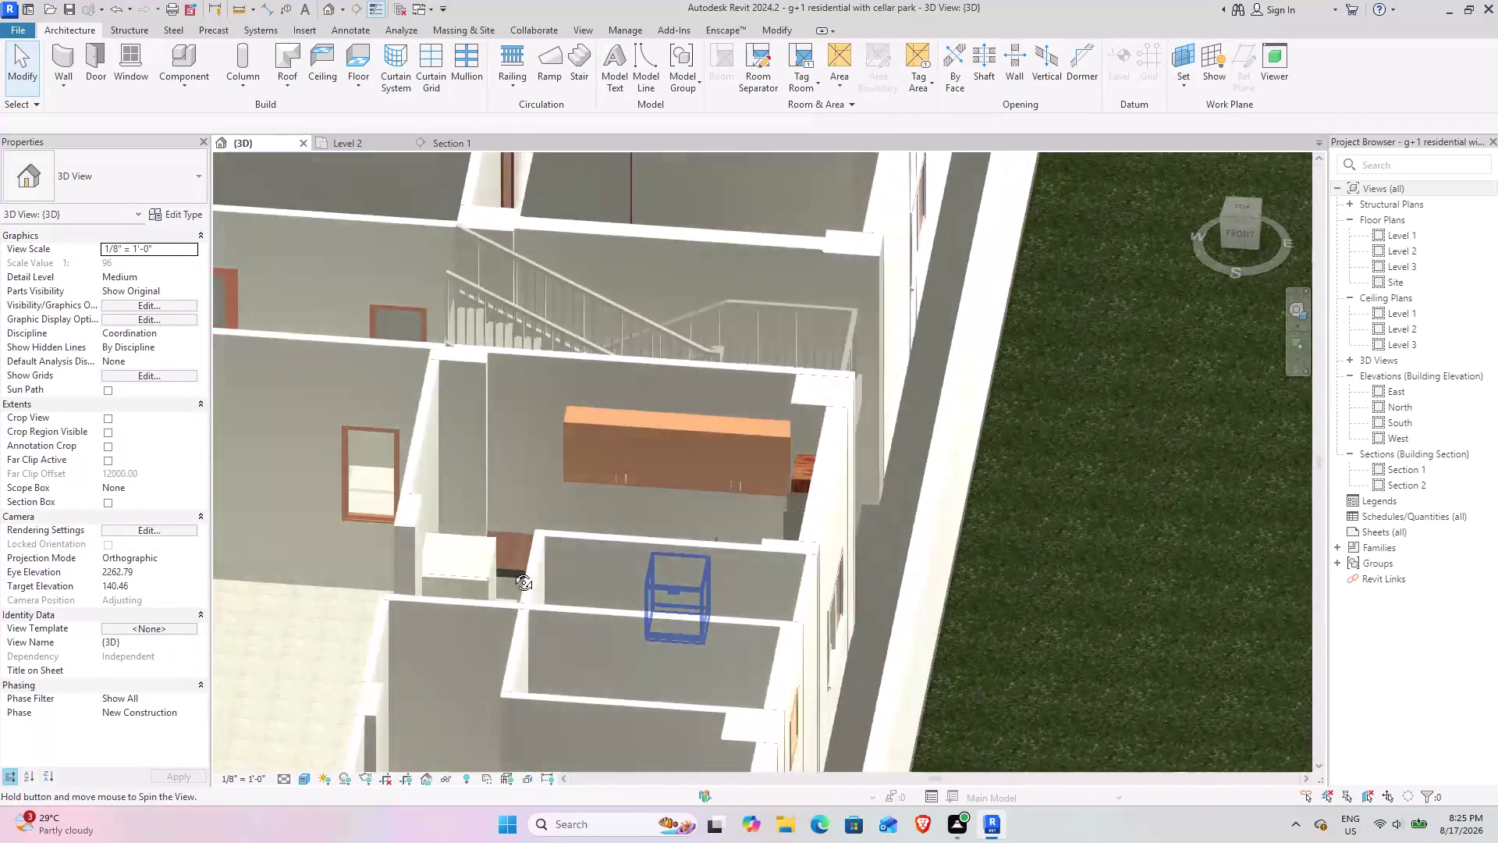
middle_drag(514, 570, 827, 568)
scroll(up, 3)
click(775, 457)
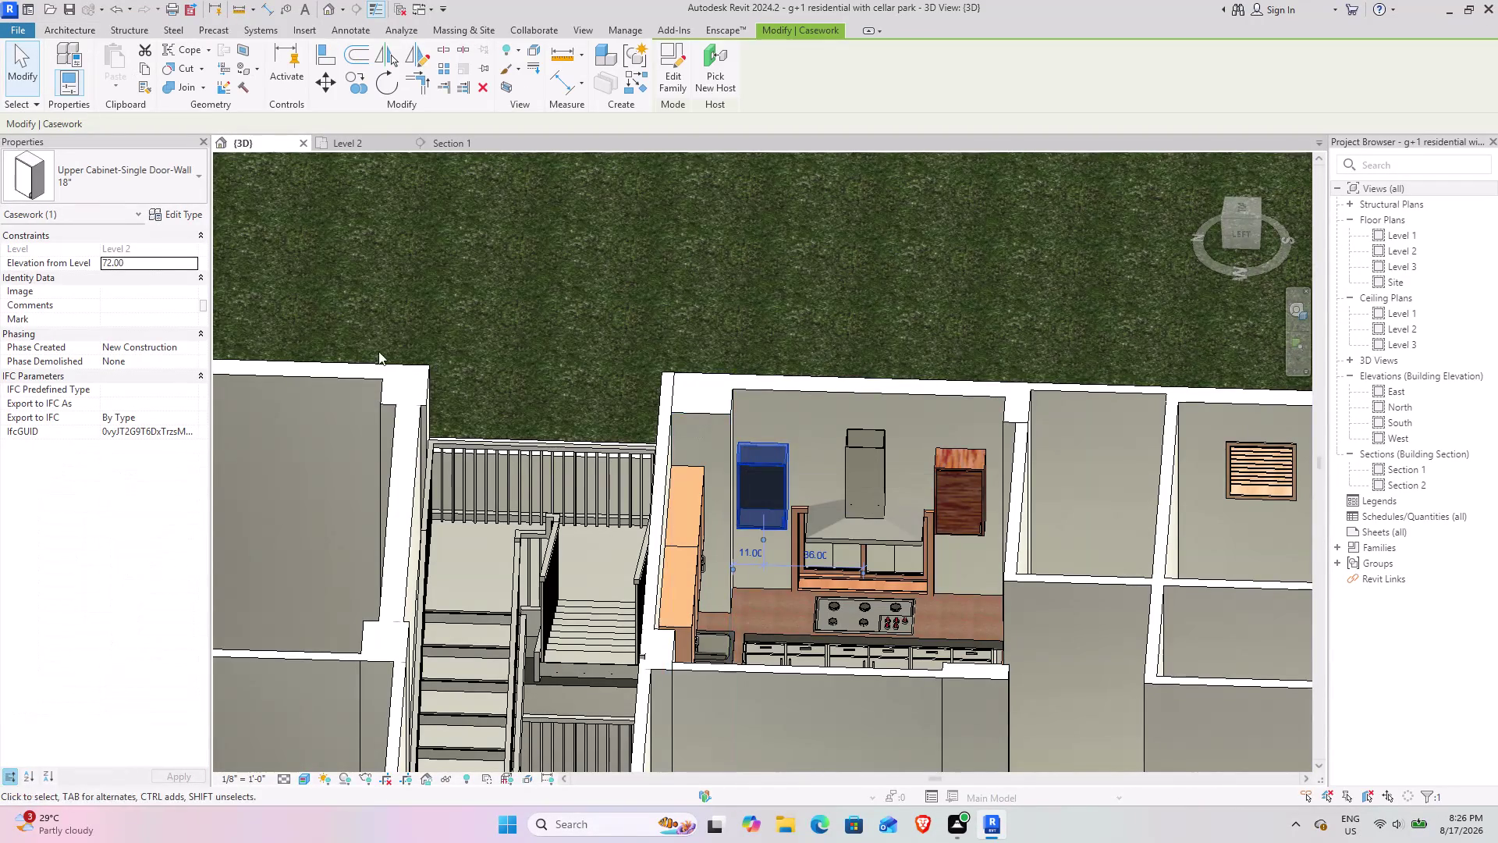
click(170, 213)
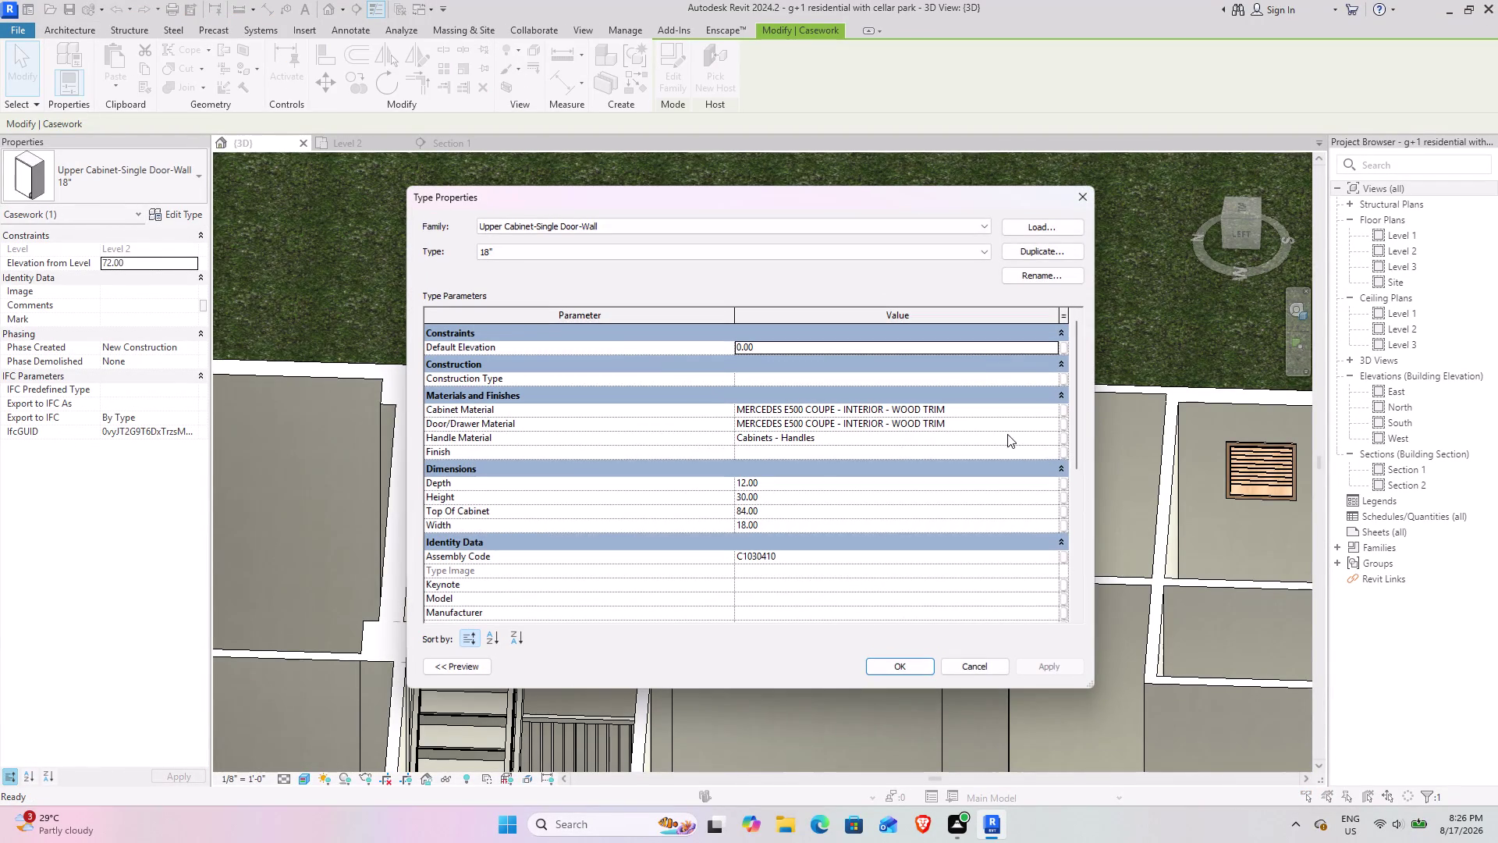
Open the cabinet material list and search the materials for 'woo'.
click(1050, 409)
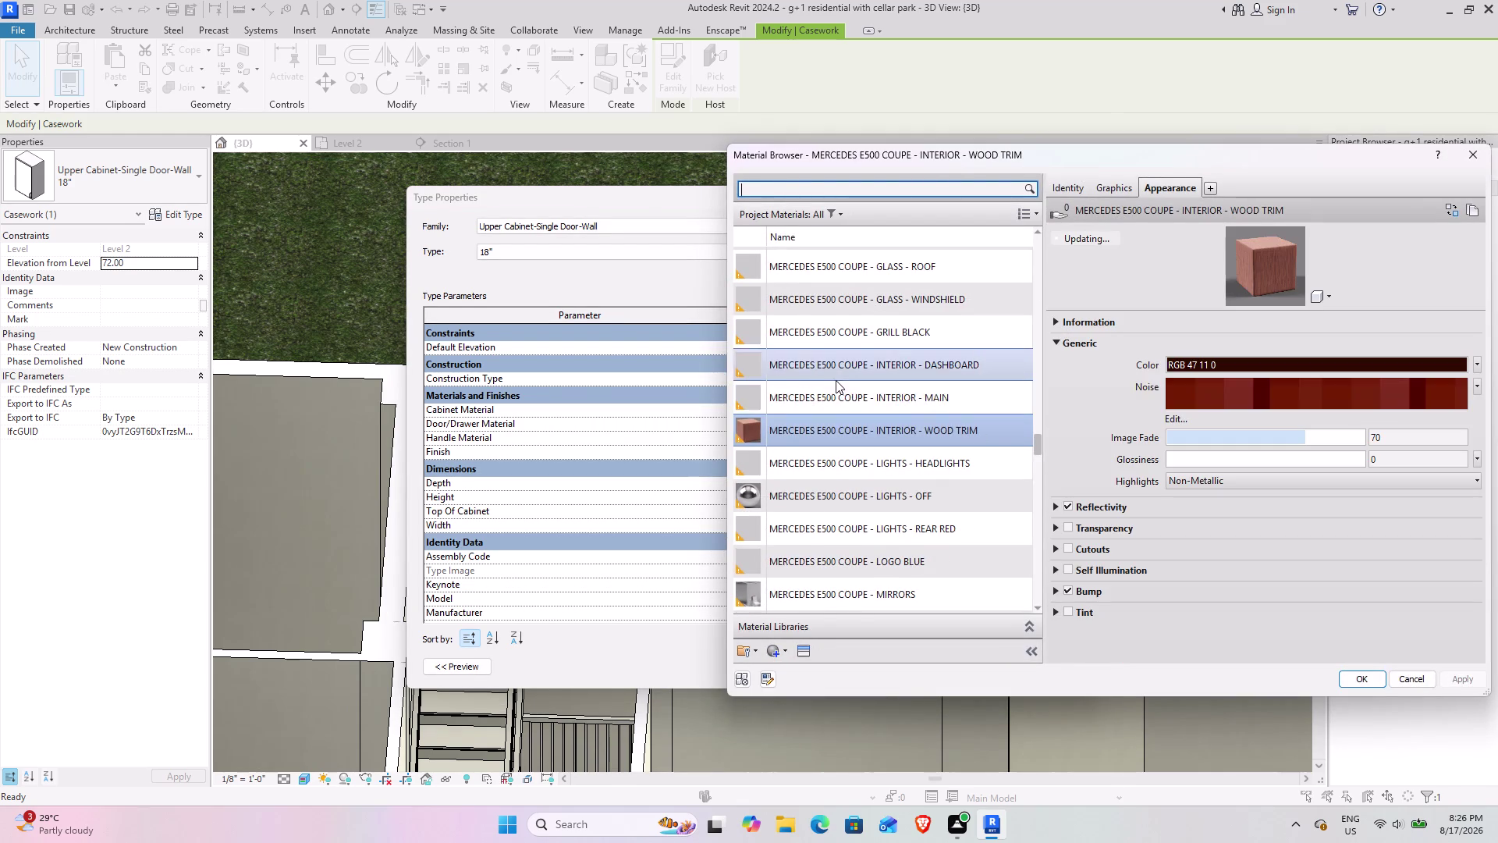
scroll(up, 3)
scroll(up, 3)
scroll(up, 3)
scroll(up, 3)
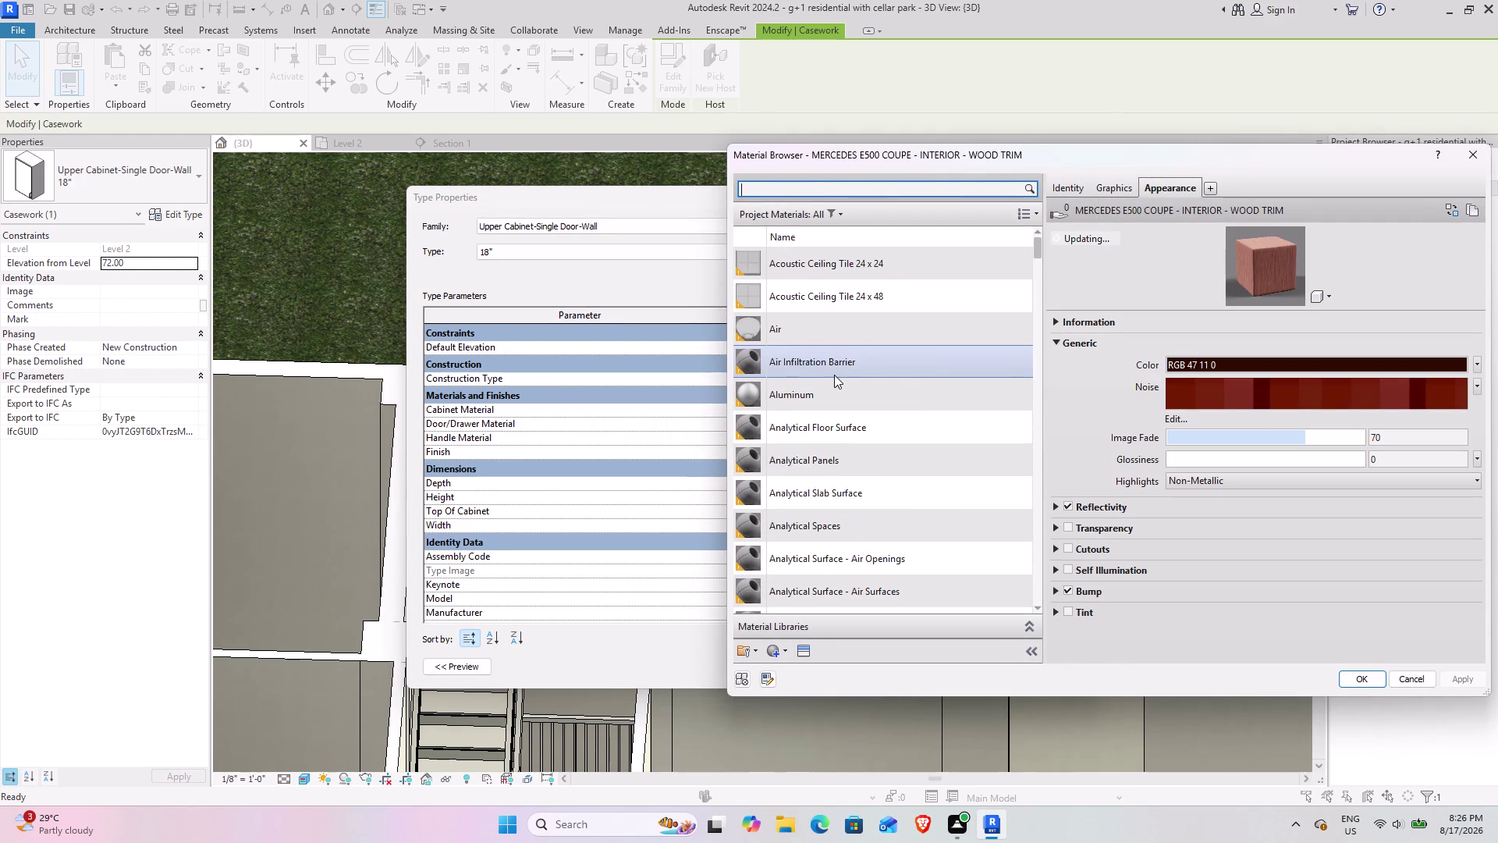
key(w)
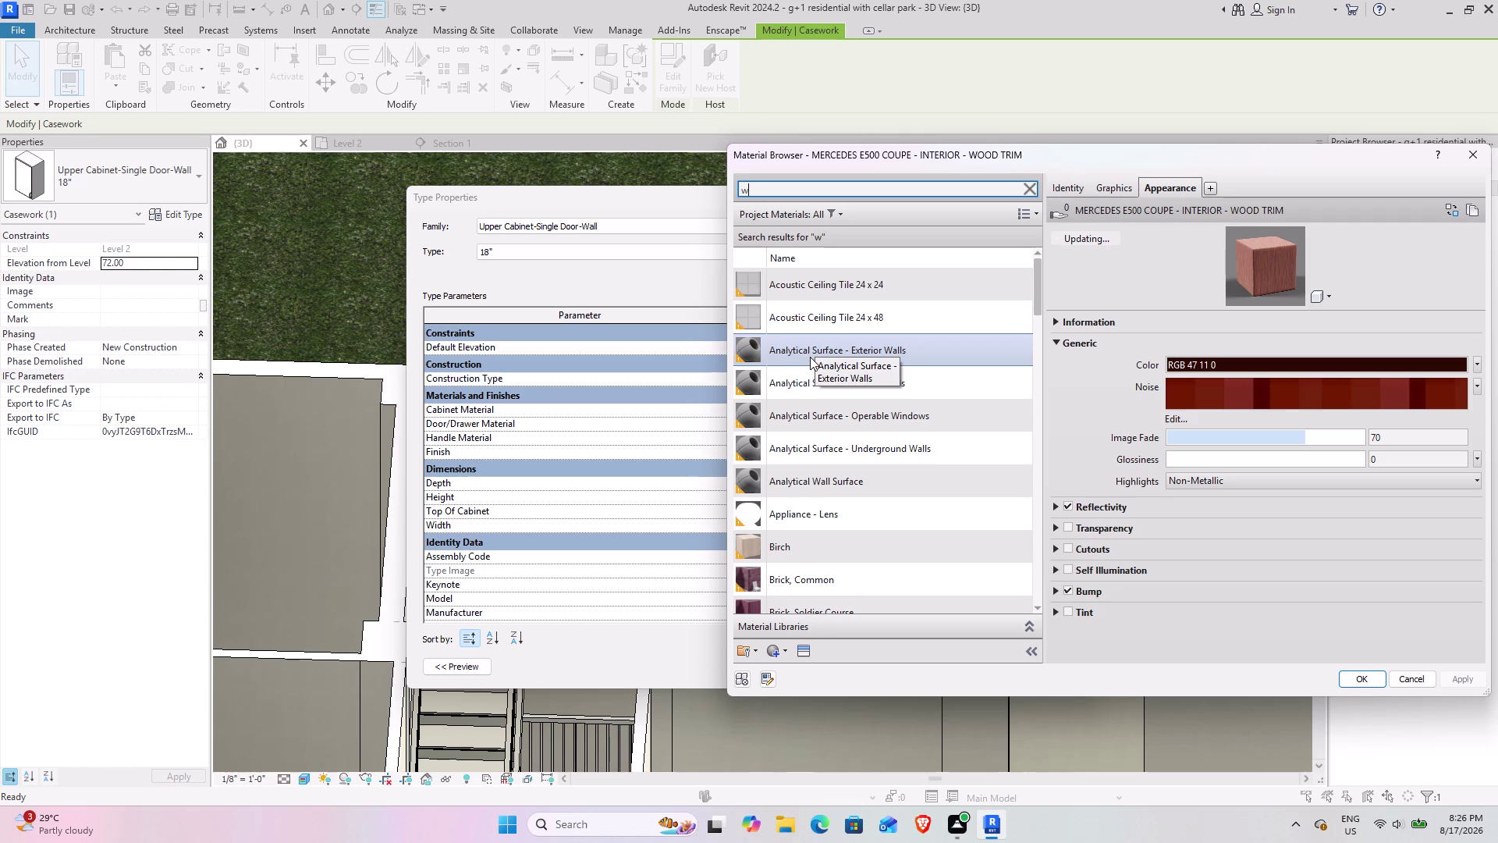
text(oo)
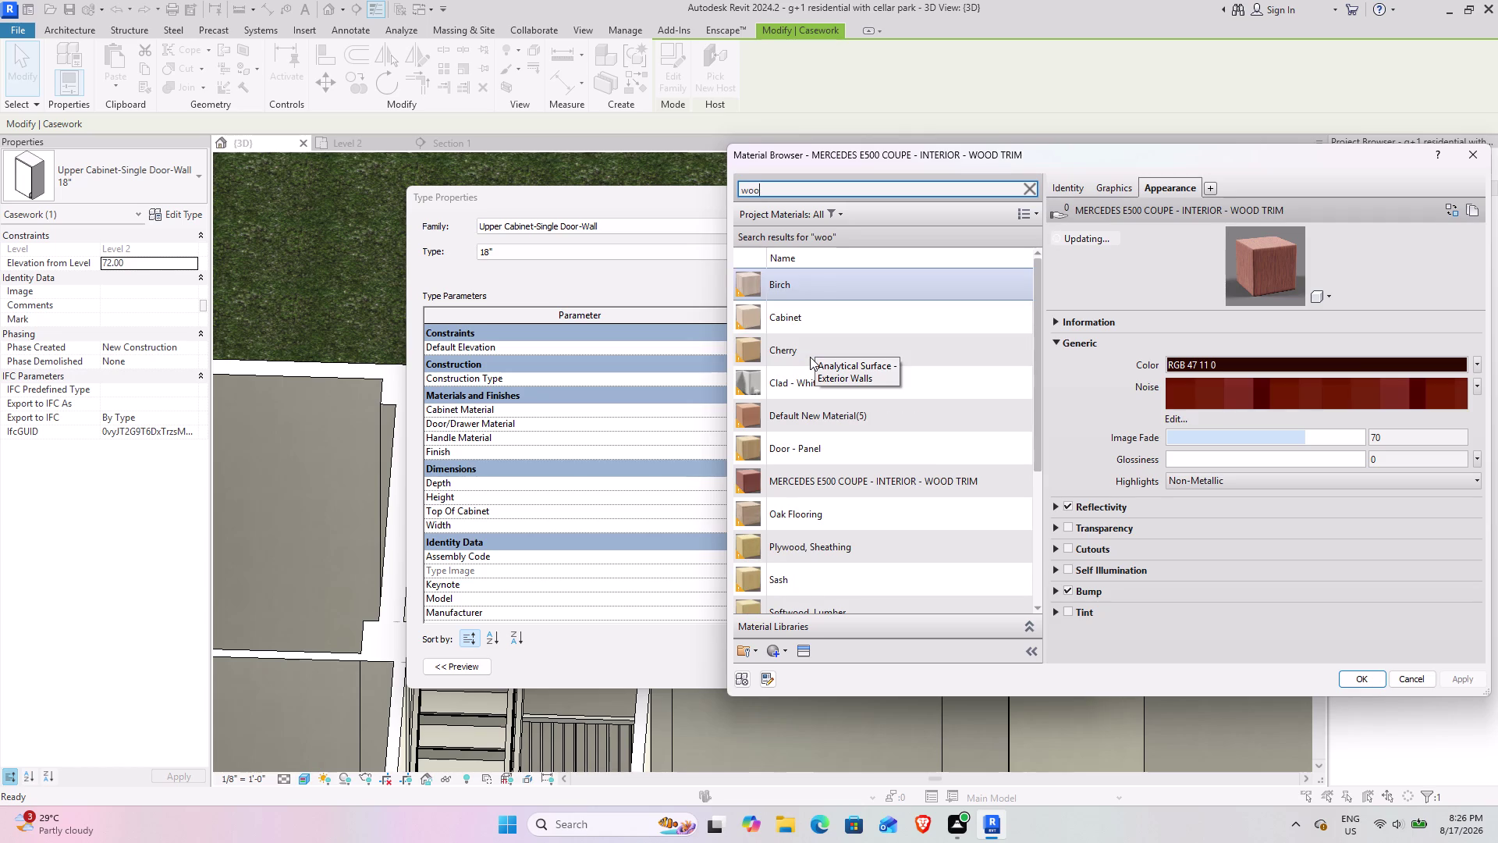
scroll(down, 3)
scroll(down, 3)
scroll(up, 3)
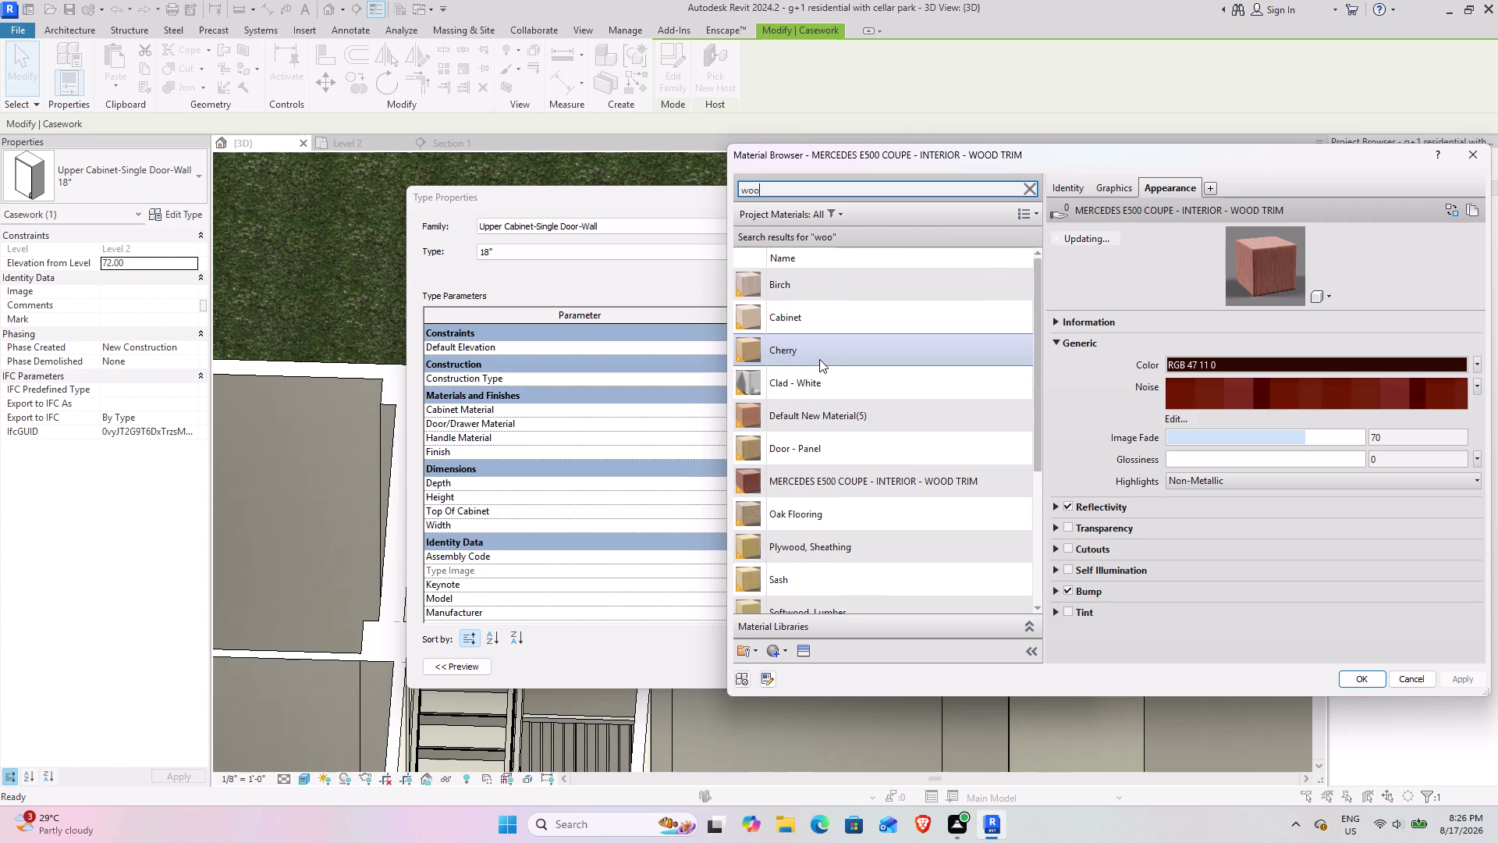
click(814, 349)
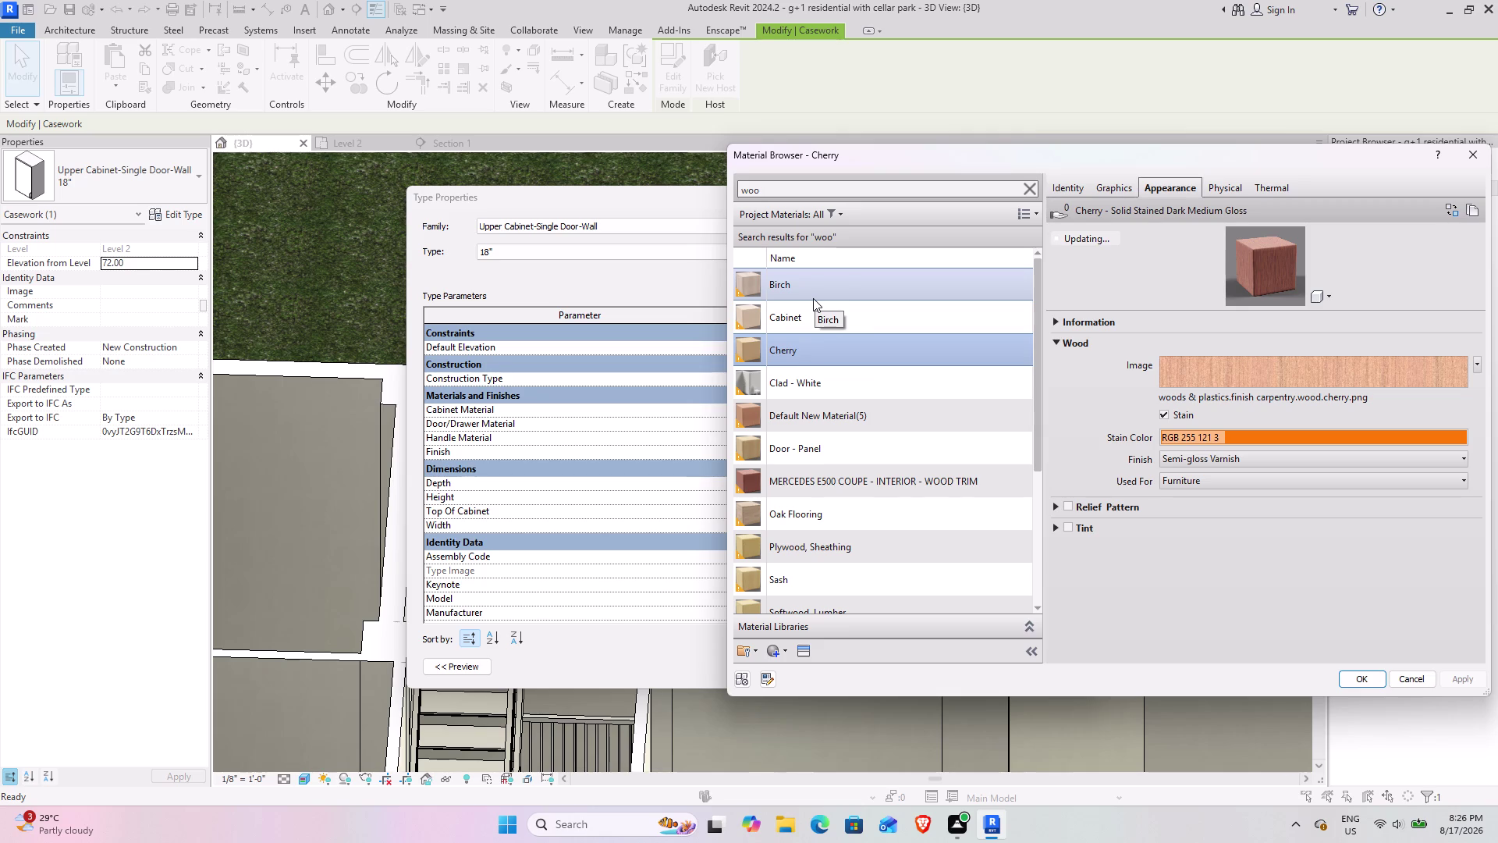
Choose Wood Planks as the cabinet material and accept the type changes.
click(894, 472)
scroll(down, 3)
scroll(down, 3)
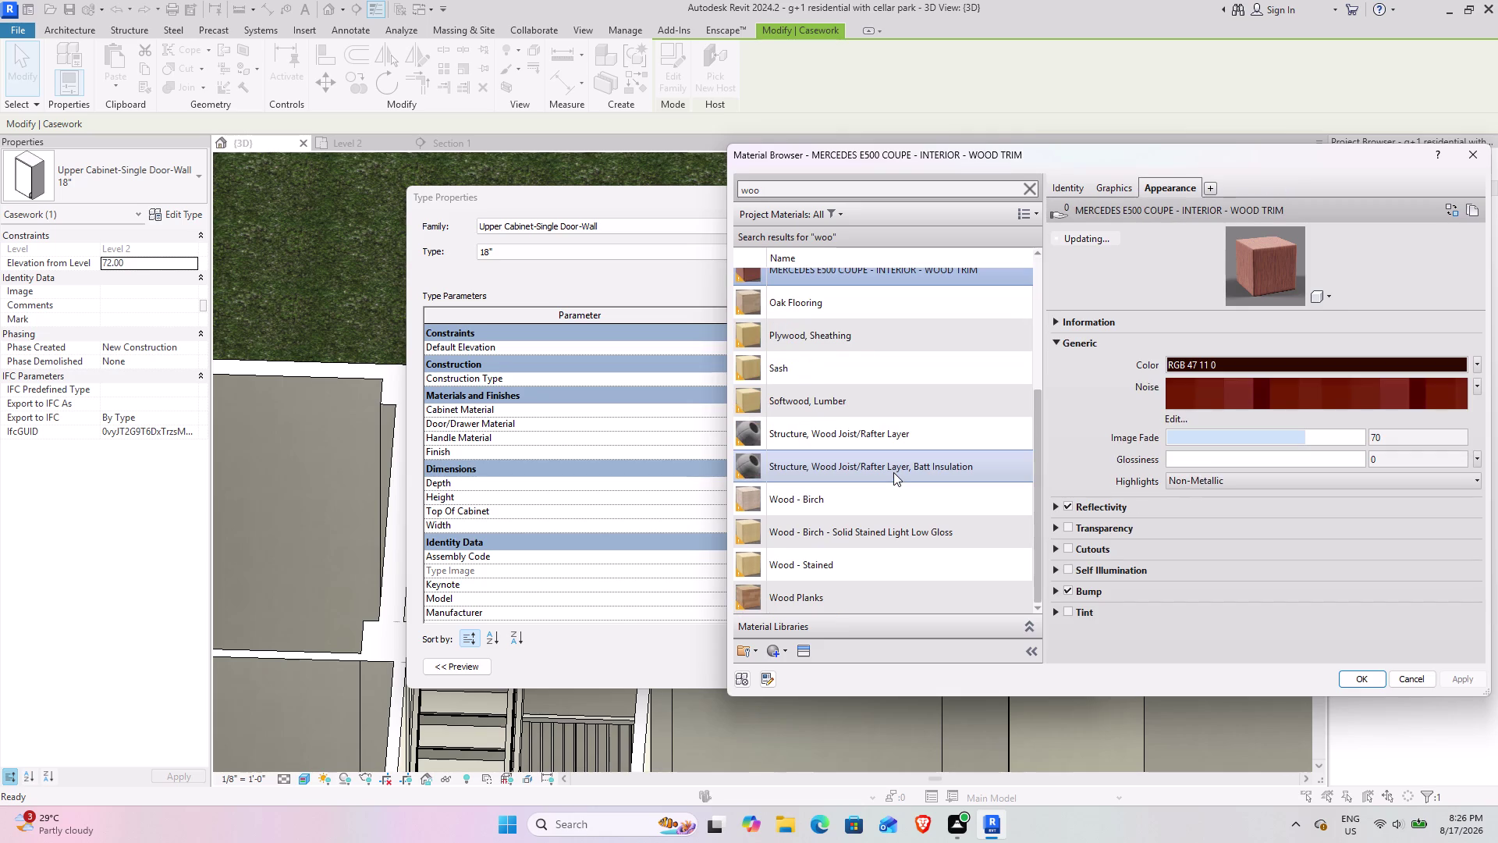
scroll(down, 3)
click(882, 589)
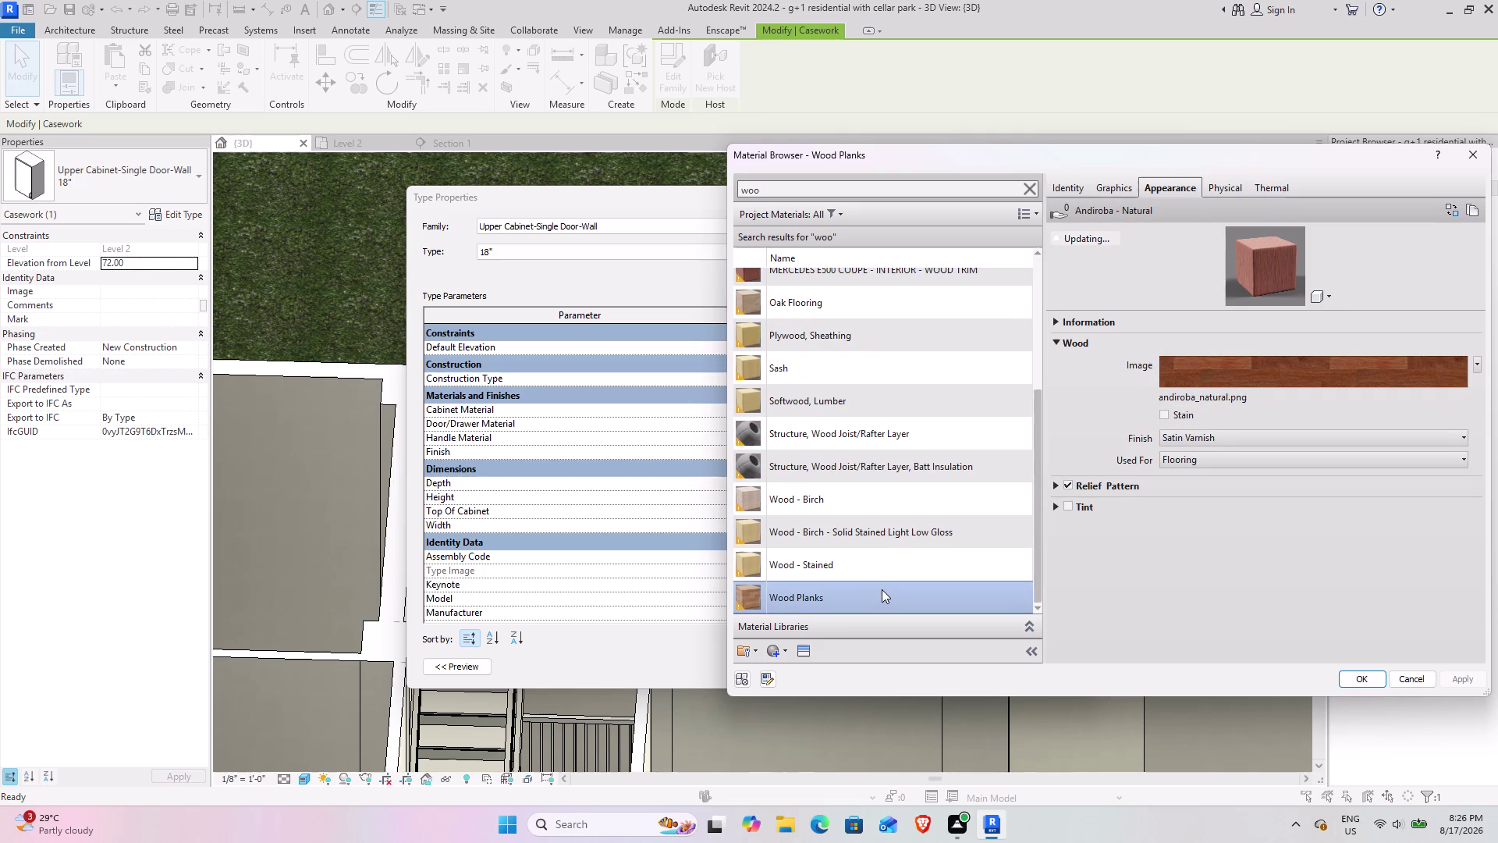
click(1370, 677)
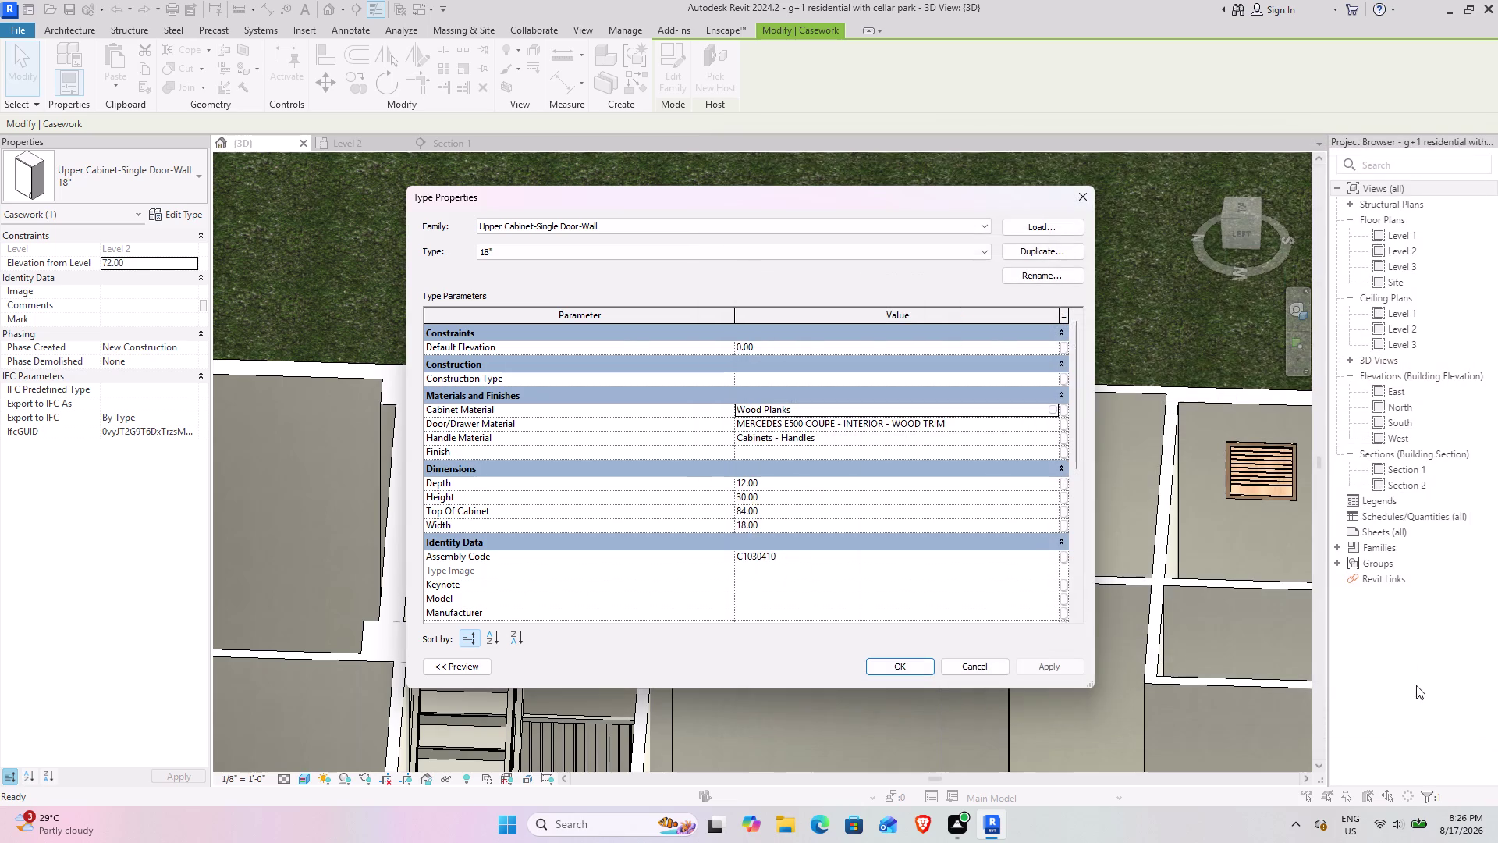
click(1057, 674)
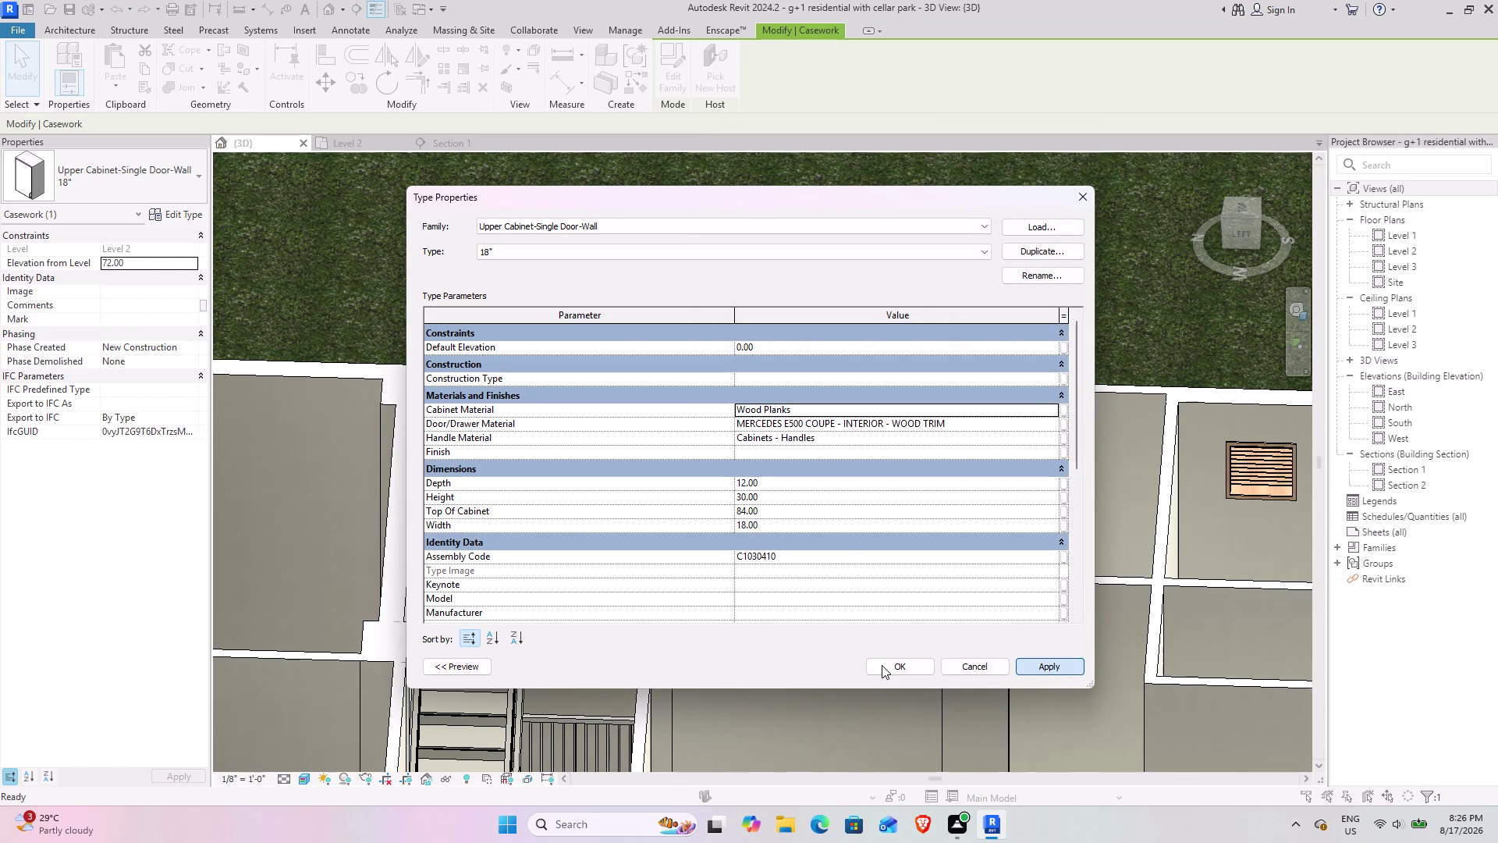
click(882, 665)
click(890, 302)
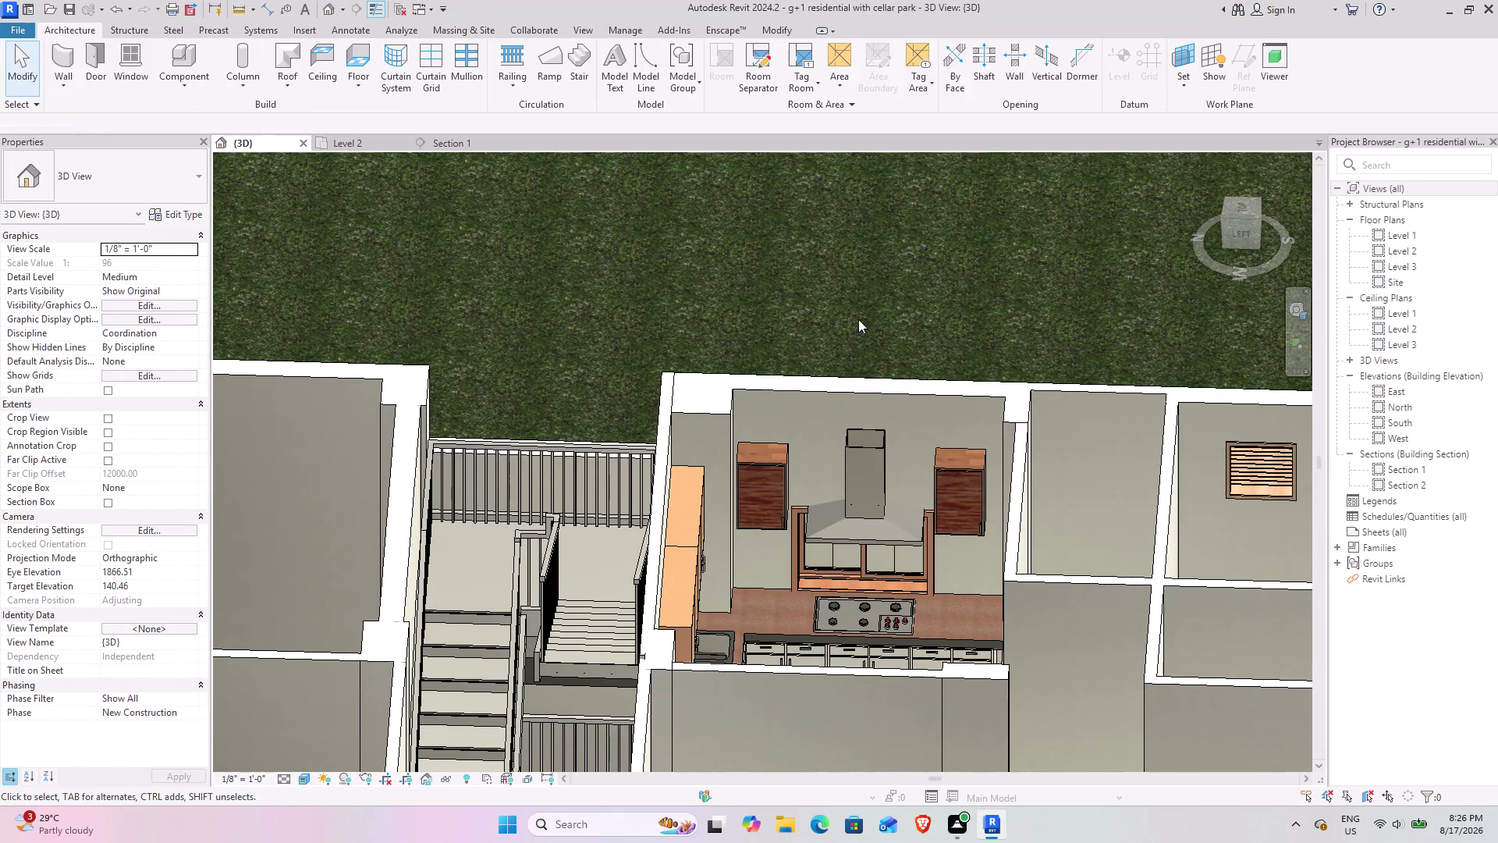
Zoom in on the cabinets beside the hood and reopen the single-door cabinet's type settings.
scroll(up, 3)
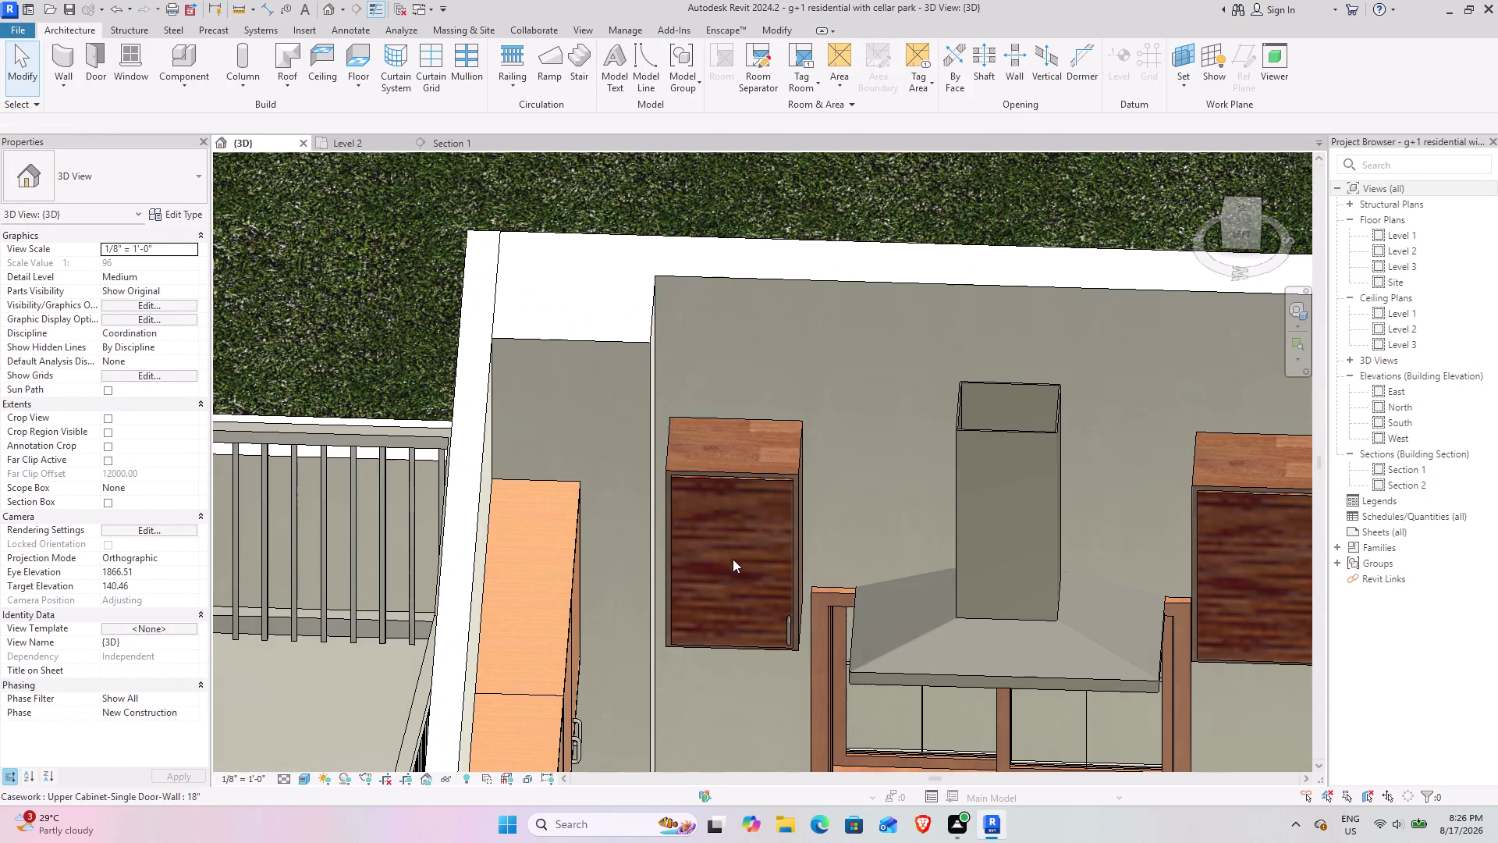
middle_drag(967, 488, 708, 489)
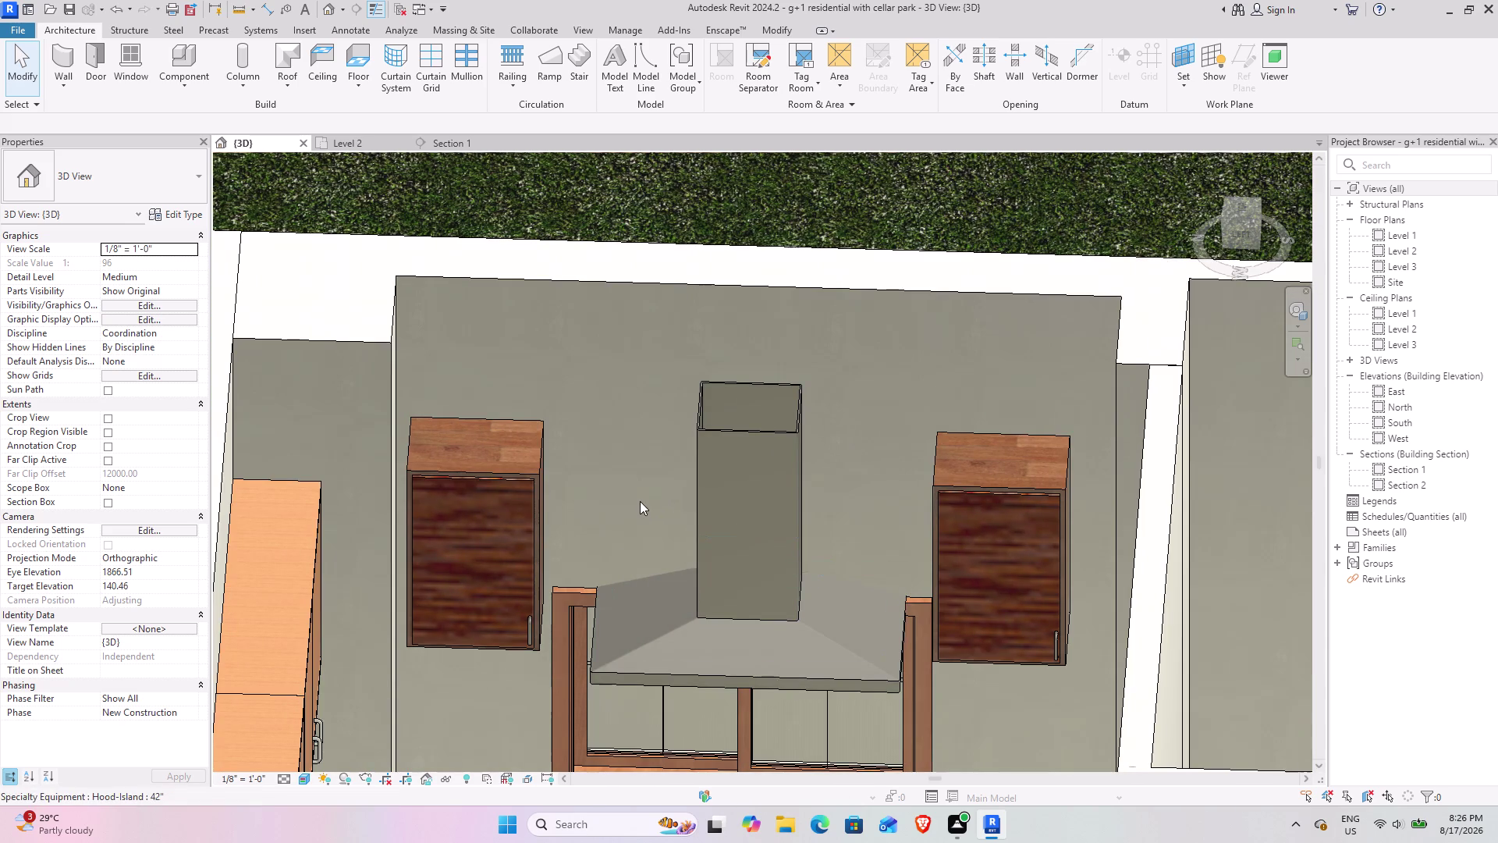
scroll(down, 3)
middle_drag(585, 510, 438, 515)
middle_drag(420, 520, 608, 482)
scroll(up, 3)
scroll(up, 3)
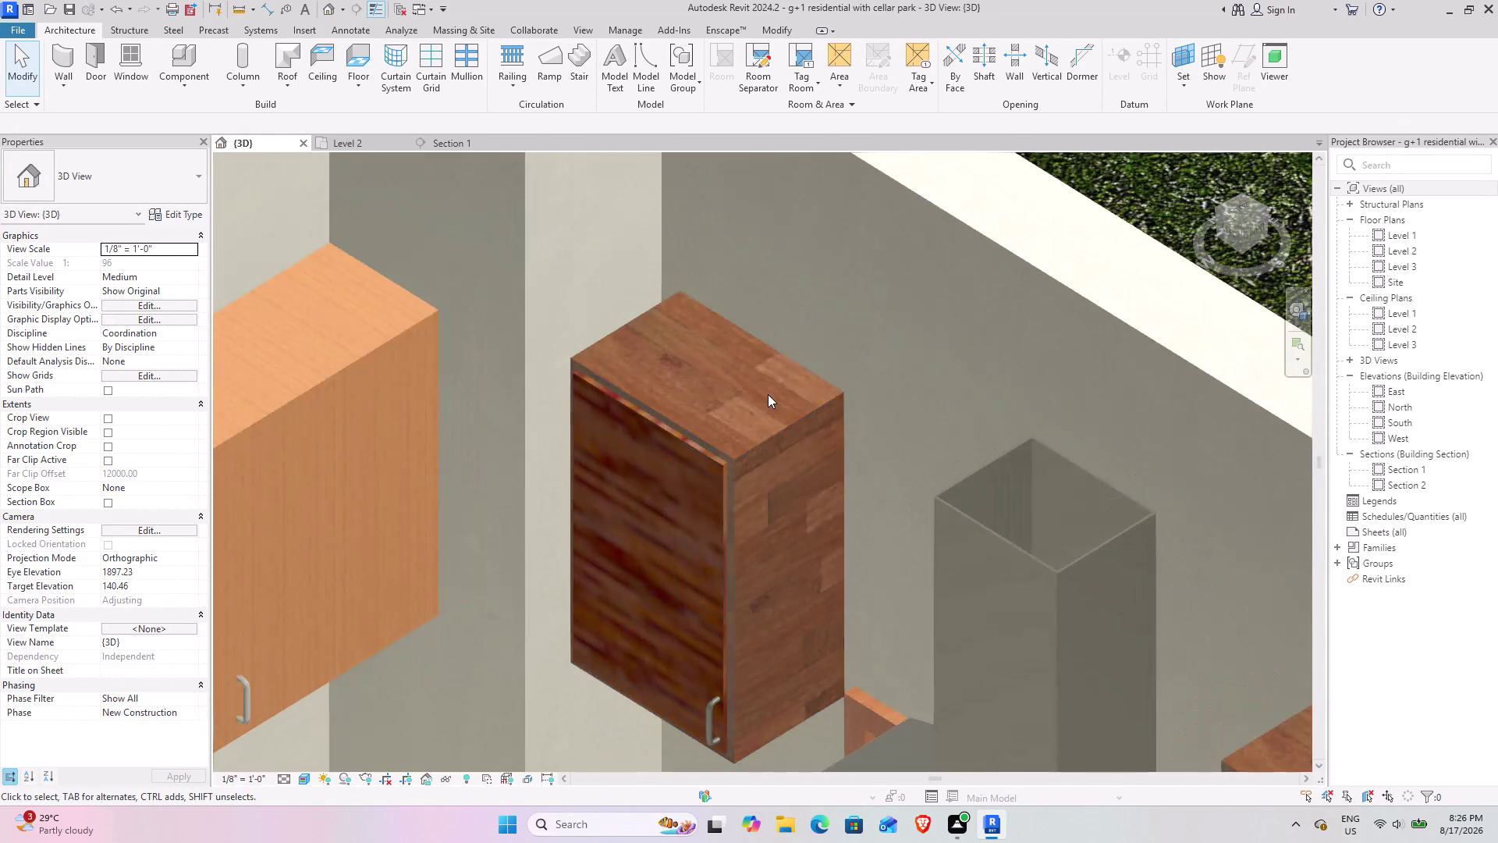
click(767, 447)
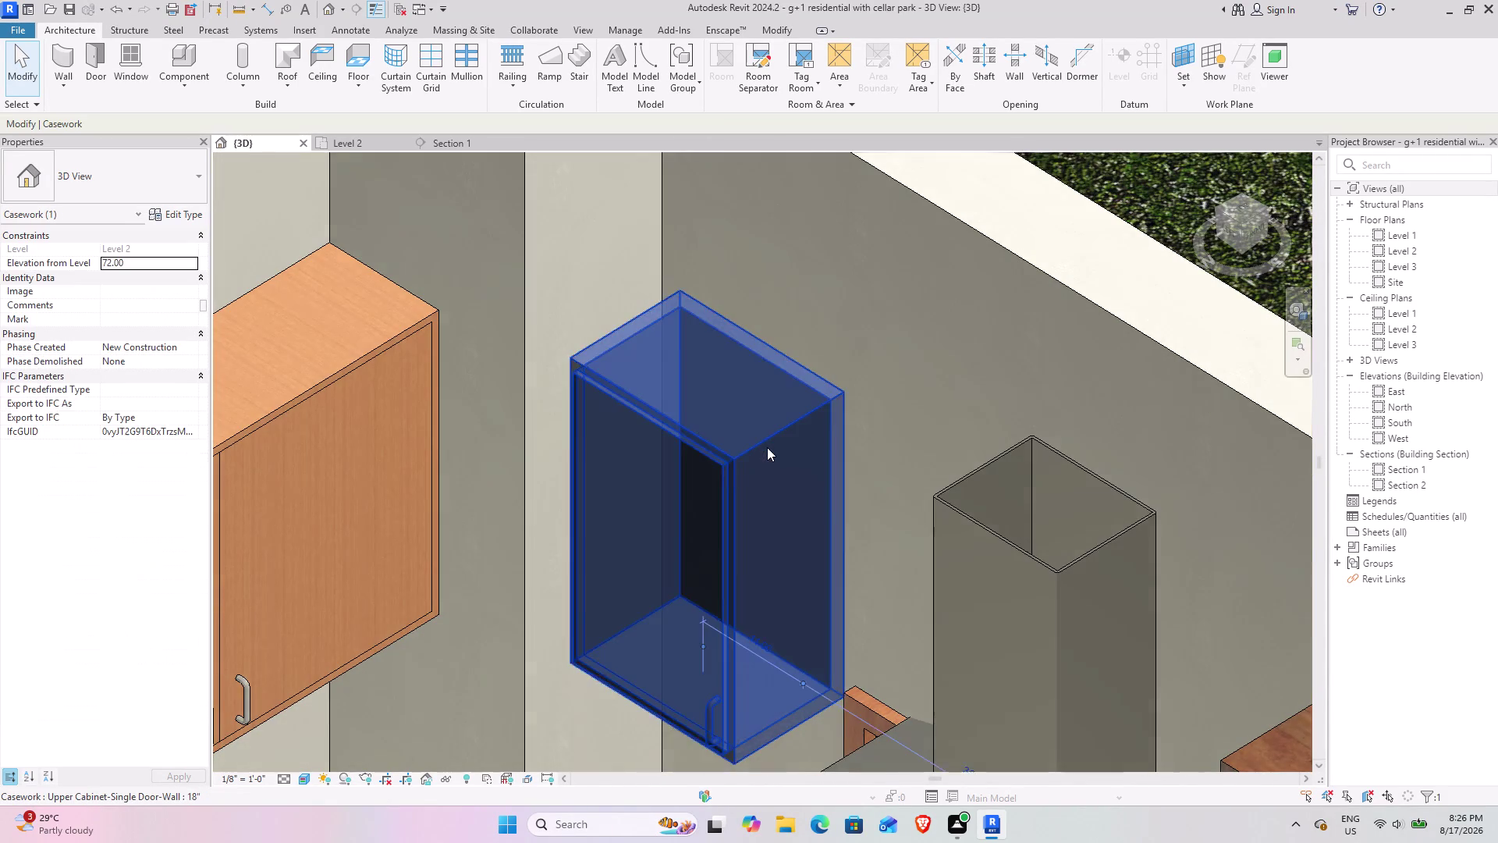
scroll(down, 3)
click(189, 214)
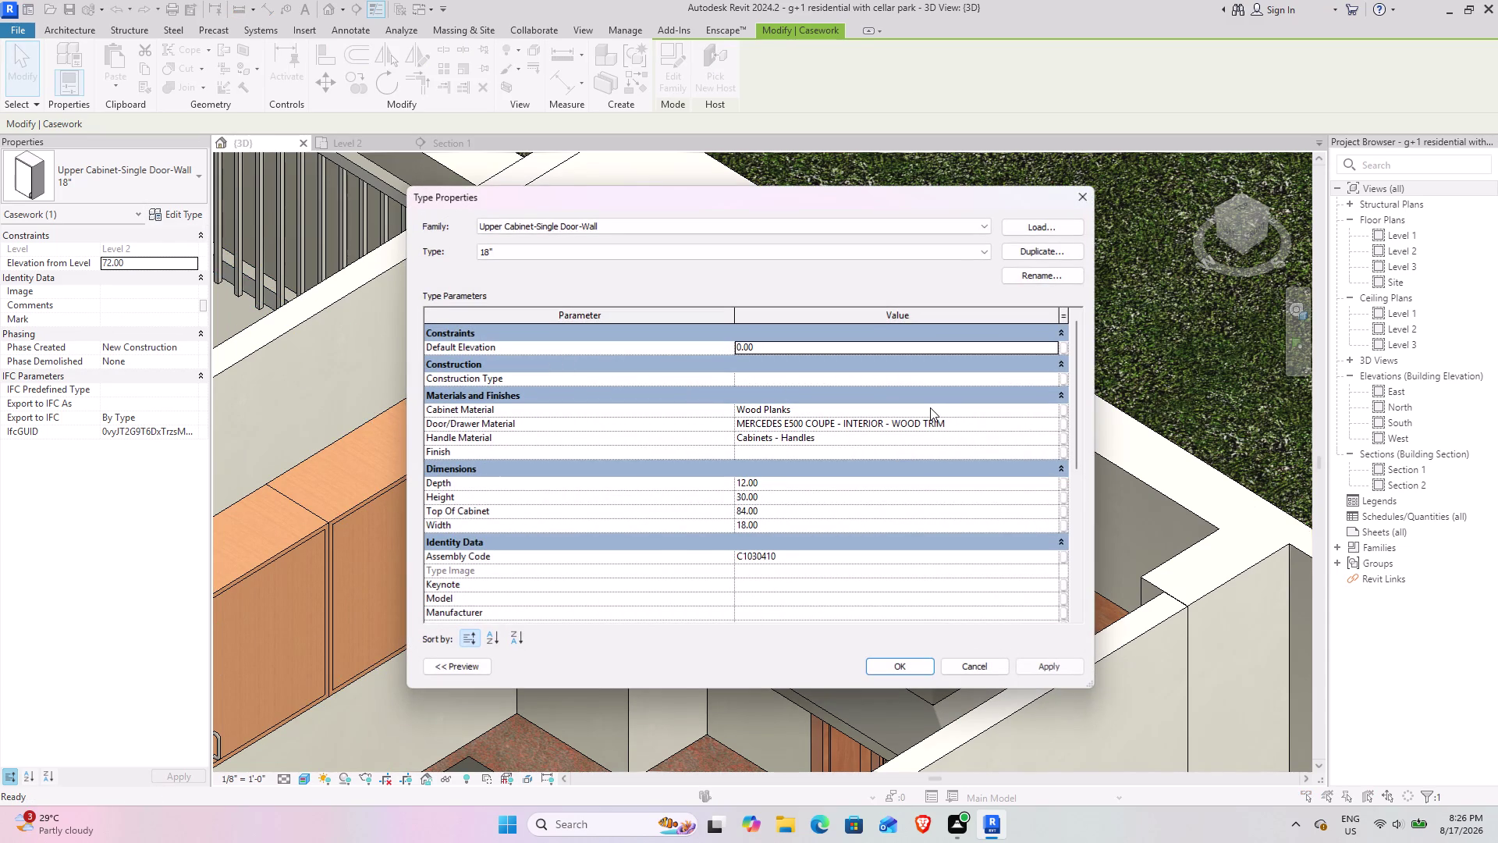
Copy Wood Planks into the 18-inch upper cabinet's Door/Drawer Material and accept the type changes.
click(930, 408)
key(ctrl+c)
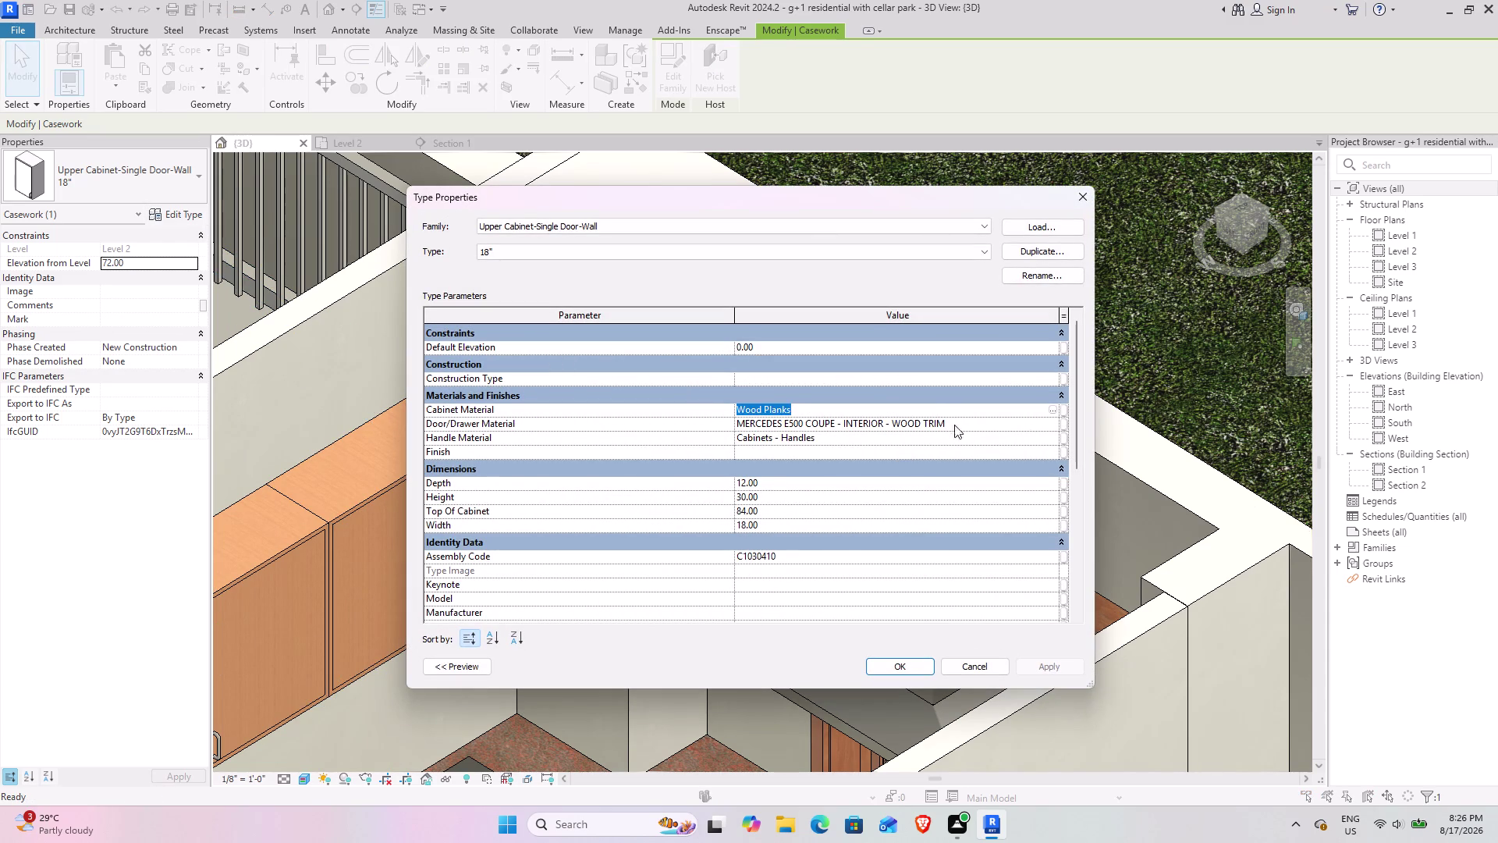
click(965, 429)
key(ctrl+v)
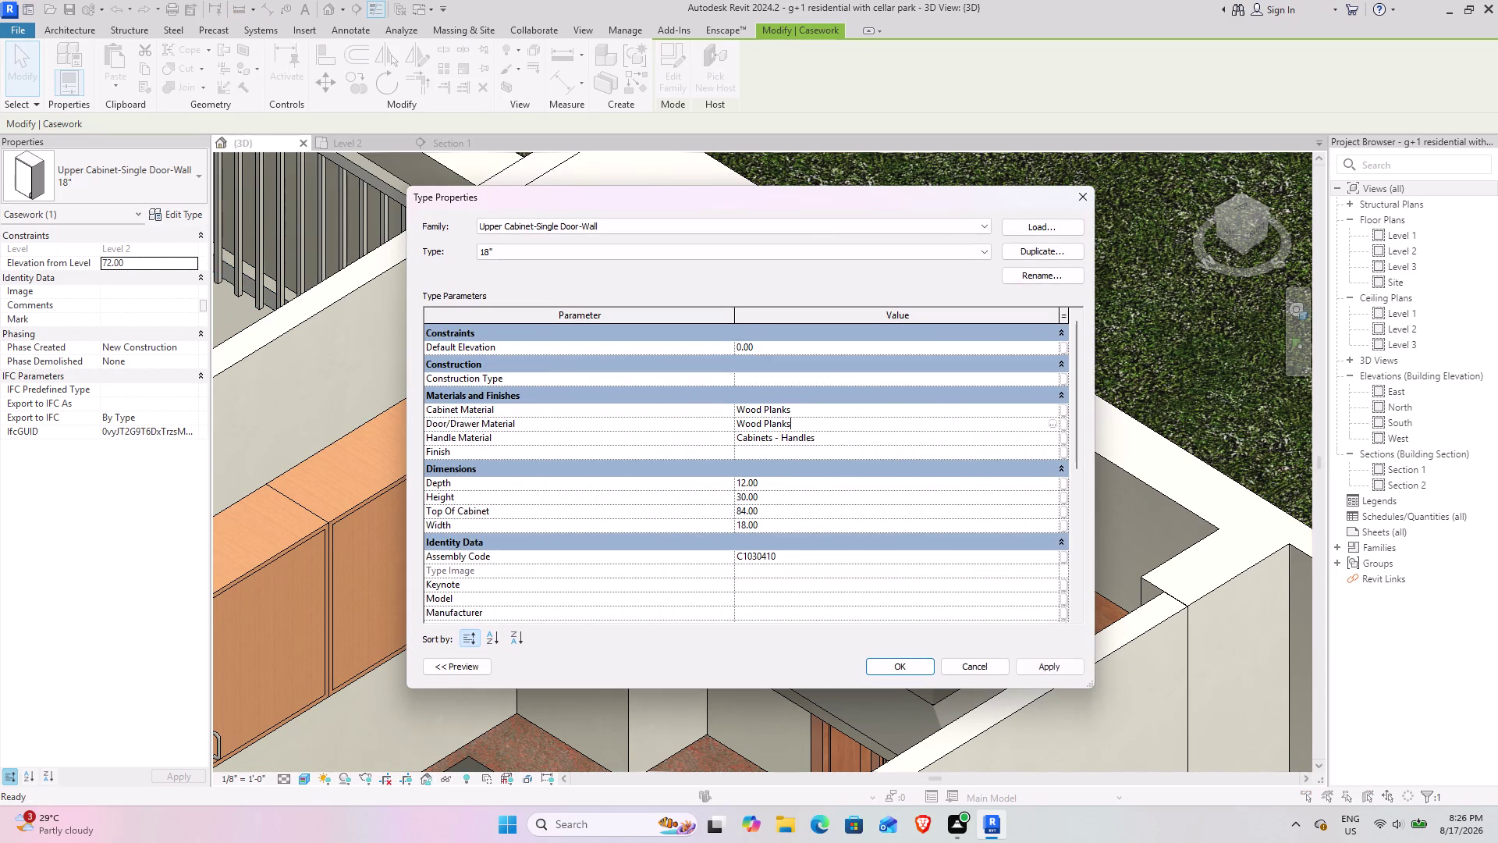
click(1050, 659)
click(905, 671)
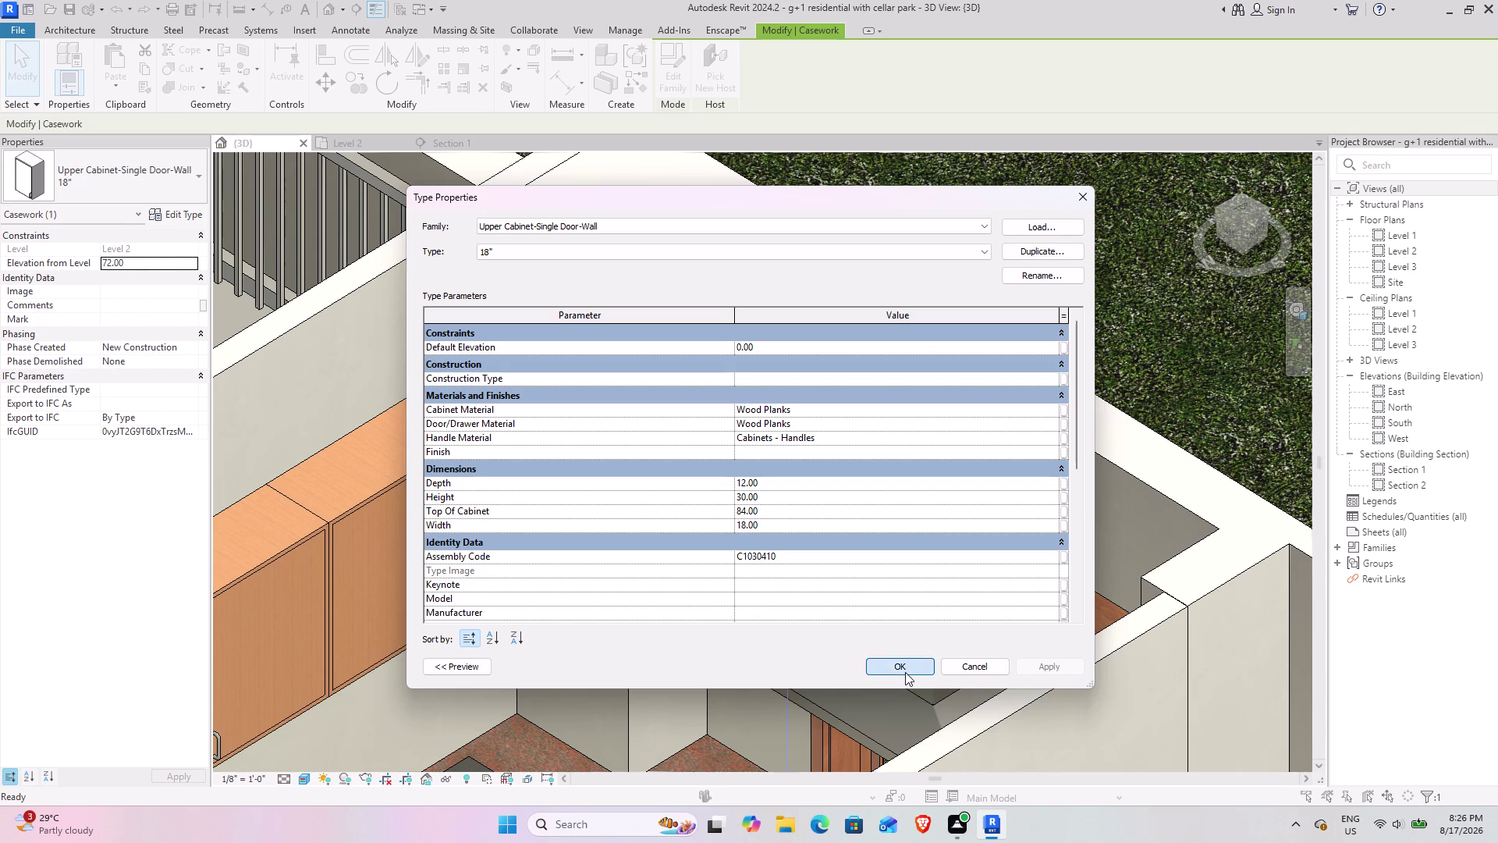
click(1072, 360)
scroll(down, 3)
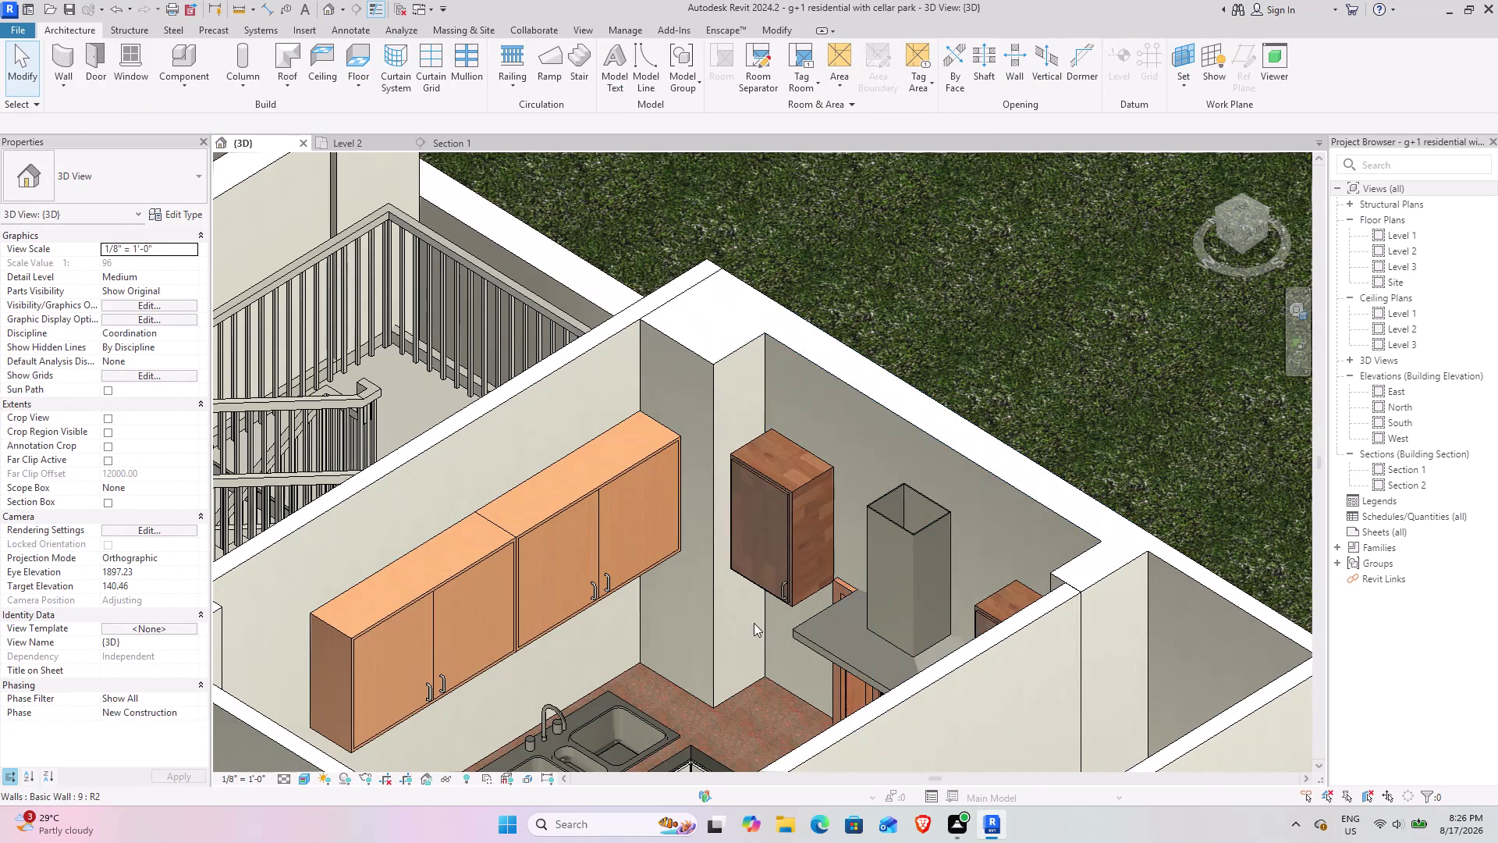
Select the 48 x 30 x 12 Upper Cabinet-Pass-Thru and open its Edit Type settings.
middle_drag(726, 625, 678, 610)
middle_drag(659, 602, 962, 601)
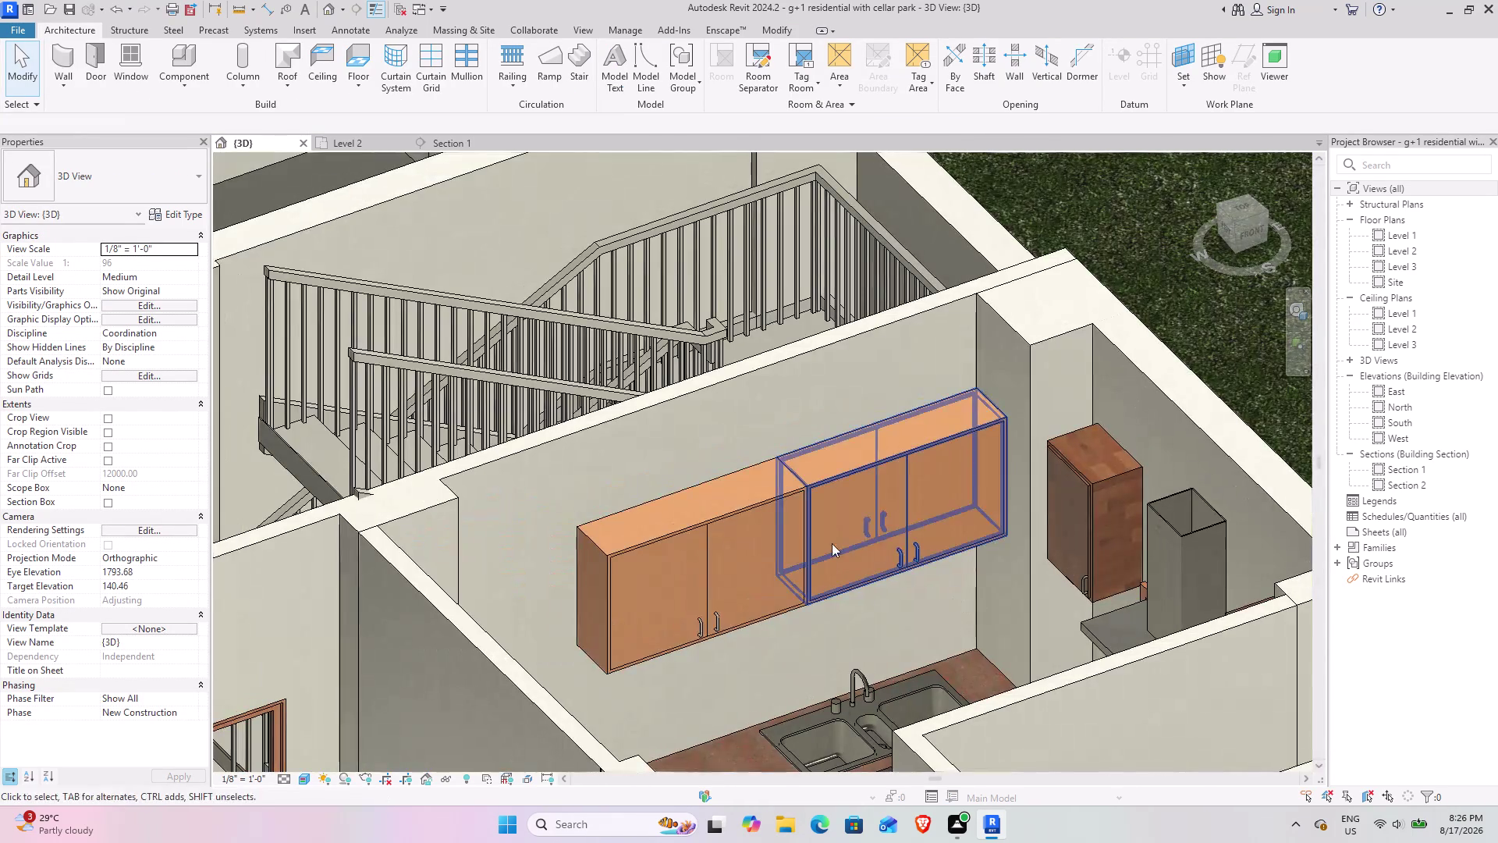
click(761, 507)
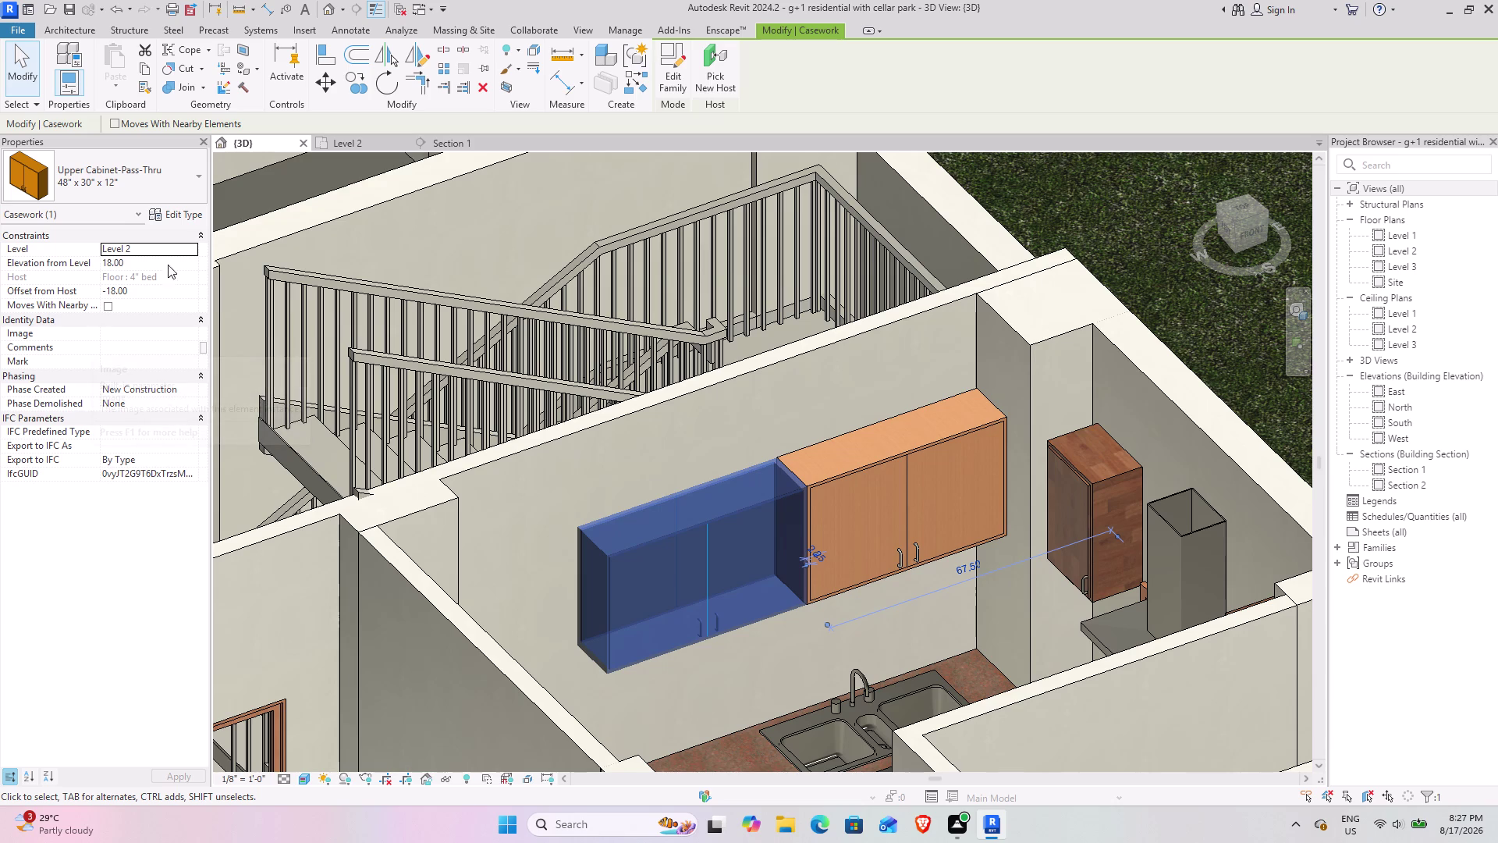
click(184, 214)
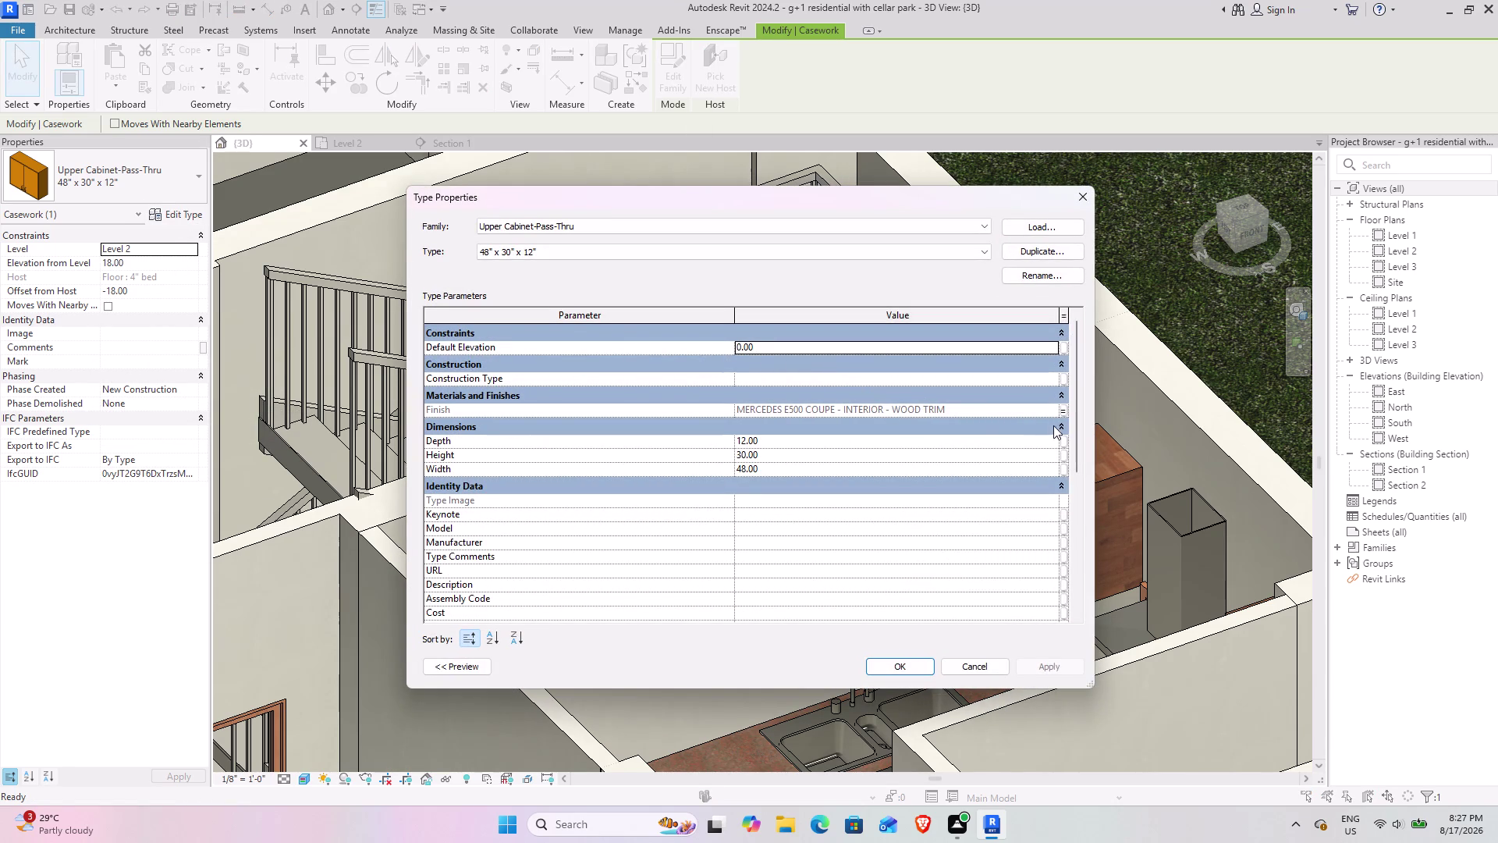
Unlink the pass-through cabinet's Finish from its global parameter by choosing <none>.
click(1035, 406)
click(956, 415)
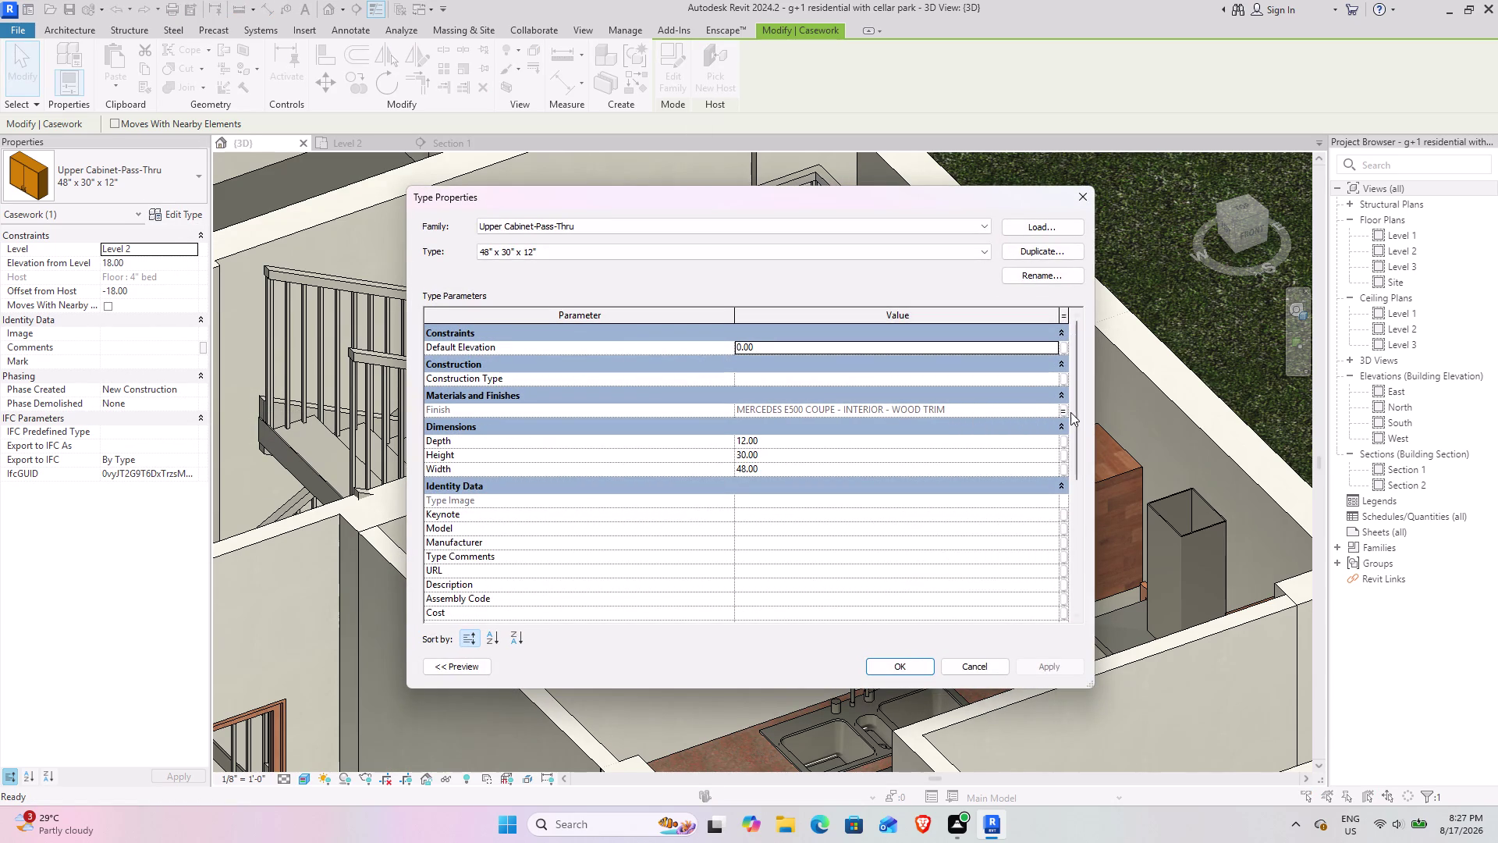
click(1060, 407)
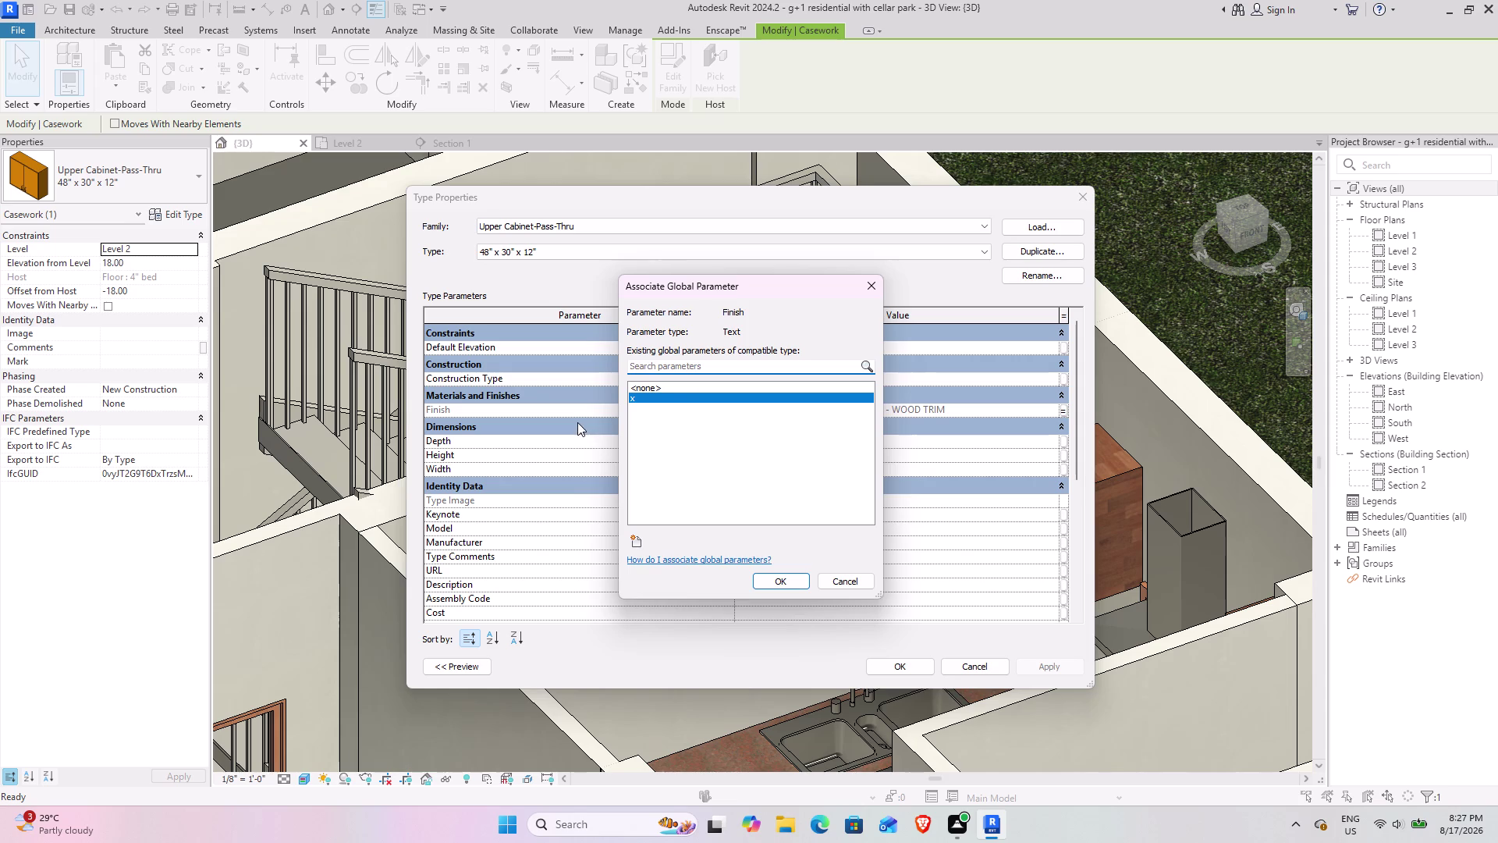
click(673, 404)
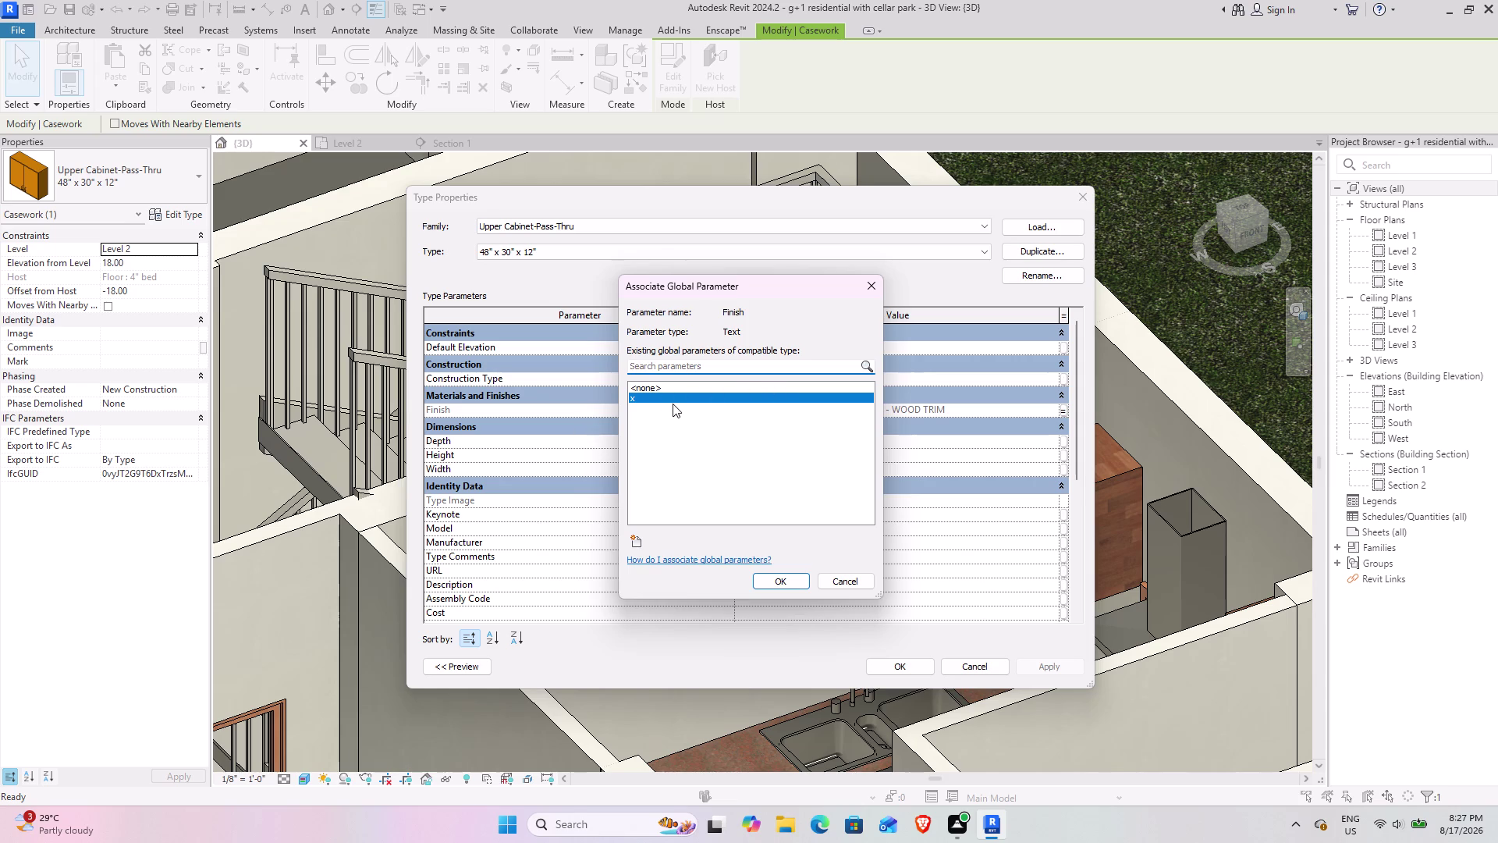
click(654, 399)
click(659, 388)
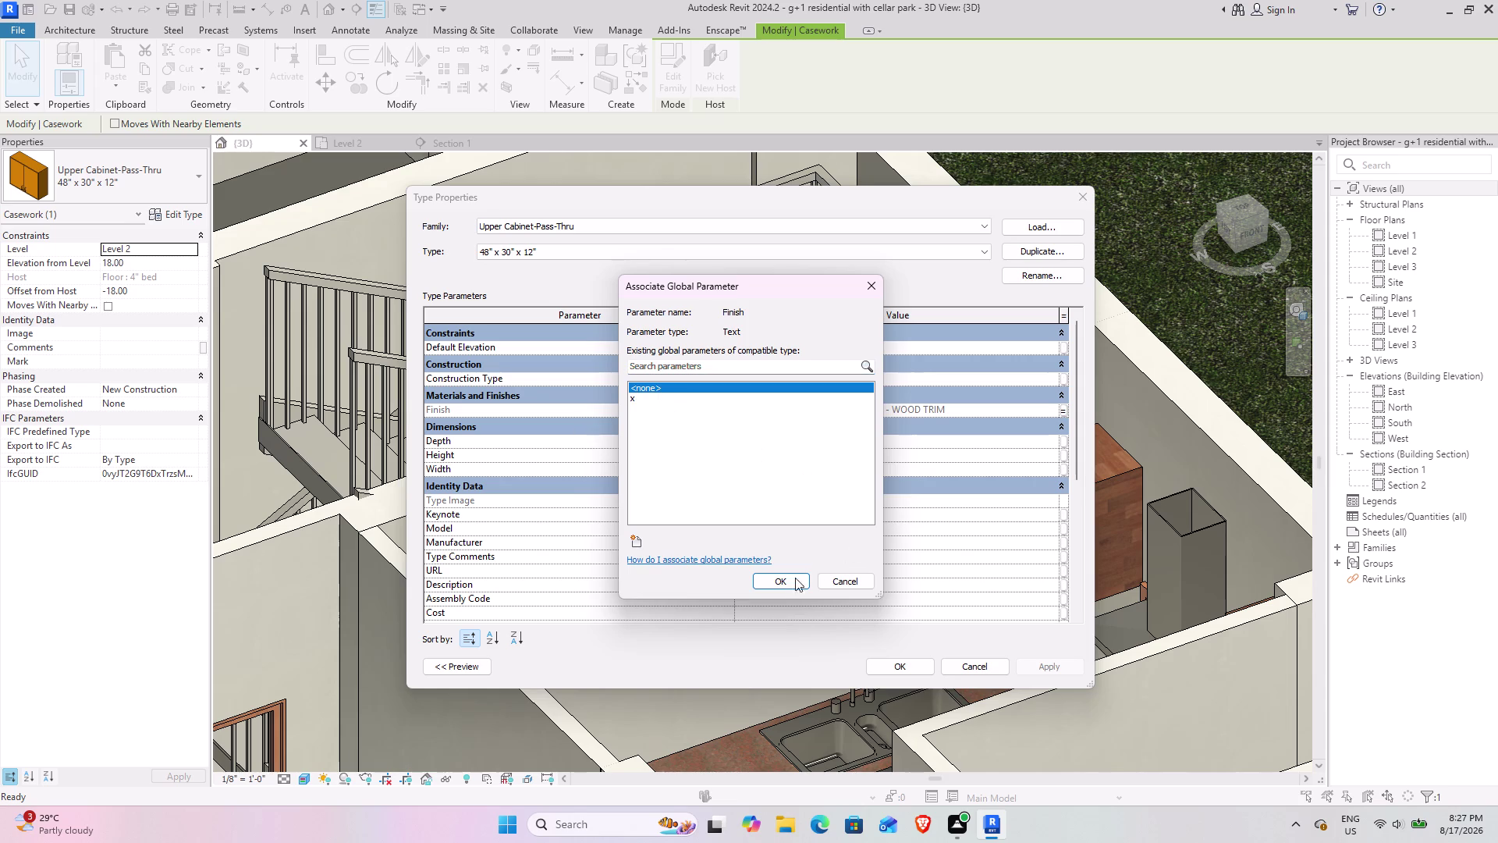
click(785, 579)
Paste Wood Planks as the Finish, then apply and close the type settings.
click(975, 414)
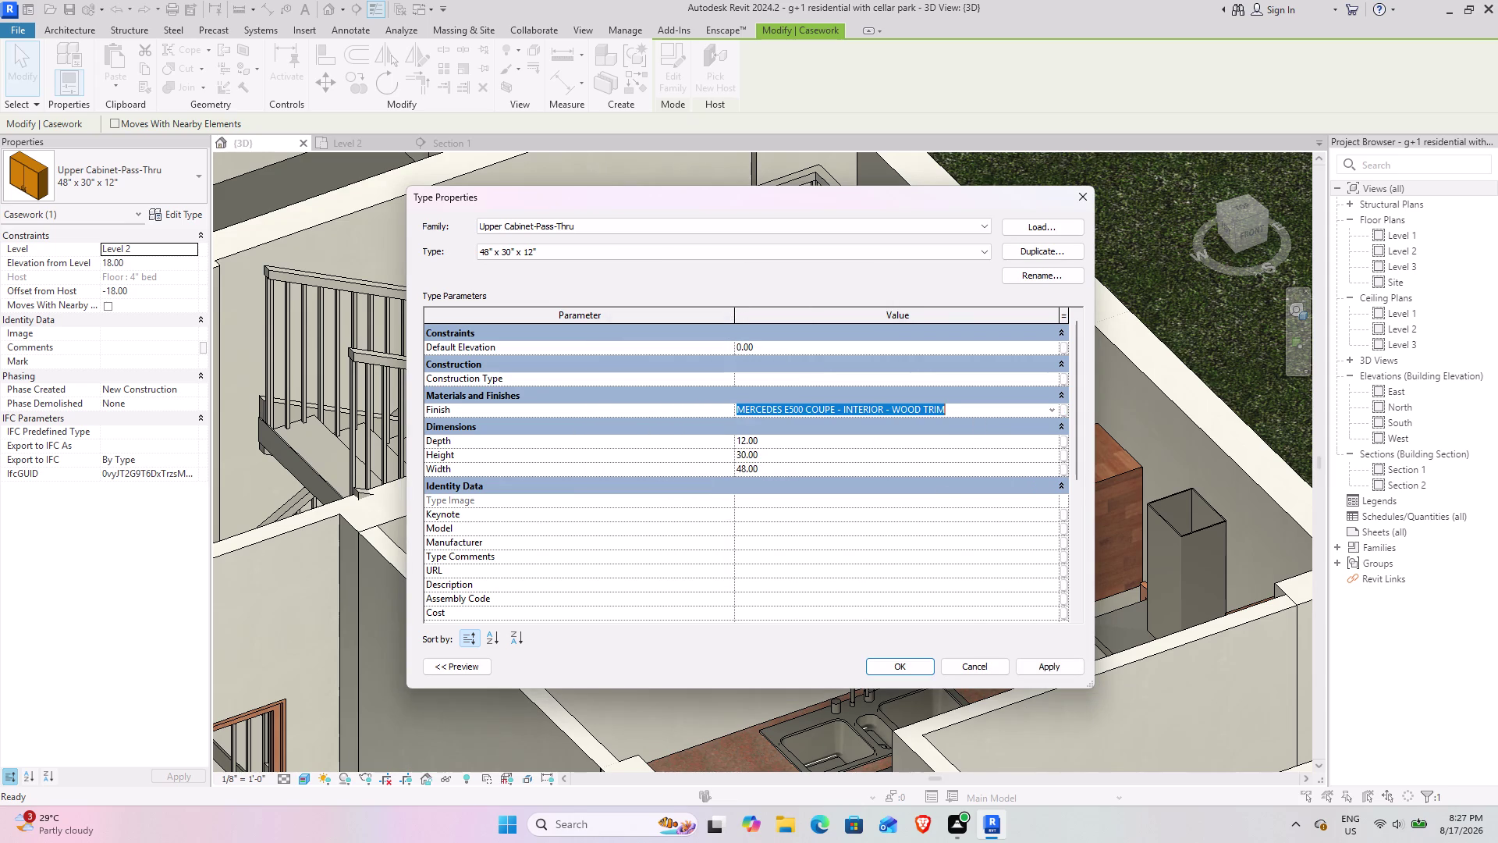
key(ctrl+v)
click(1049, 662)
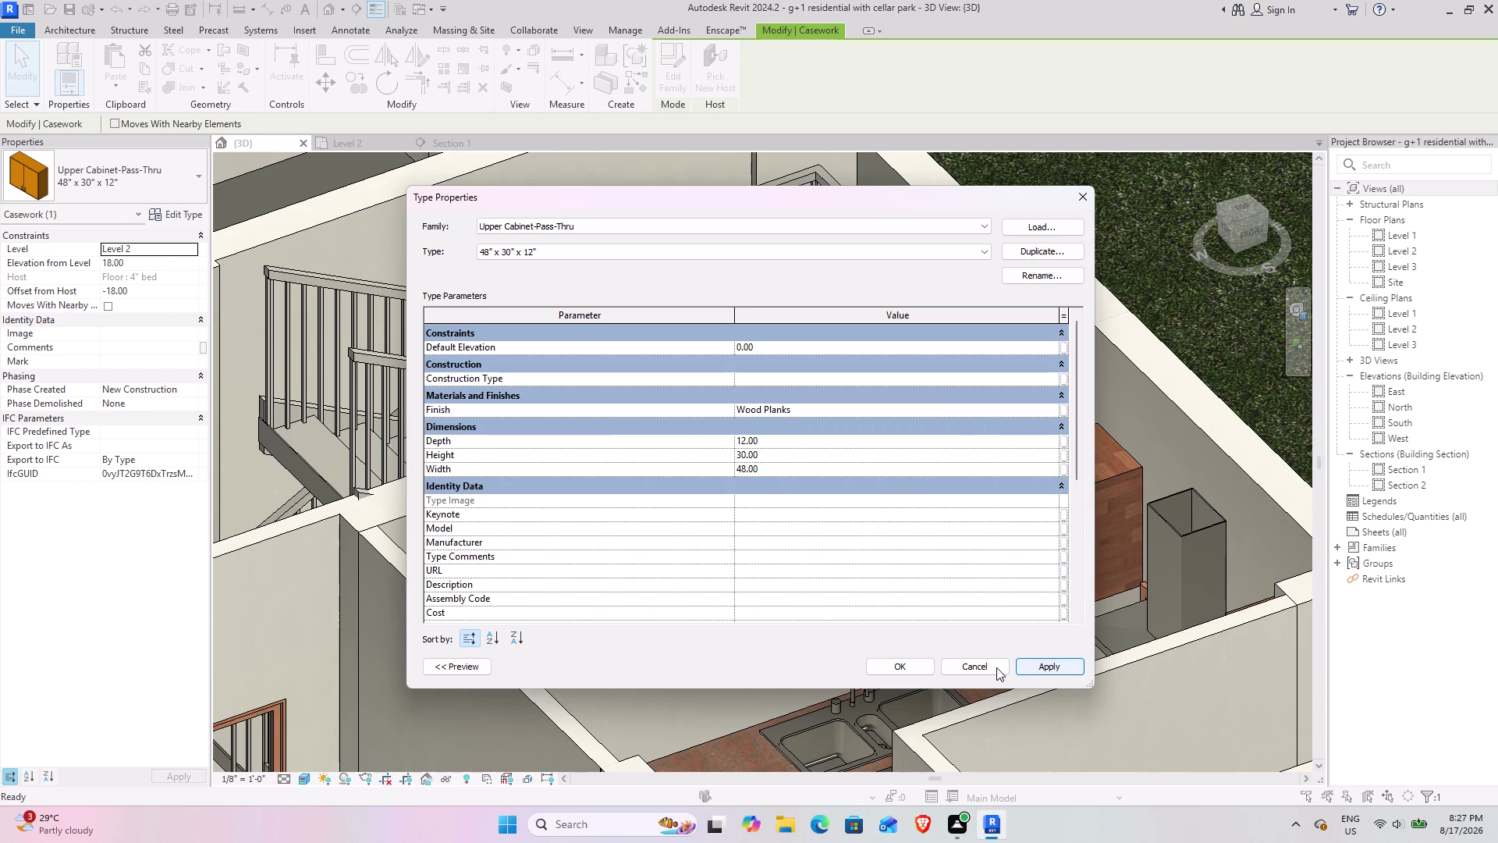
click(914, 670)
click(871, 626)
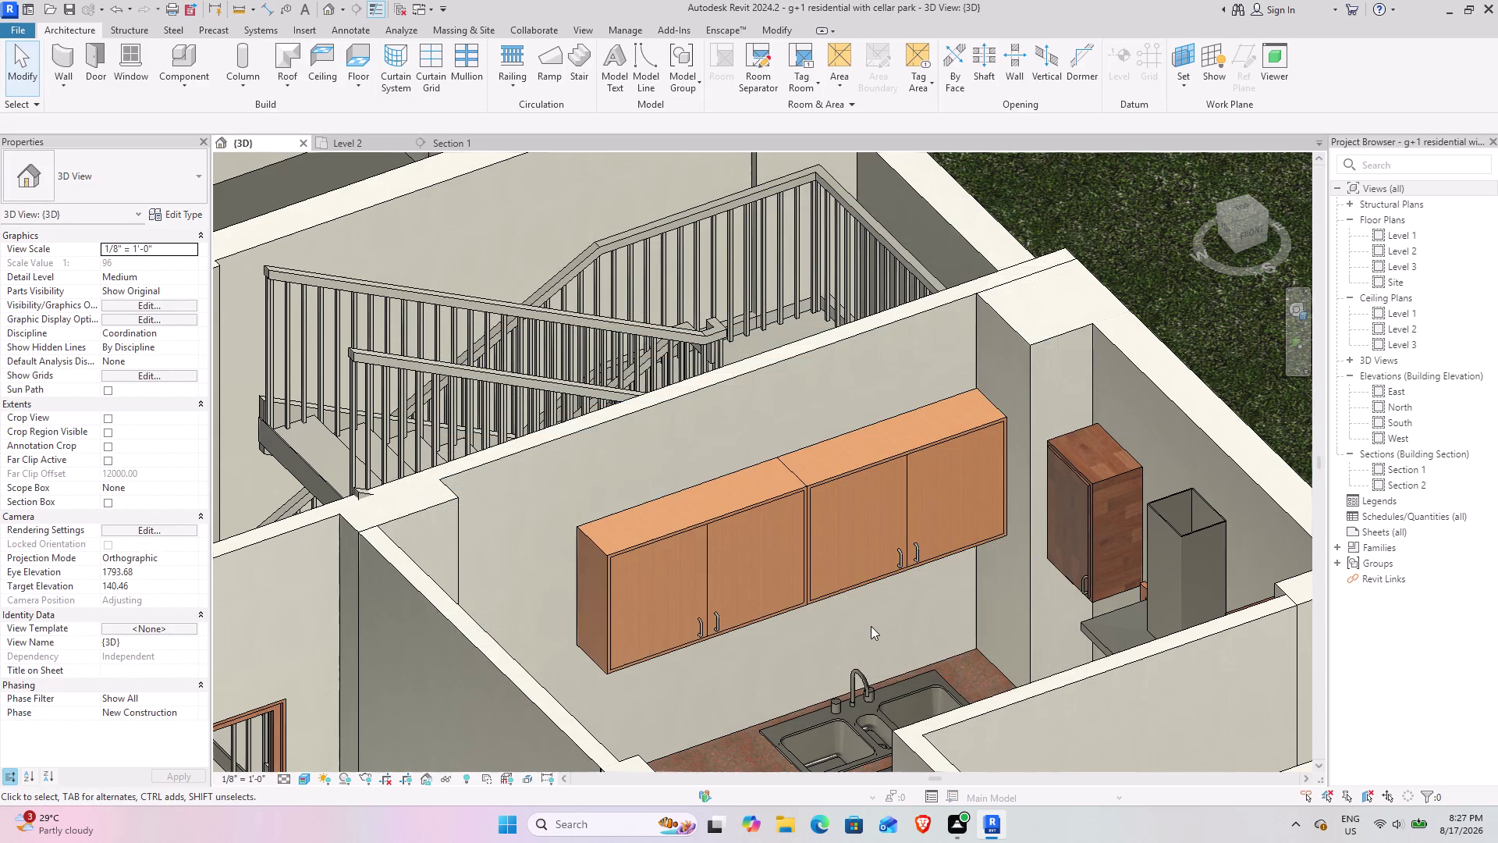
Zoom out, reselect the Upper Cabinet-Pass-Thru and reopen its type settings.
scroll(down, 3)
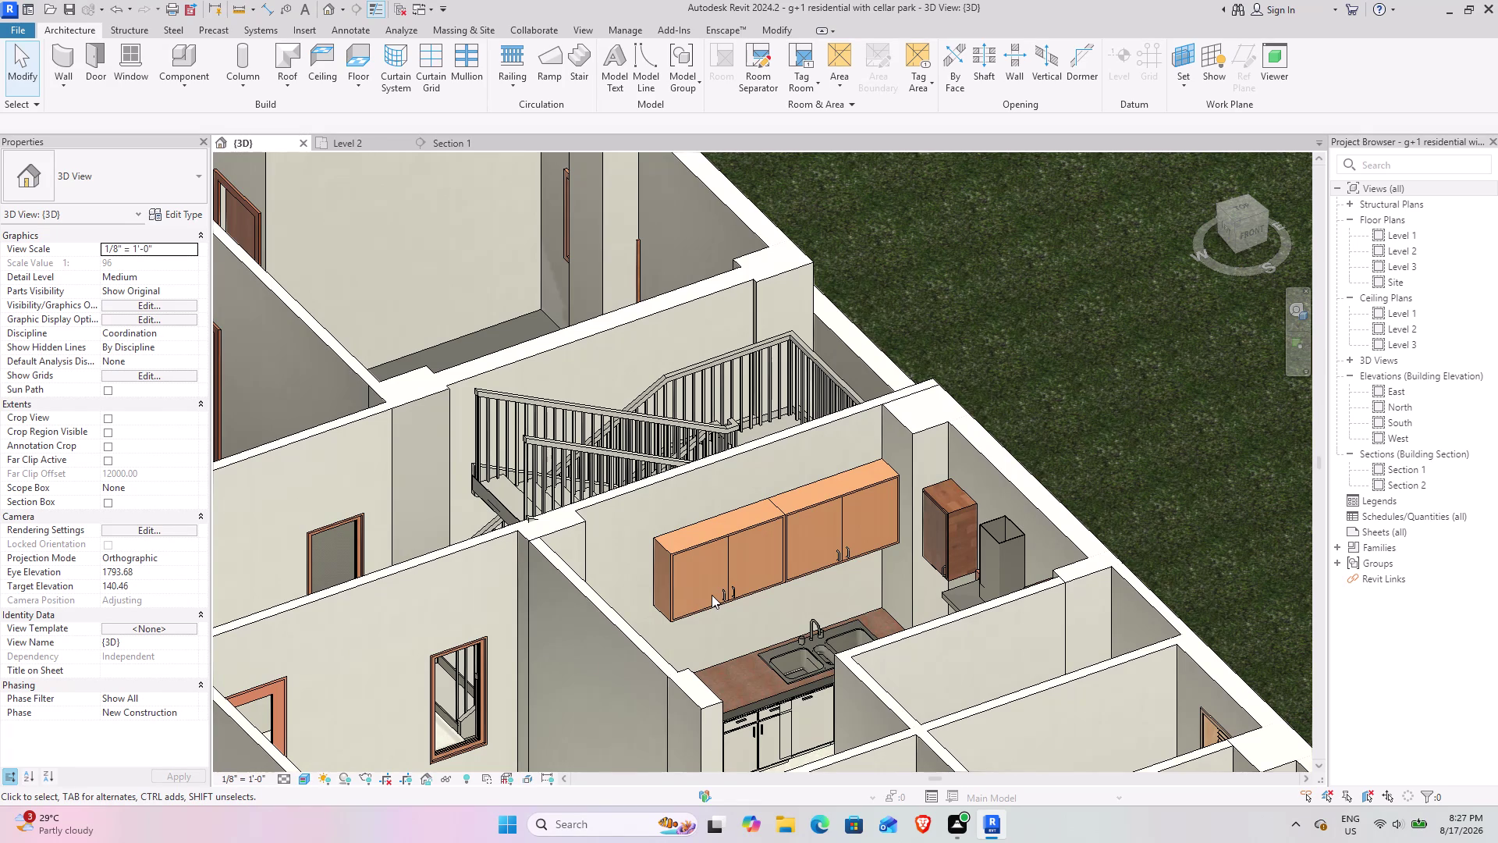
scroll(down, 3)
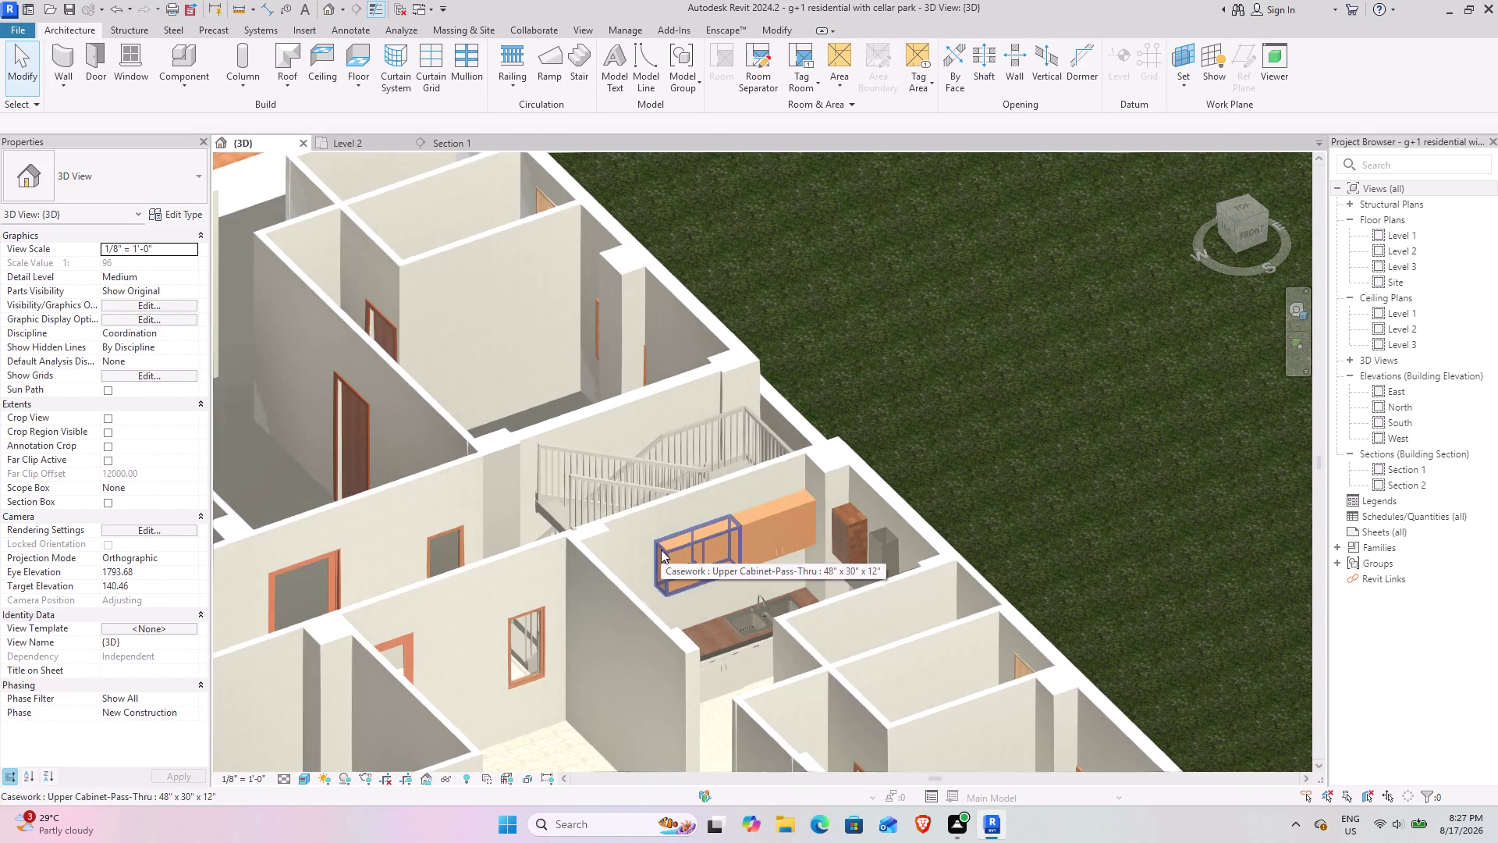
click(714, 518)
click(175, 218)
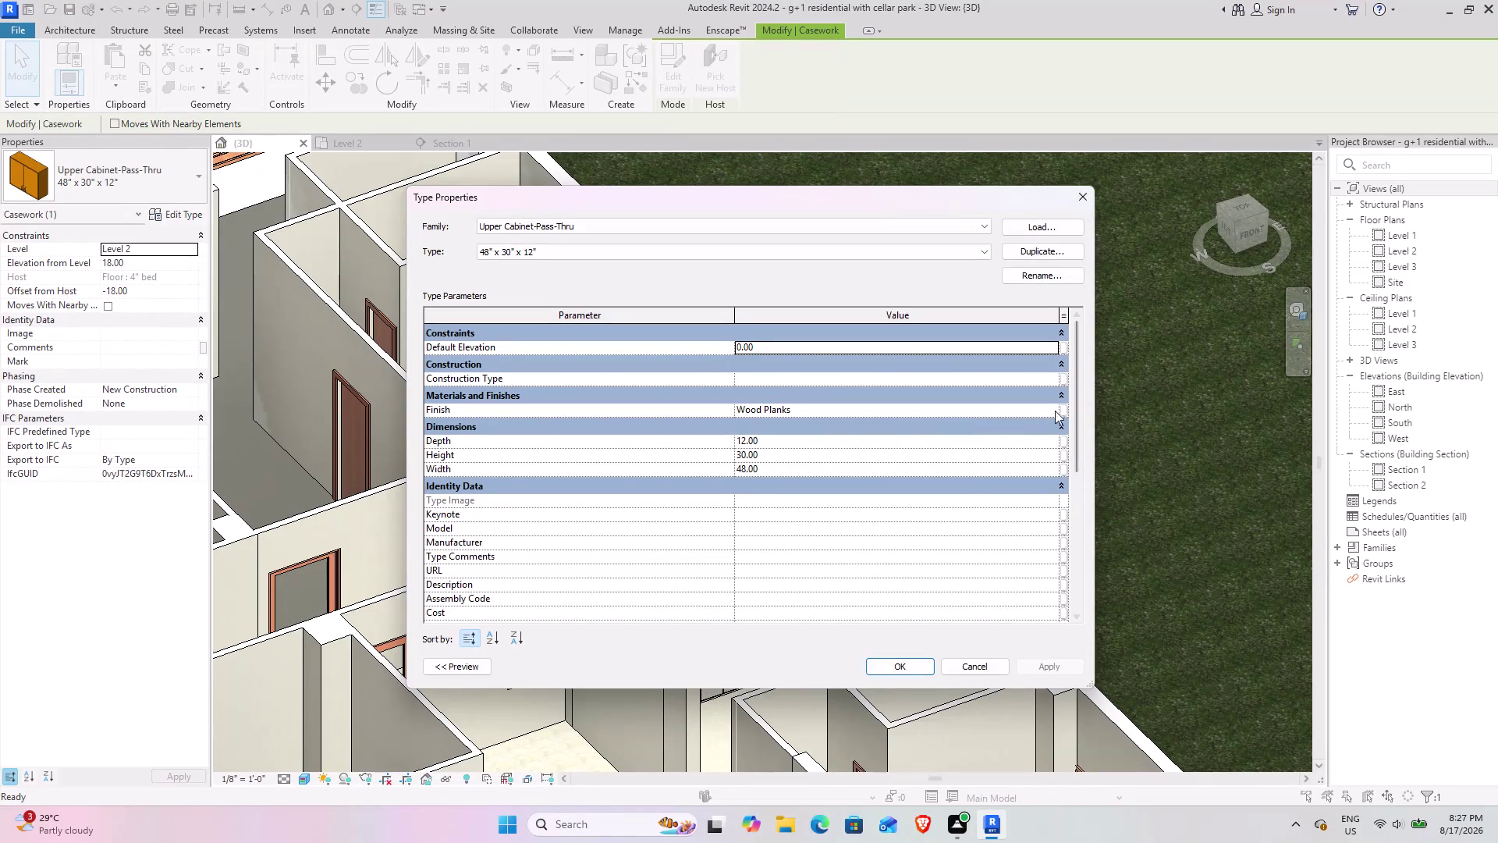
Search Wood Planks in the Finish global parameter link, then confirm and close Type Properties.
click(1062, 409)
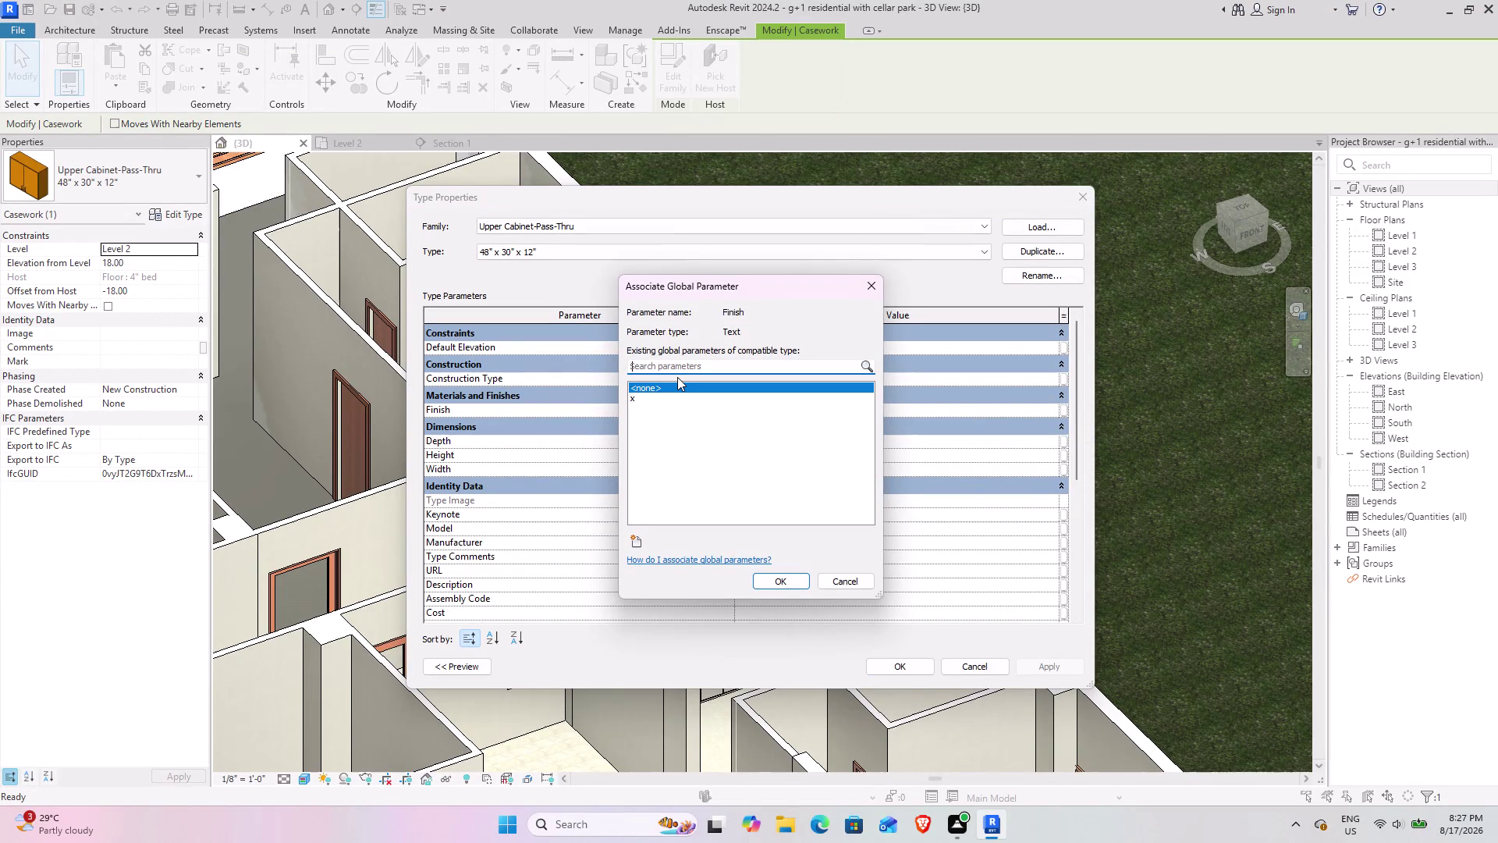
key(ctrl+v)
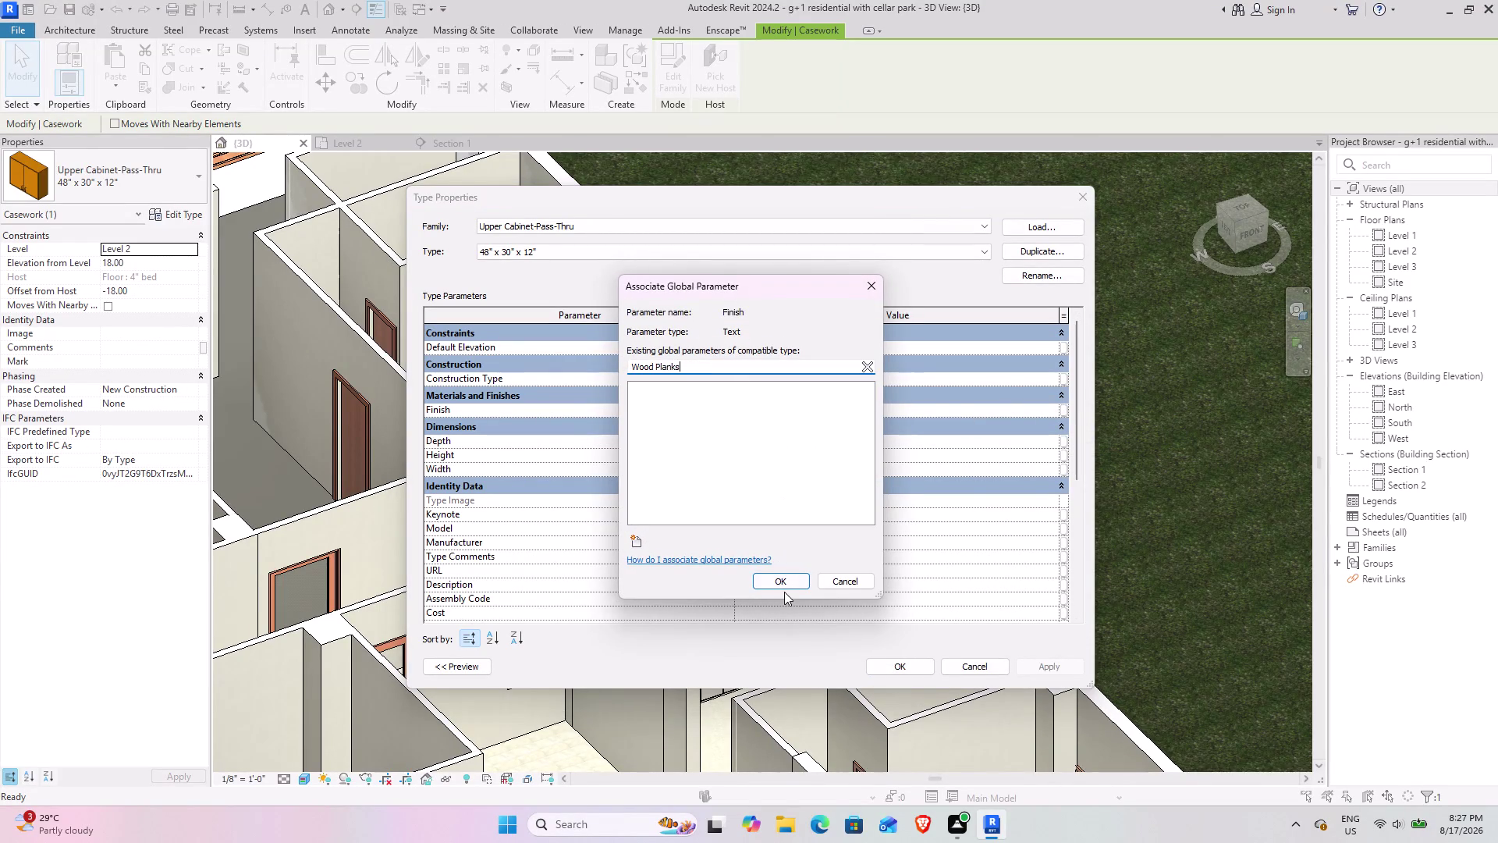
click(775, 572)
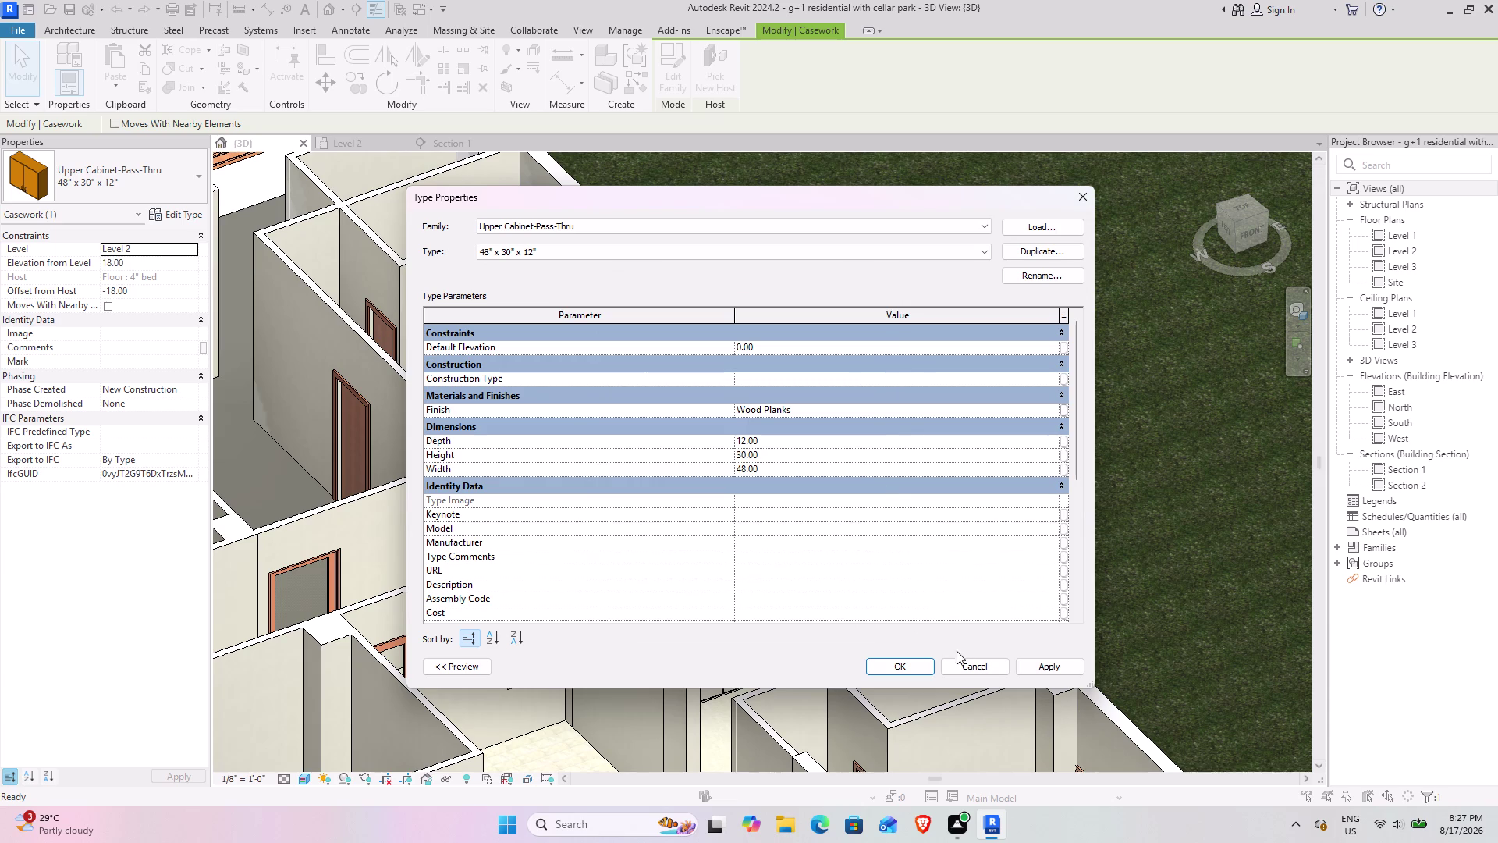
click(1050, 669)
click(904, 669)
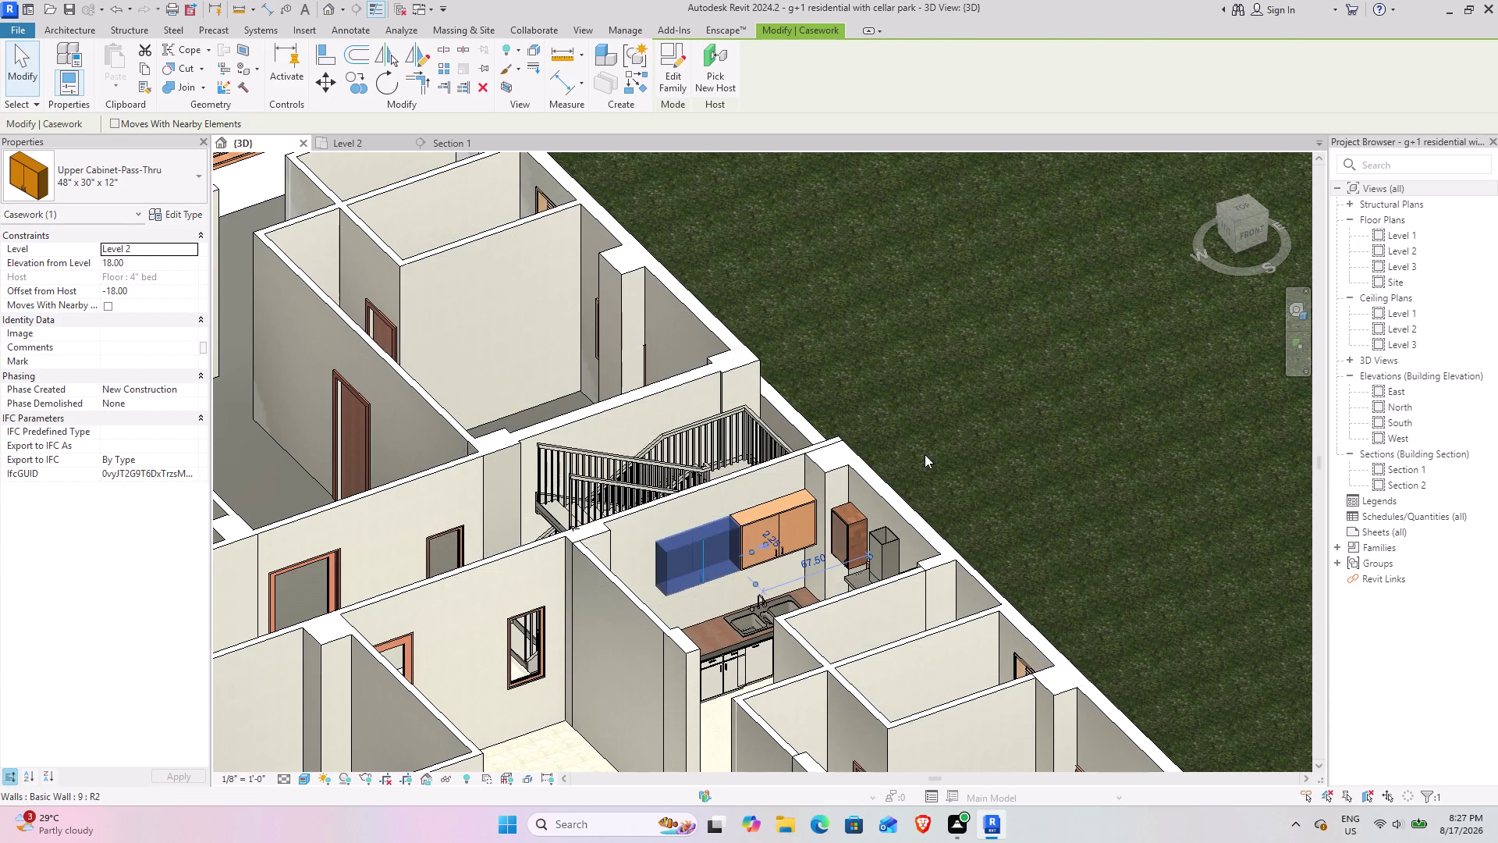
Orbit the 3D model to look over the upper-floor bedrooms.
click(925, 454)
scroll(down, 3)
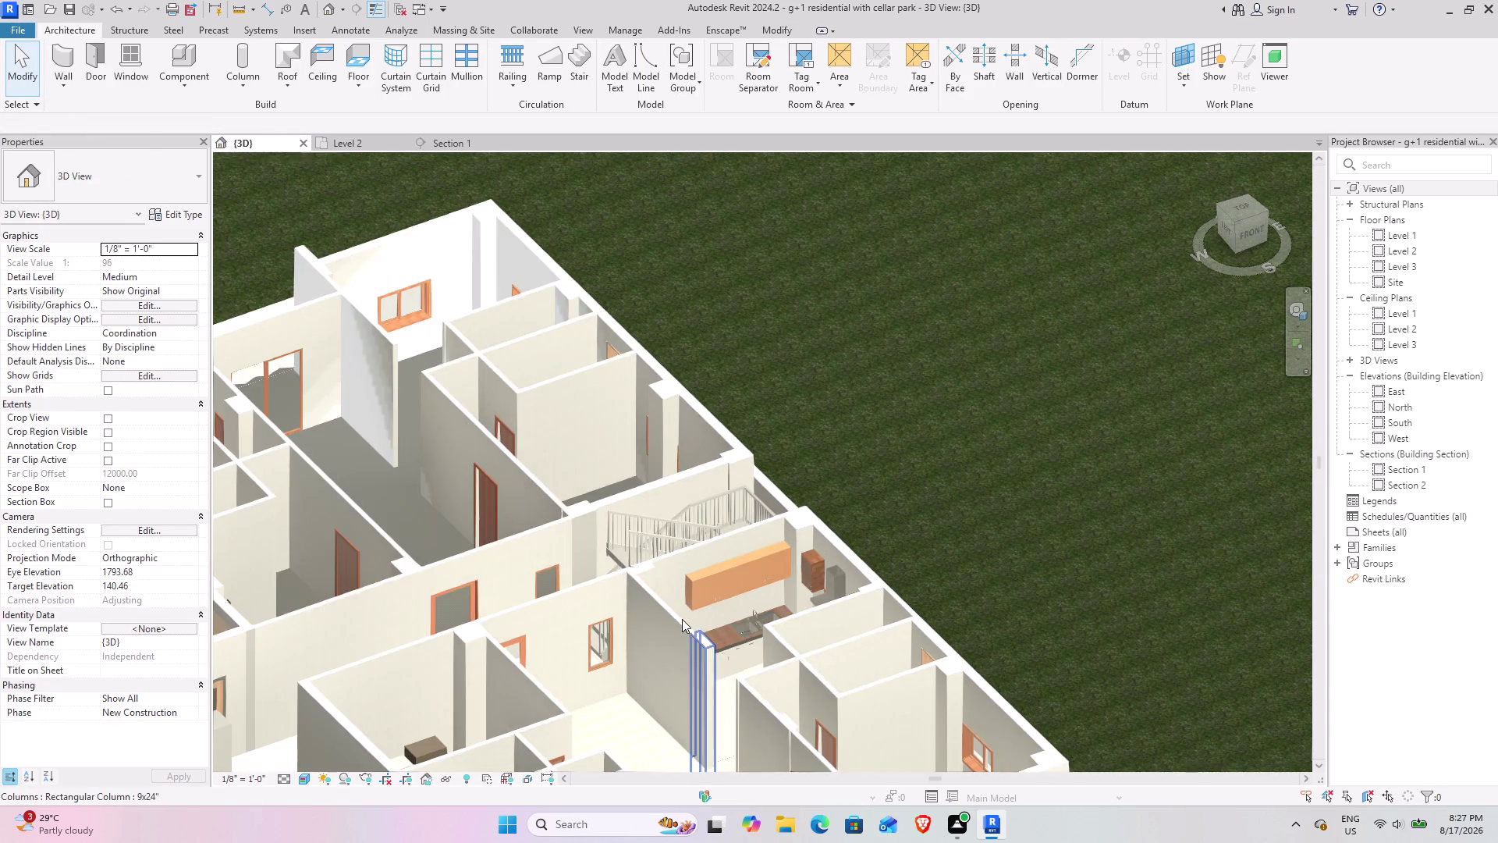
middle_drag(682, 616, 693, 583)
middle_drag(794, 570, 799, 341)
middle_drag(743, 434, 710, 556)
middle_drag(693, 527, 804, 312)
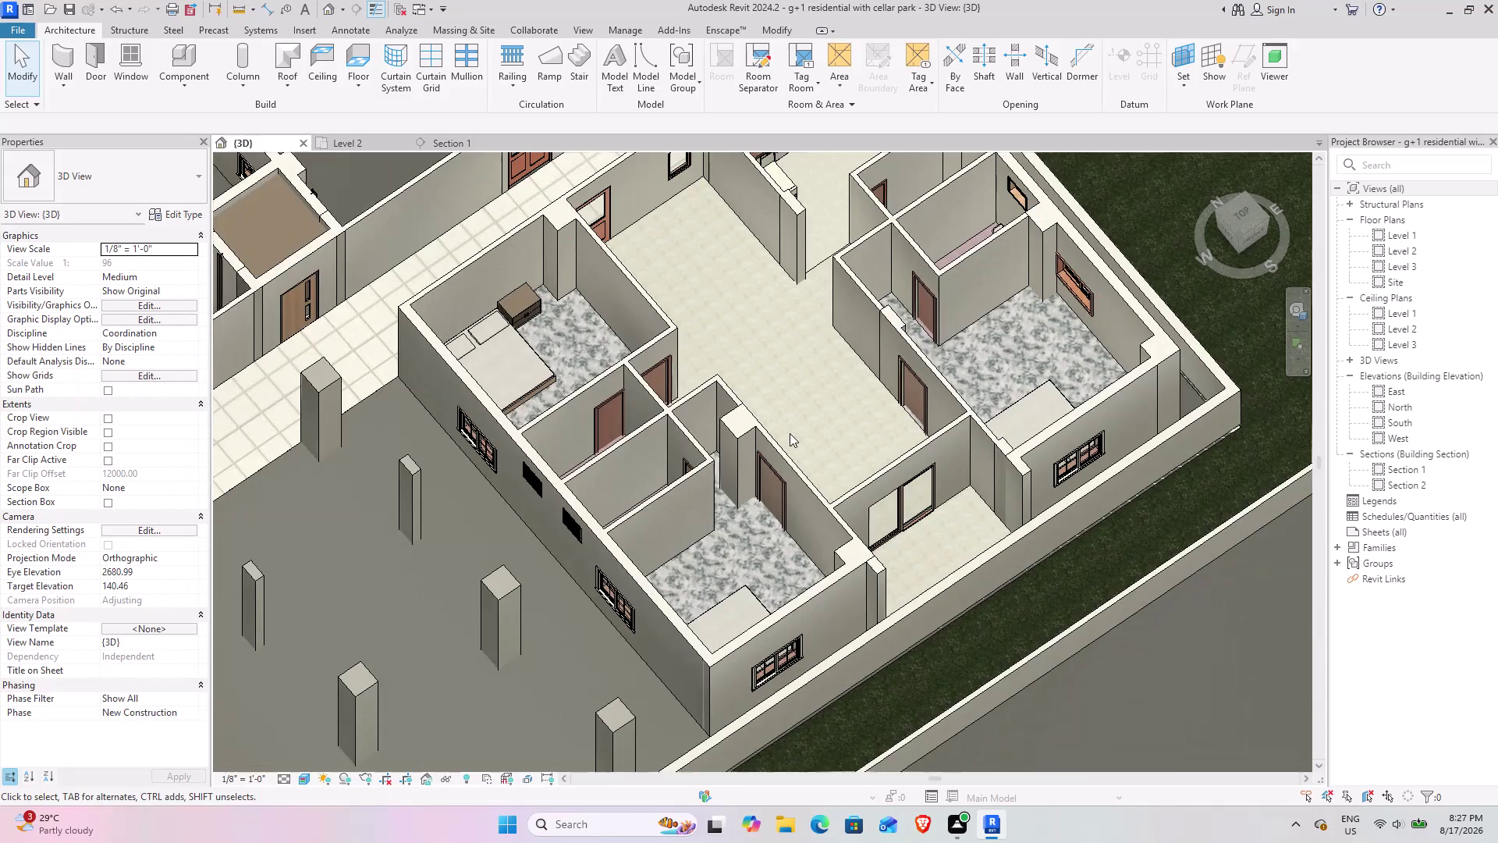
middle_drag(782, 433, 692, 628)
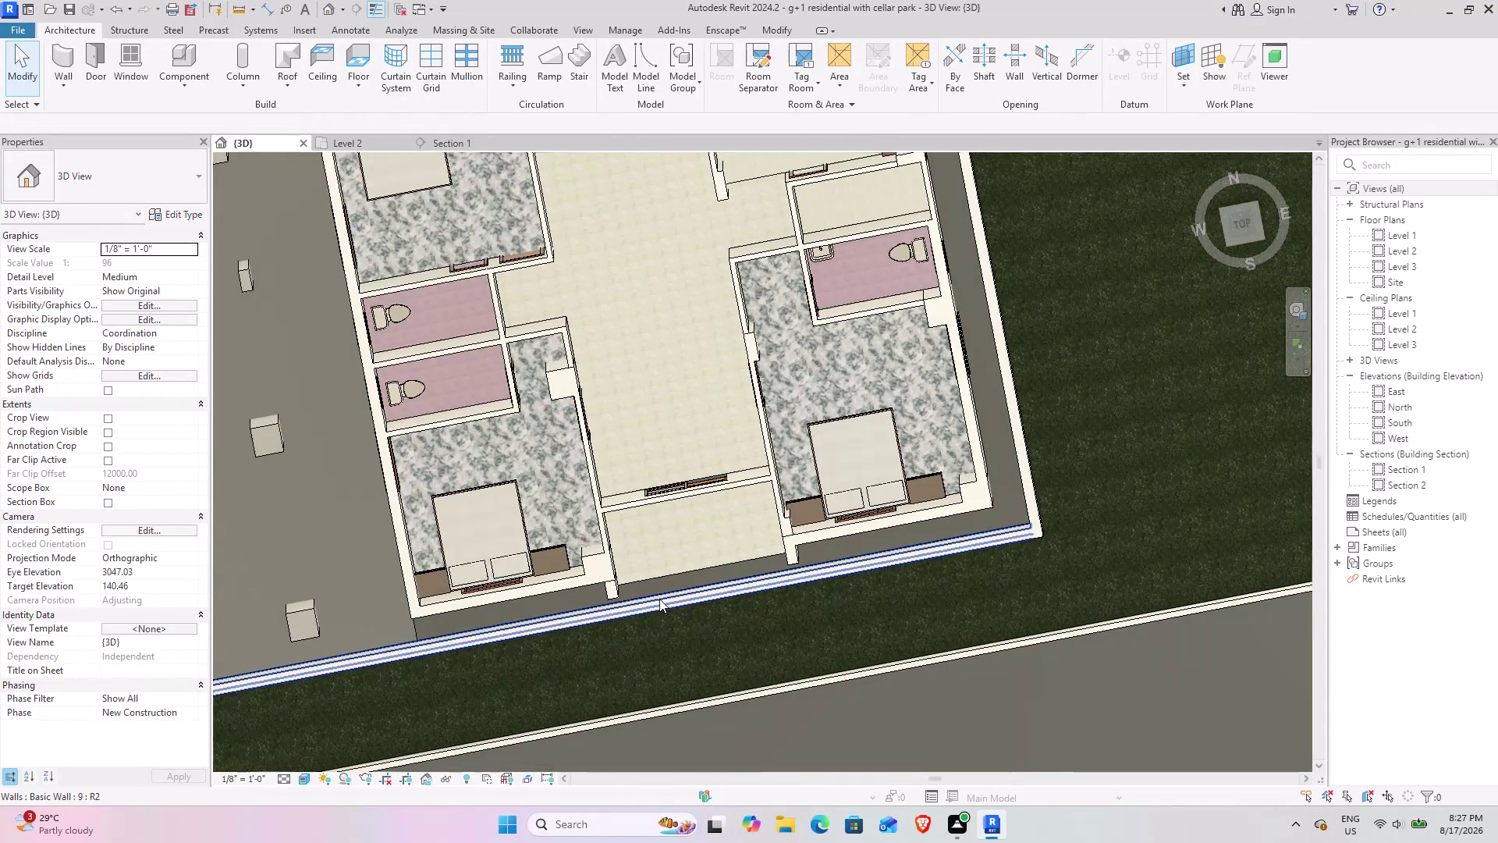
middle_drag(786, 493, 402, 421)
middle_drag(1002, 373, 539, 652)
middle_drag(1027, 347, 914, 654)
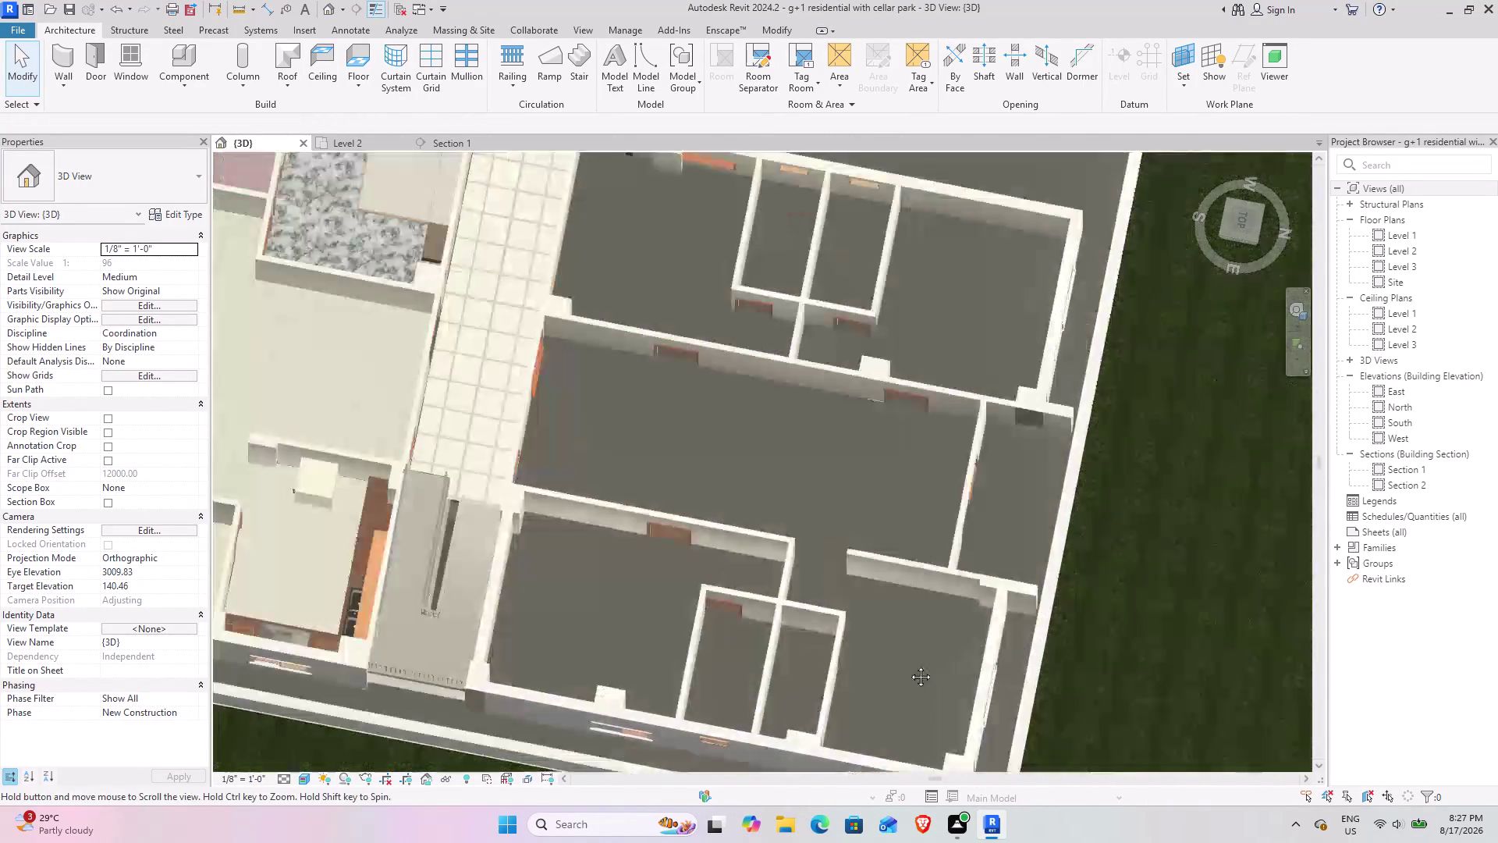
middle_drag(915, 653, 899, 659)
middle_drag(711, 431, 1436, 427)
middle_drag(989, 426, 854, 325)
middle_drag(1017, 343, 771, 440)
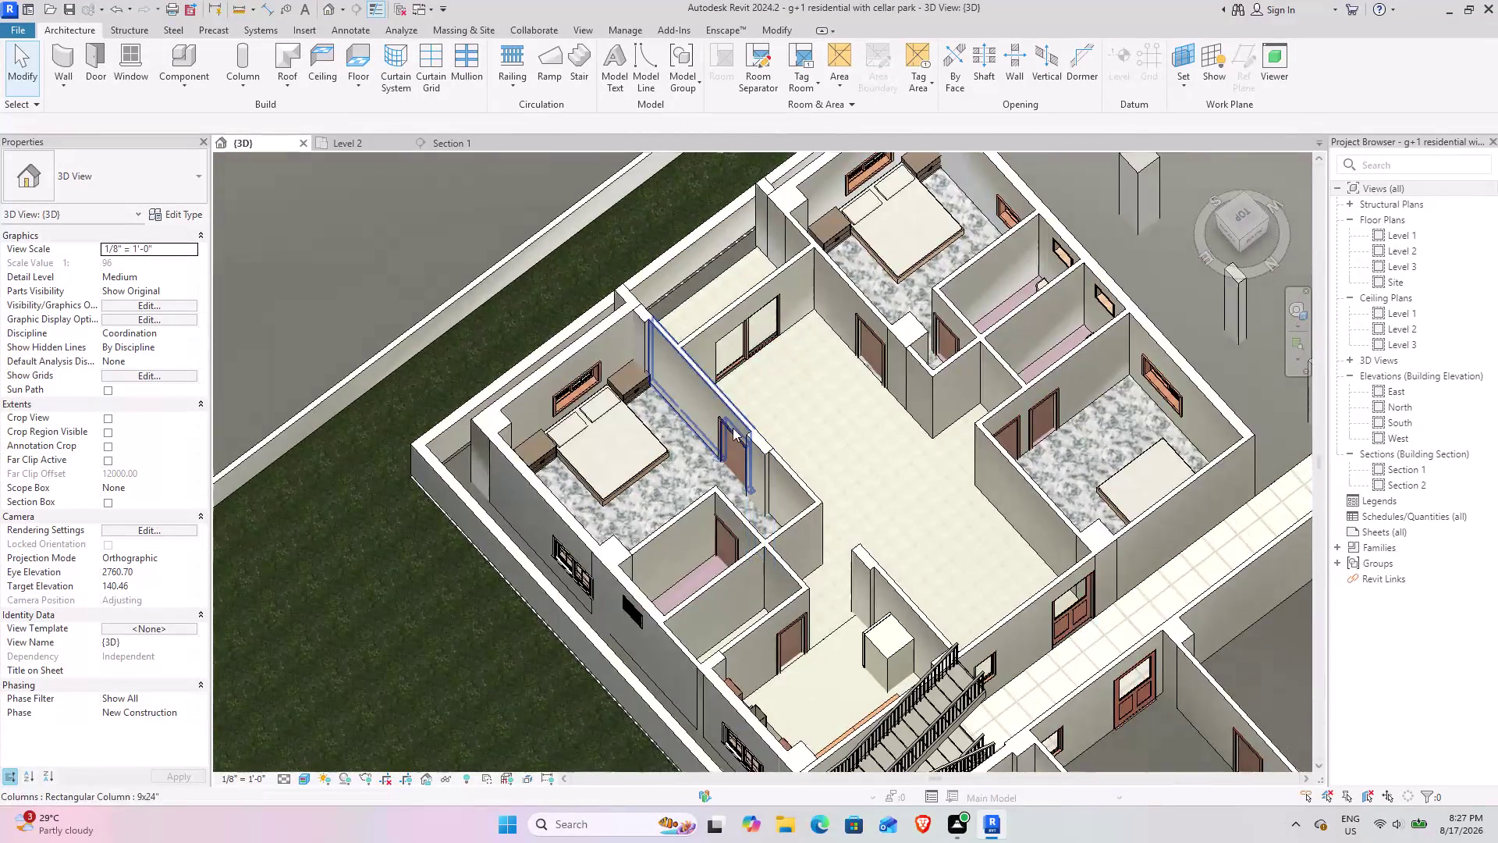
middle_drag(731, 423, 620, 338)
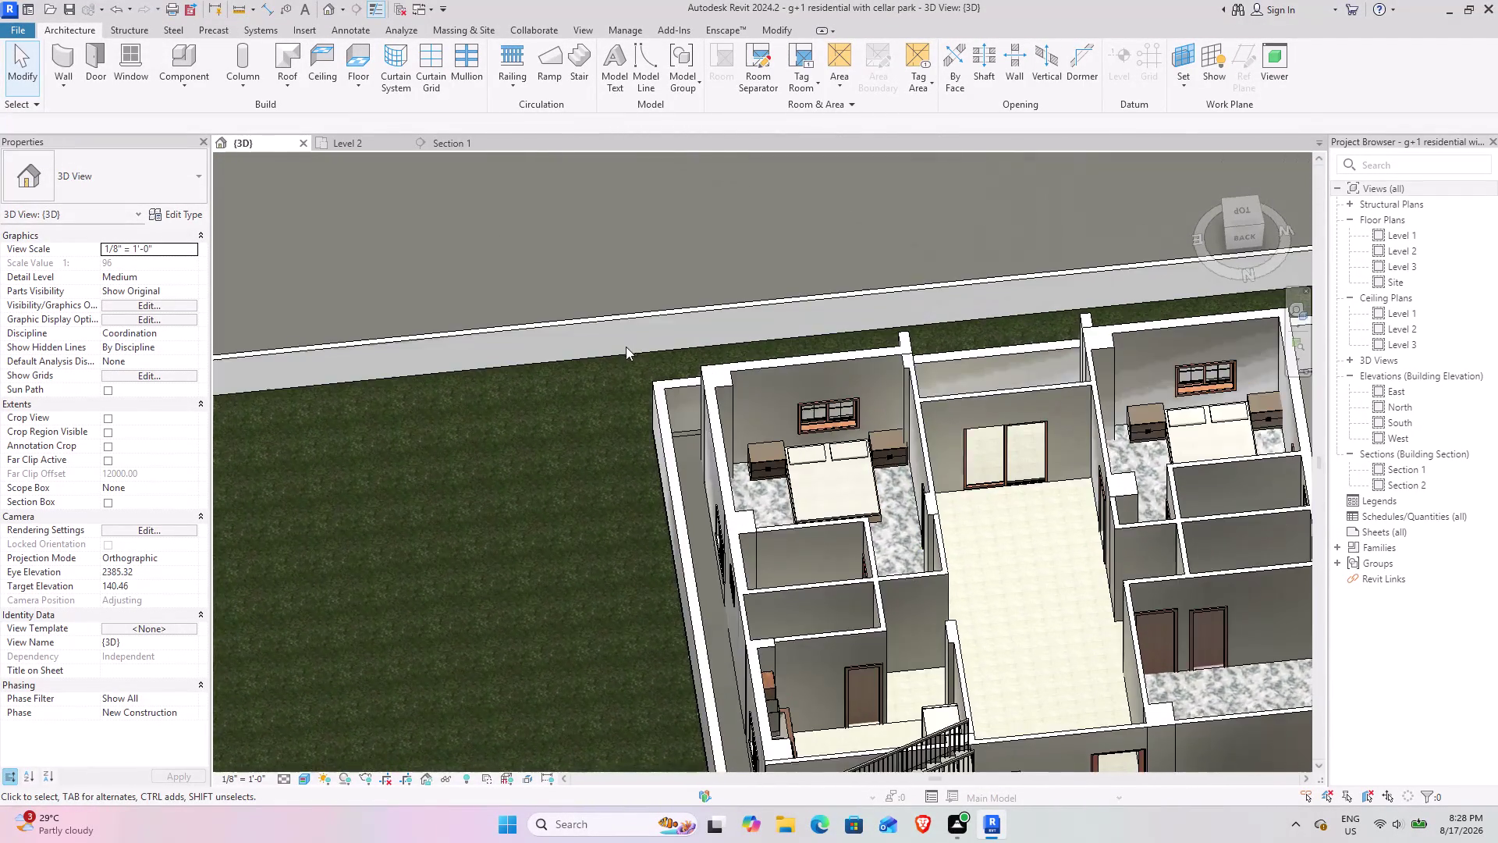
middle_drag(636, 346, 747, 415)
middle_drag(721, 408, 786, 306)
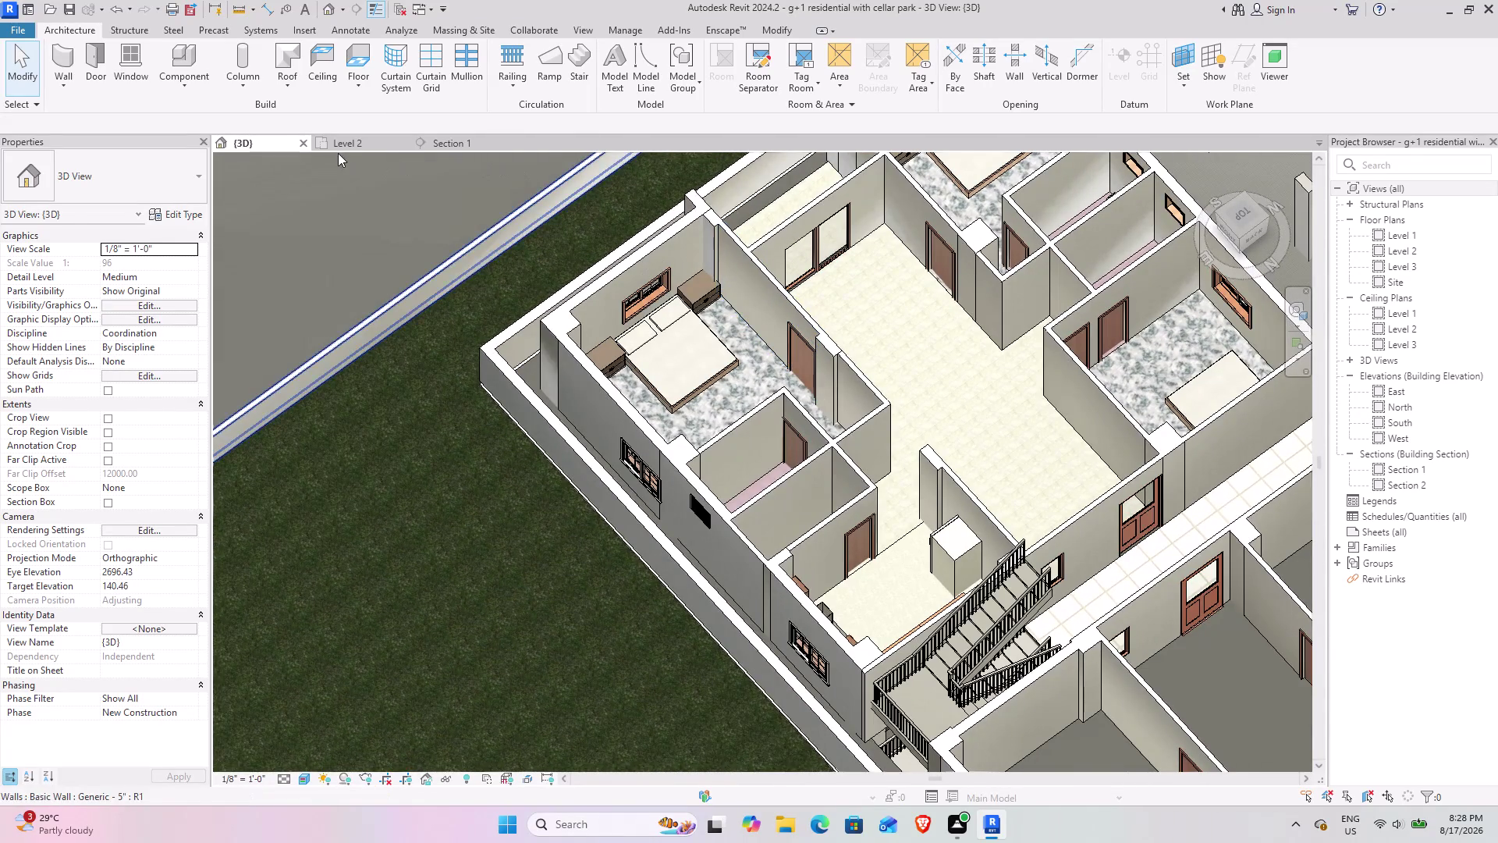
Switch to the Level 2 plan, start Component placement, and dismiss the unsaved-project reminder.
click(337, 149)
scroll(down, 3)
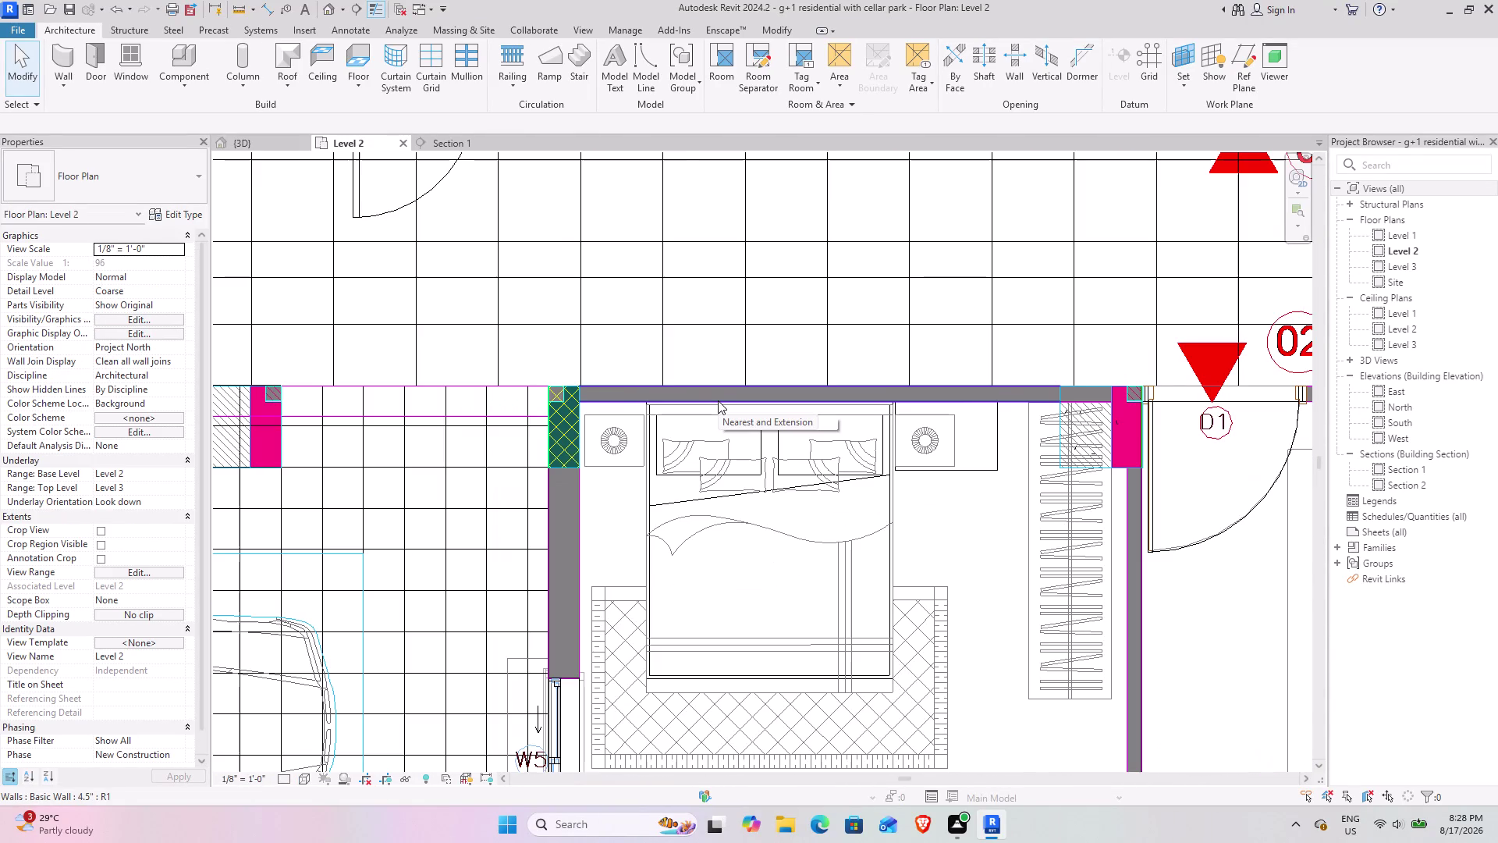
scroll(down, 3)
middle_drag(786, 342, 827, 404)
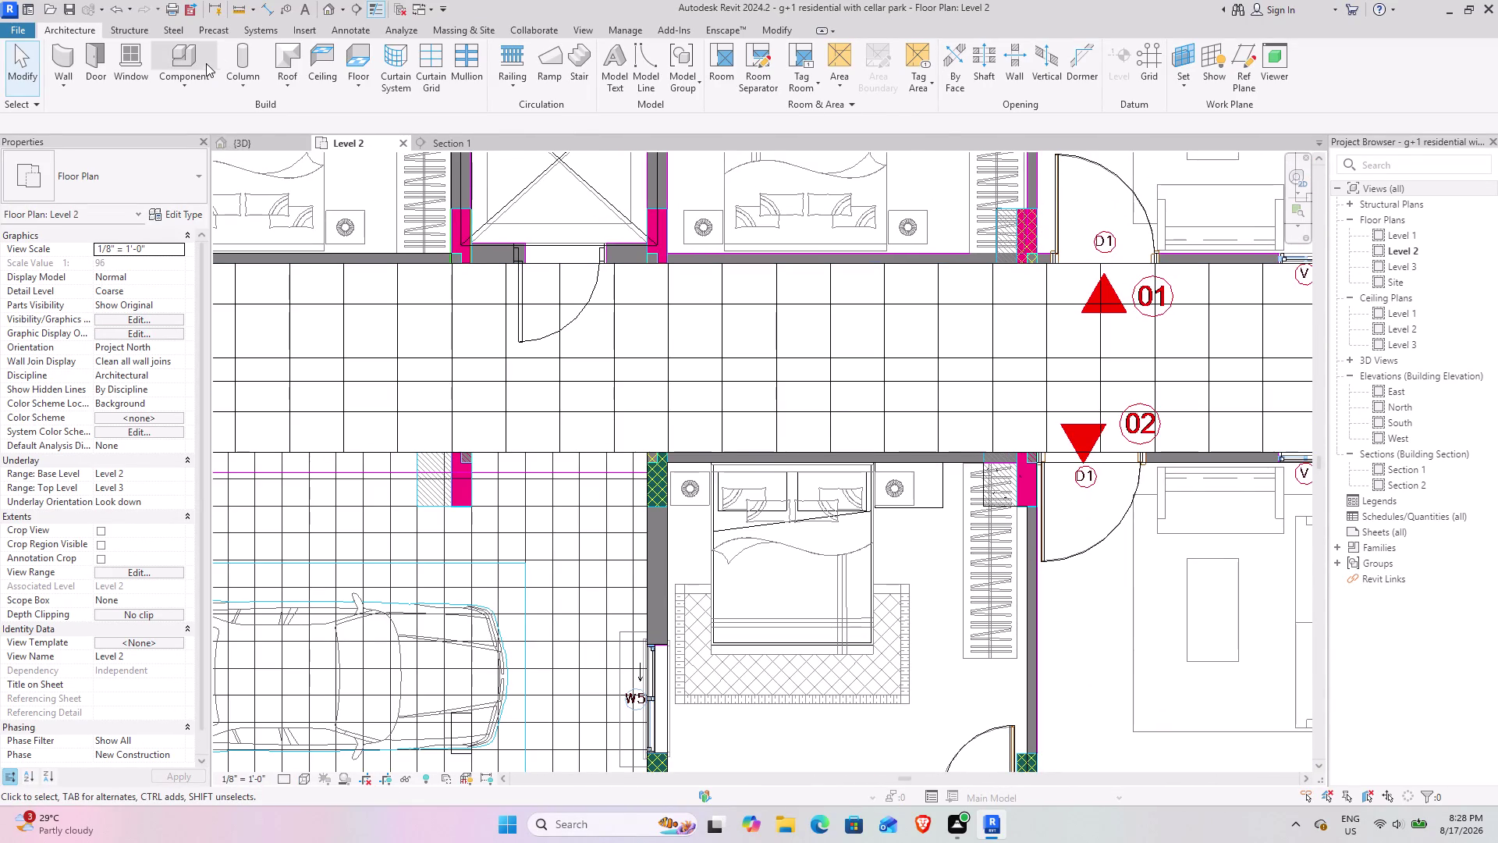
click(170, 53)
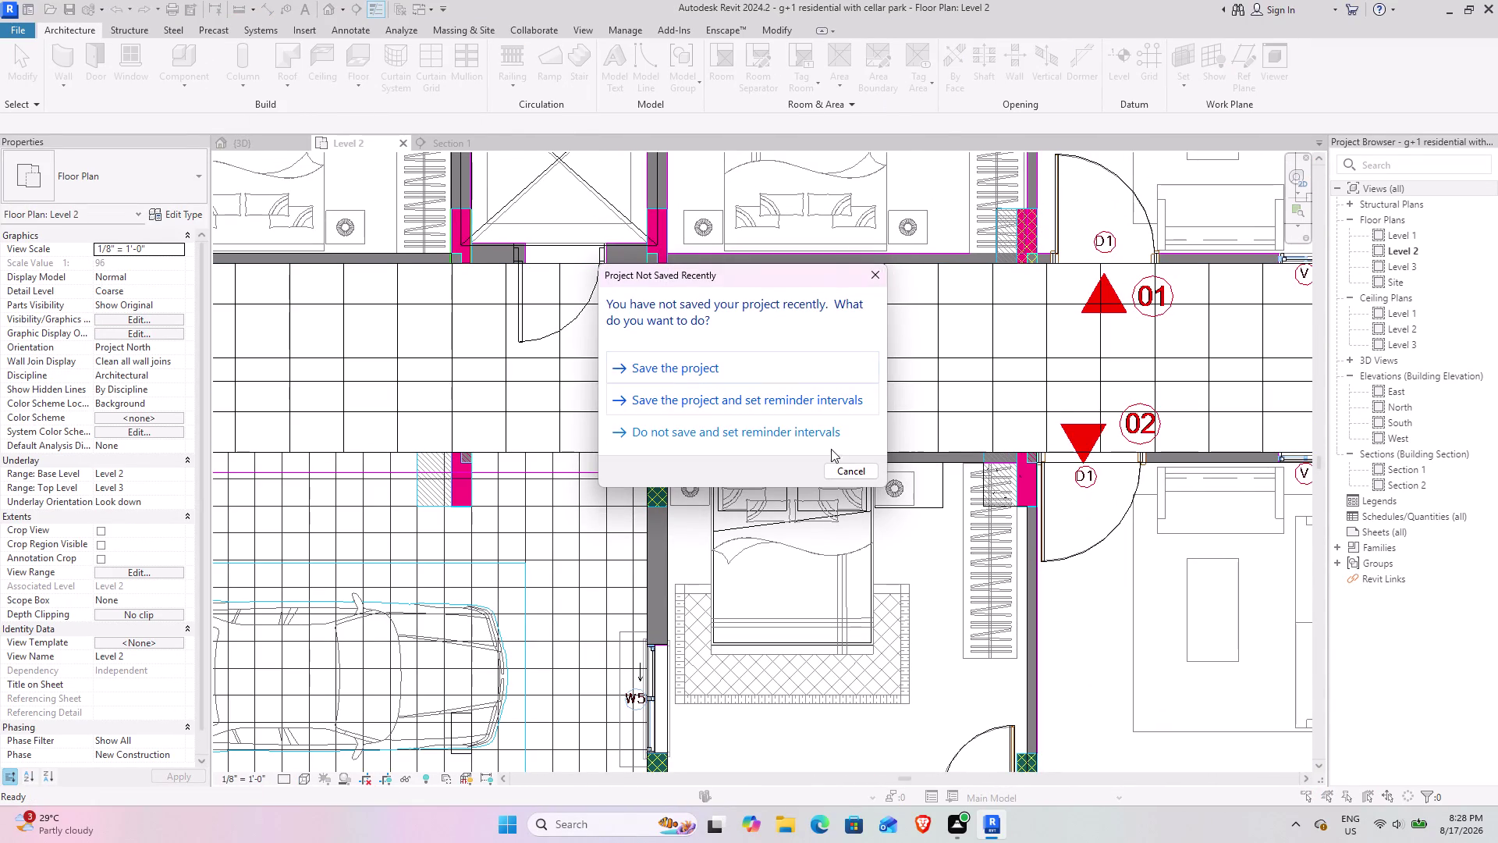
click(860, 463)
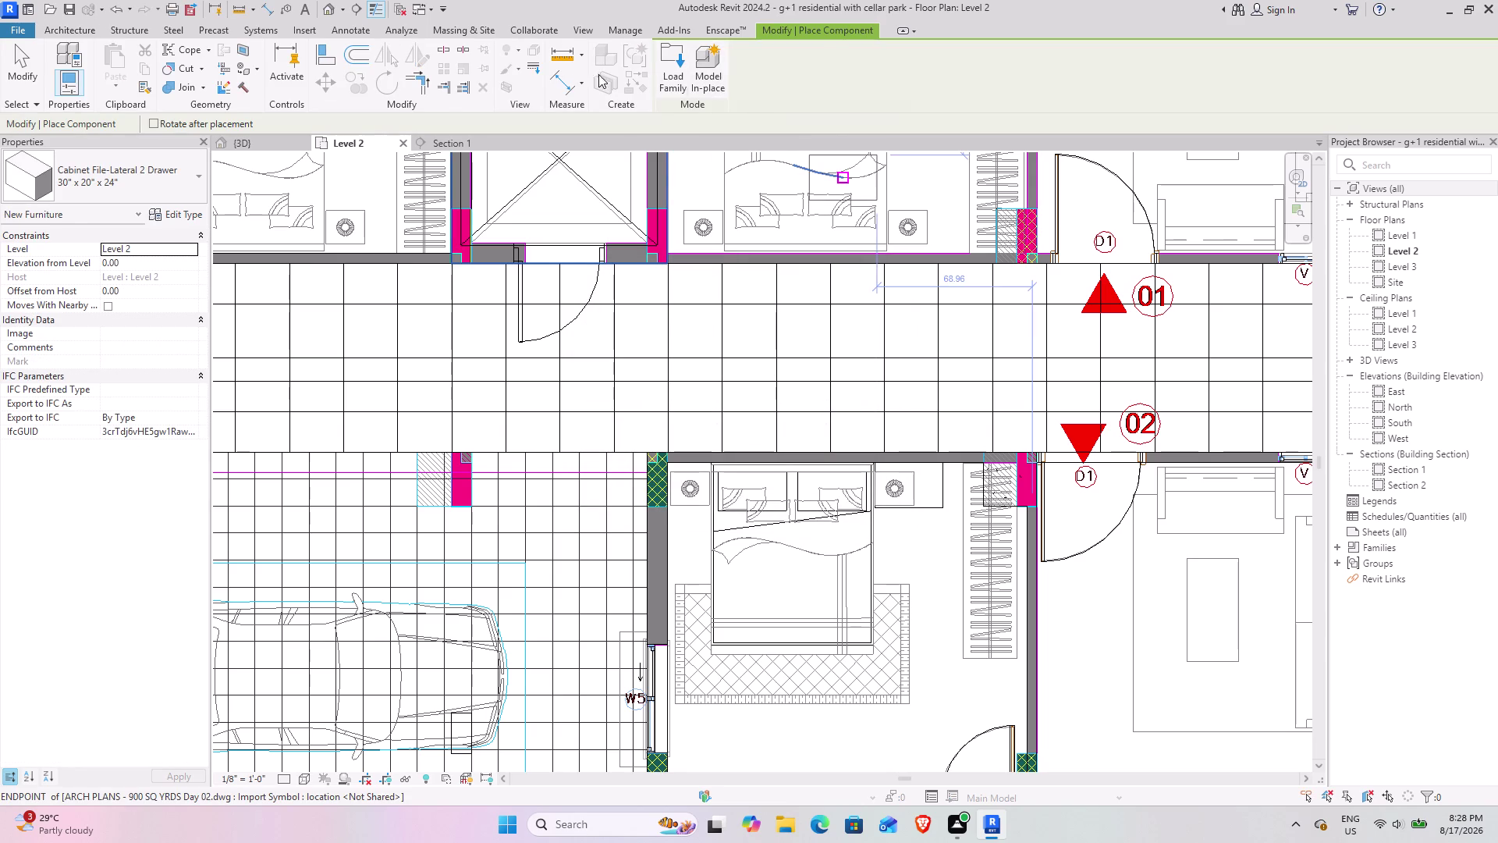
Load the 48 x 72 x 24-inch Wardrobe.rfa family from the Storage furniture folder.
click(681, 50)
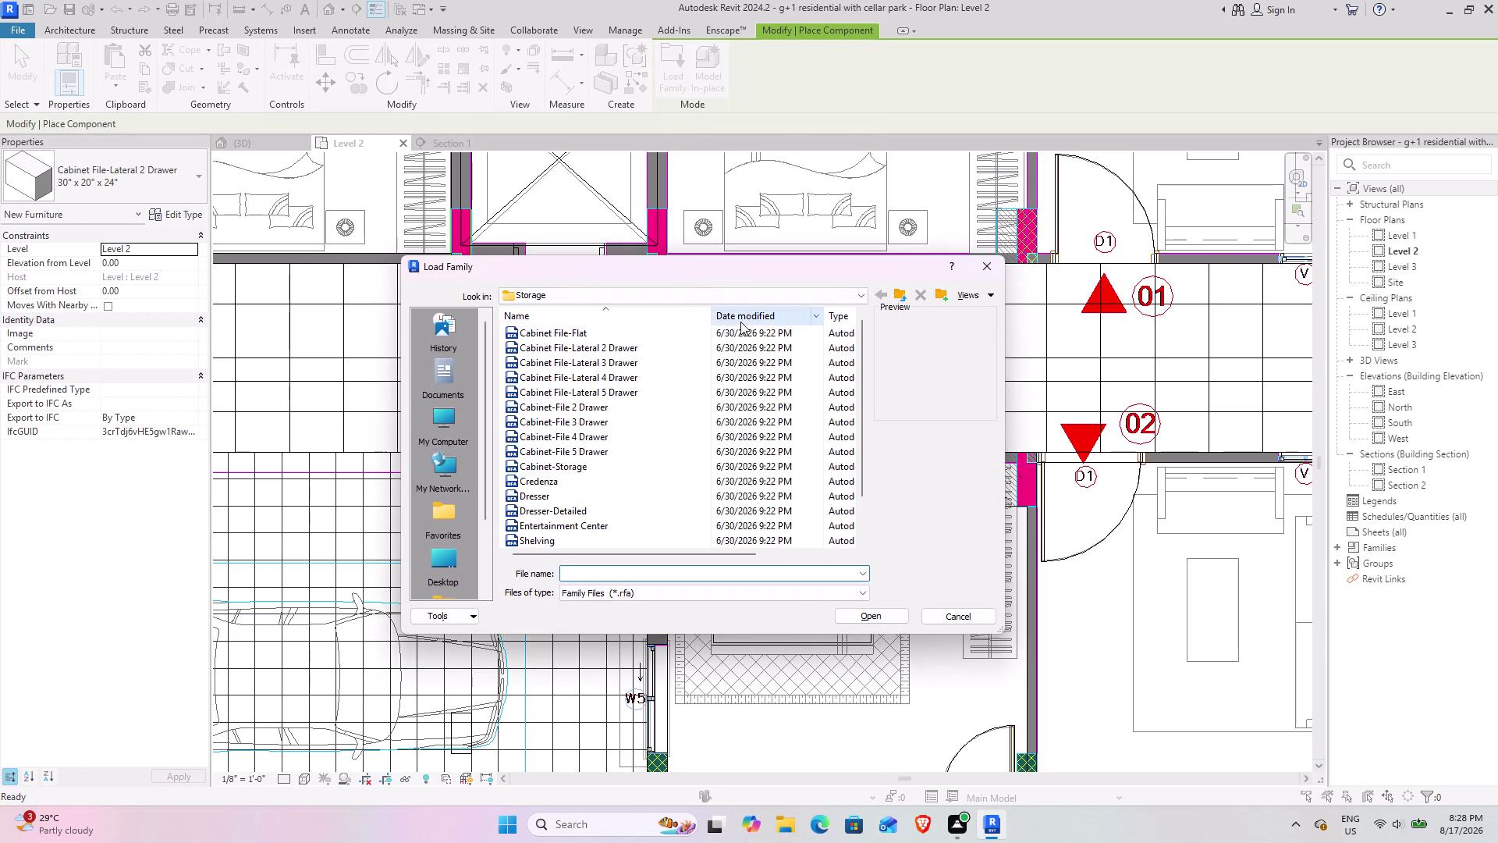
scroll(up, 3)
scroll(up, 3)
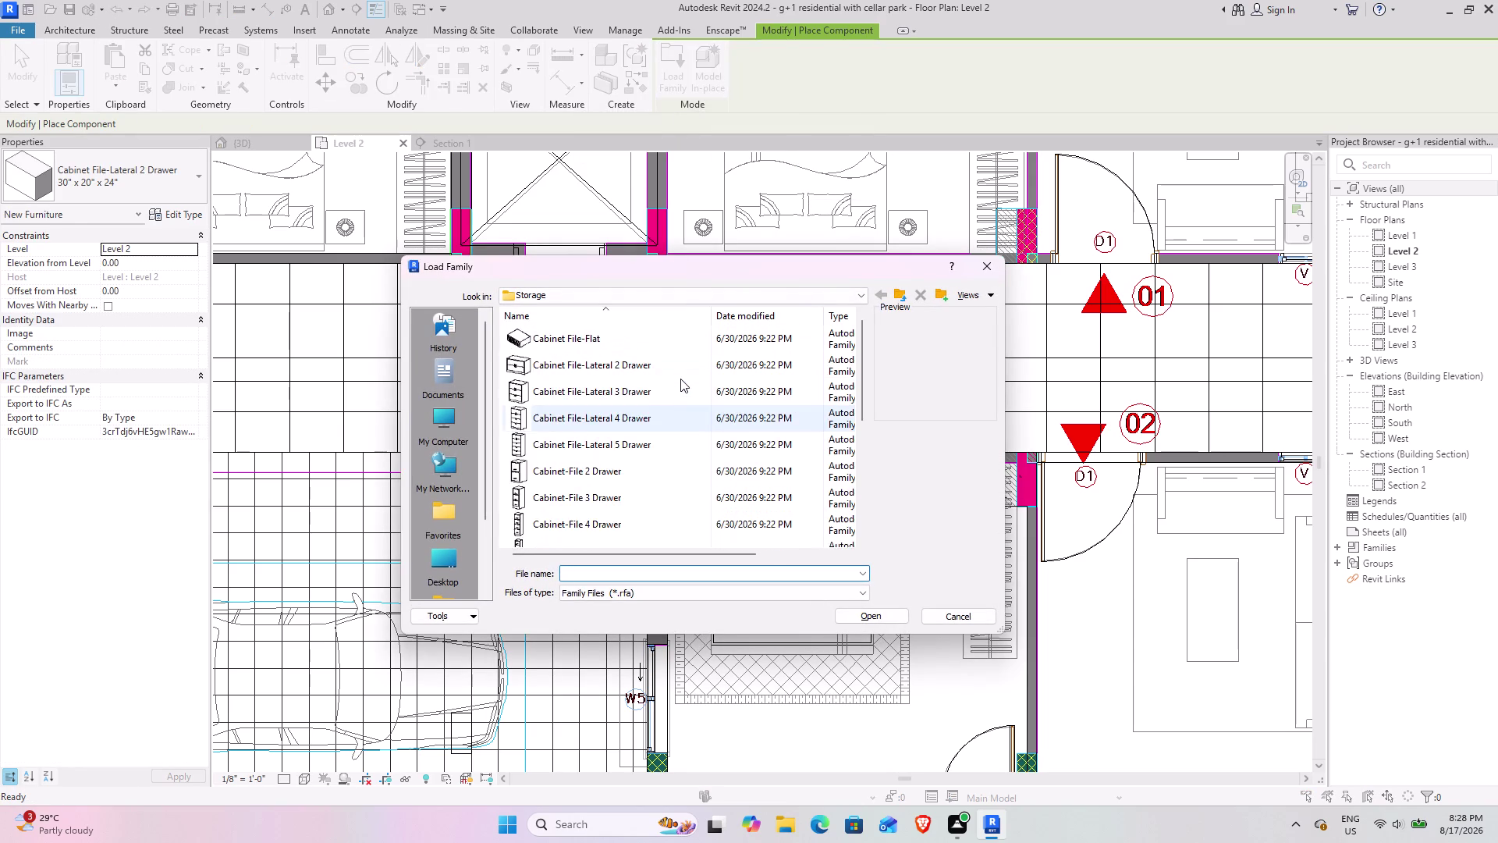
scroll(down, 3)
click(660, 522)
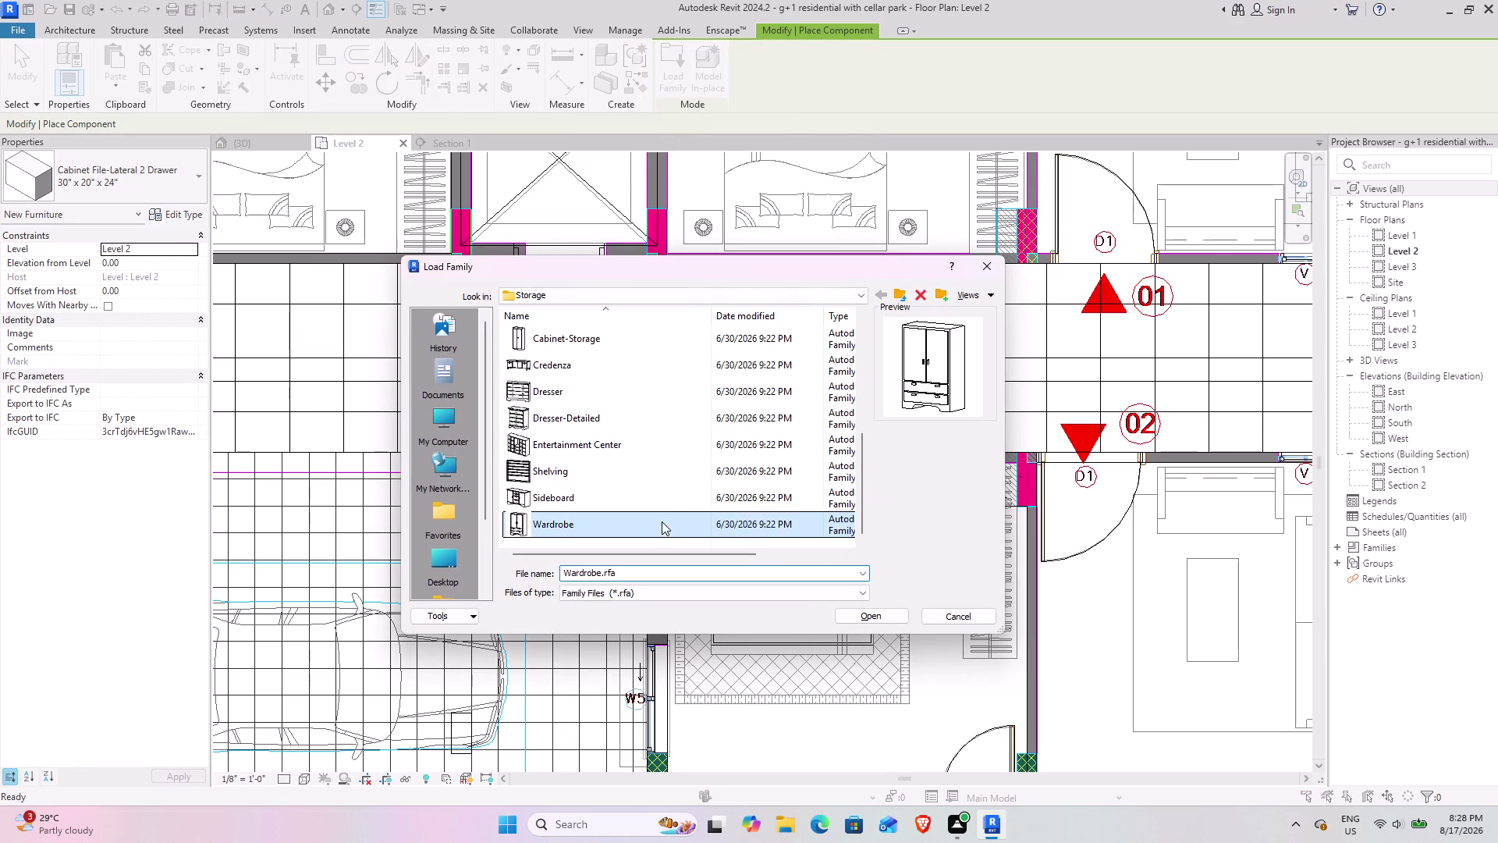
click(885, 619)
scroll(down, 3)
middle_drag(1050, 595, 703, 396)
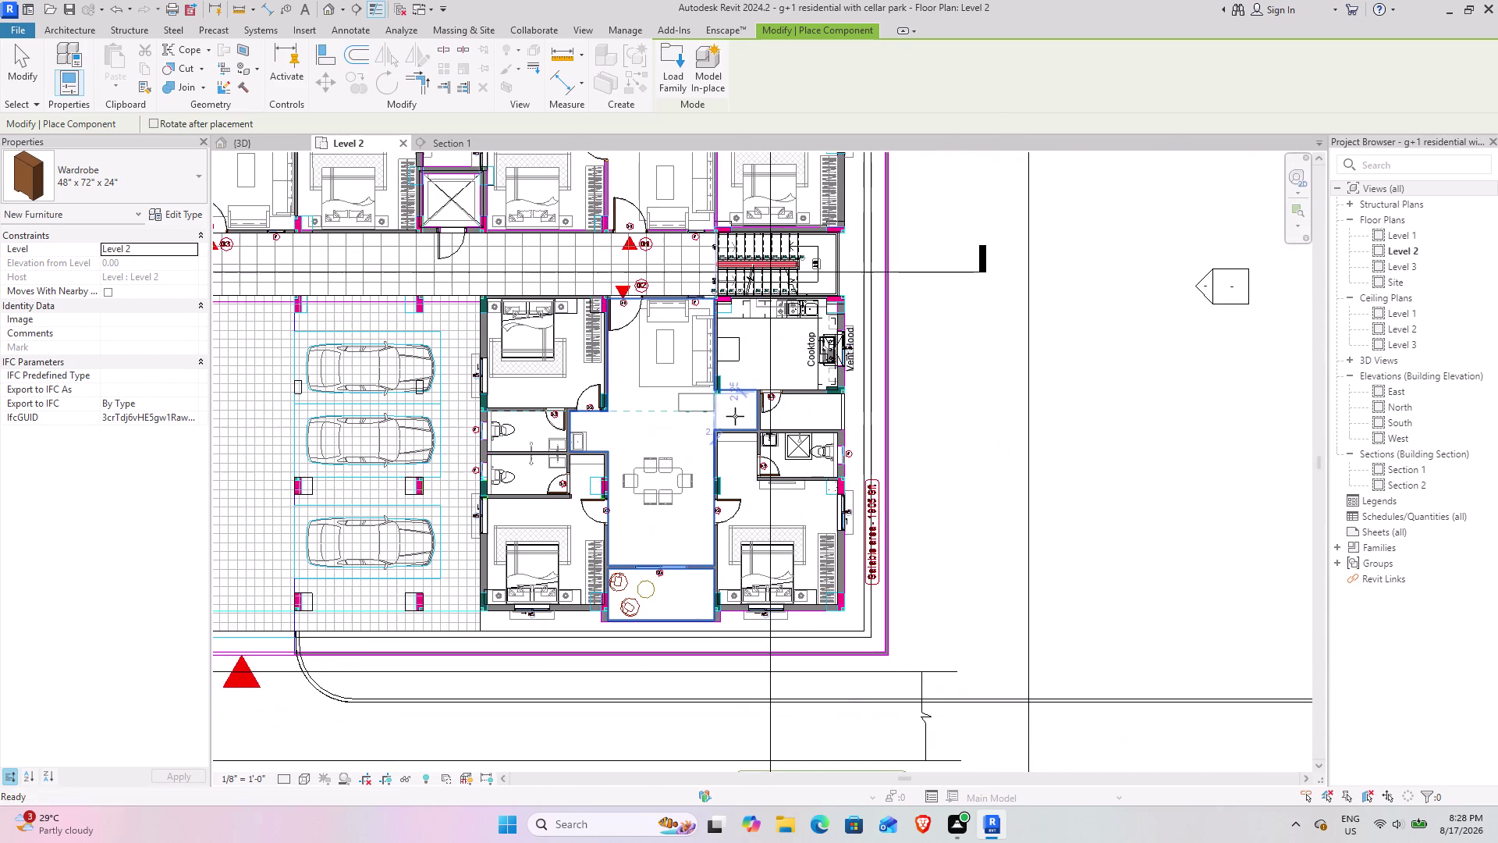
Rotate the wardrobe along the wall, place it beside the right-hand bedroom's bed, and switch to {3D}.
scroll(up, 3)
scroll(up, 3)
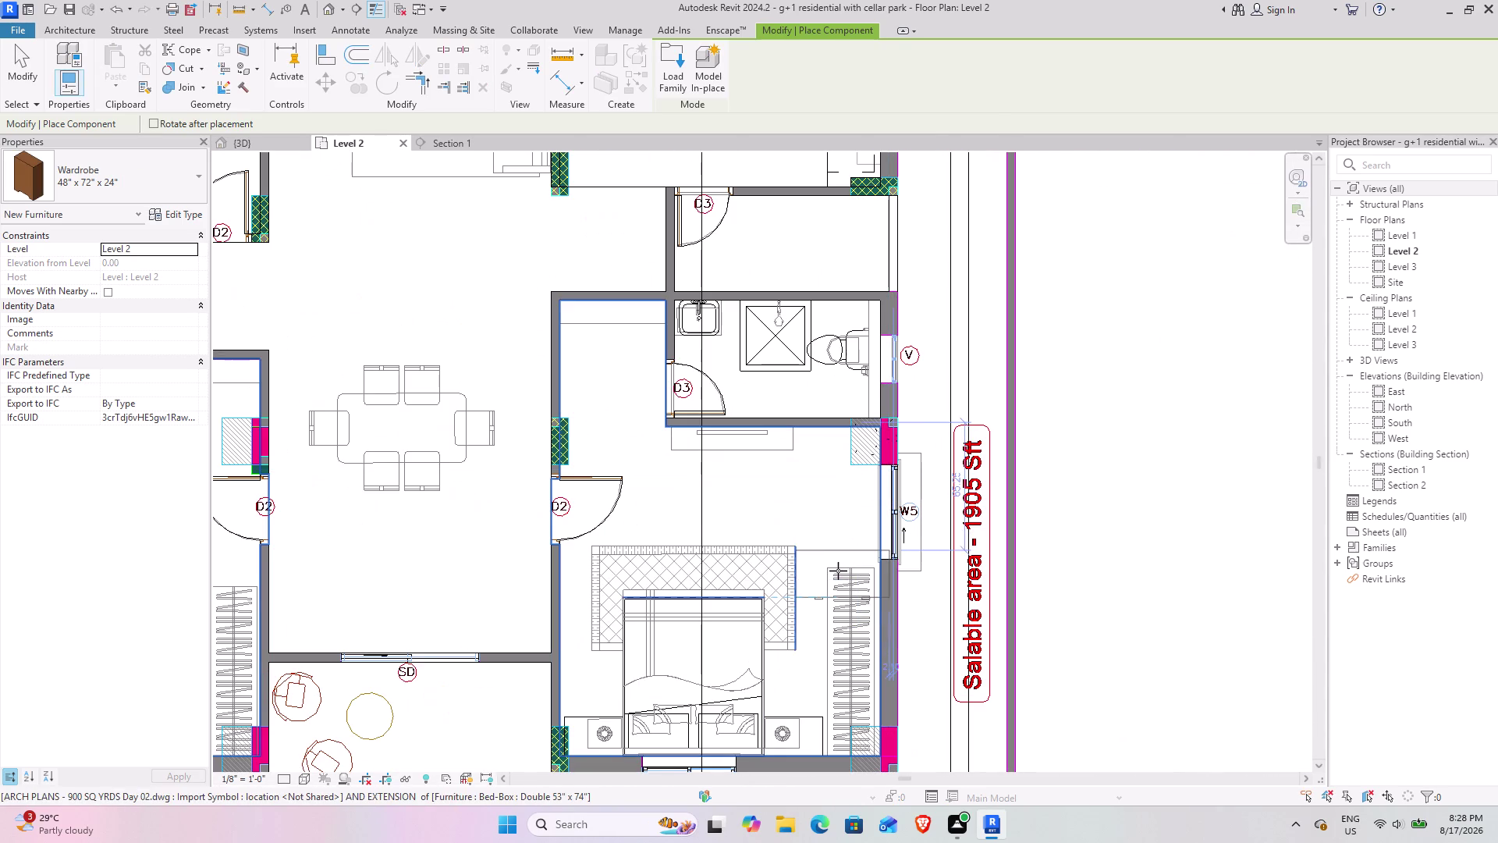
key(space)
key(space)
key(space)
key(space)
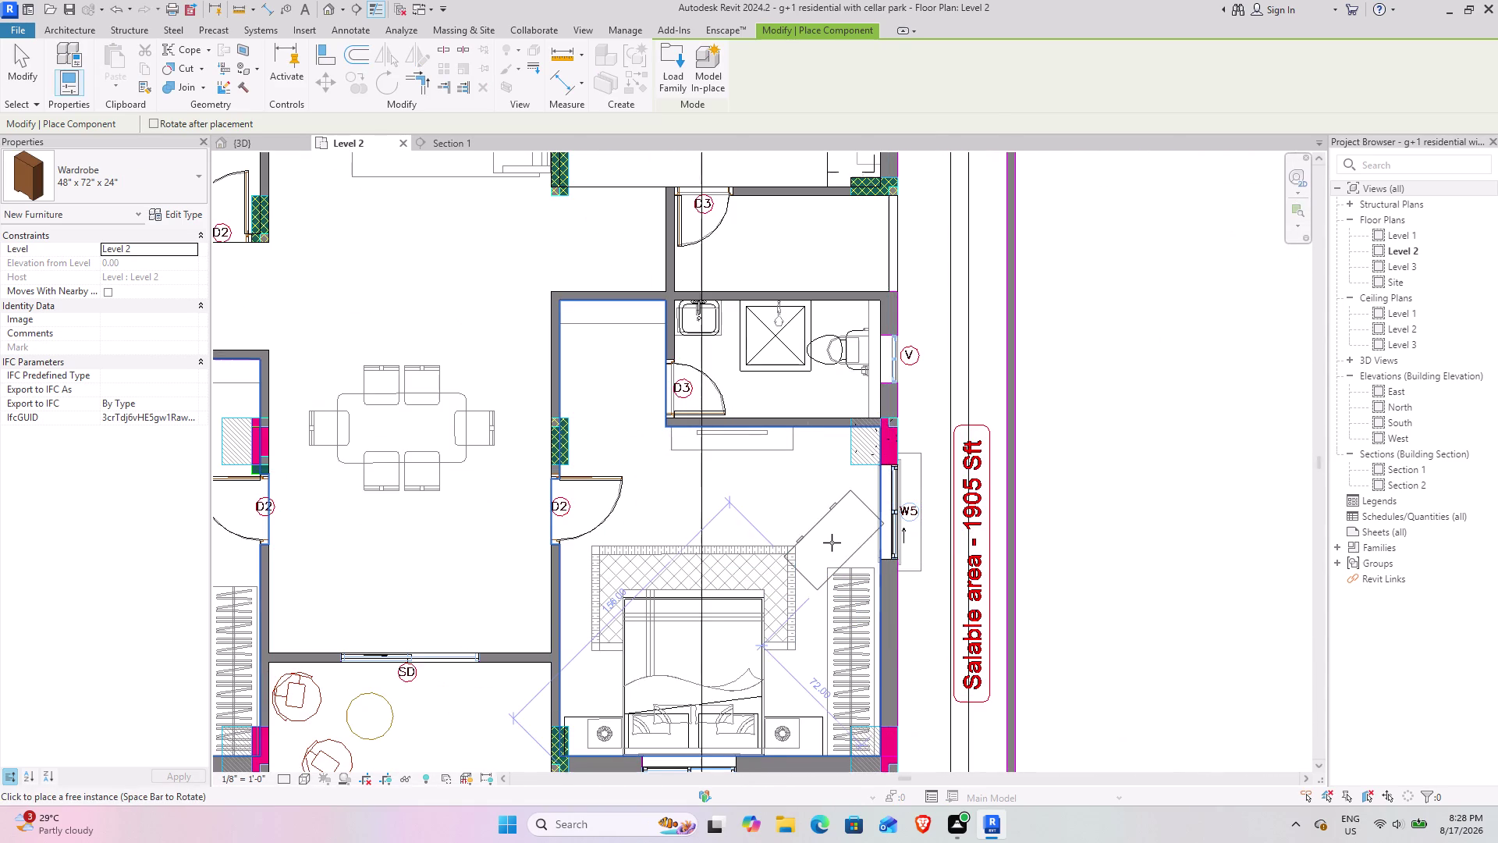
key(space)
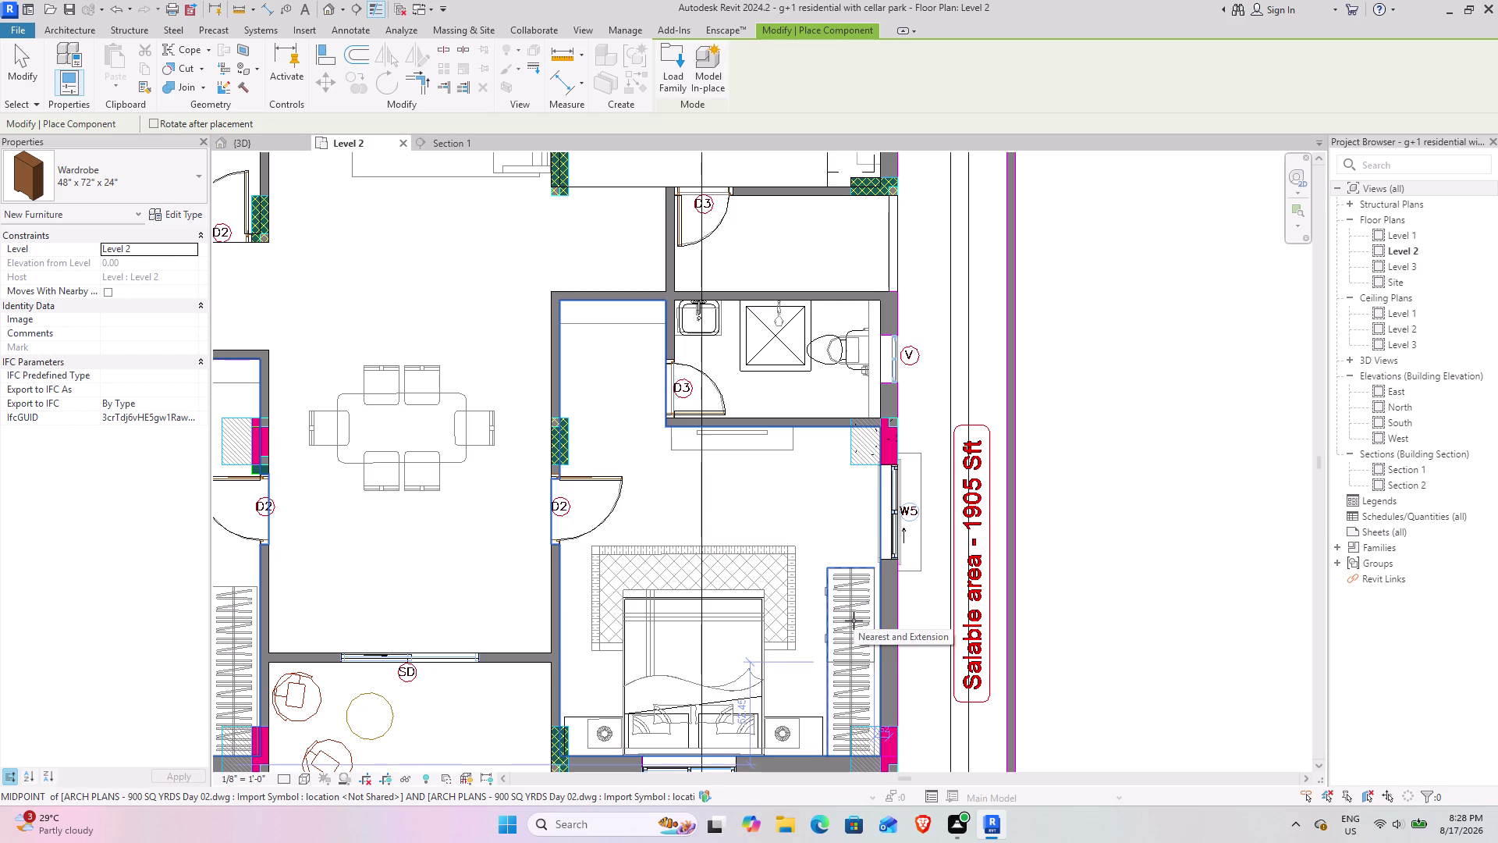
click(854, 620)
click(243, 144)
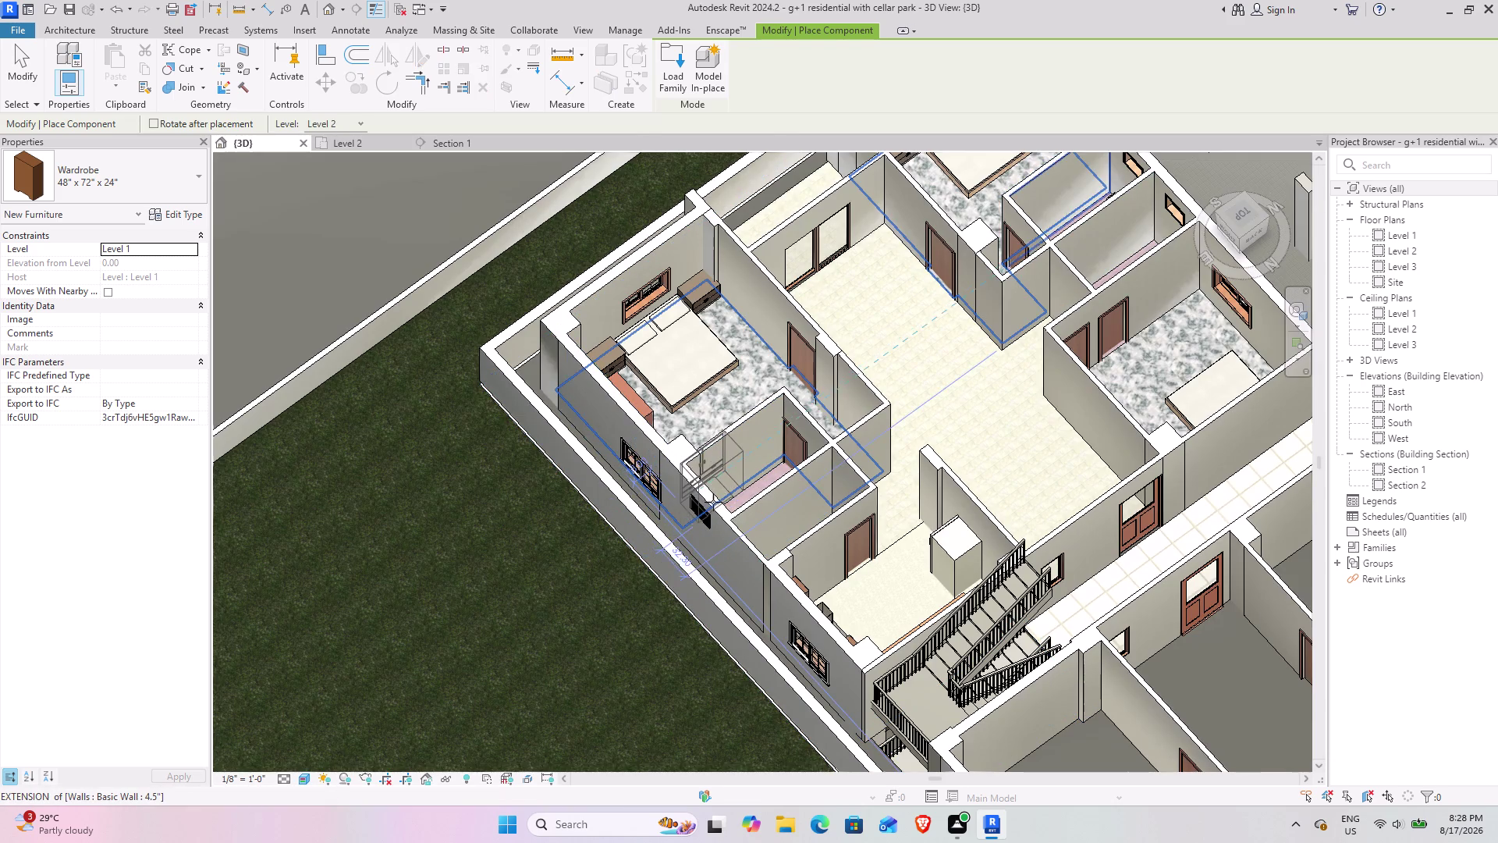
Orbit and zoom the 3D view to inspect the newly placed wardrobe.
middle_drag(695, 502, 488, 400)
middle_drag(769, 514, 601, 437)
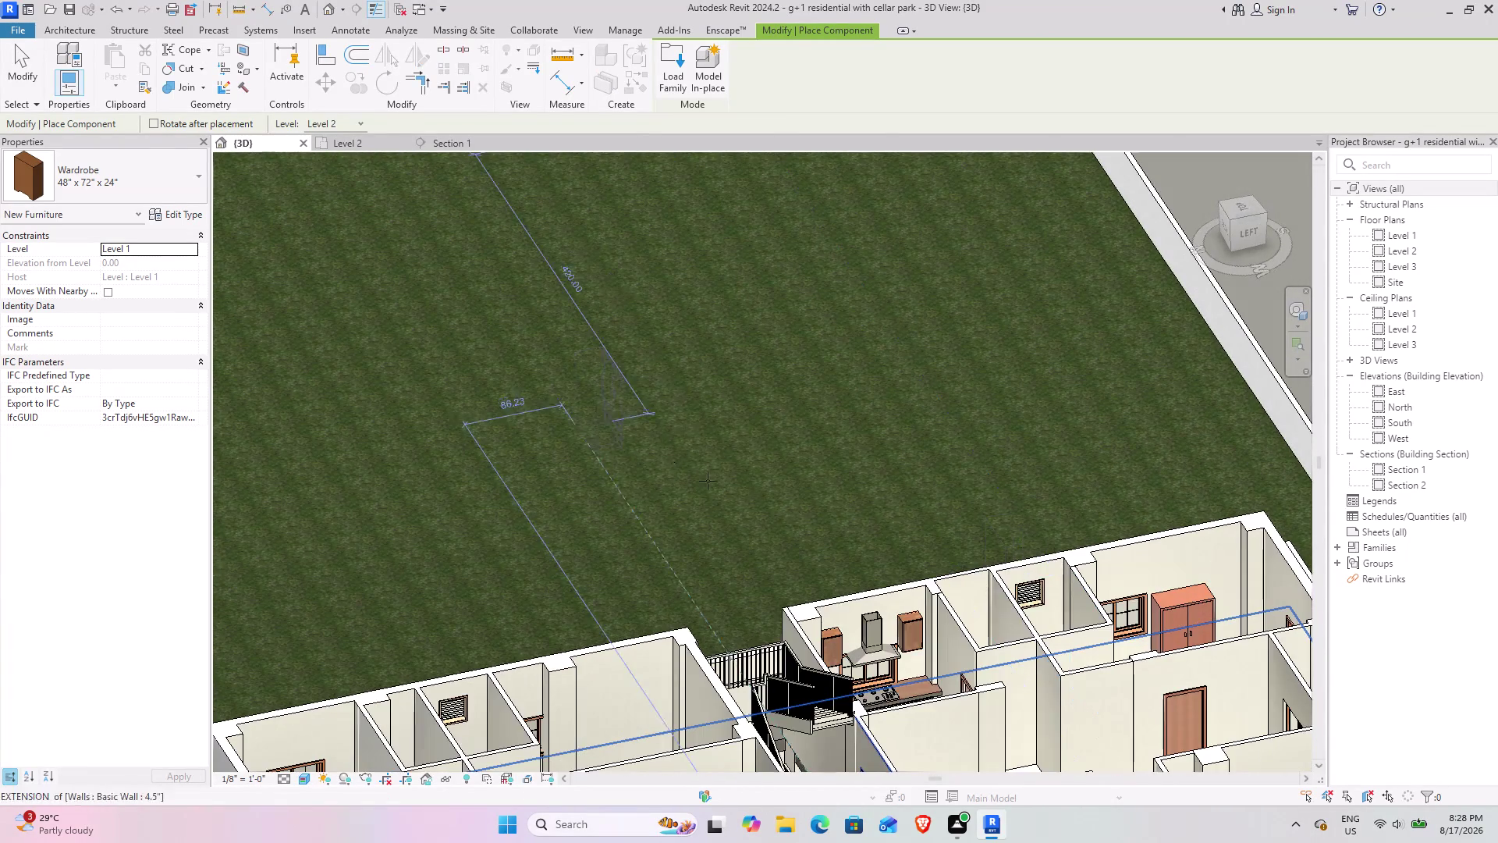
middle_drag(978, 560, 671, 358)
middle_drag(690, 366, 756, 463)
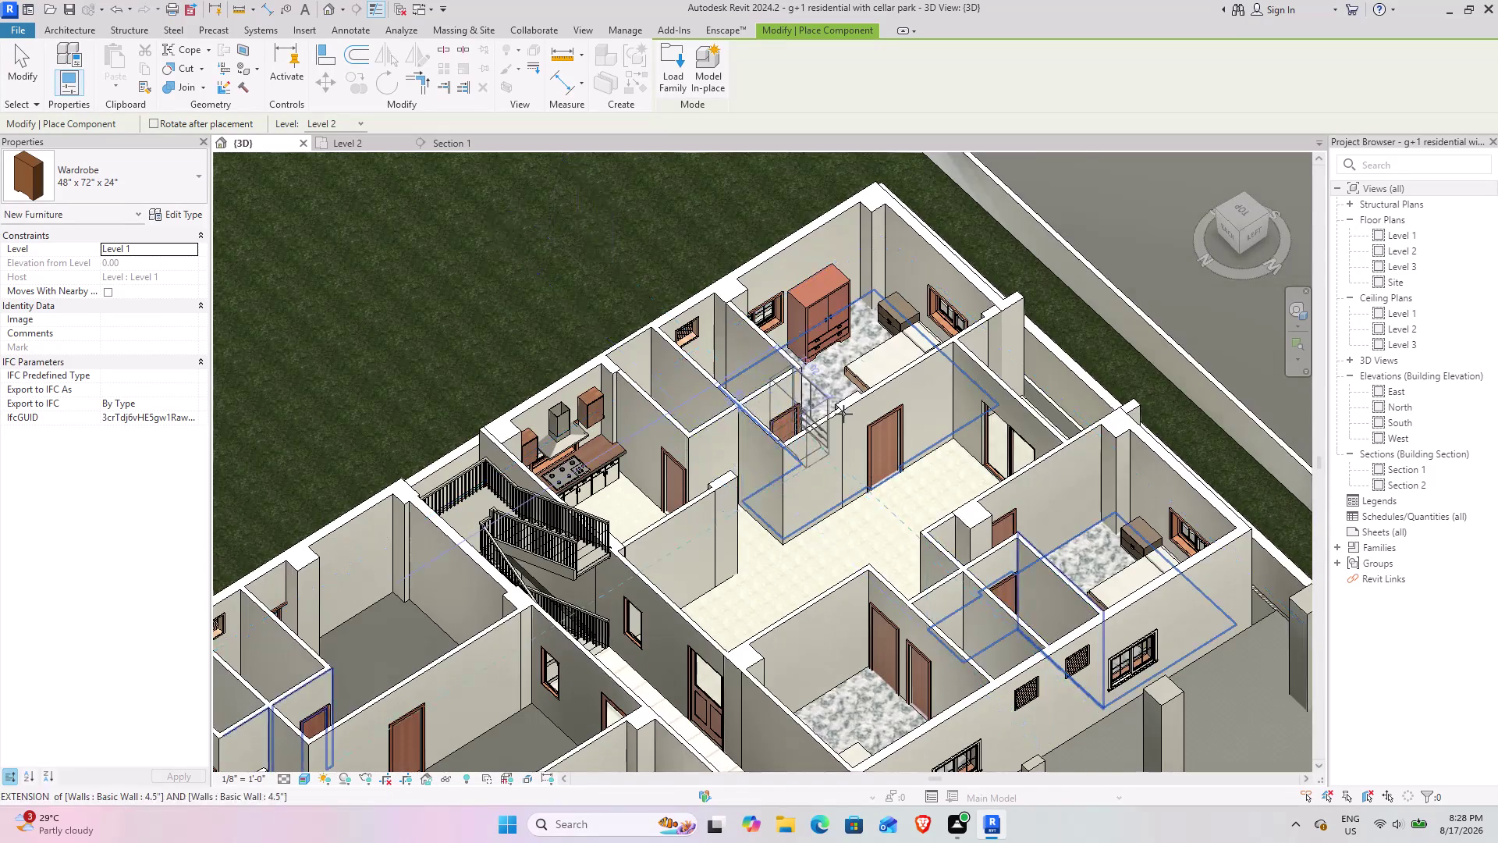
scroll(up, 3)
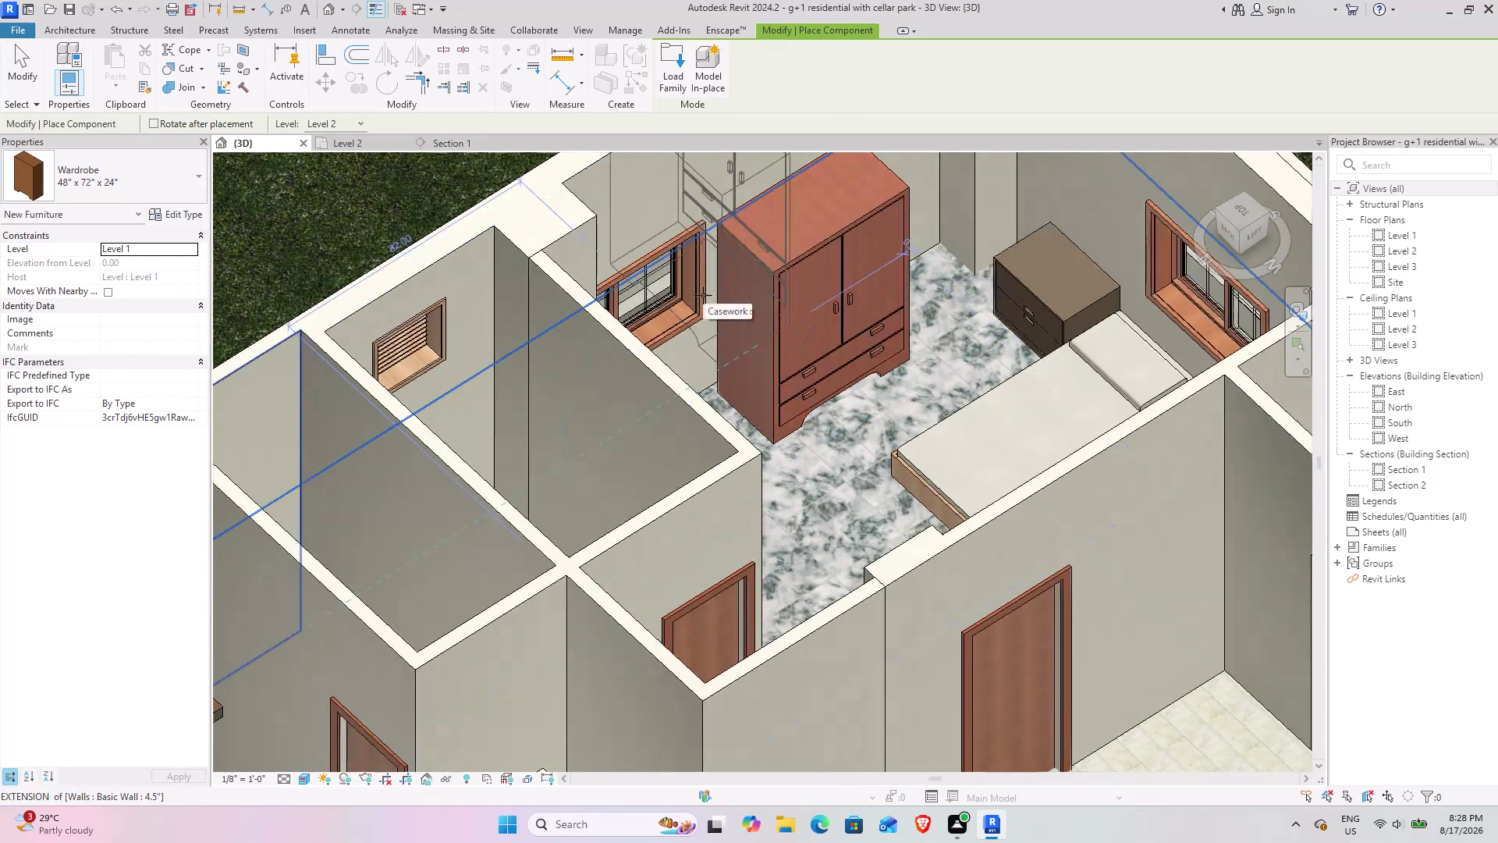
scroll(down, 3)
middle_drag(664, 327, 618, 323)
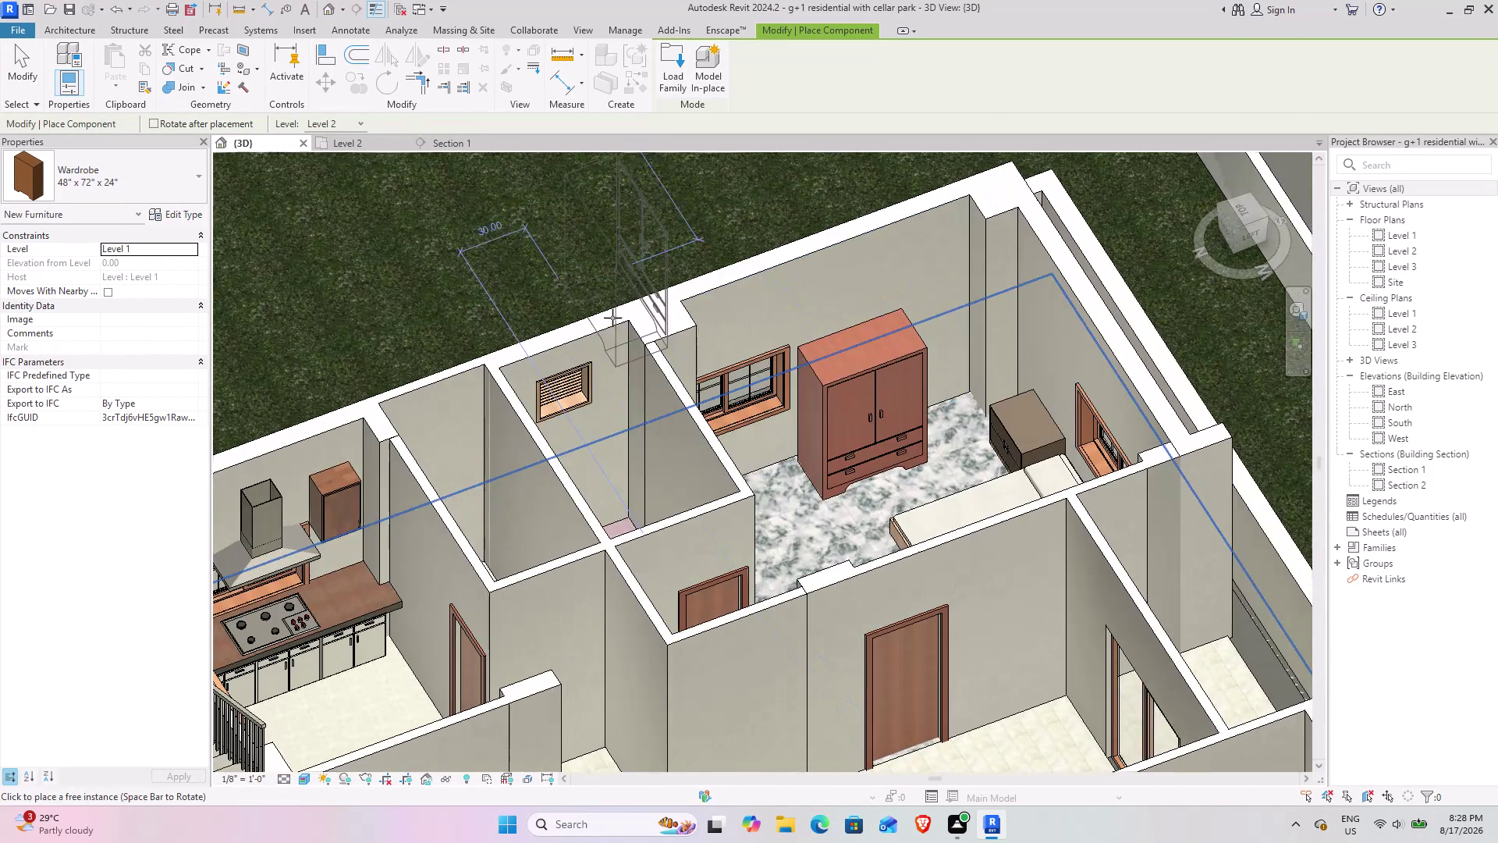
Return to the Level 2 floor plan and pan to show both bedrooms.
click(375, 150)
scroll(down, 3)
middle_drag(524, 307, 809, 333)
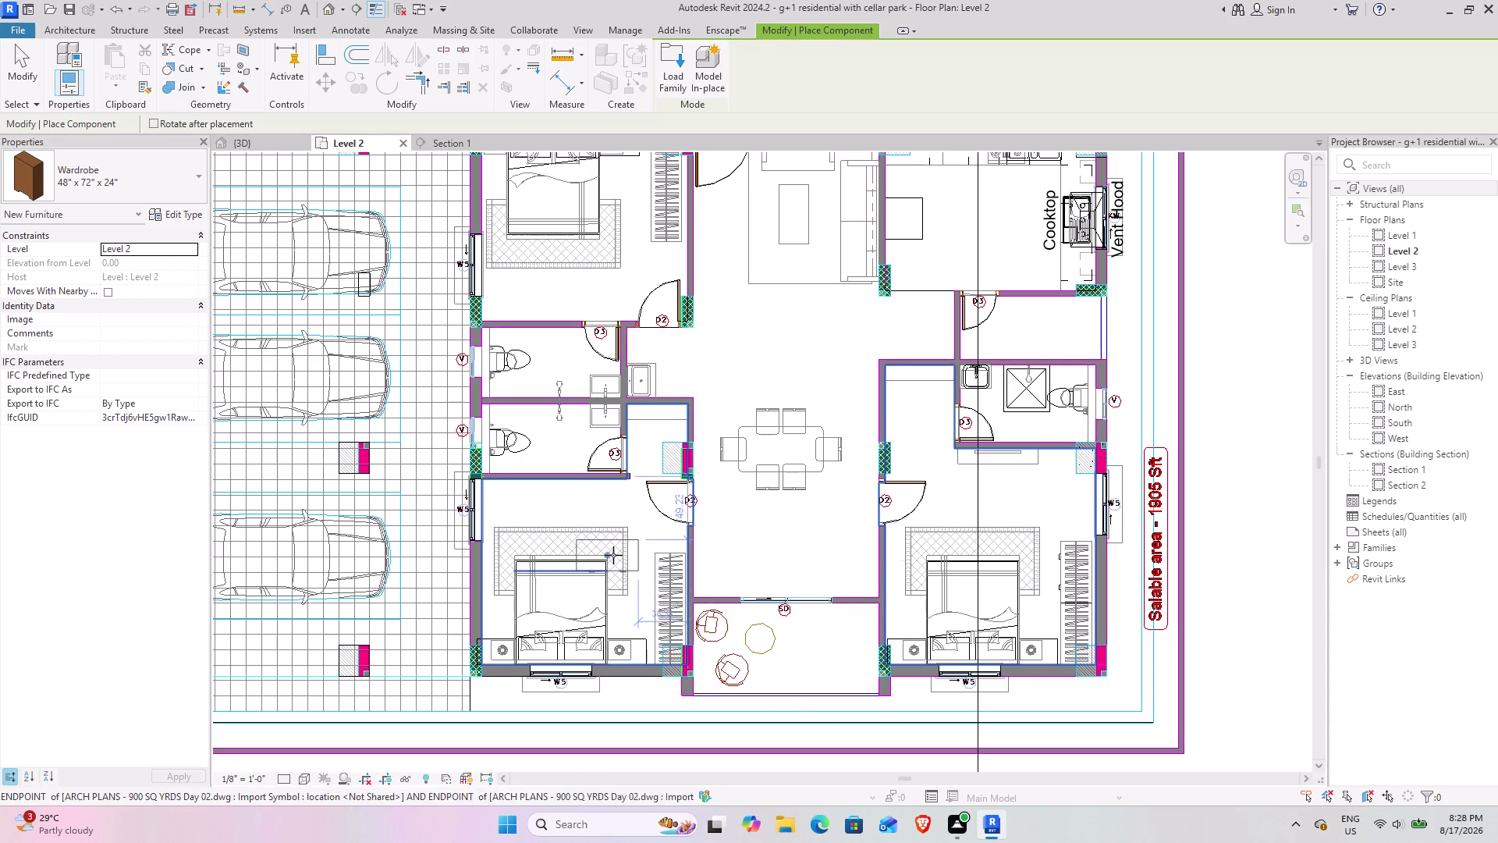
Rotate a second wardrobe to fit the wall and place it in the left-hand bedroom.
key(space)
key(space)
key(space)
key(space)
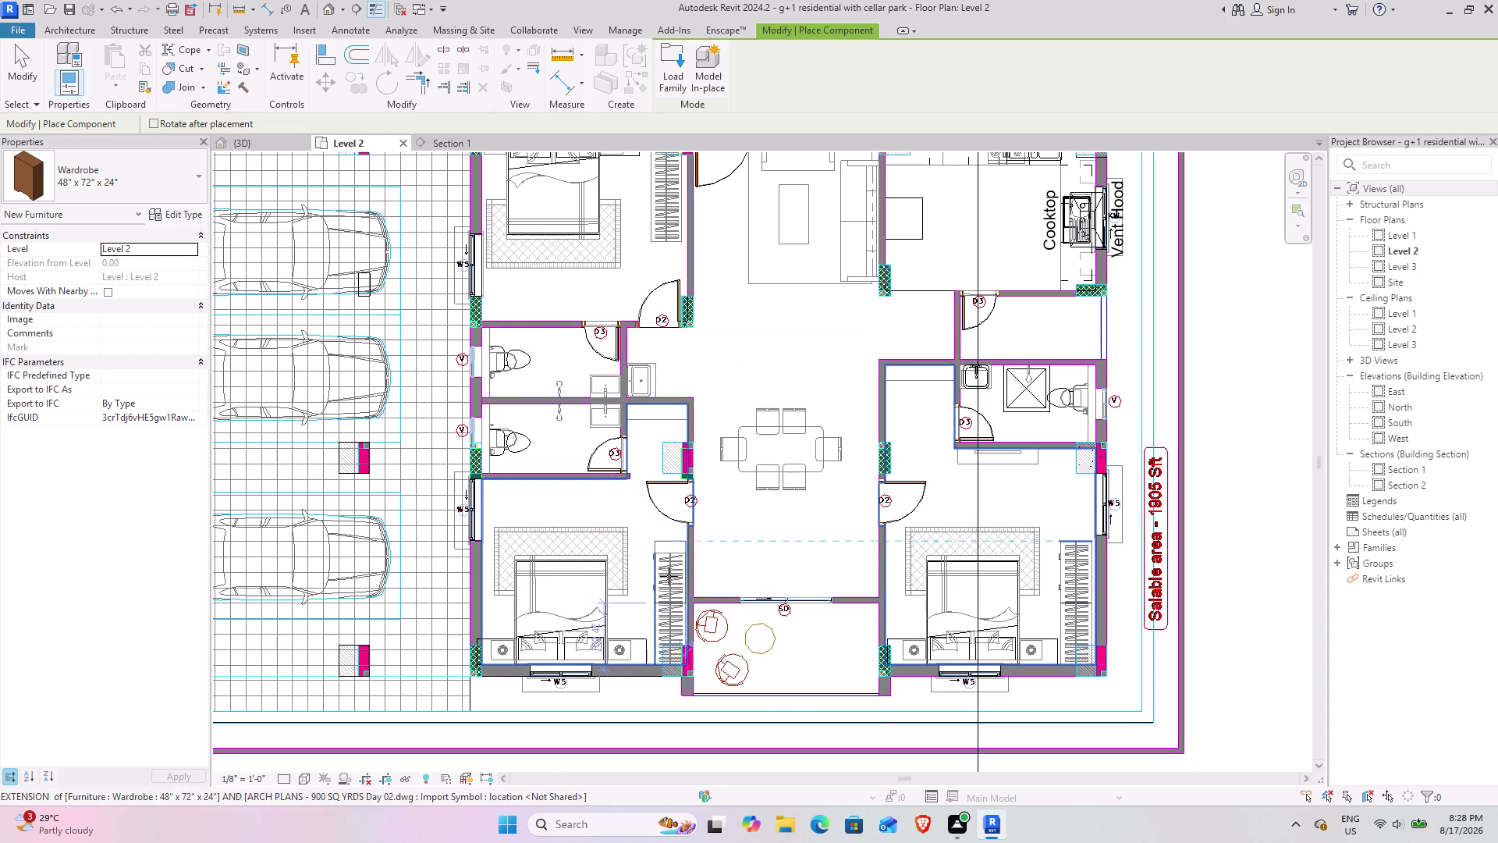
click(665, 587)
Pan the plan toward the upper bedroom and reopen the family library.
middle_drag(686, 453, 771, 690)
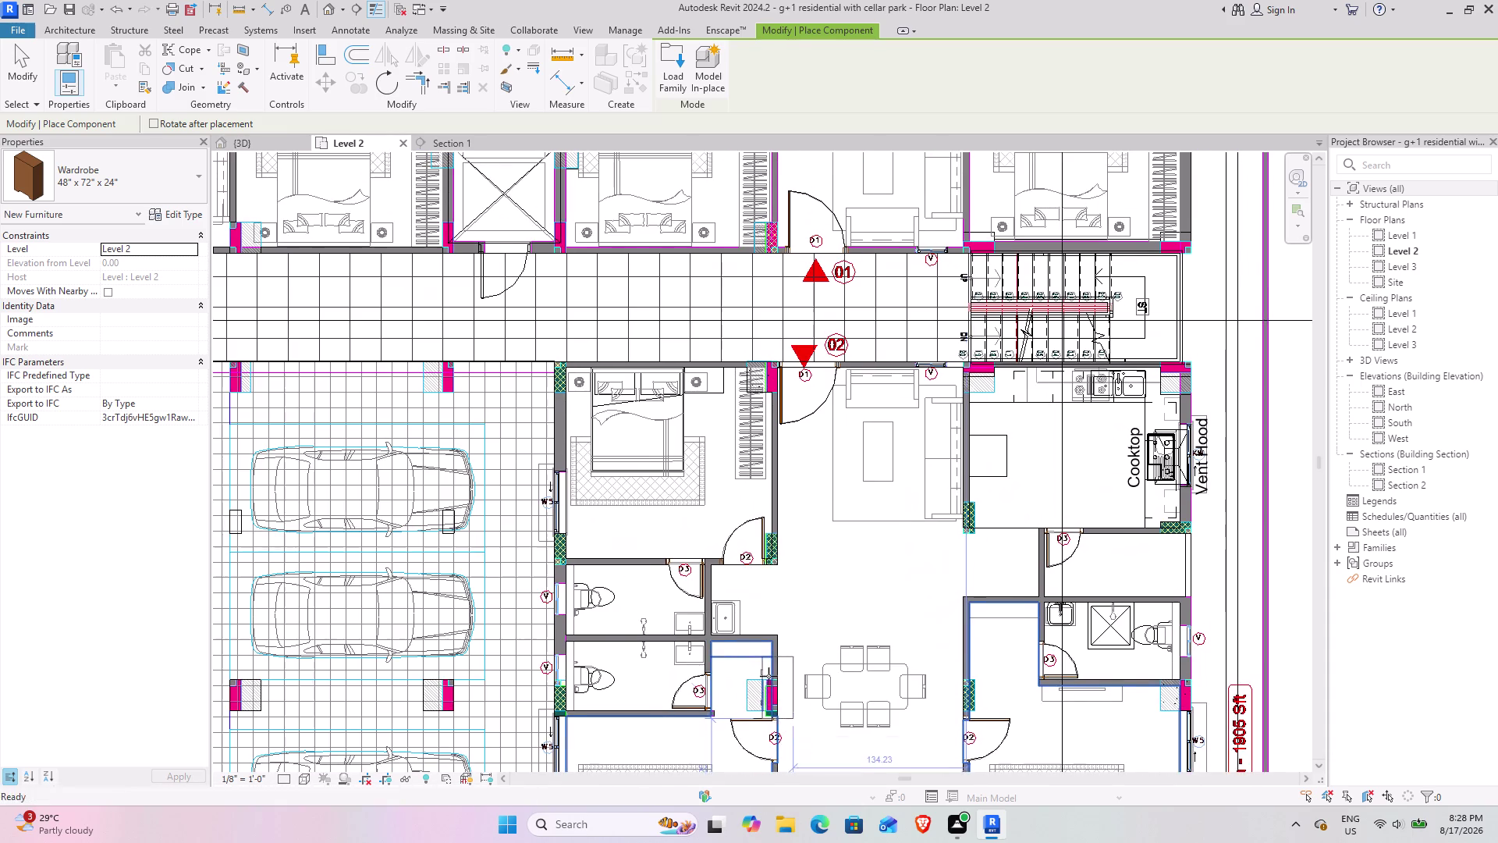
click(750, 433)
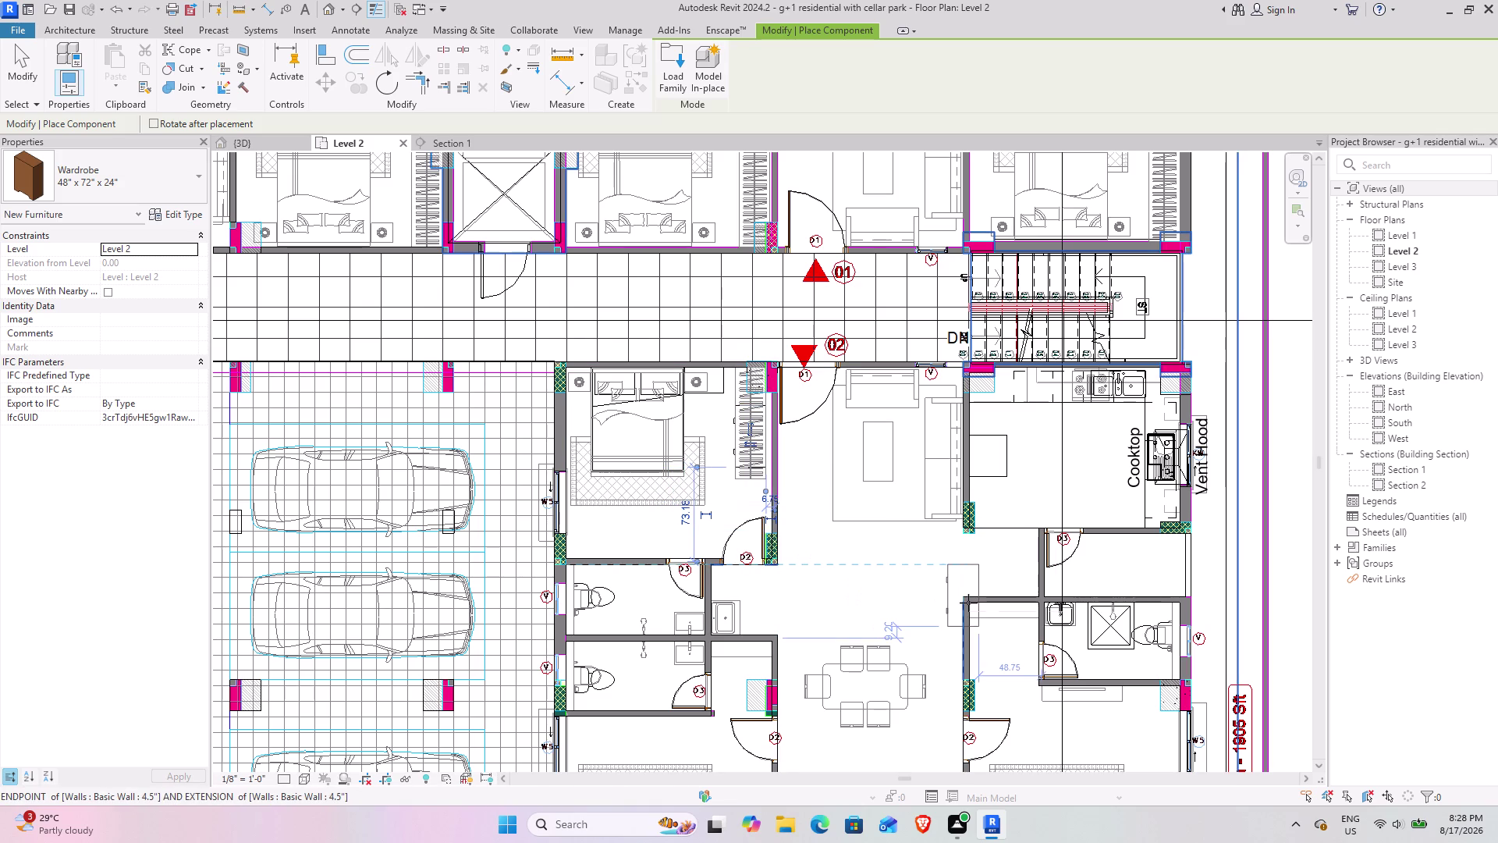
middle_drag(930, 579, 848, 584)
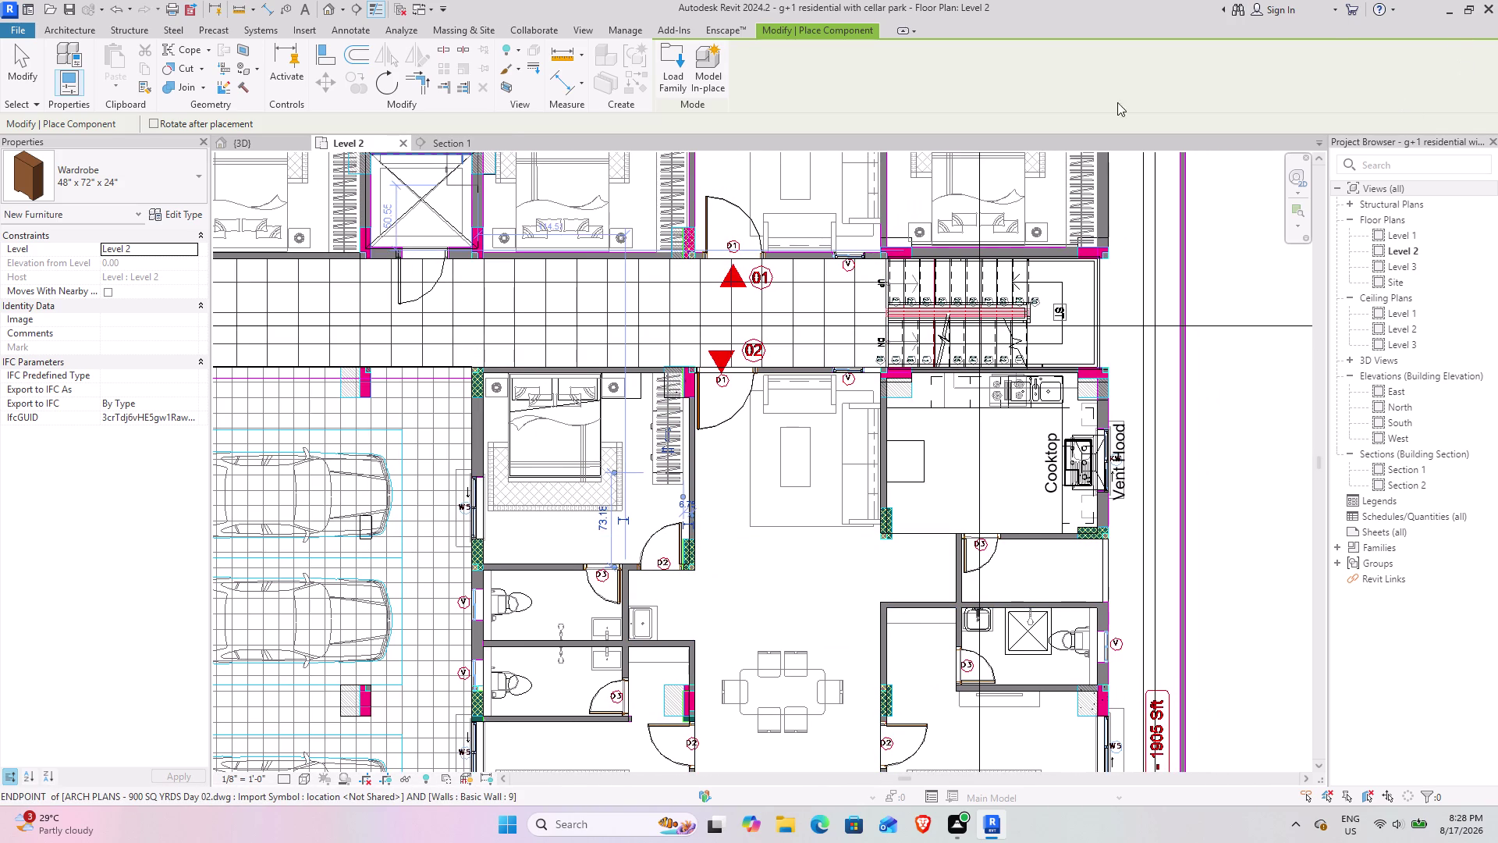
click(683, 76)
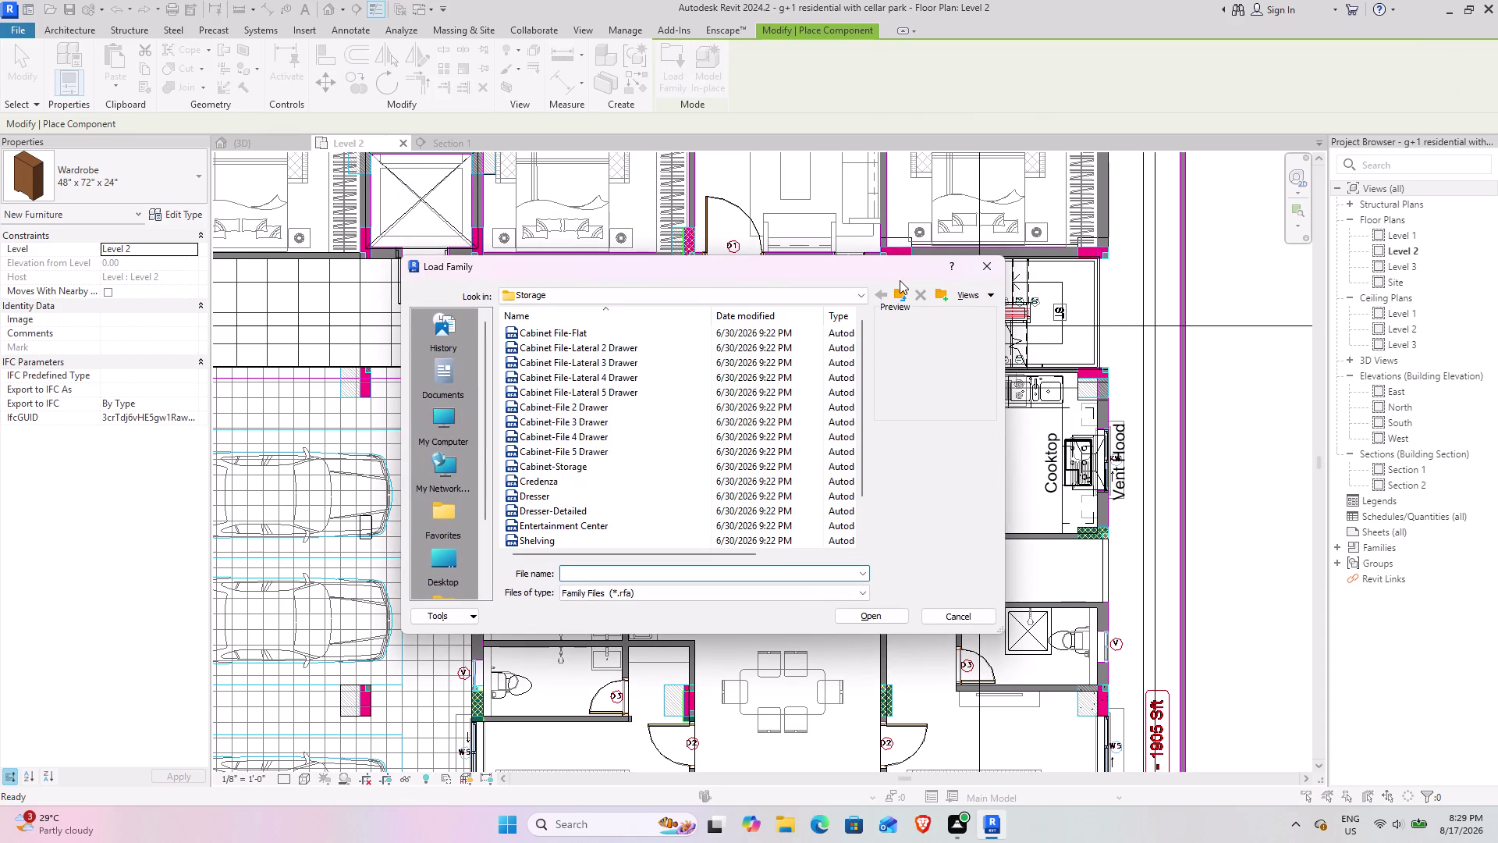
In Load Family, navigate from Storage to the Furniture > Seating folder.
click(903, 295)
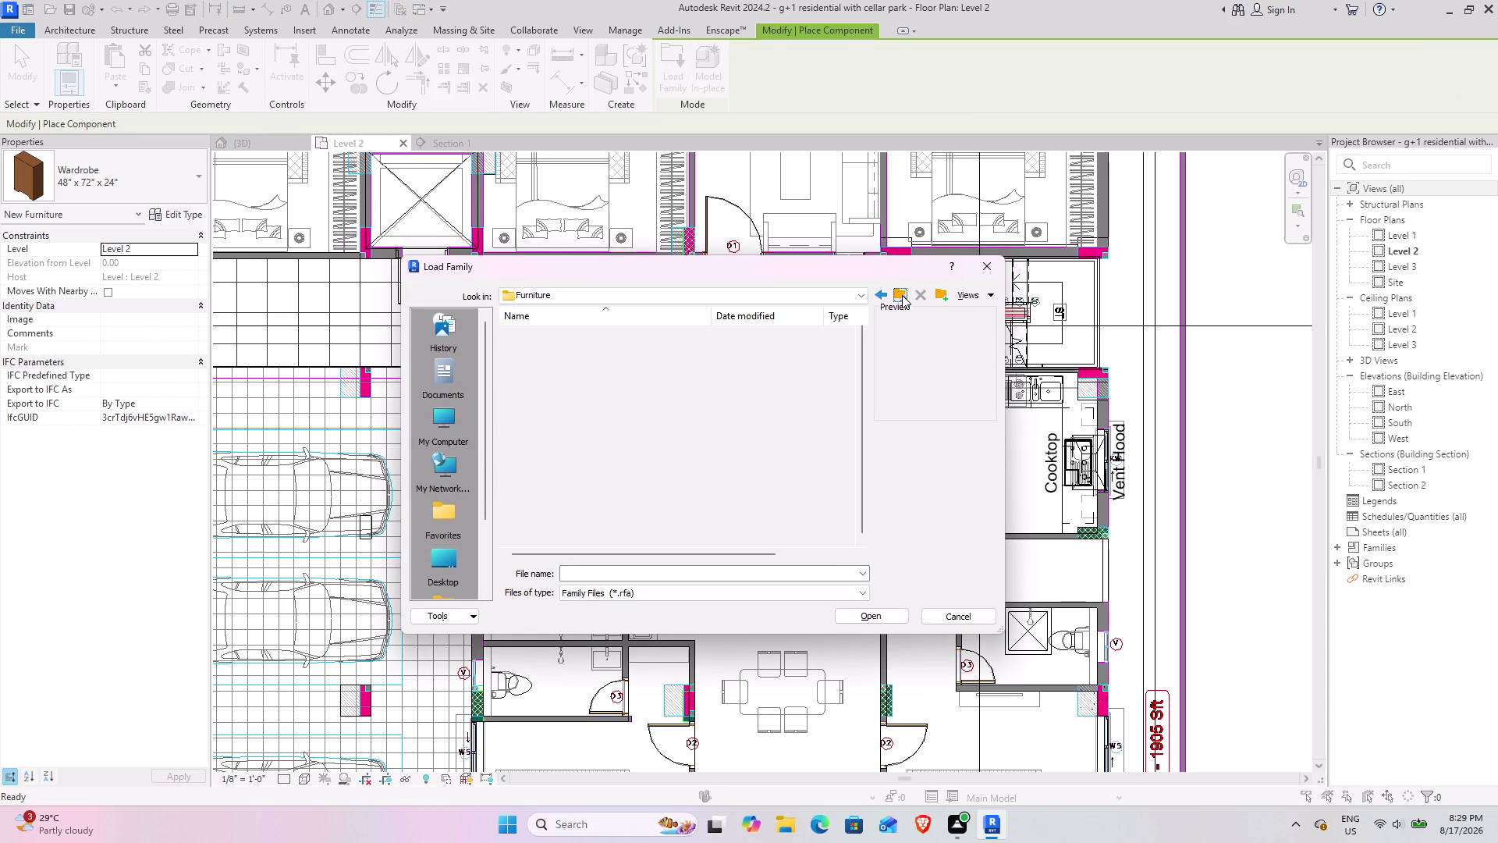
click(902, 295)
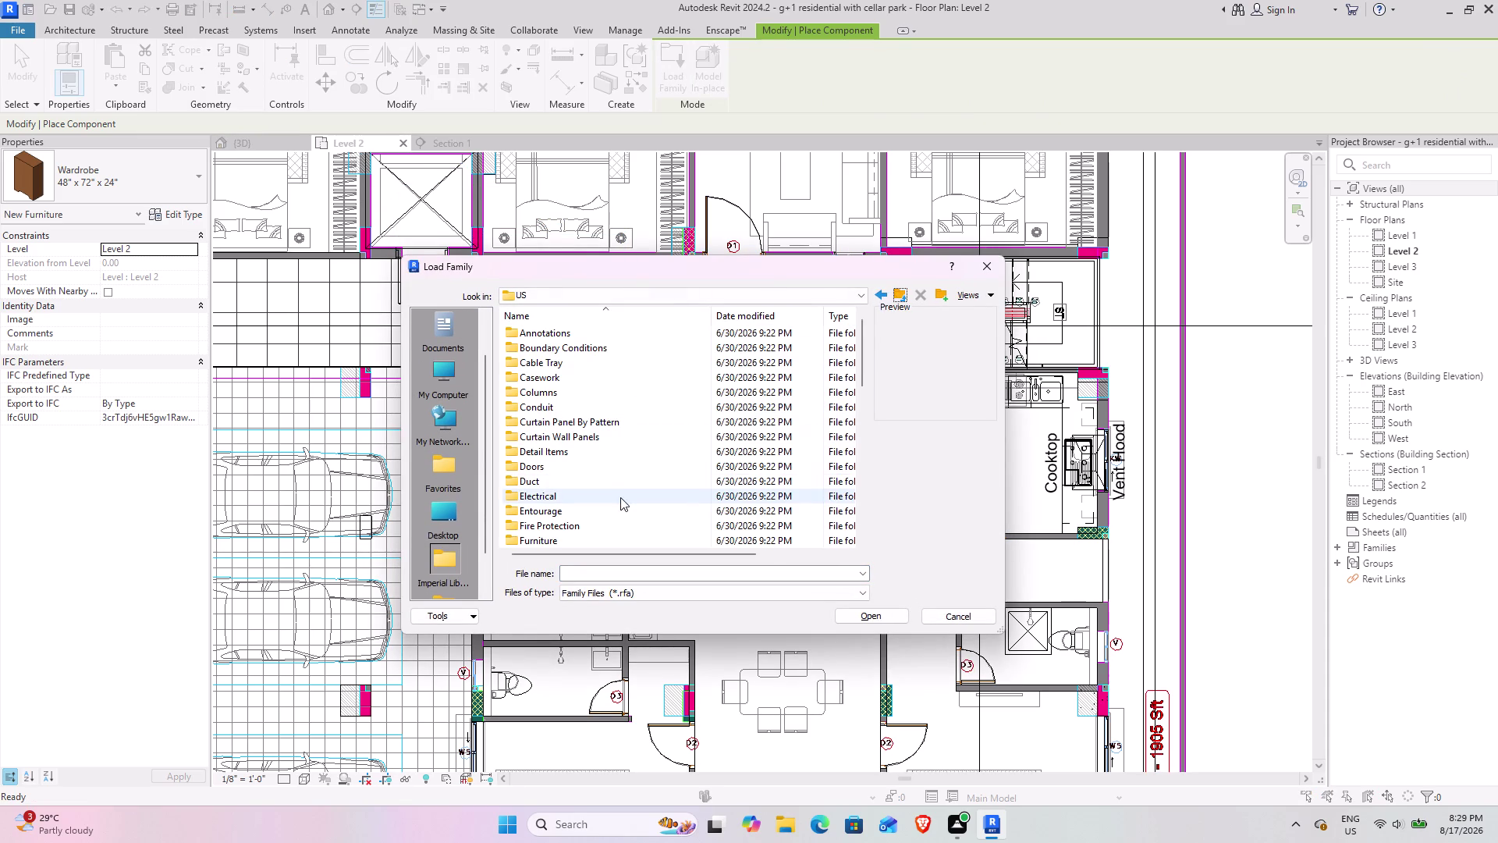
scroll(up, 3)
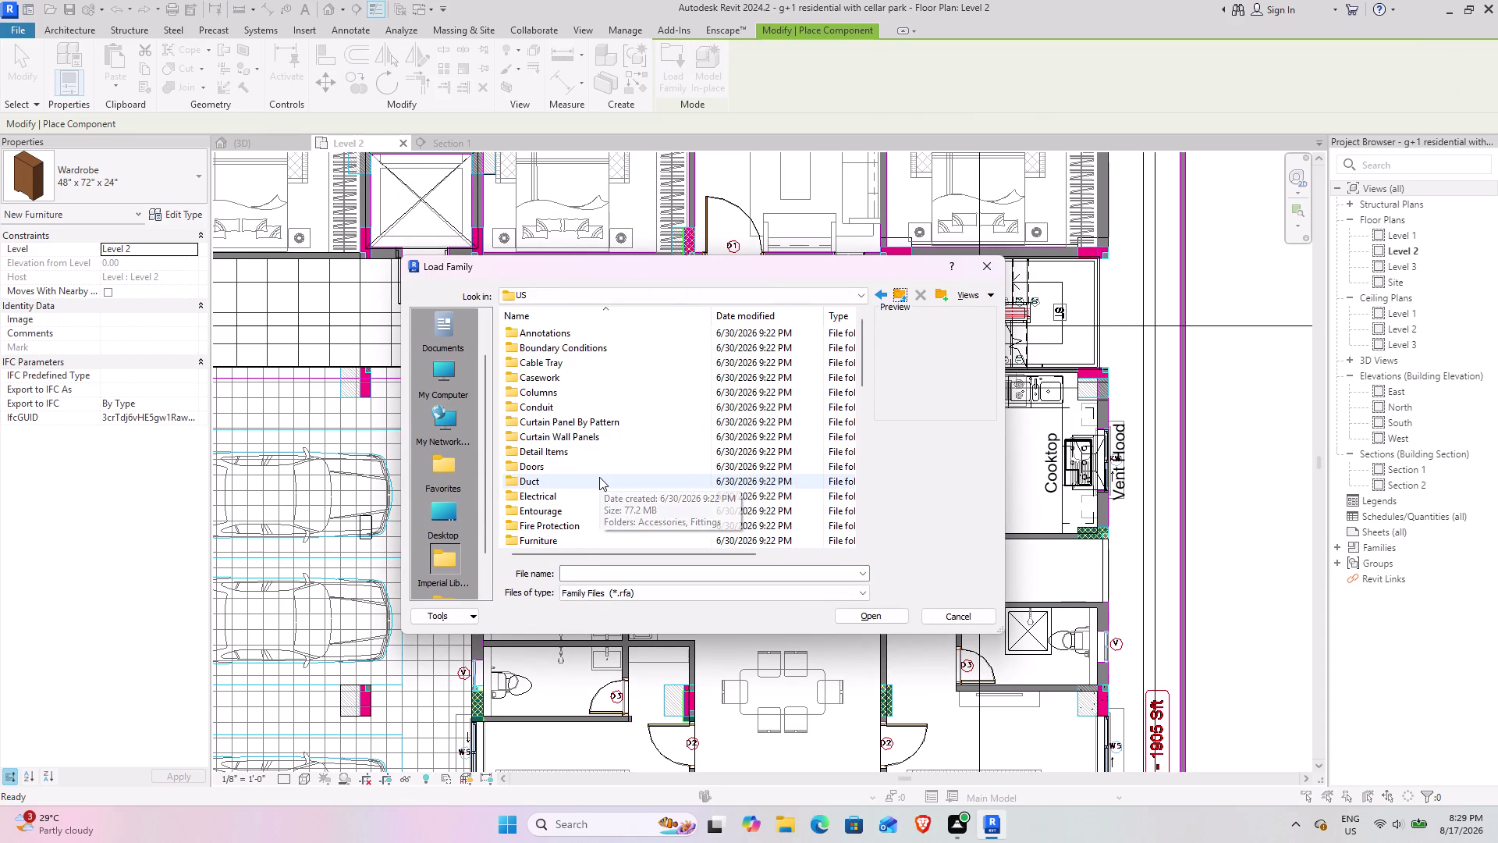
scroll(up, 3)
scroll(down, 3)
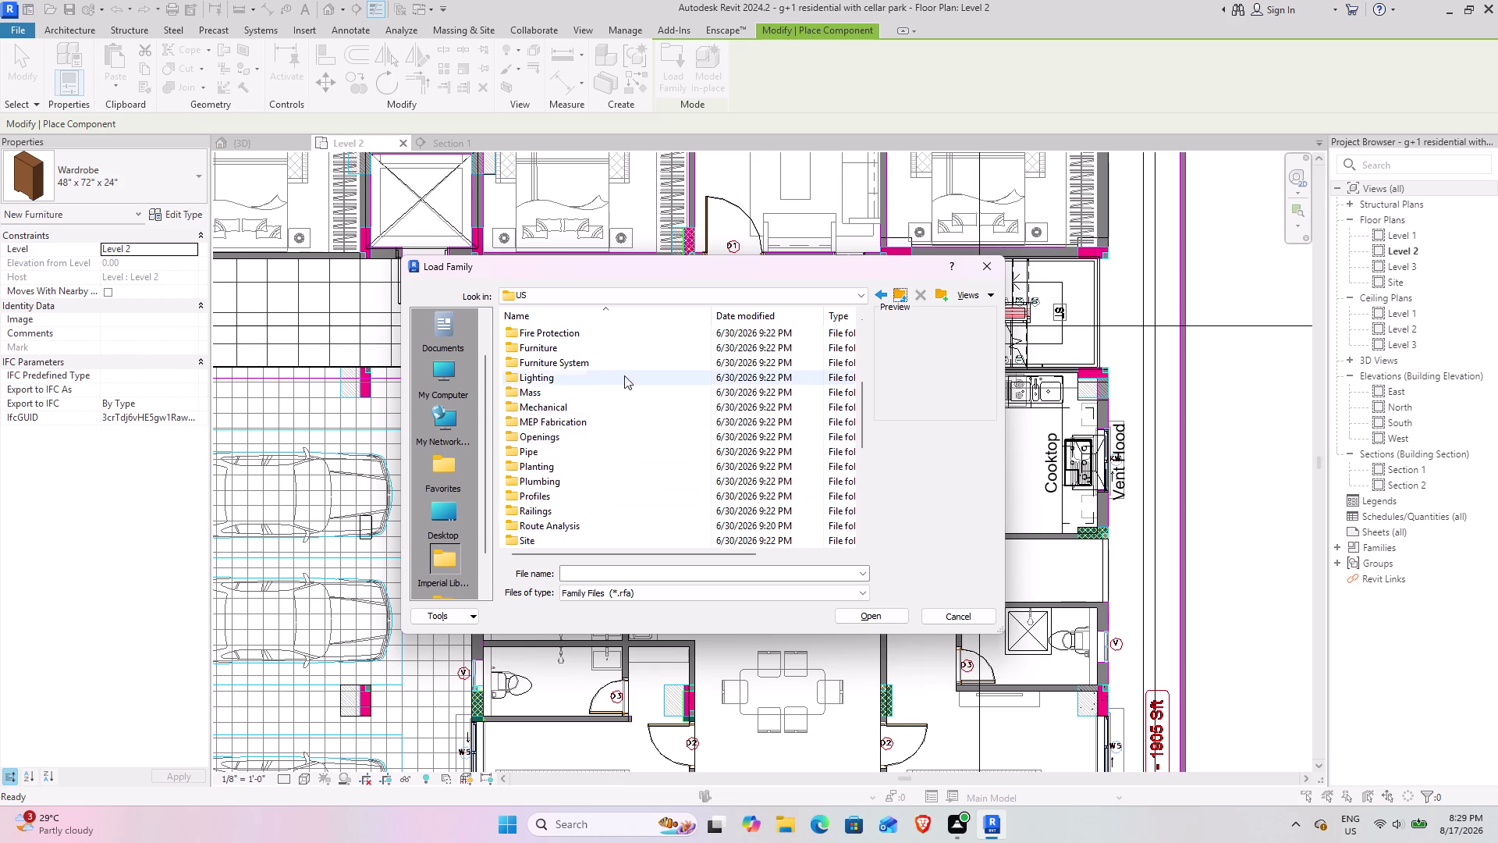
double_click(603, 348)
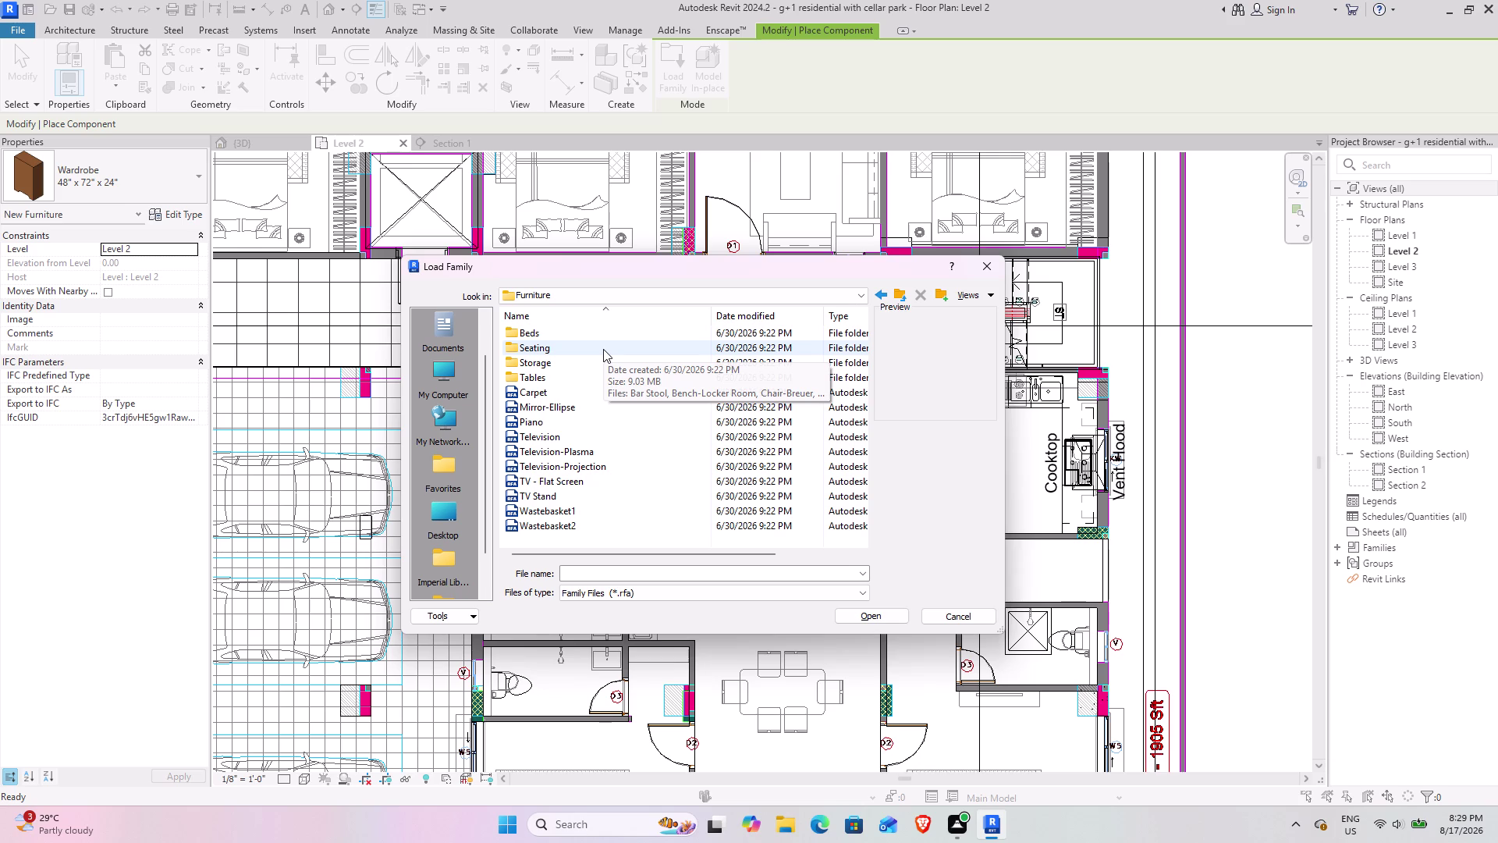
double_click(602, 350)
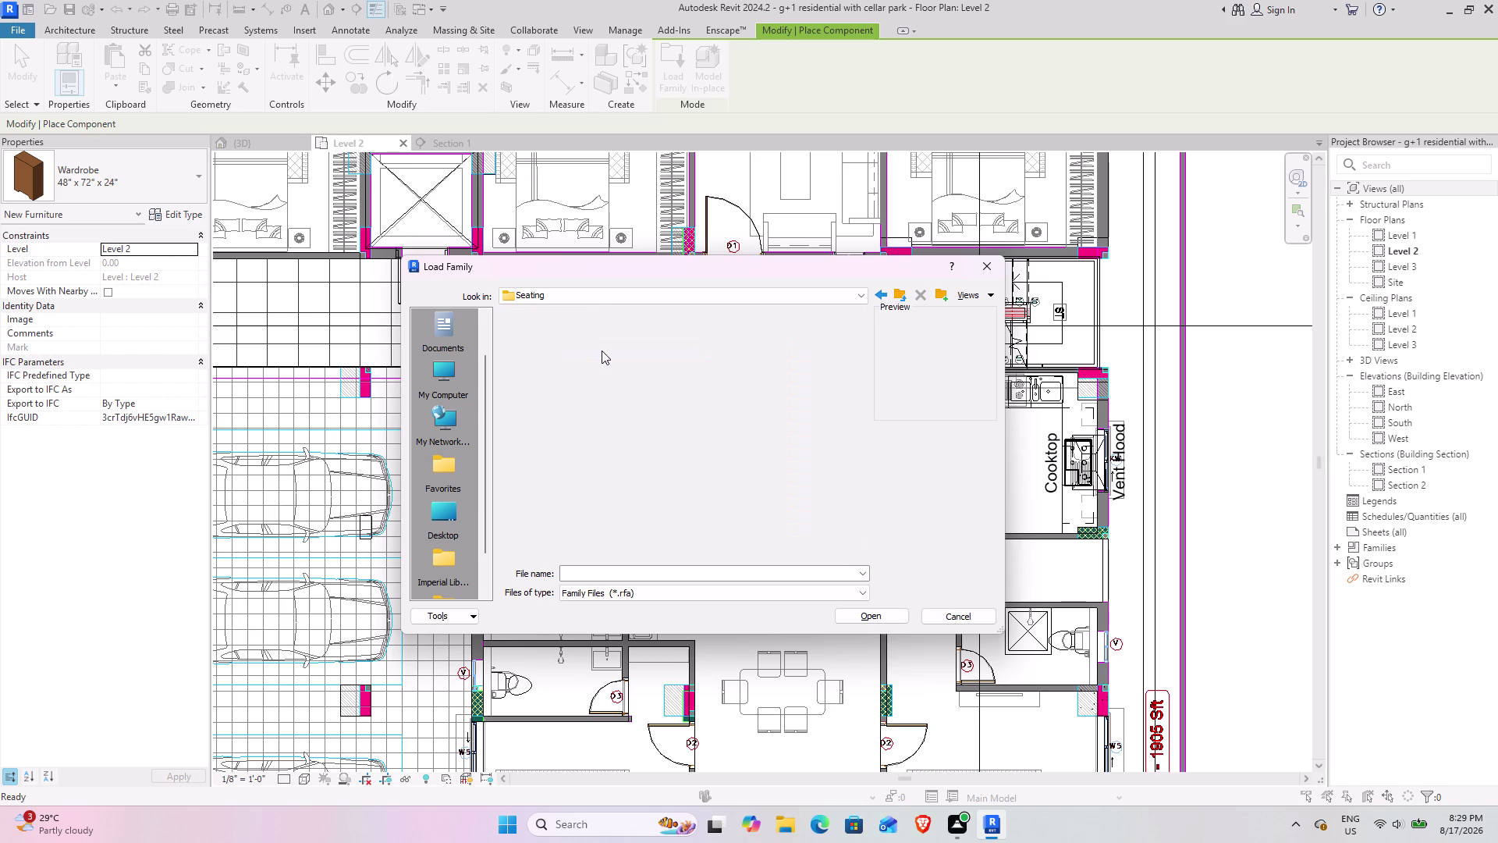
Find Sofa-Corbu.rfa in the Seating folder and load it.
scroll(down, 3)
scroll(up, 3)
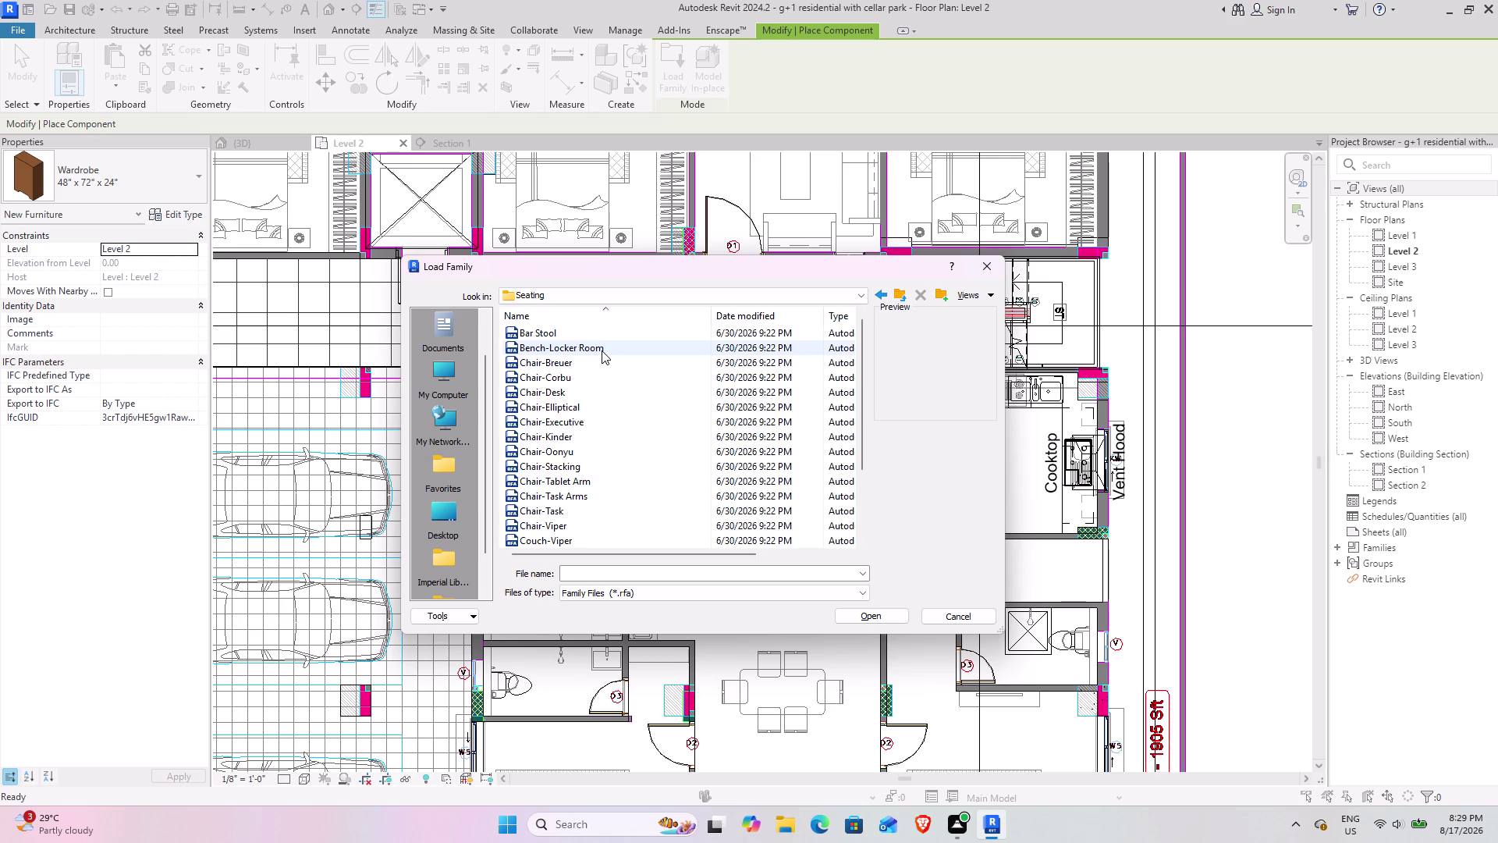
scroll(up, 3)
scroll(up, 3)
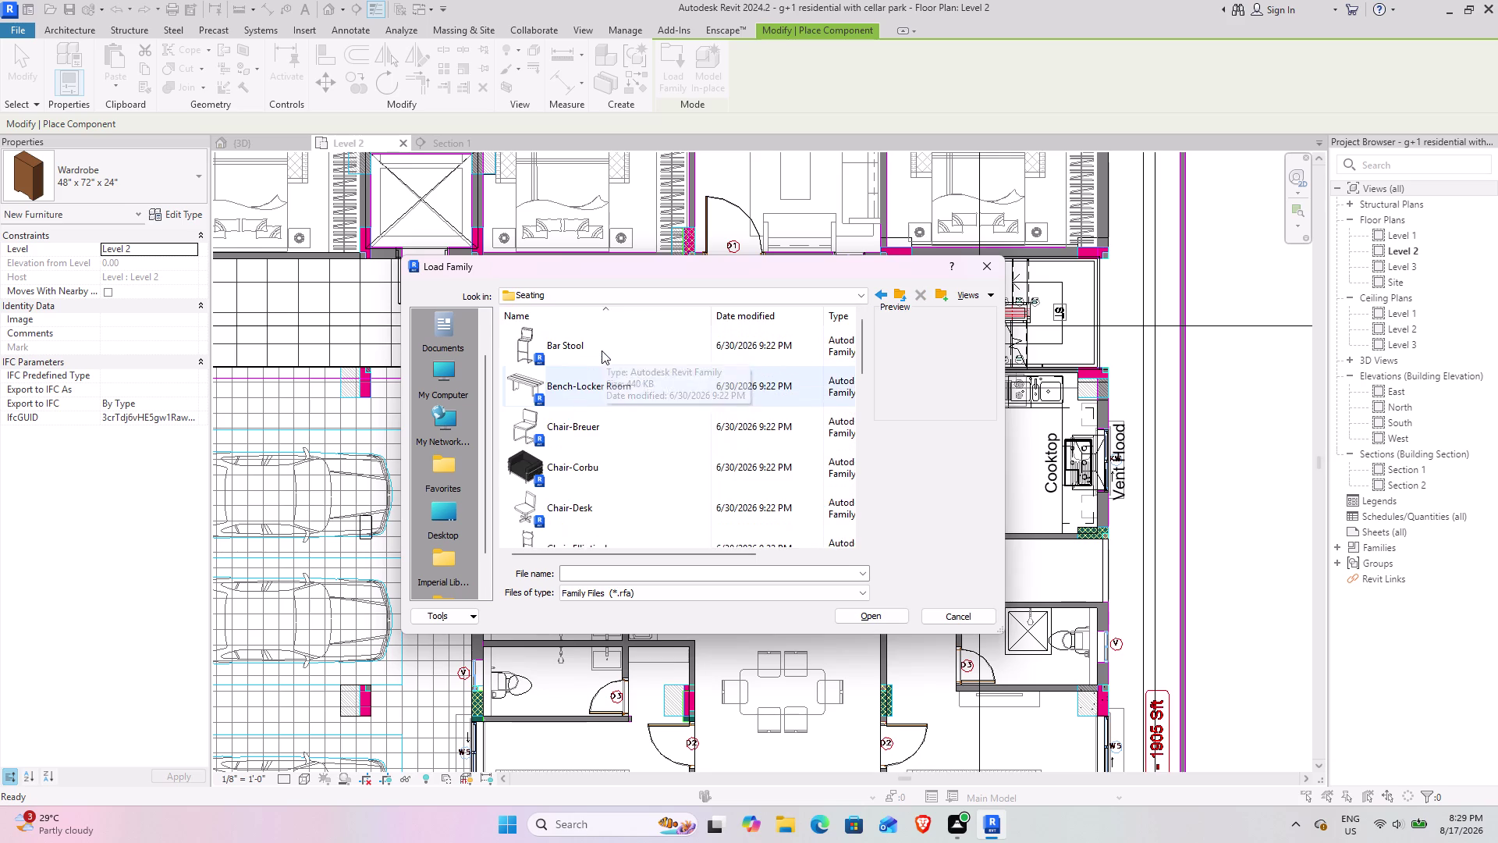
scroll(down, 3)
scroll(down, 3)
scroll(down, 3)
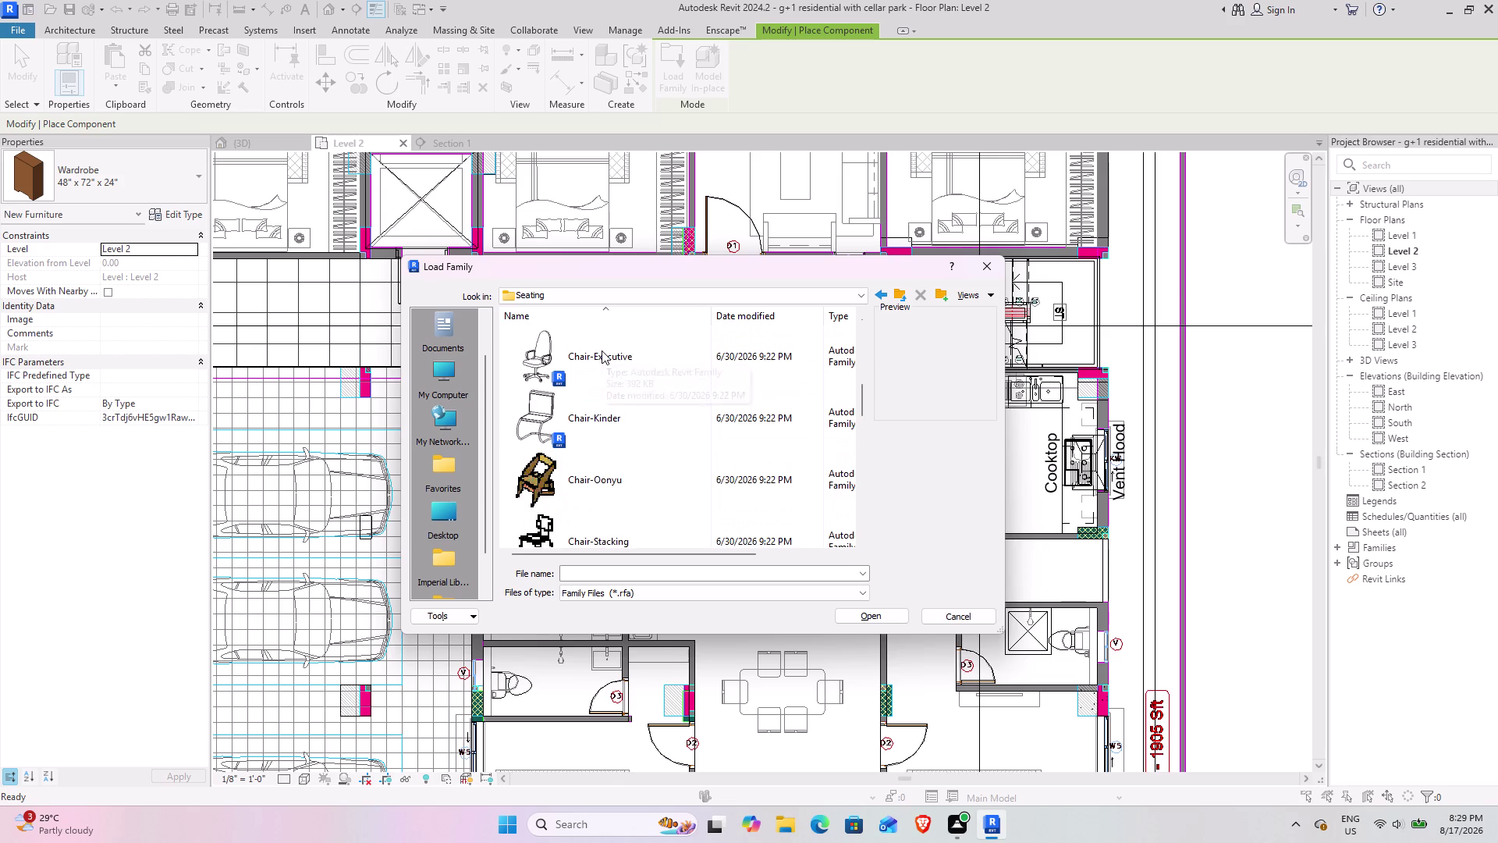
scroll(down, 3)
scroll(down, 3)
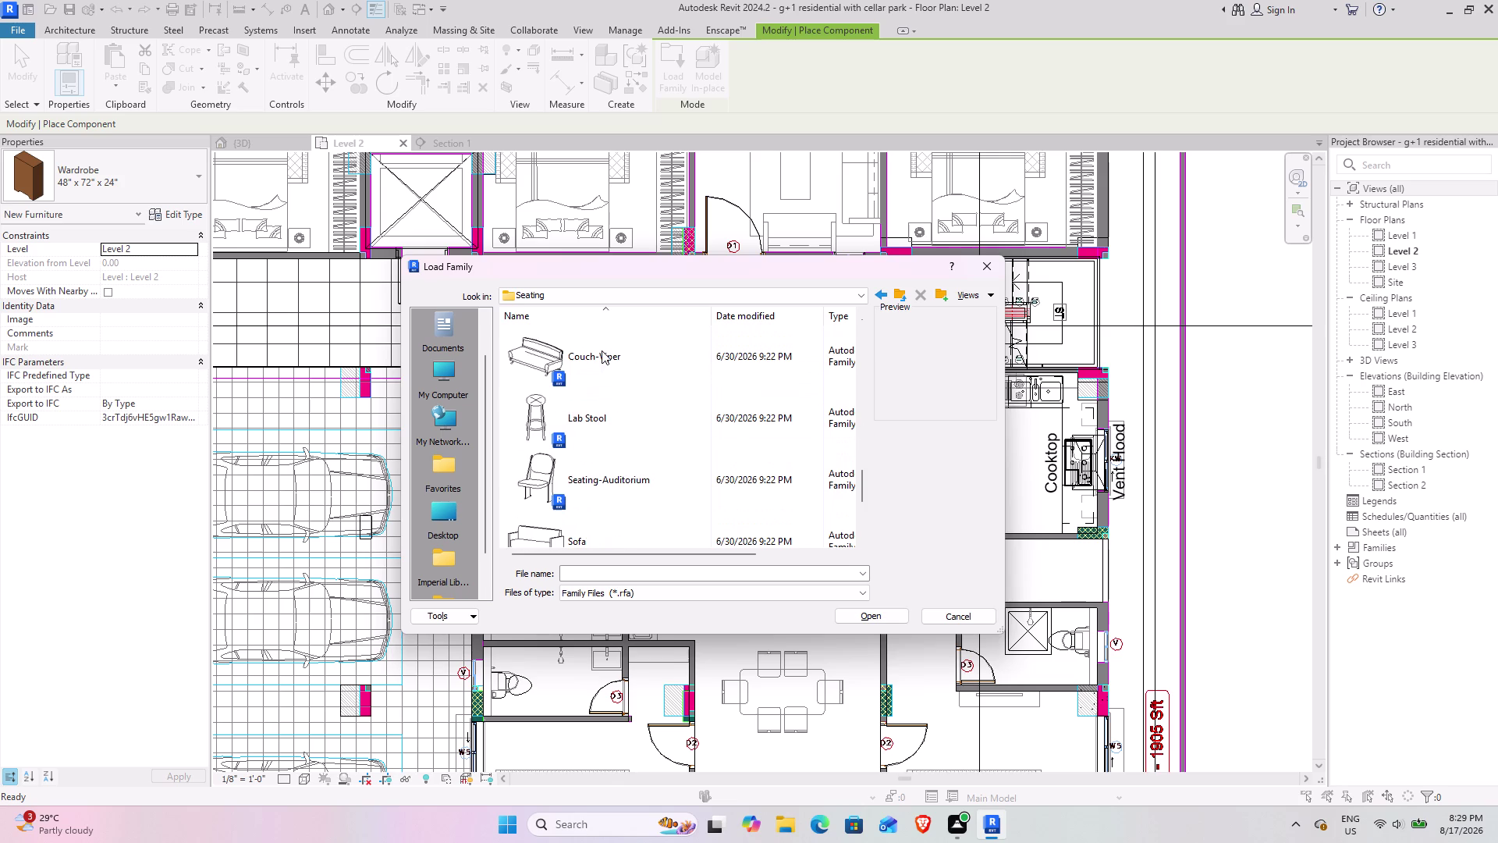
scroll(down, 3)
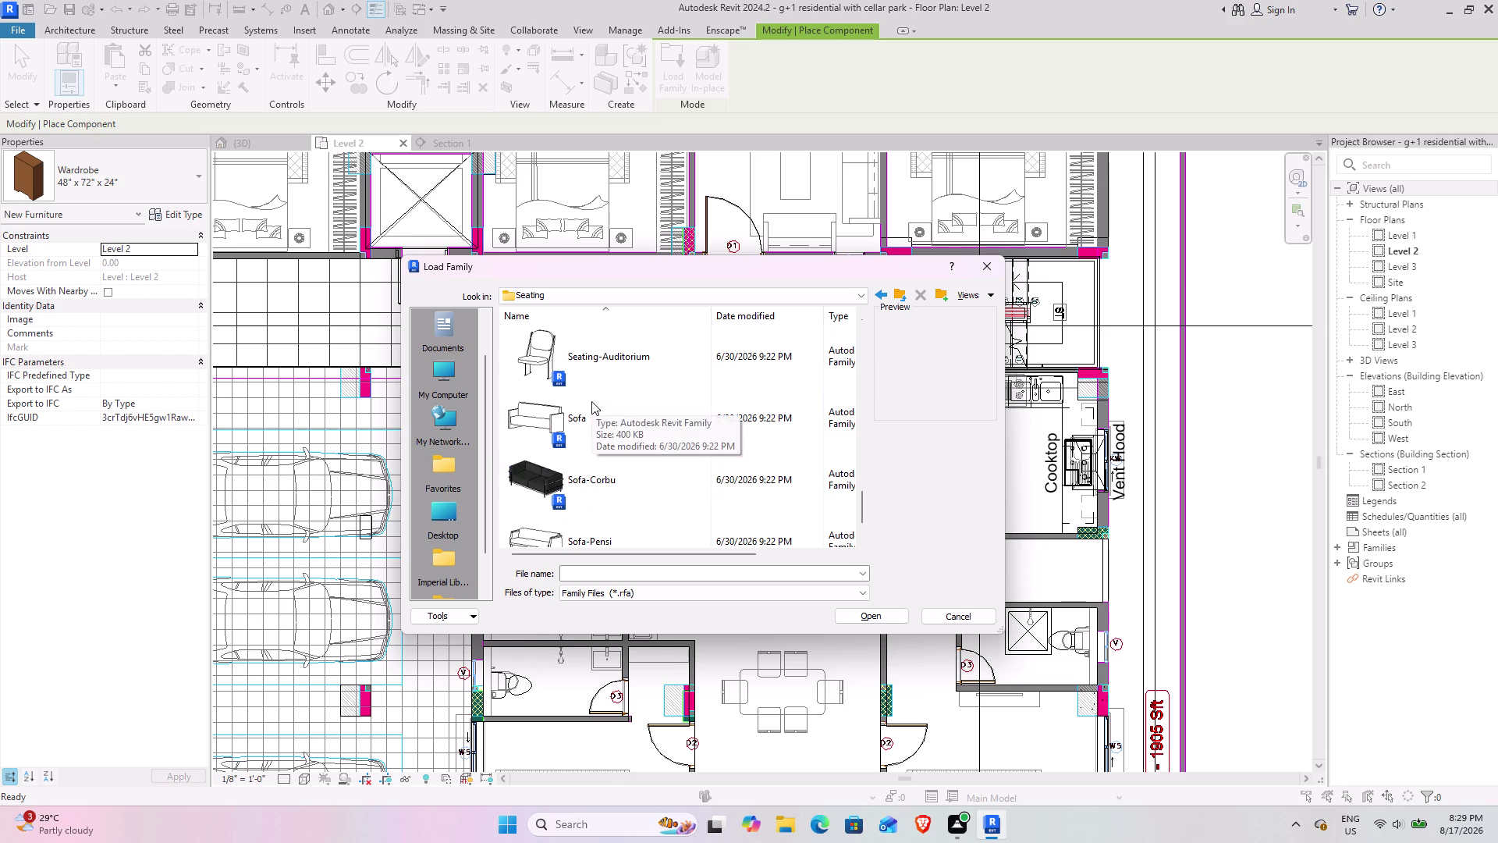
scroll(down, 3)
scroll(up, 3)
scroll(down, 3)
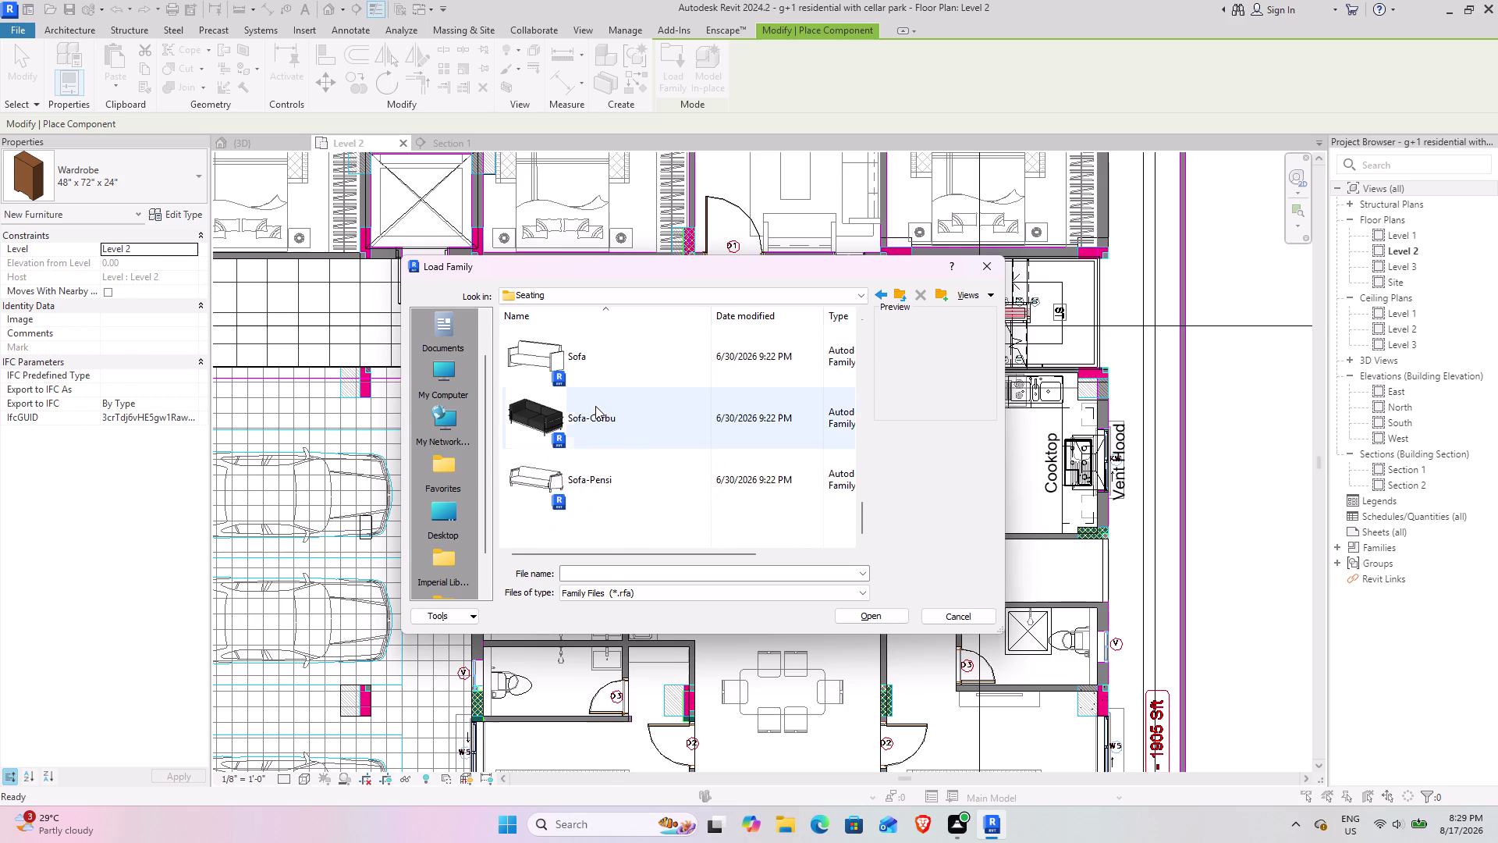
click(618, 423)
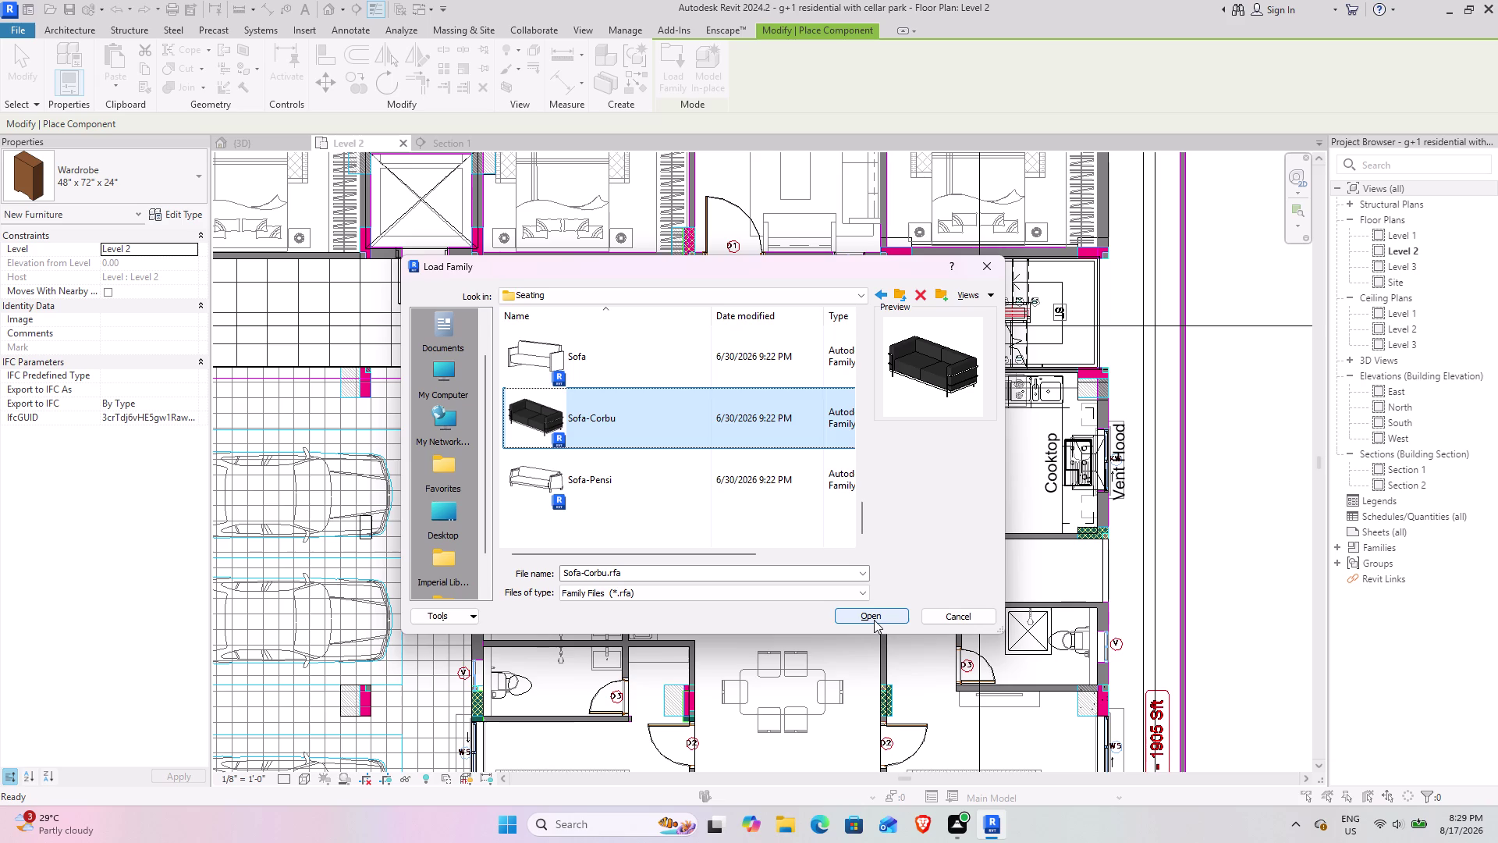
click(874, 620)
Rotate the Sofa-Corbu to run vertically and place it against the right wall.
scroll(up, 3)
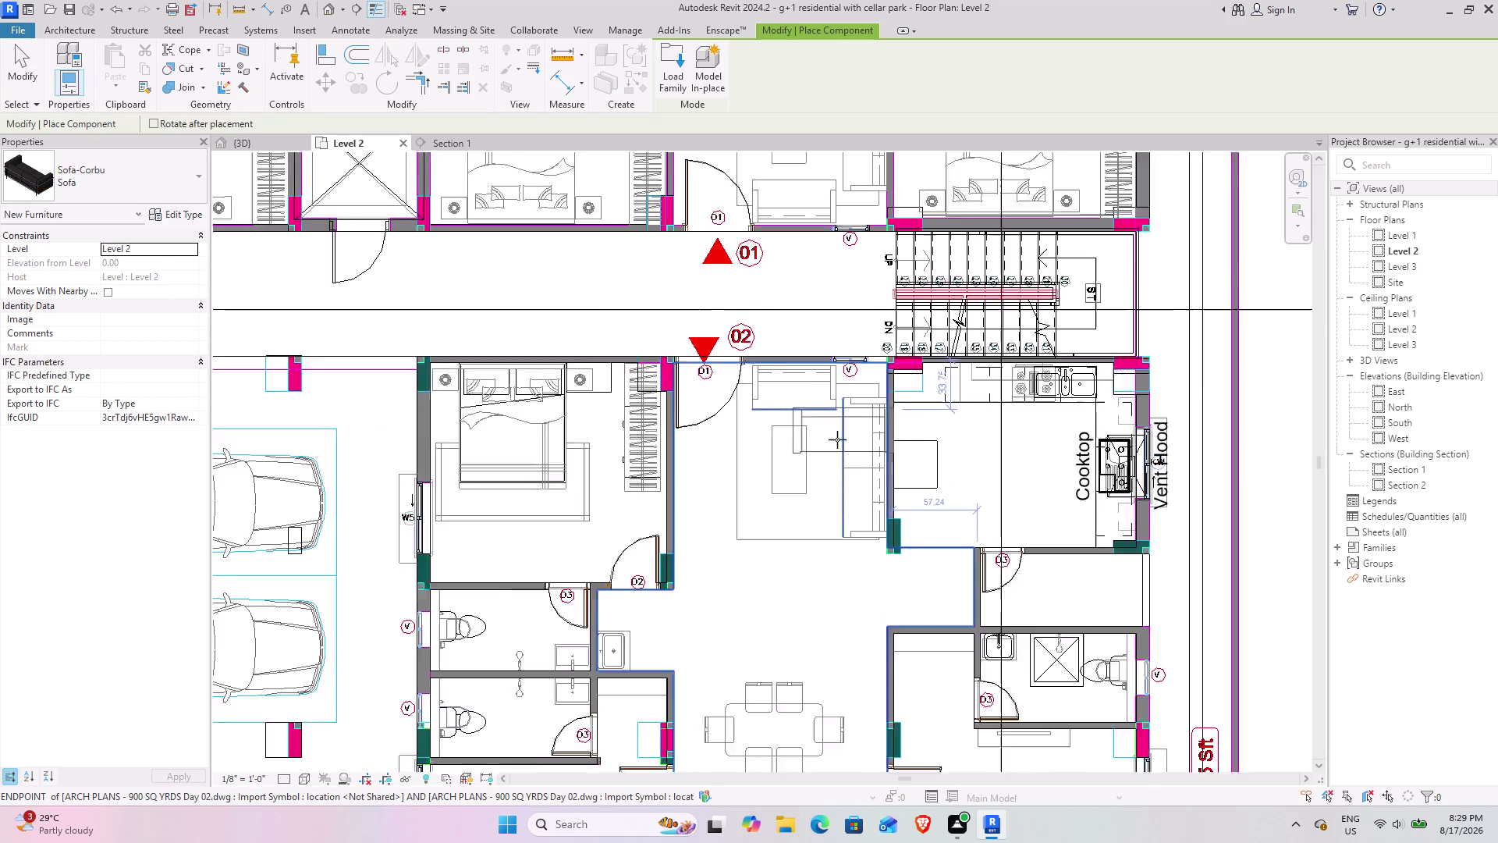
scroll(up, 3)
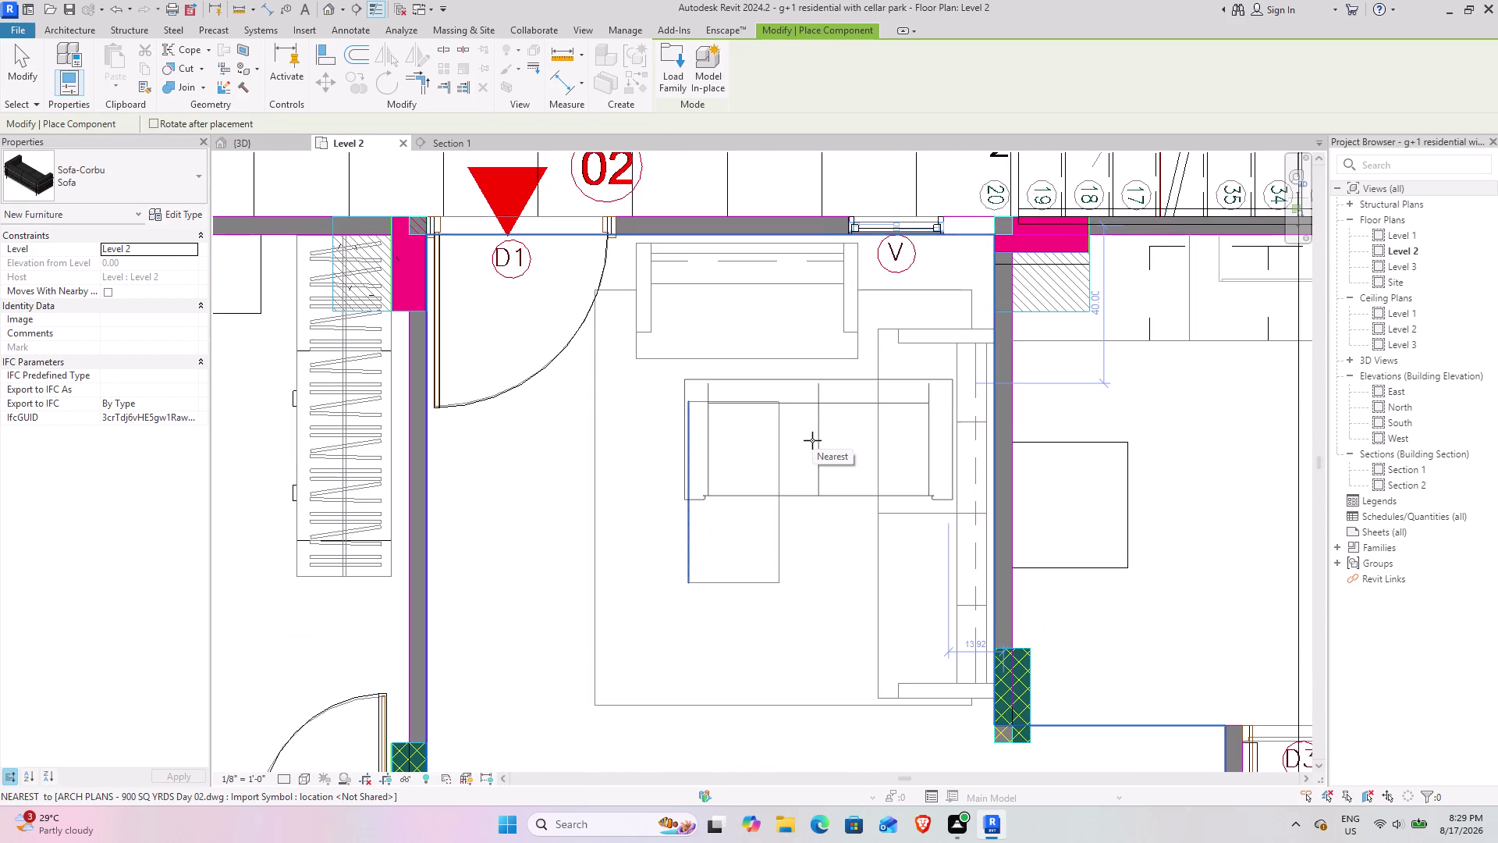
key(space)
key(space)
key(space)
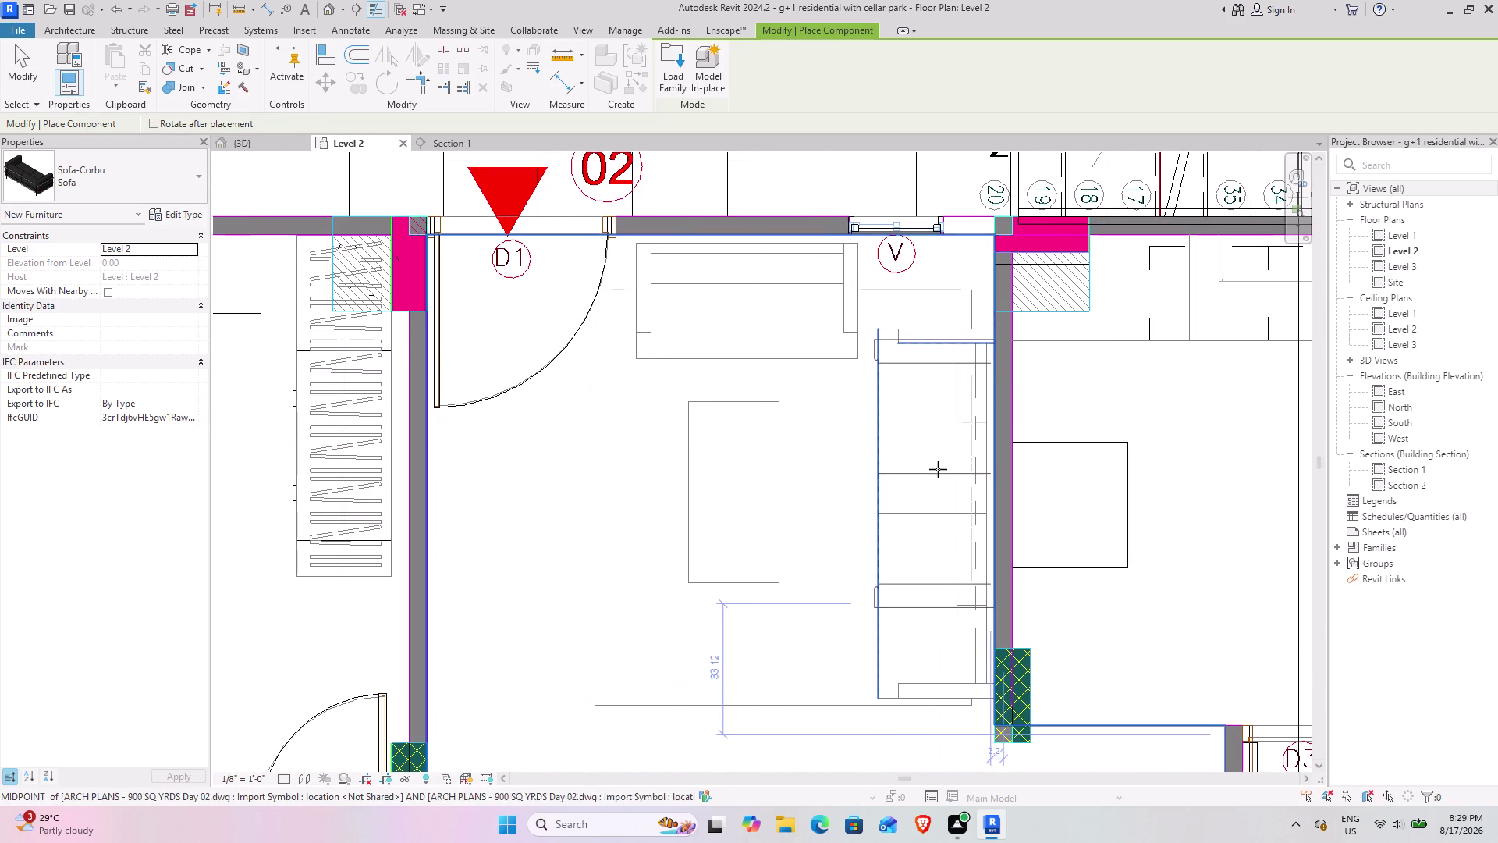
click(935, 469)
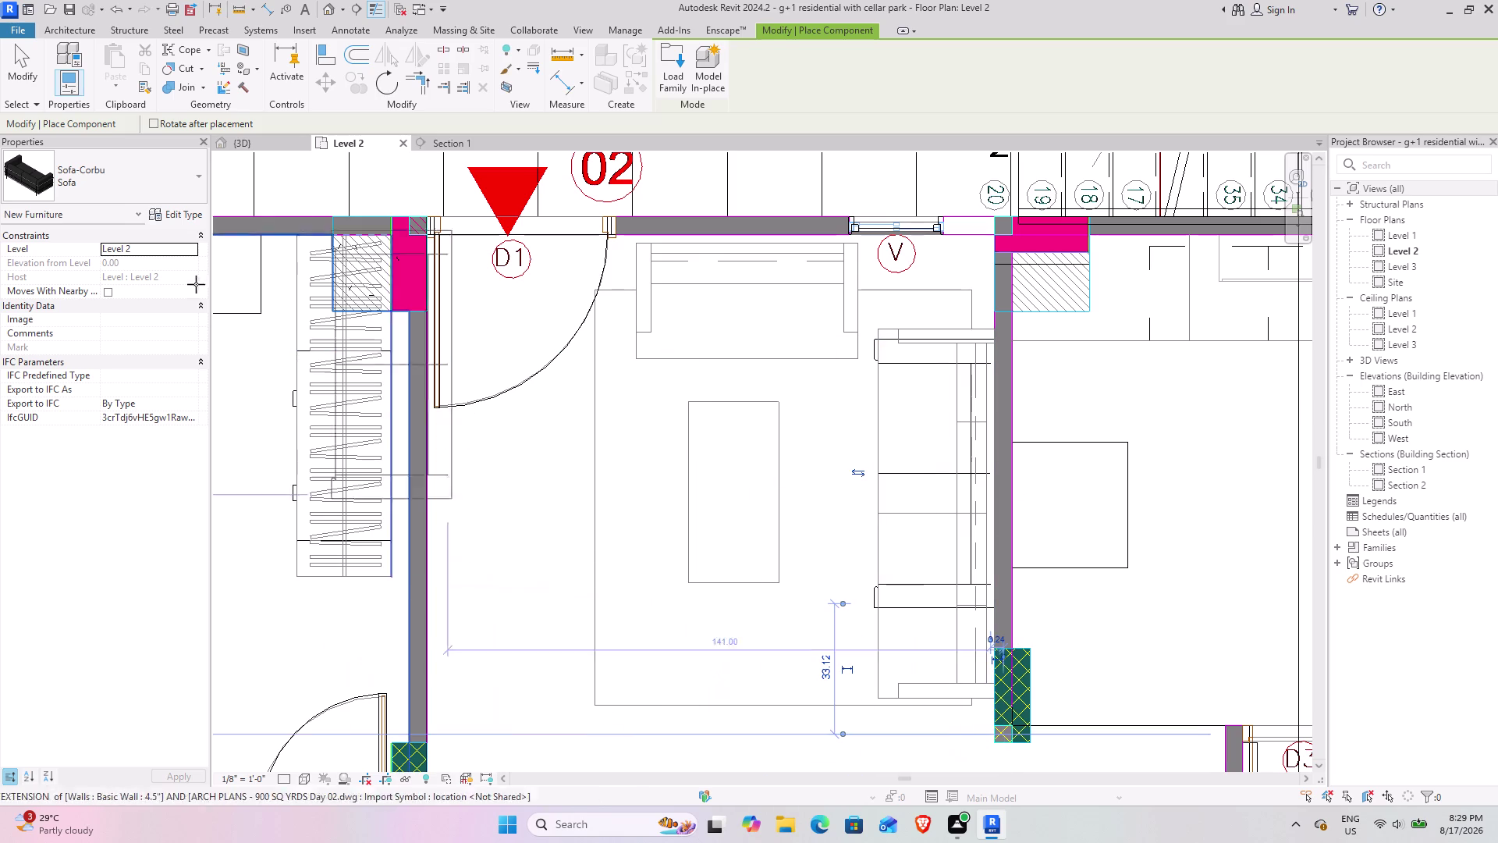
click(29, 57)
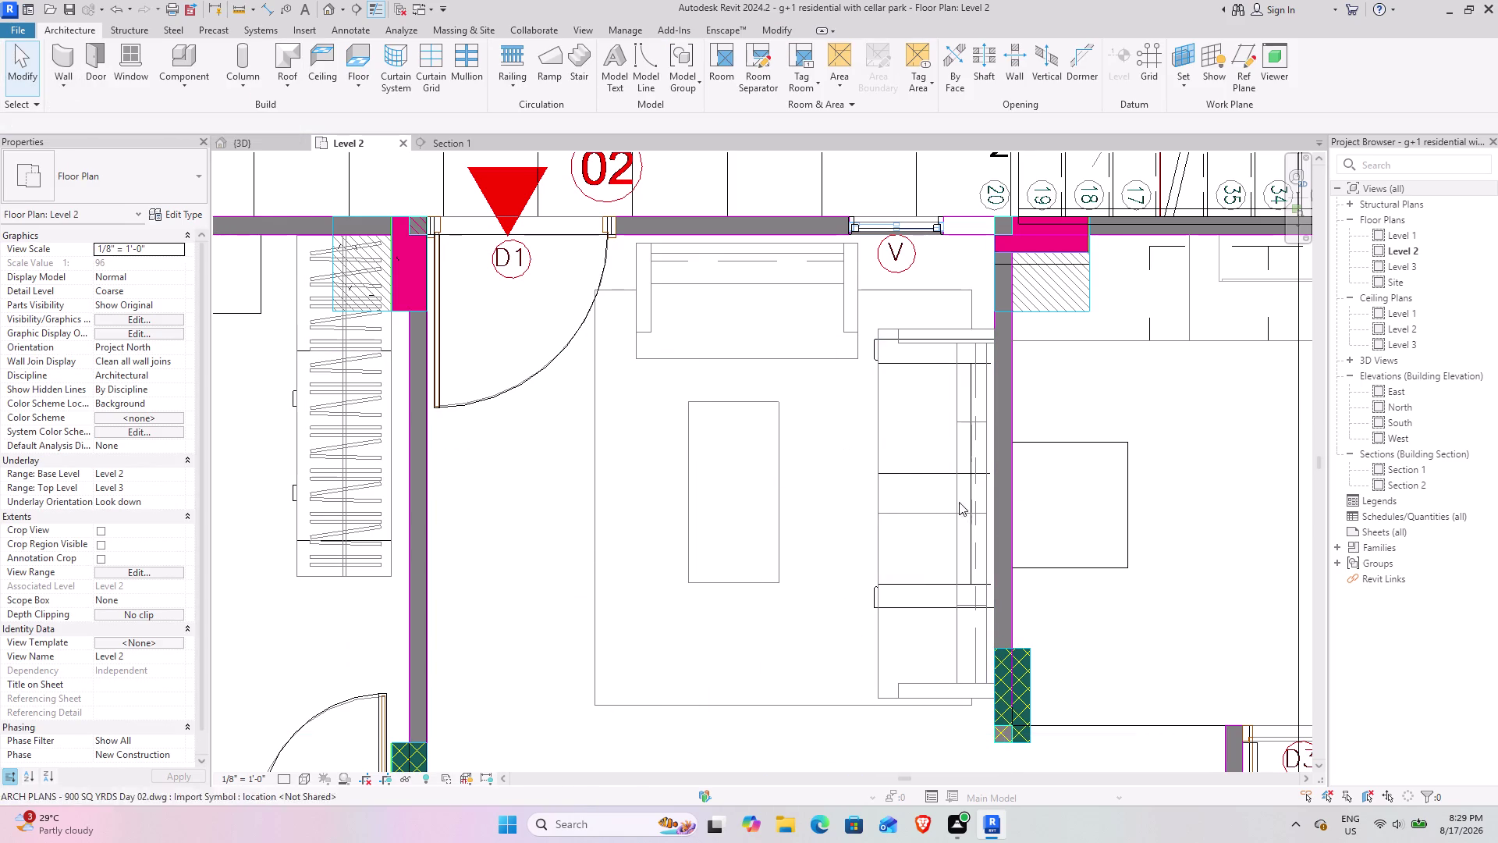
click(265, 19)
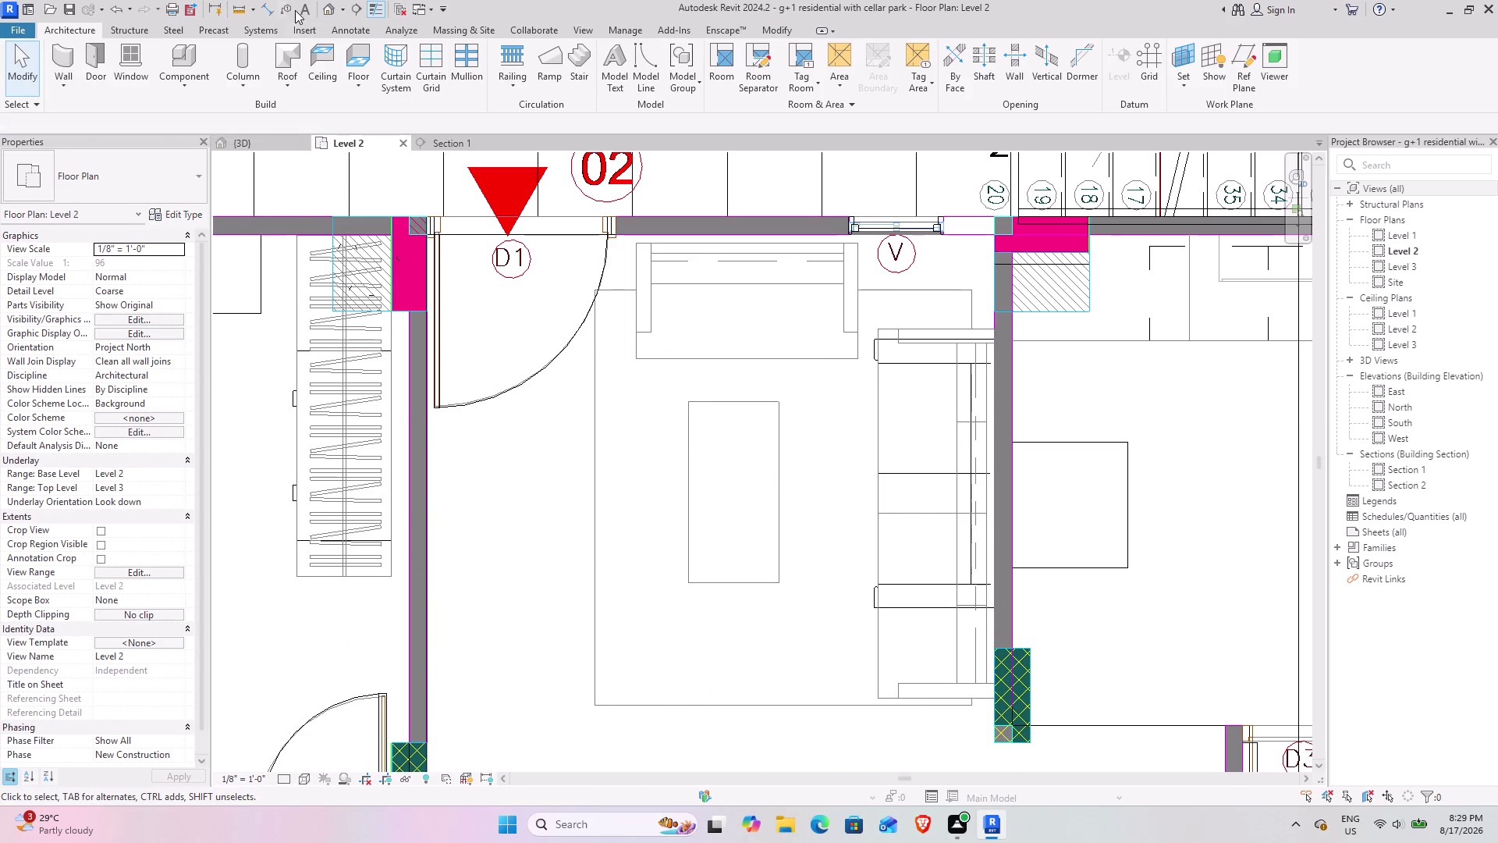
Dimension the free wall length (about 93.8), then open the sofa's type properties.
click(265, 3)
click(916, 329)
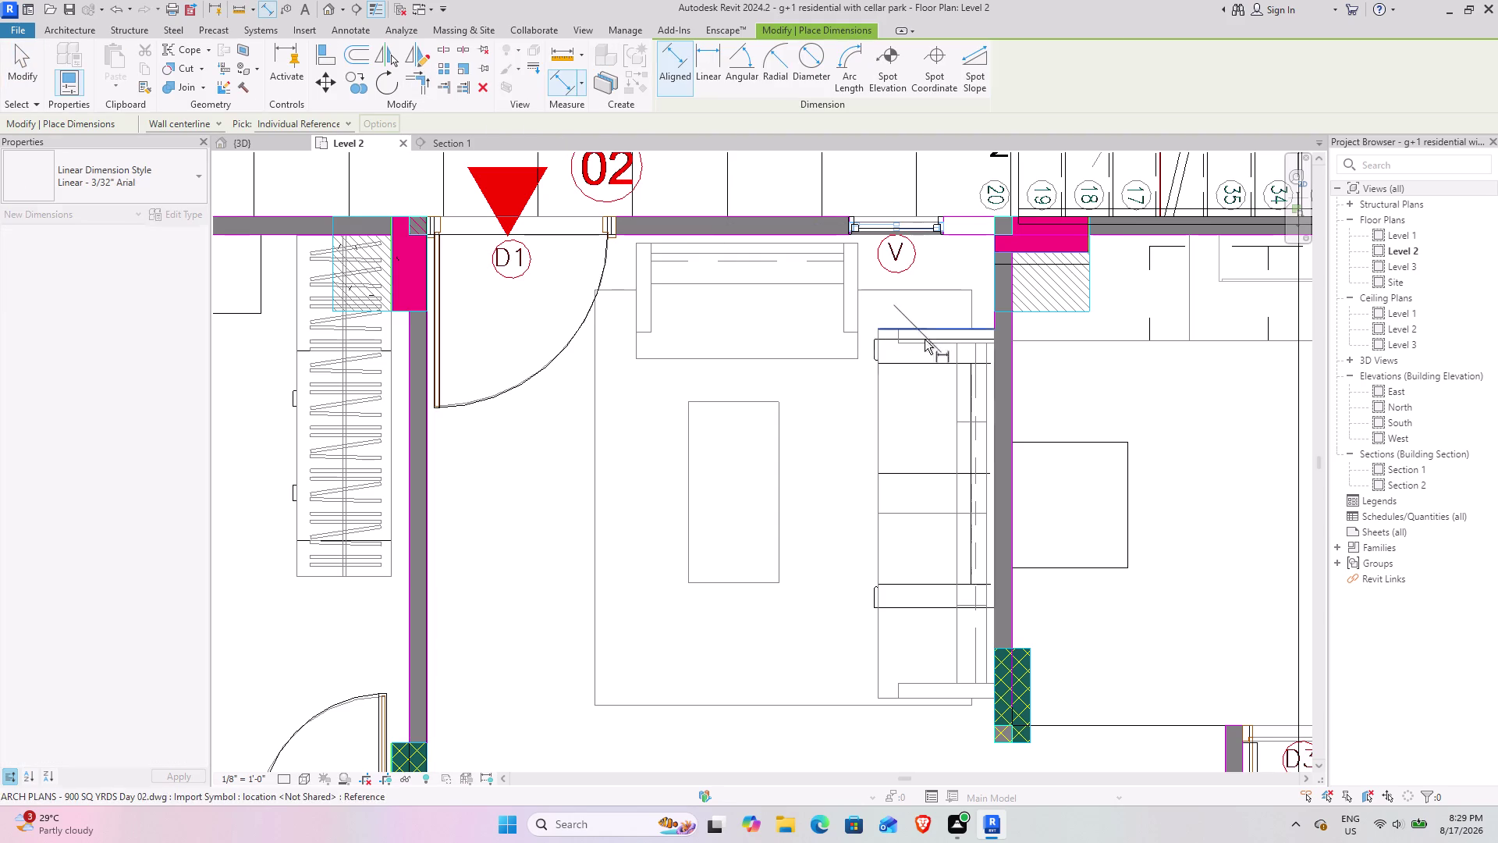
click(933, 699)
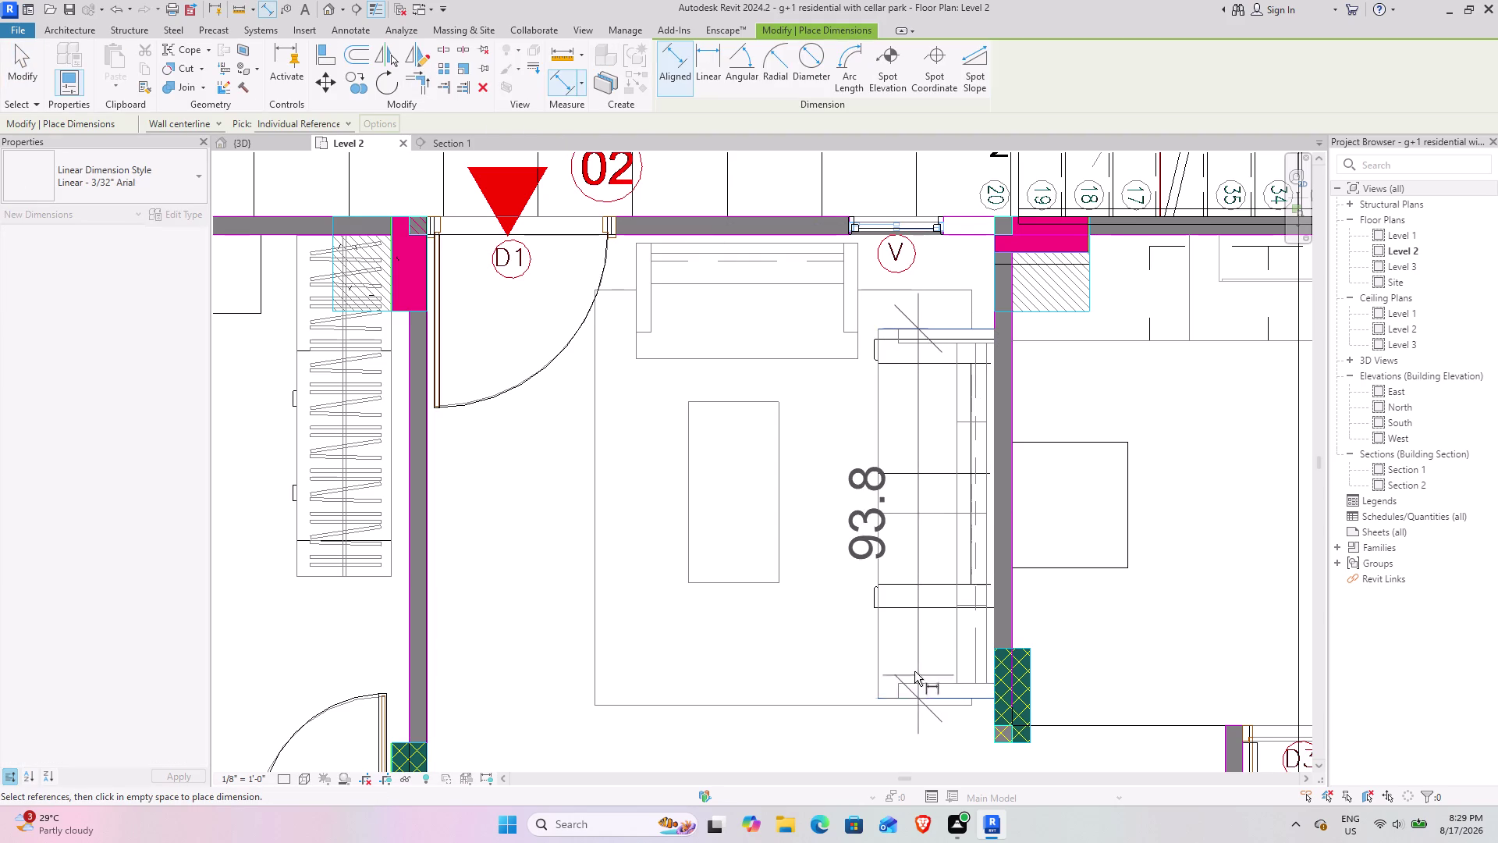
click(14, 79)
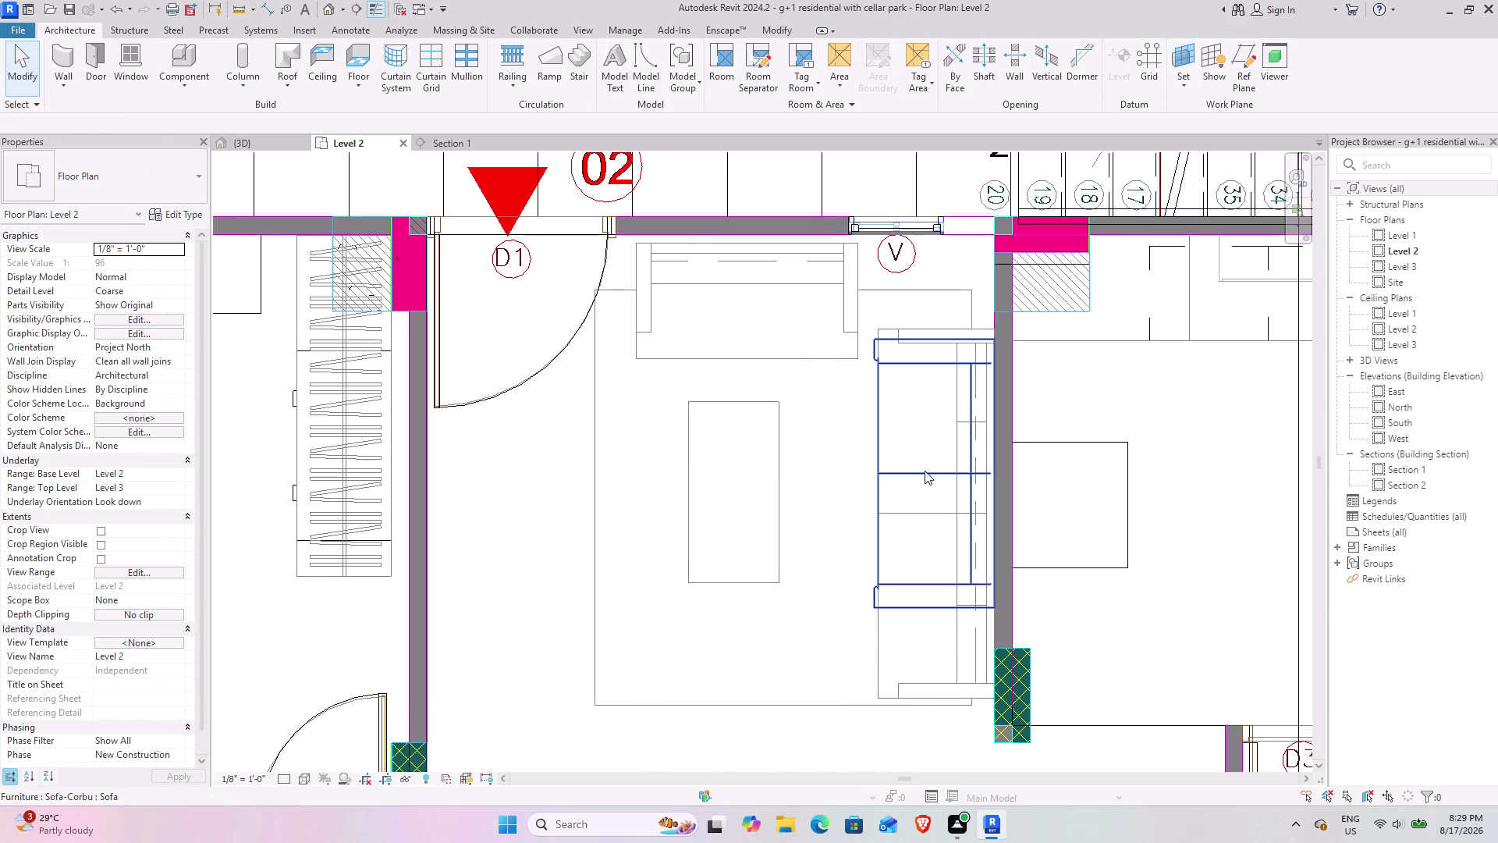
click(924, 471)
click(174, 217)
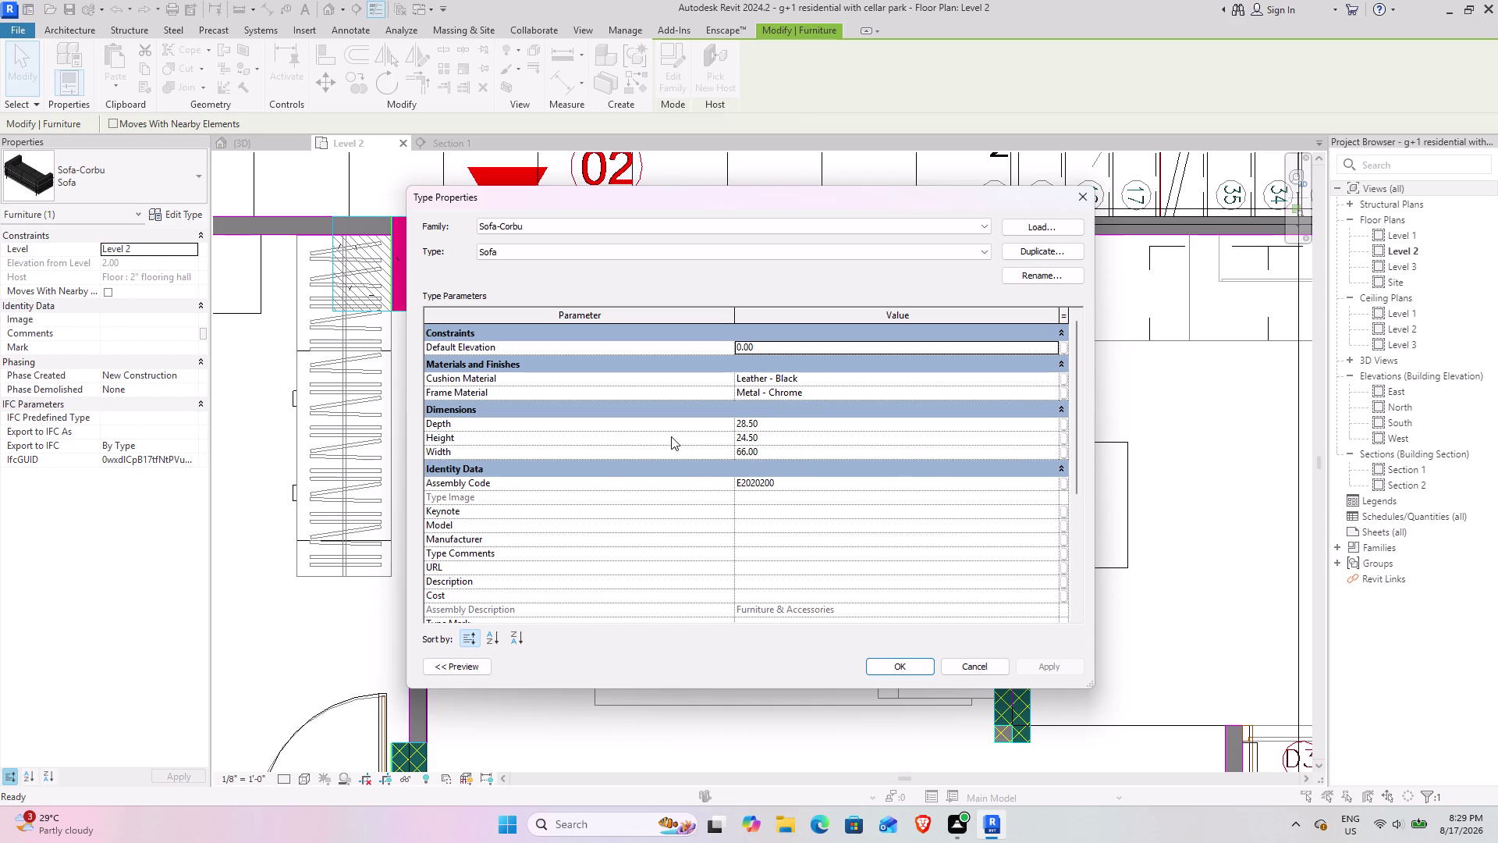
Change the Sofa-Corbu type Width from 66 to 93 and apply it.
click(784, 454)
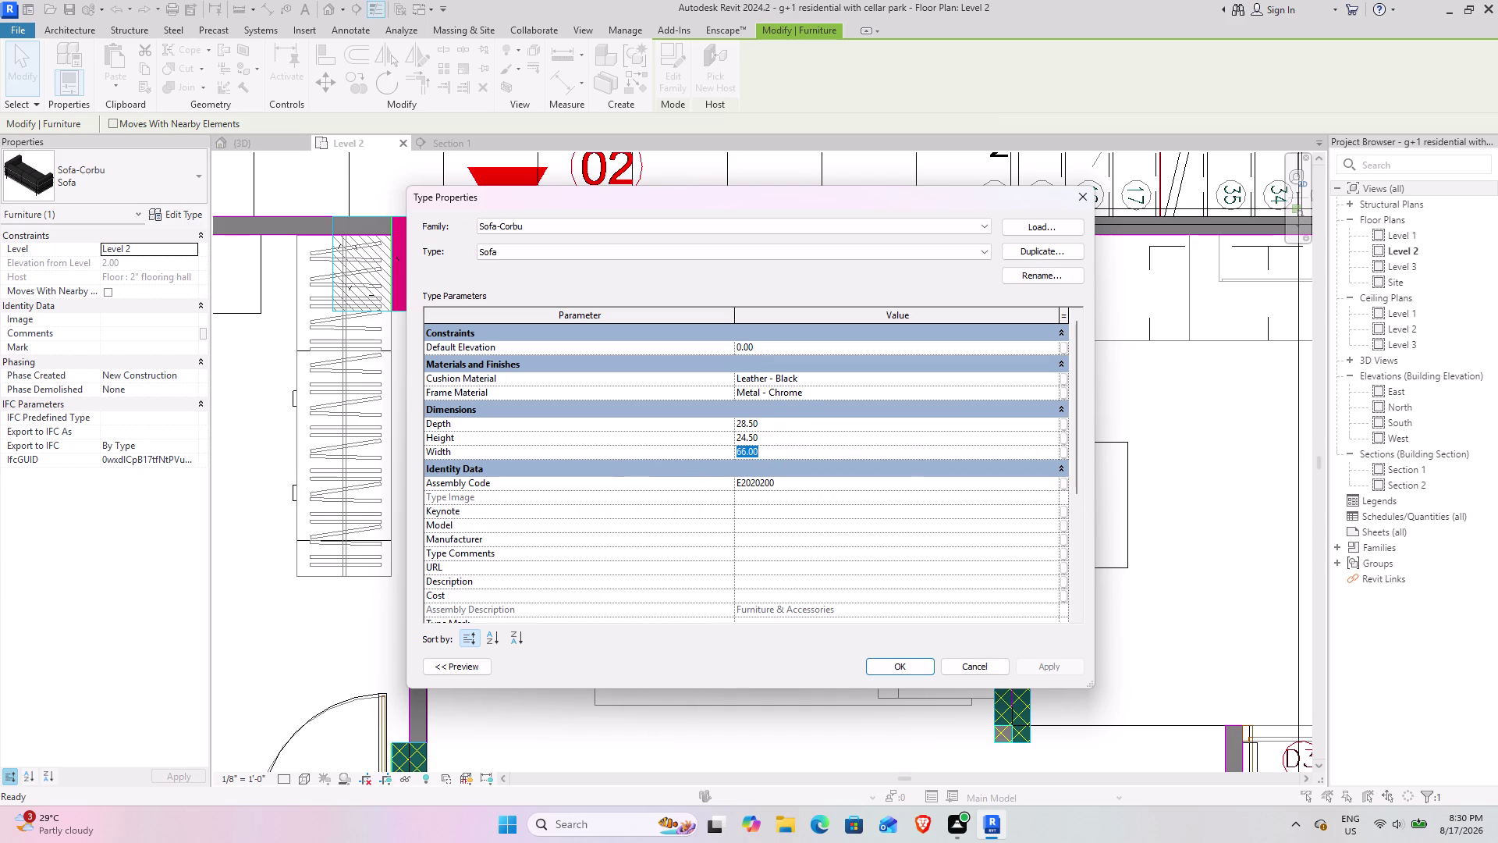
text(93)
key(Return)
click(1025, 671)
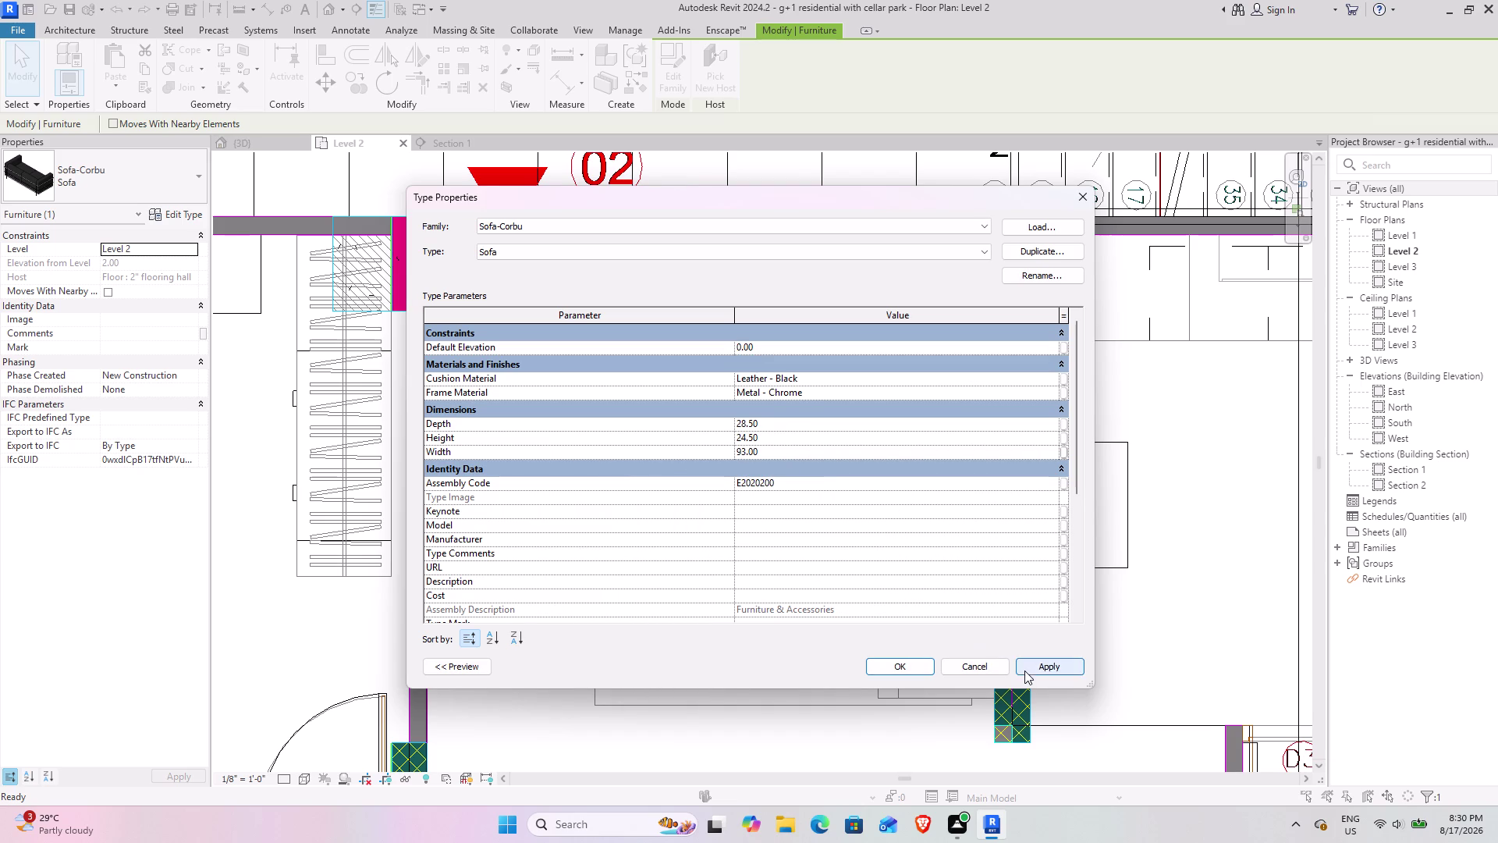
click(913, 668)
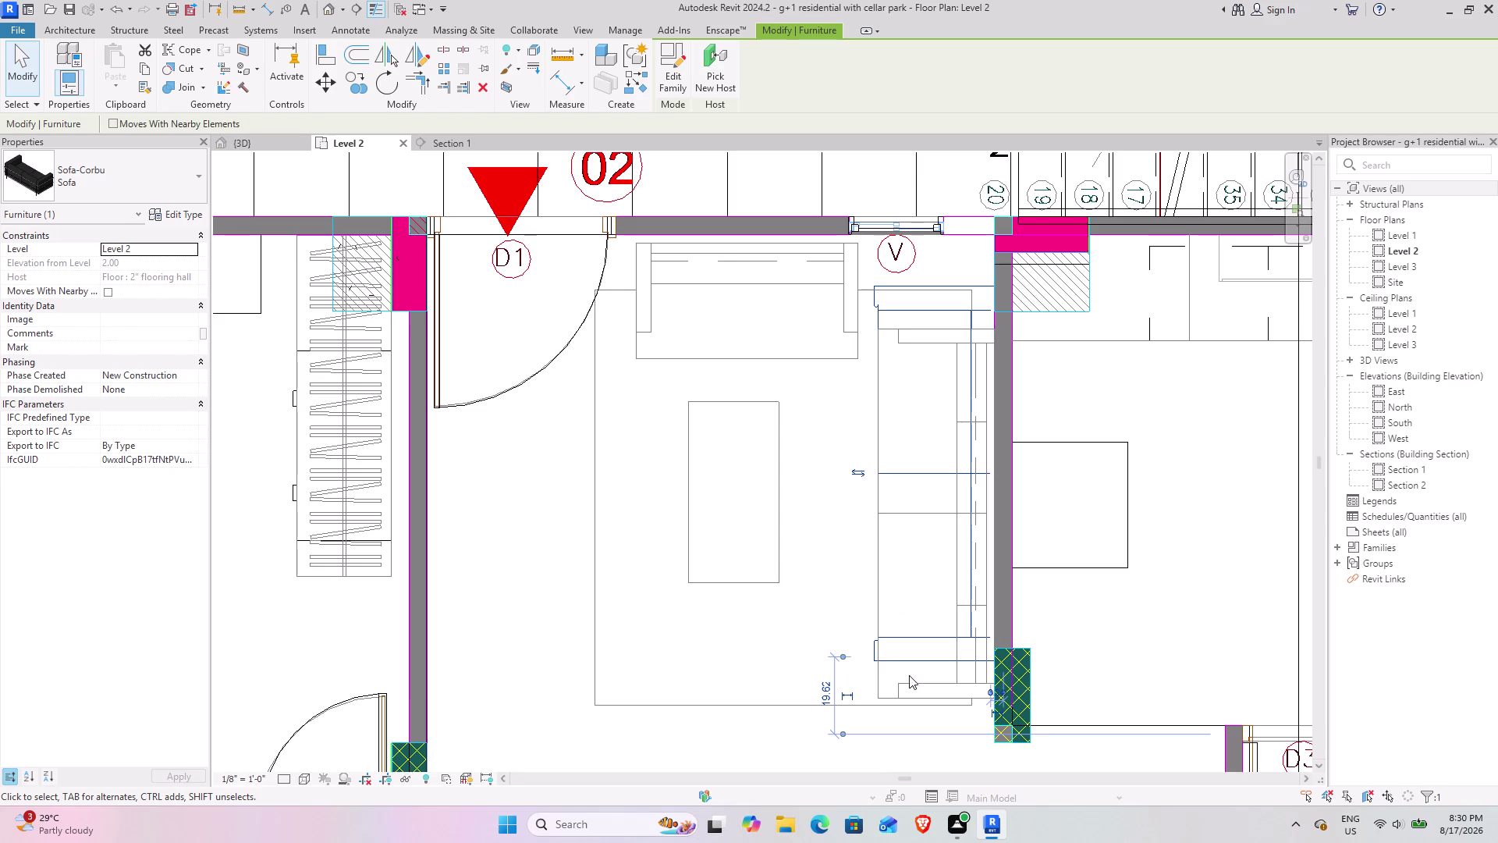
Move the 93-inch sofa upward, snapping its top corner onto the wall line.
click(332, 90)
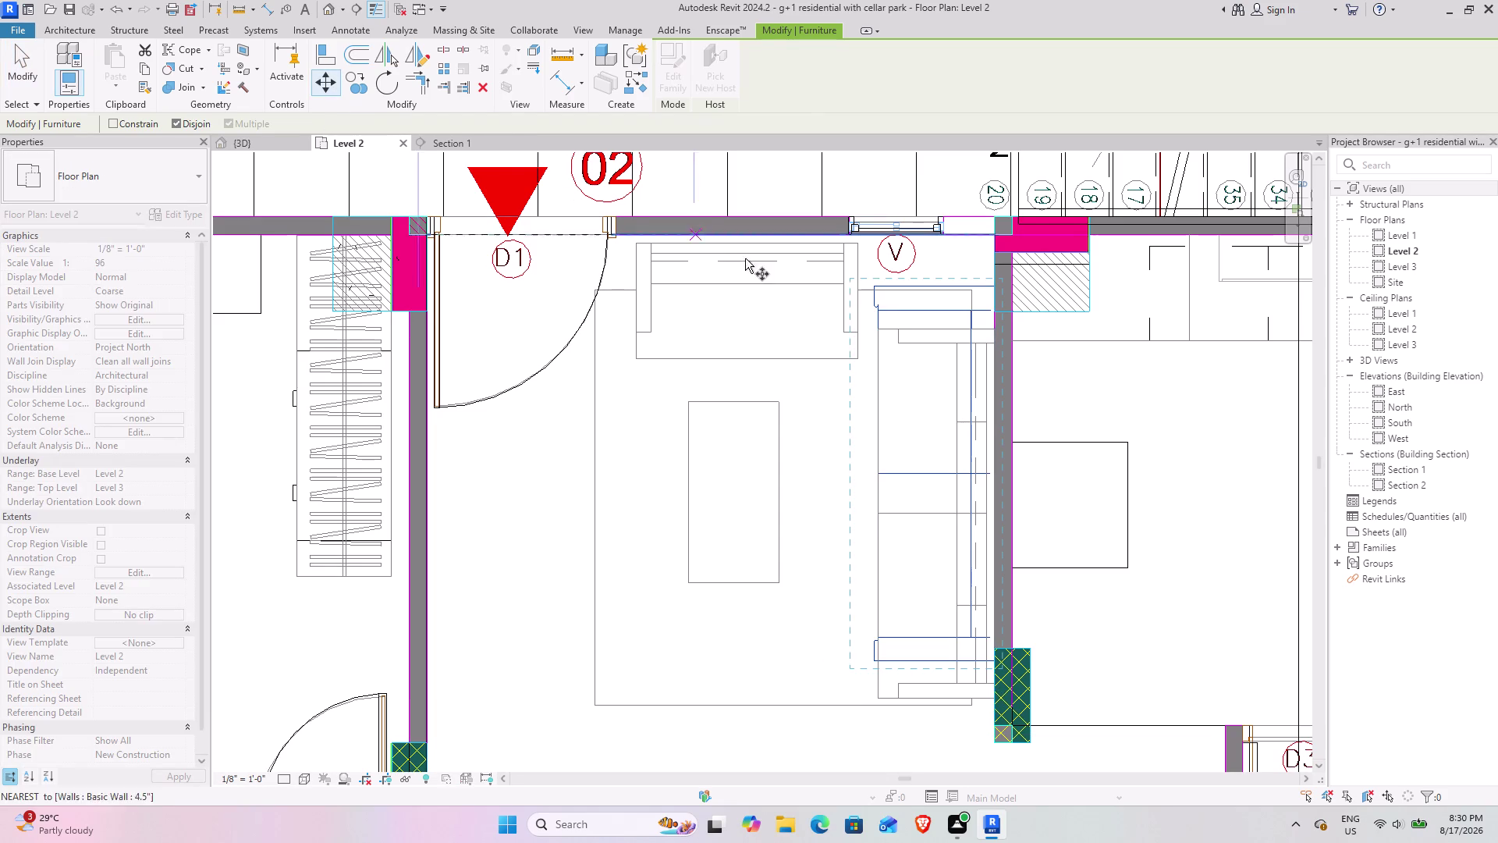
click(871, 286)
click(882, 339)
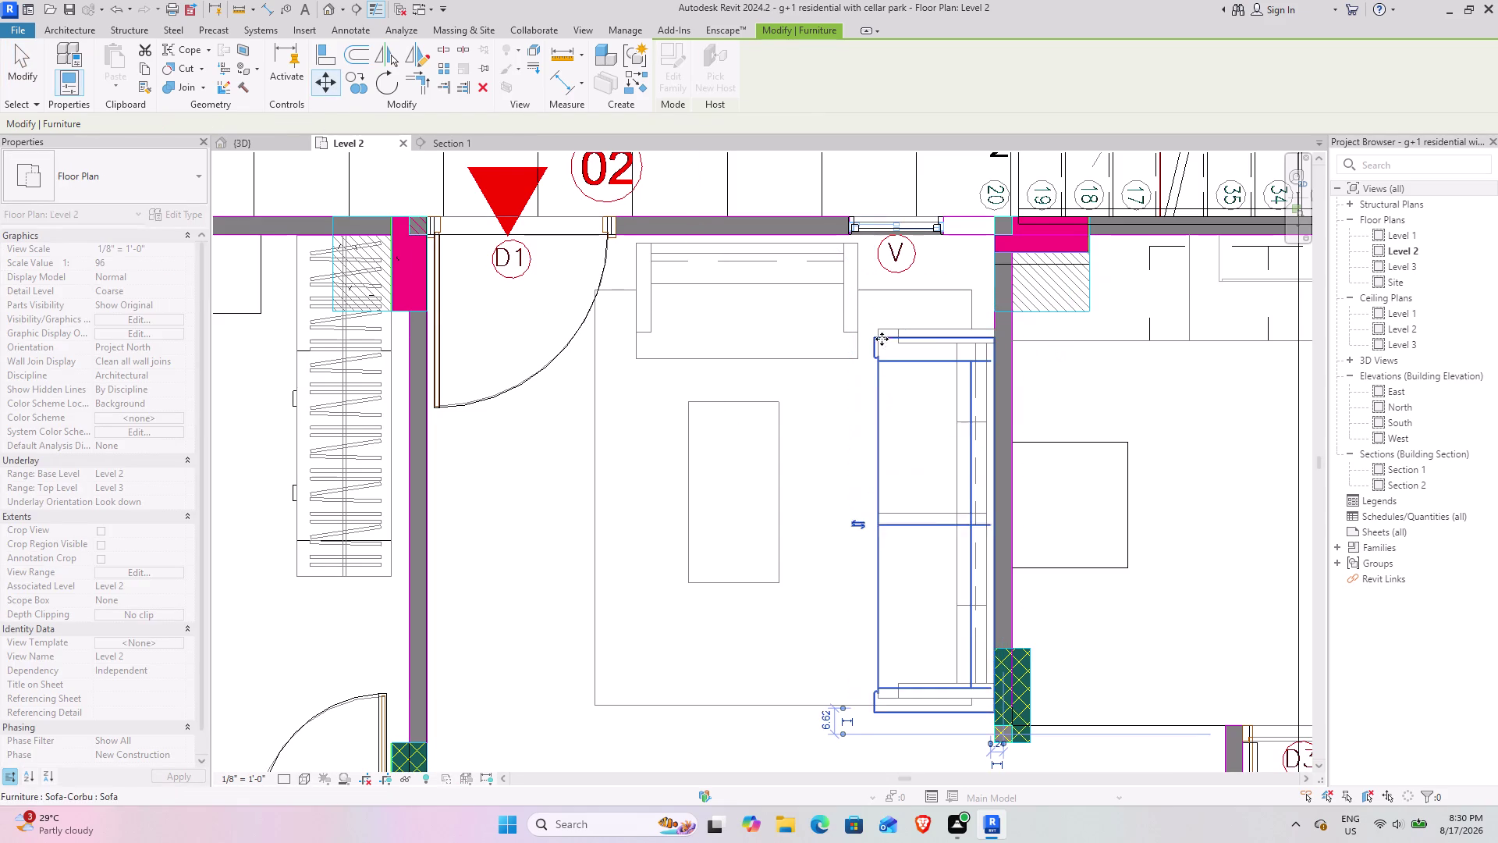
scroll(up, 3)
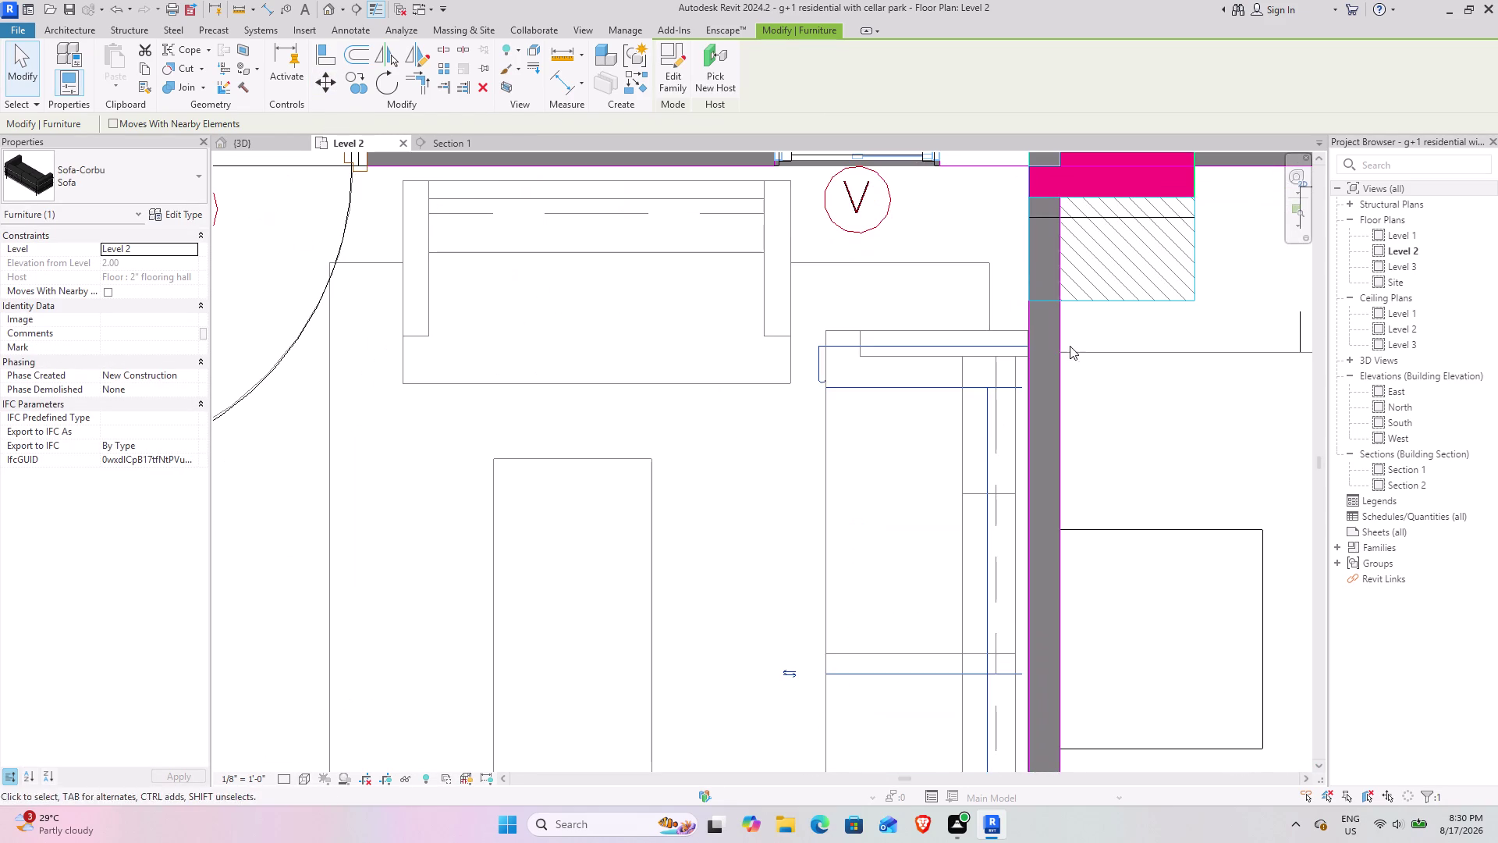
click(329, 91)
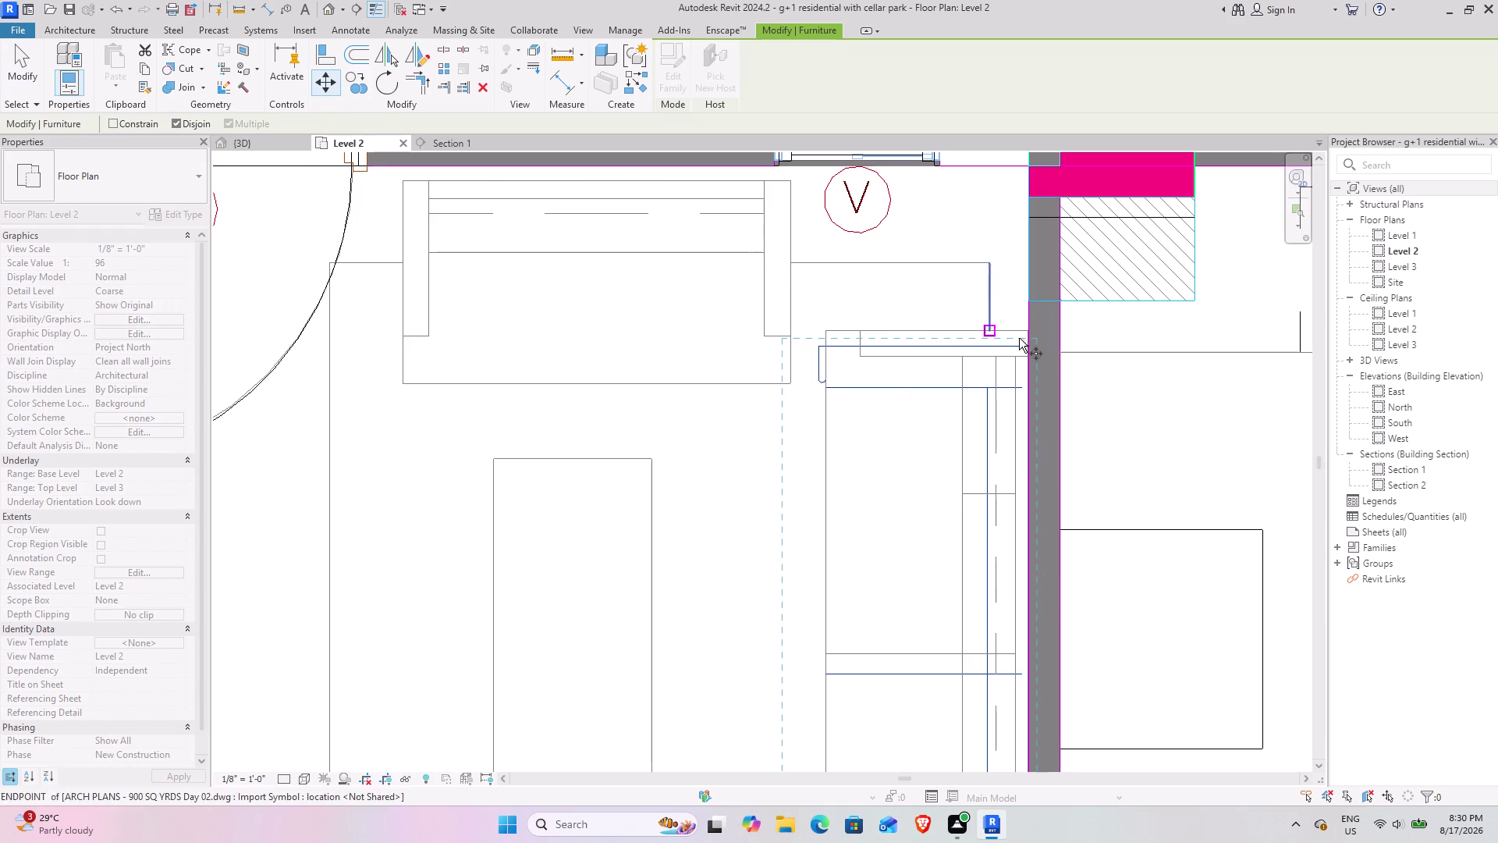
click(1034, 348)
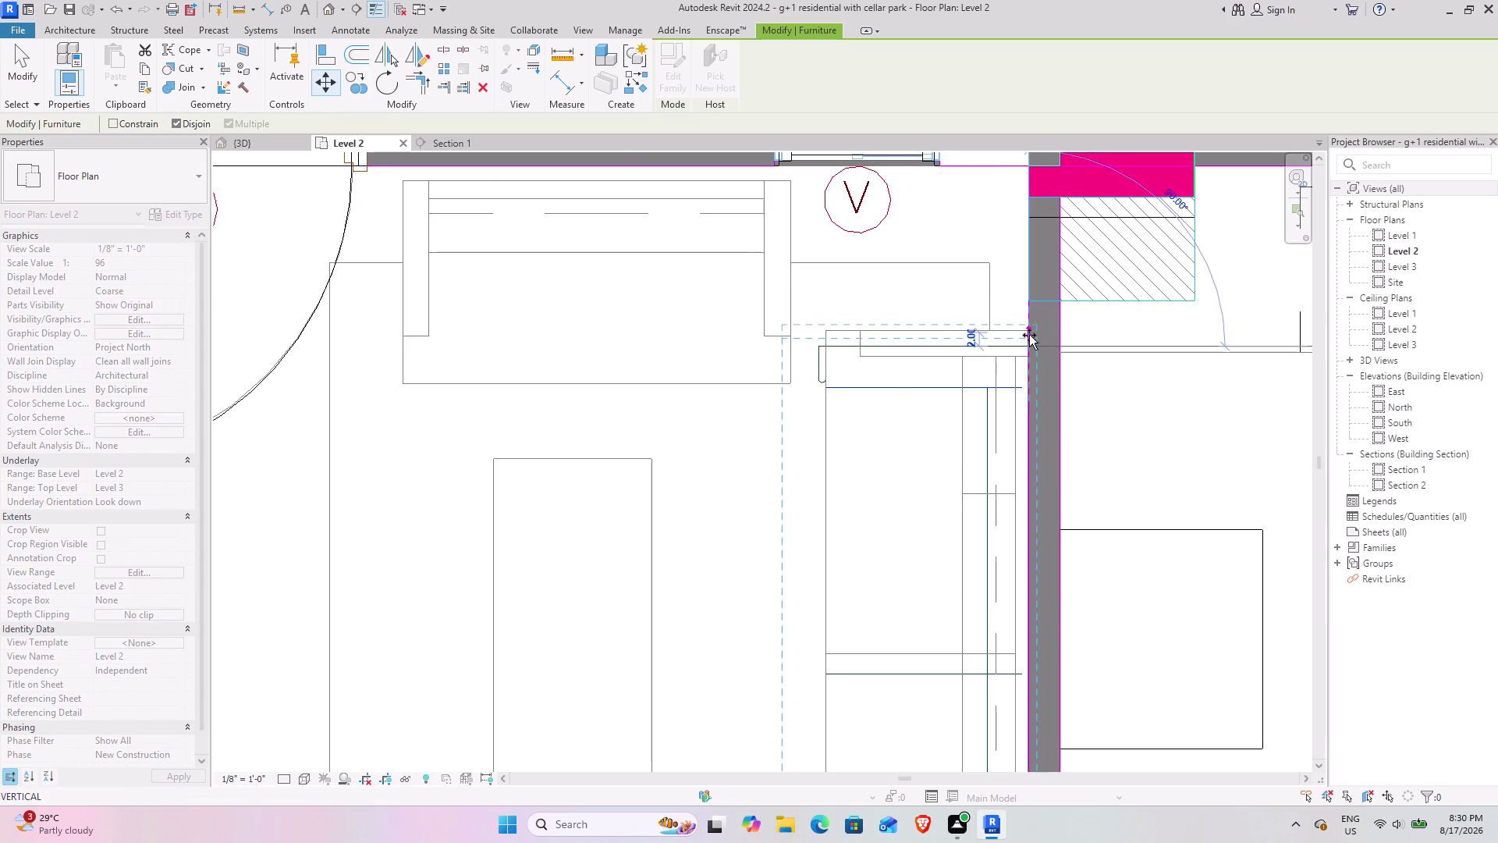
click(1029, 335)
scroll(down, 3)
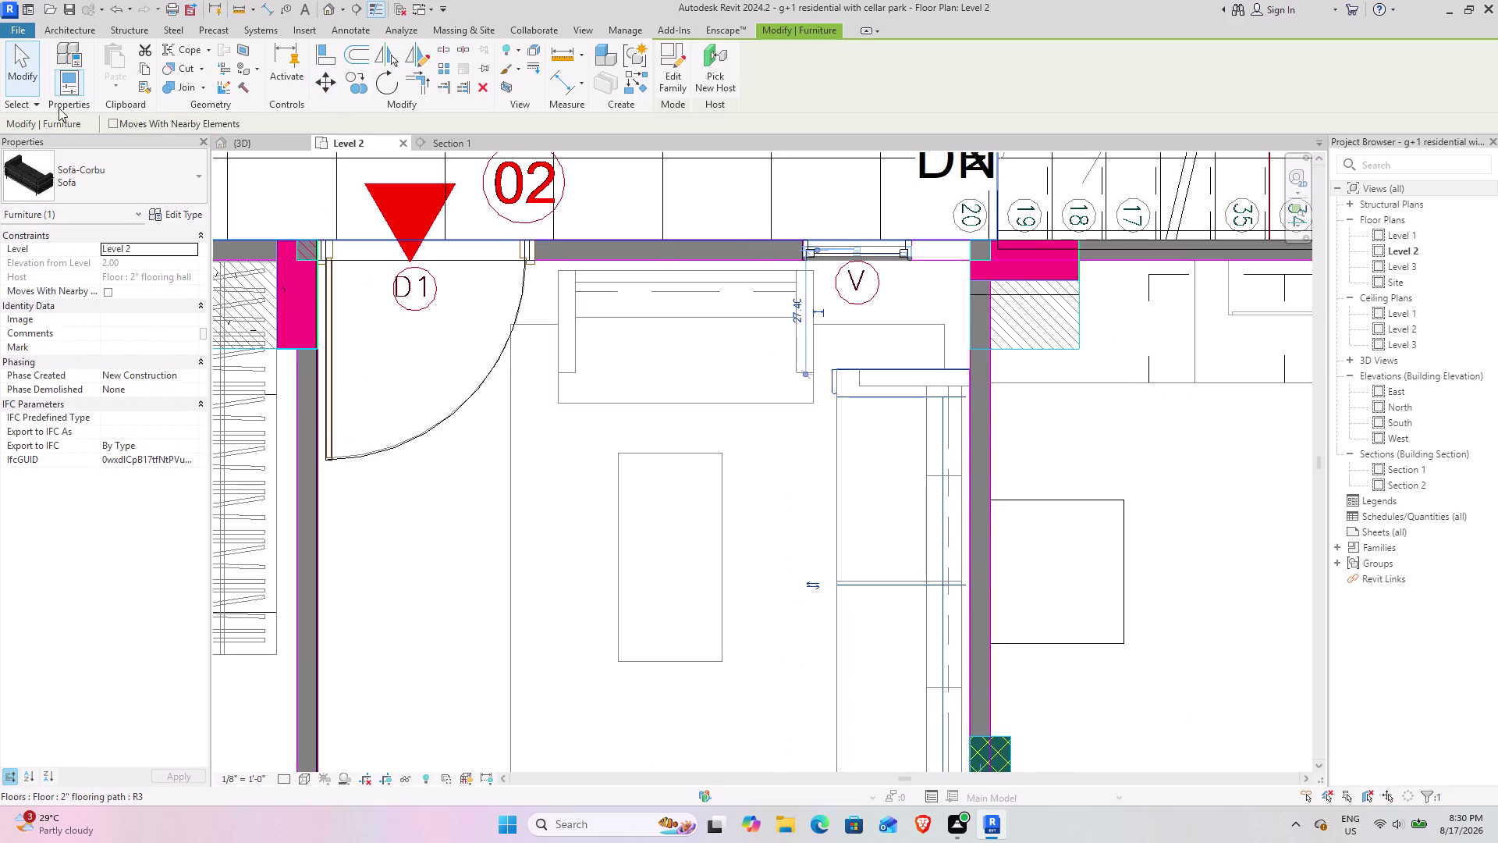
click(16, 53)
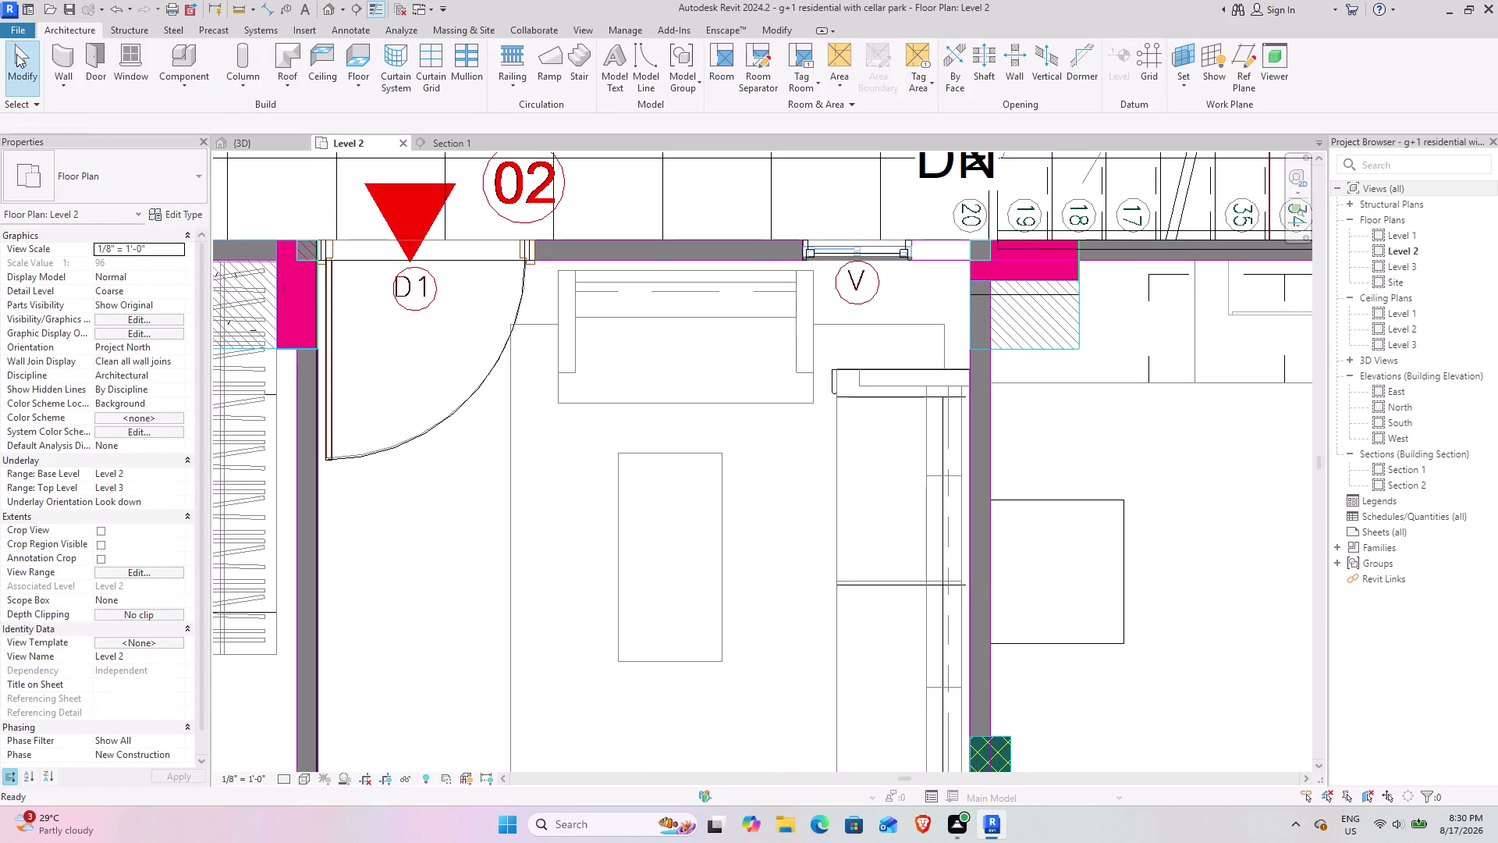
click(176, 55)
Load Chair-Corbu from Seating and place it below the sofa in the living room.
click(682, 57)
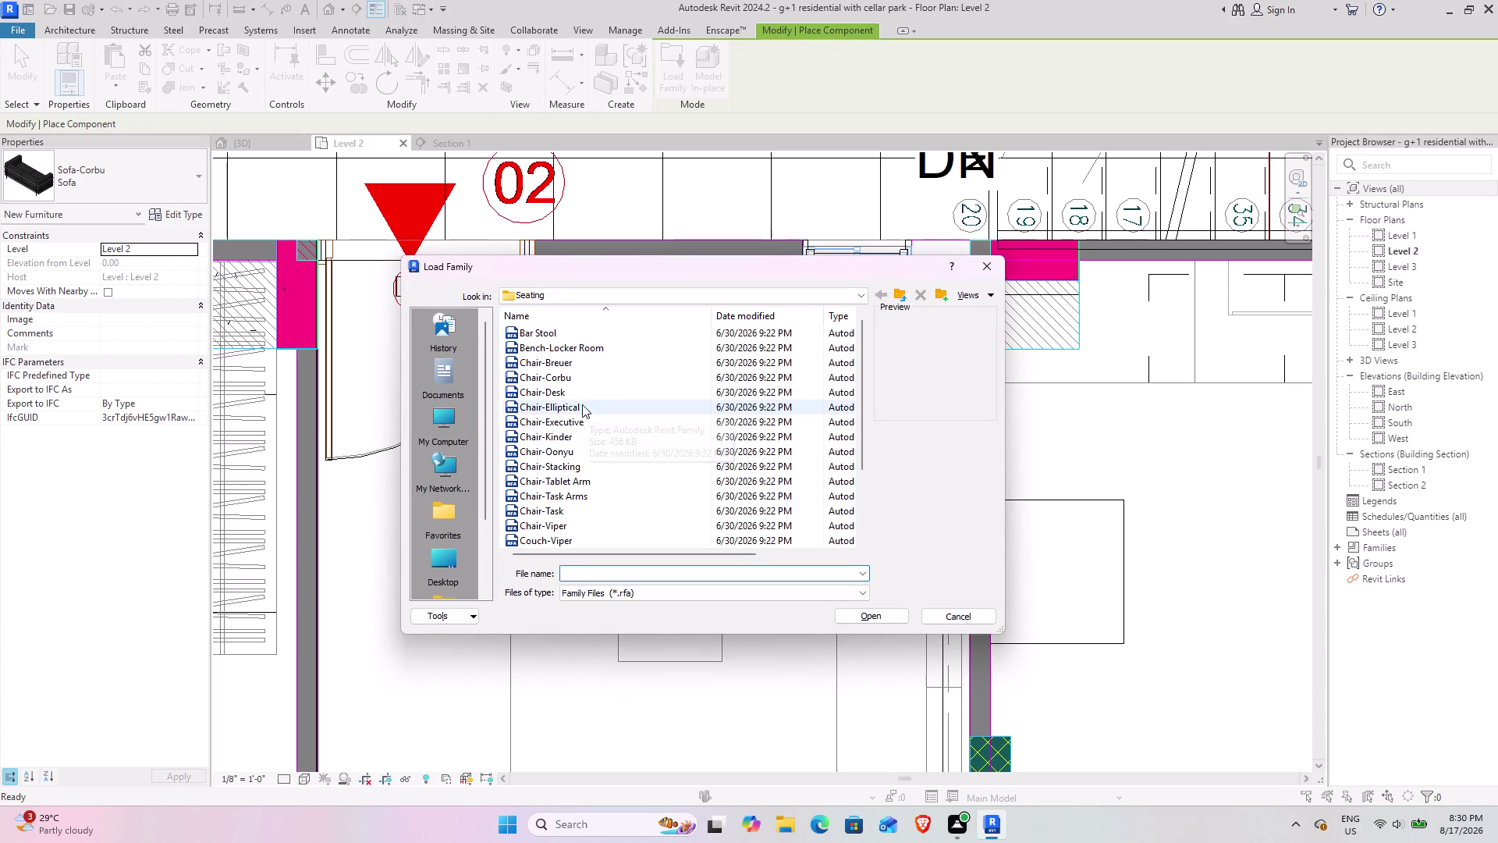
click(586, 382)
click(869, 612)
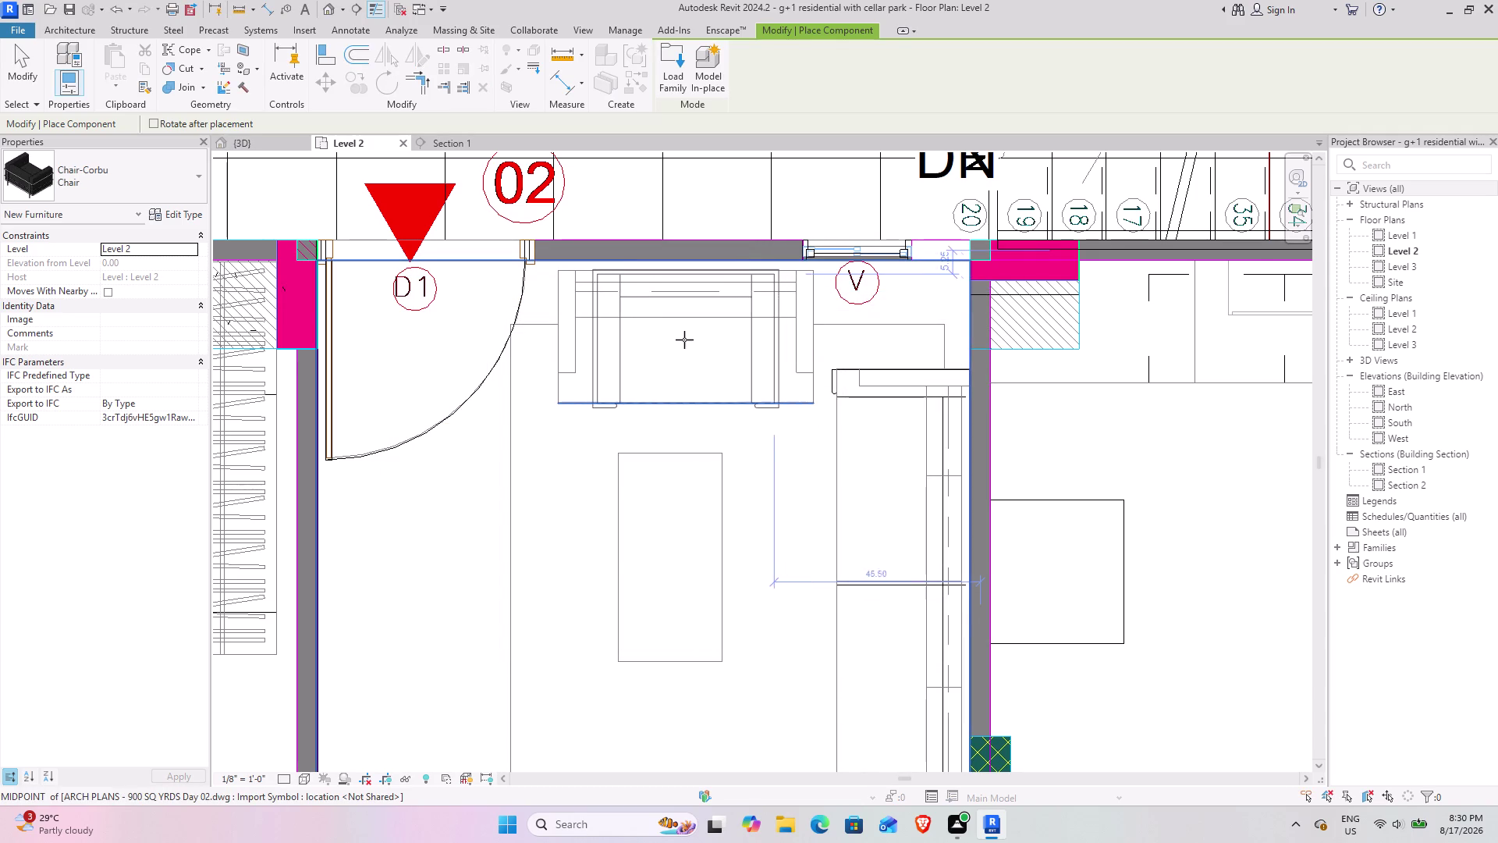
click(632, 500)
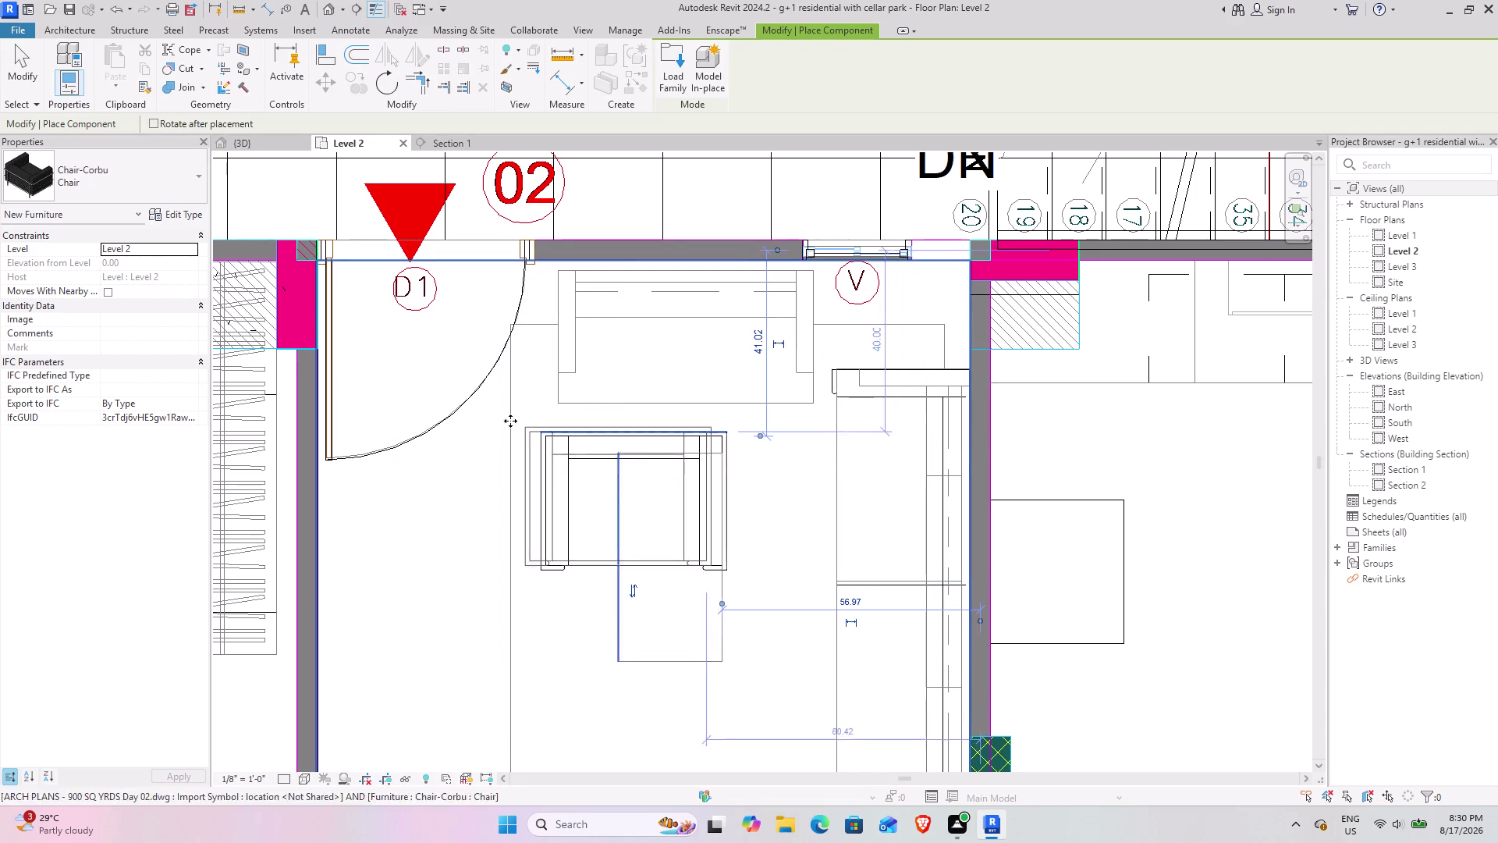
click(37, 81)
Begin an aligned dimension to the chair edge, cancel it, and select the chair.
click(270, 7)
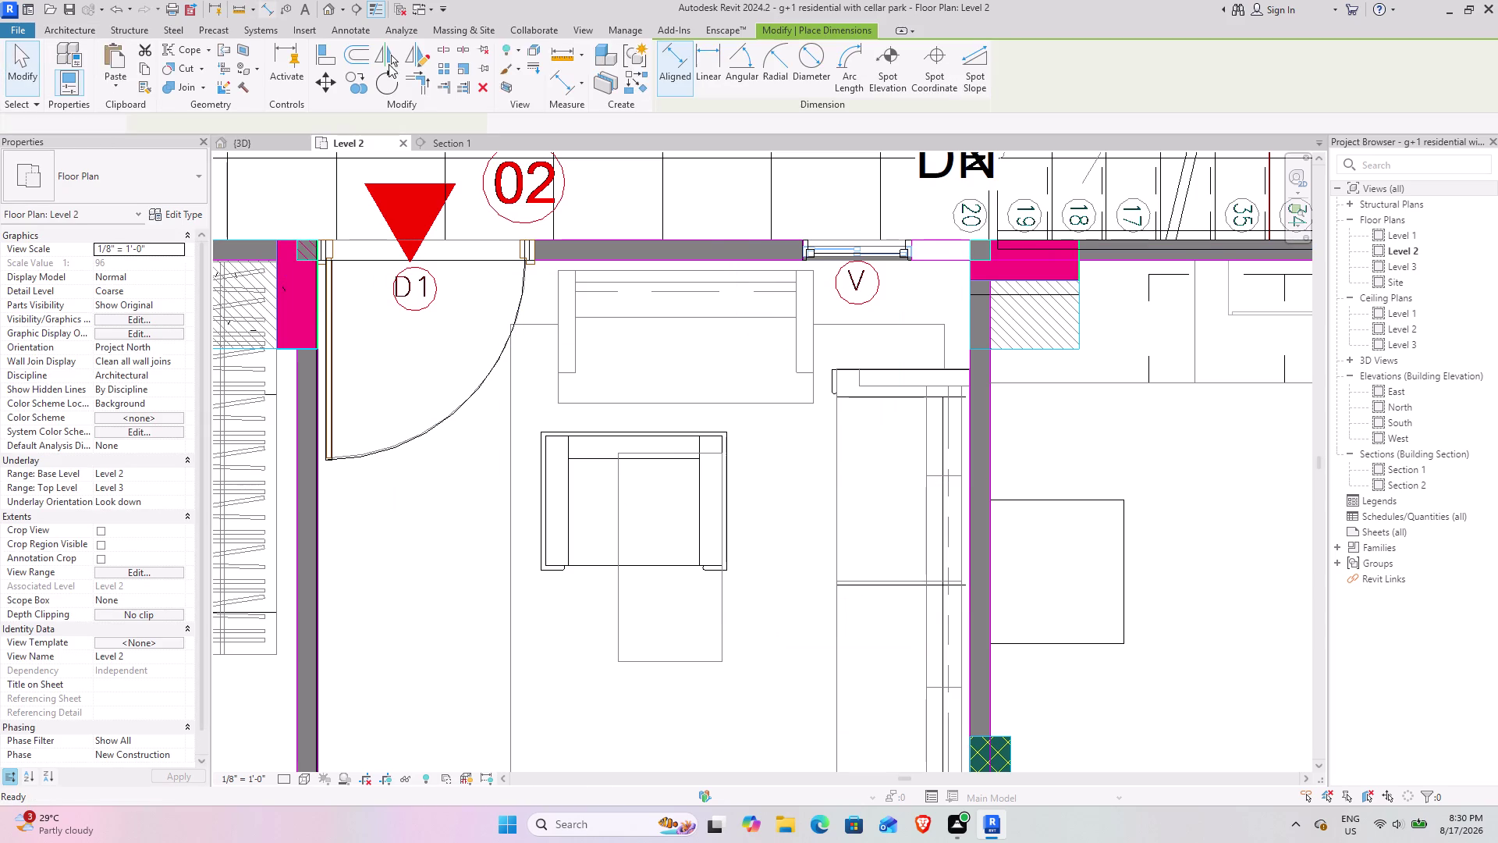
click(815, 325)
click(560, 333)
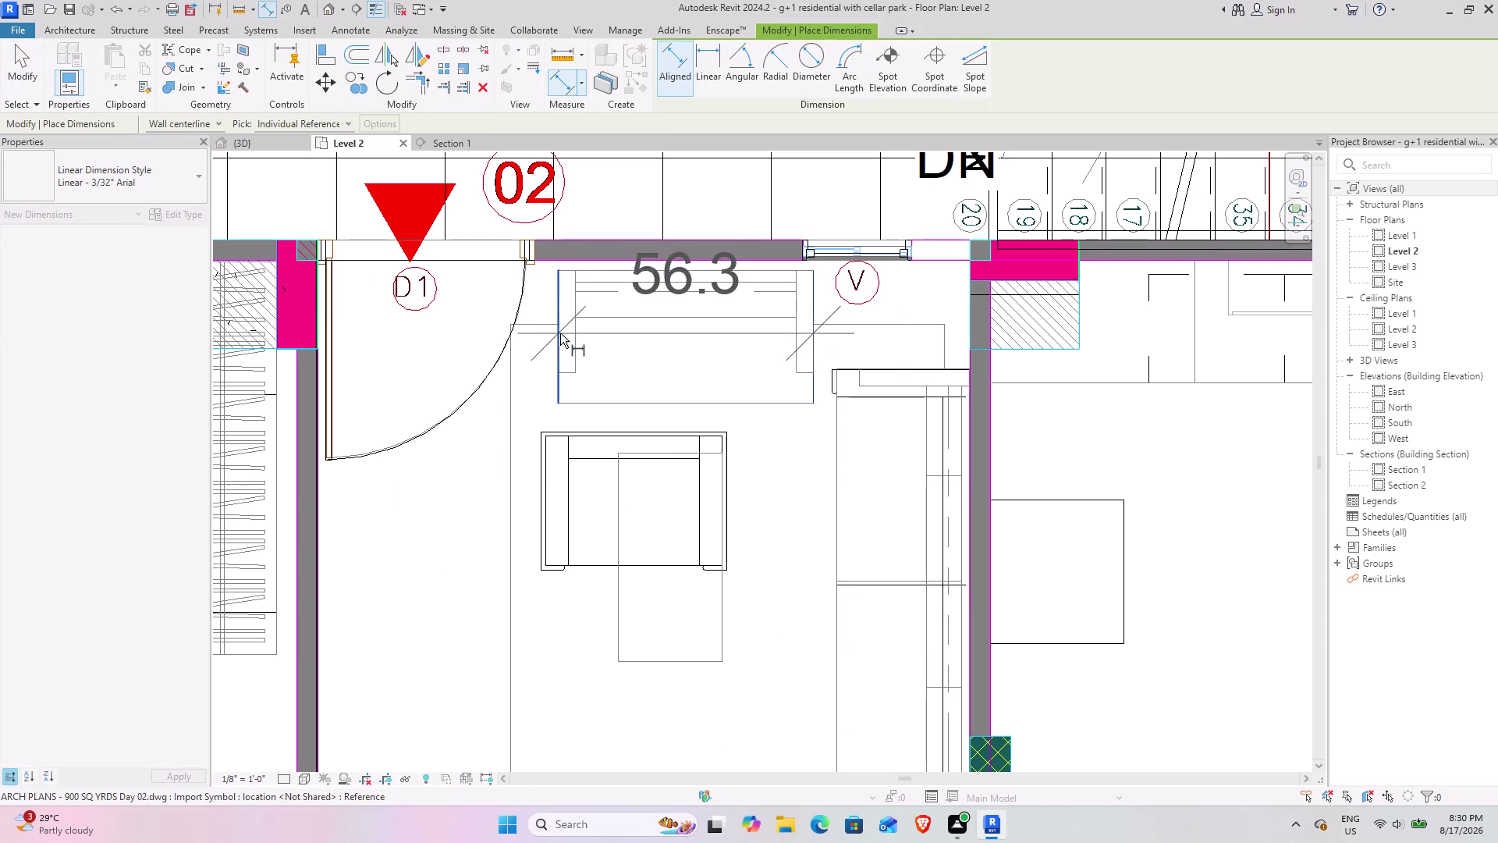
click(29, 69)
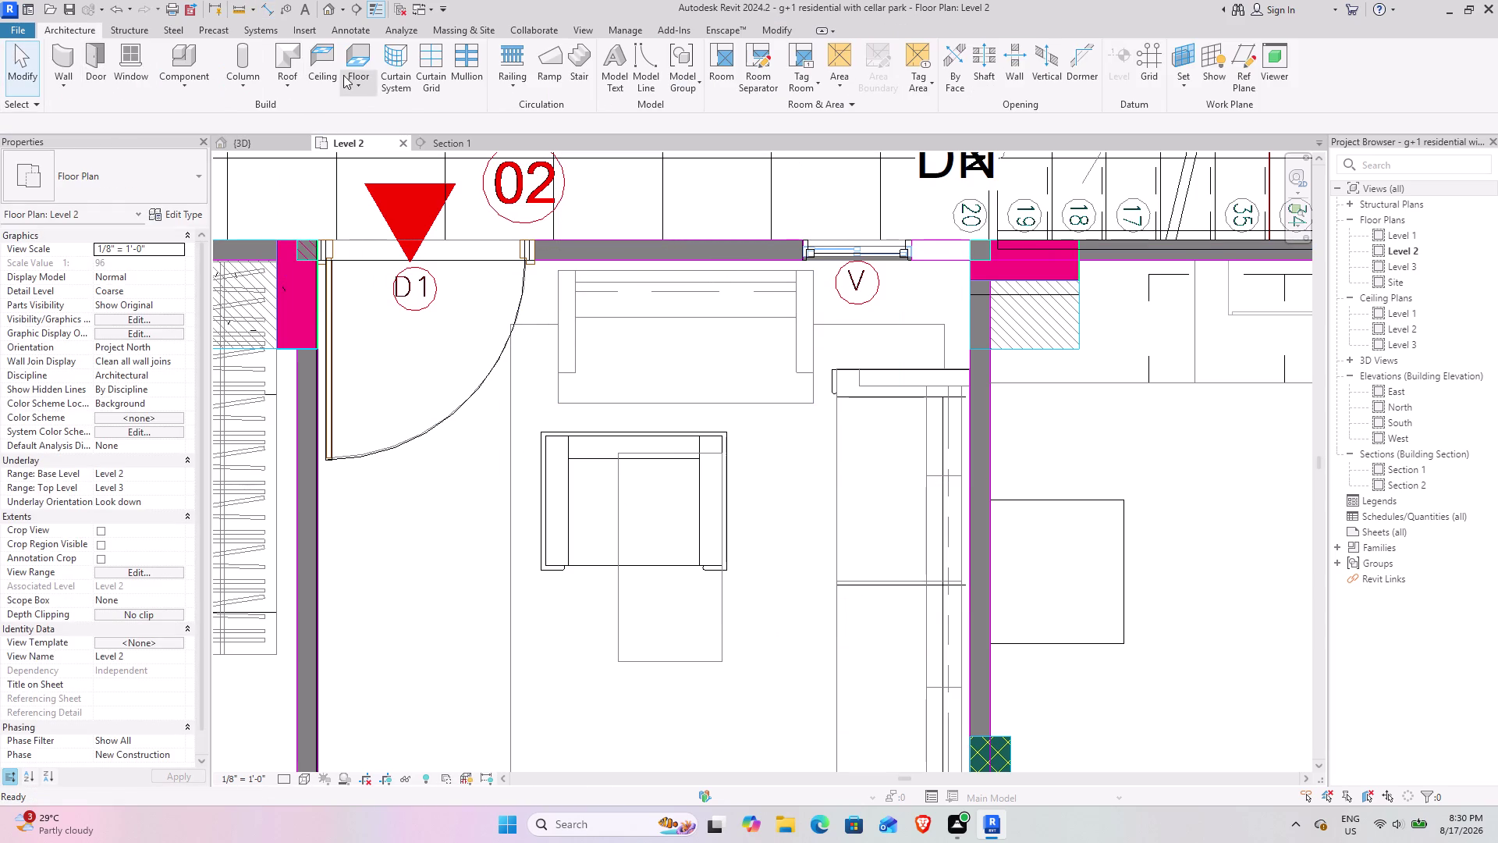
click(559, 438)
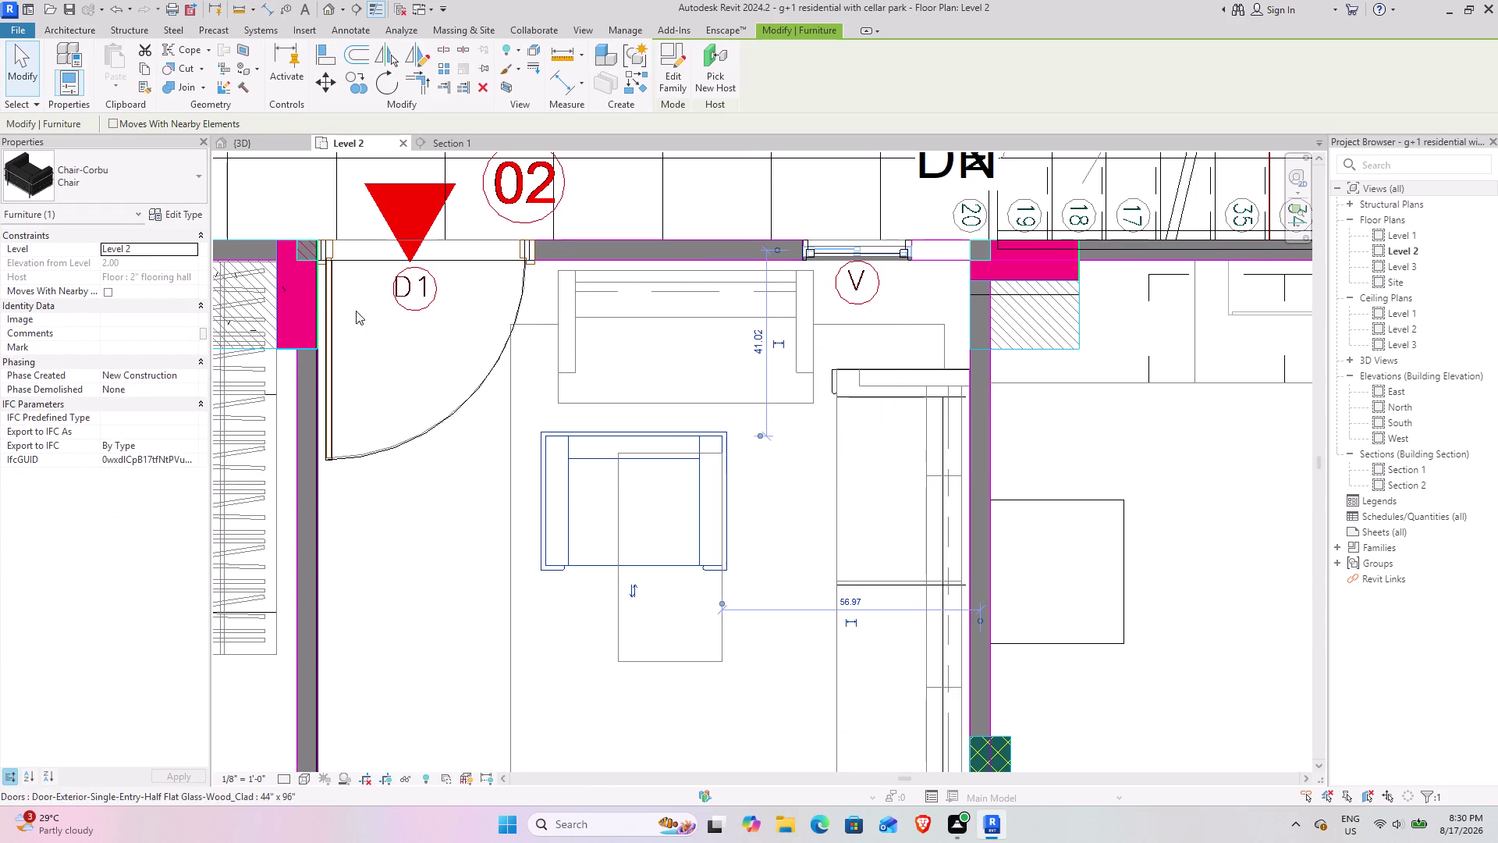
Set the Chair-Corbu type Width to 56 and confirm the change.
click(167, 218)
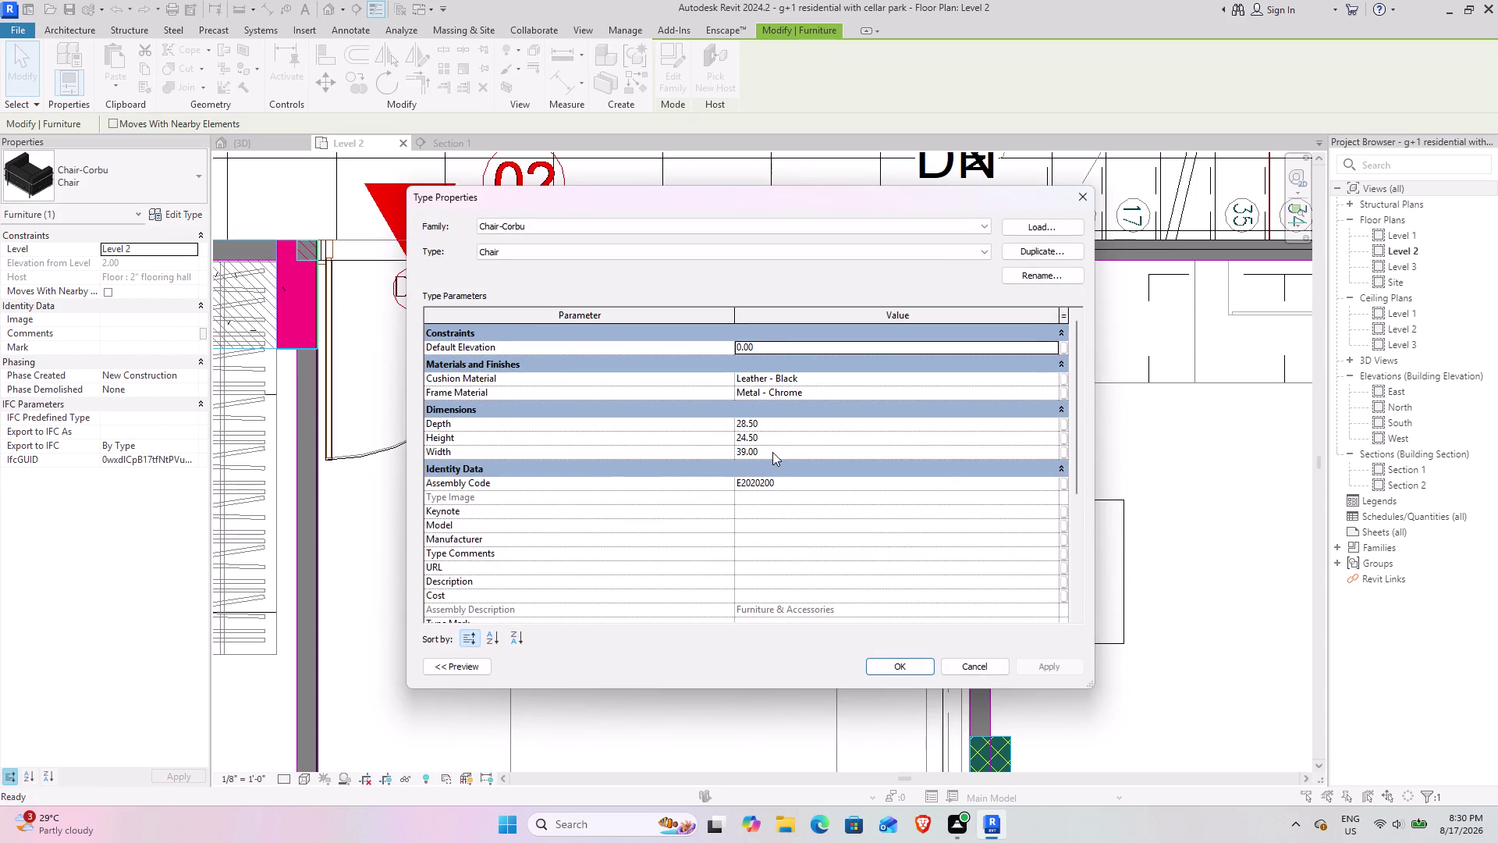
click(772, 452)
text(56)
key(Return)
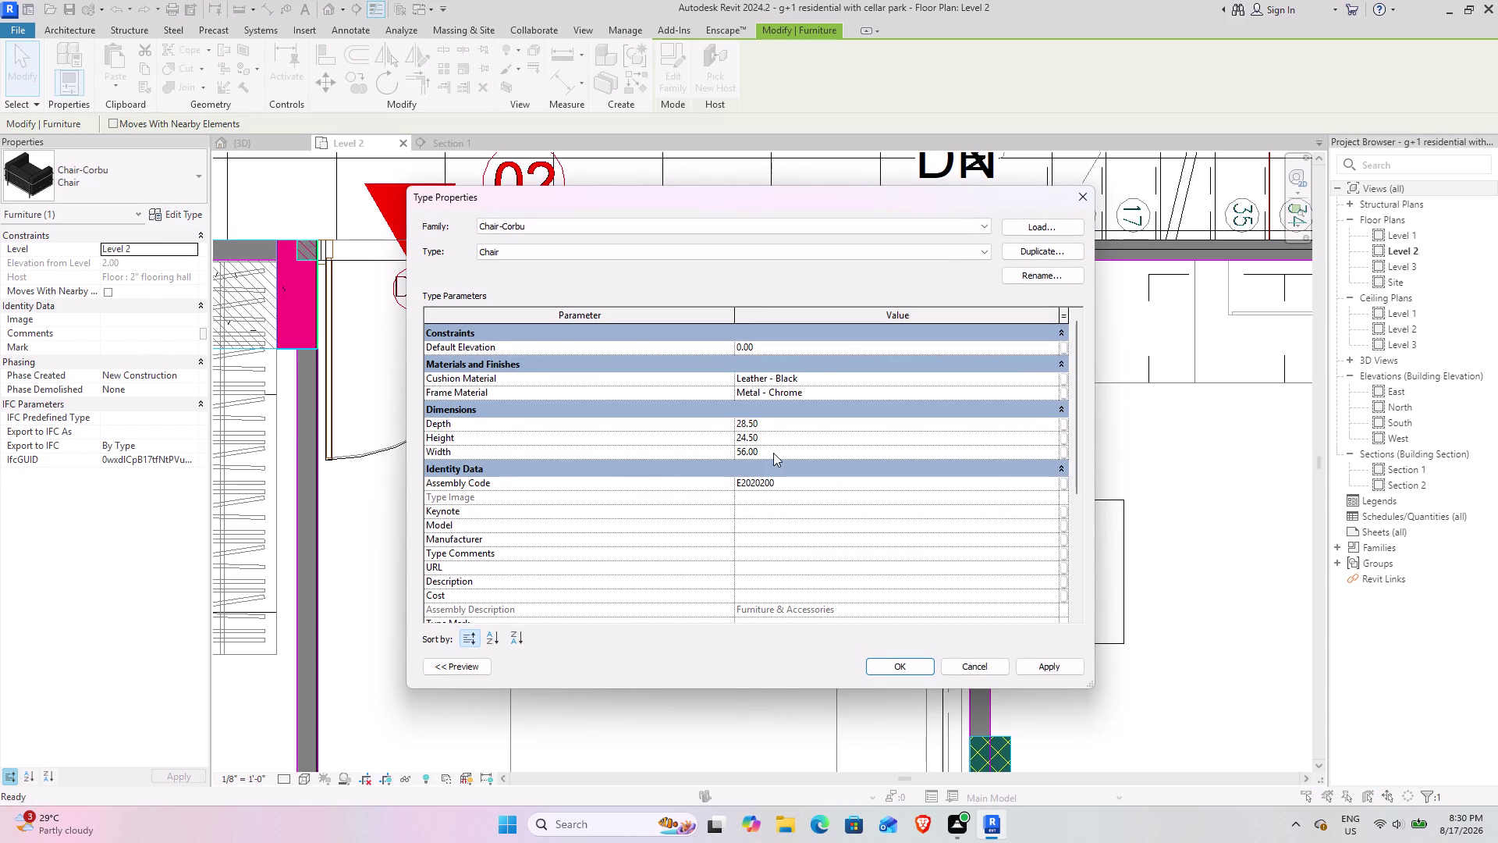
click(1064, 668)
click(863, 667)
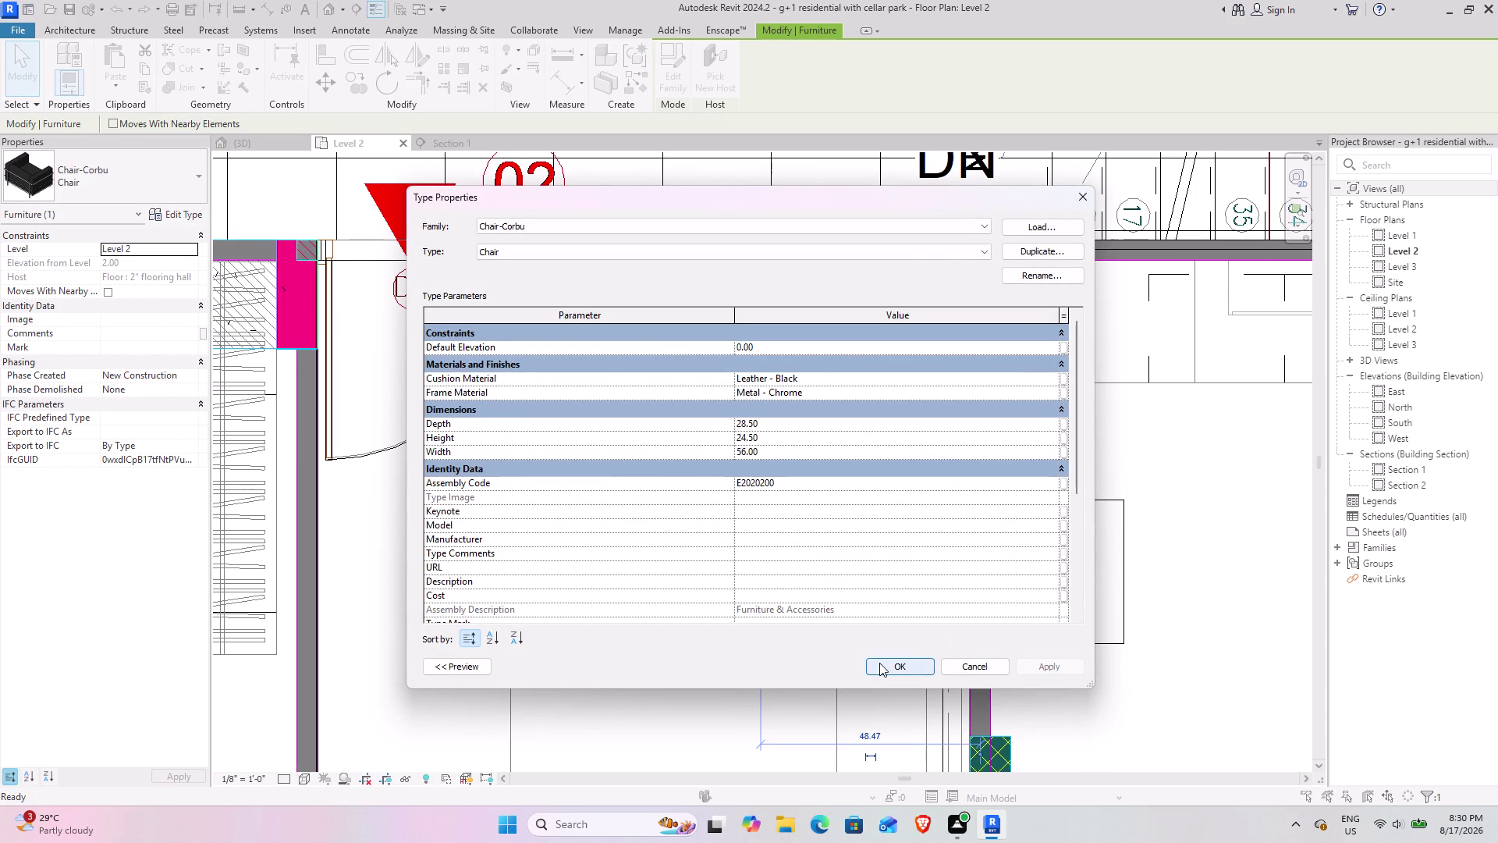
click(880, 663)
Check the widened chair in the 3D view, then return to Level 2.
click(251, 146)
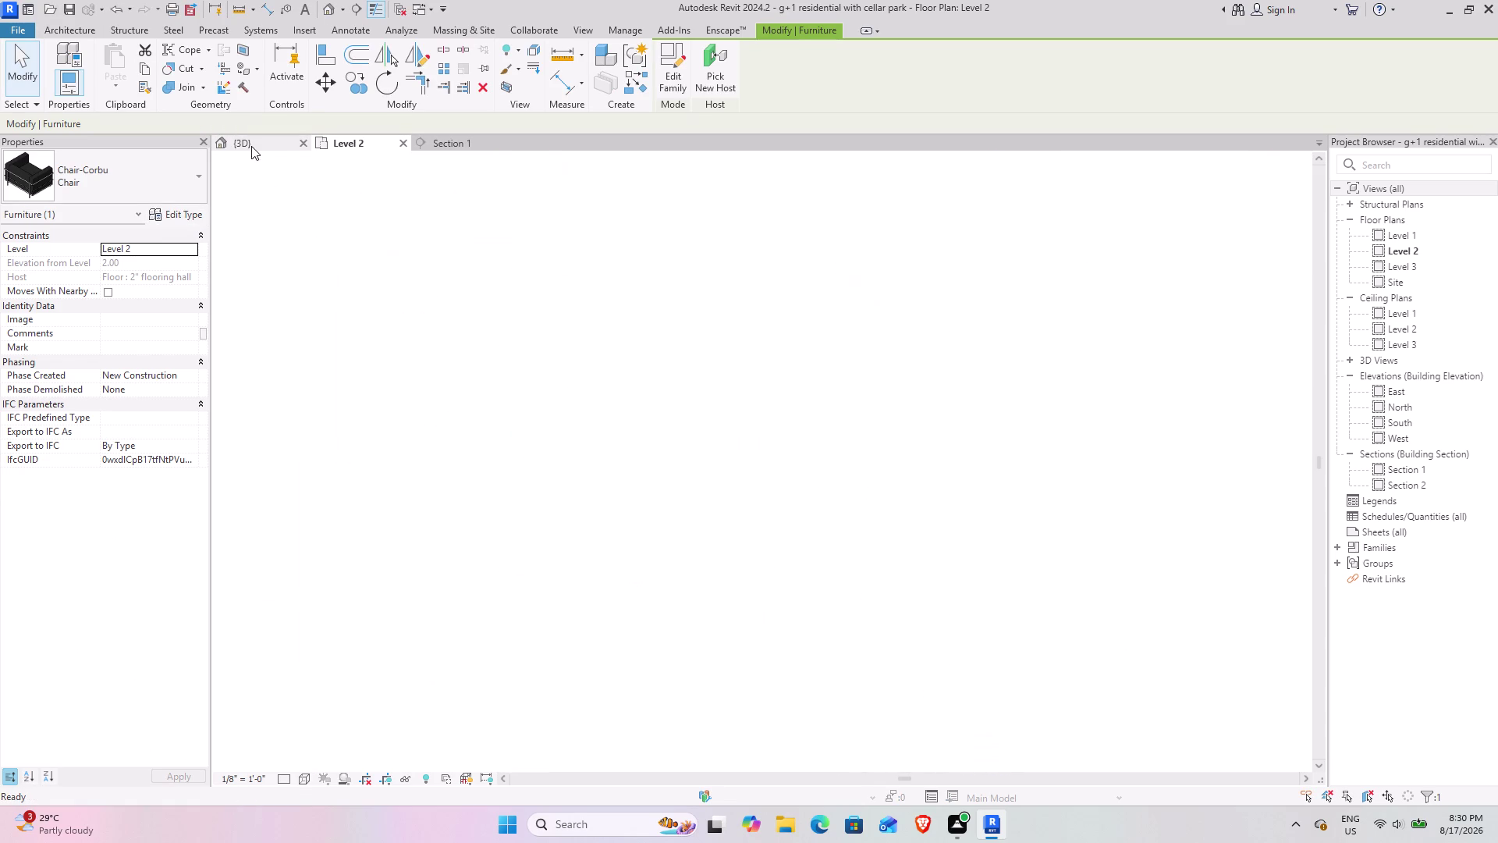
scroll(down, 3)
middle_drag(563, 551, 582, 293)
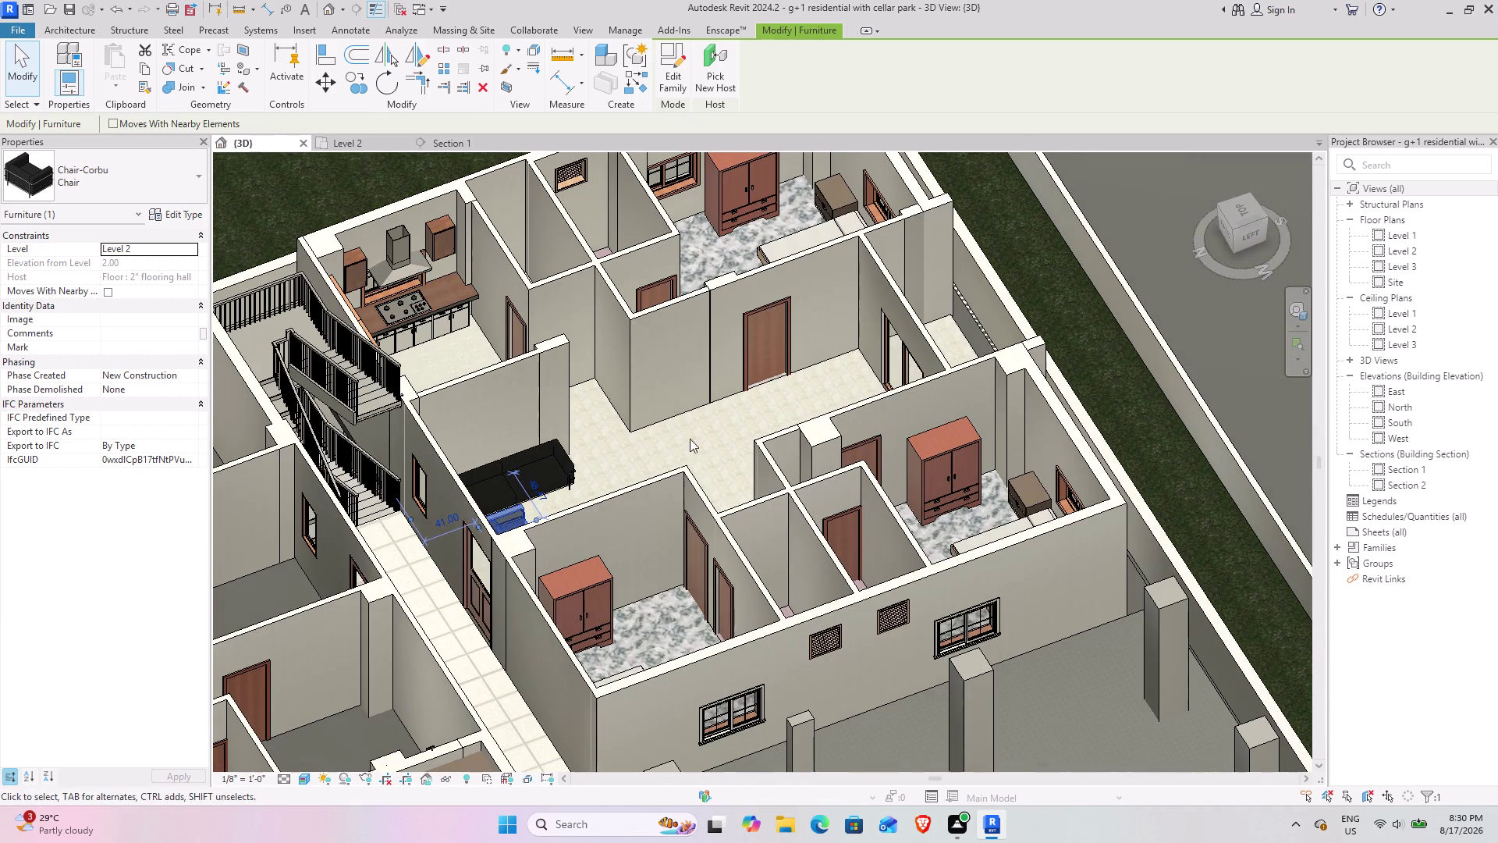
middle_drag(600, 455, 332, 479)
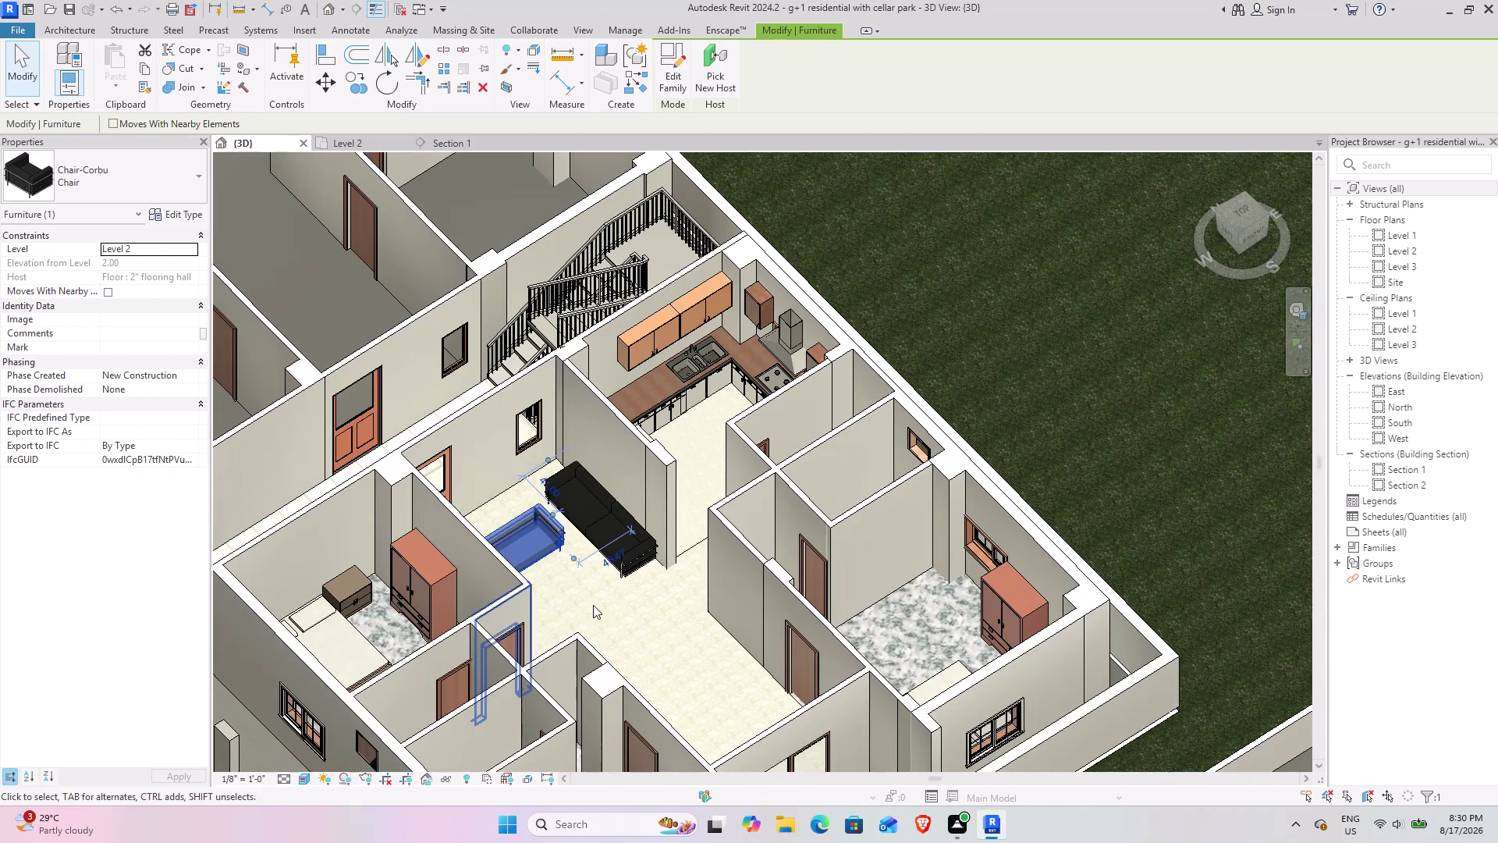
click(338, 141)
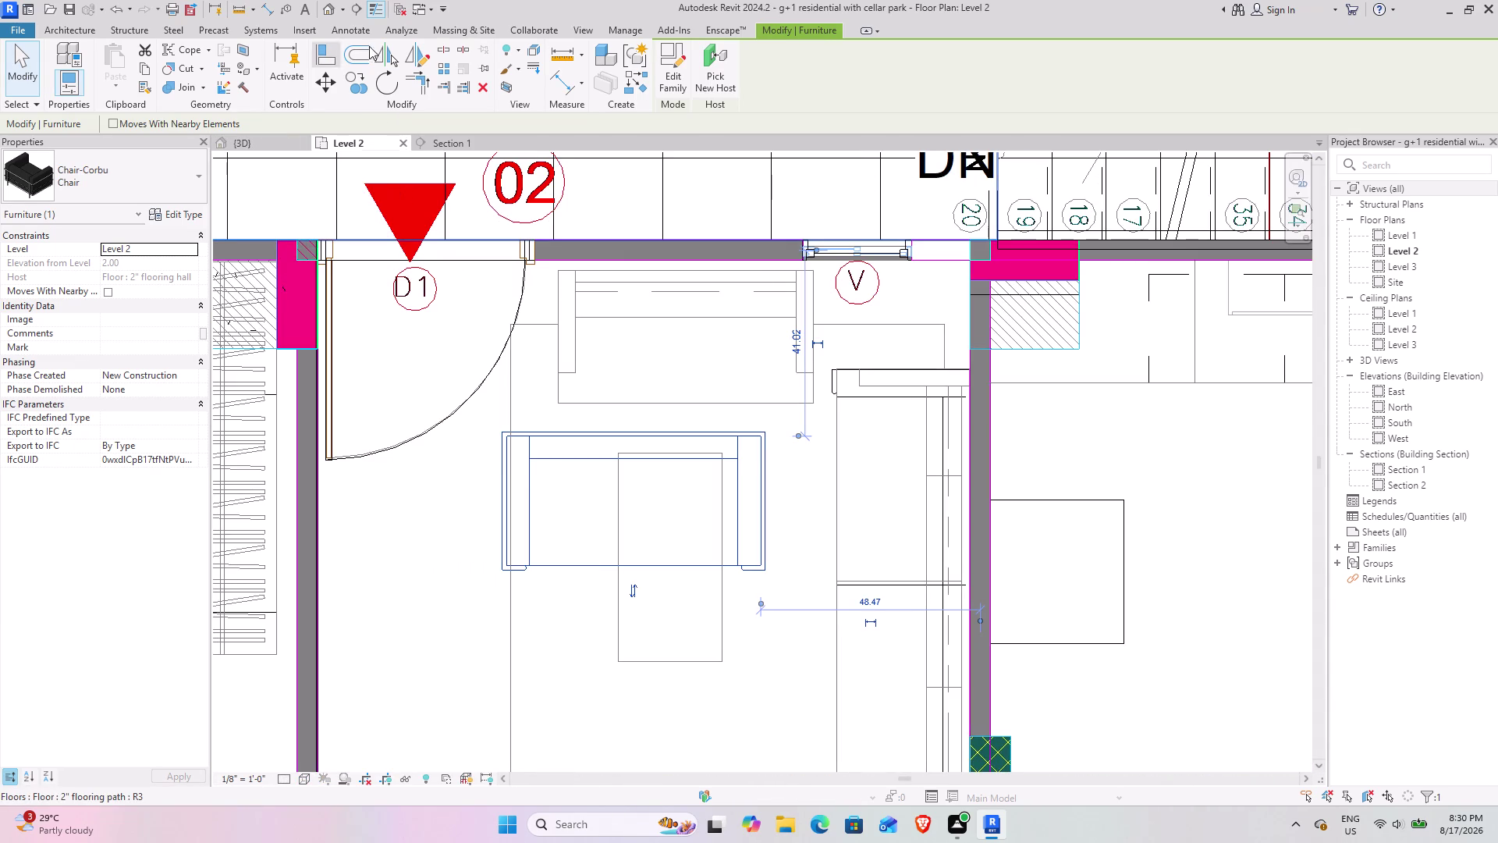
Move the widened chair by its corner up against the top living-room wall.
click(335, 83)
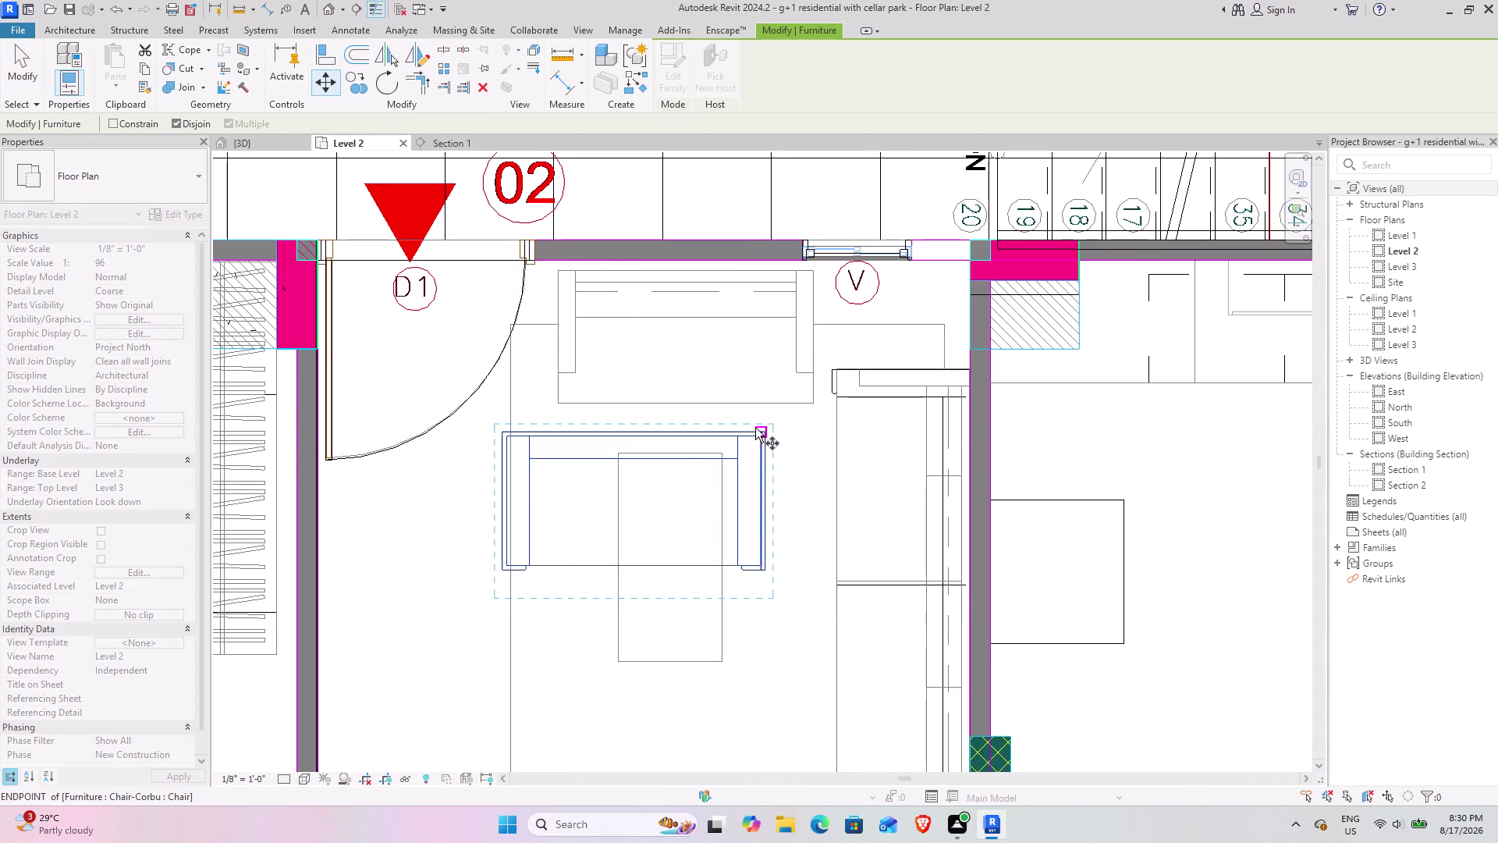
click(765, 431)
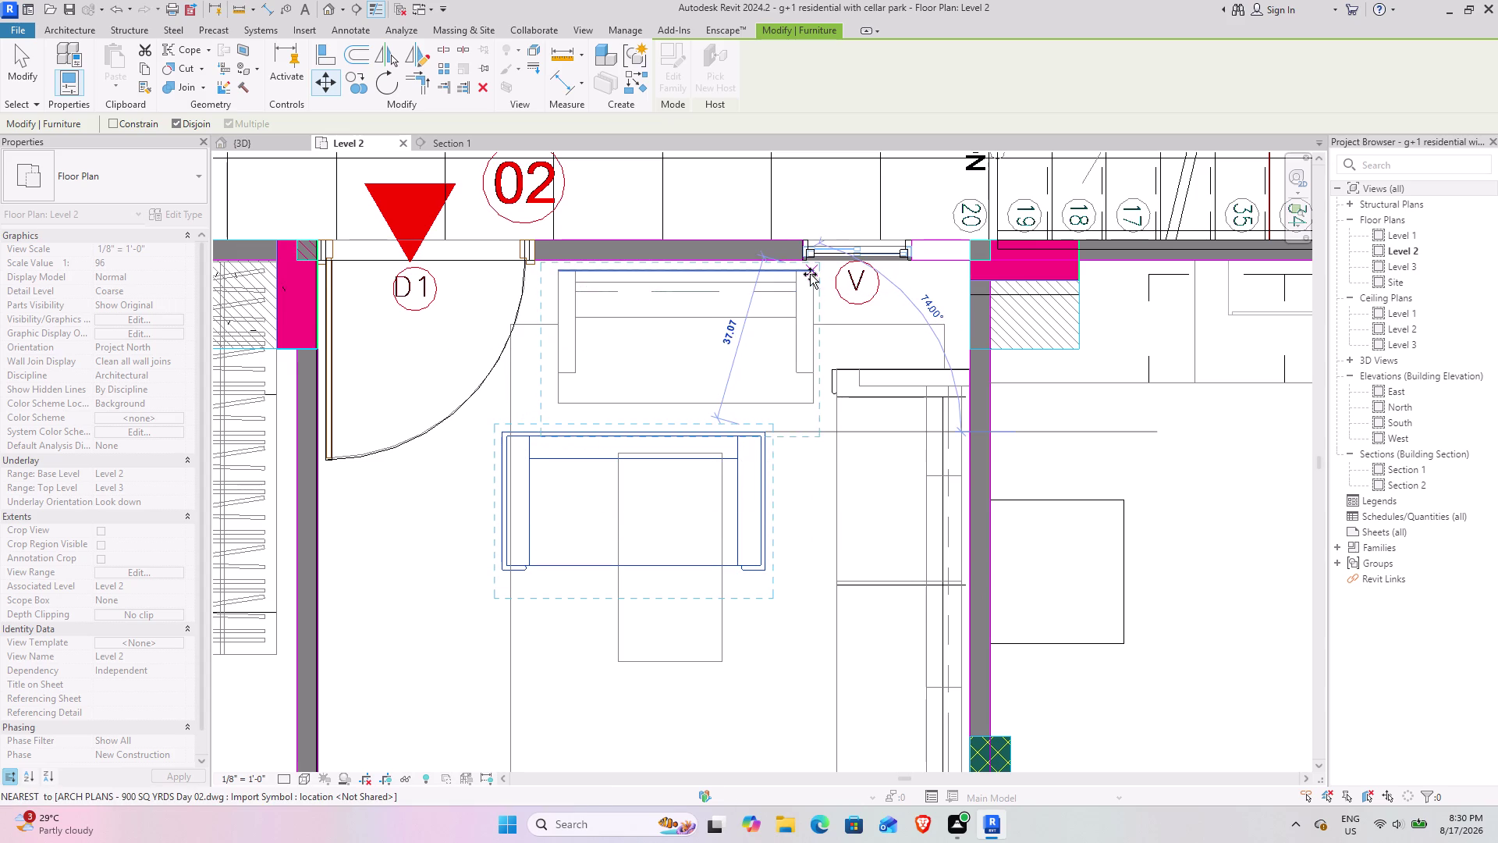
click(810, 274)
click(18, 53)
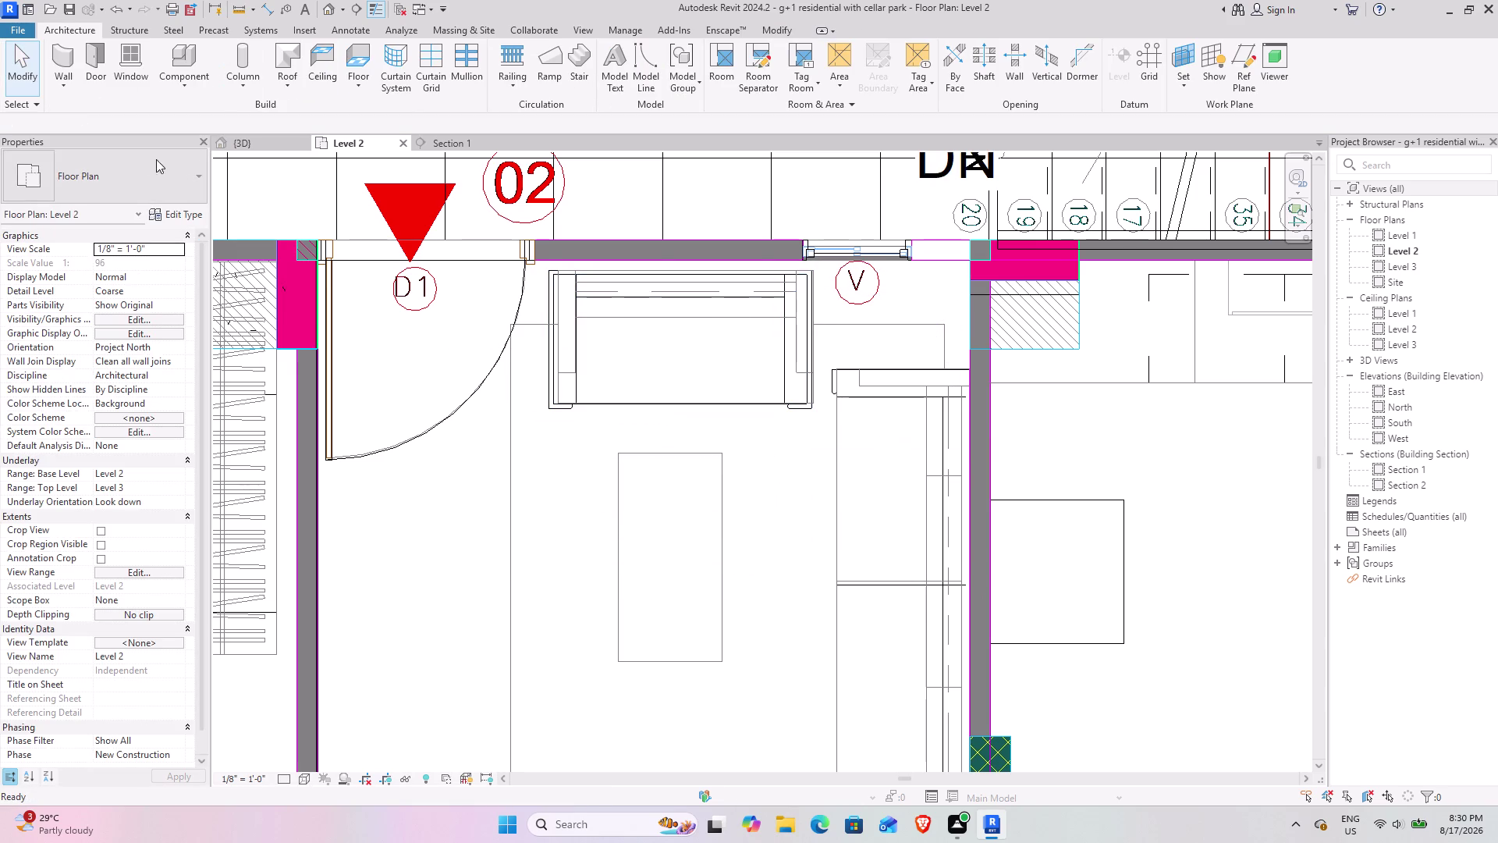
click(237, 138)
scroll(down, 3)
Orbit and pan the 3D view to review the sofa and chair layout.
middle_drag(539, 535, 498, 524)
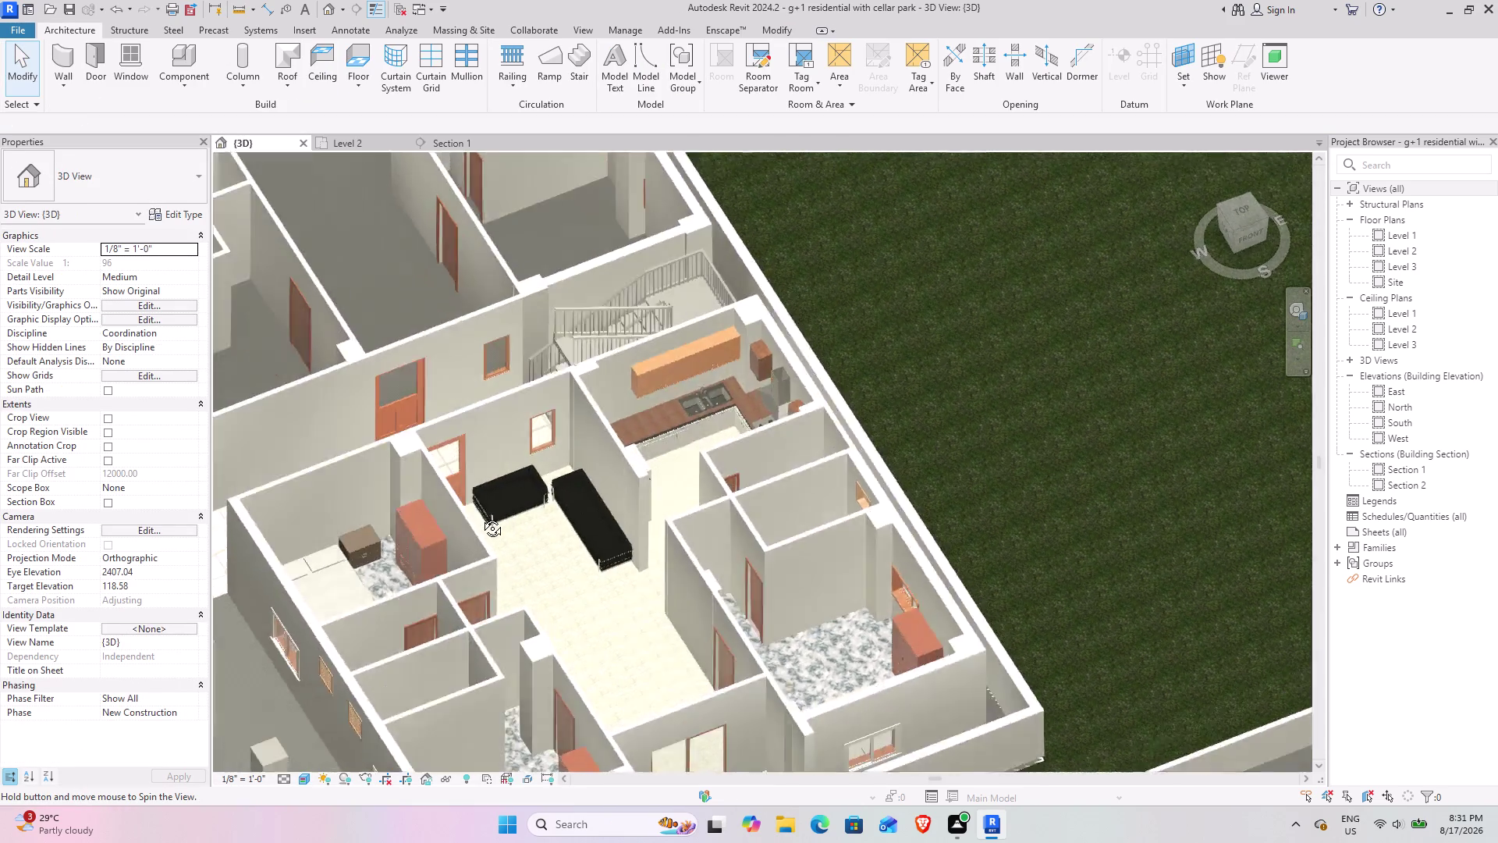
middle_drag(498, 523, 424, 600)
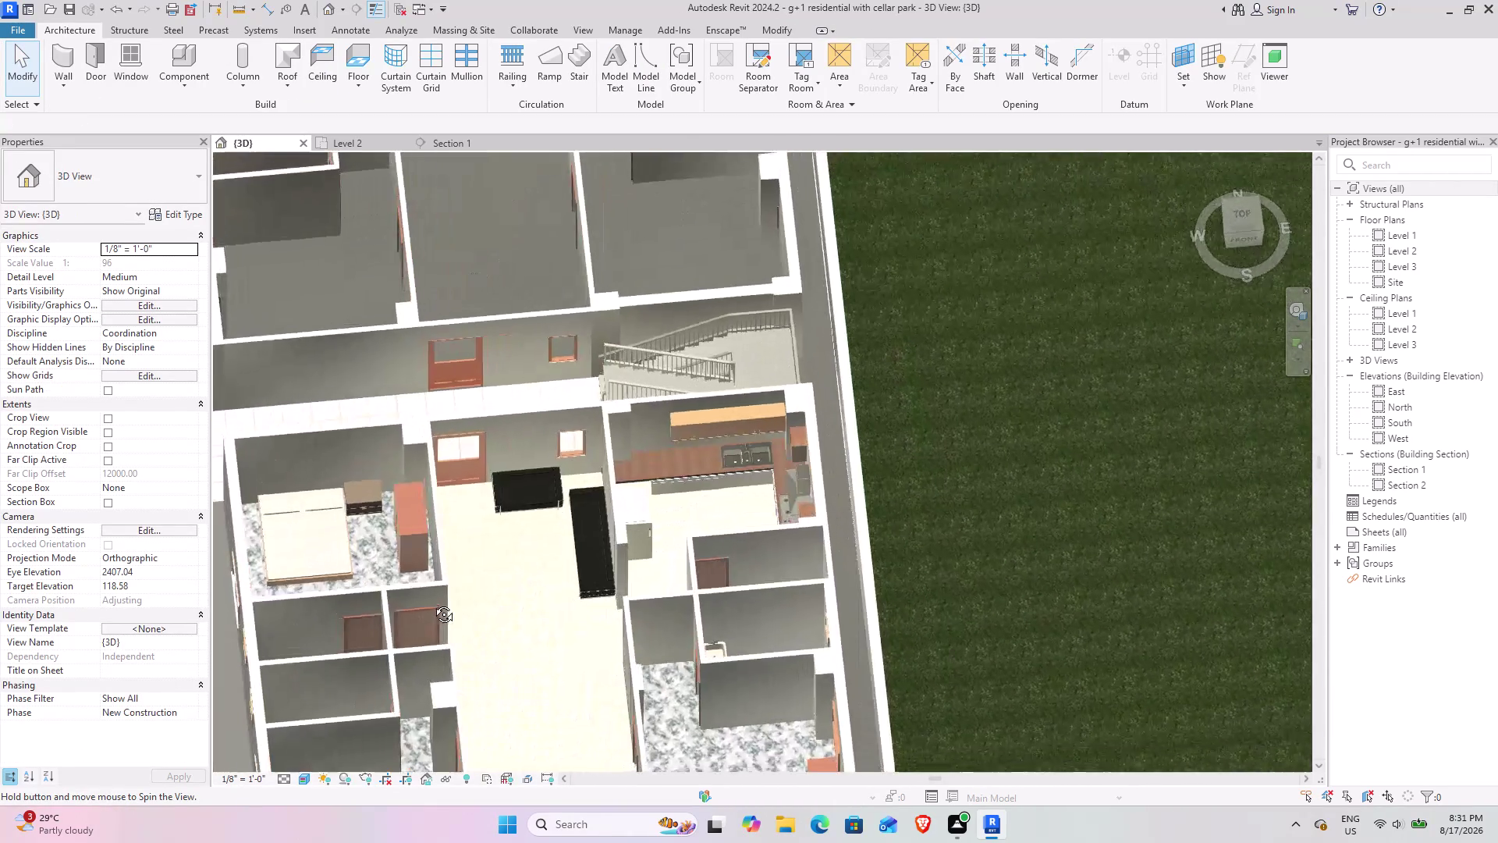
middle_drag(424, 600, 448, 606)
middle_drag(534, 574, 514, 604)
scroll(down, 3)
middle_drag(484, 599, 591, 351)
middle_drag(567, 387, 594, 163)
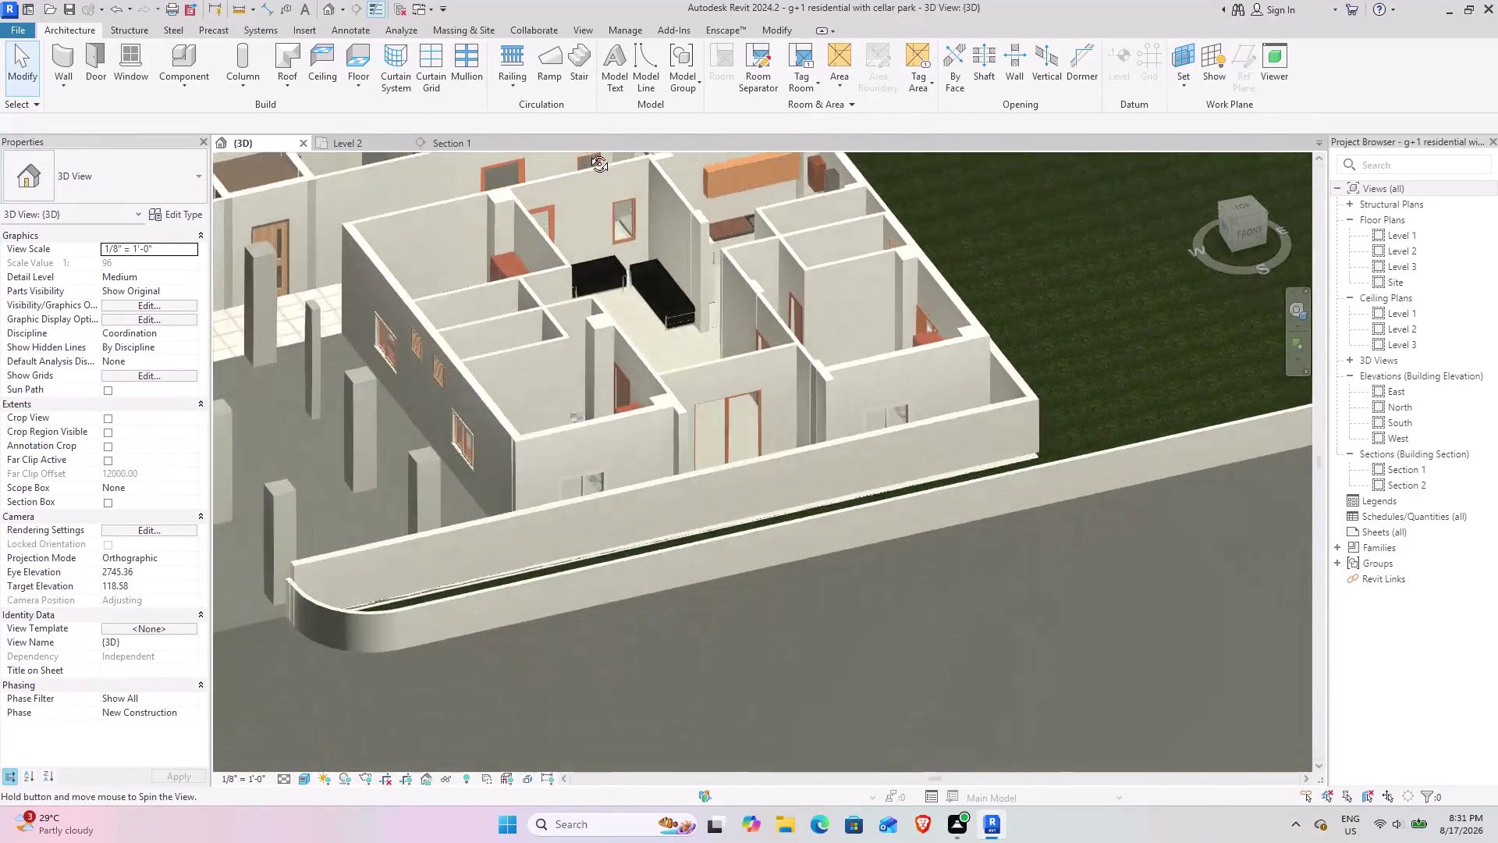
middle_drag(595, 163, 515, 270)
scroll(up, 3)
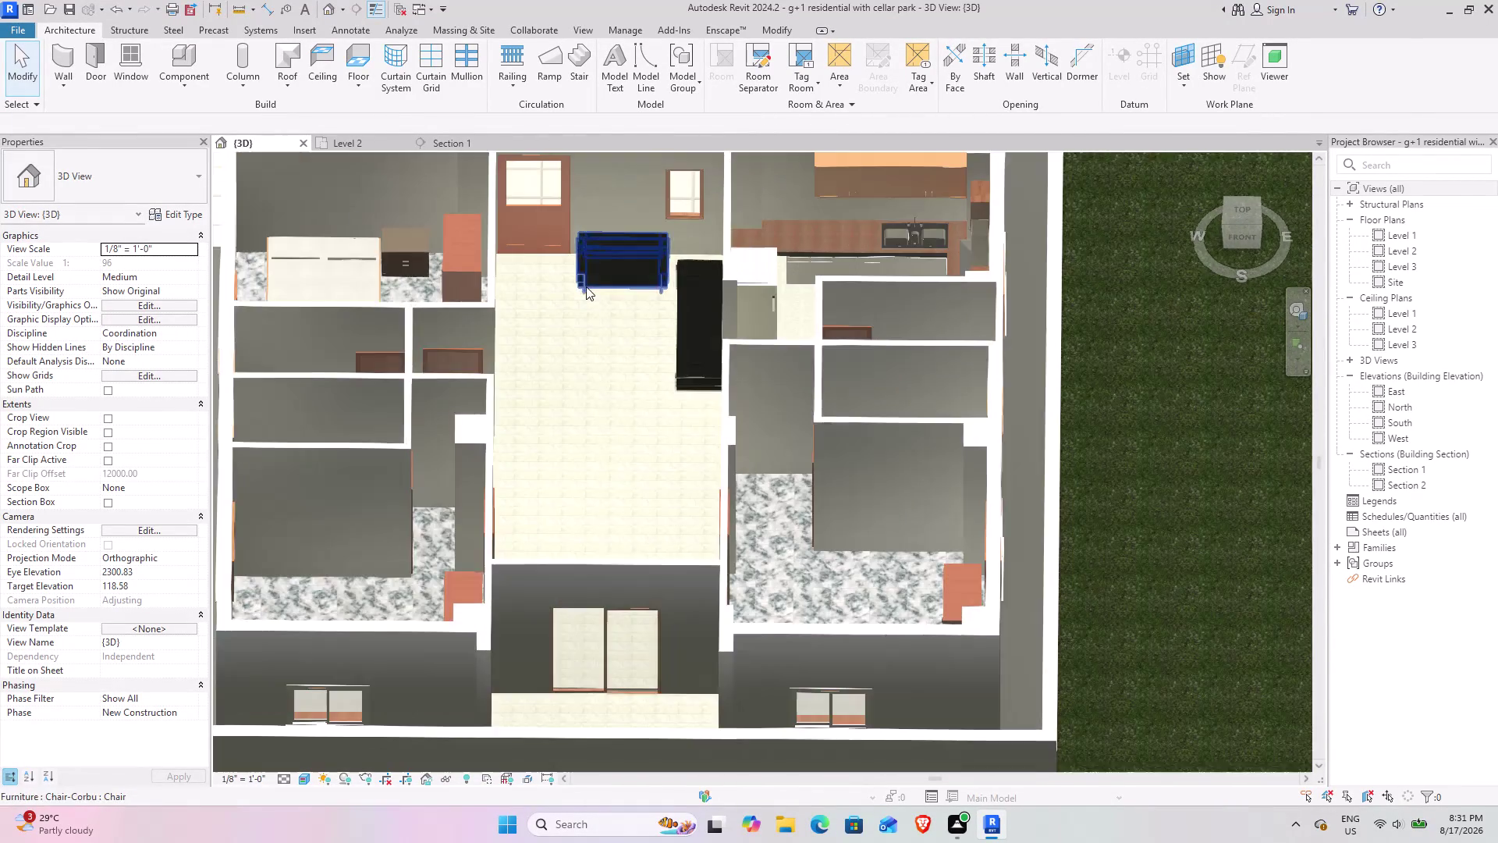
middle_drag(474, 355, 429, 350)
middle_drag(619, 302, 559, 449)
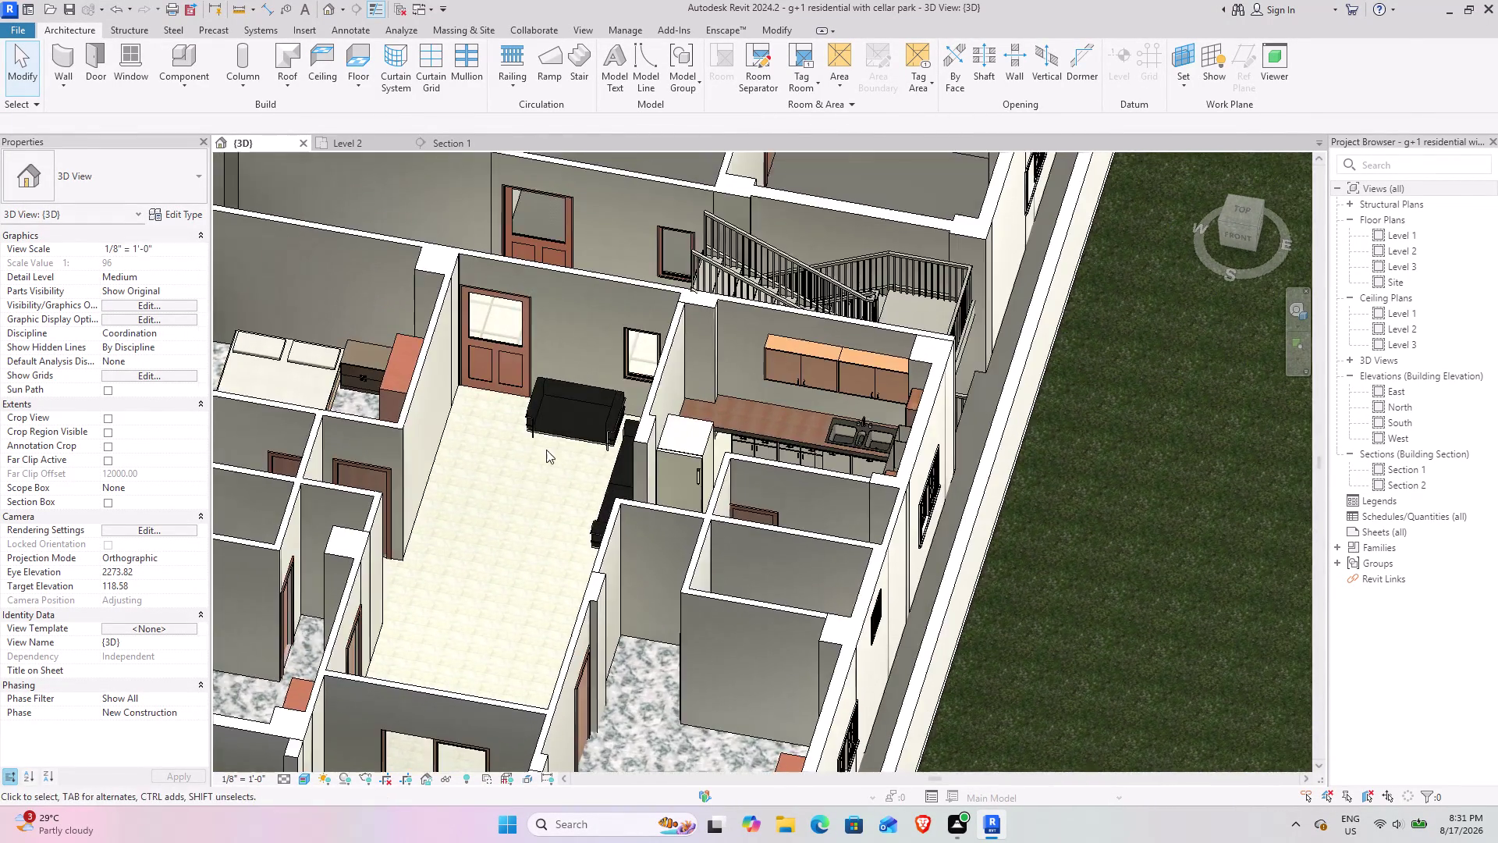
middle_drag(545, 446, 562, 447)
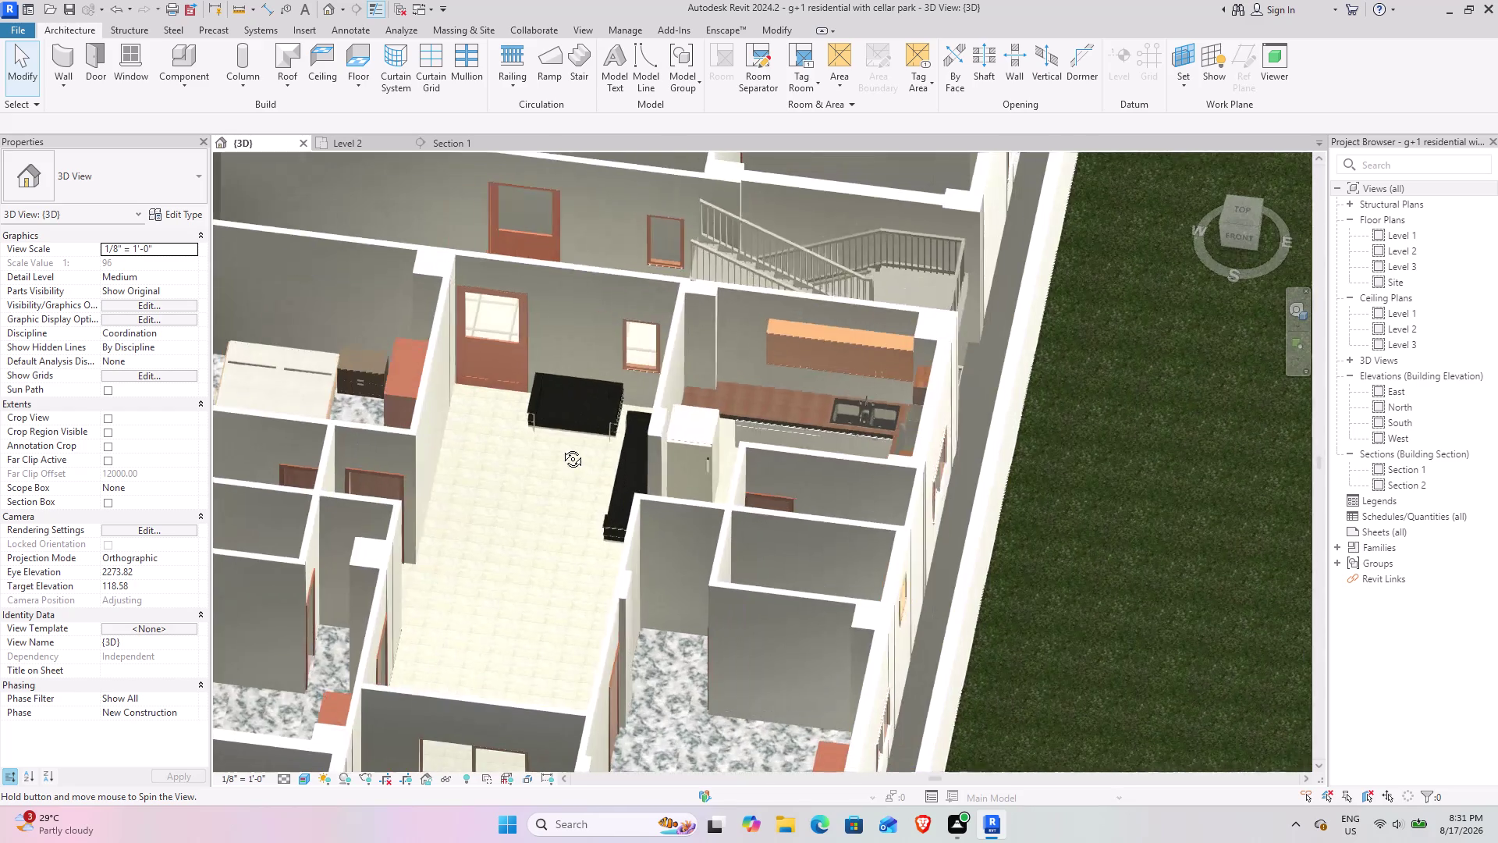
middle_drag(562, 447, 561, 447)
middle_drag(451, 494, 477, 485)
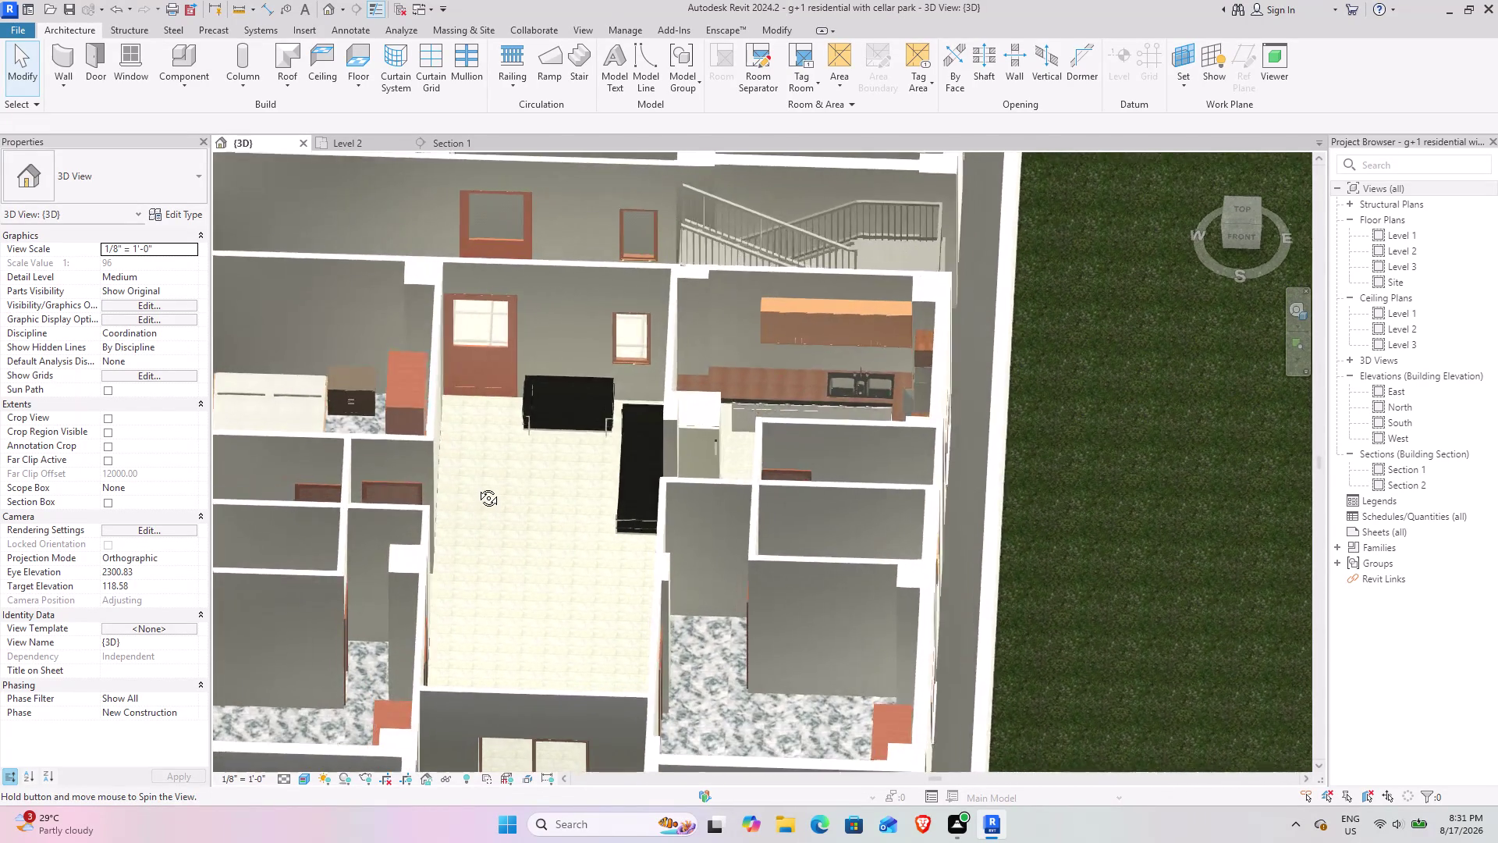
middle_drag(477, 485, 476, 486)
middle_drag(453, 494, 501, 390)
middle_drag(568, 296, 590, 351)
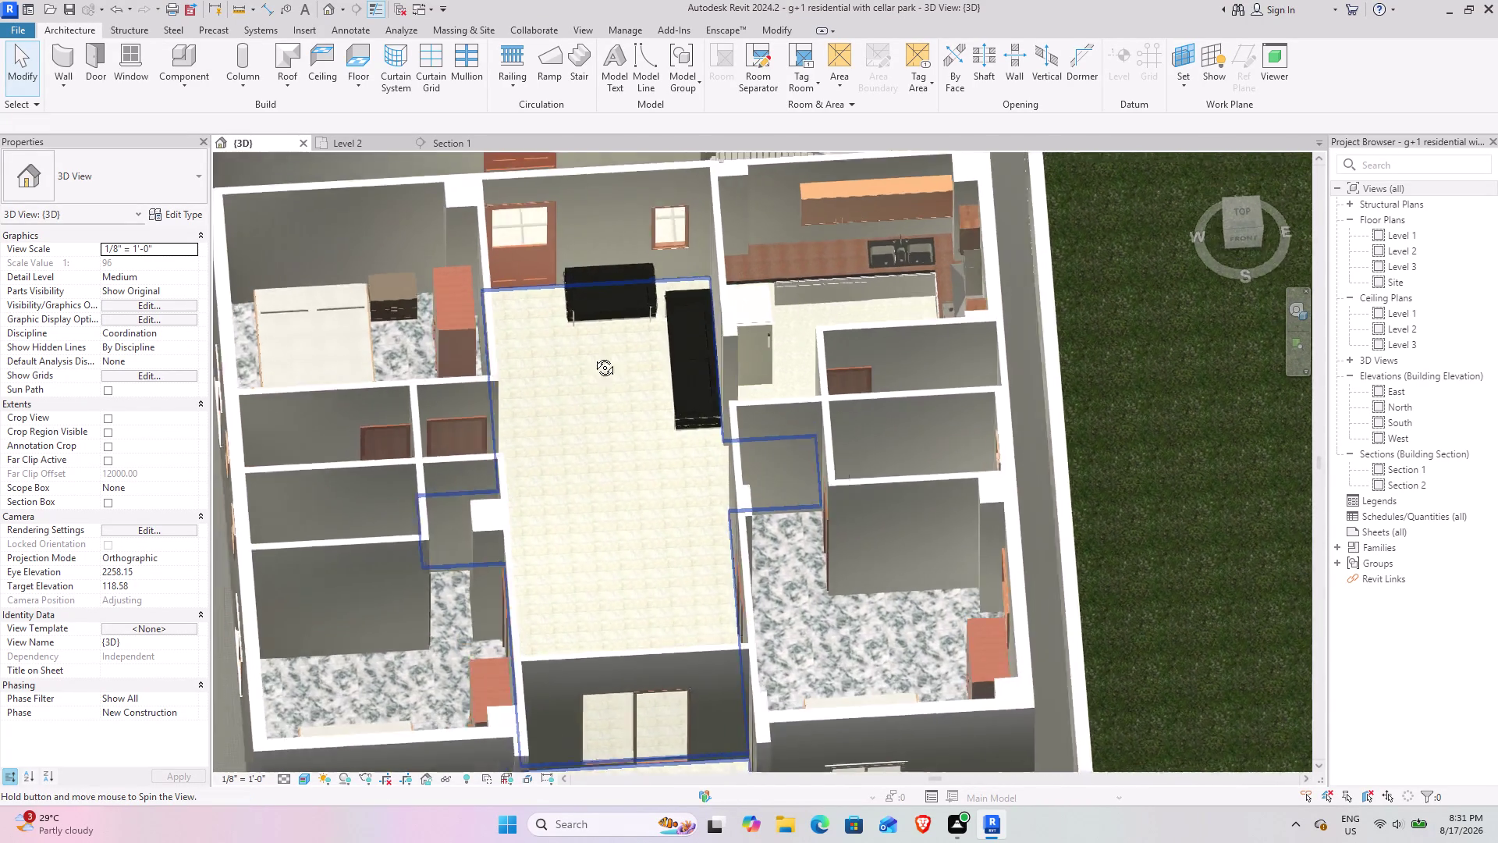
middle_drag(590, 351, 599, 400)
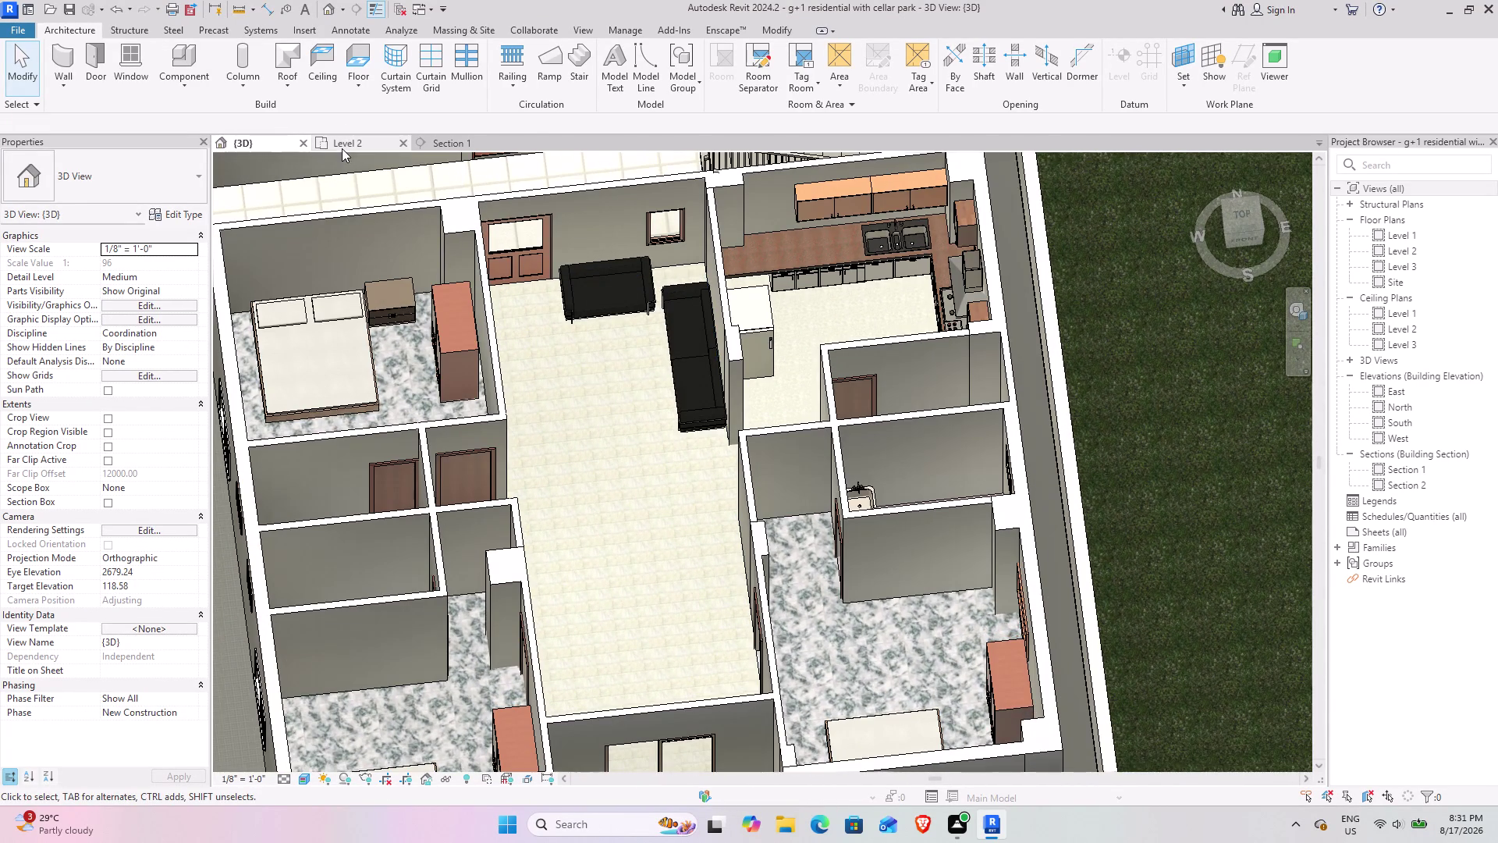
Return to the Level 2 floor plan and pan to the living room.
click(341, 149)
scroll(down, 3)
middle_drag(644, 516, 598, 455)
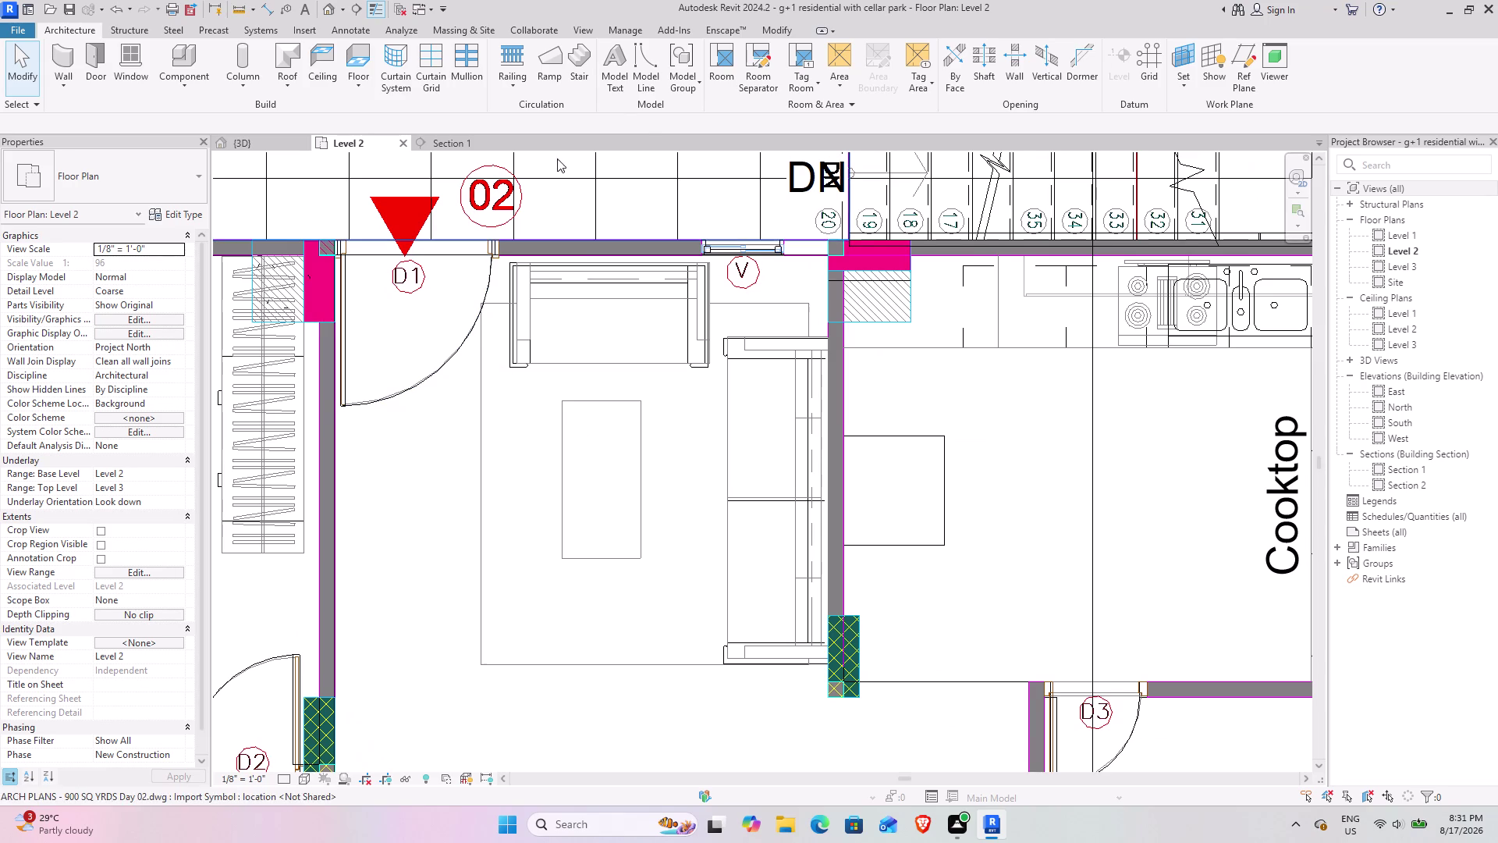
click(174, 50)
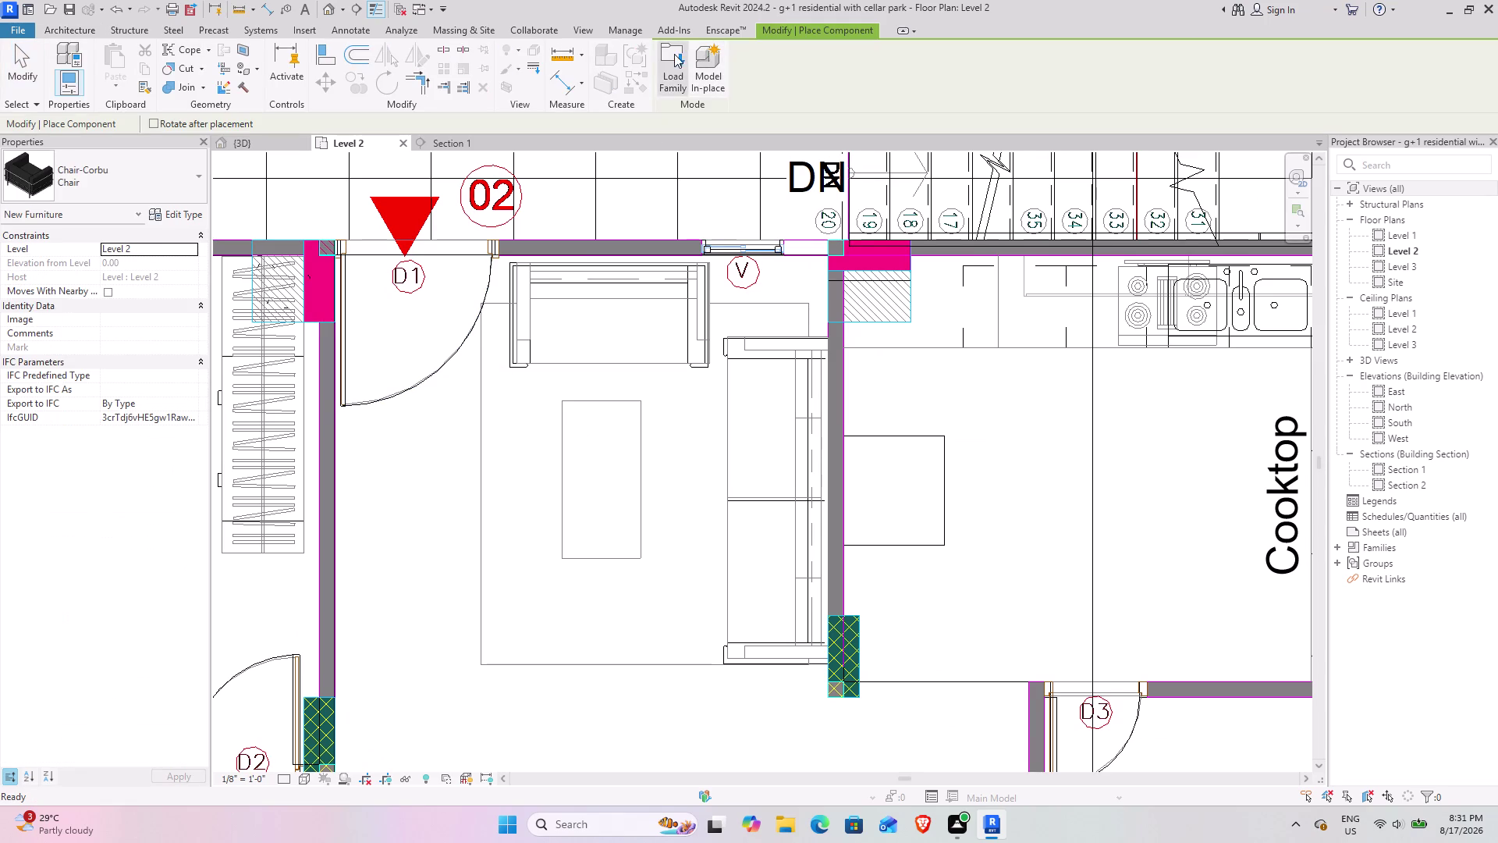
In Load Family, navigate up to Furniture and into the Tables folder.
click(672, 54)
click(886, 297)
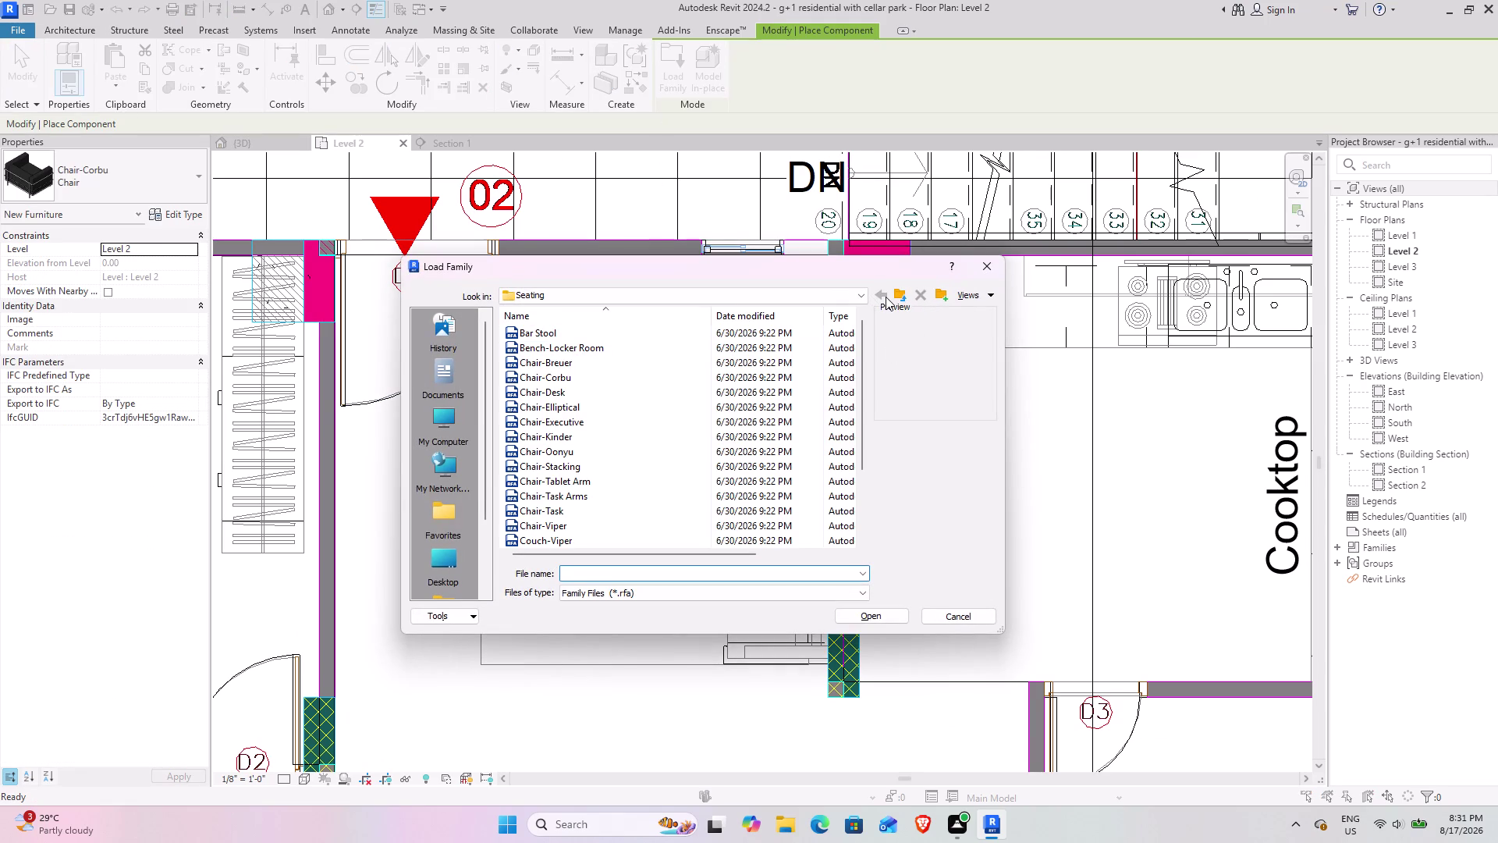
click(898, 293)
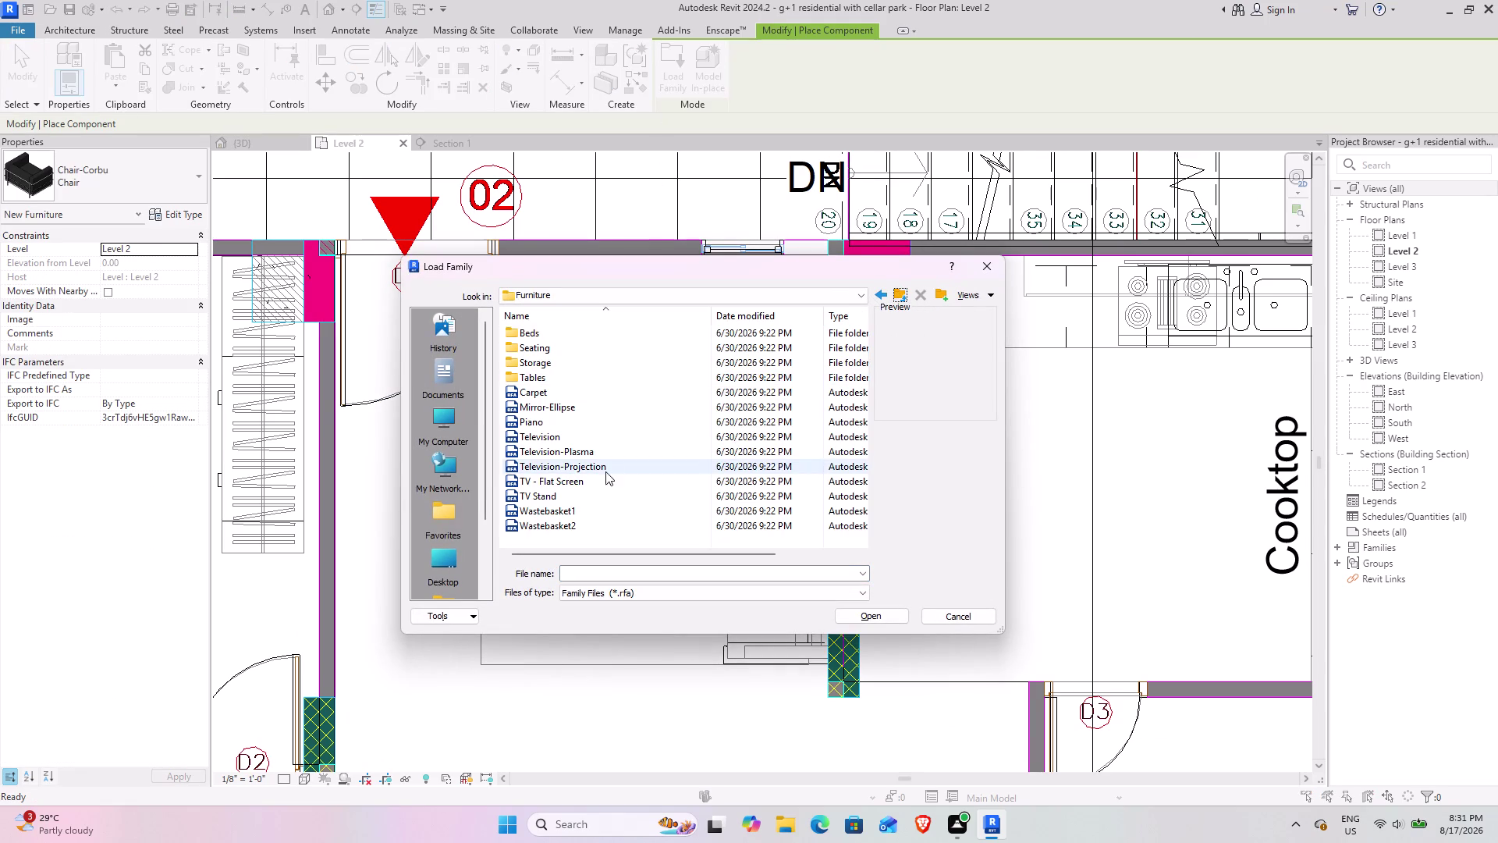
double_click(615, 373)
Find Table-Ellipse.rfa in the Tables folder and load it.
scroll(up, 3)
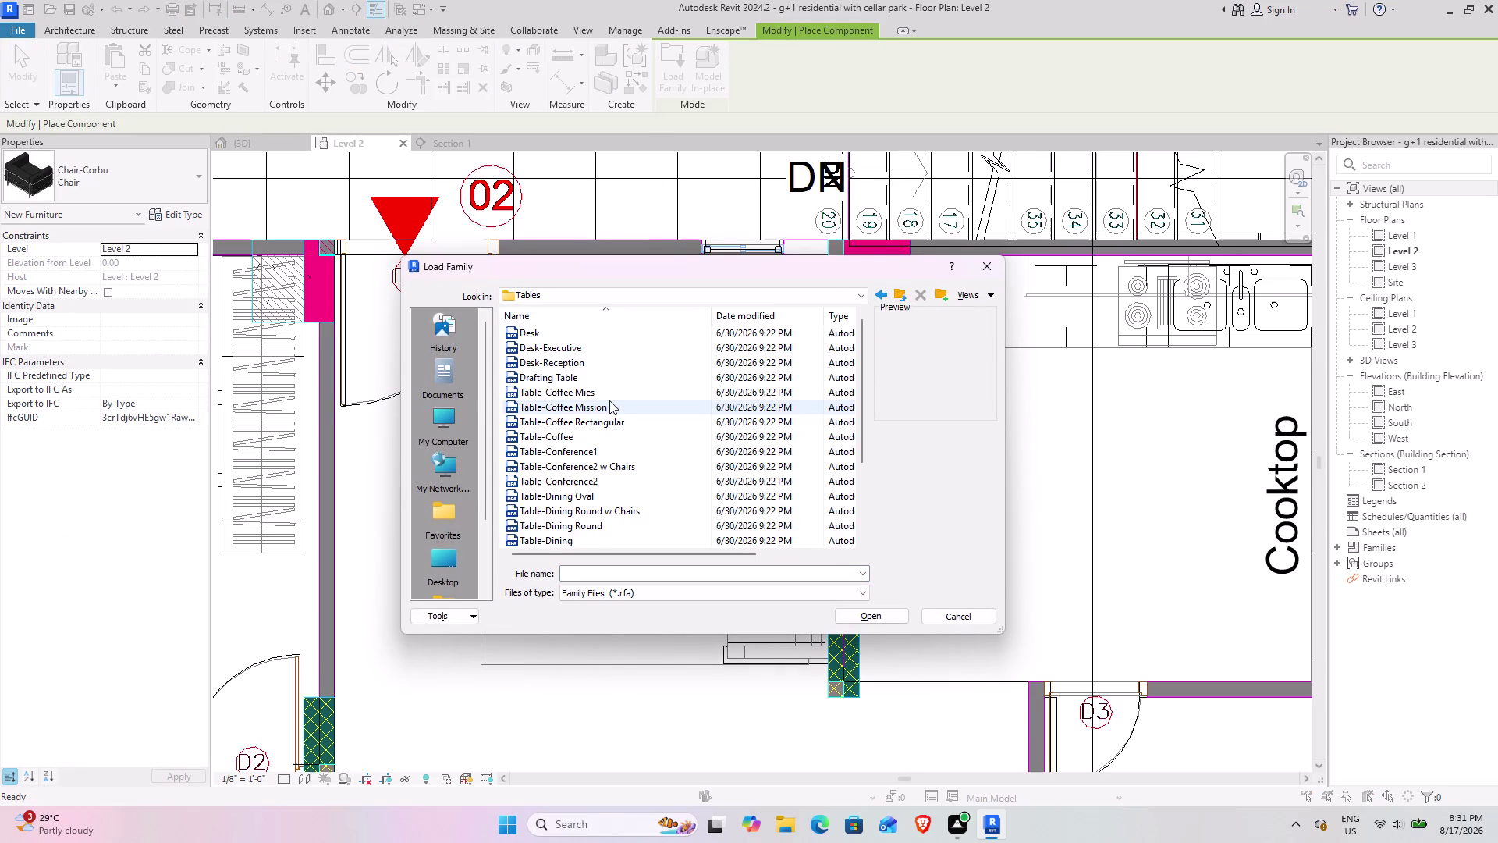
scroll(up, 3)
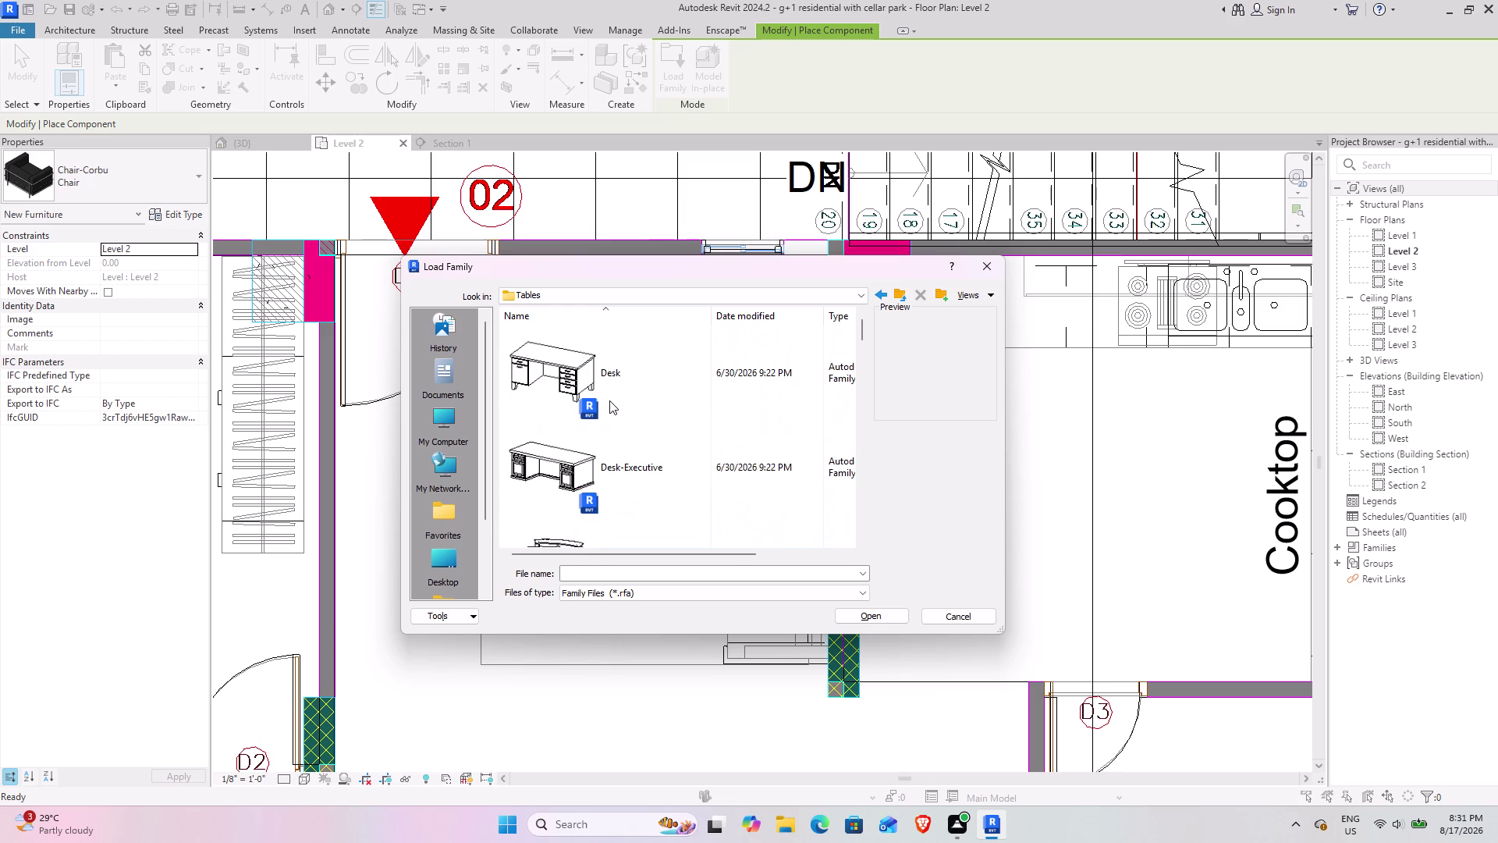
scroll(down, 3)
scroll(down, 3)
scroll(down, 3)
scroll(down, 3)
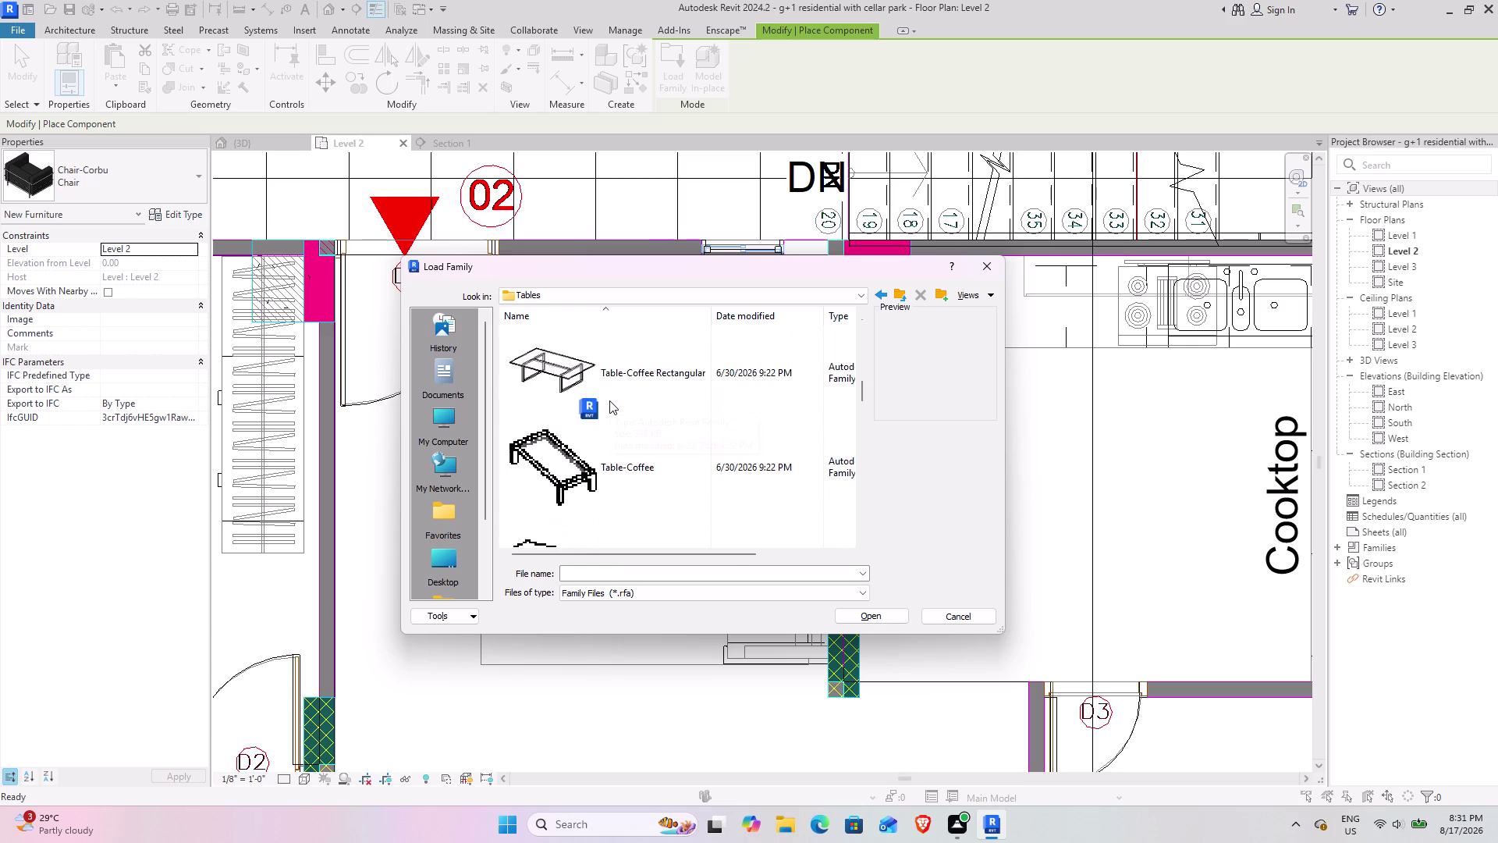
scroll(down, 3)
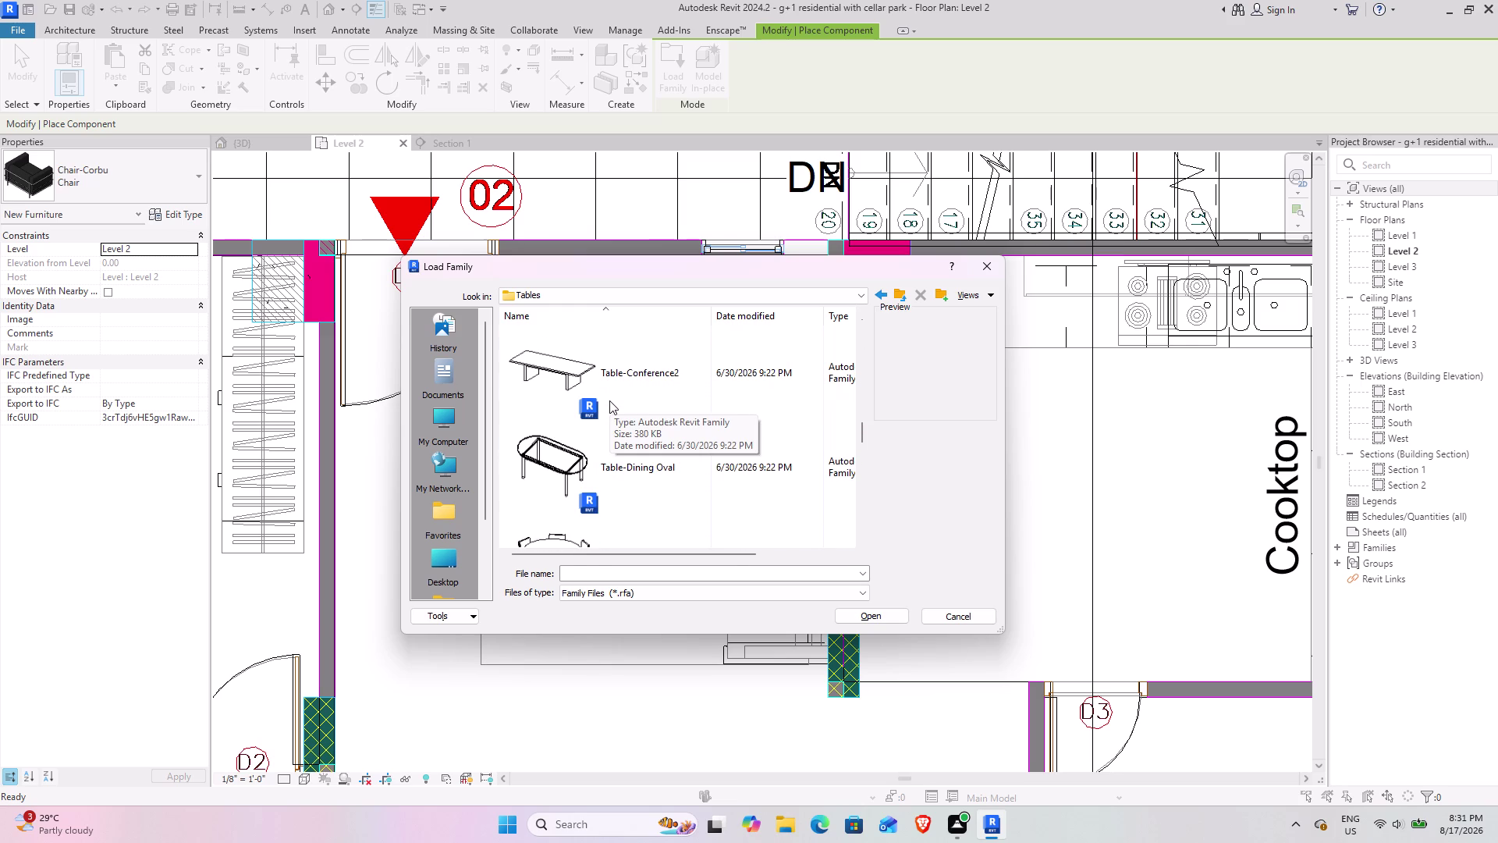
scroll(down, 3)
scroll(down, 3)
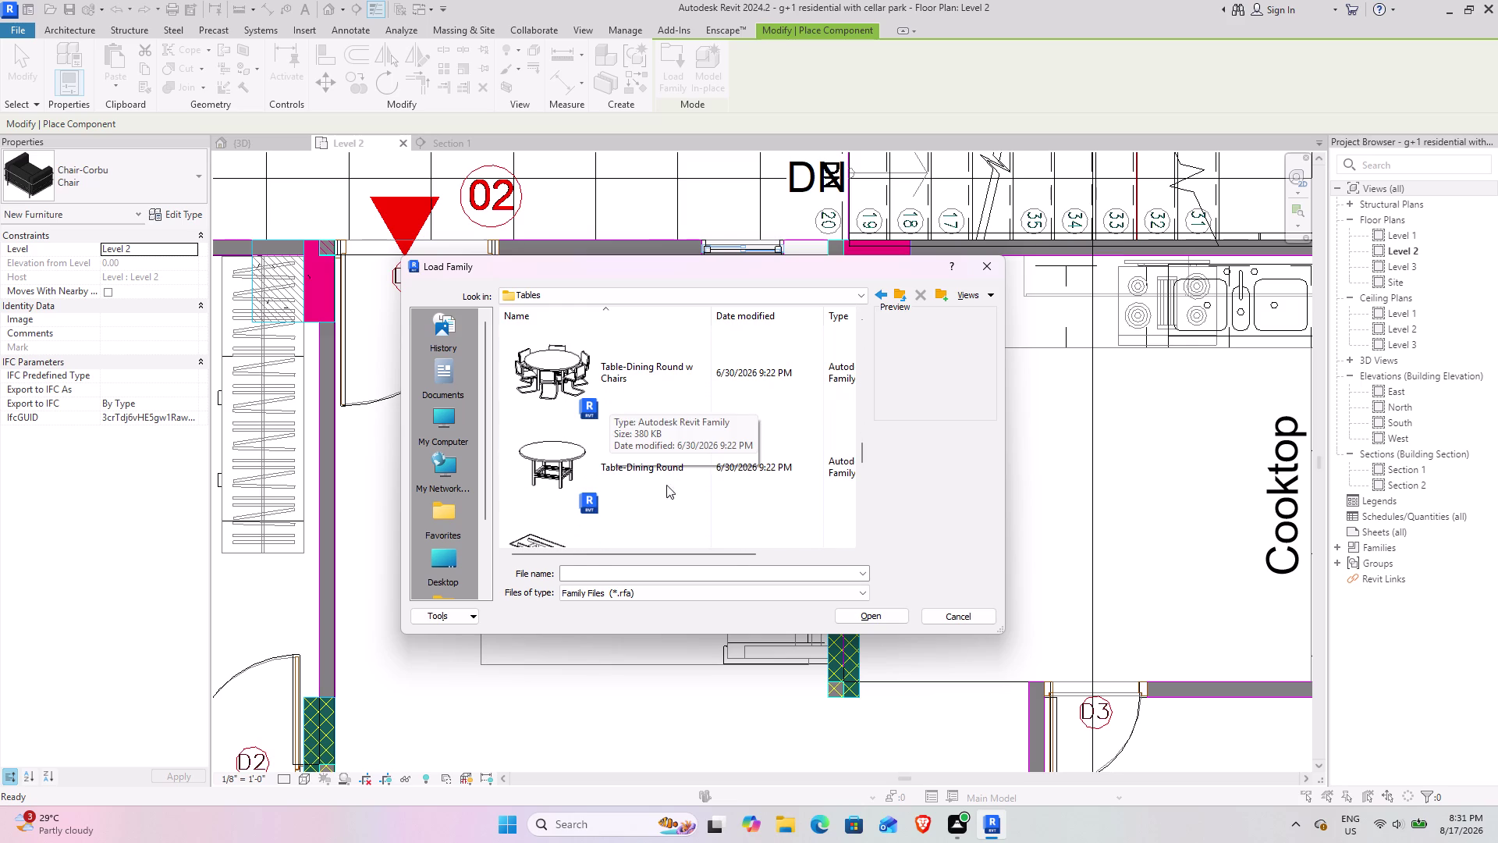
scroll(down, 3)
scroll(down, 3)
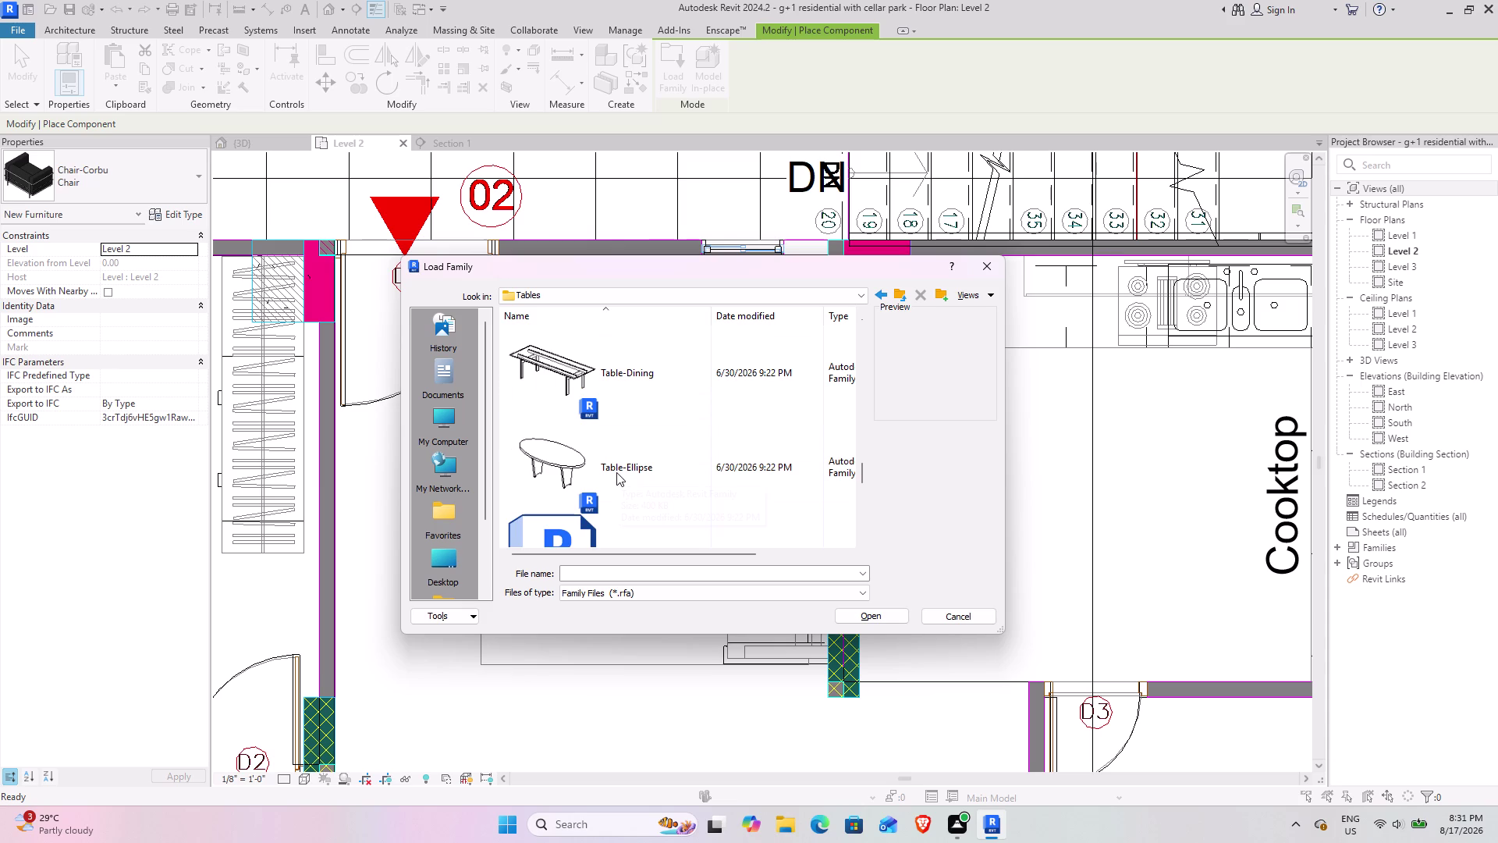
click(635, 465)
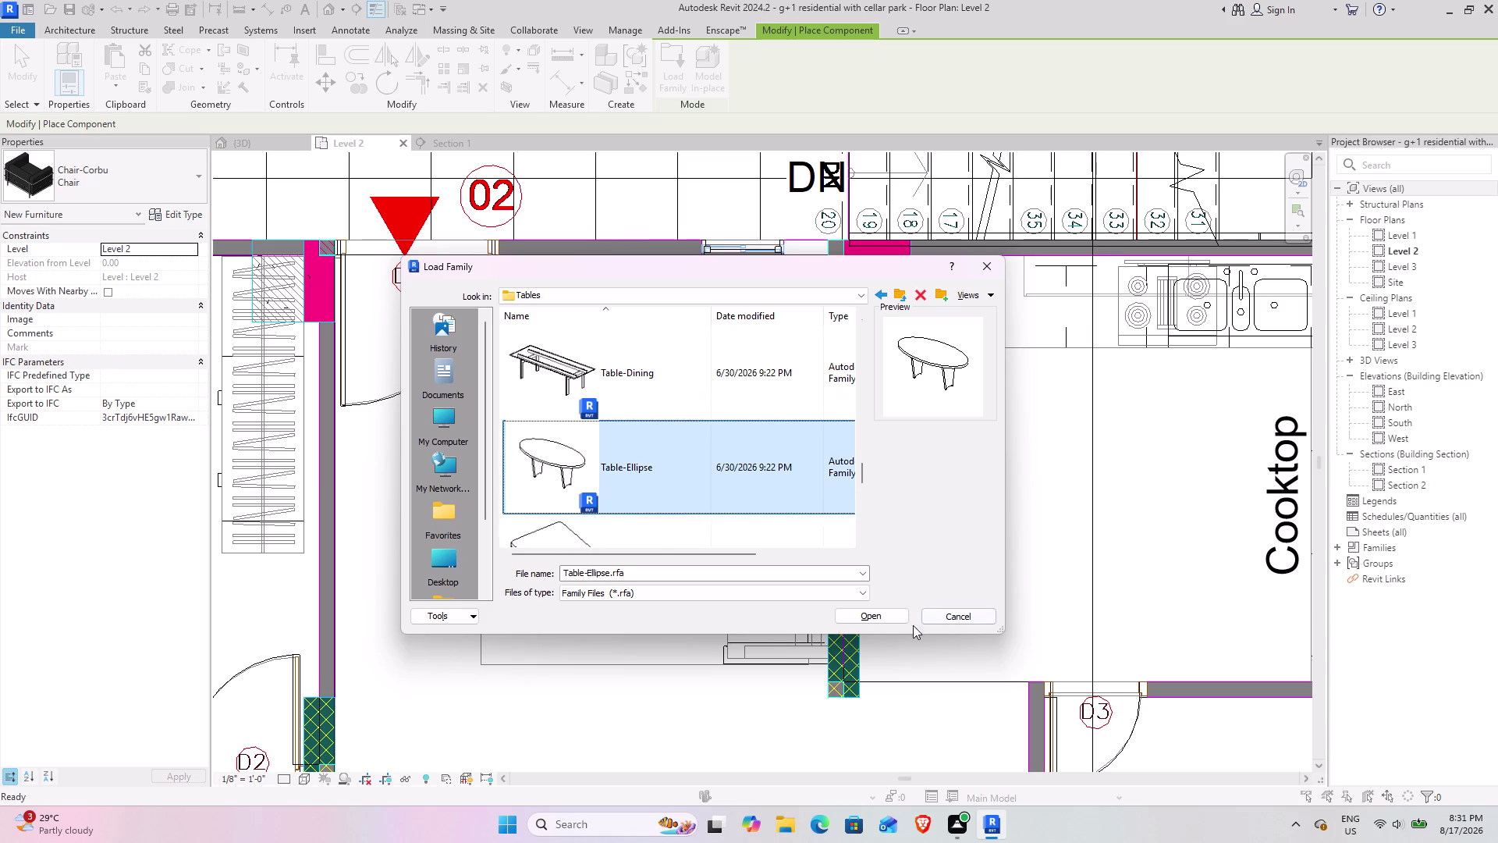
click(871, 615)
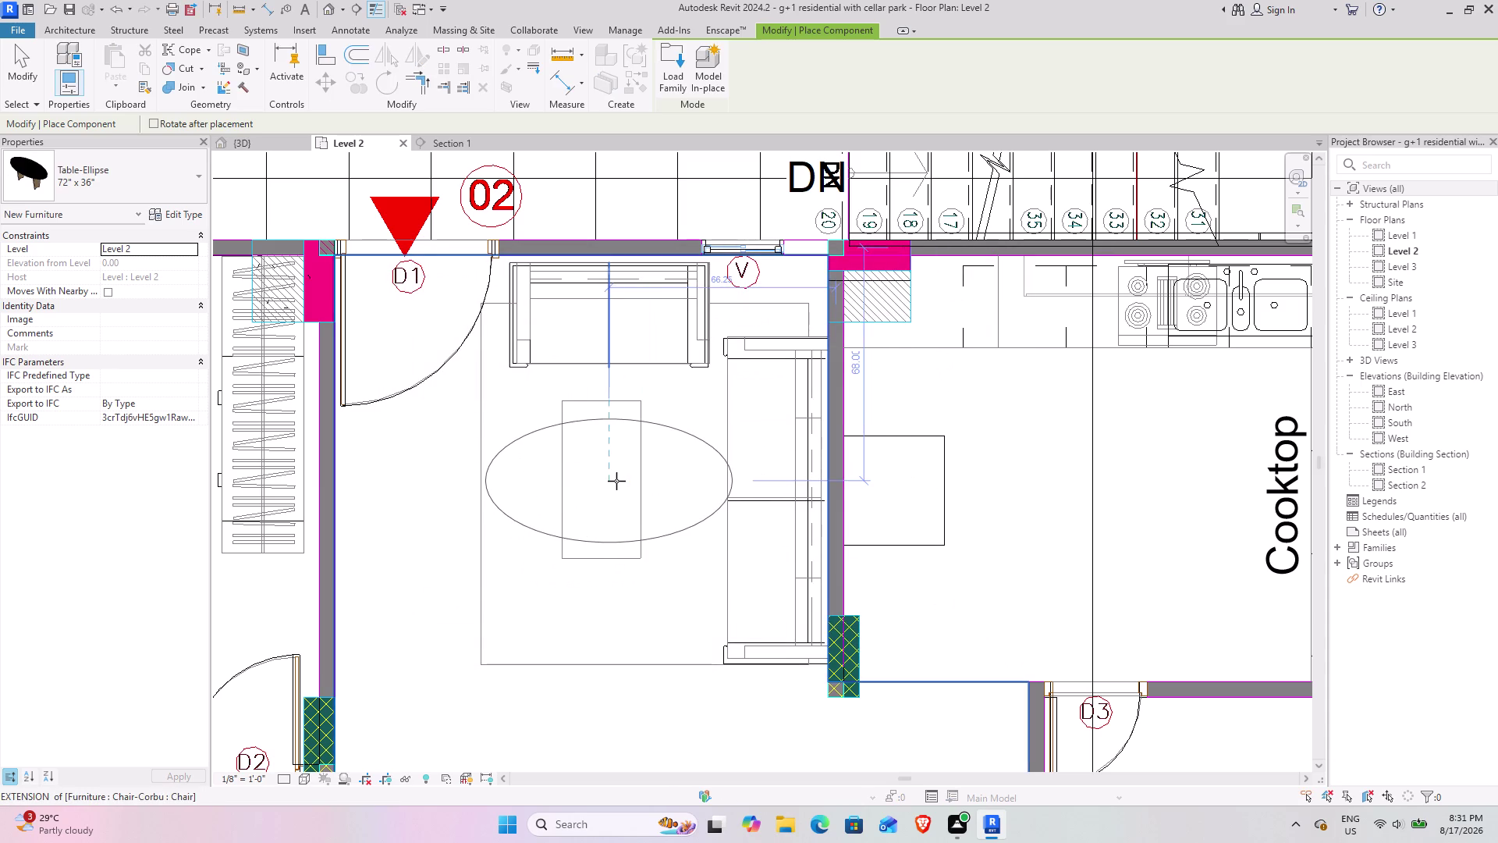
Rotate the Table-Ellipse lengthwise and place it between the living-room sofas.
key(space)
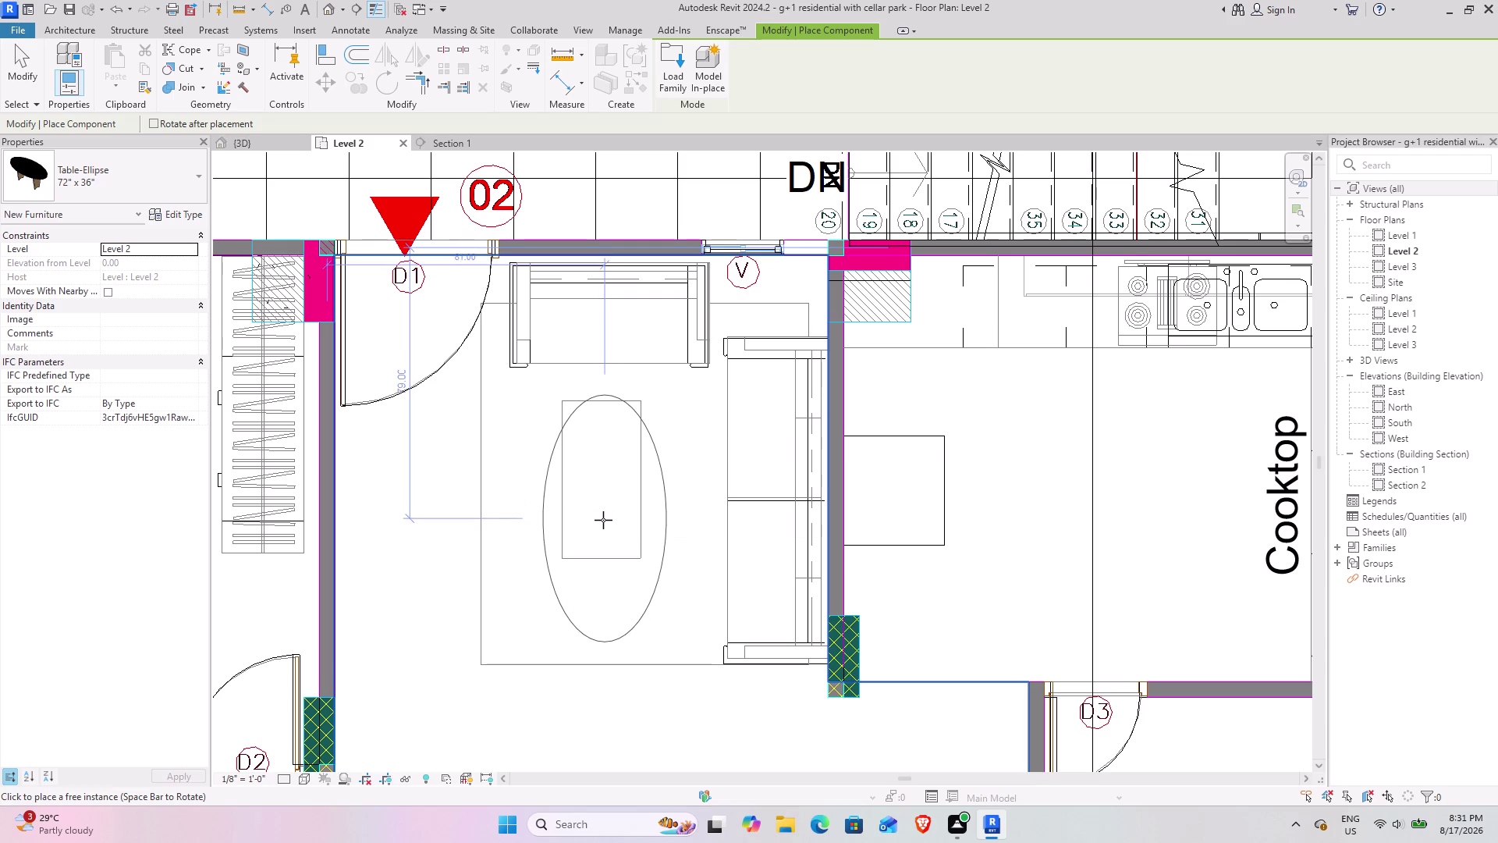
click(601, 525)
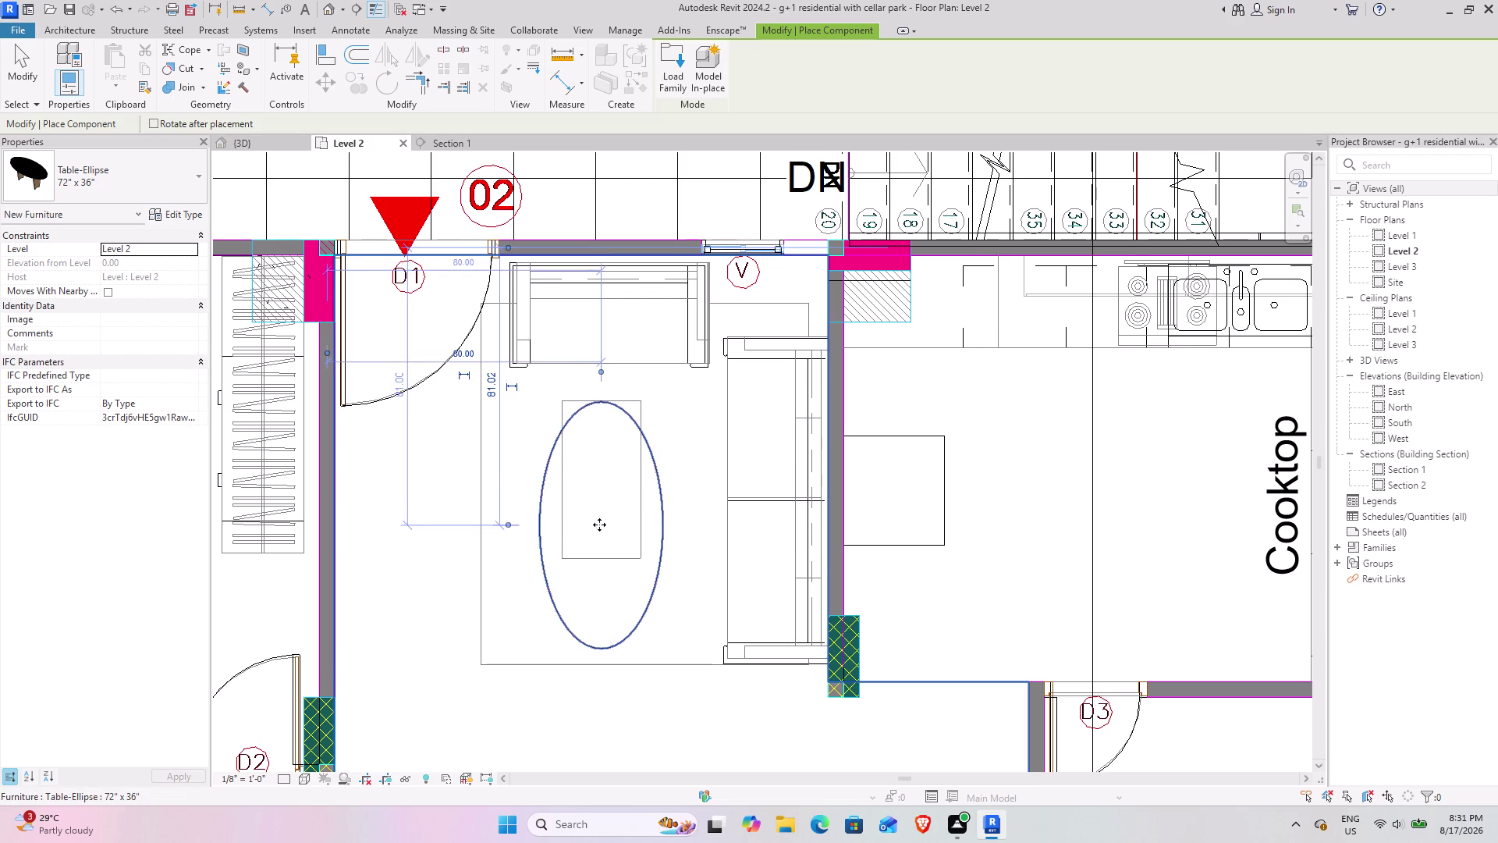
click(11, 65)
View the model in 3D and orbit around the living area.
click(260, 152)
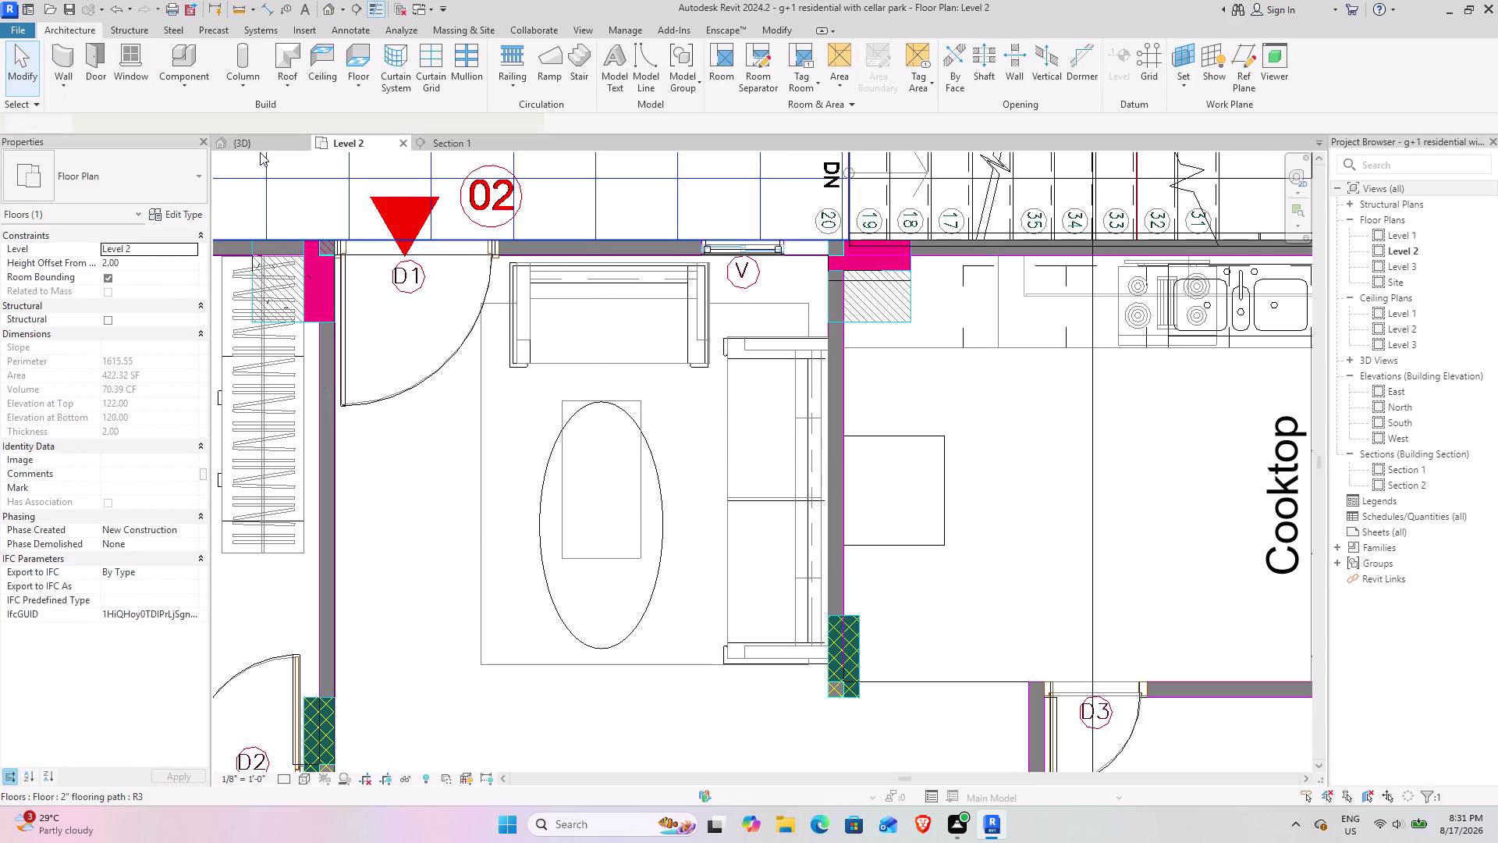
click(259, 148)
scroll(down, 3)
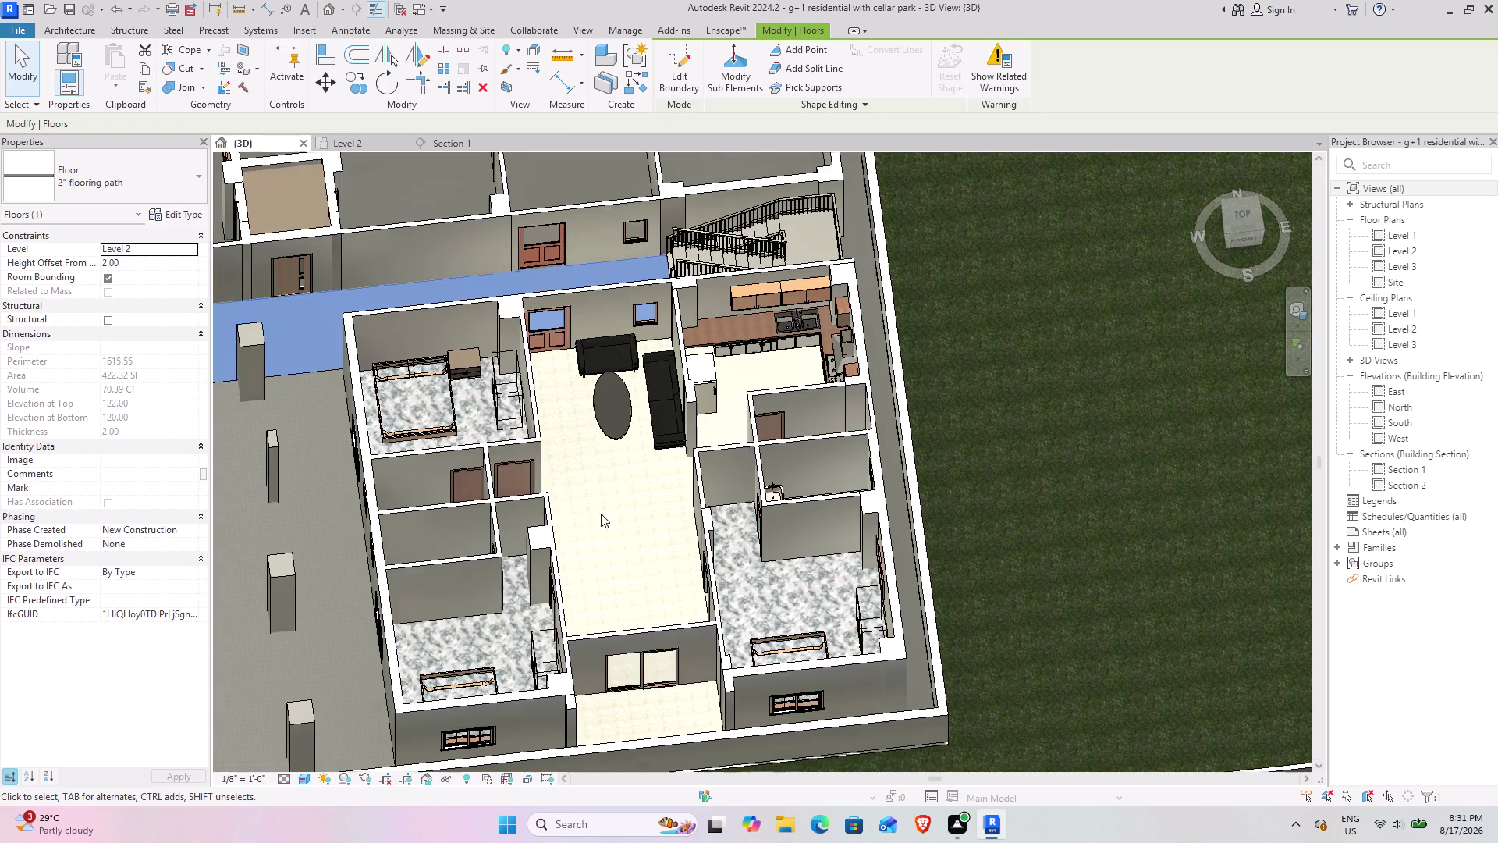
middle_drag(592, 520, 554, 239)
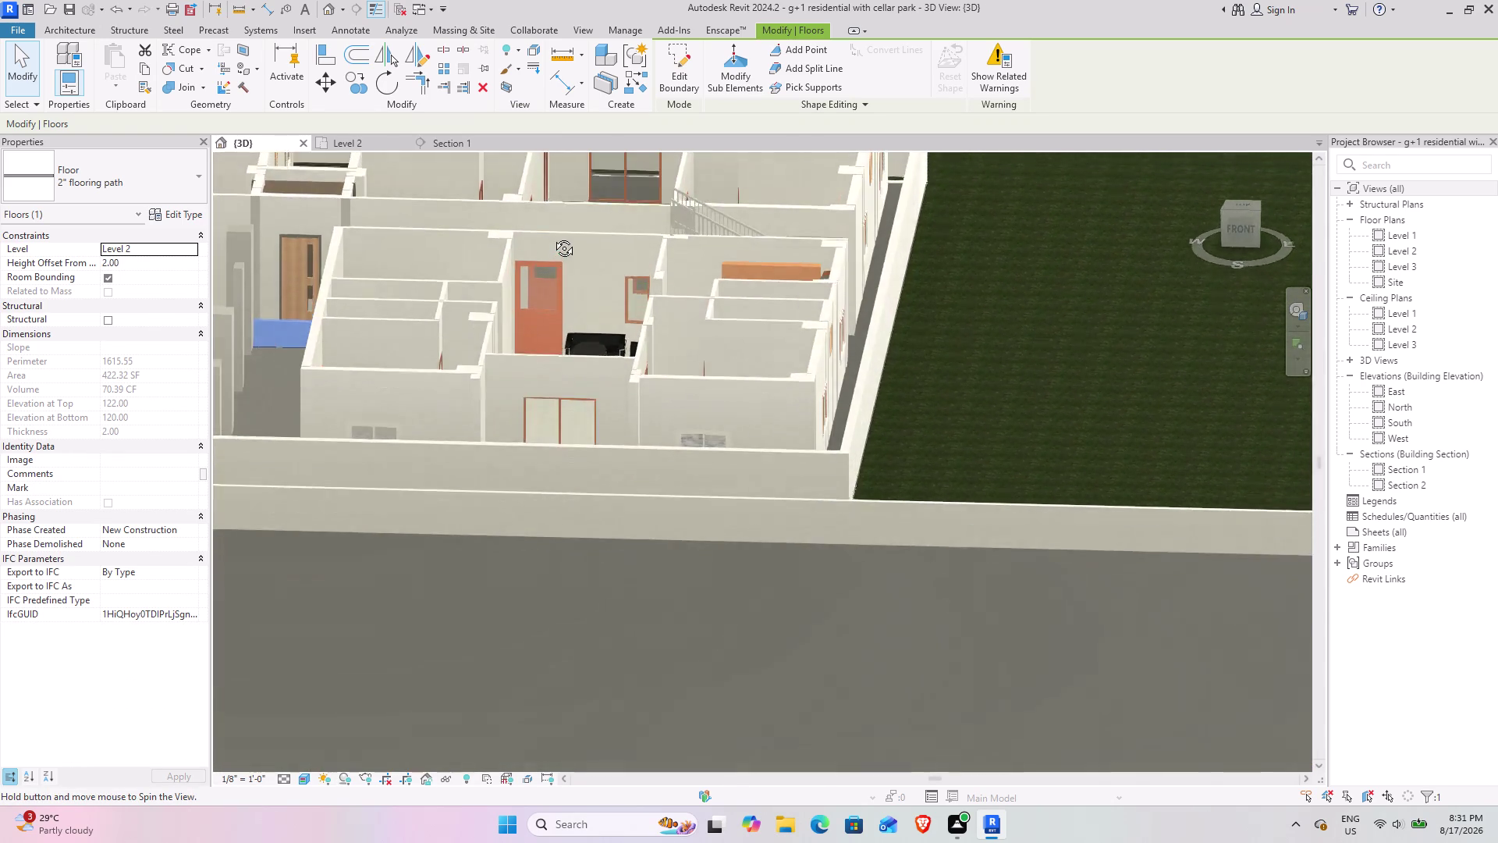
middle_drag(554, 238, 571, 436)
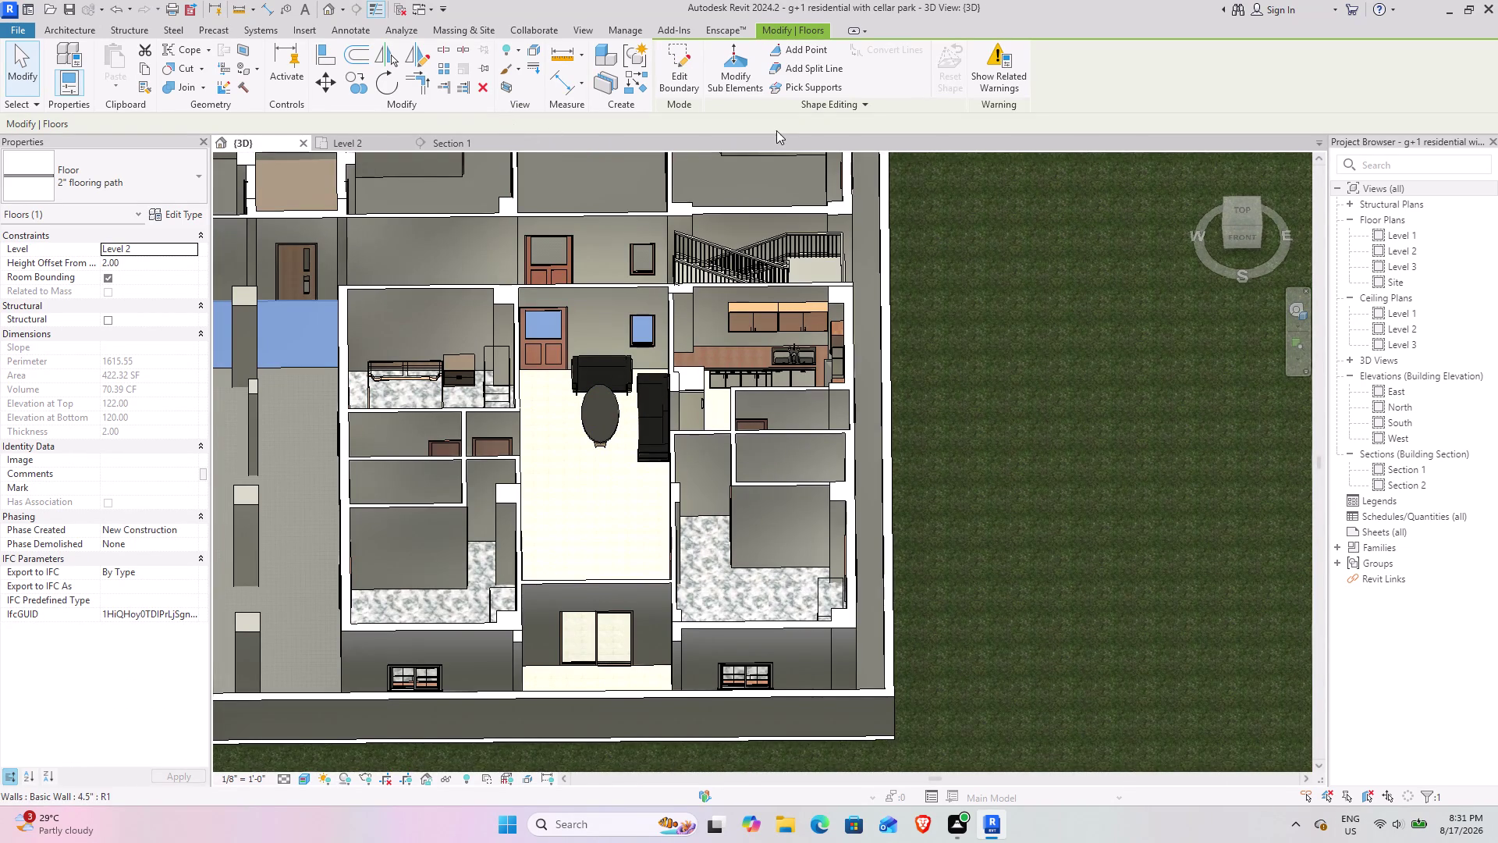
middle_drag(593, 430, 633, 230)
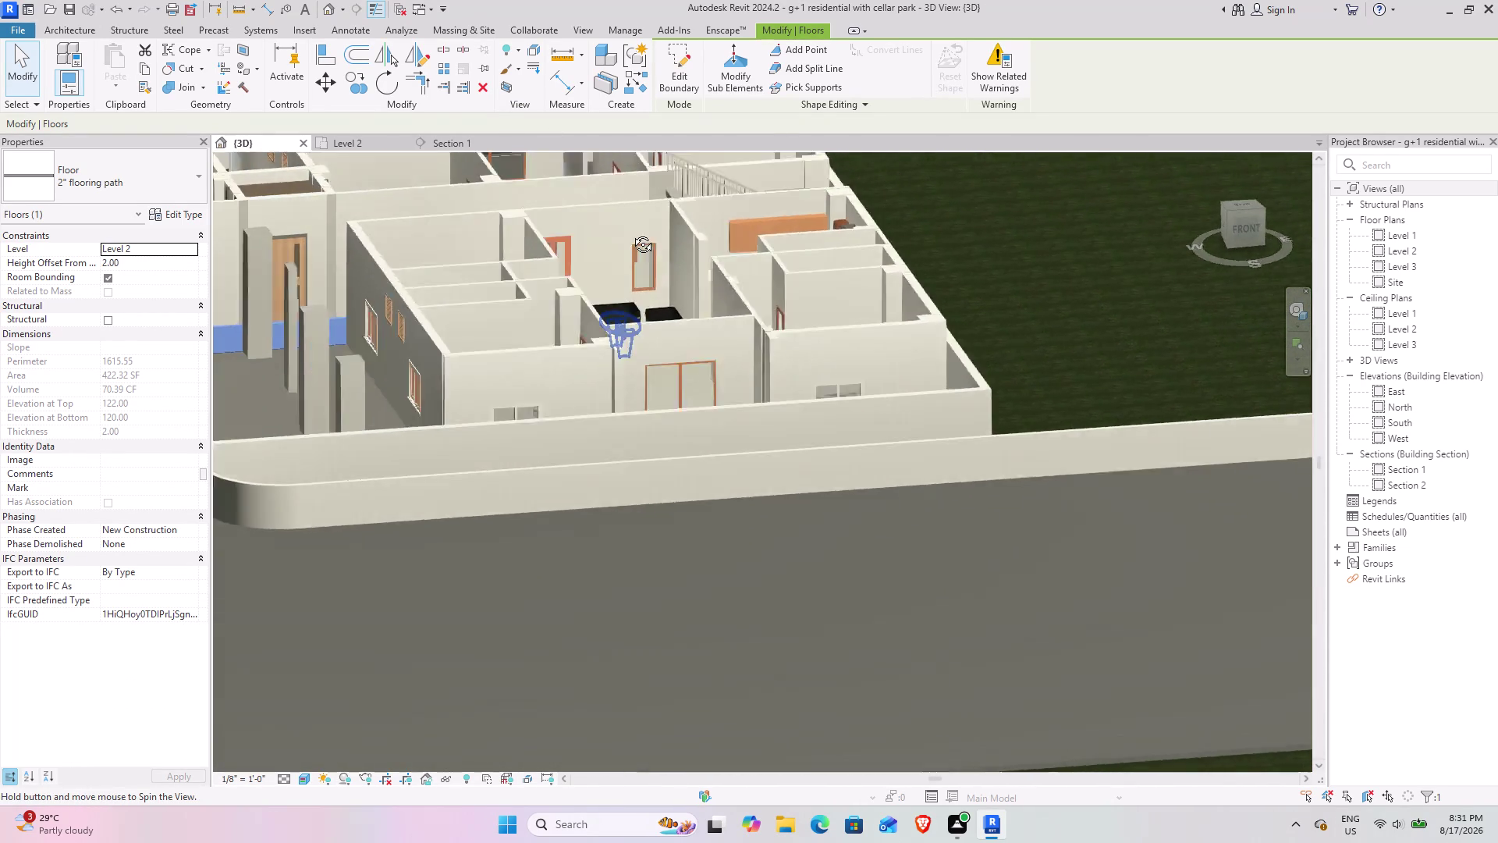
middle_drag(632, 230, 590, 256)
middle_drag(595, 314, 493, 366)
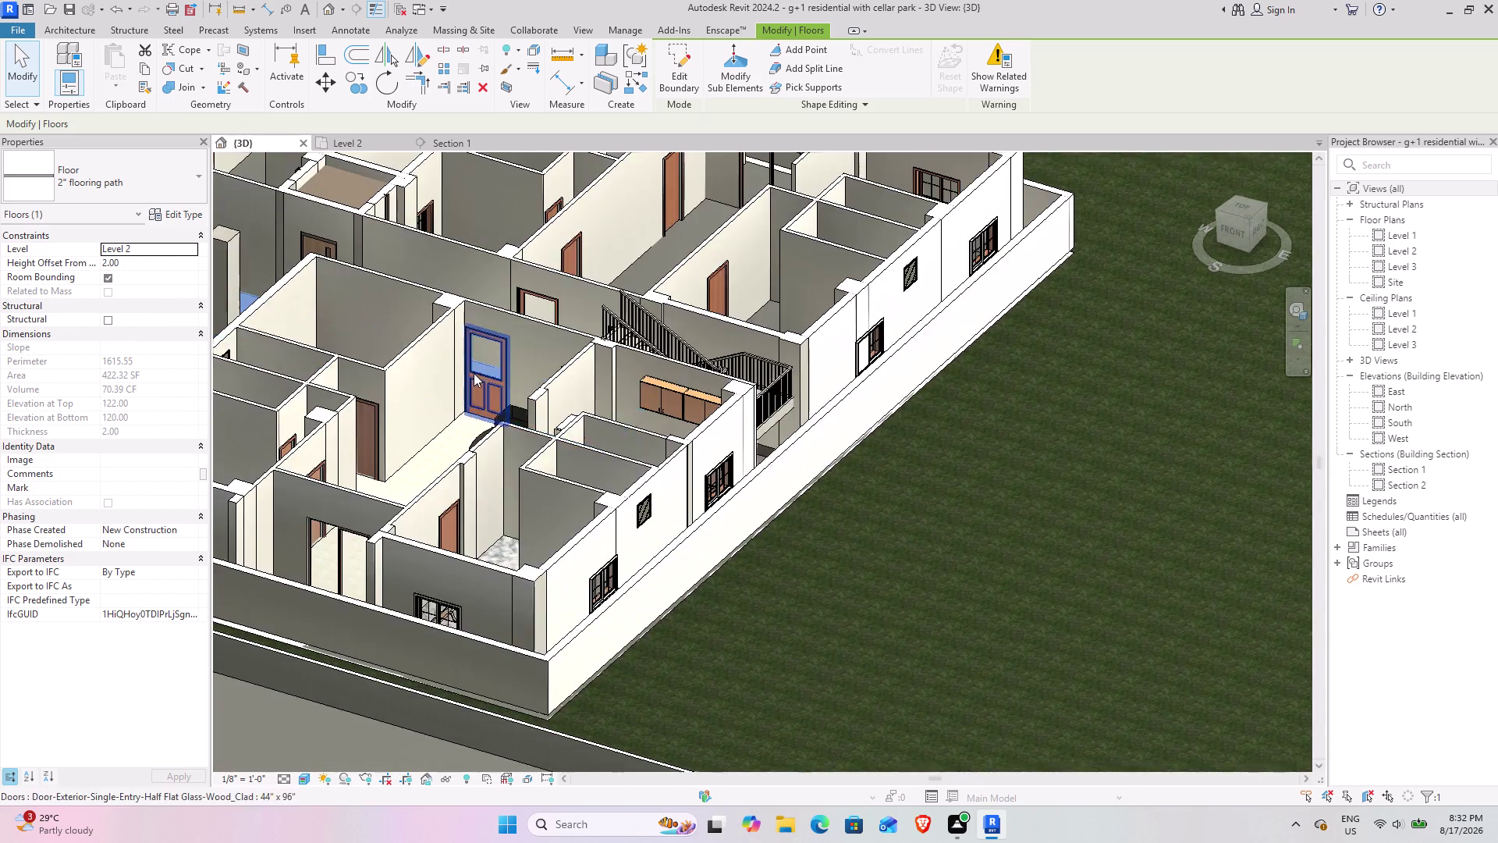
middle_drag(474, 373, 546, 492)
middle_drag(517, 487, 568, 519)
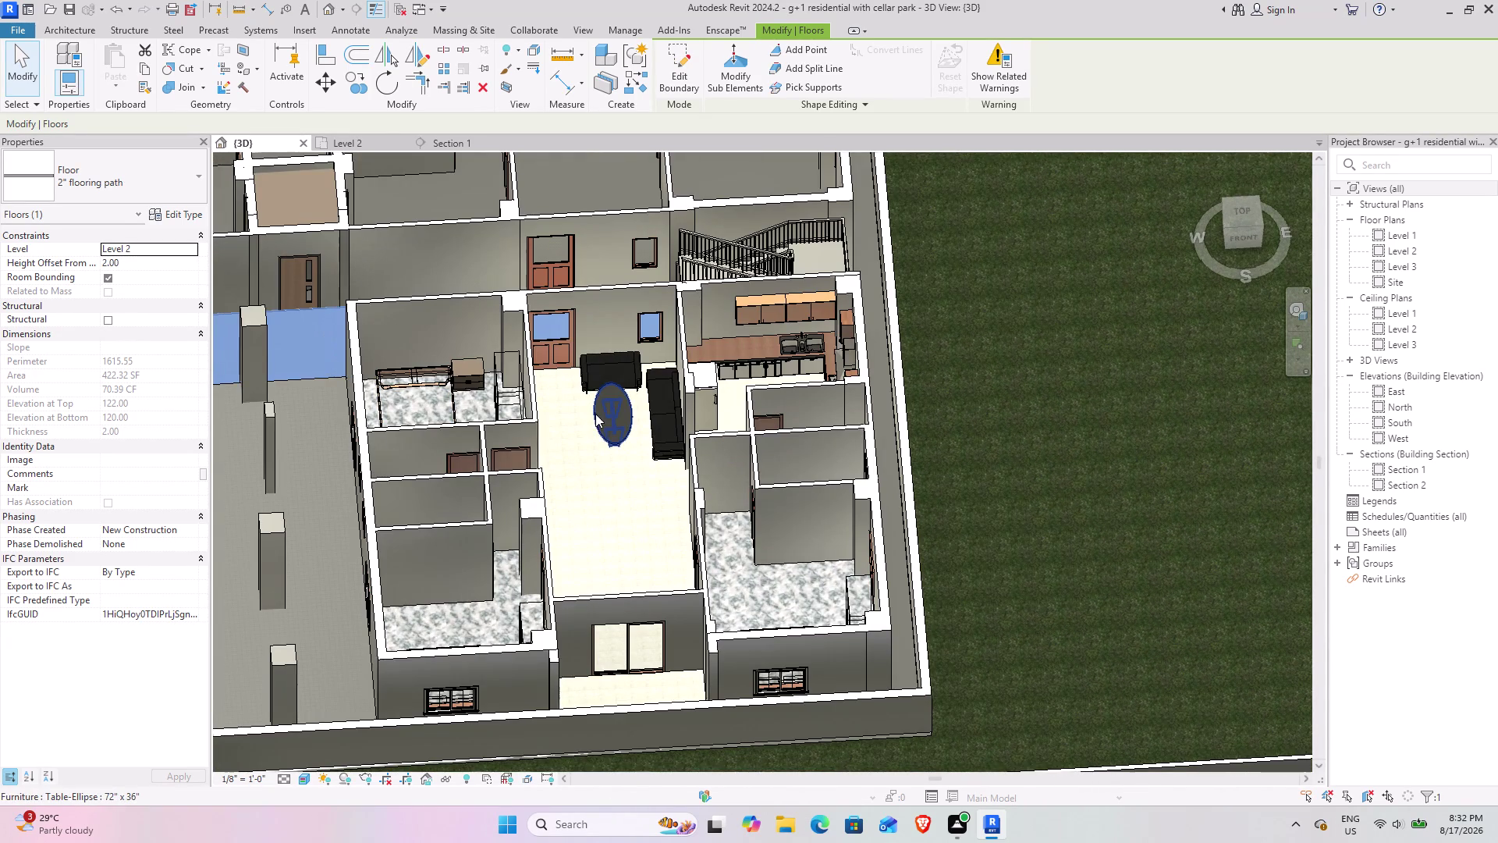
Select the oval table in the 3D view and delete it.
click(622, 407)
click(609, 408)
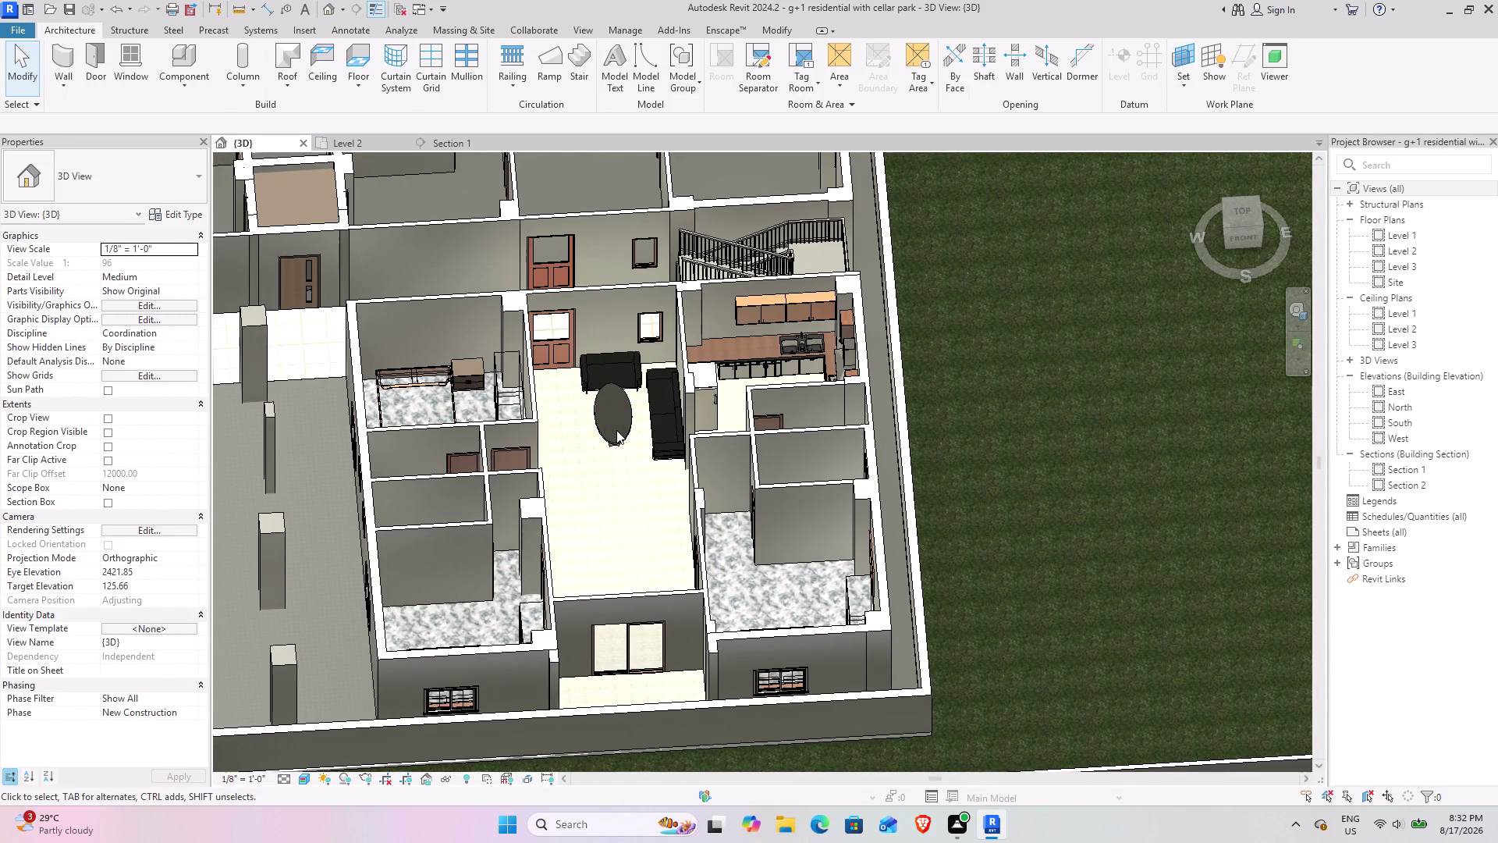
click(617, 430)
click(621, 447)
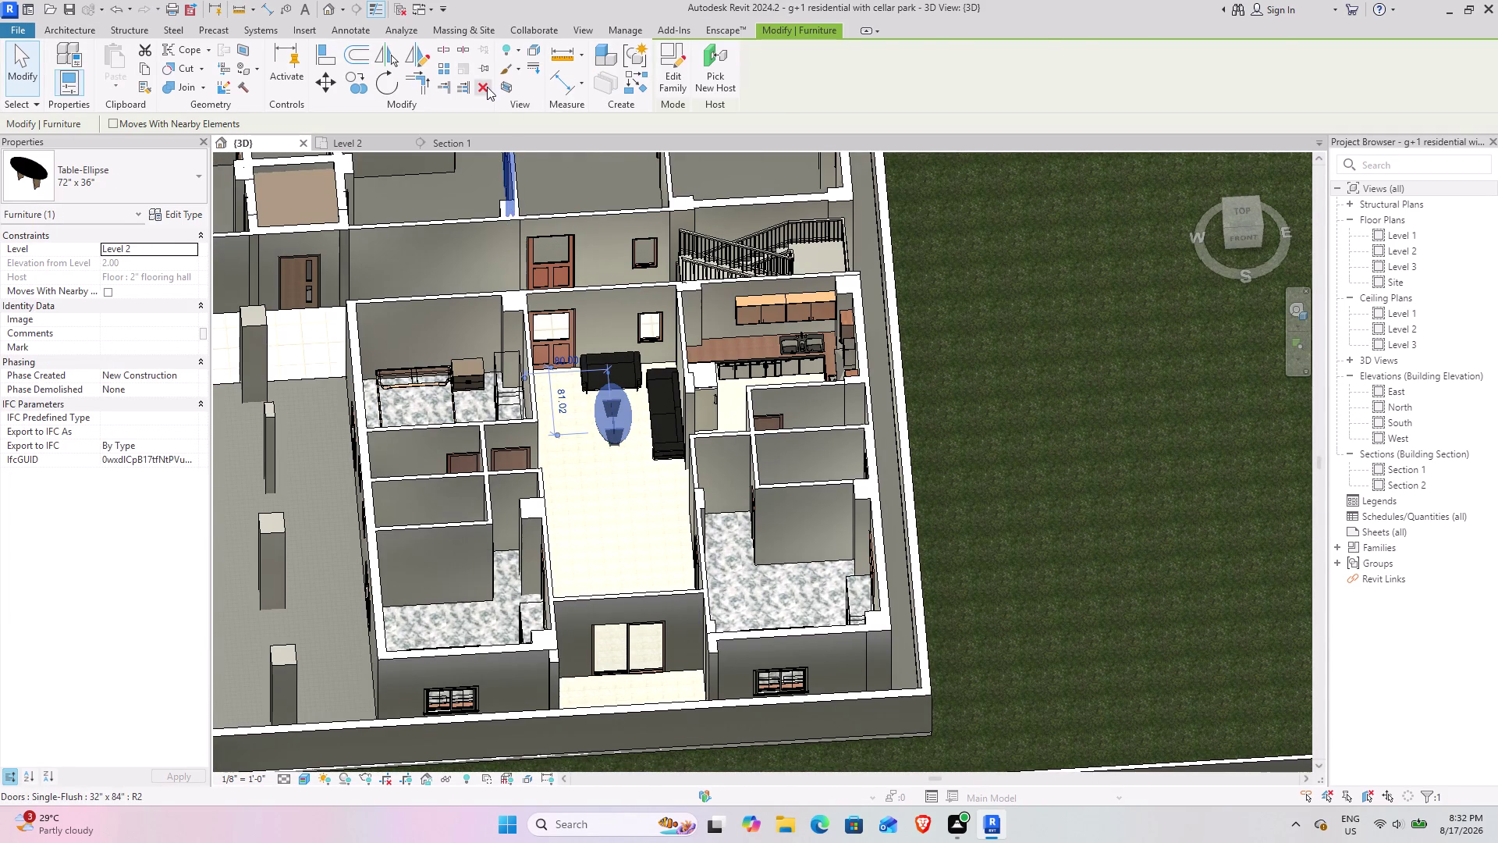
click(484, 87)
click(177, 57)
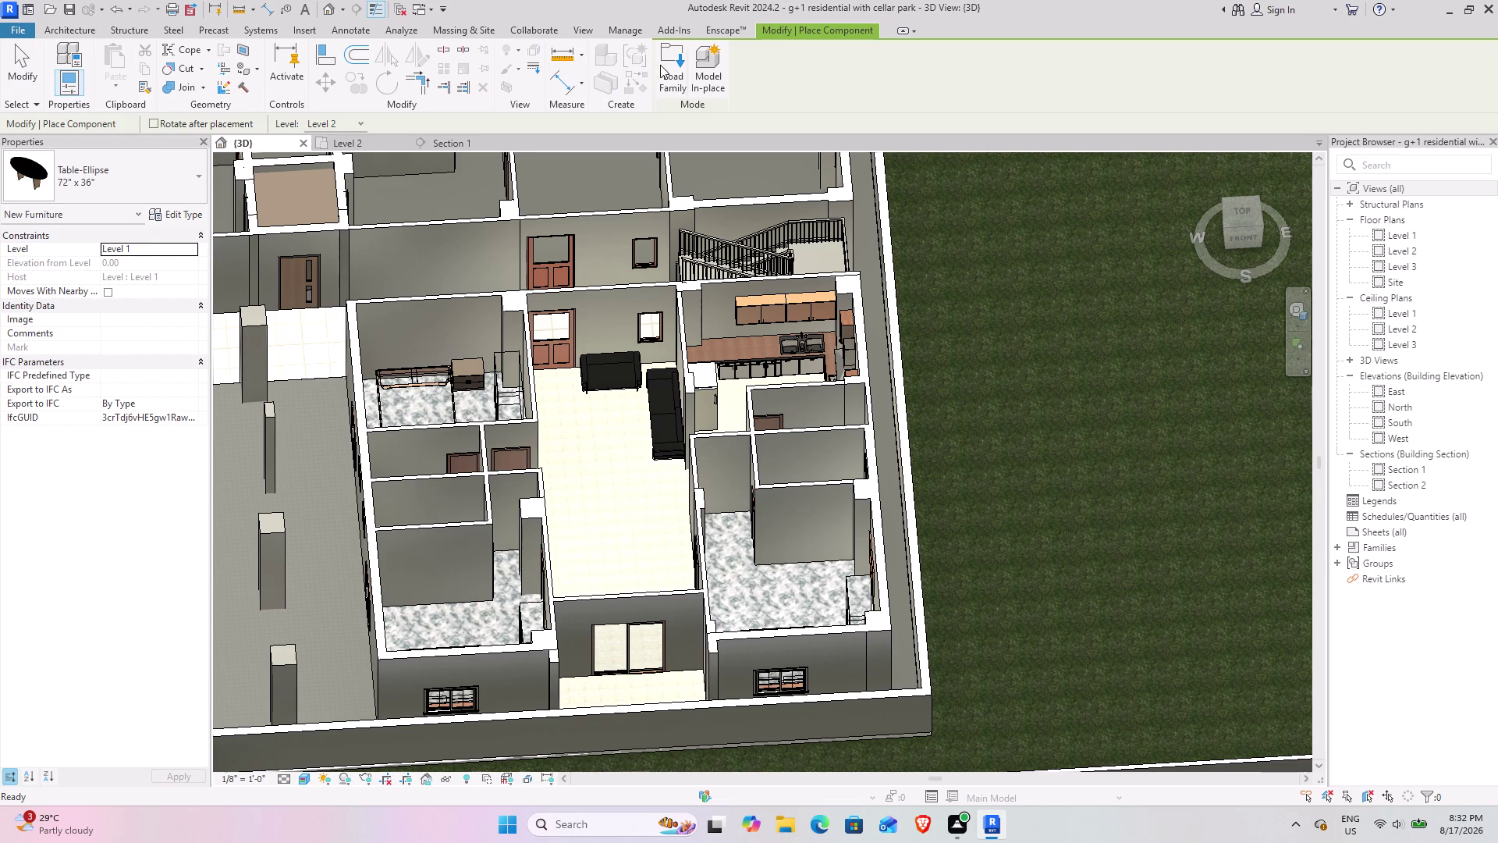
Browse the Furniture library's Storage folder in Load Family, then return to Furniture.
click(672, 66)
scroll(up, 3)
scroll(up, 3)
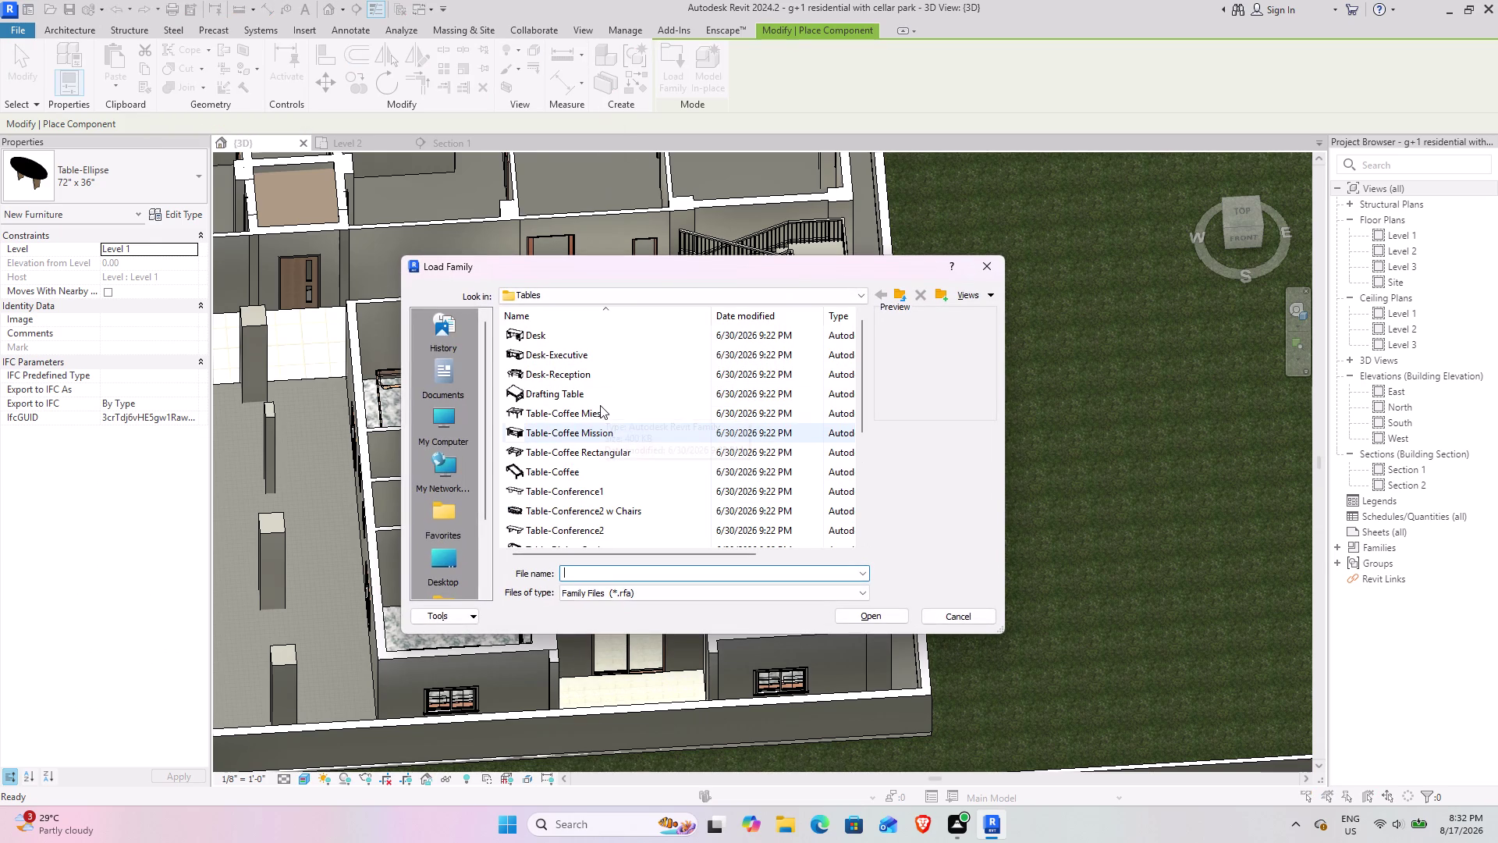
scroll(up, 3)
scroll(down, 3)
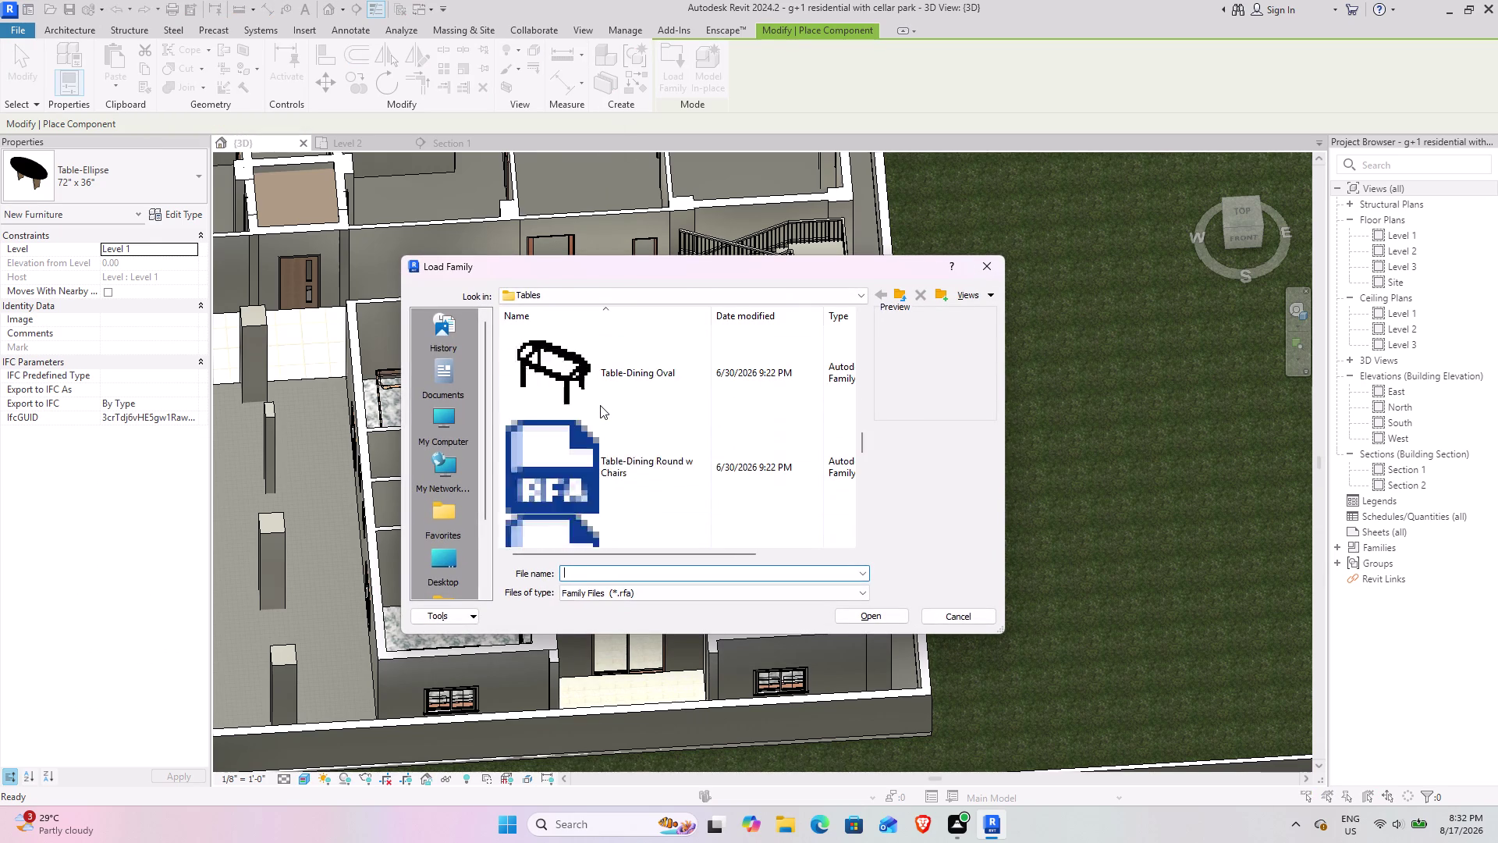
scroll(down, 3)
scroll(down, 3)
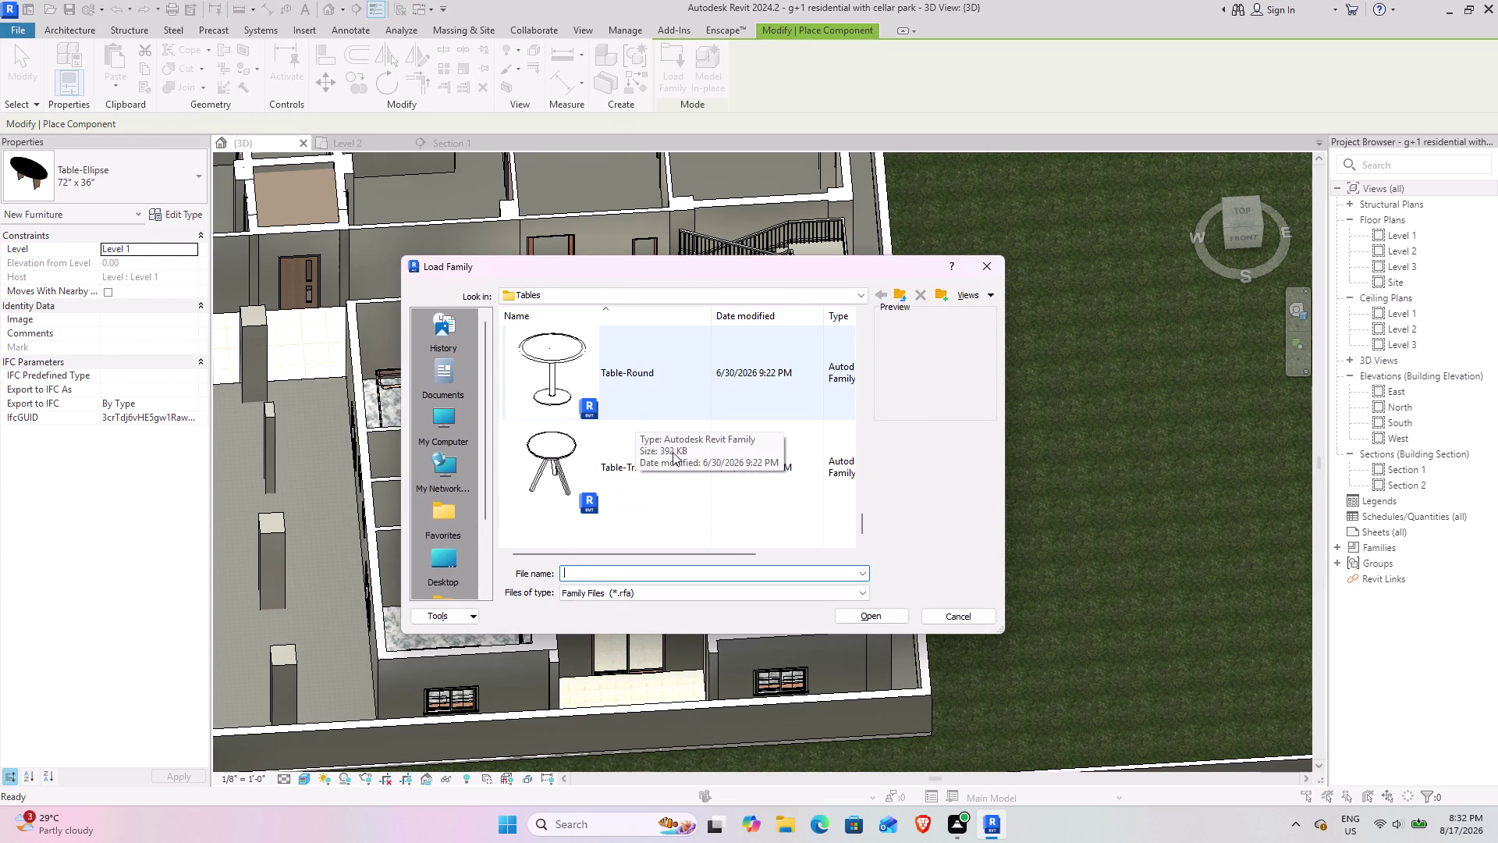
scroll(up, 3)
scroll(up, 3)
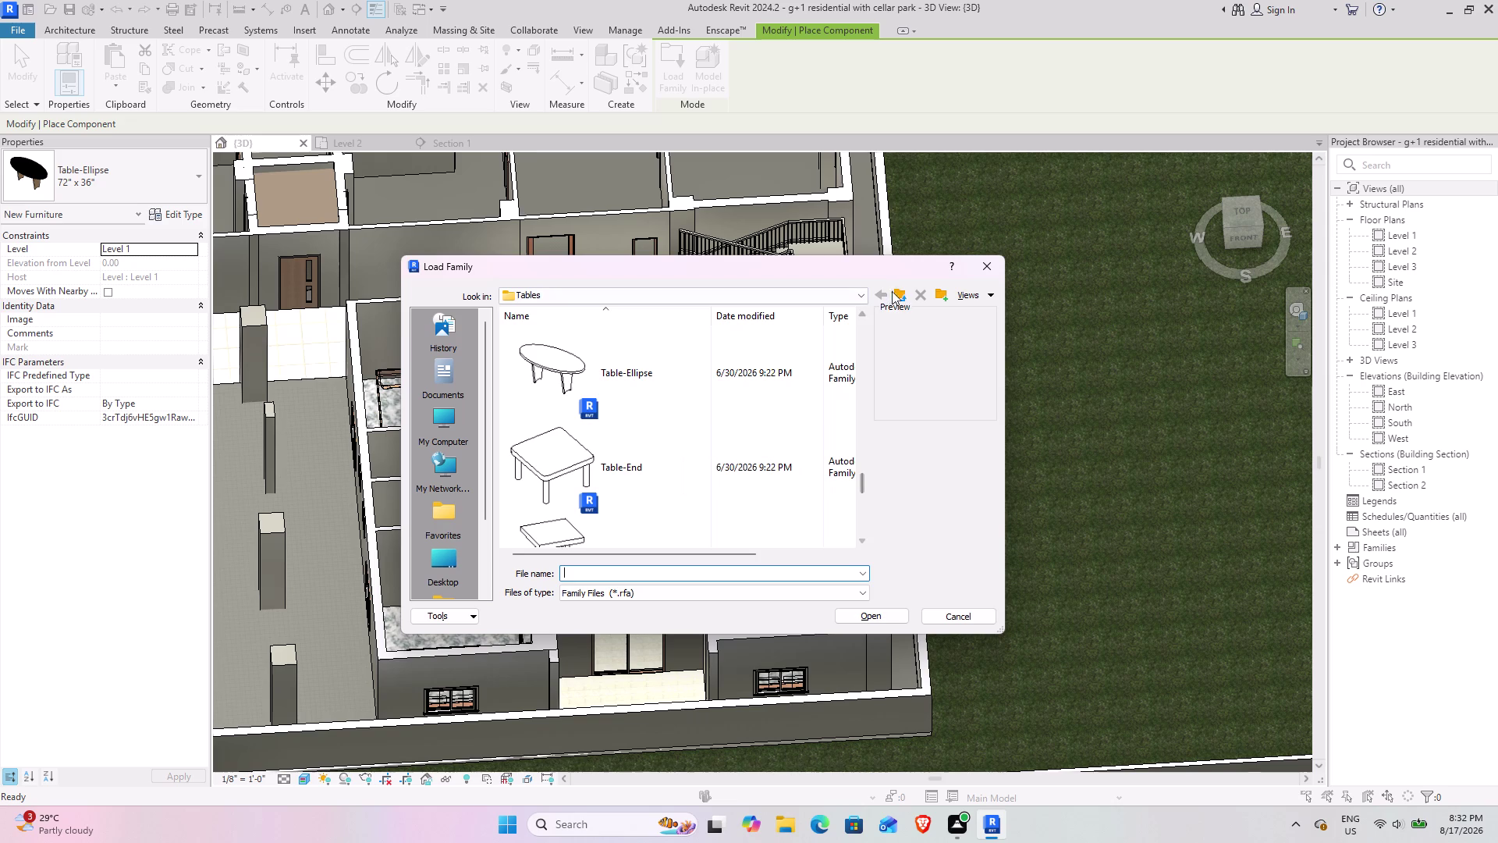
click(894, 293)
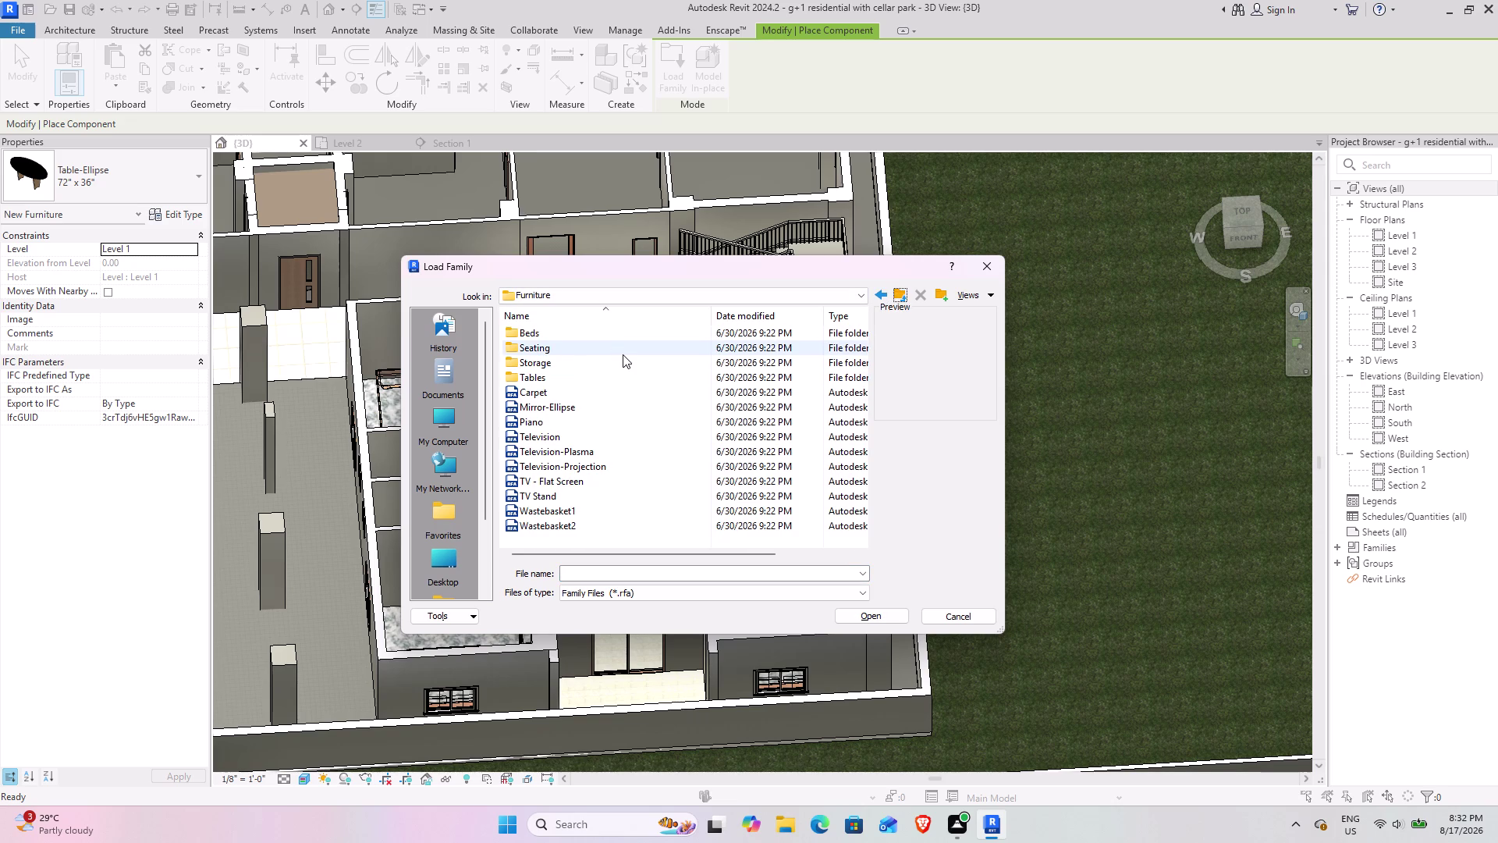
click(622, 370)
double_click(620, 361)
scroll(up, 3)
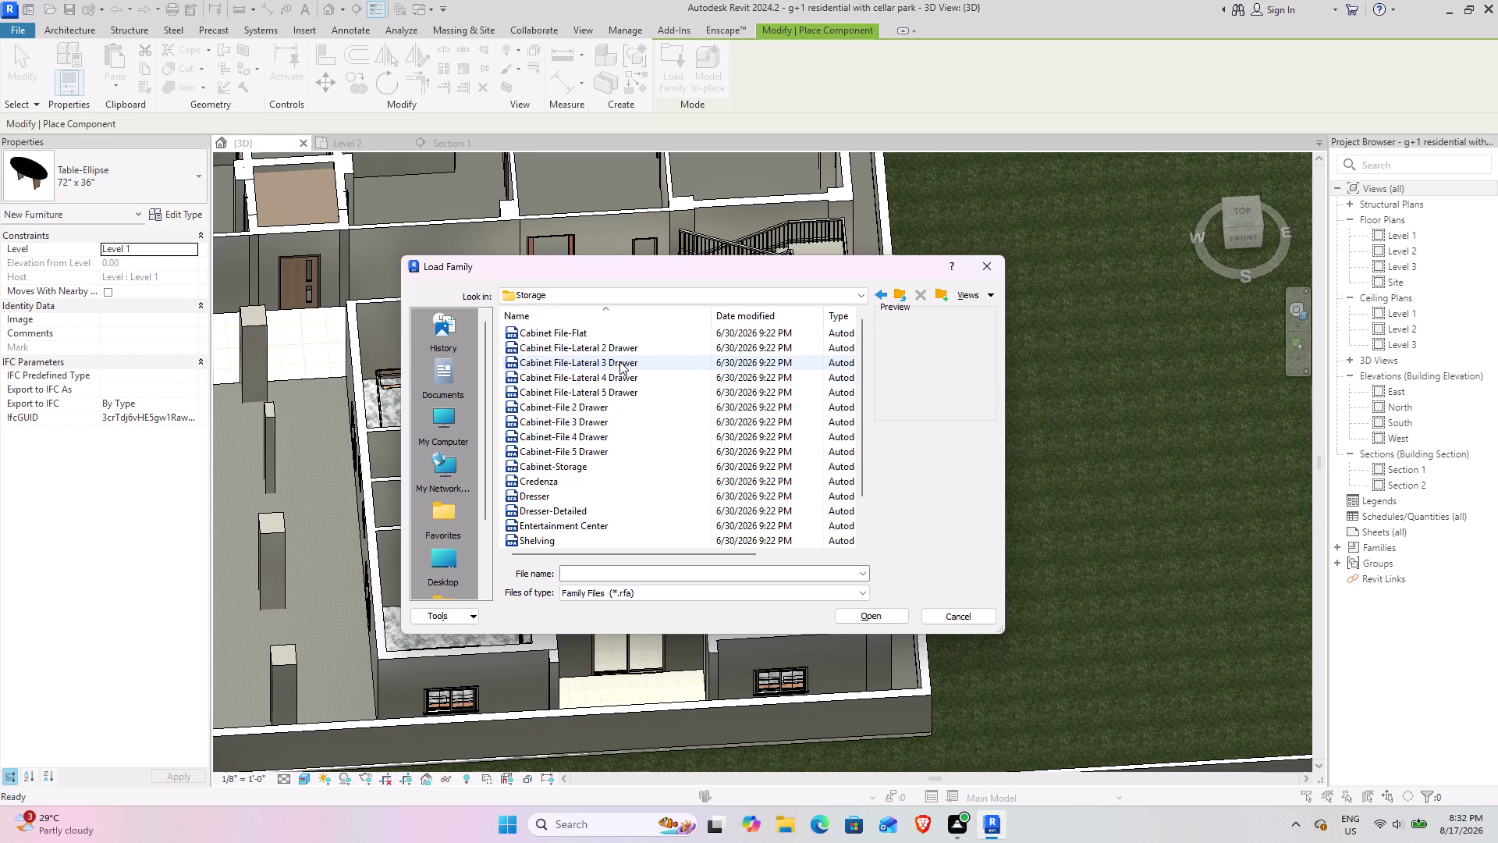
scroll(up, 3)
scroll(down, 3)
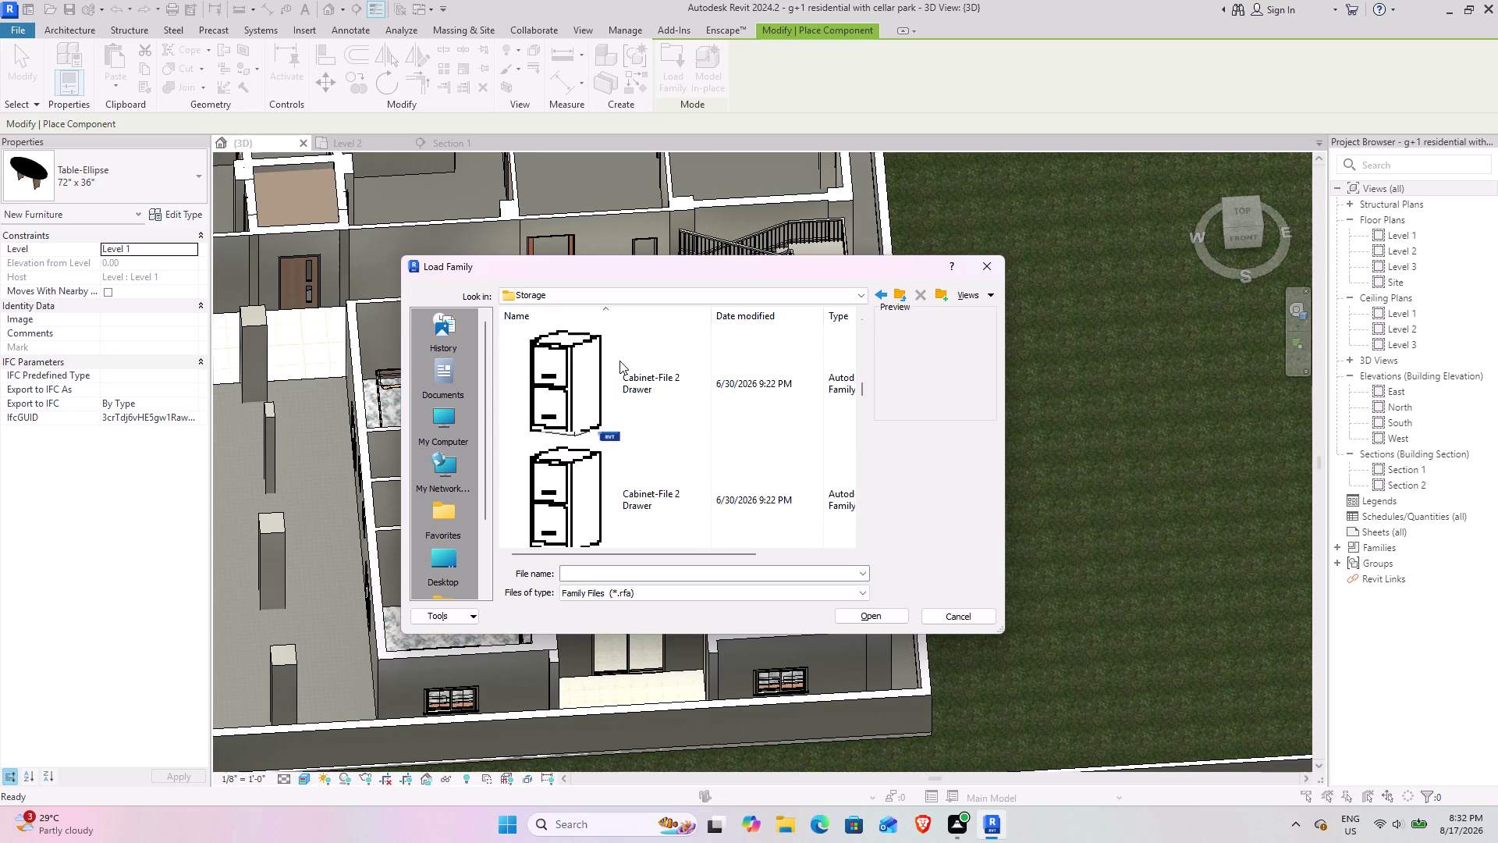
scroll(down, 3)
scroll(down, 3)
scroll(down, 3)
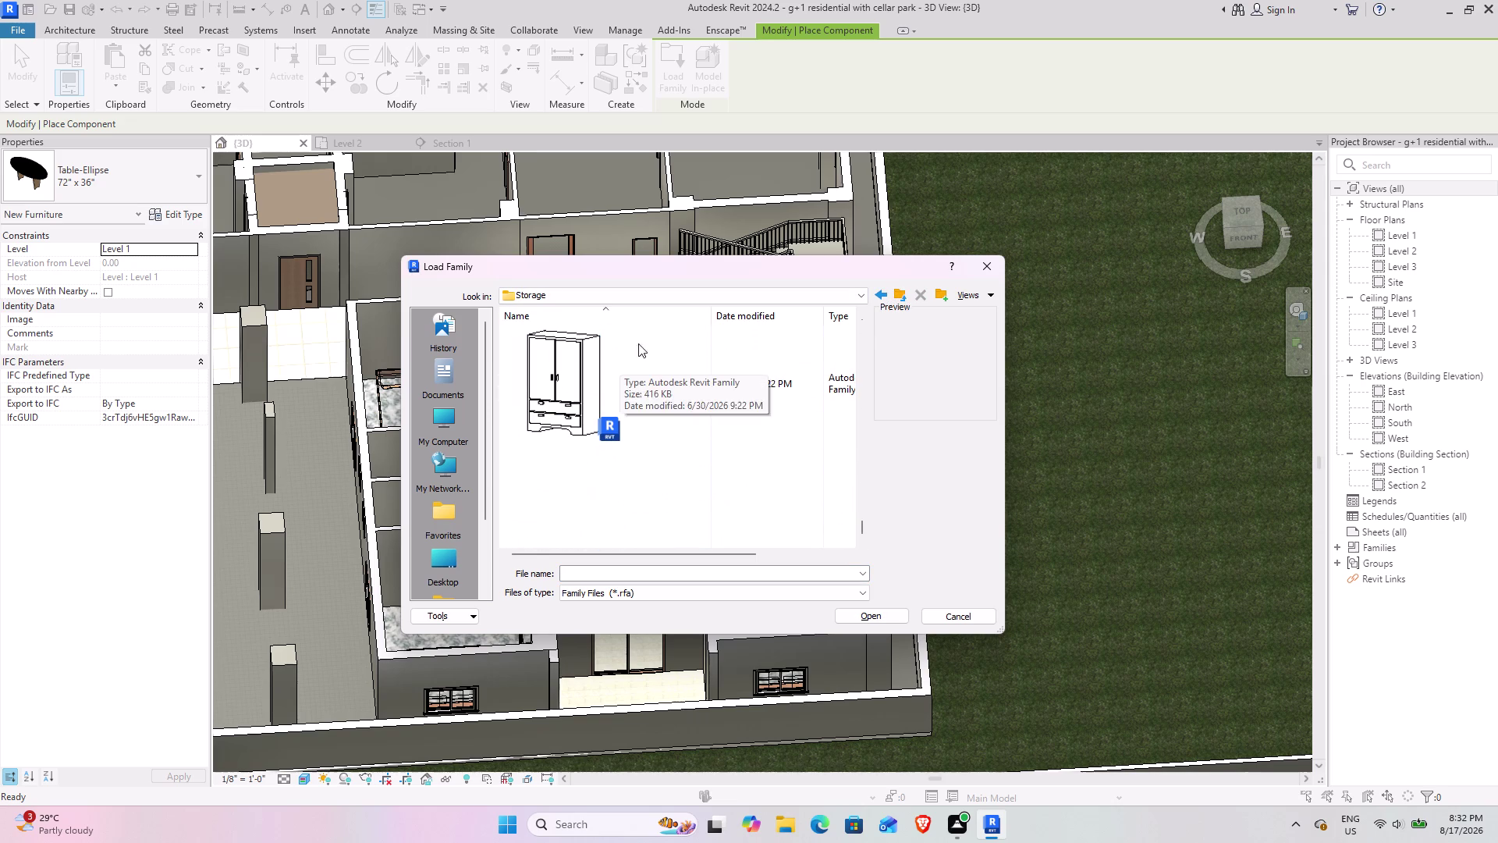
click(906, 296)
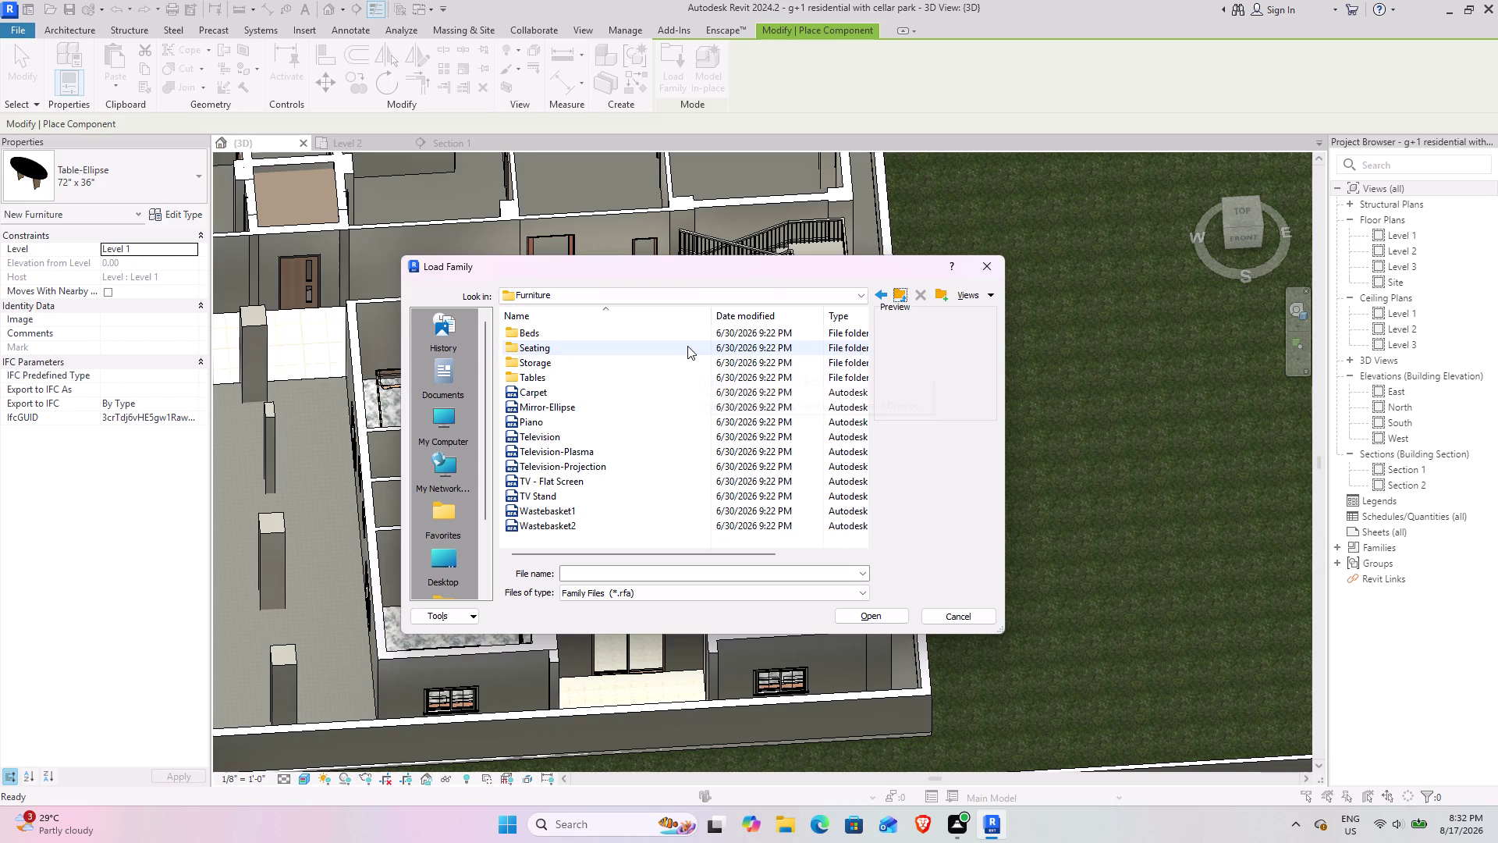
Look through the Seating folder, then go back to the Furniture folder.
double_click(688, 346)
scroll(up, 3)
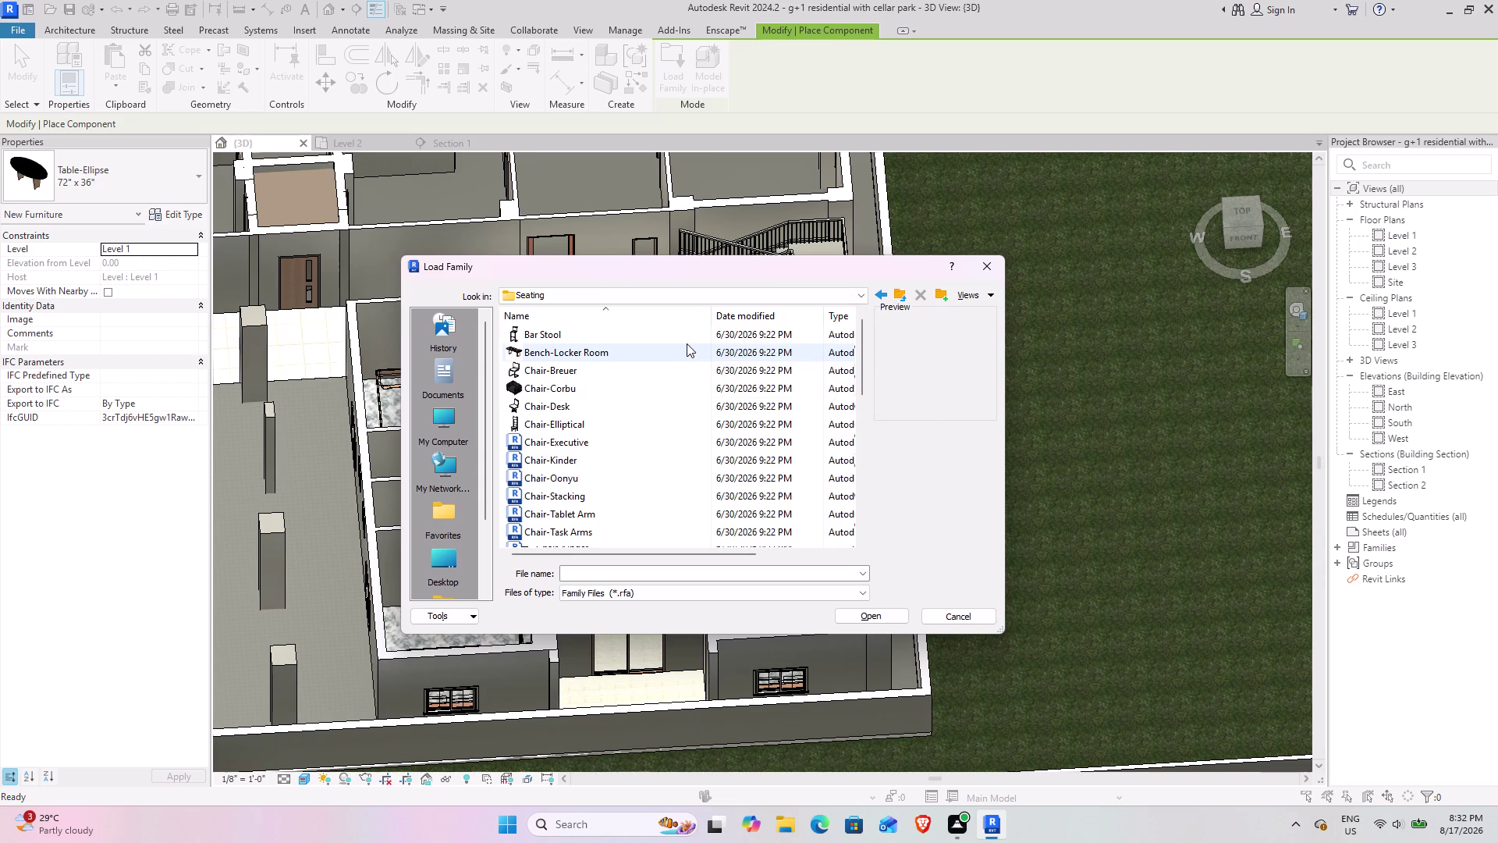
scroll(up, 3)
scroll(down, 3)
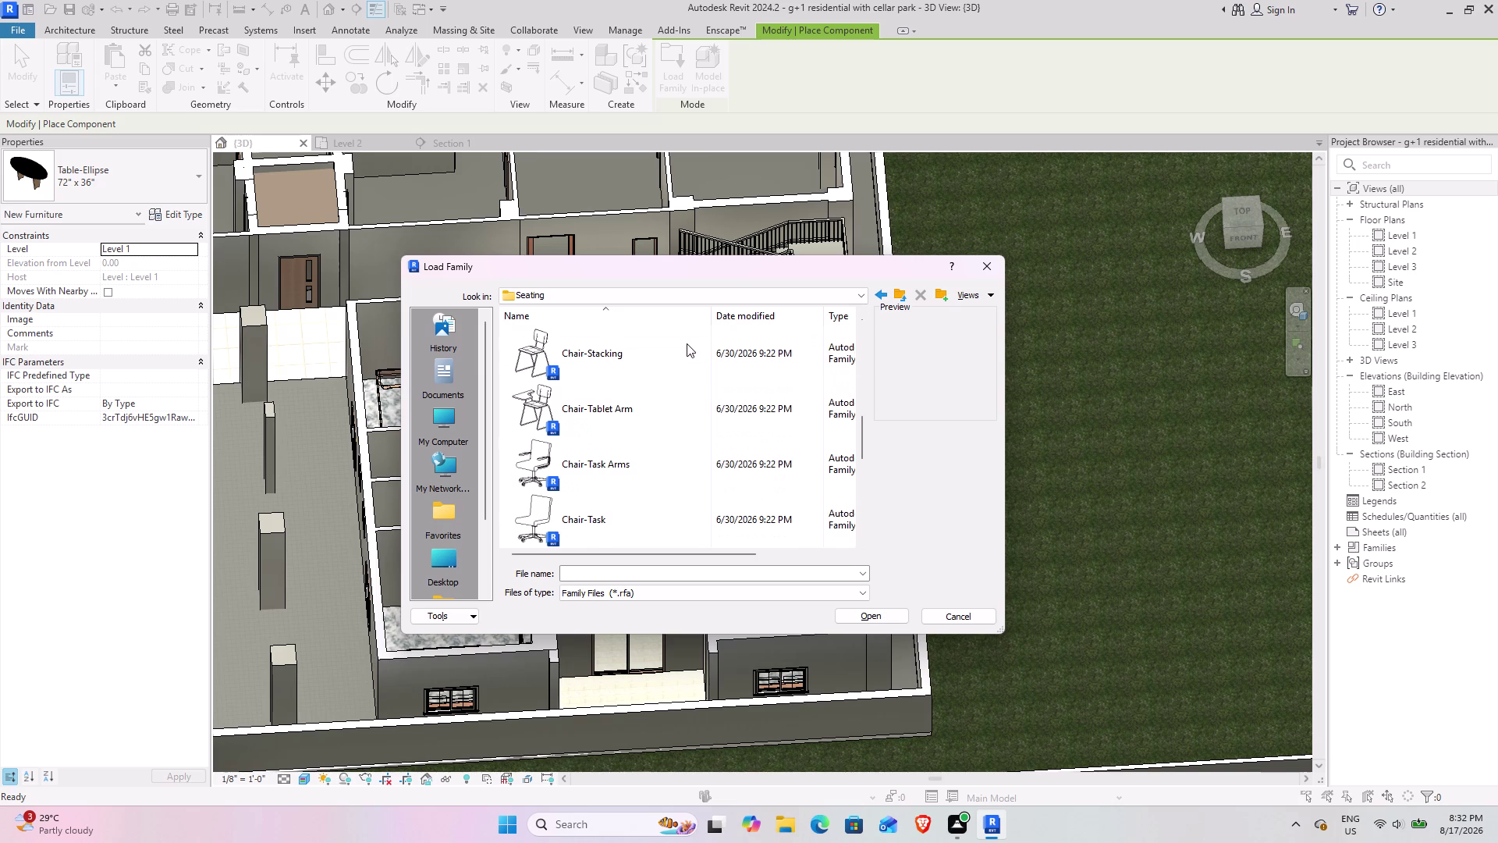
scroll(down, 3)
scroll(down, 3)
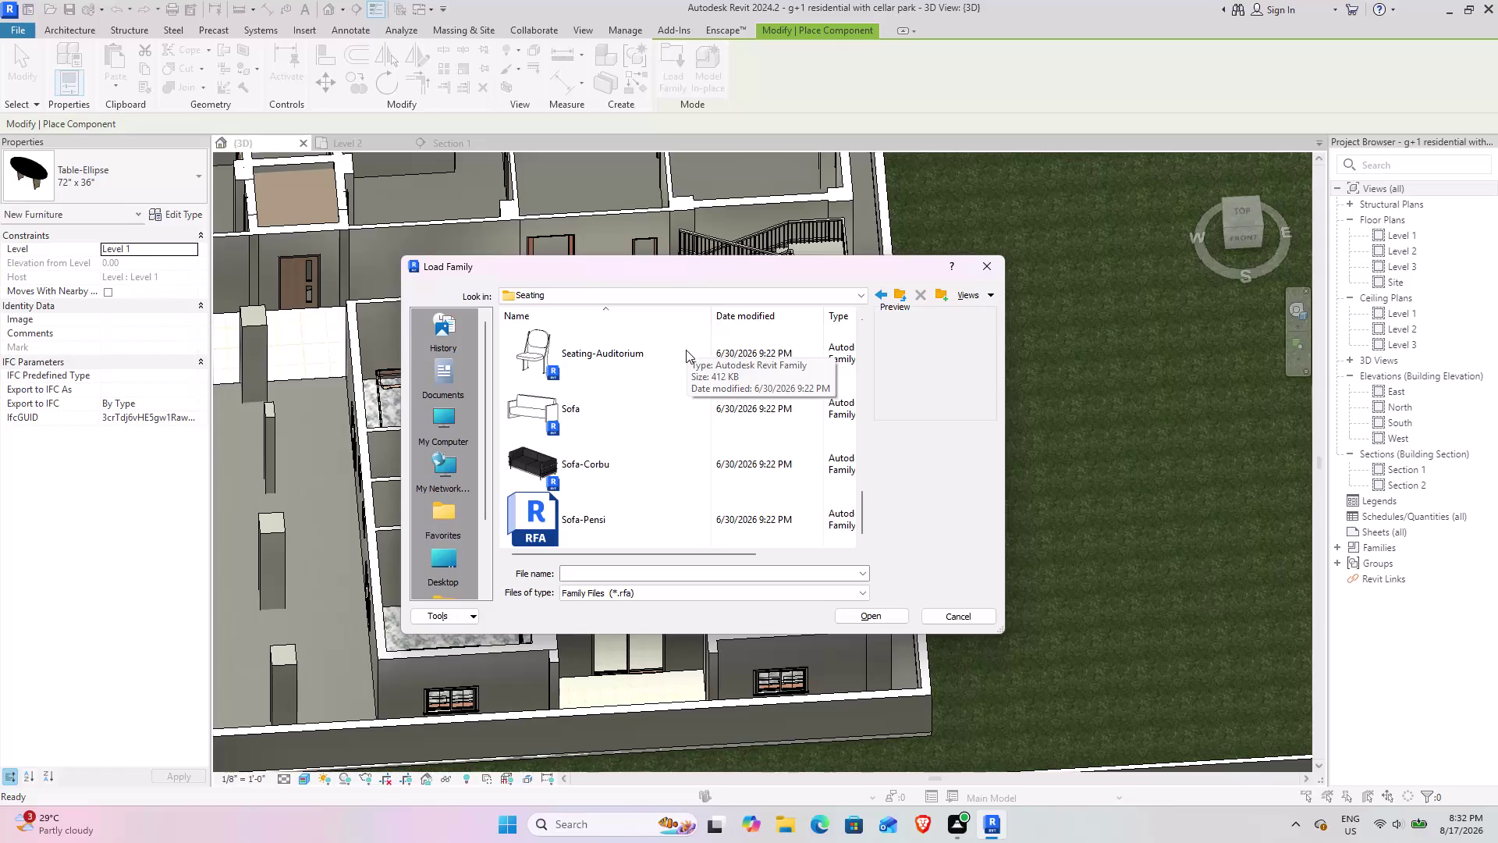
scroll(down, 3)
scroll(down, 3)
scroll(down, 3)
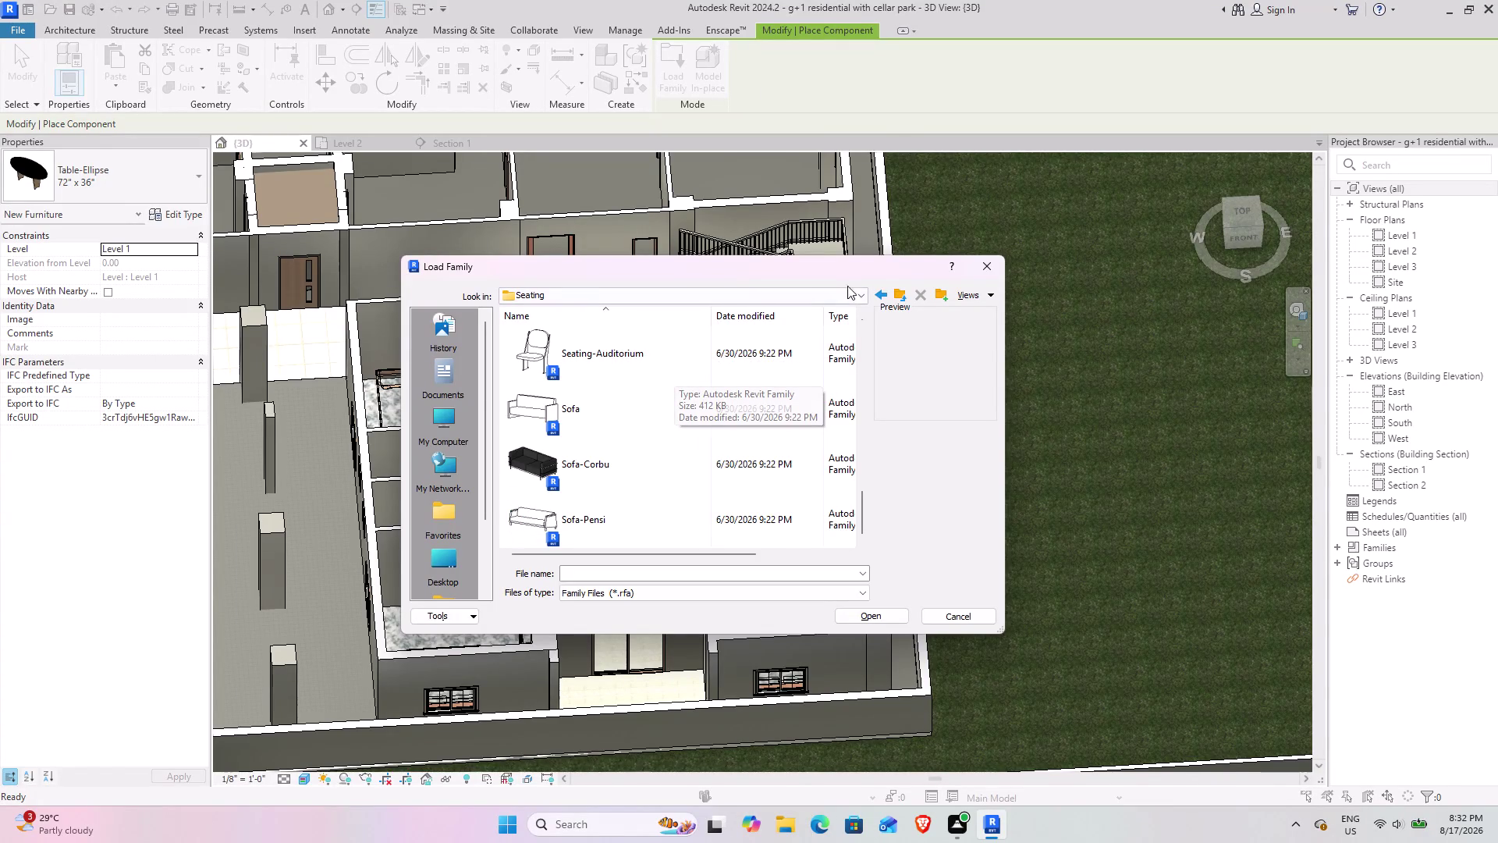
click(912, 295)
click(908, 295)
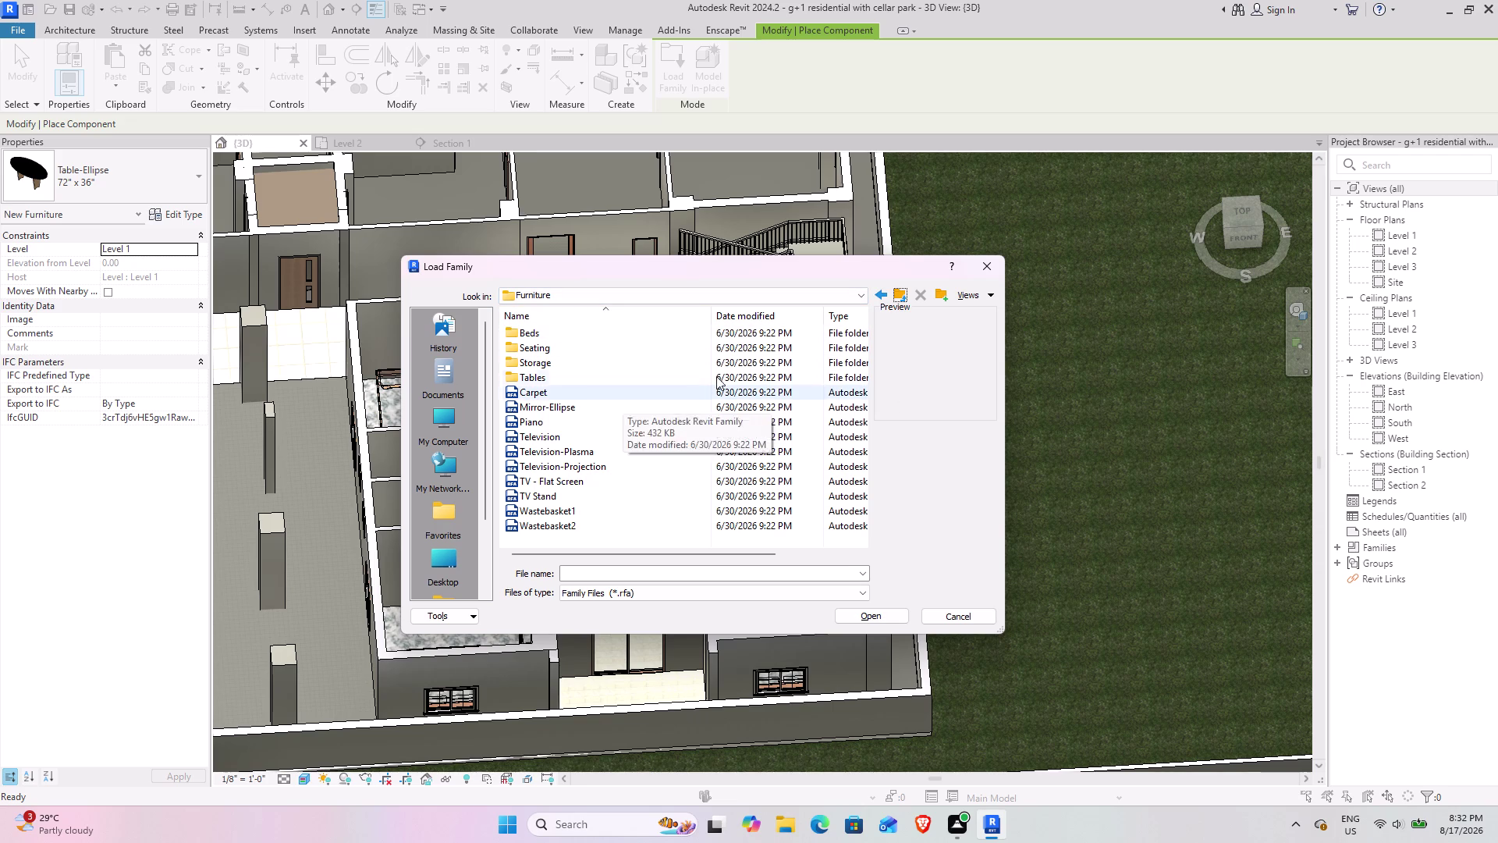
scroll(up, 3)
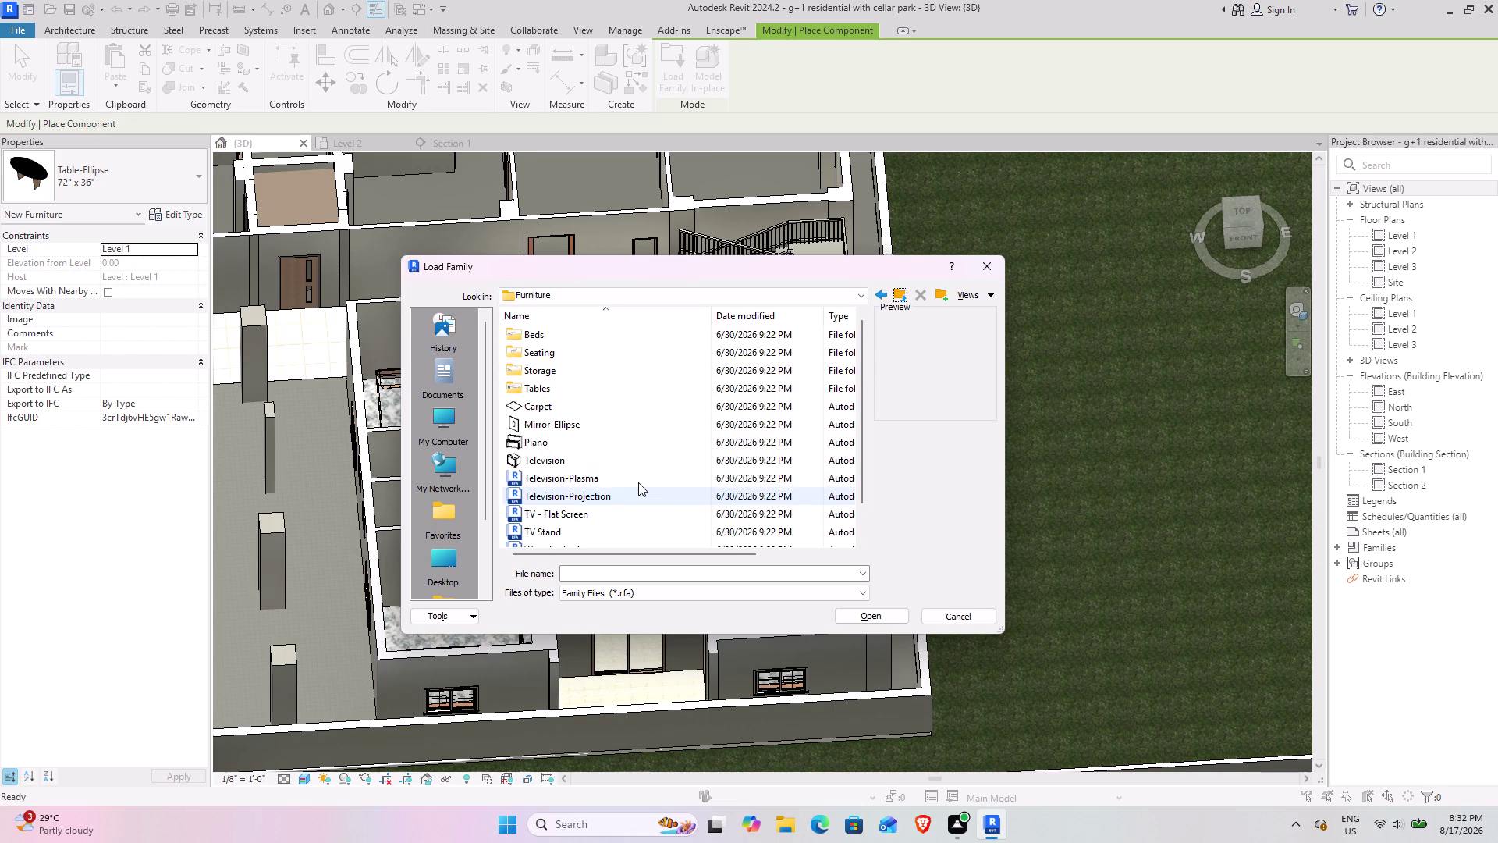
scroll(up, 3)
scroll(up, 3)
middle_drag(628, 475, 646, 278)
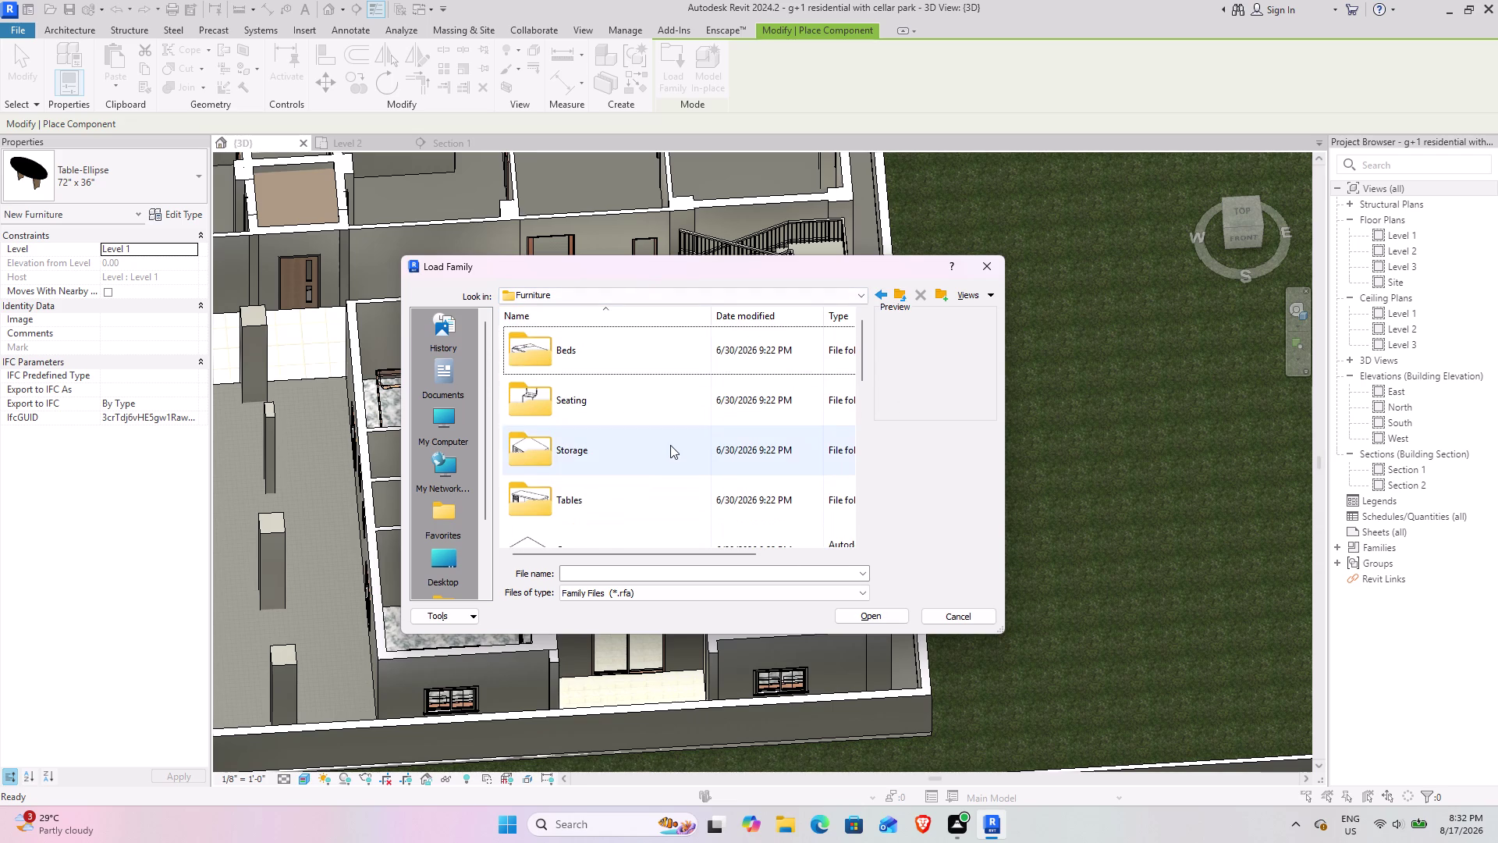
scroll(down, 3)
scroll(down, 3)
scroll(up, 3)
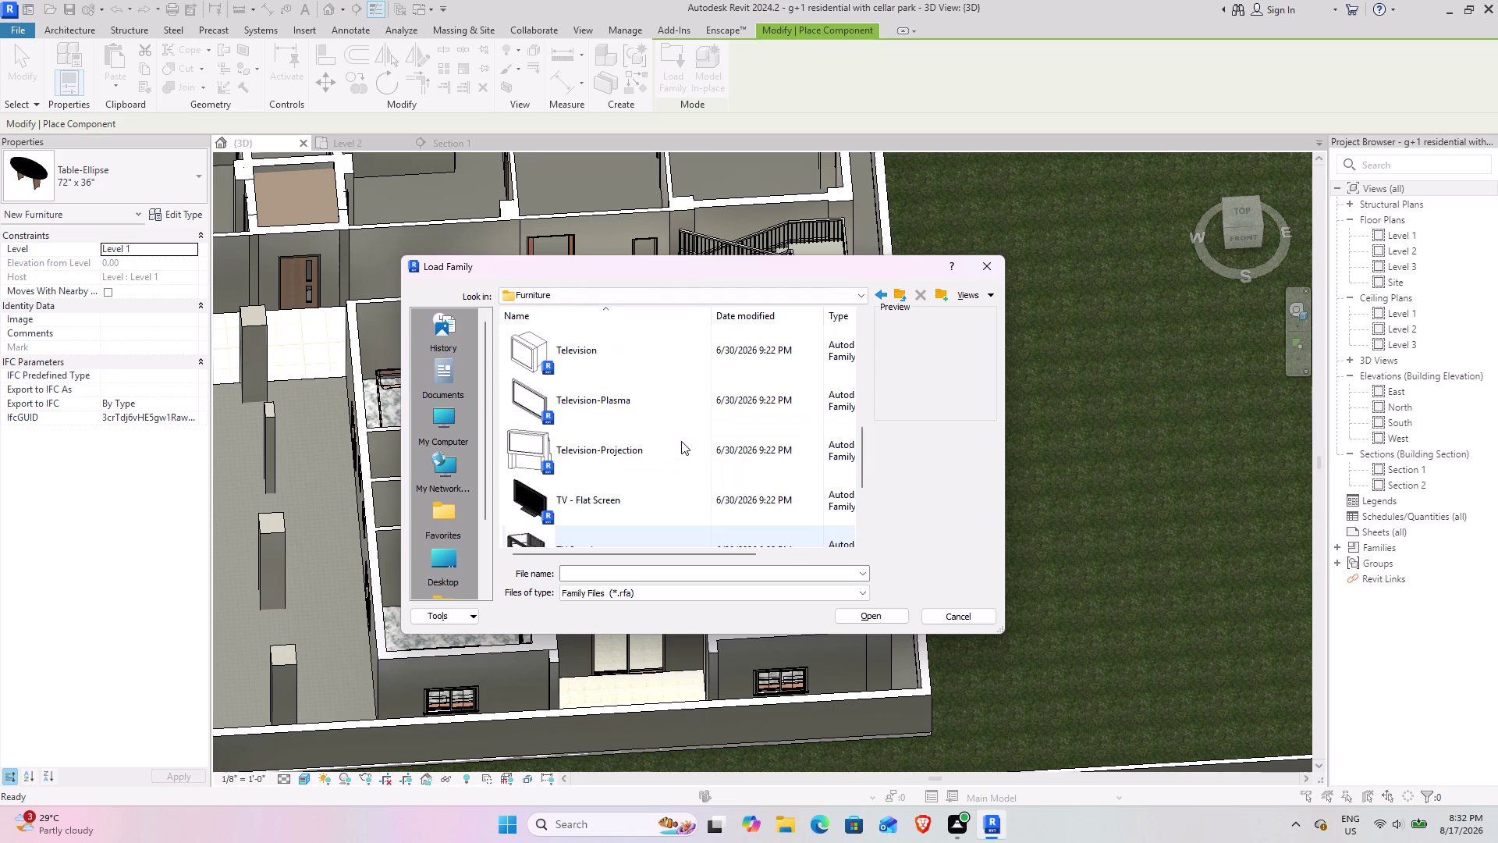
scroll(down, 3)
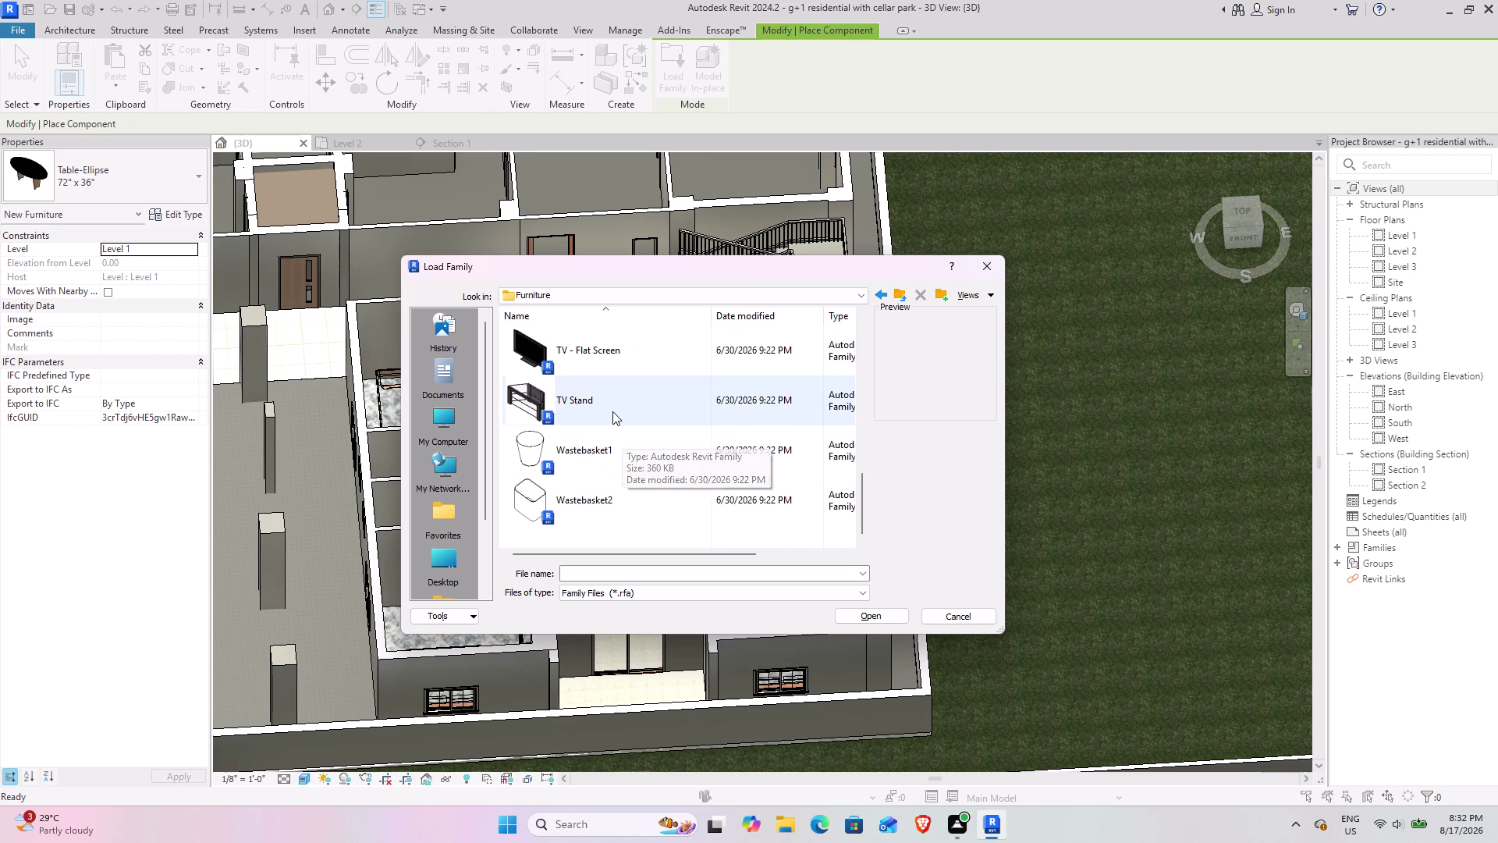
Load TV Stand.rfa and bring up the Level 2 floor plan.
click(612, 409)
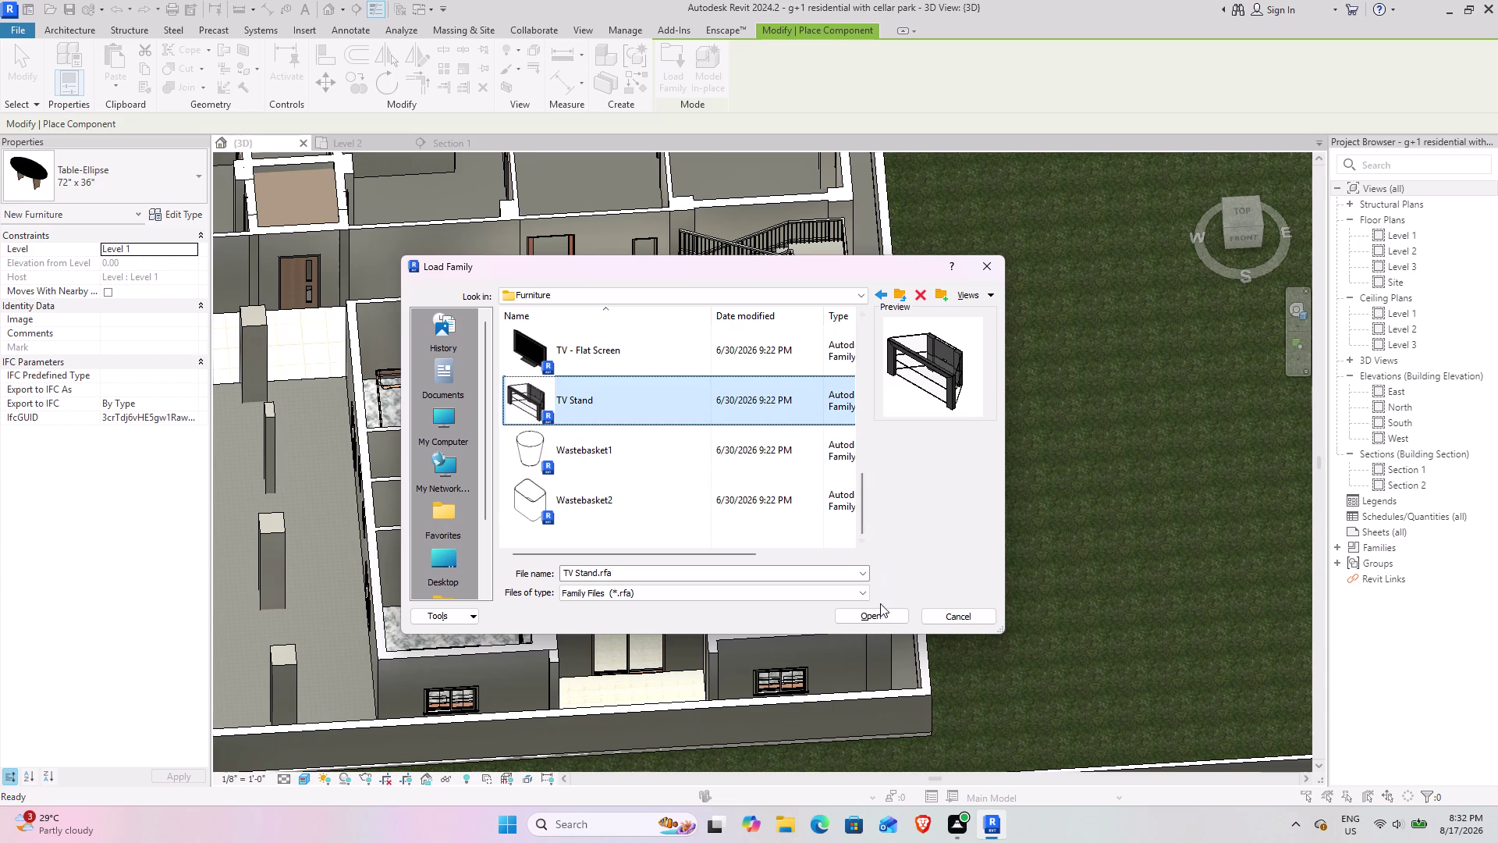
click(881, 612)
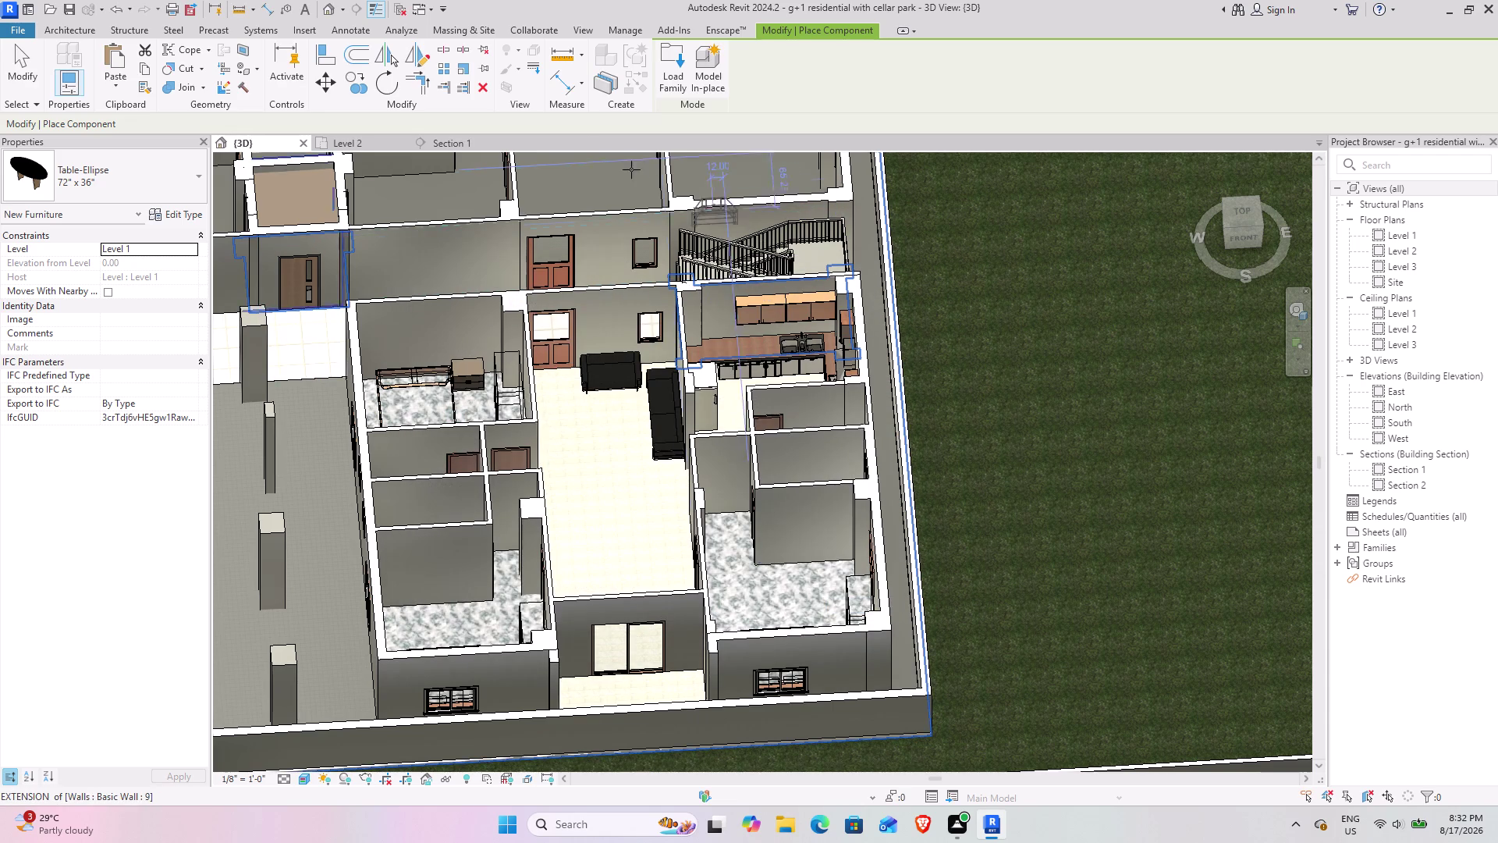
click(365, 145)
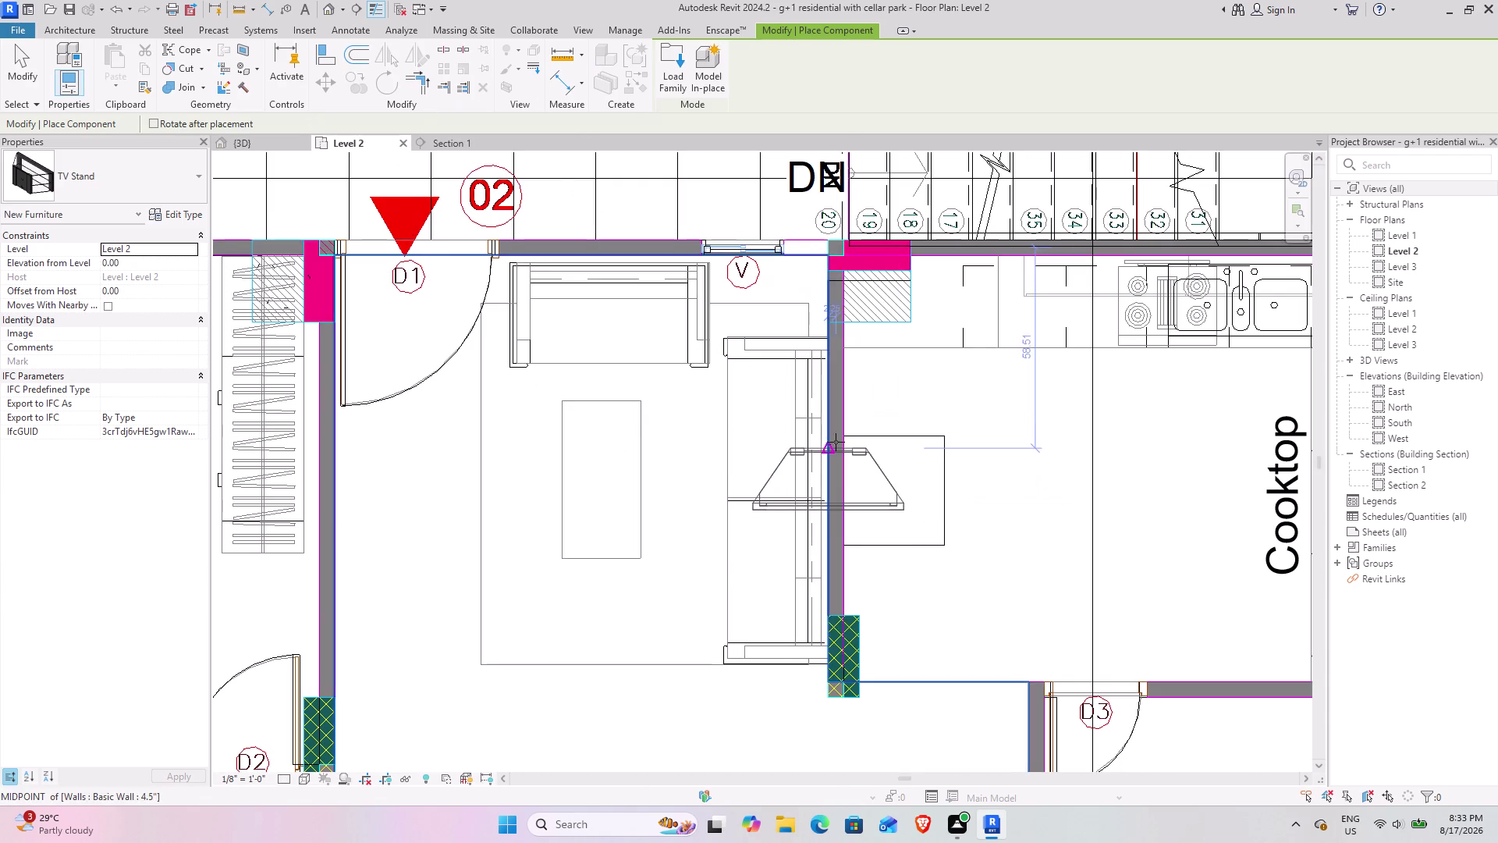
Zoom the Level 2 plan to the bedroom stand wall and start Aligned Dimension.
scroll(down, 3)
middle_drag(875, 470, 822, 185)
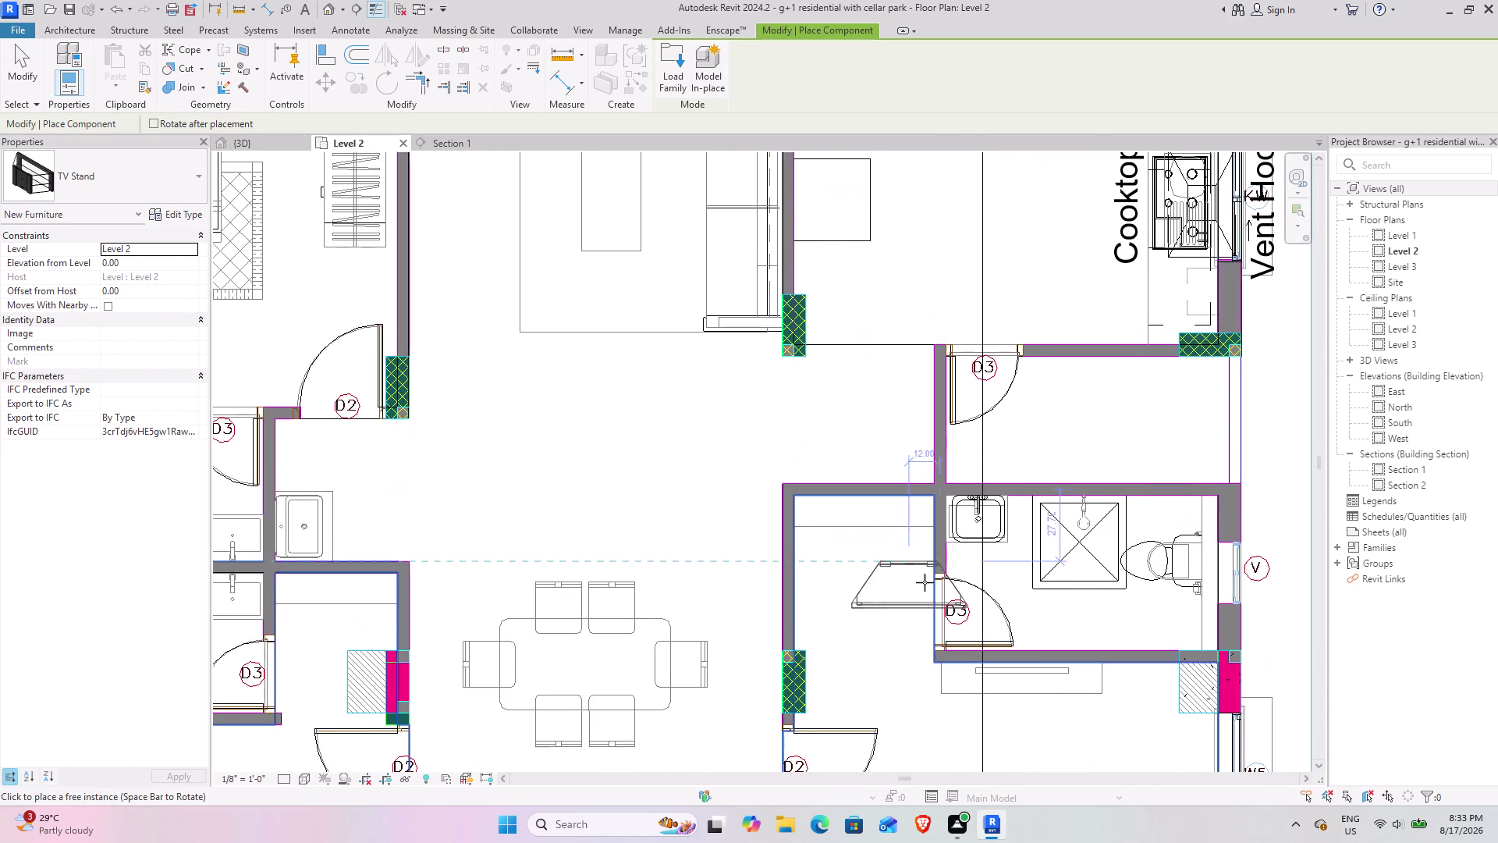
middle_drag(918, 572, 796, 279)
scroll(up, 3)
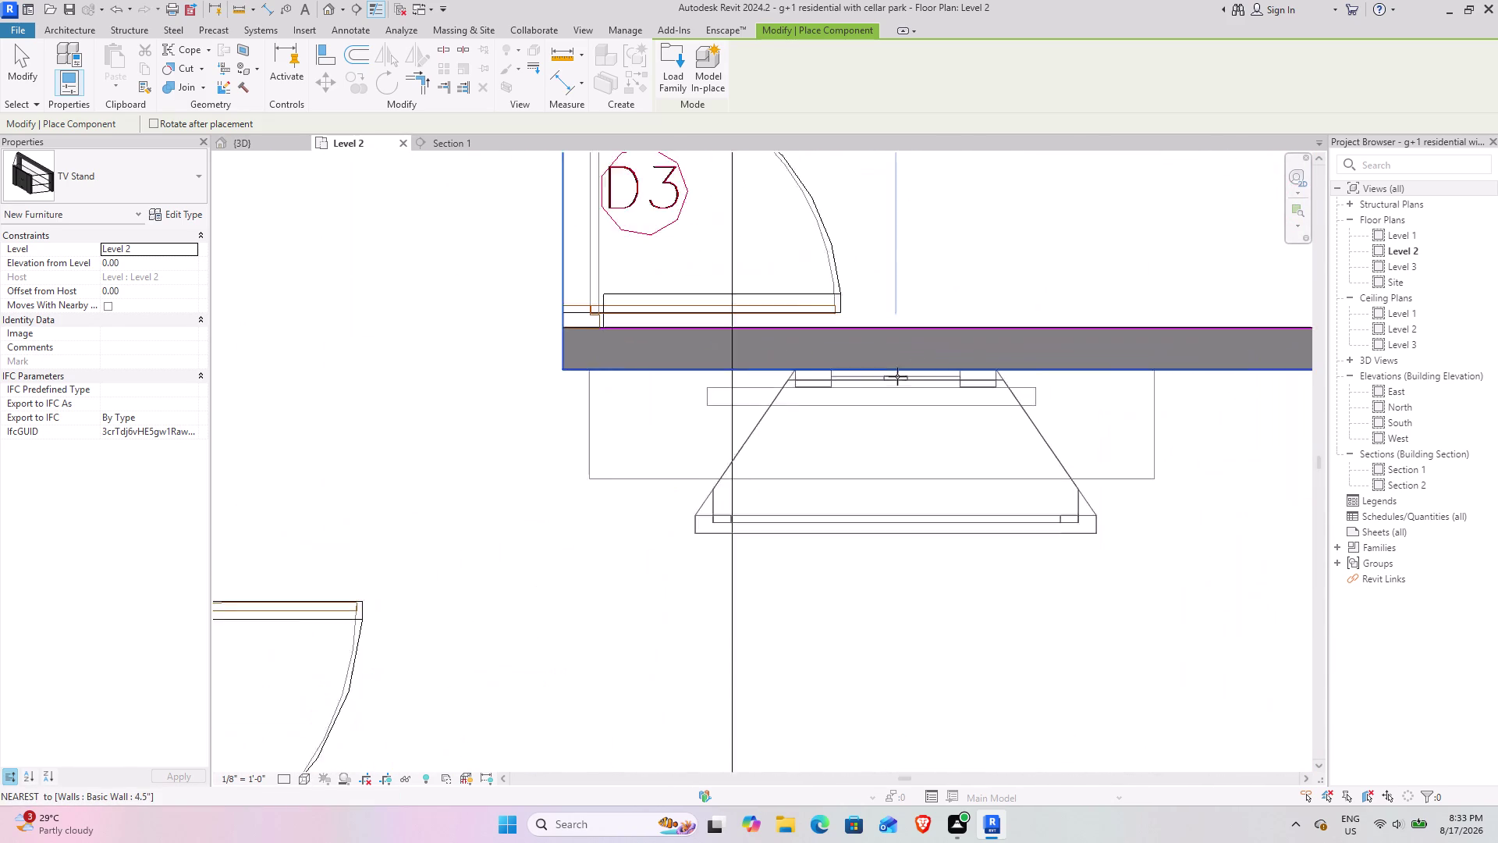
scroll(up, 3)
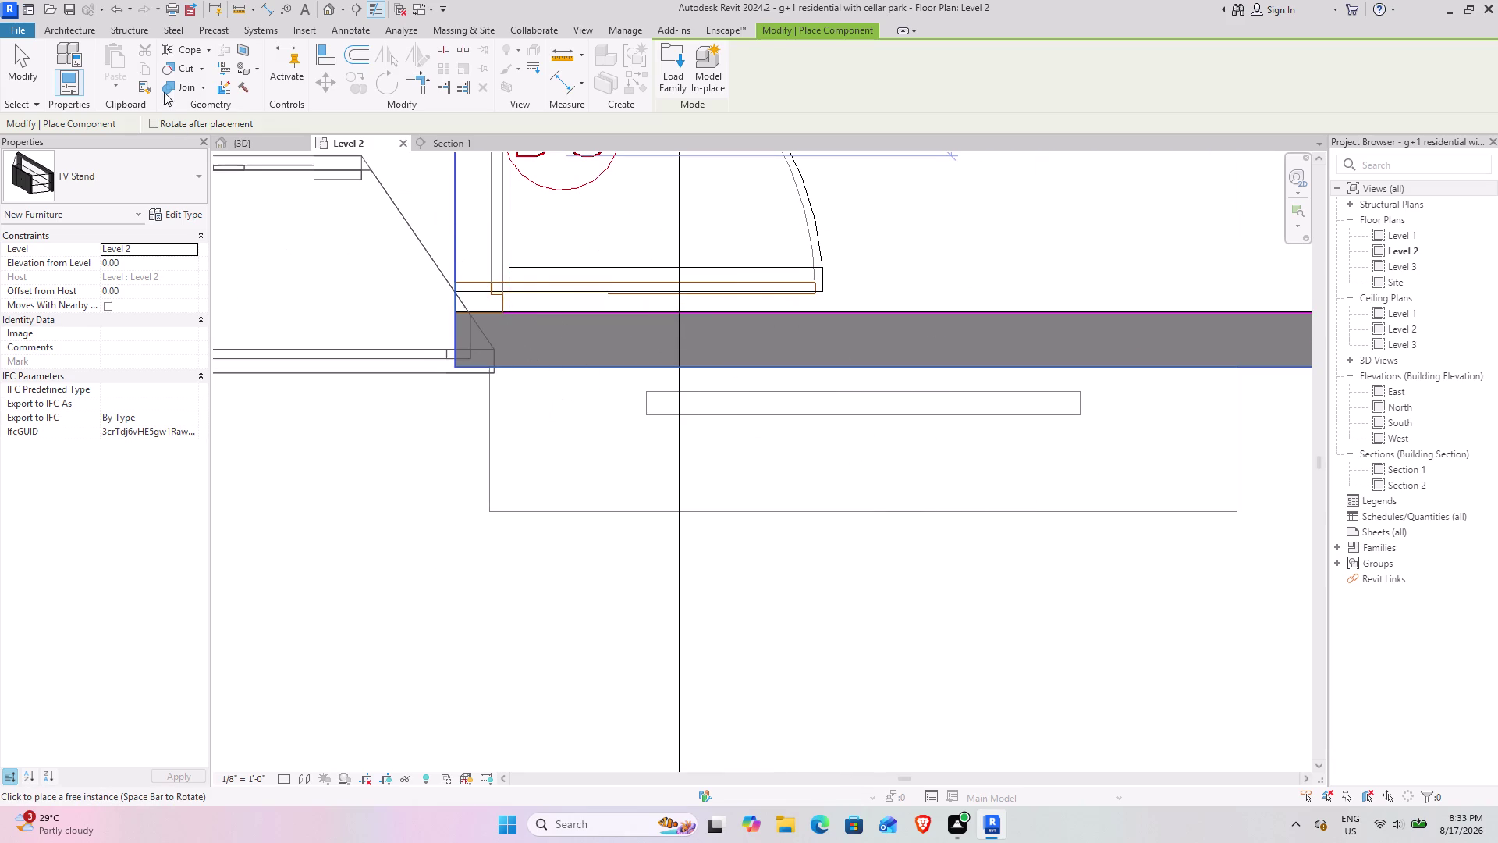
click(271, 8)
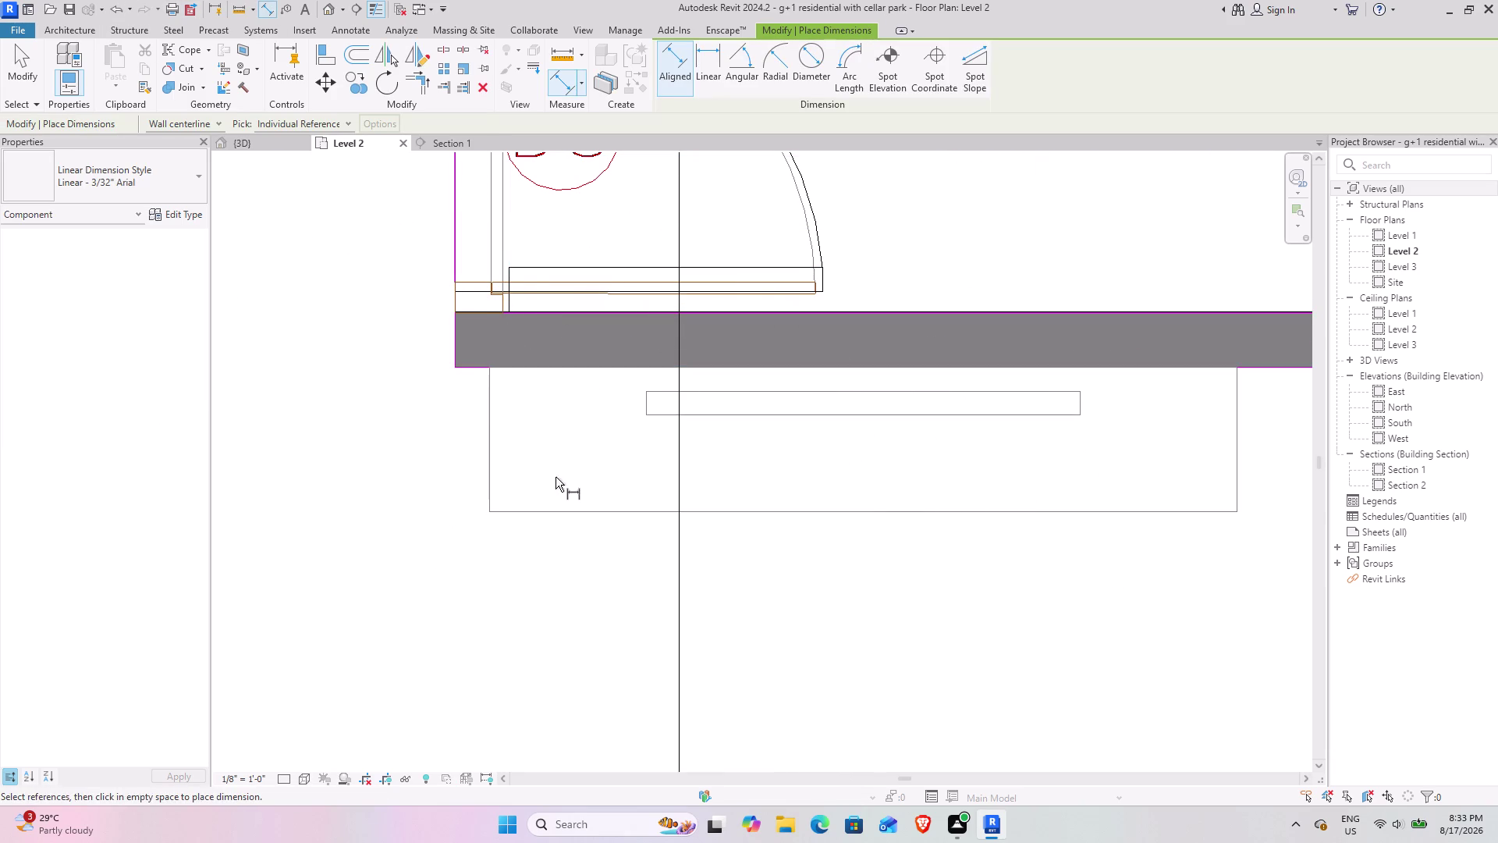
Measure the 62.0 wall span available for the TV stand.
click(490, 425)
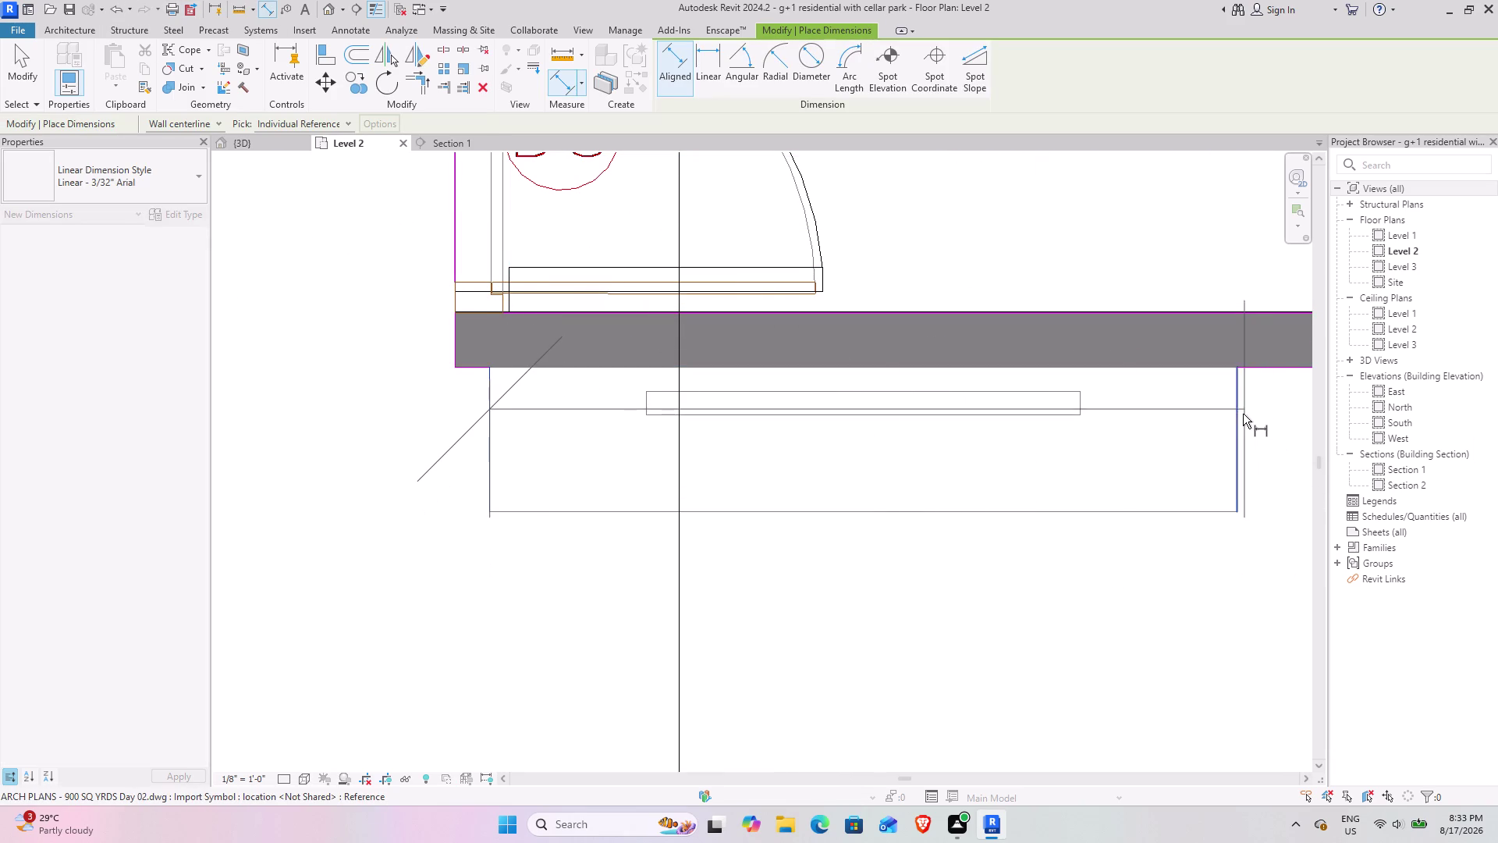
click(1241, 418)
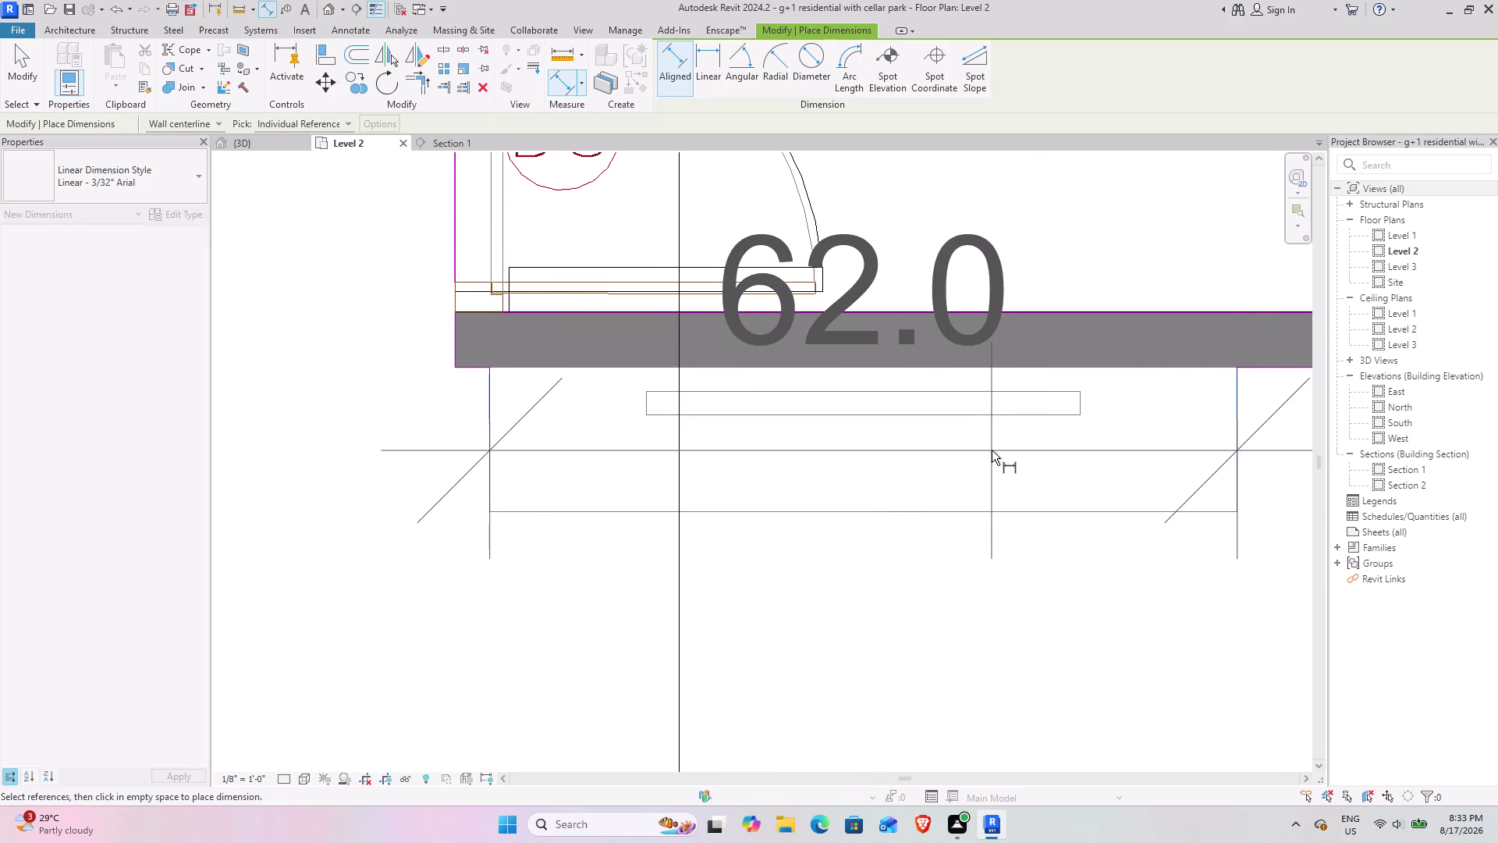
key(Escape)
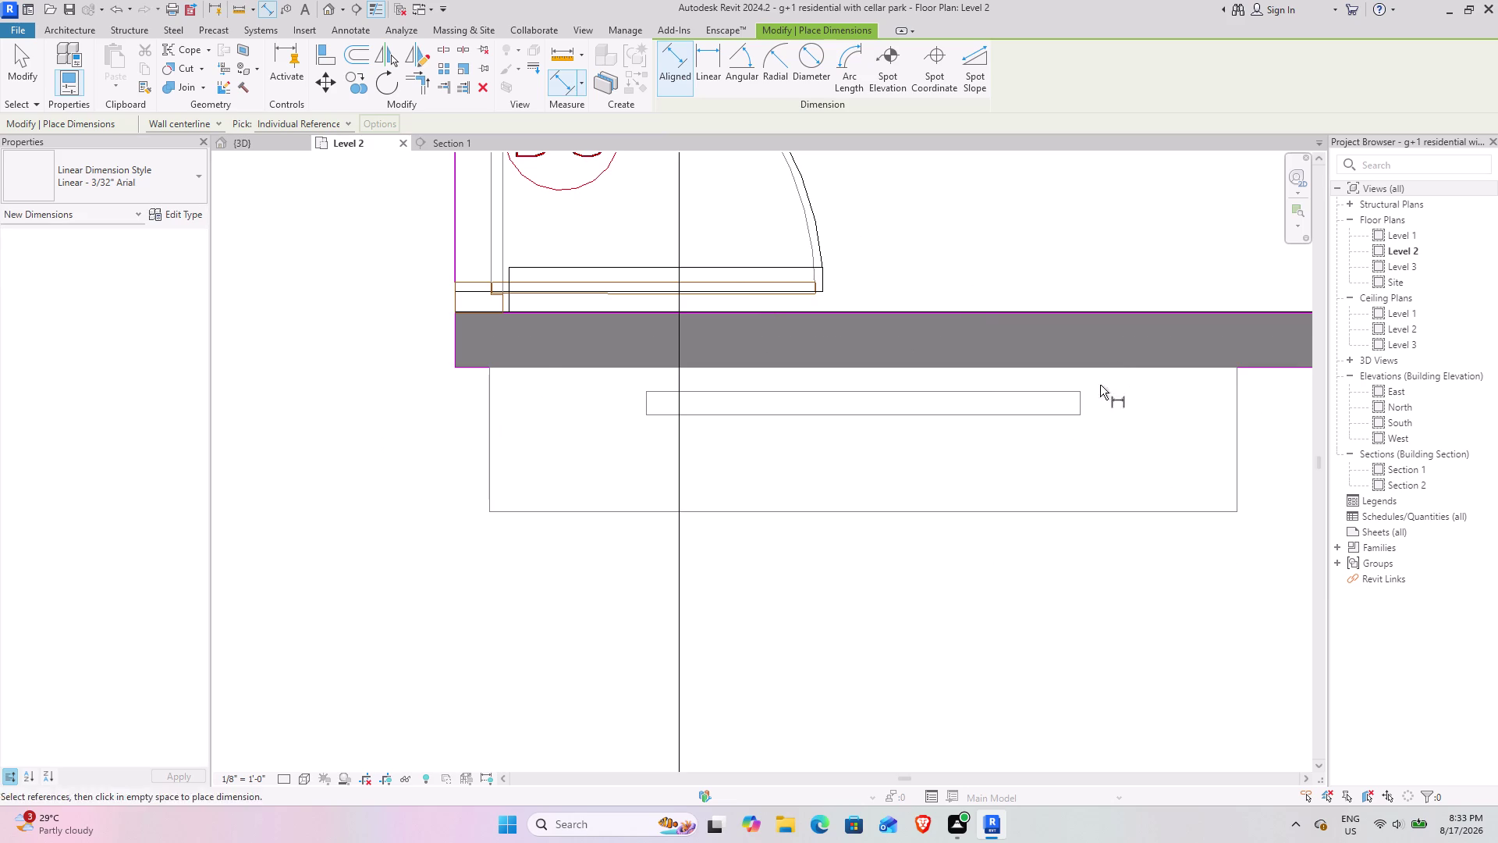
Measure the 14.2 depth, then open the TV Stand type properties.
click(525, 512)
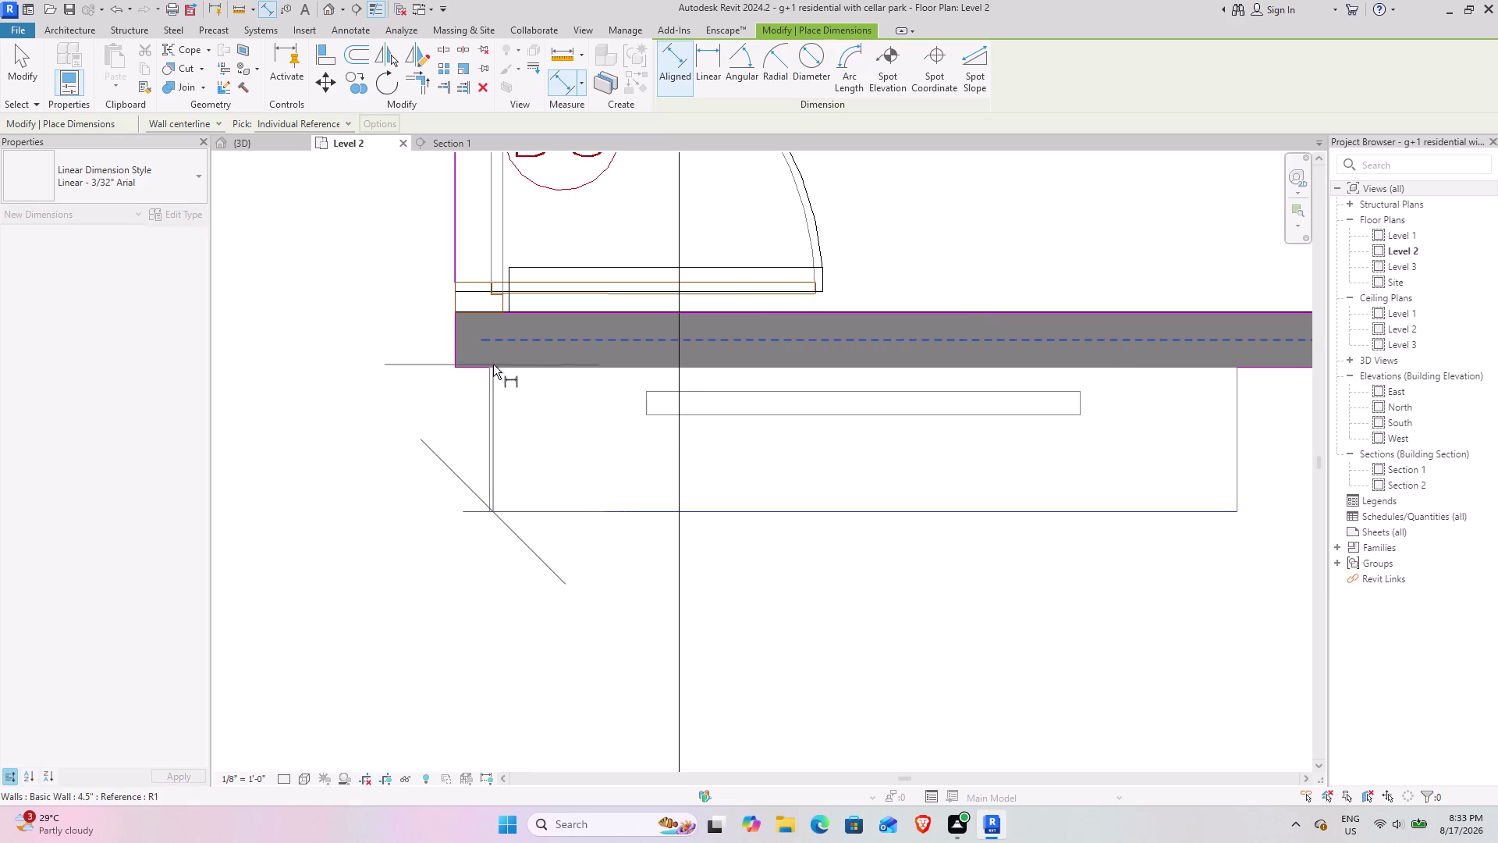
scroll(up, 3)
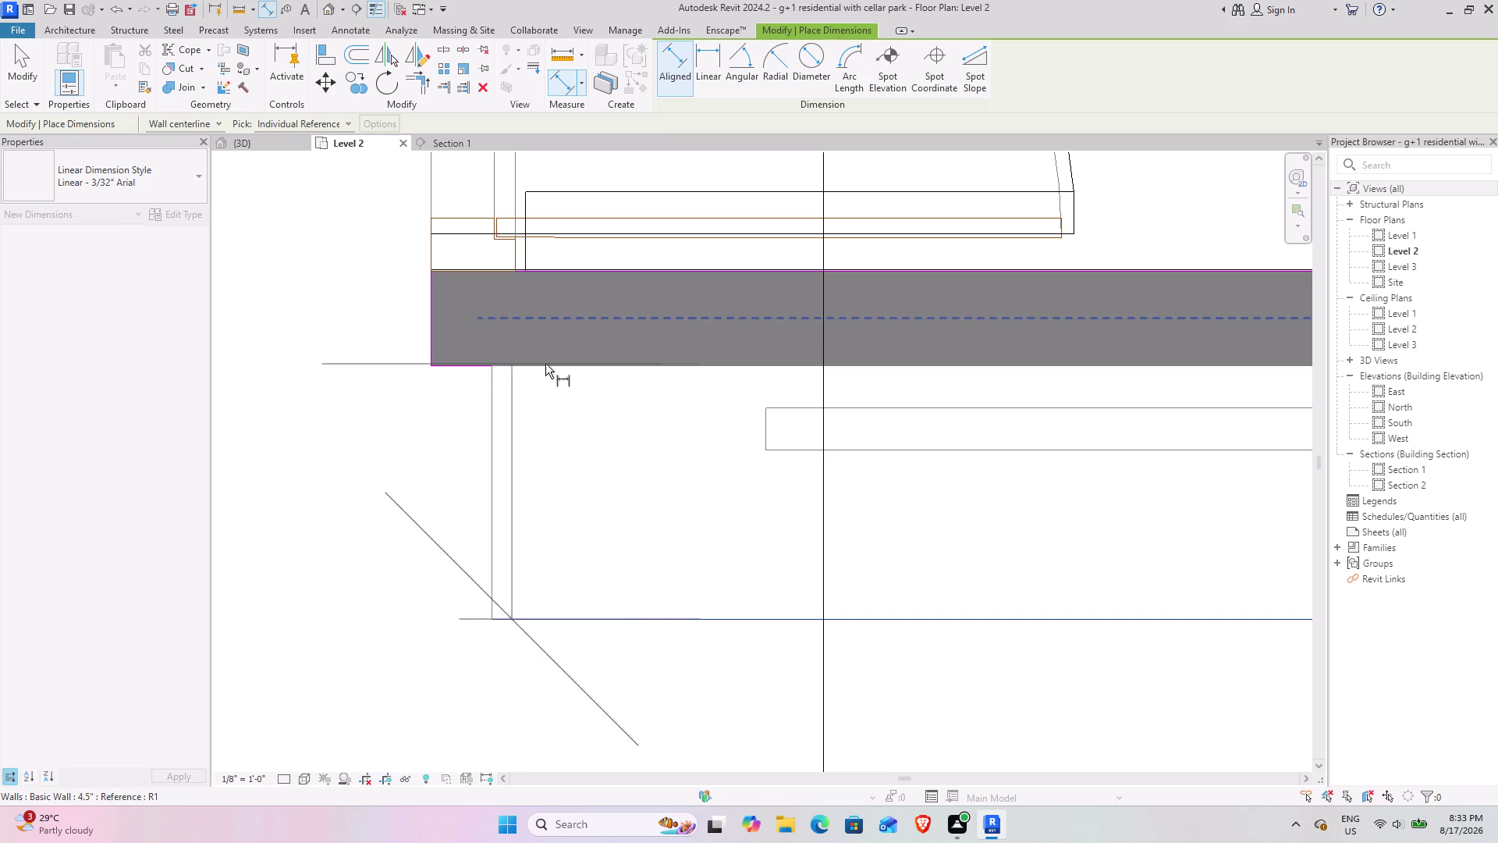
scroll(down, 3)
middle_drag(1056, 376, 816, 377)
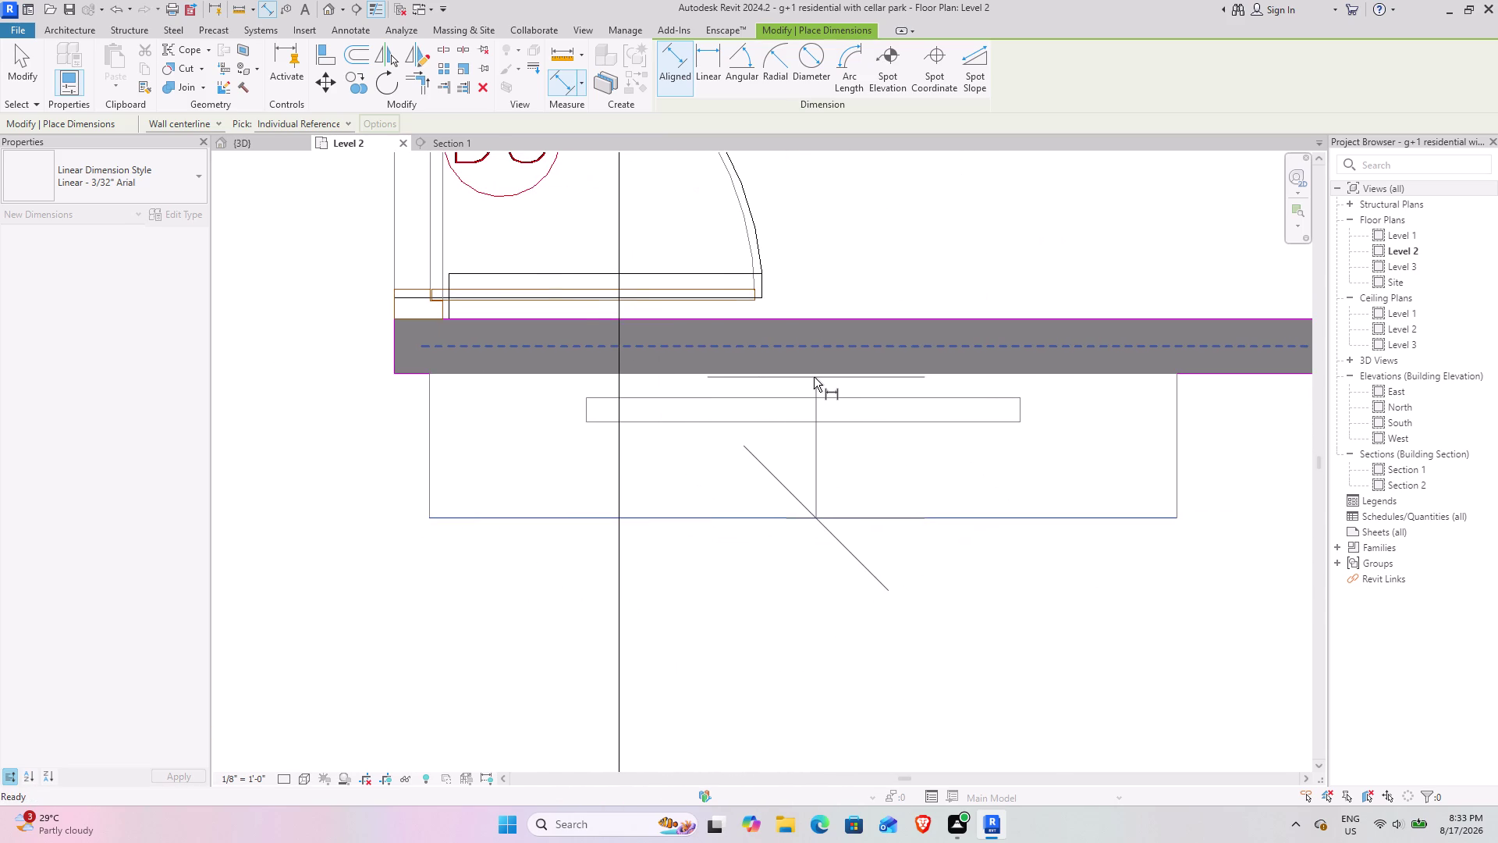
click(814, 377)
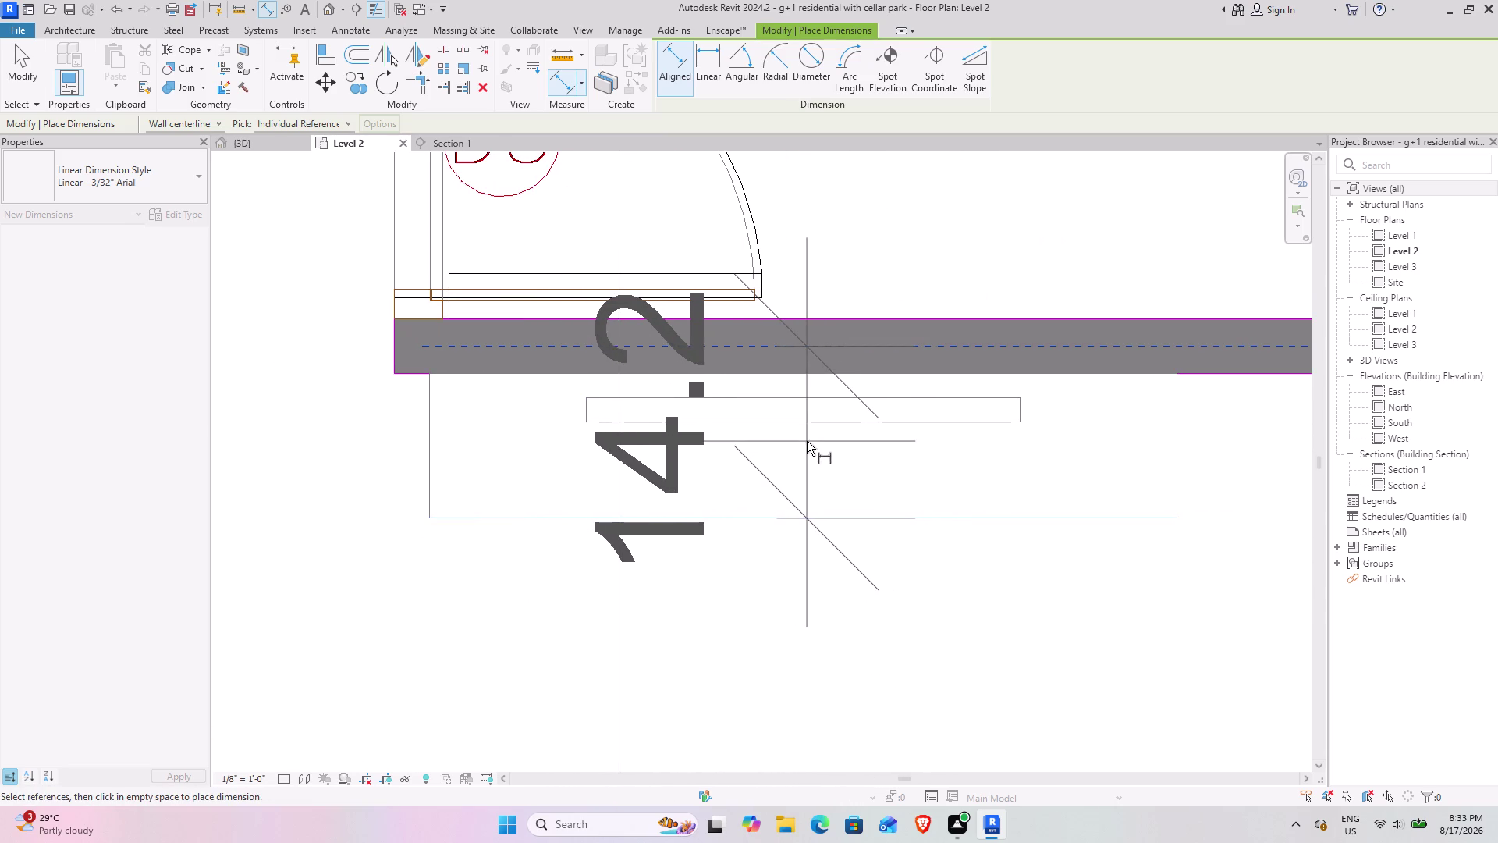
key(Escape)
key(Escape)
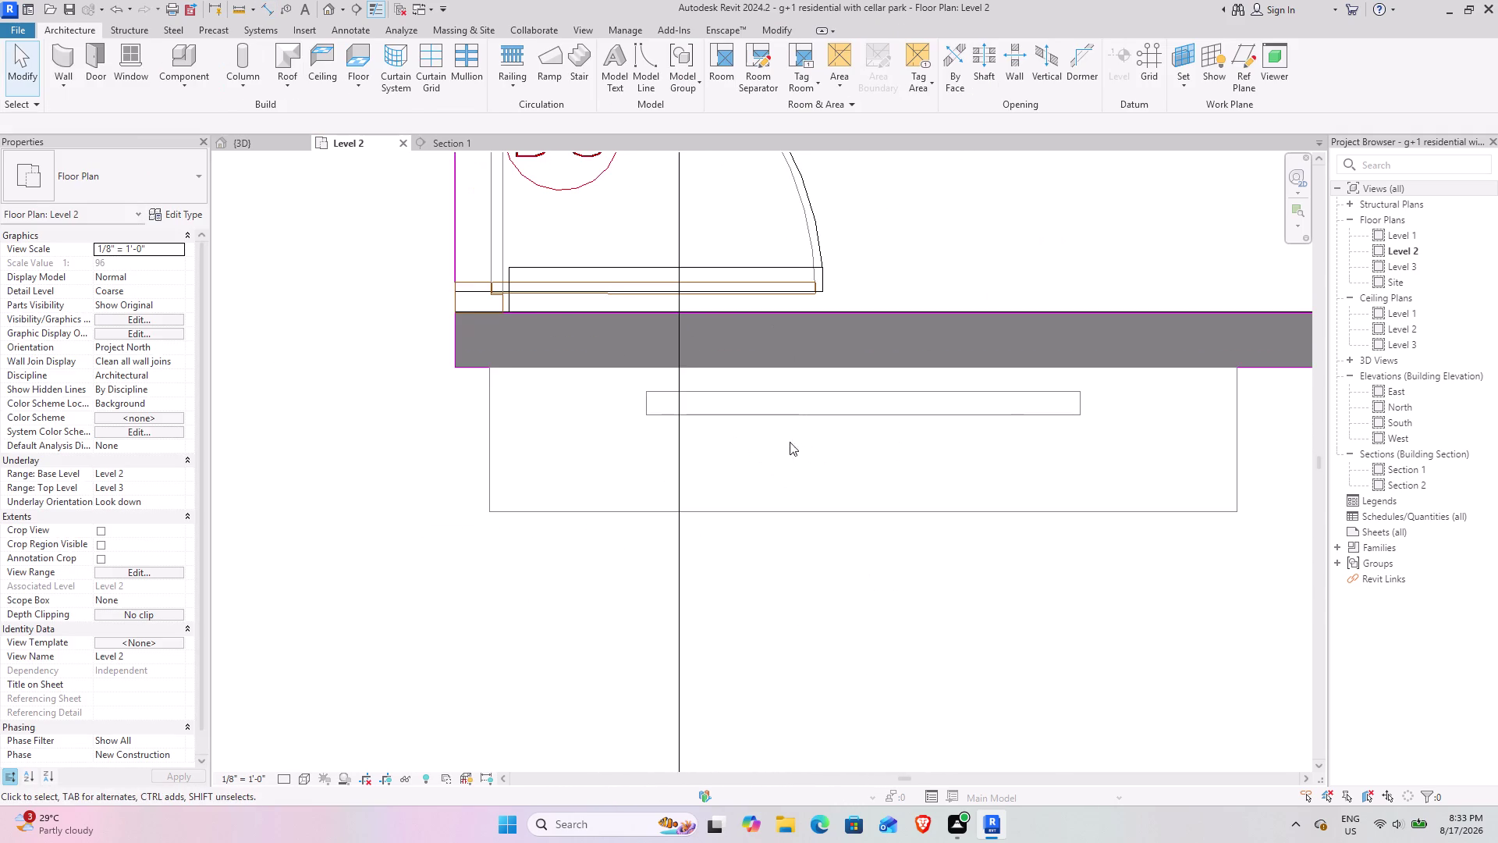
click(182, 56)
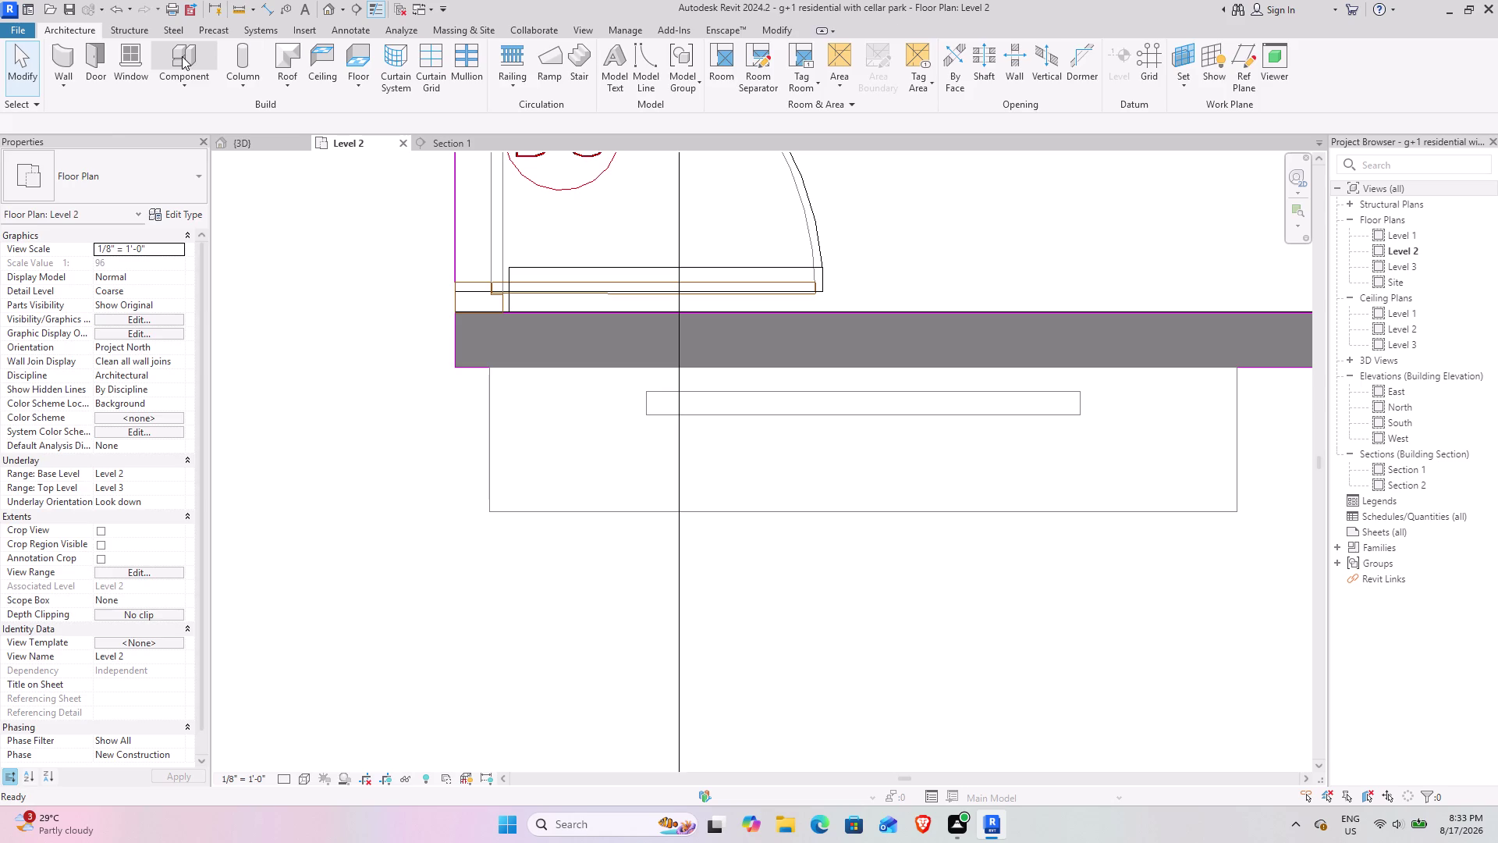
click(193, 217)
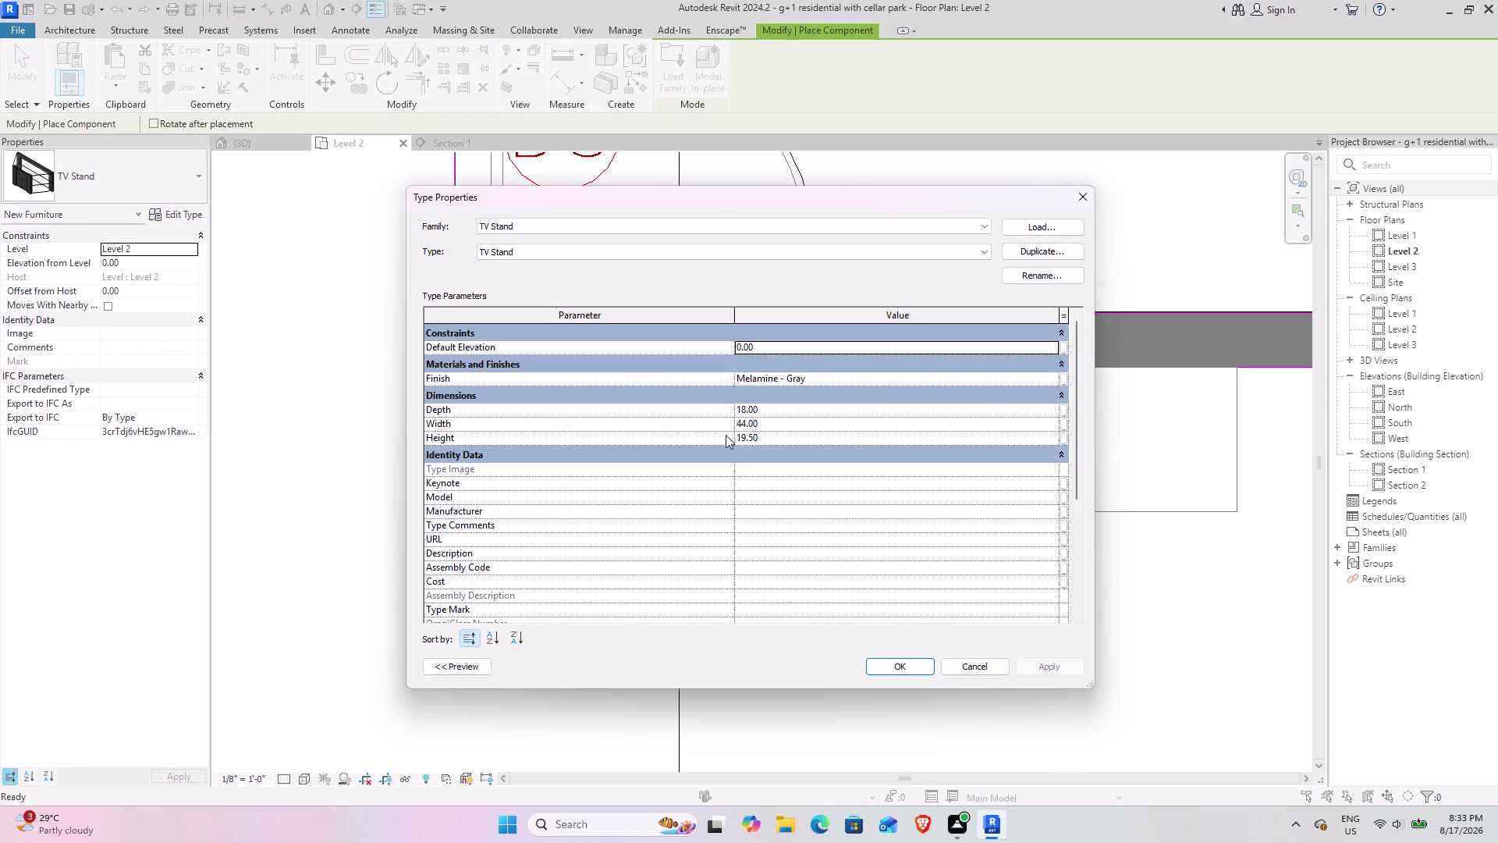
Set the TV Stand type to Width 62, Depth 14, Height 24.
click(788, 427)
text(62)
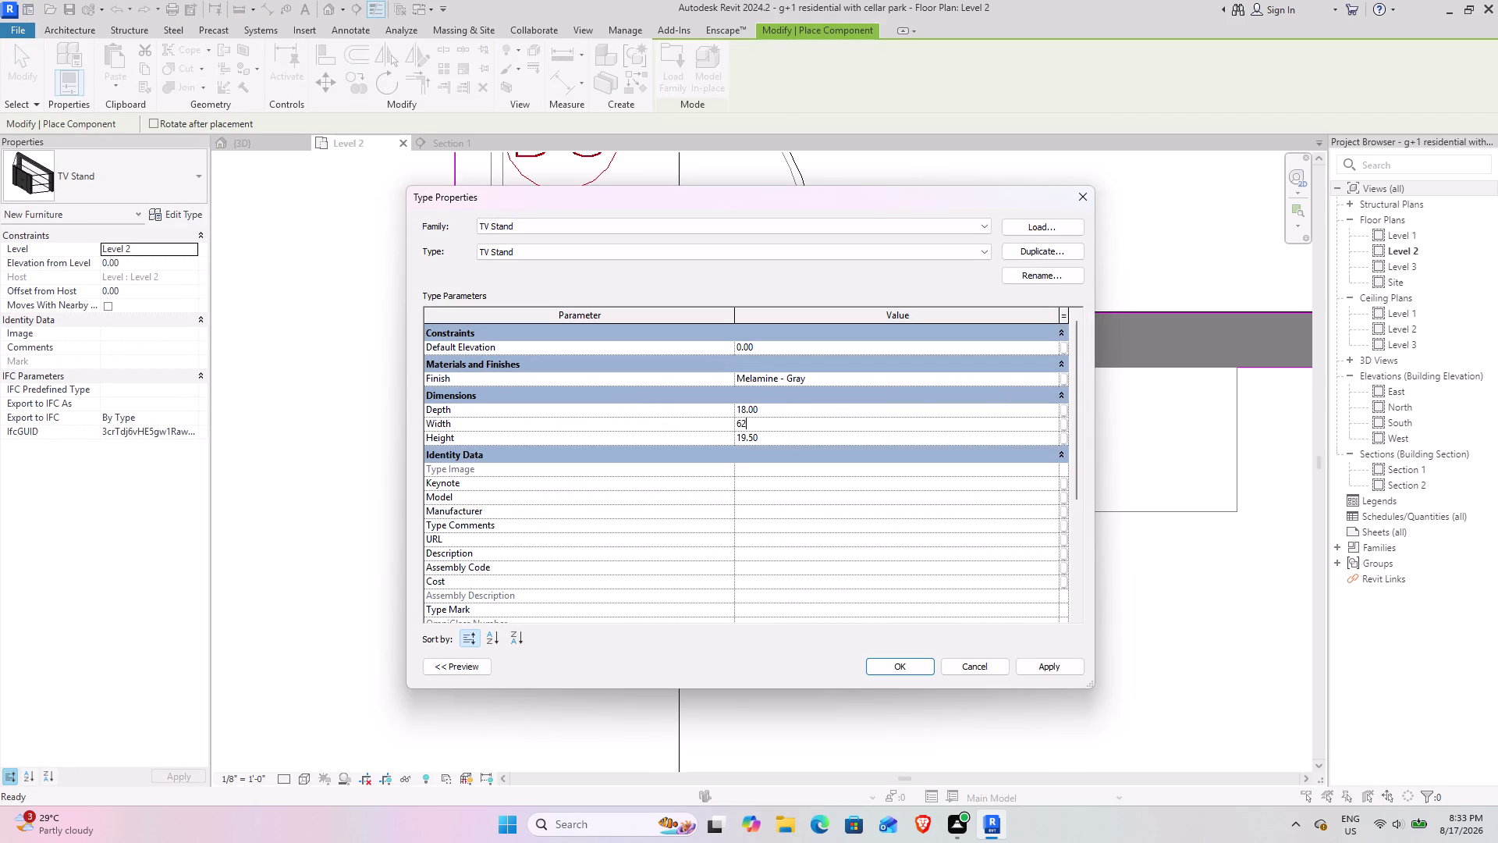
key(Return)
click(795, 411)
text(14)
key(Return)
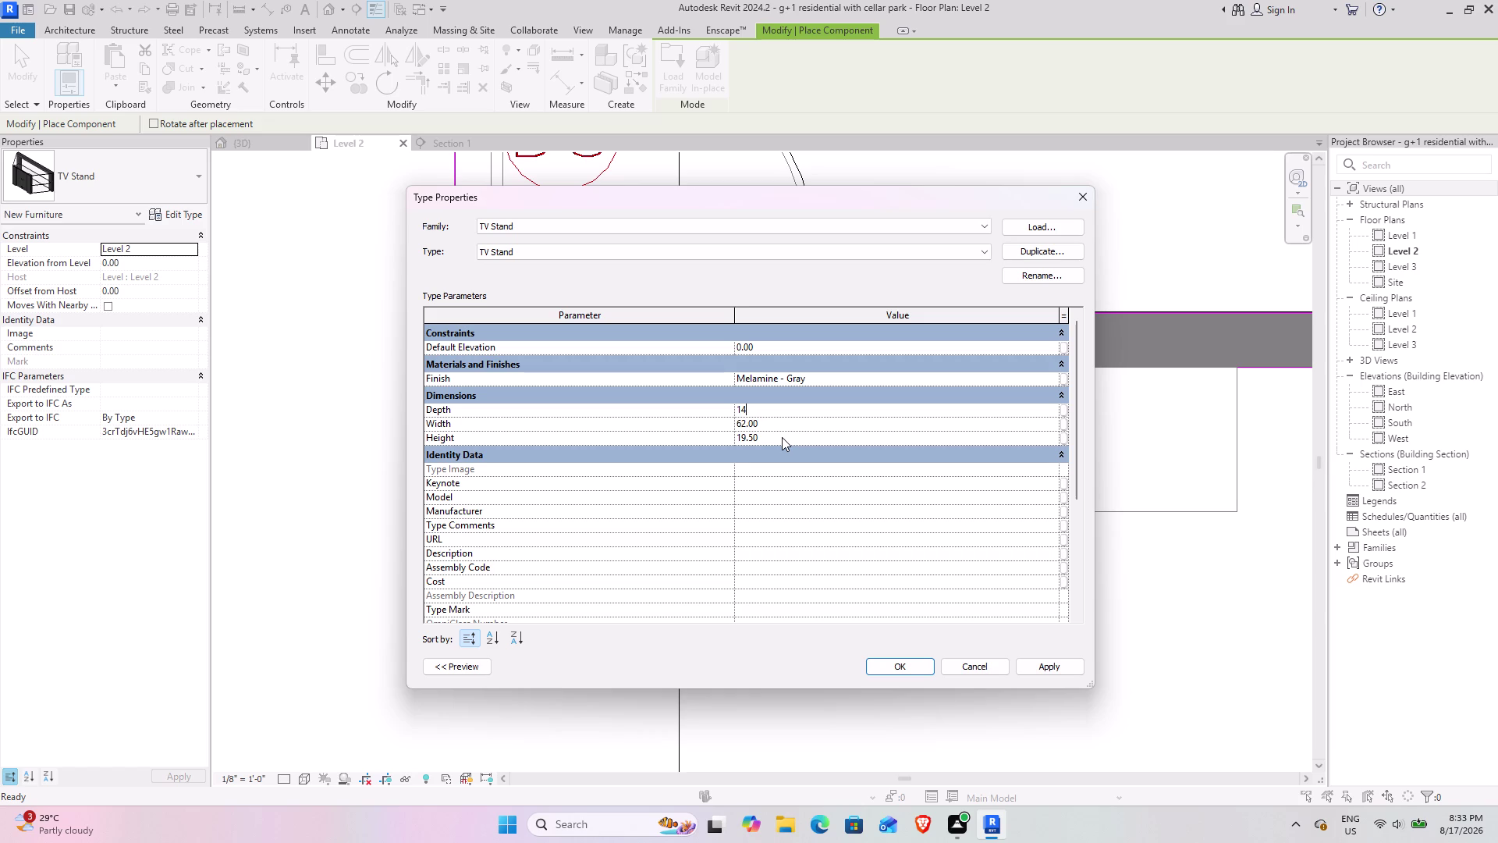
click(782, 437)
text(24)
key(Return)
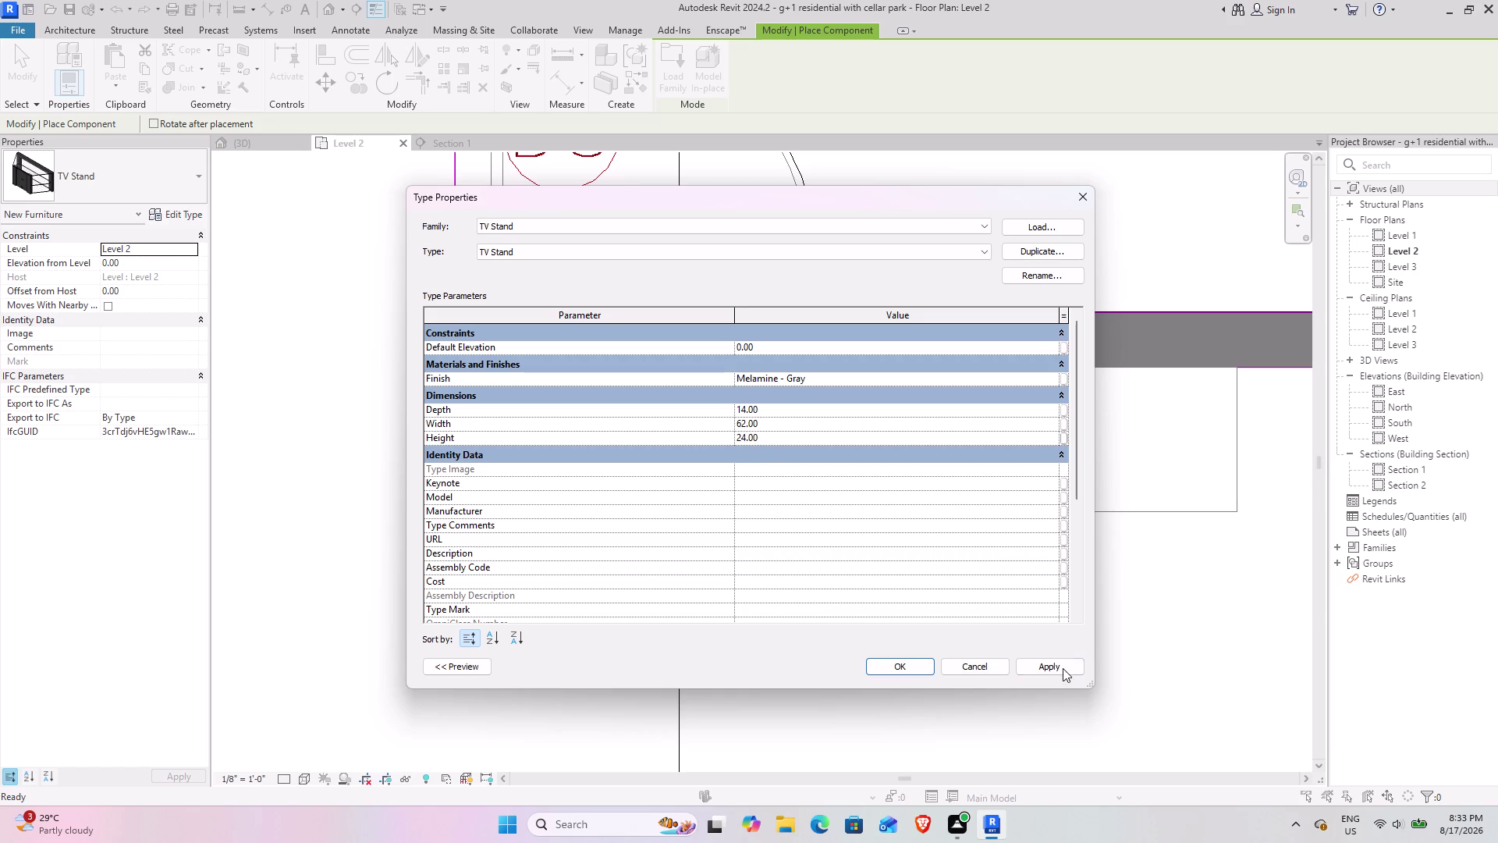
click(1067, 671)
click(902, 667)
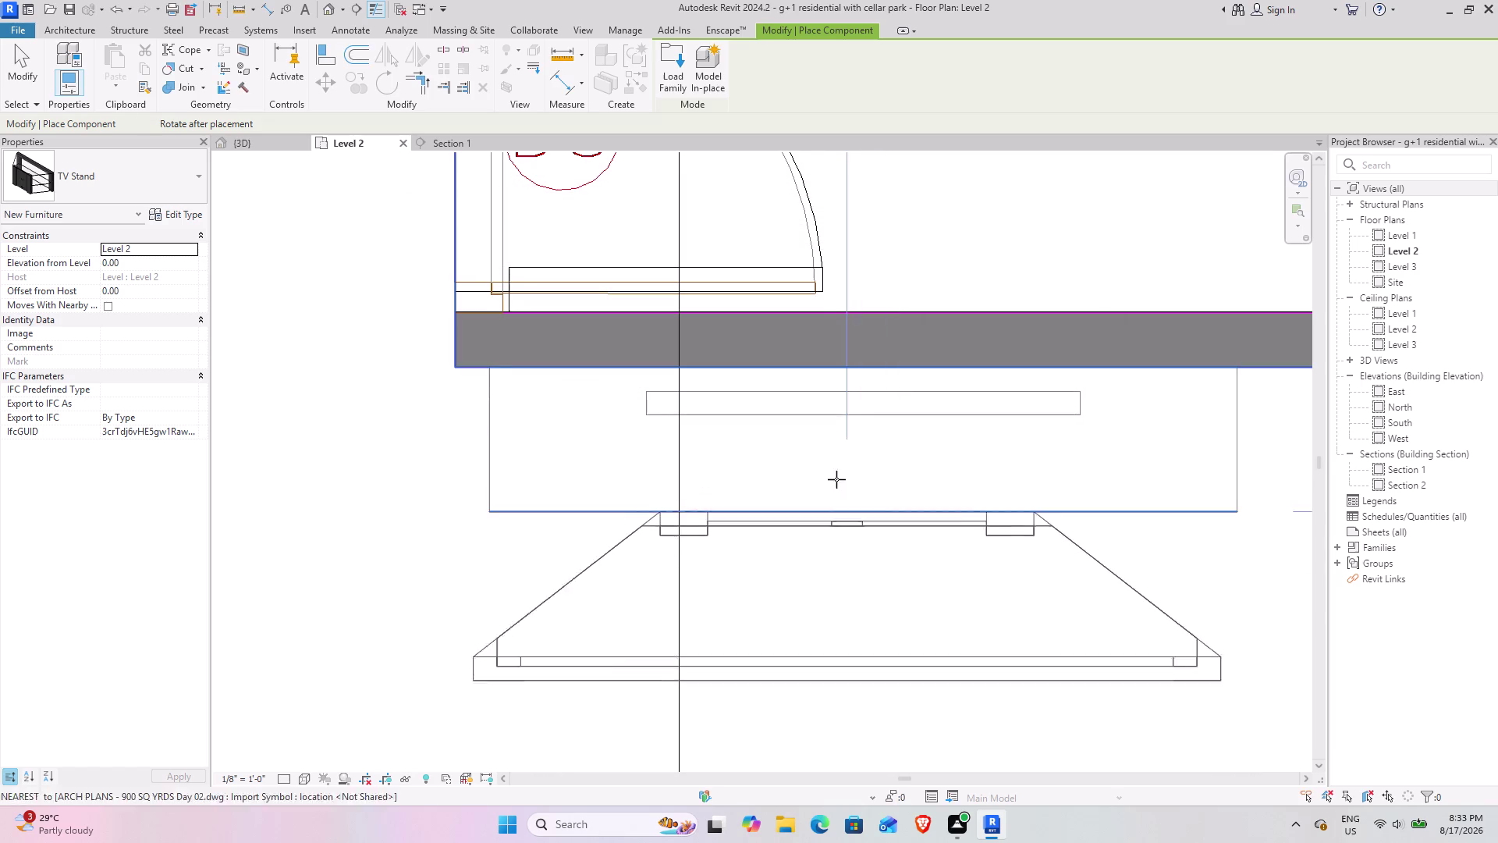
Place the resized TV stand at the bedroom wall and survey the Level 2 plan.
click(865, 366)
scroll(down, 3)
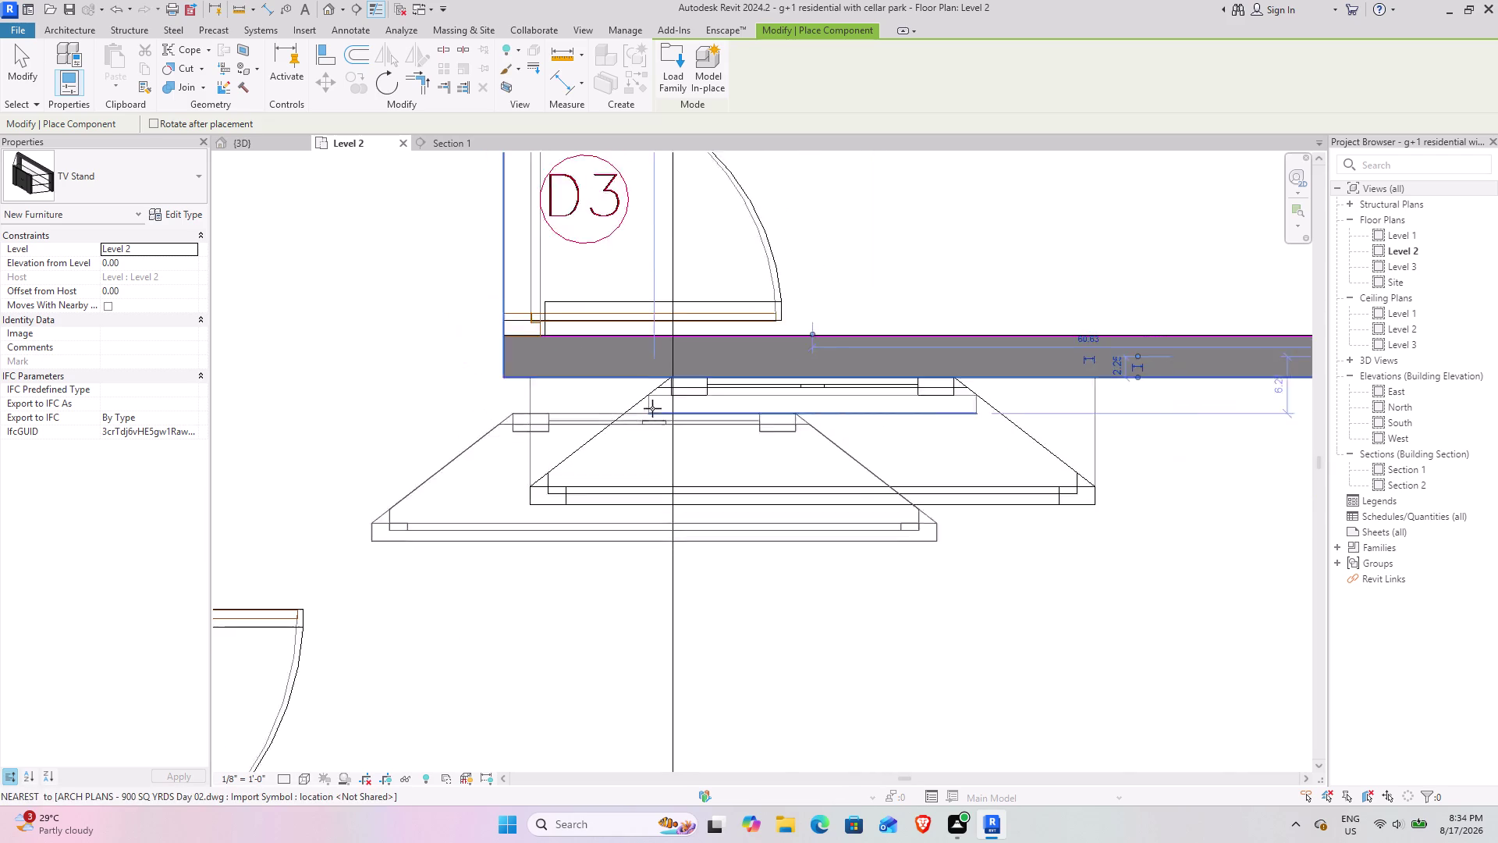
scroll(down, 3)
middle_drag(593, 423, 796, 432)
scroll(down, 3)
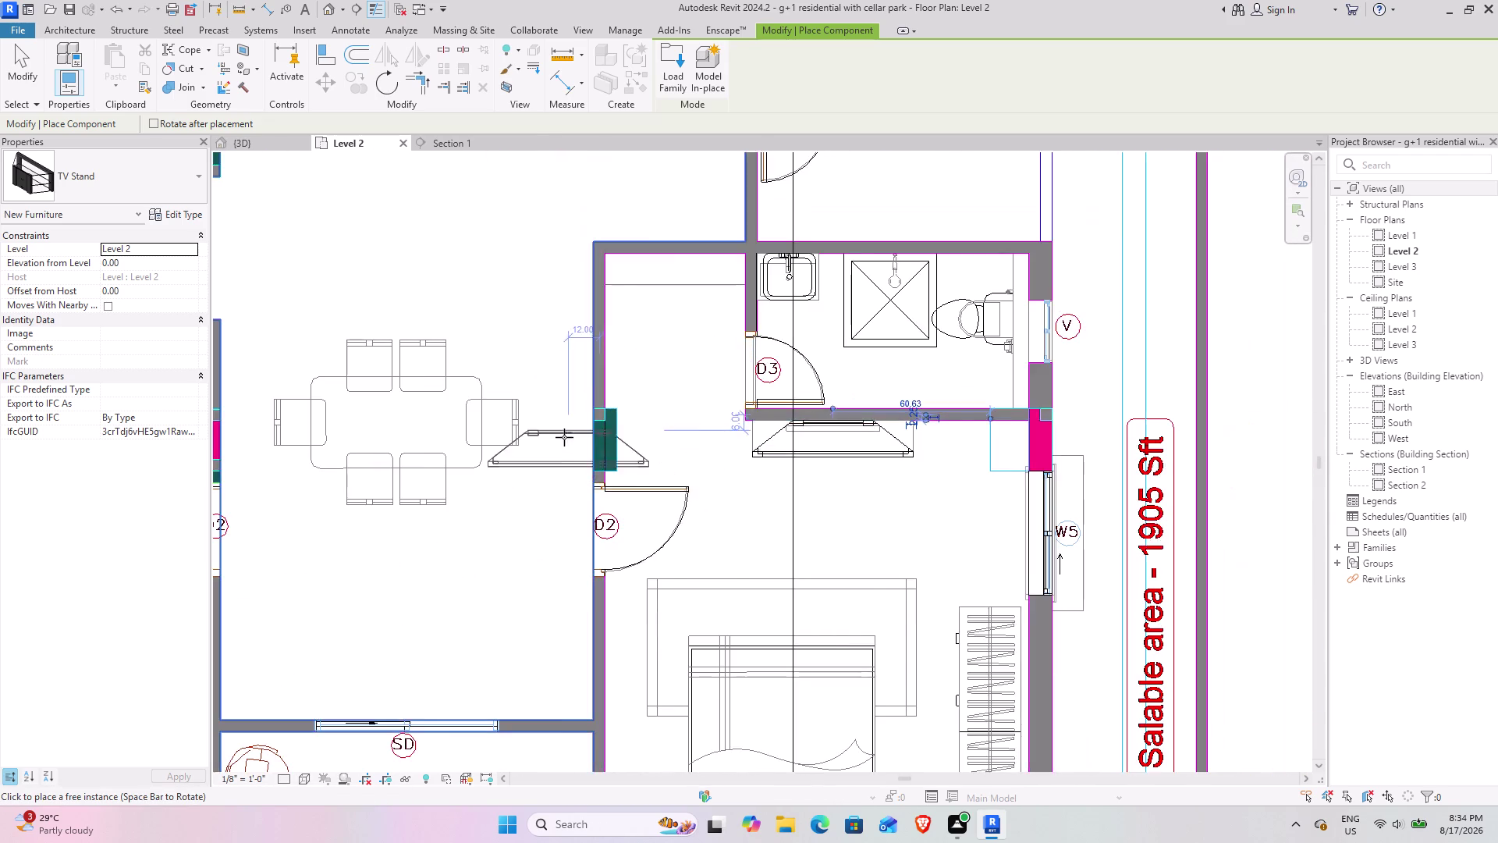
middle_drag(580, 437, 1058, 344)
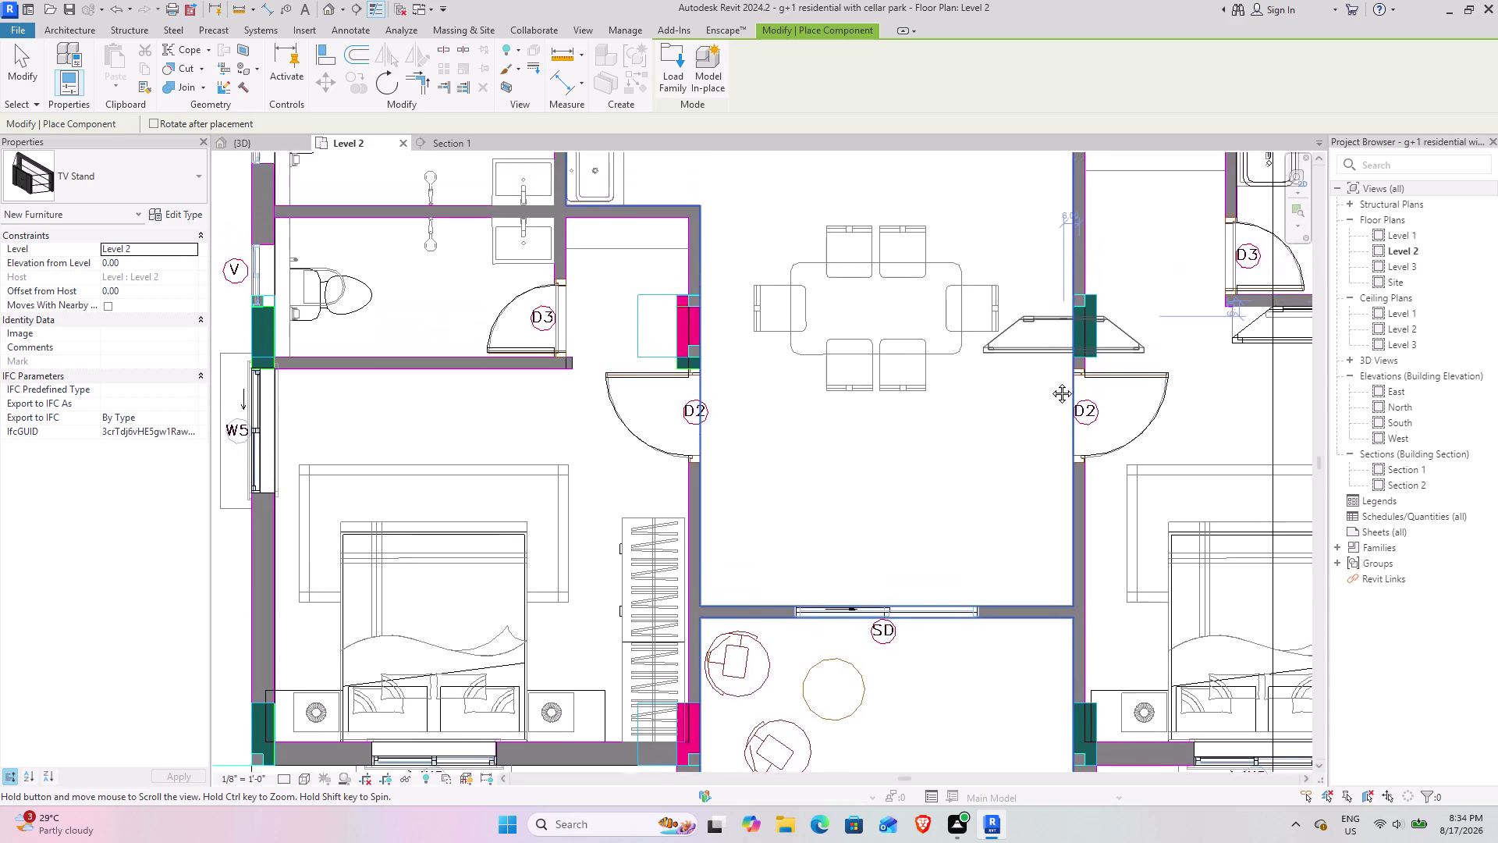
middle_drag(1058, 344, 840, 614)
scroll(down, 3)
middle_drag(799, 510, 866, 582)
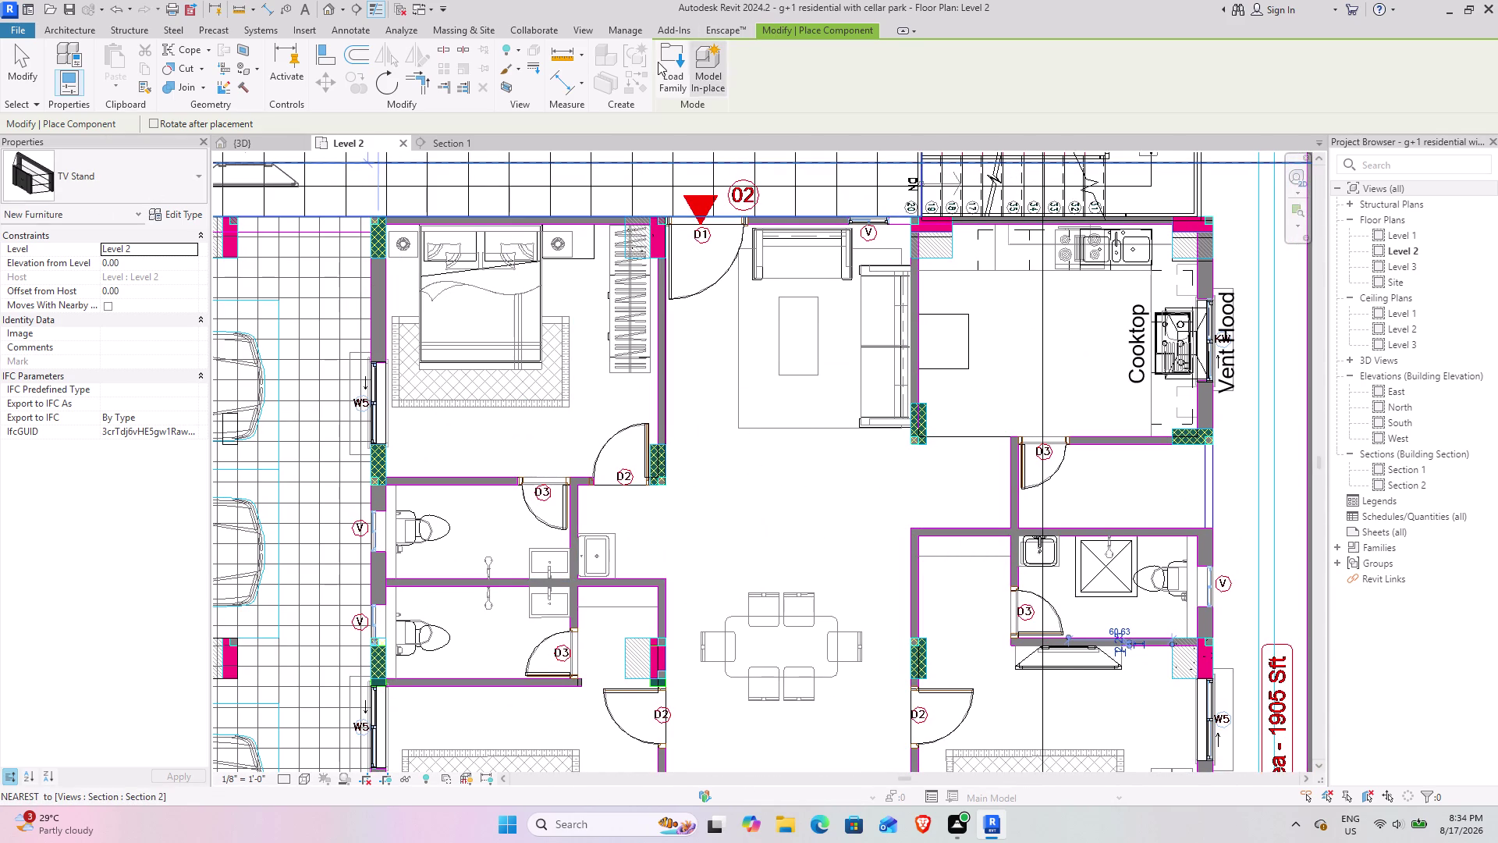
Load TV - Flat Screen.rfa and center the view on the bedroom TV stand.
click(658, 70)
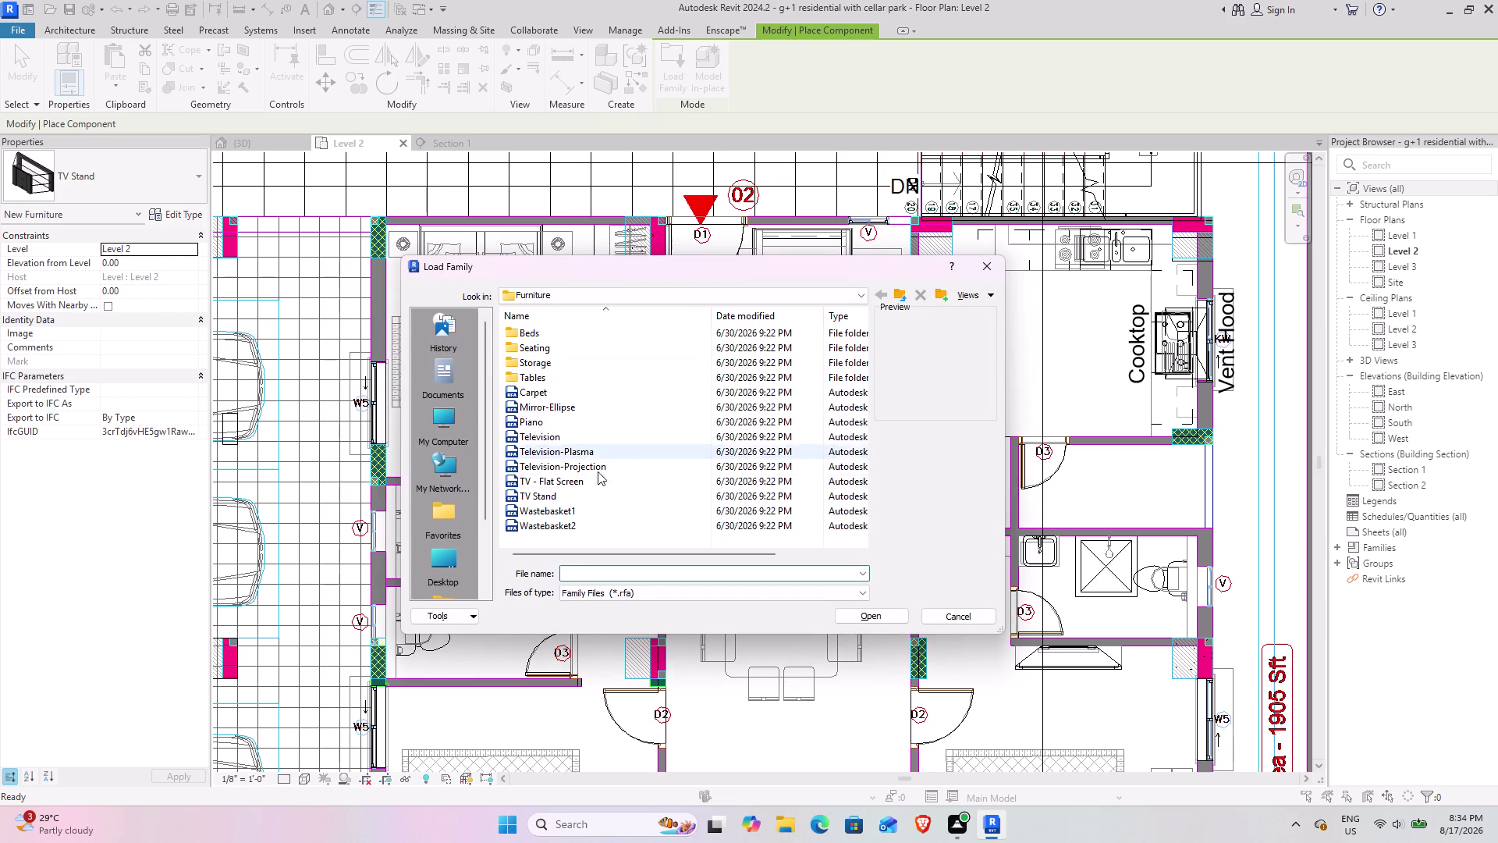
click(578, 482)
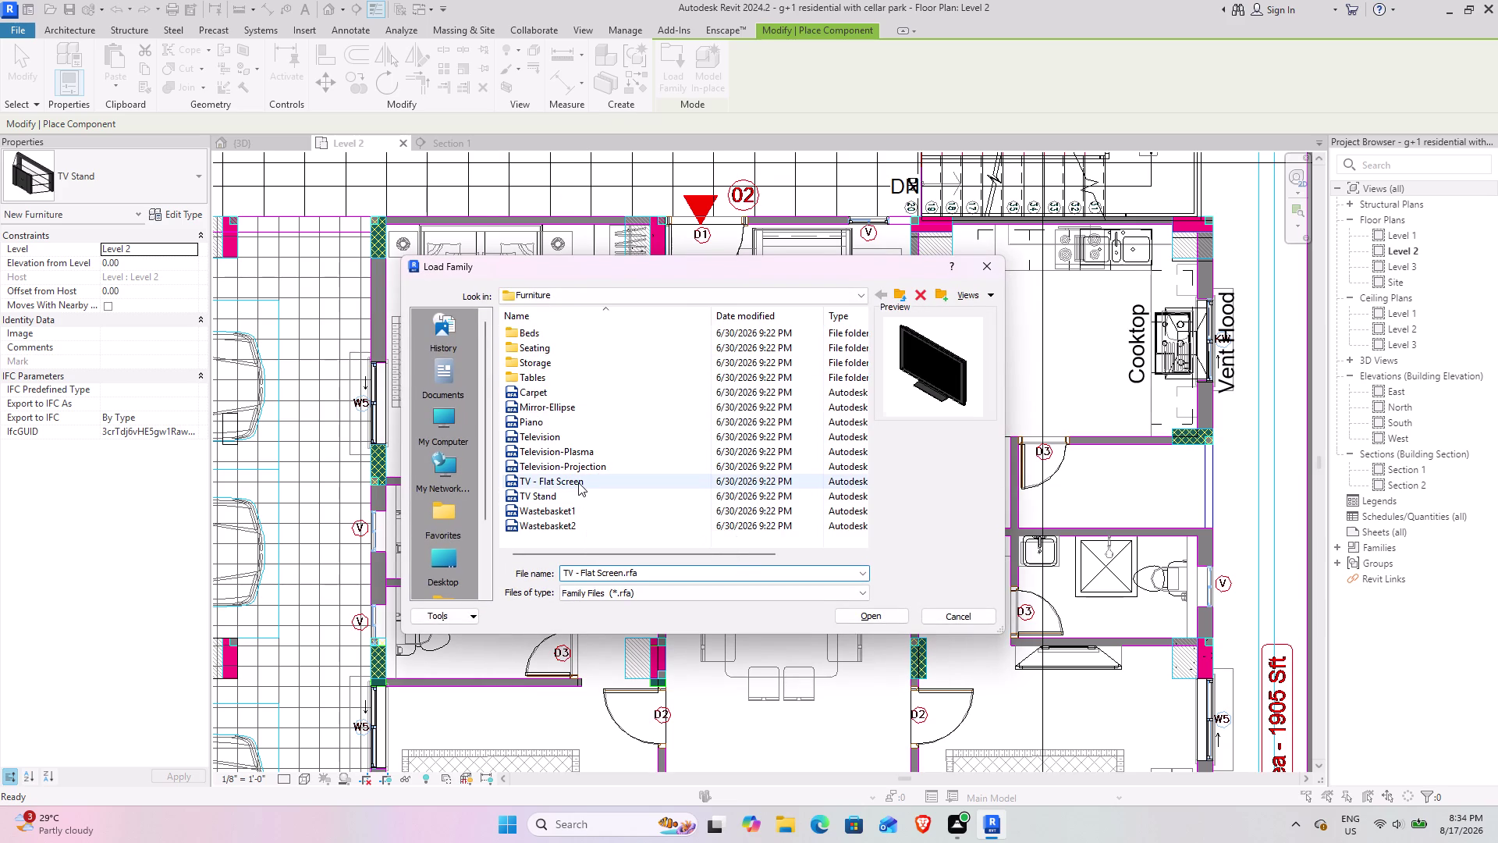
click(873, 614)
middle_drag(998, 656, 914, 532)
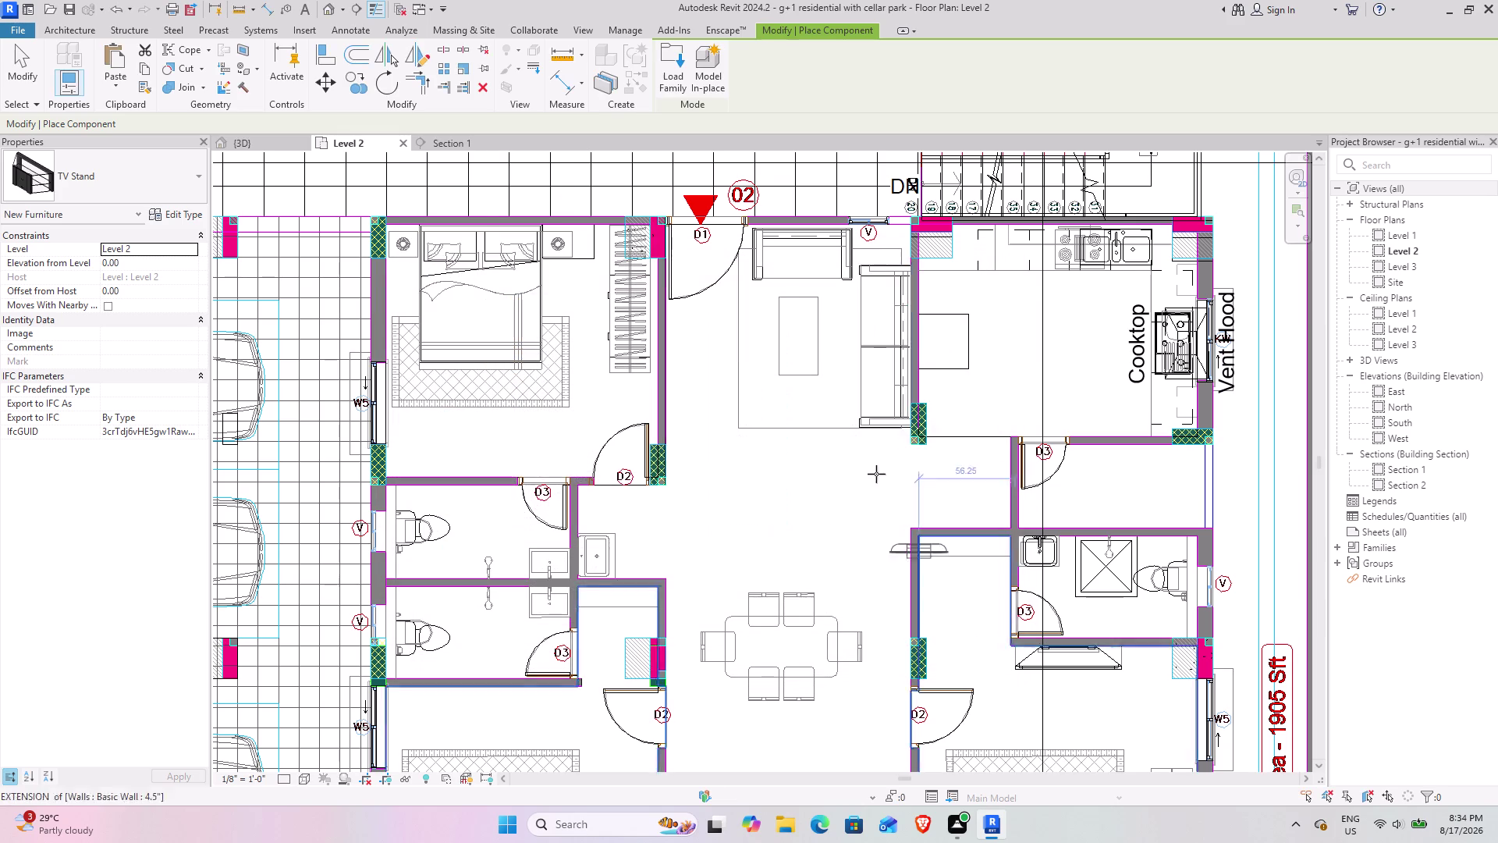
middle_drag(913, 532, 747, 352)
middle_drag(989, 635, 704, 374)
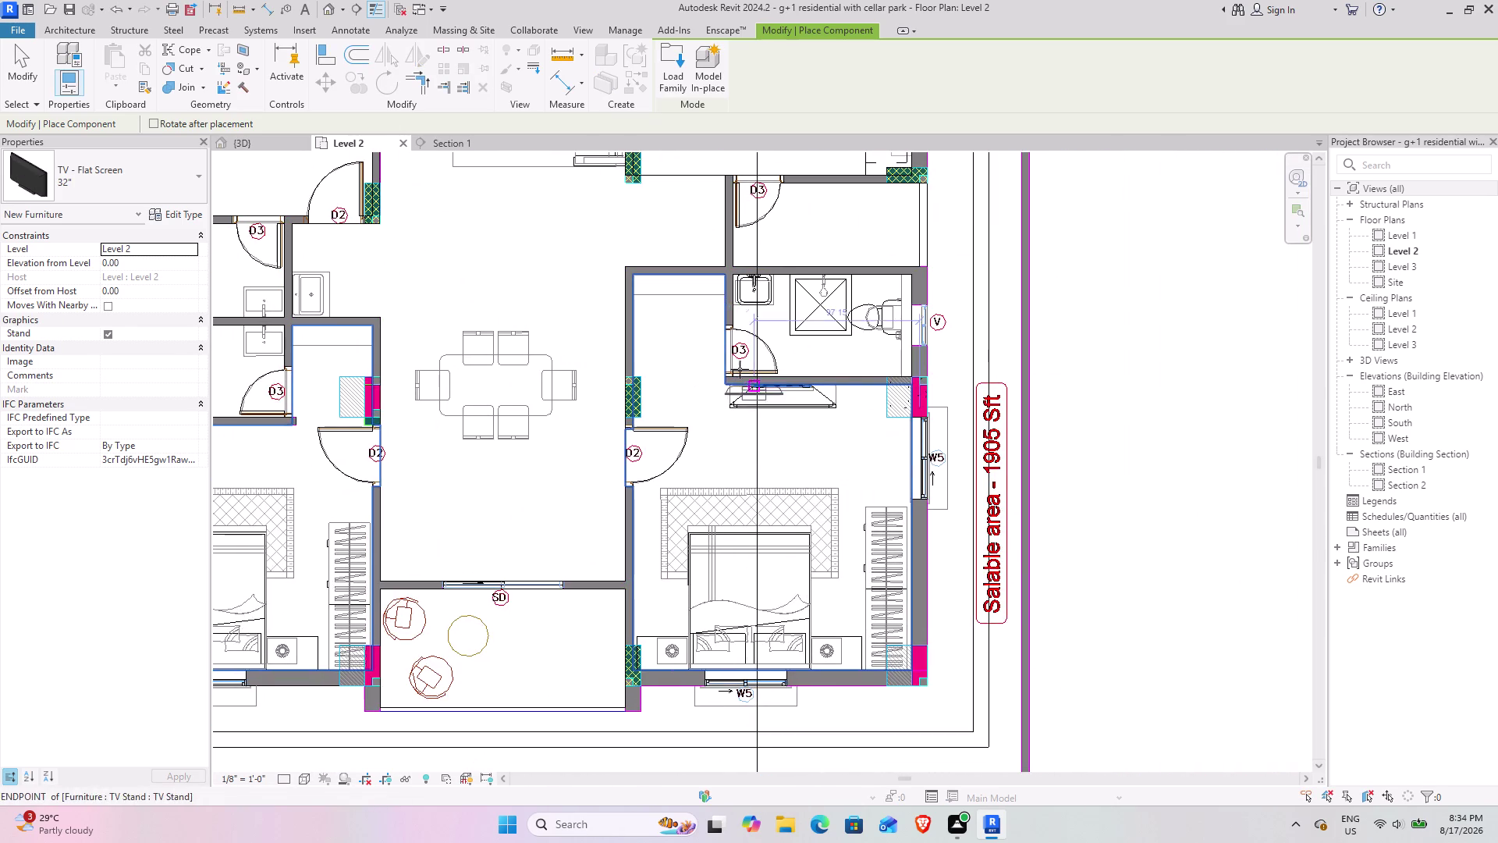
scroll(up, 3)
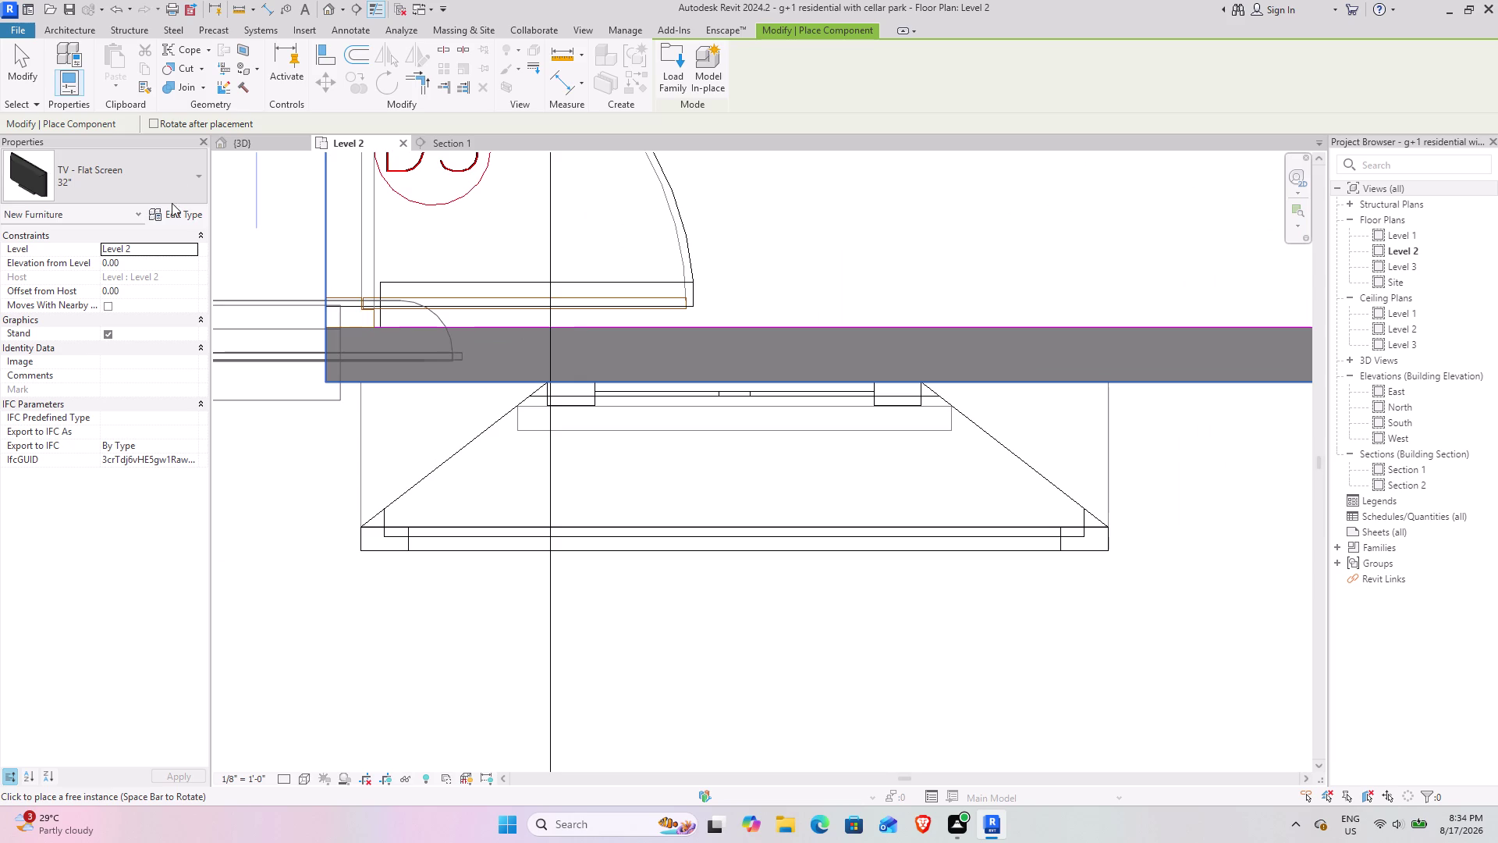
Set the TV - Flat Screen type's Diagonal to 6' (72 inches).
click(174, 209)
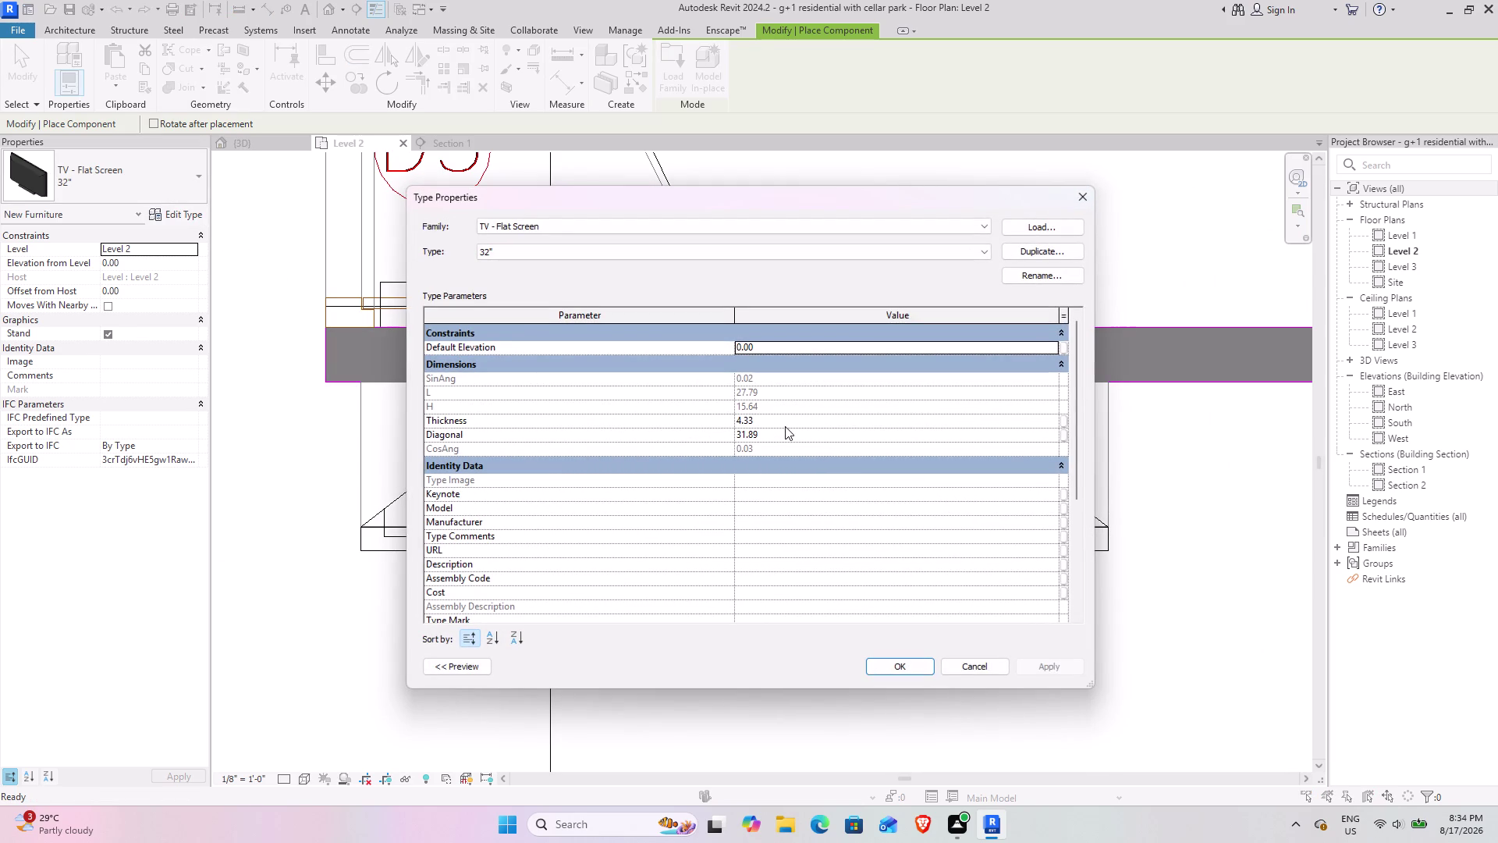
scroll(down, 3)
scroll(up, 3)
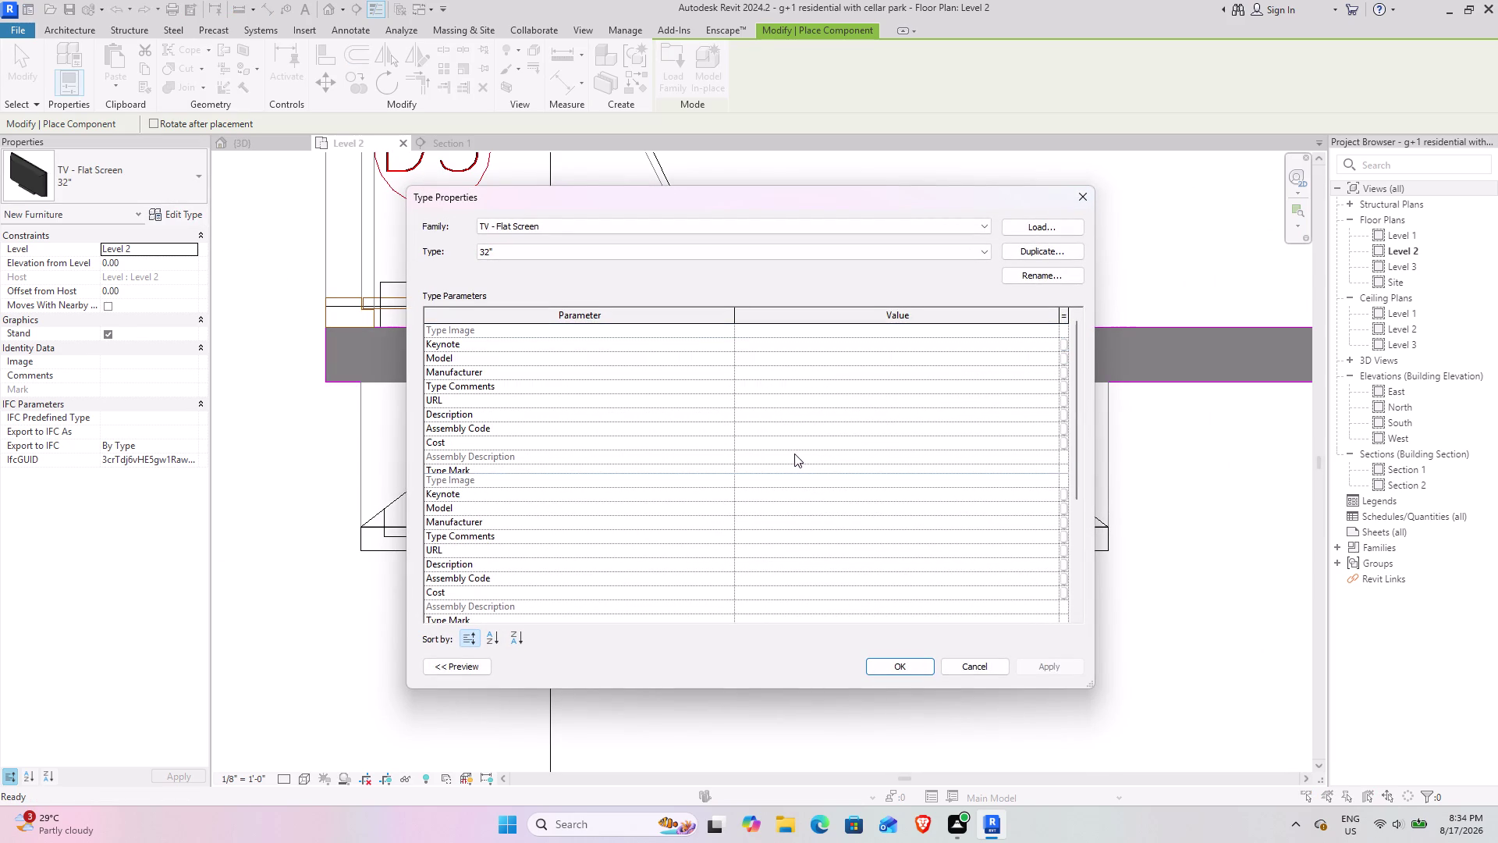
click(785, 436)
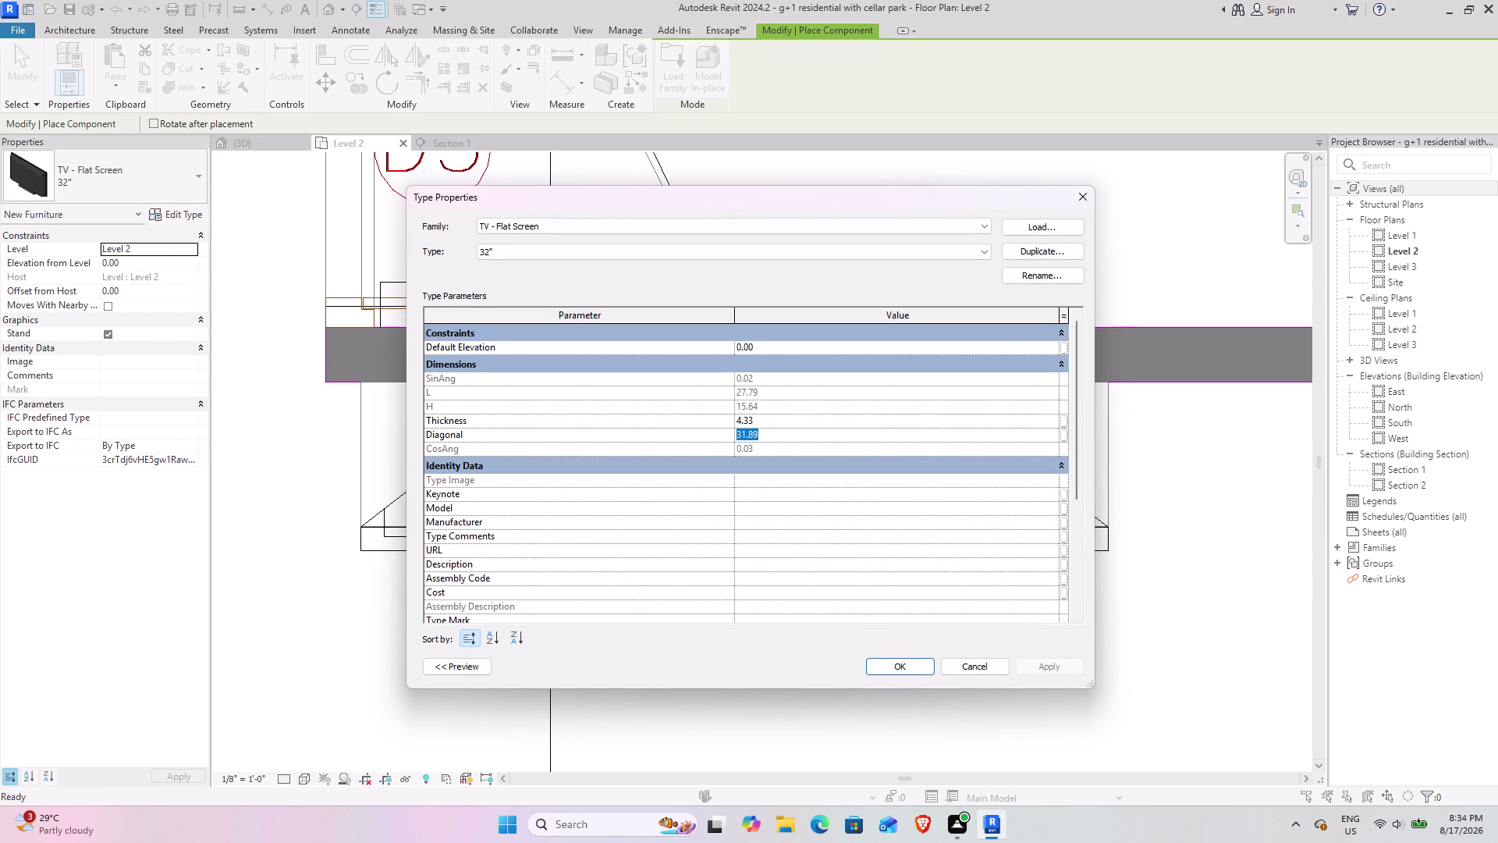
text(6)
text(')
key(Return)
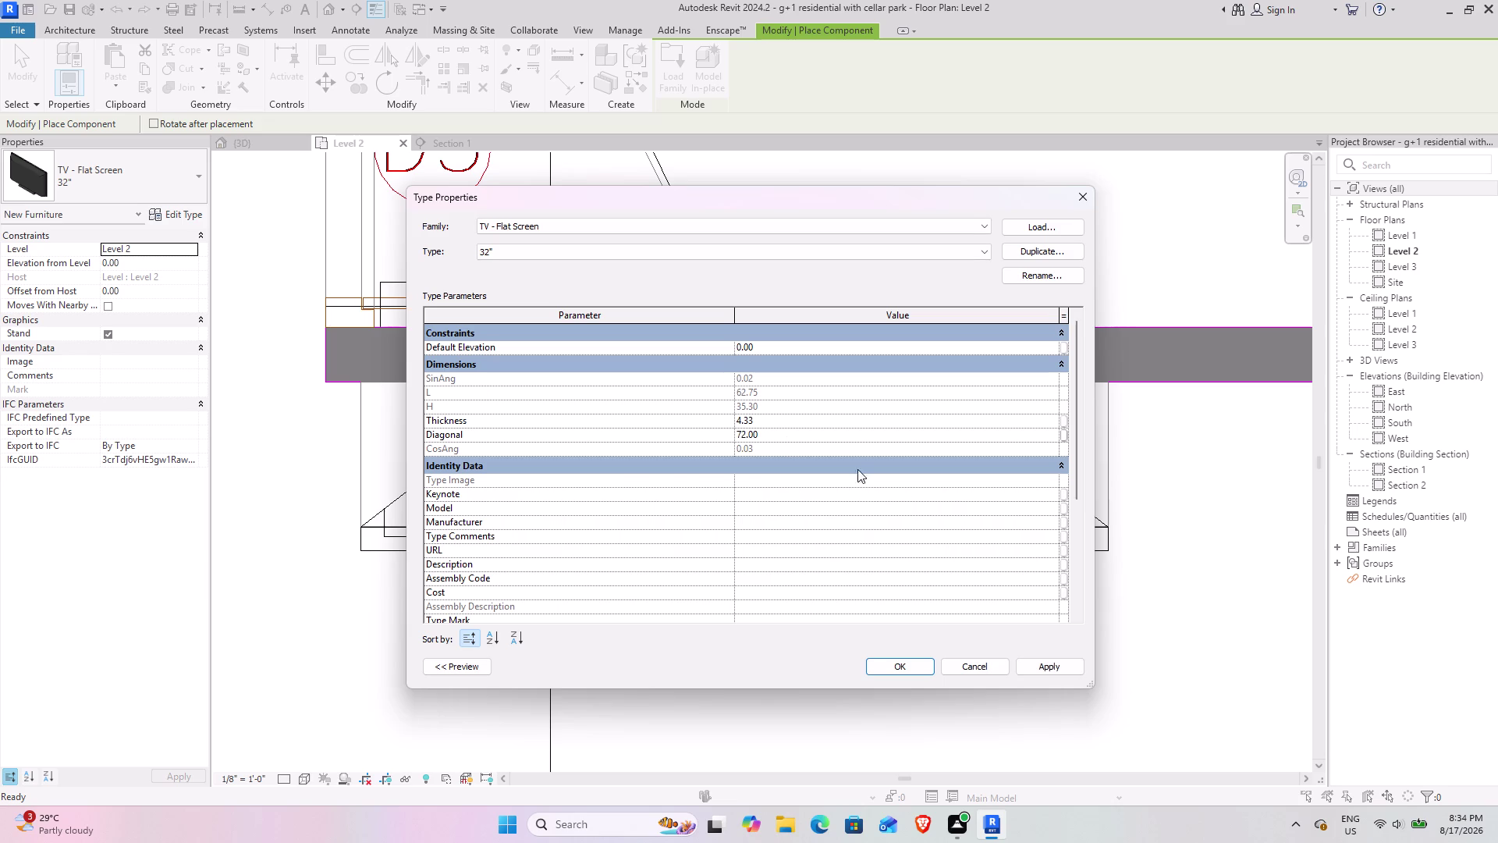
click(1061, 665)
click(908, 667)
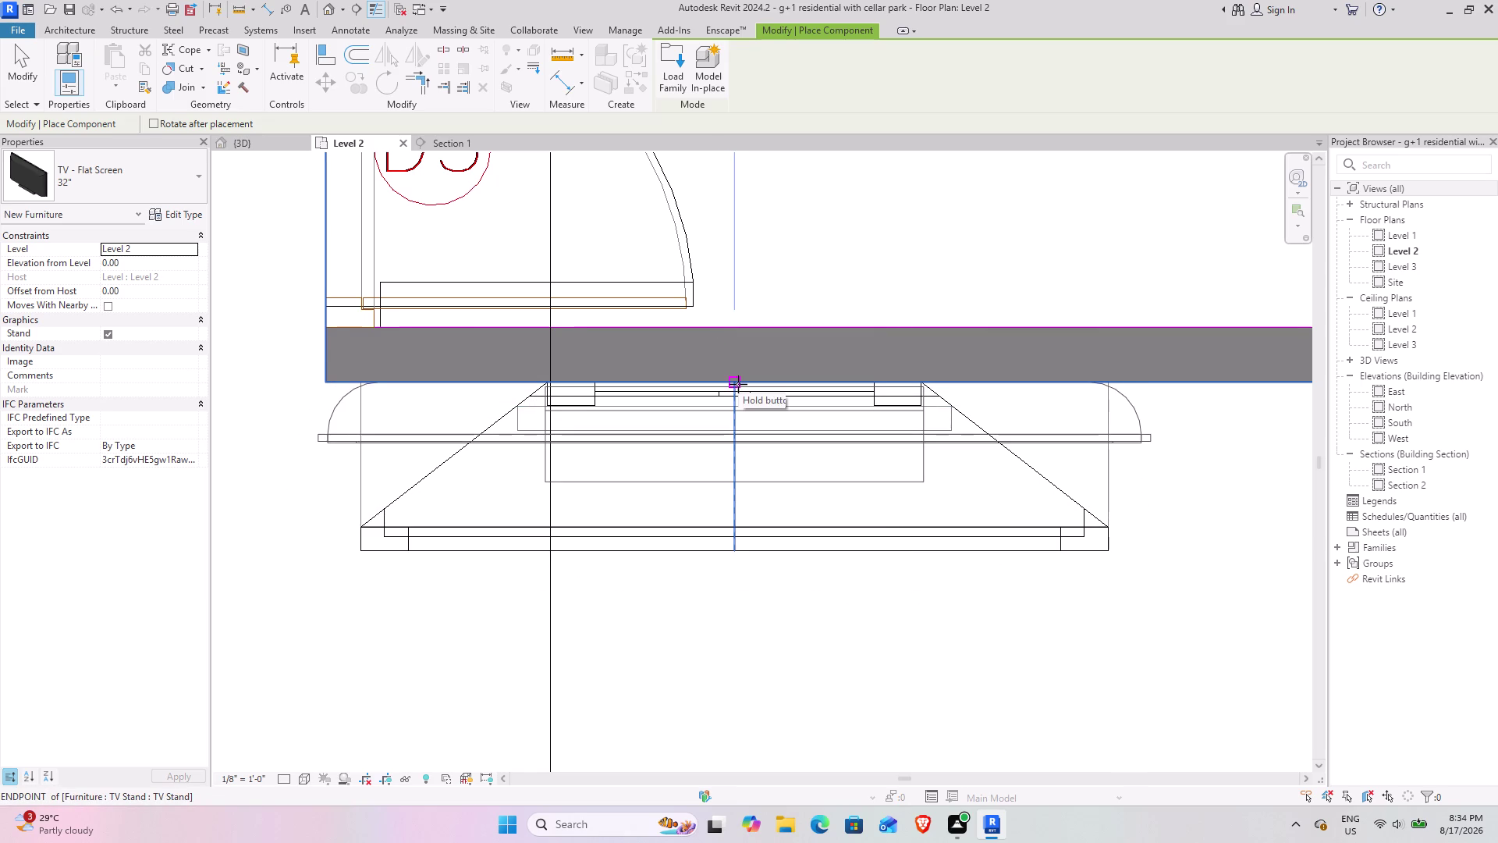
Place the TV on the stand with 2' elevation, then switch to 3D.
scroll(down, 3)
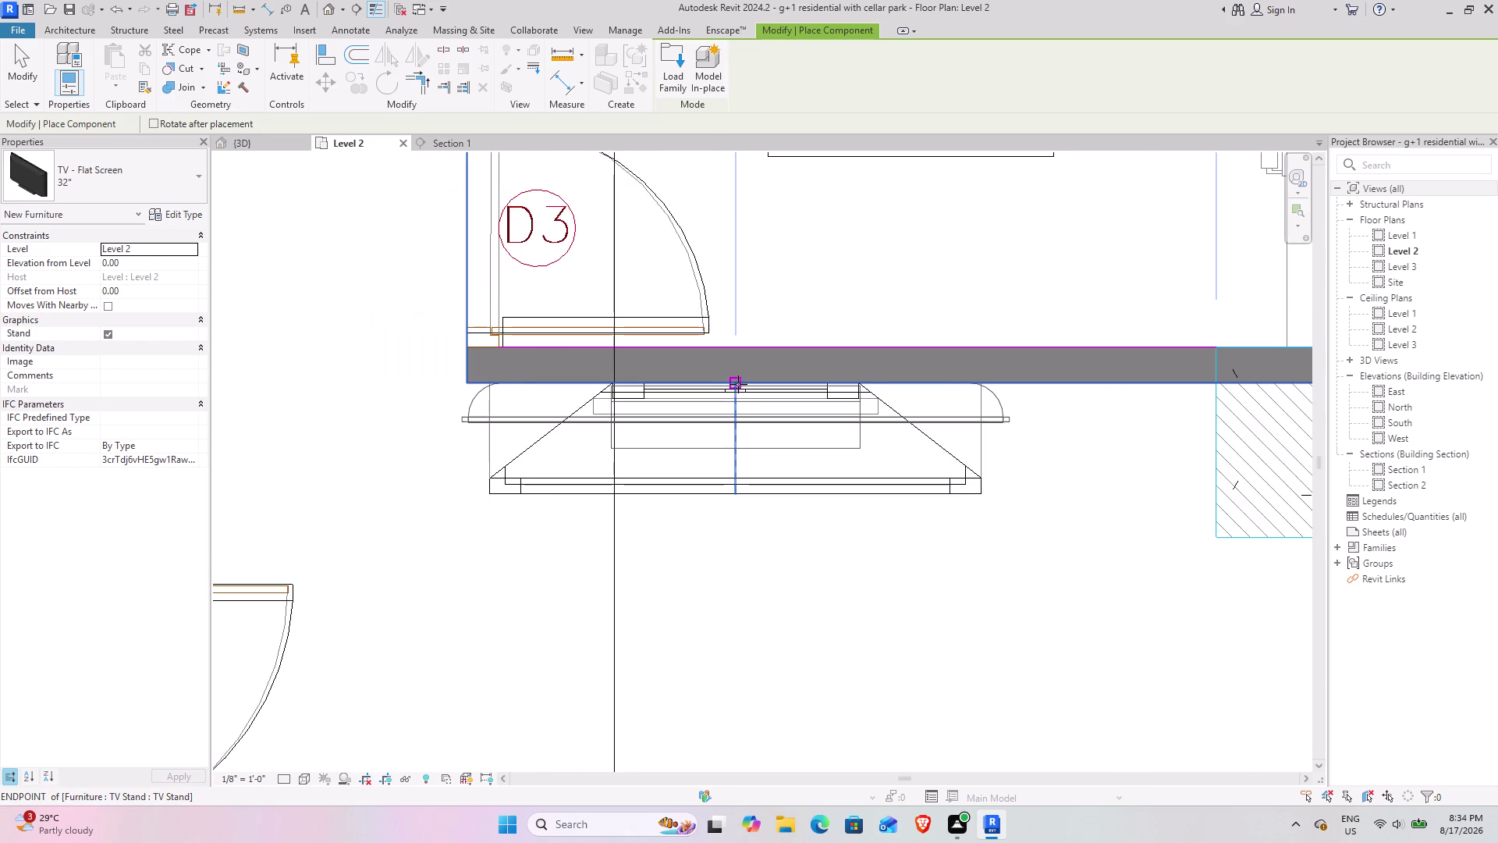
scroll(down, 3)
click(738, 384)
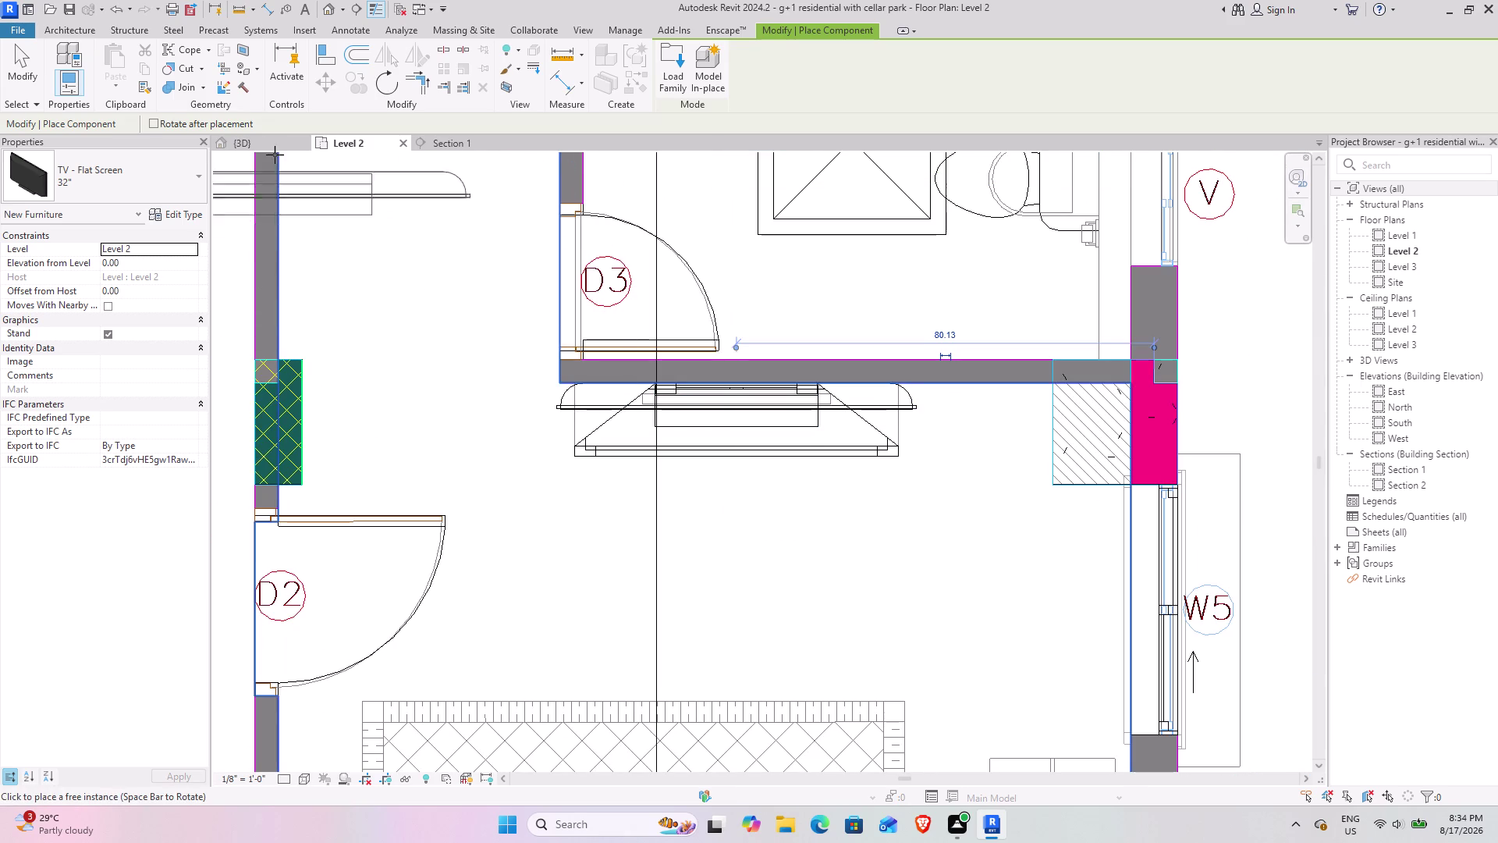
click(142, 260)
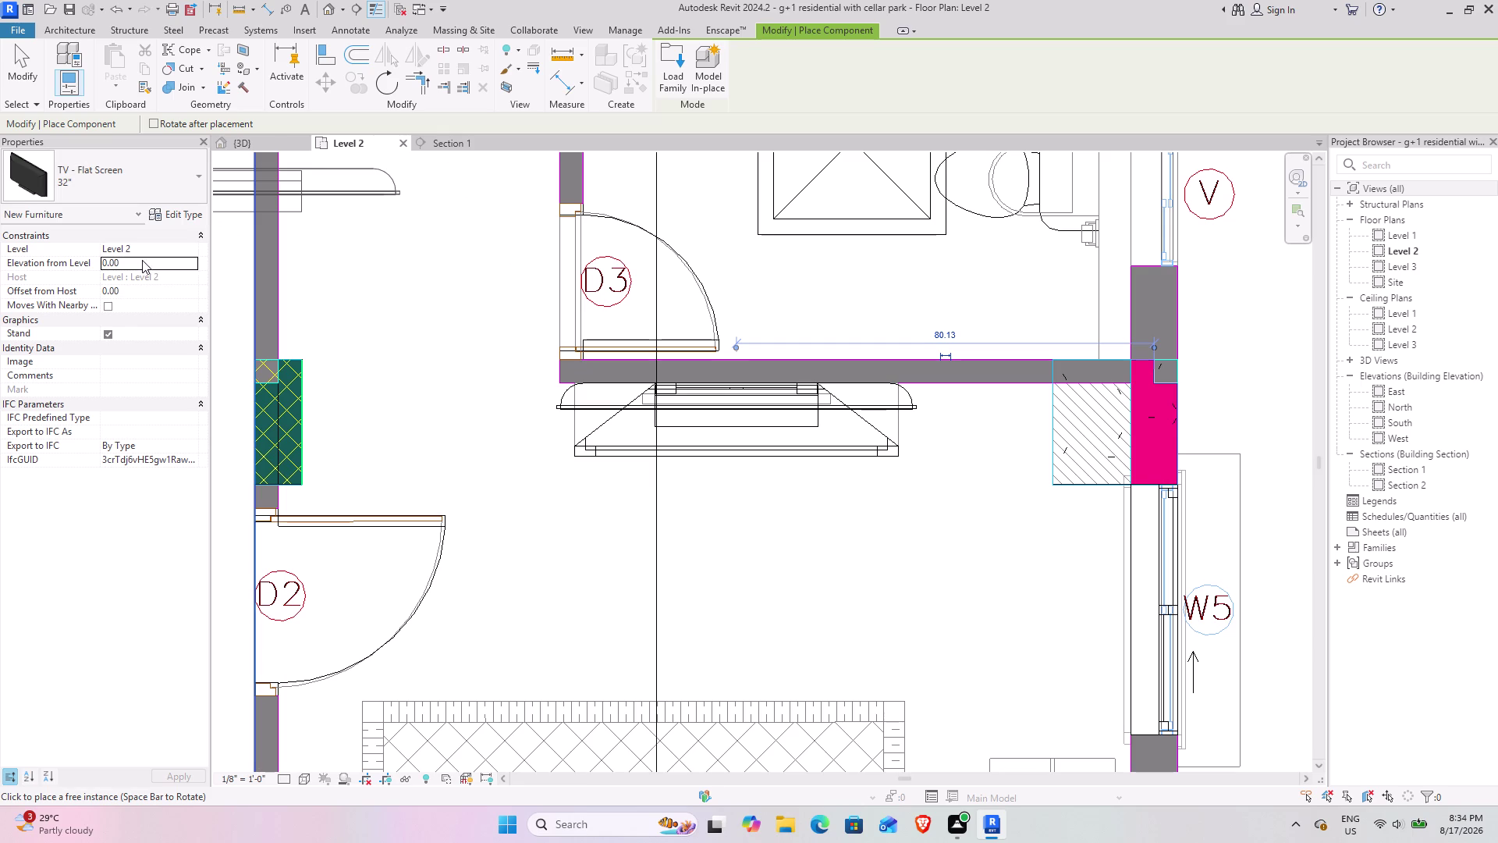
text(2')
key(Return)
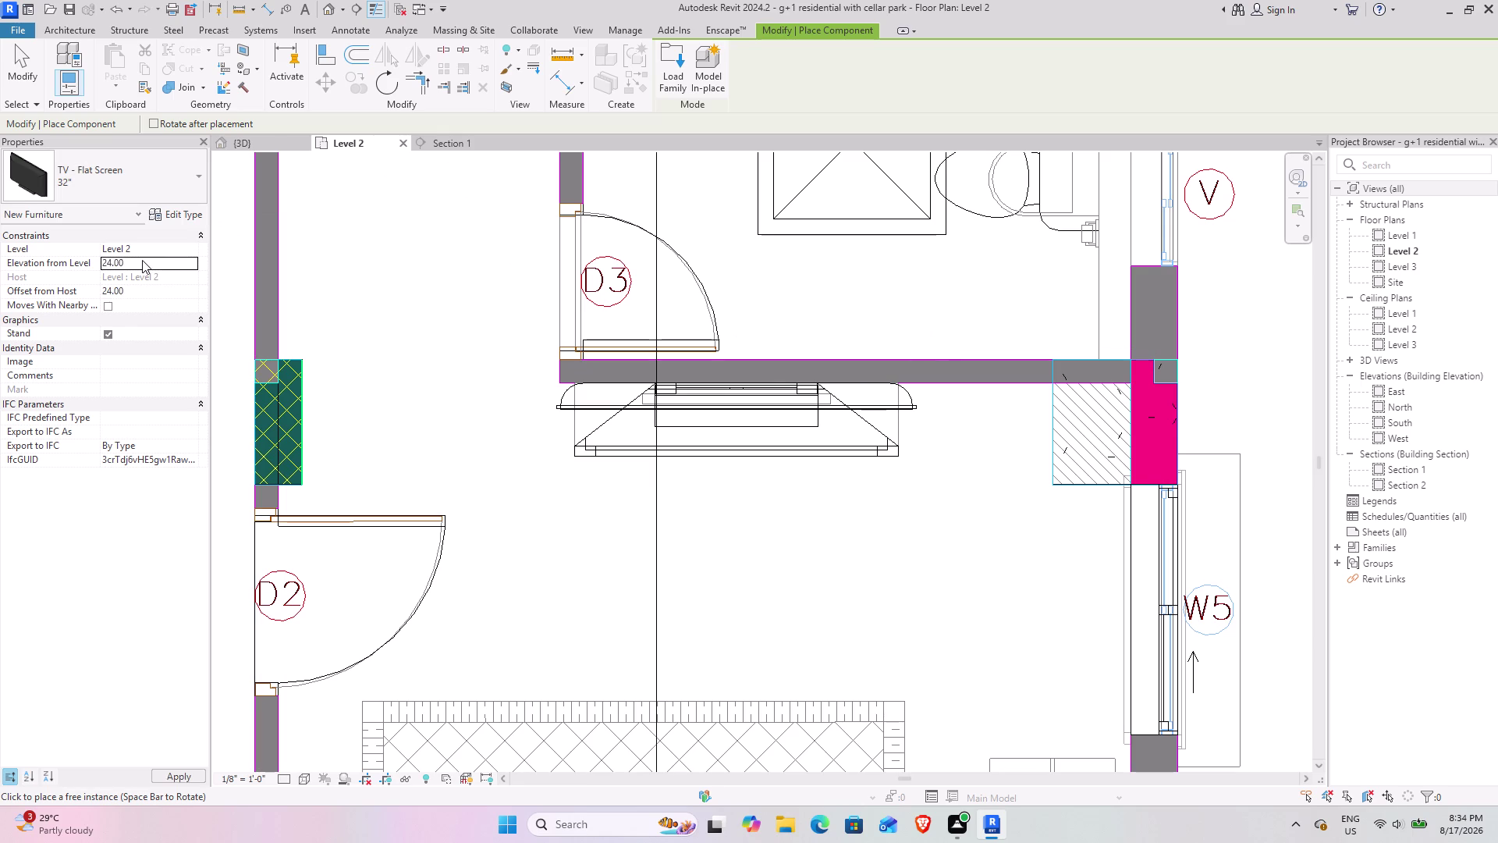
click(9, 67)
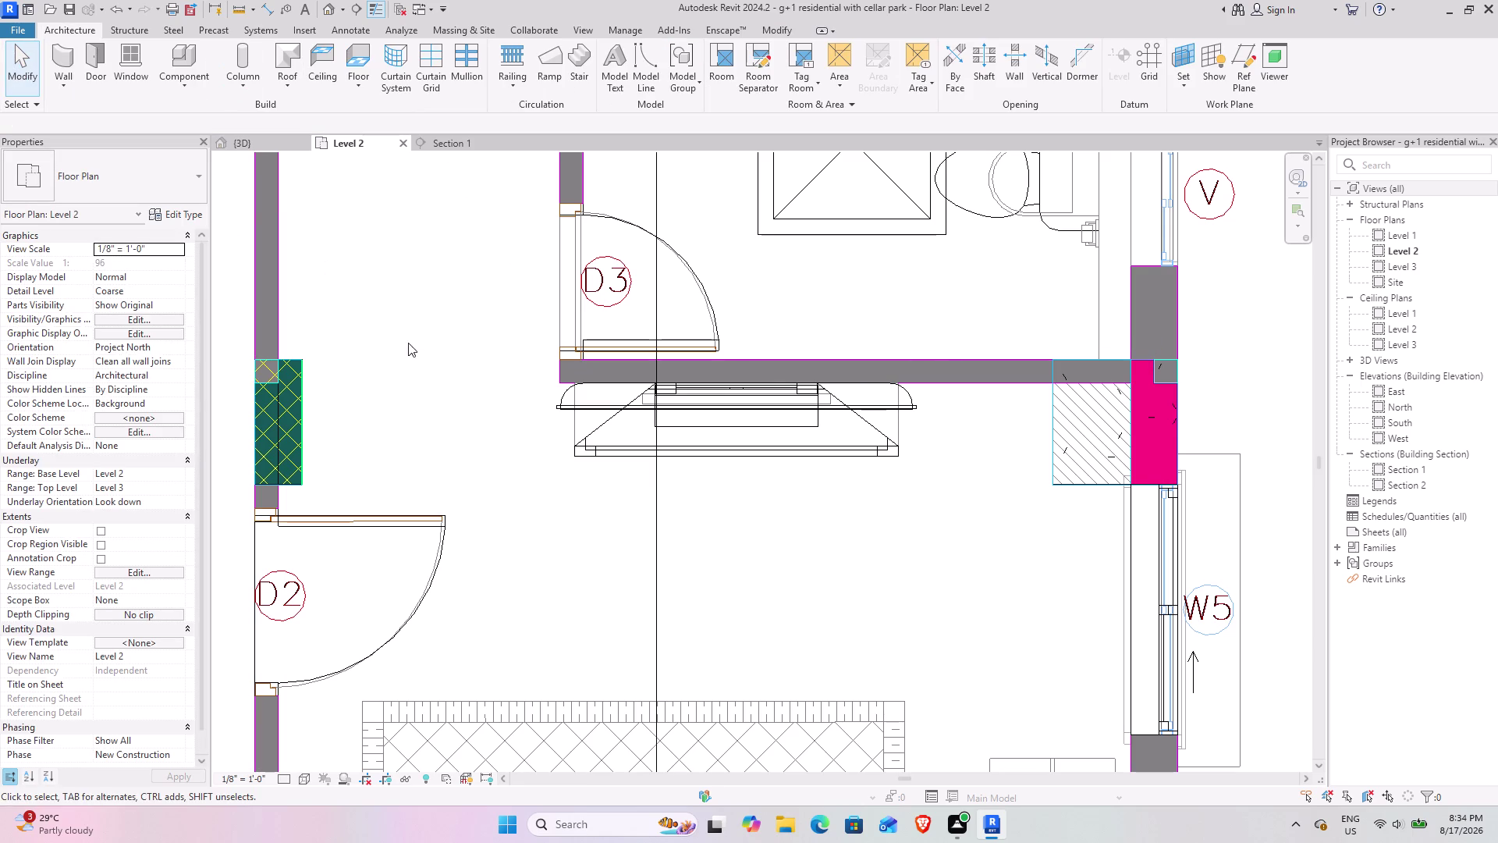
double_click(239, 132)
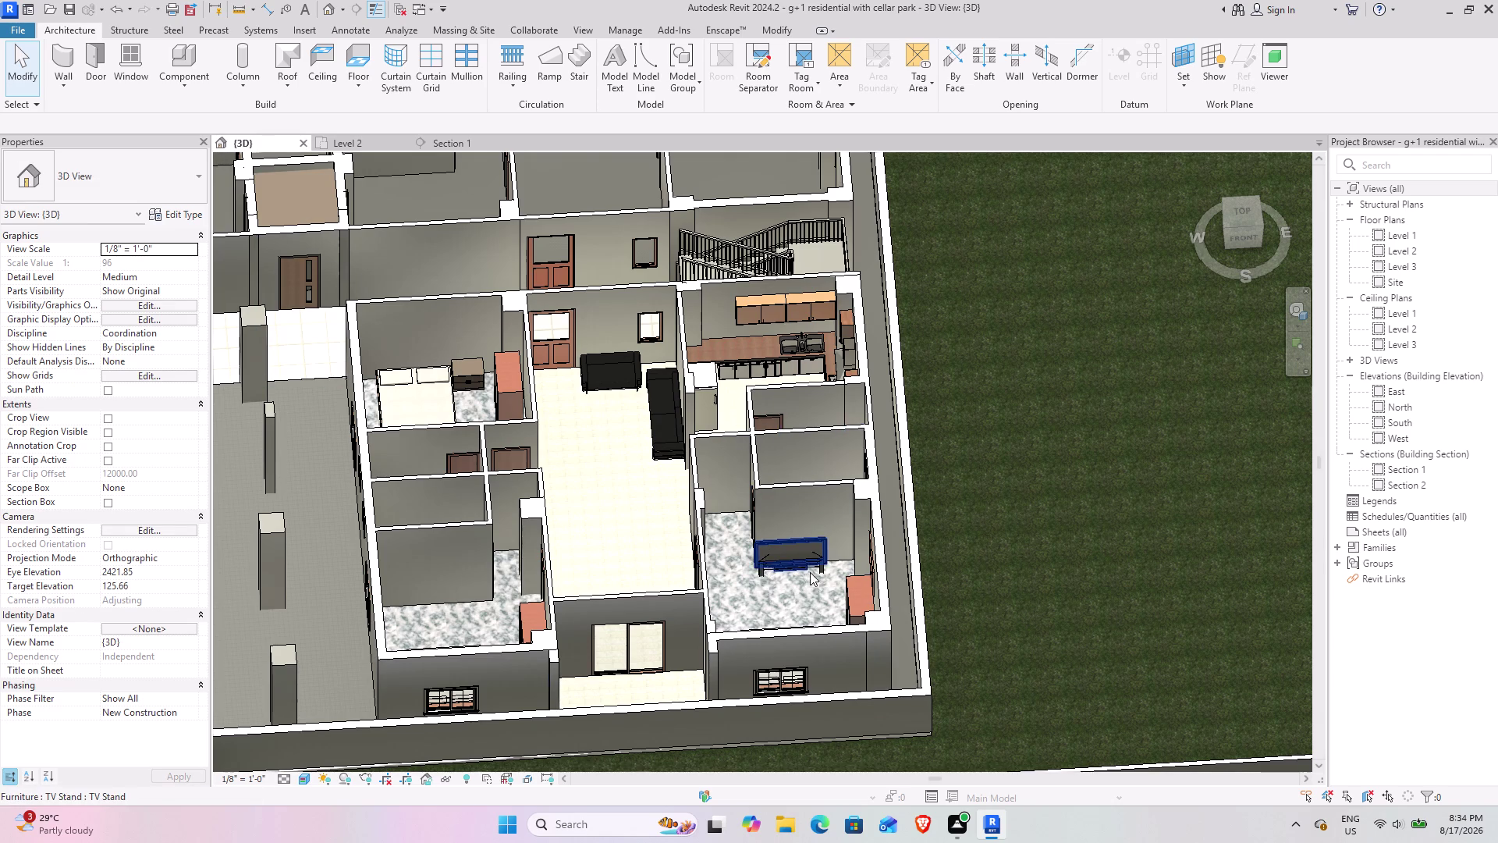
Set the flat-screen TV's Elevation from Level to 2' in 3D.
scroll(up, 3)
scroll(down, 3)
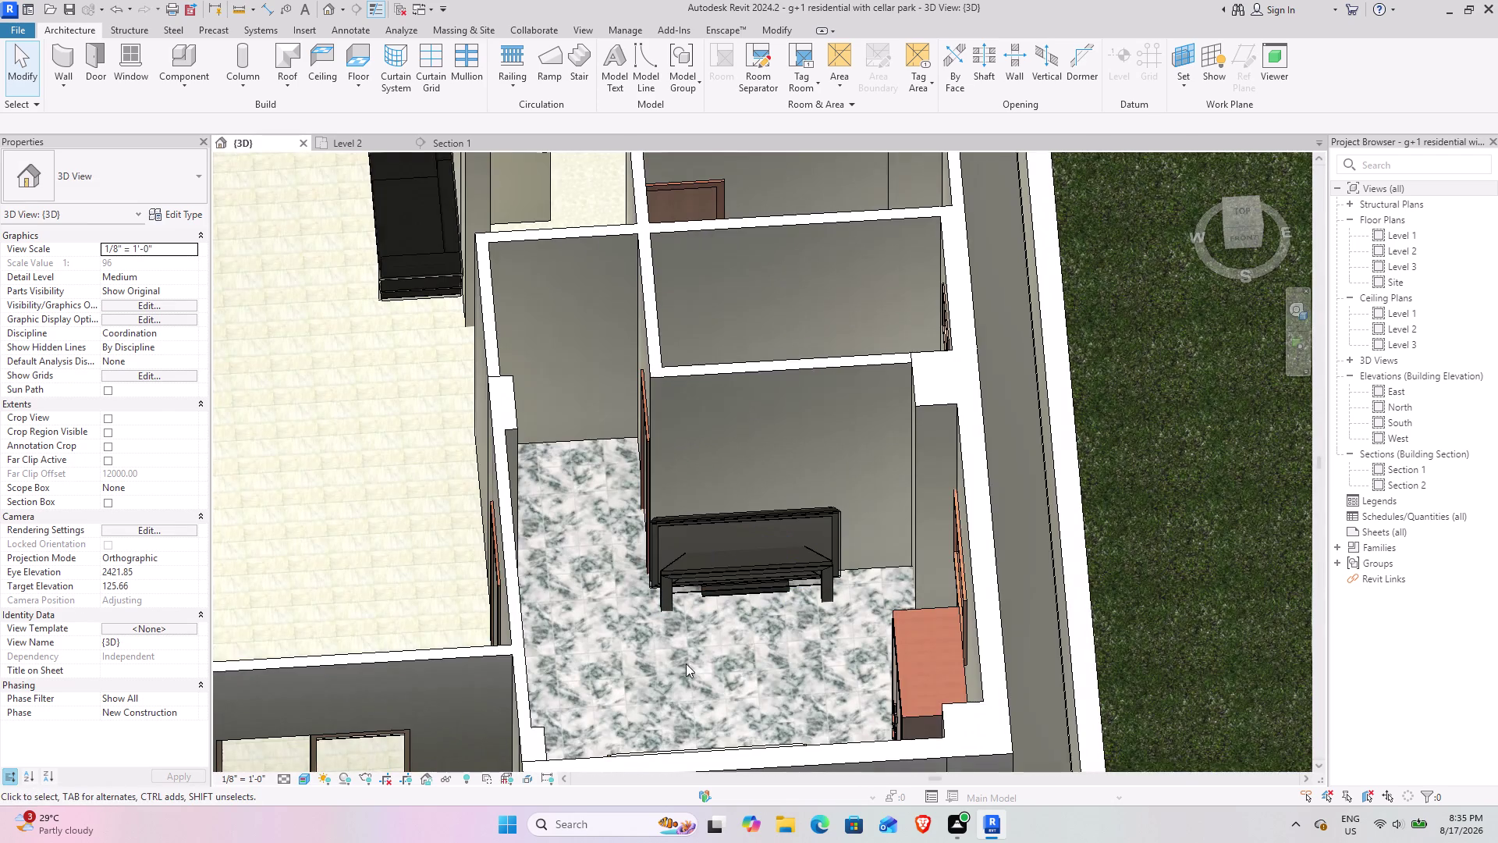
middle_drag(716, 654, 699, 604)
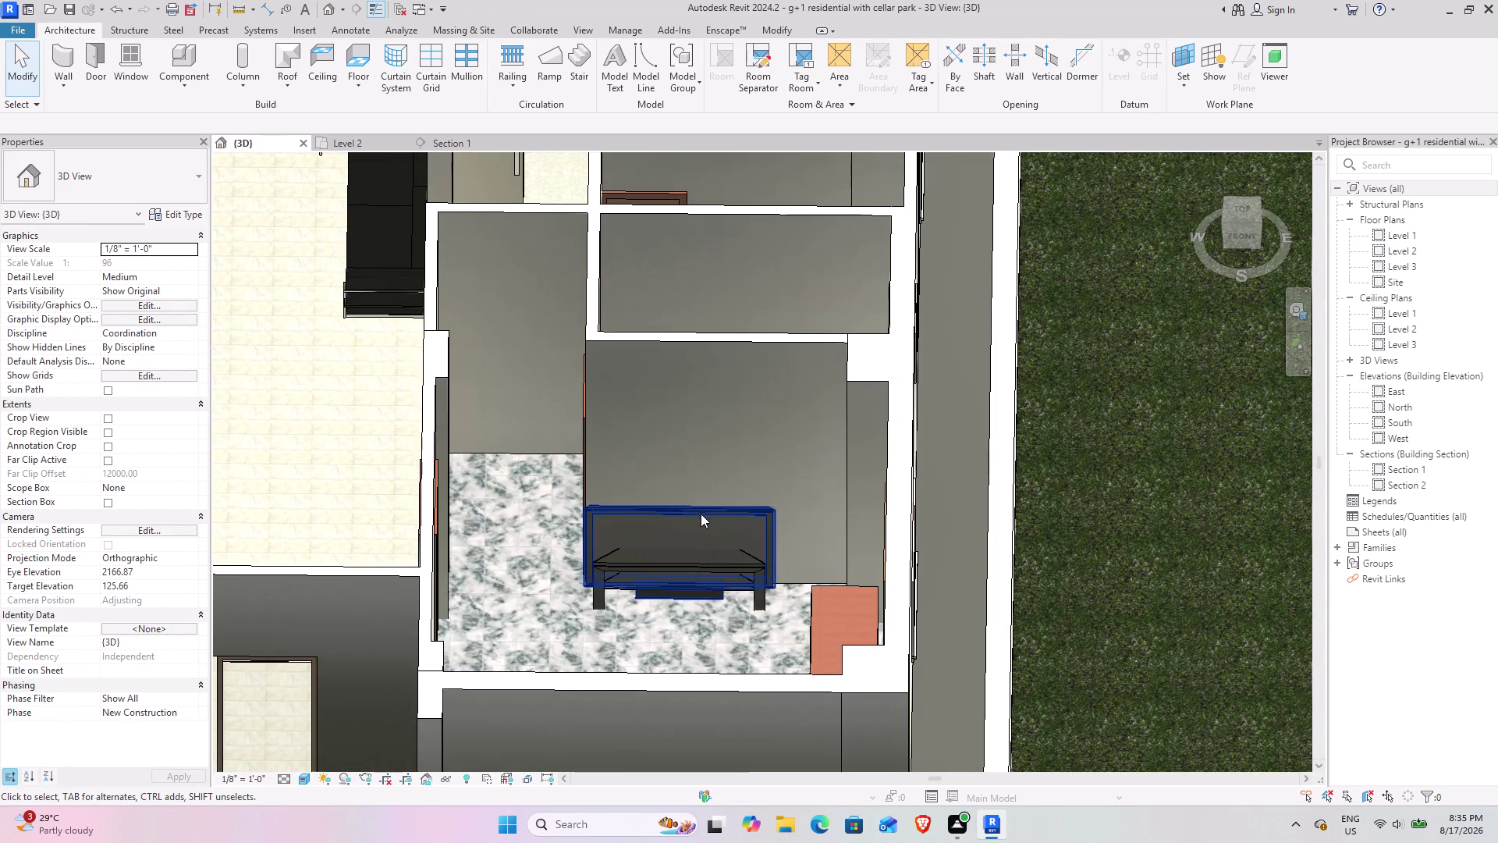
click(700, 509)
click(141, 270)
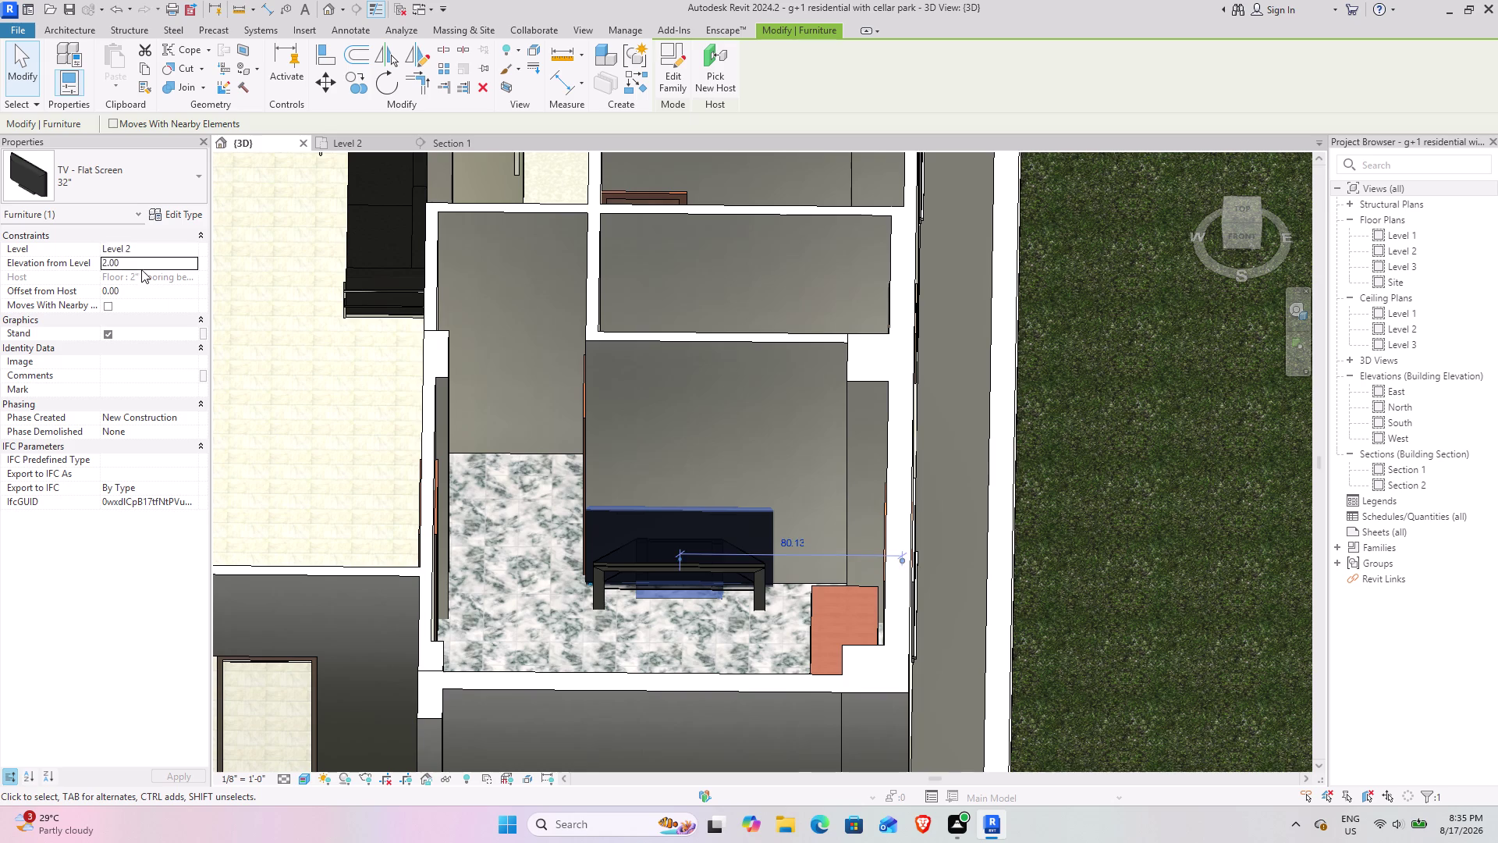
text(2')
key(Return)
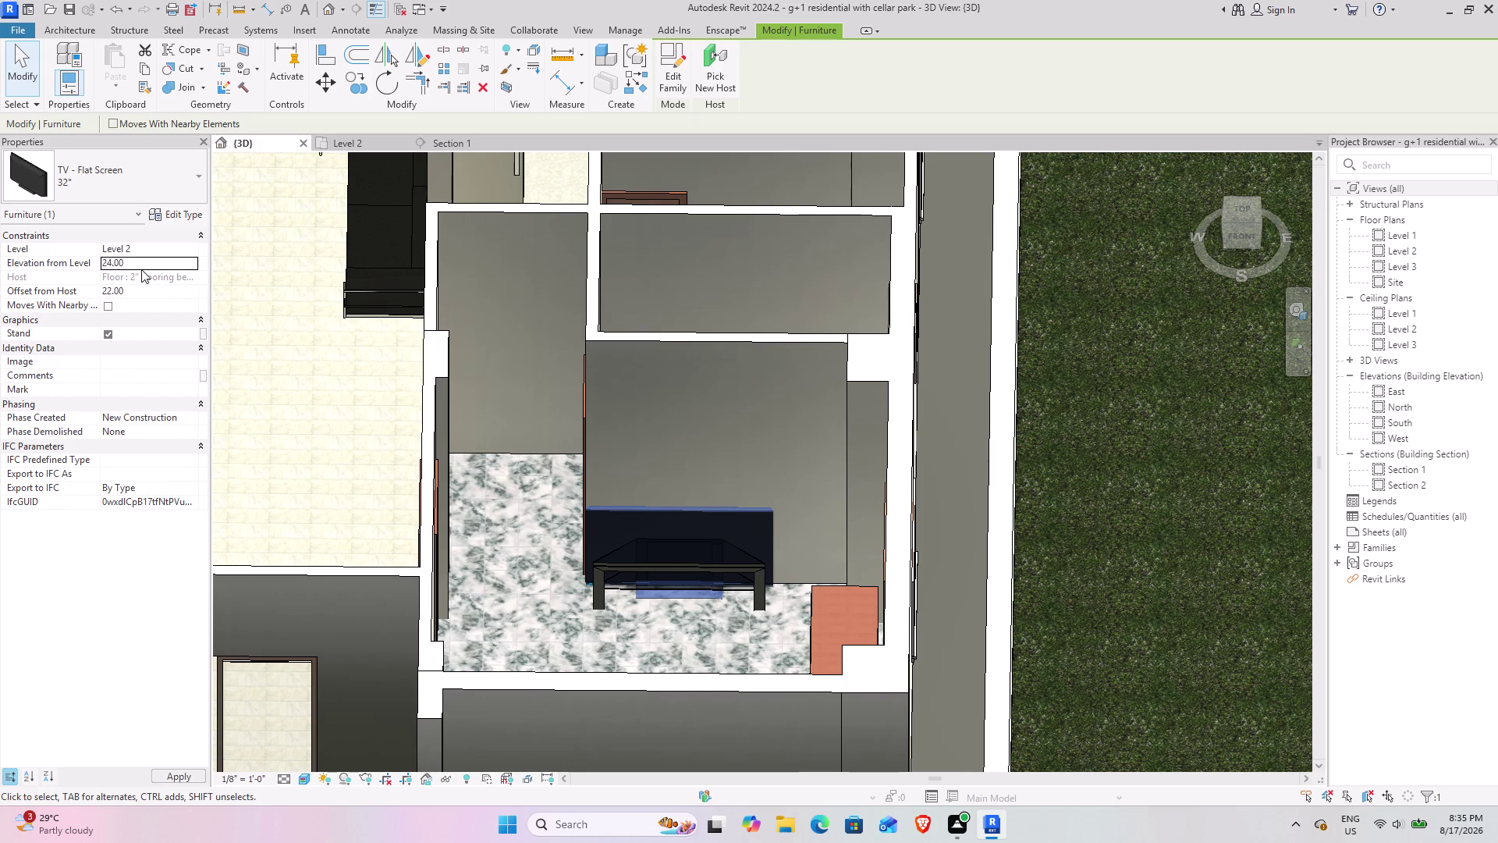
click(1140, 544)
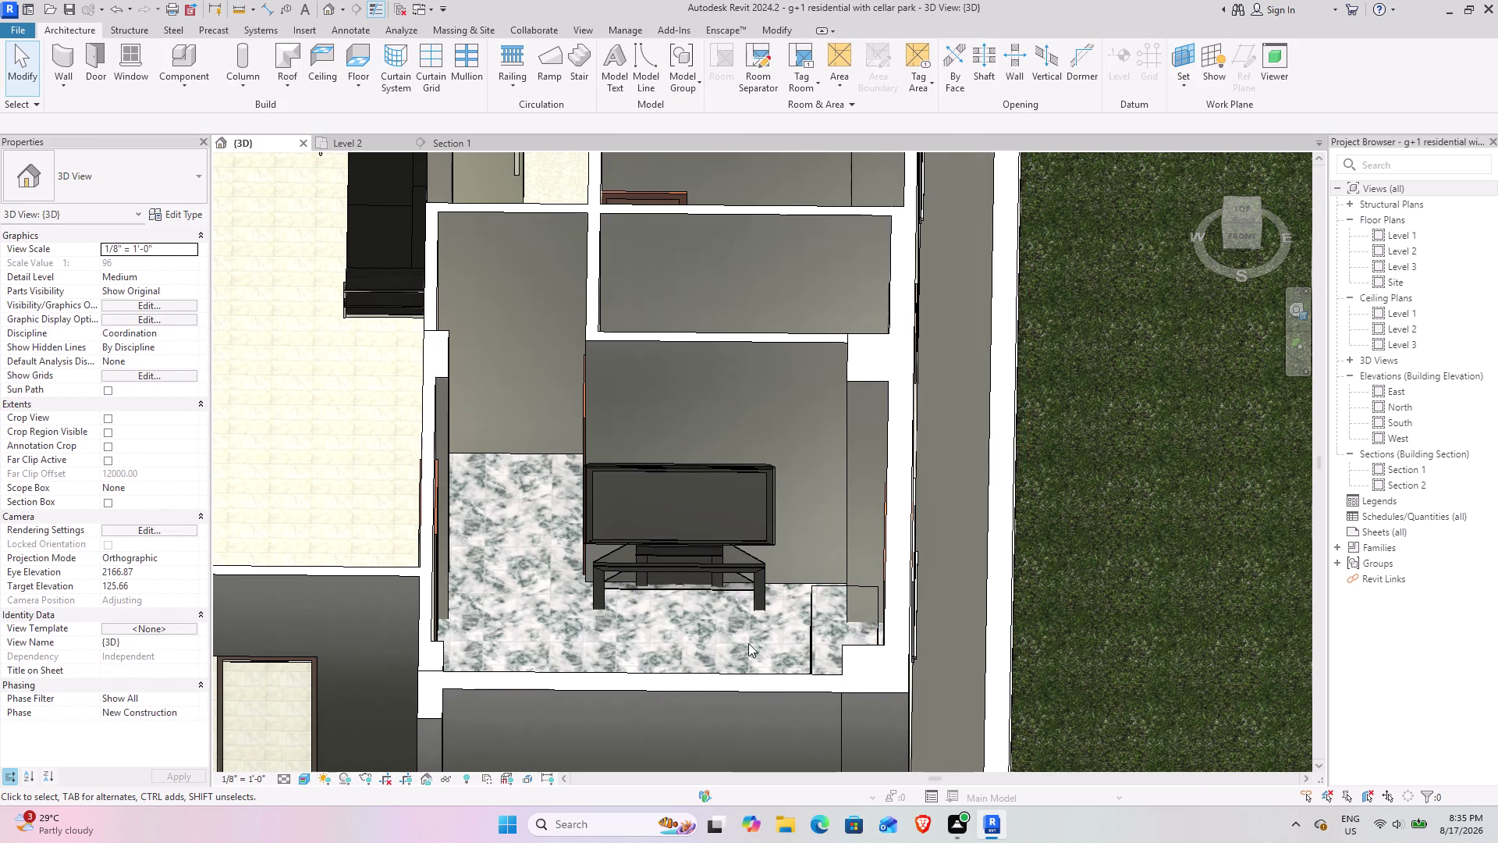
Orbit the 3D model to inspect the TV and the Level 2 bedrooms.
middle_drag(736, 611, 744, 591)
scroll(up, 3)
middle_drag(678, 531, 644, 585)
scroll(down, 3)
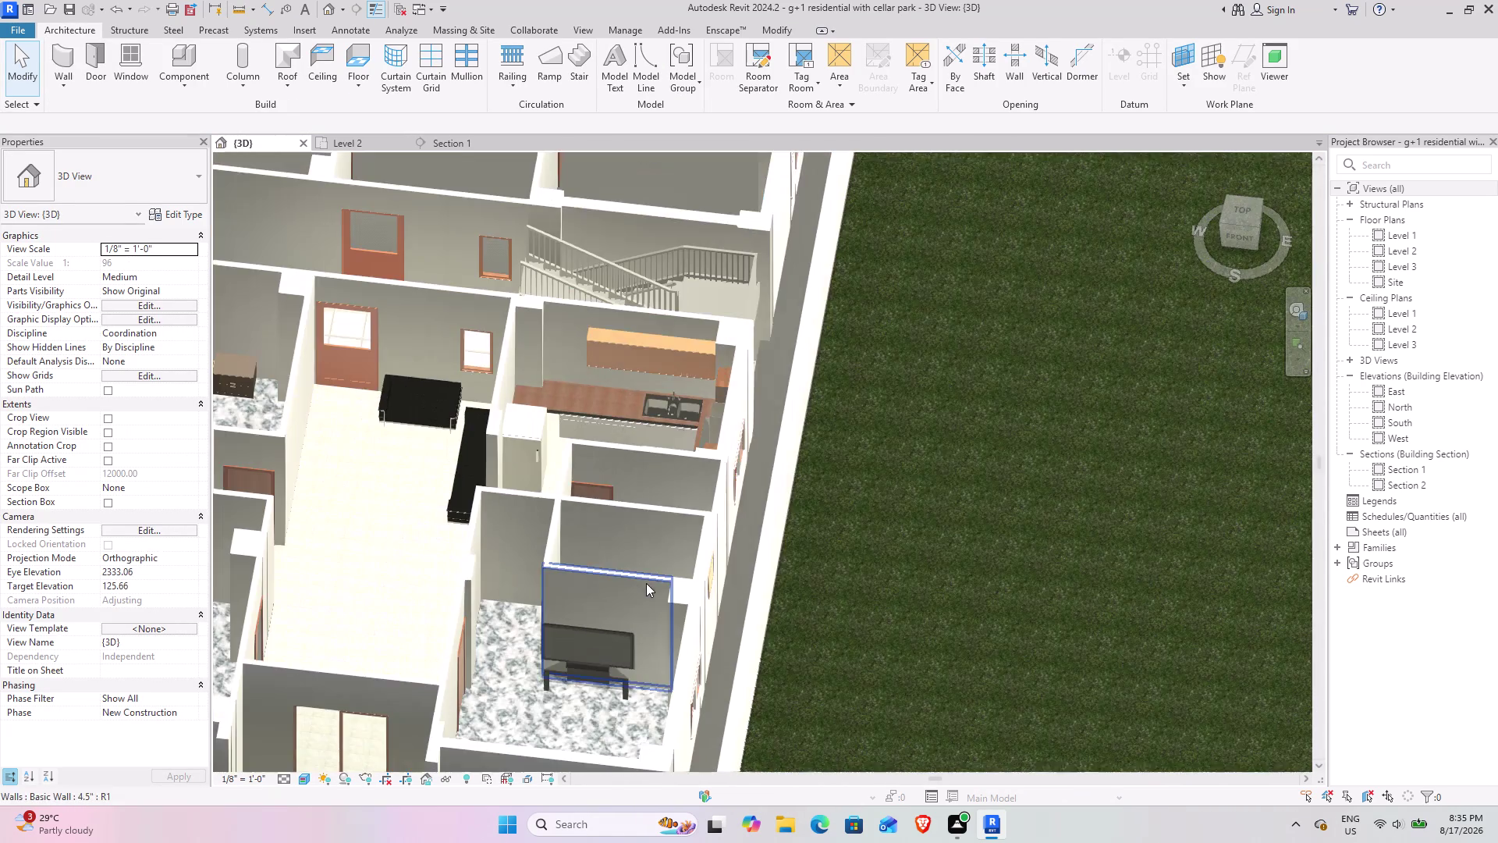
middle_drag(706, 574, 860, 495)
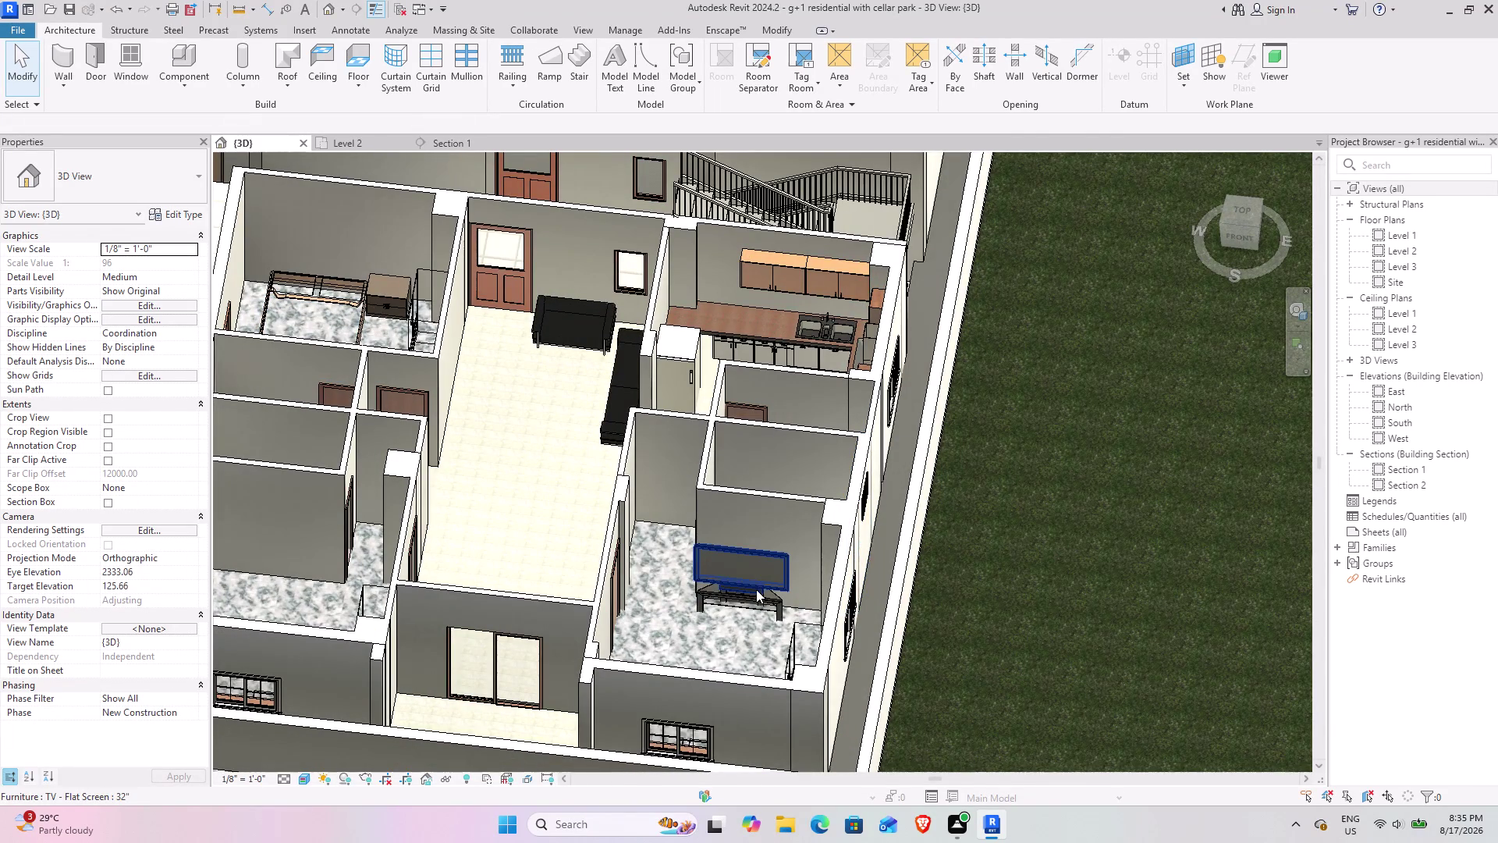
middle_drag(732, 594, 736, 669)
middle_drag(729, 669, 637, 444)
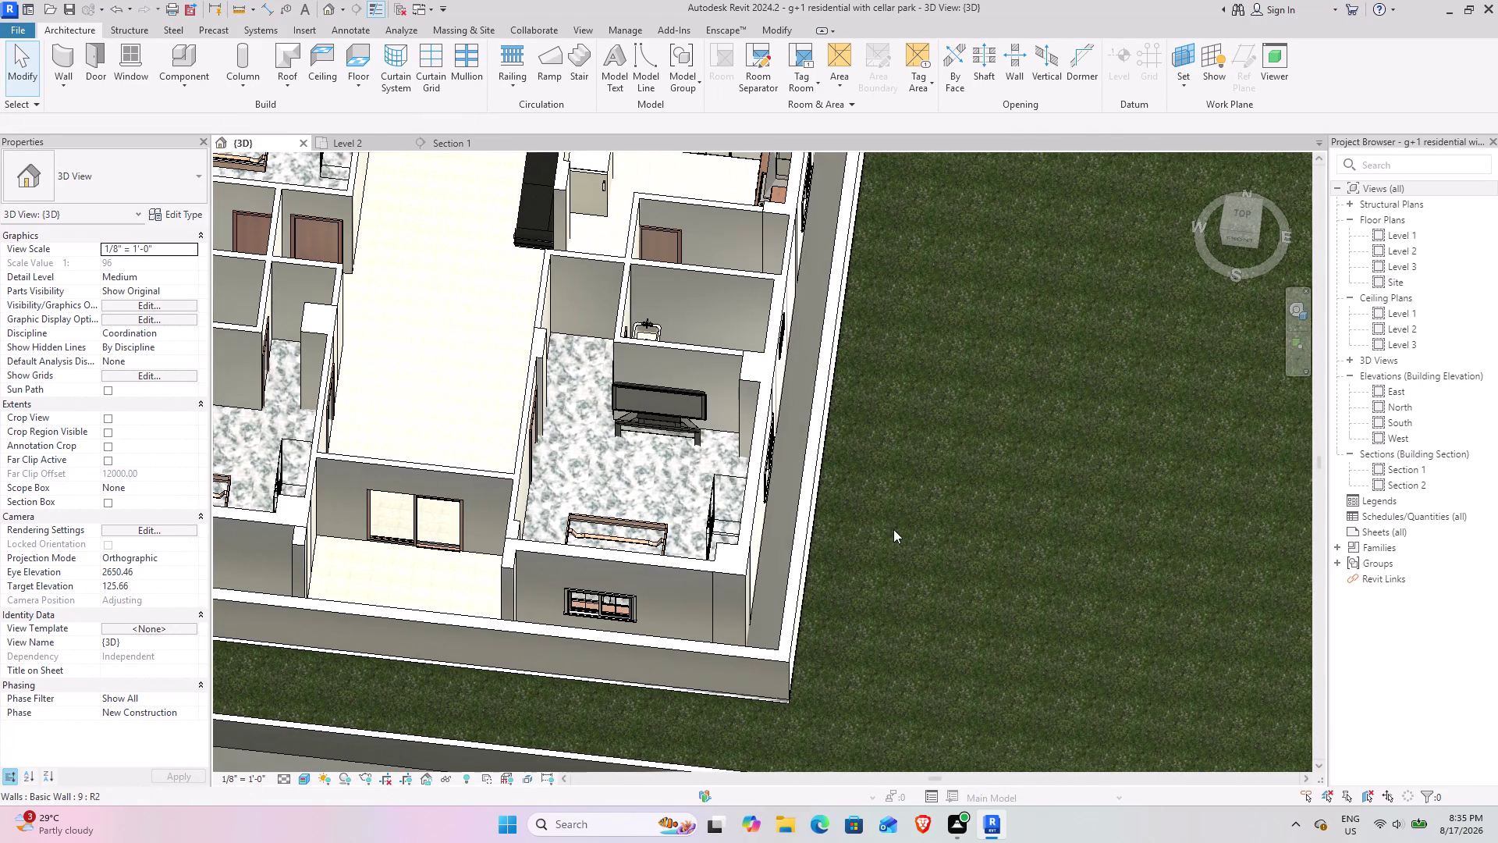
click(898, 529)
middle_drag(613, 523, 488, 630)
middle_drag(477, 604, 1130, 341)
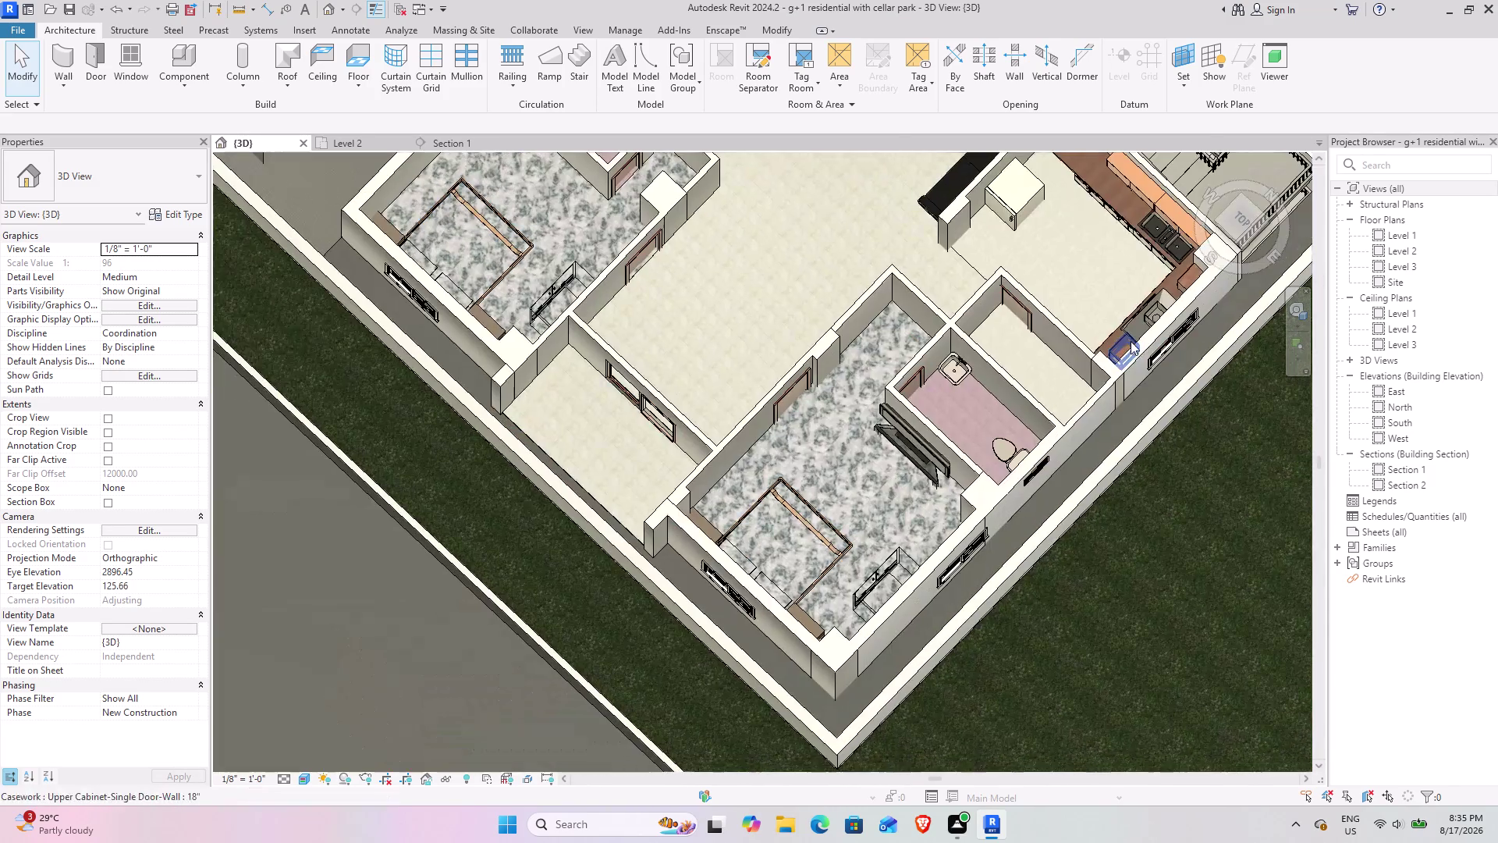
click(816, 519)
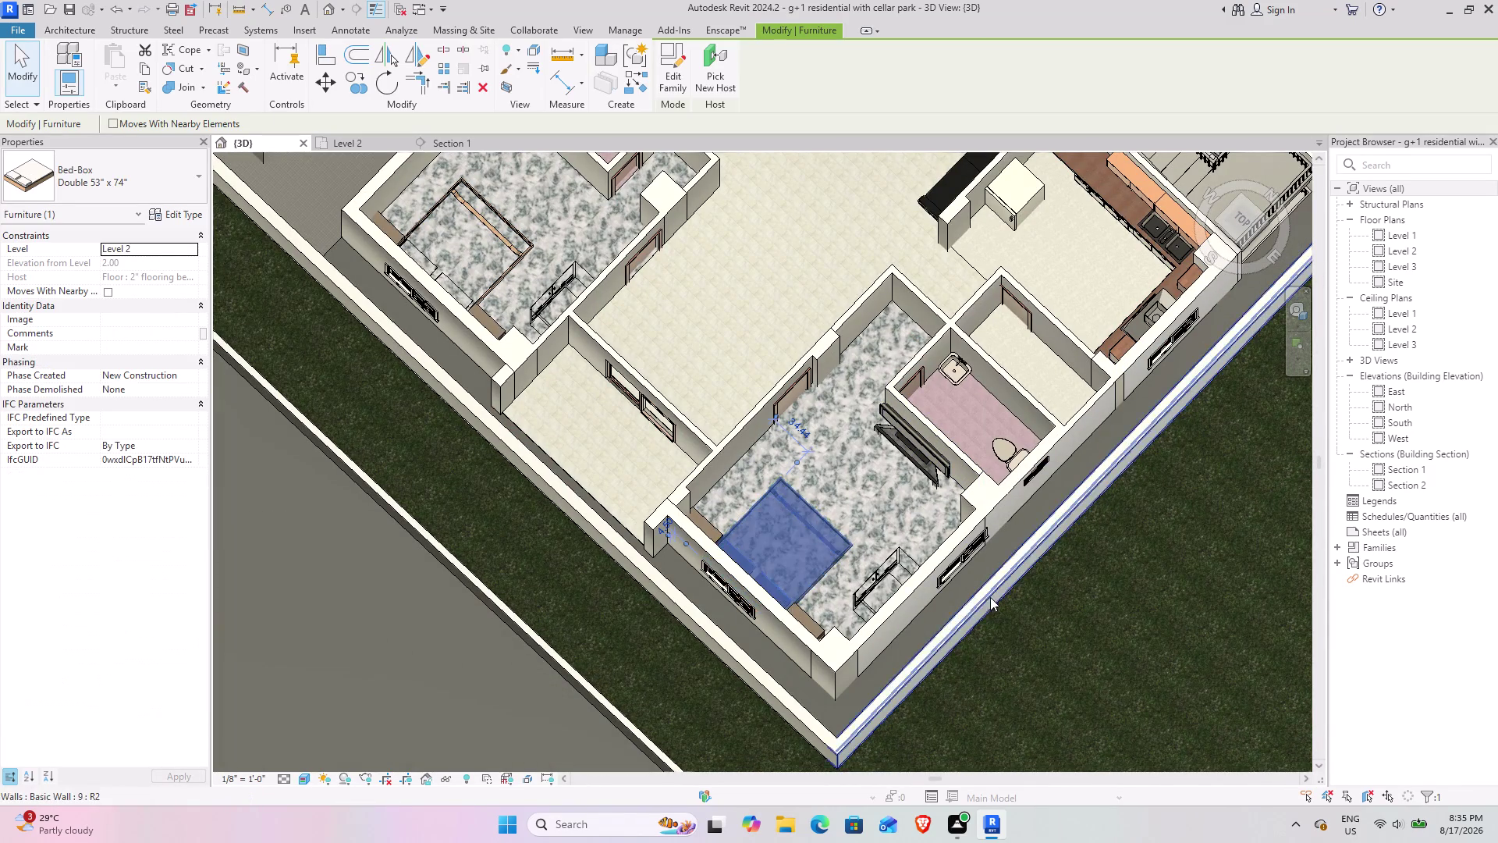
click(458, 512)
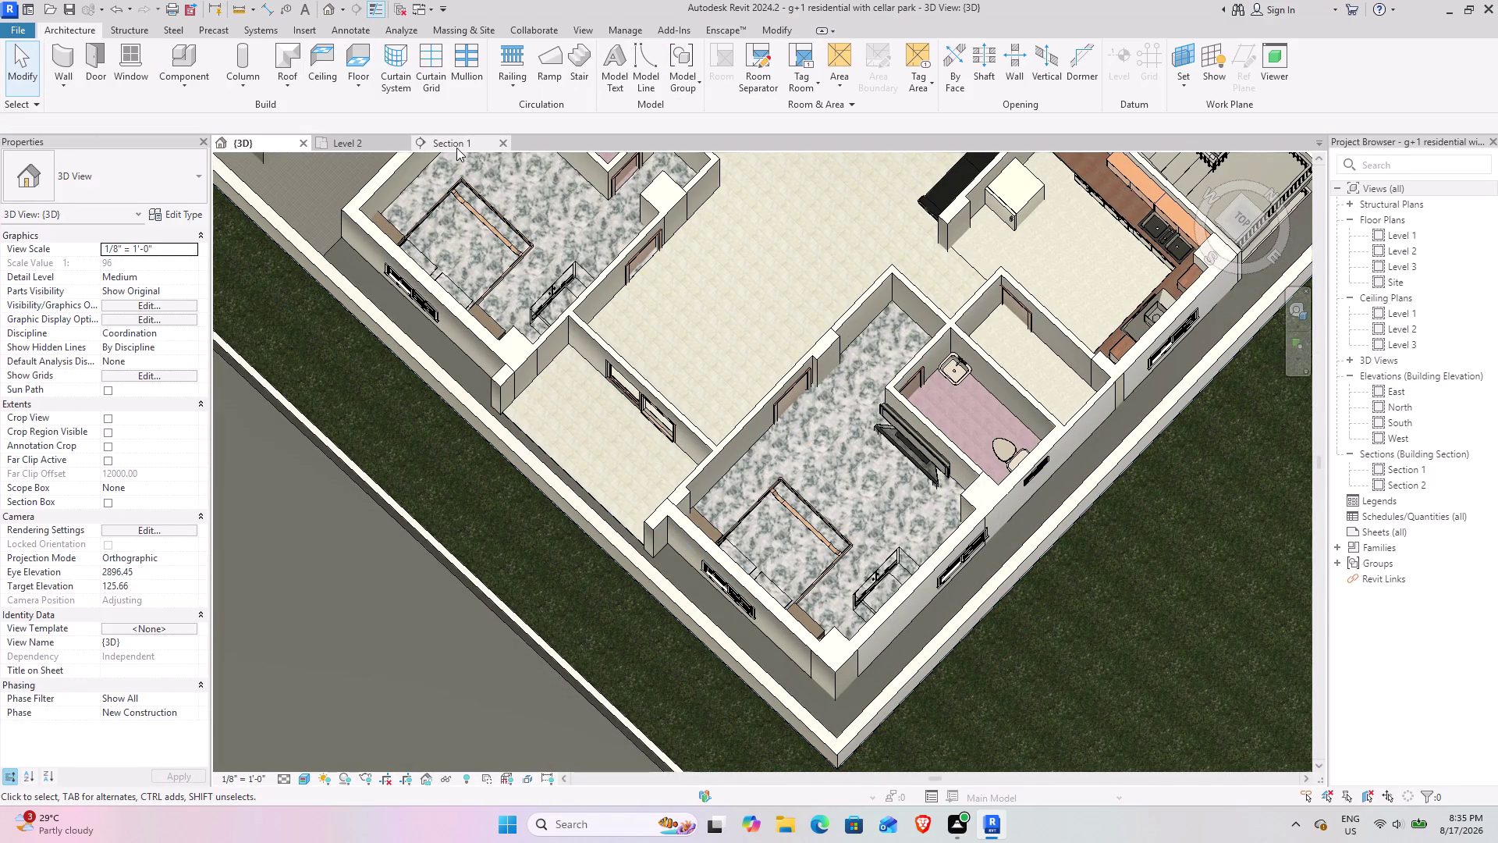
In Section 1, set the TV stand's Elevation from Level to 2 inches.
click(456, 146)
middle_drag(944, 541, 628, 517)
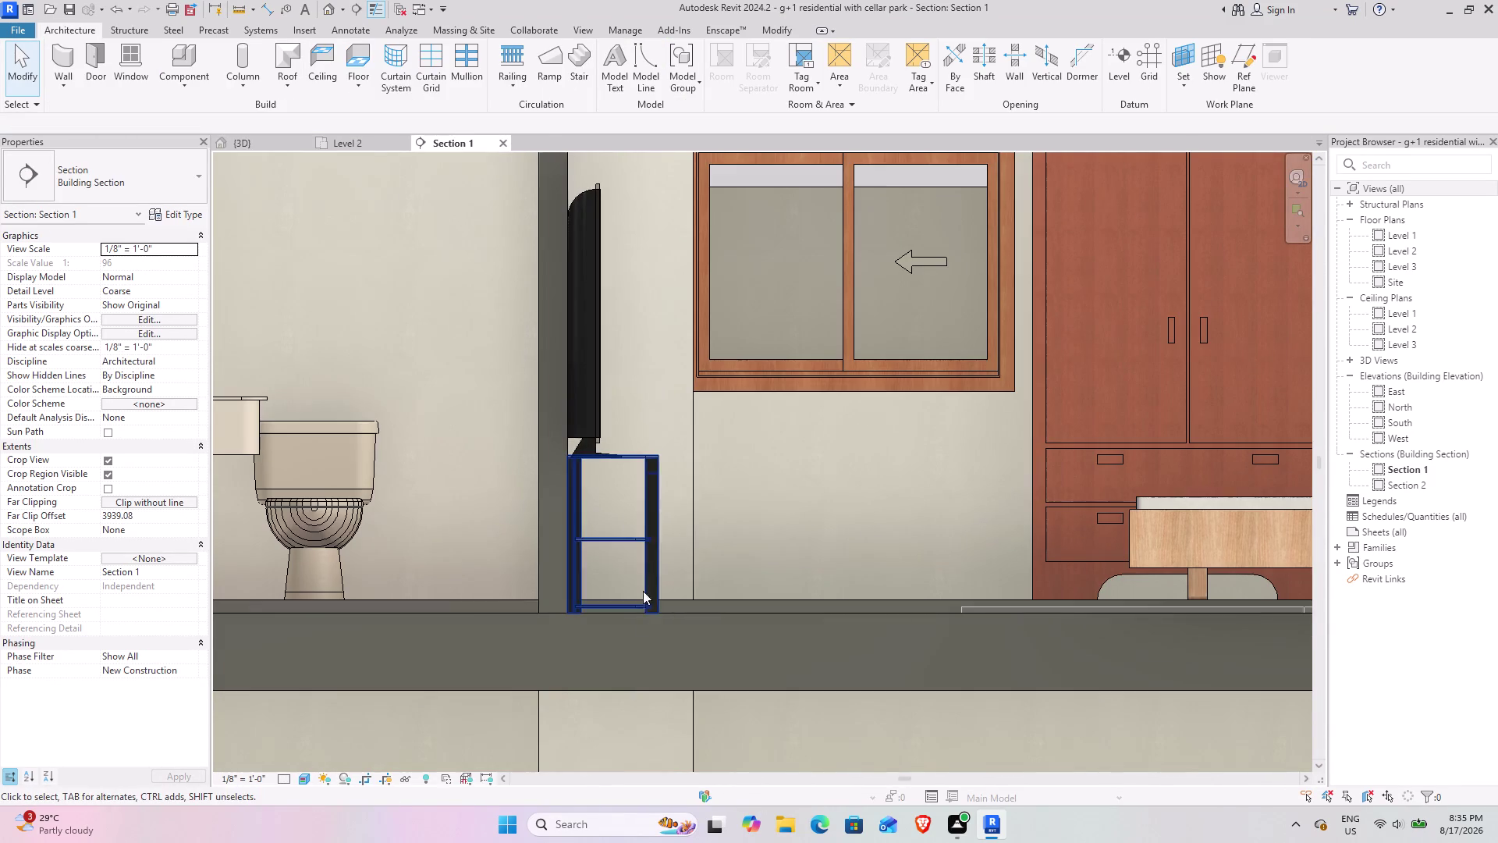
middle_drag(836, 605, 685, 619)
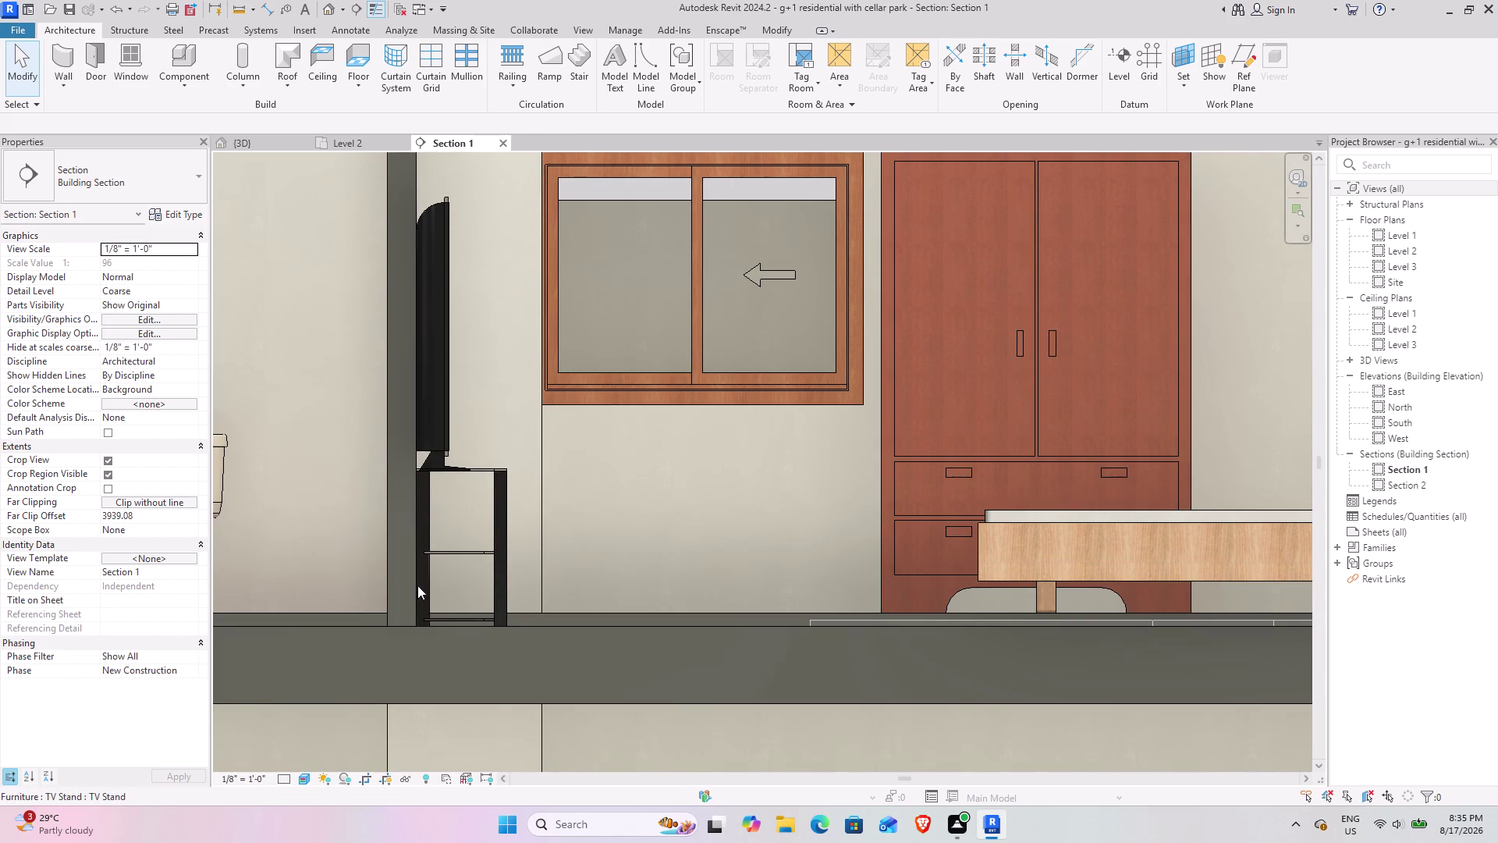
click(507, 570)
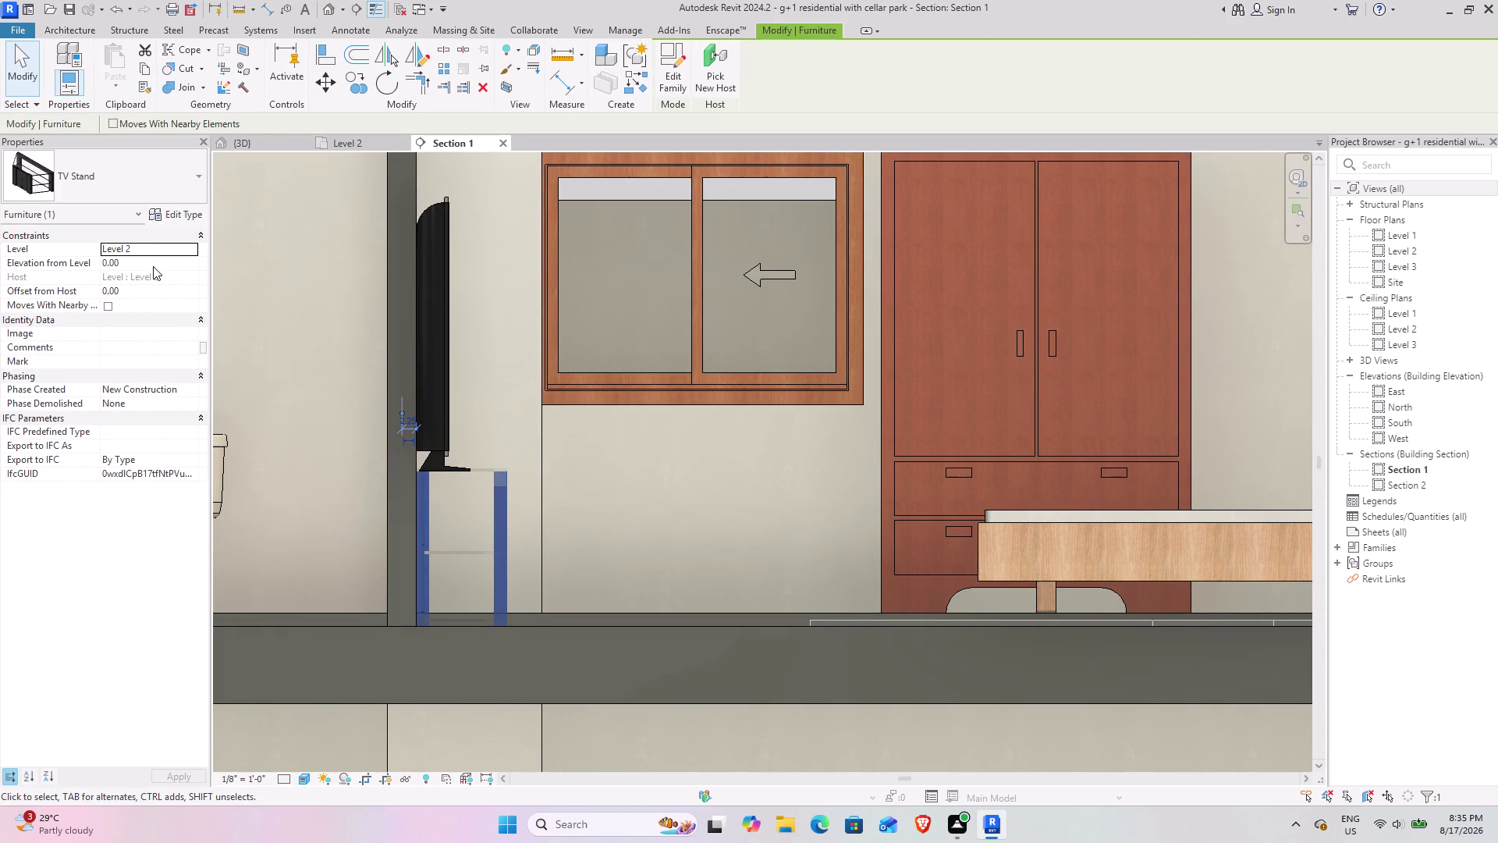
click(153, 266)
key(2)
key(Return)
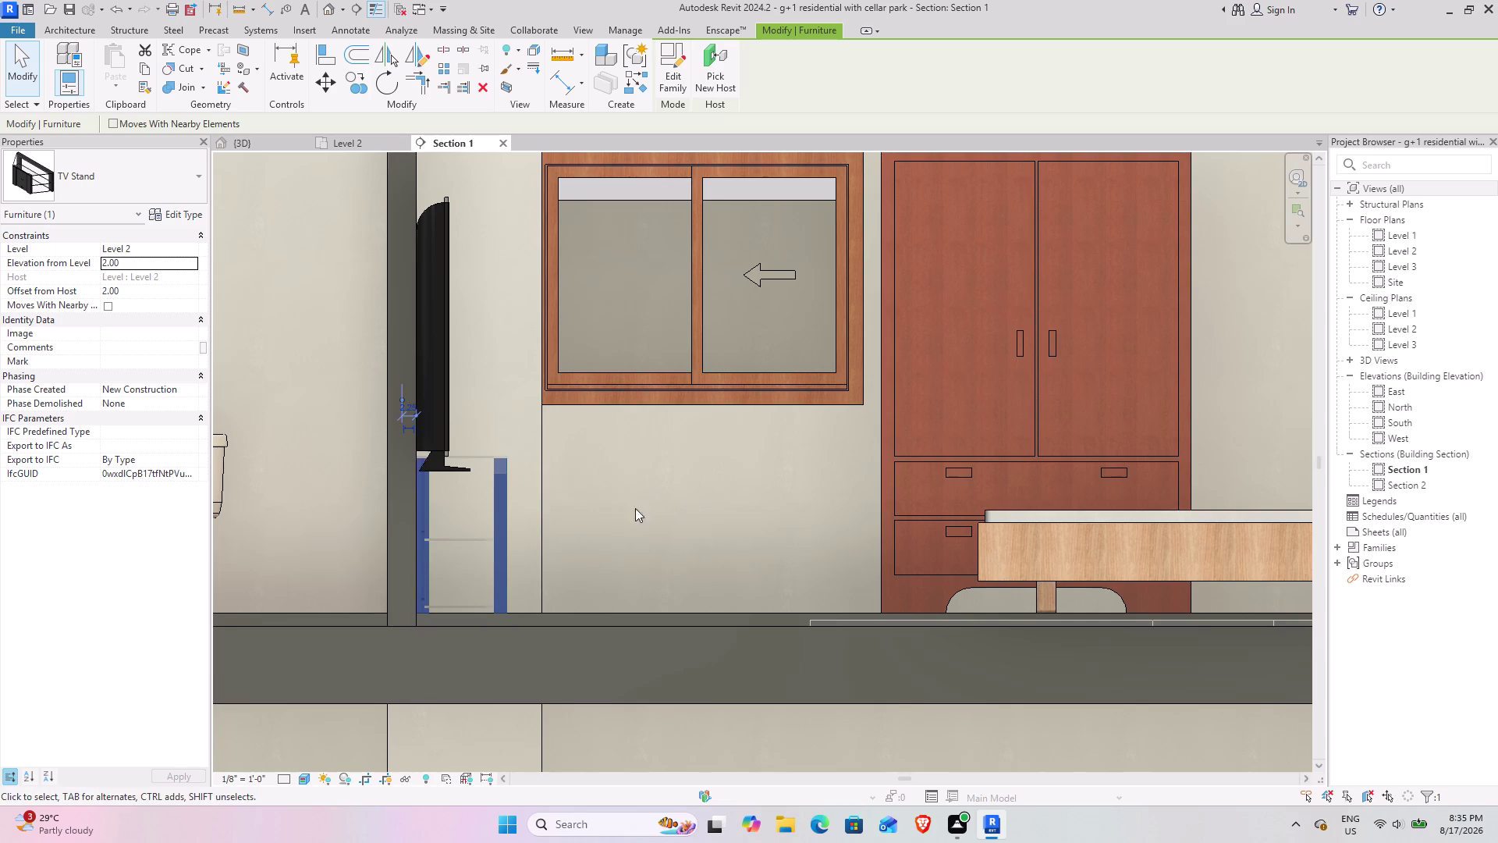
Raise the flat-screen TV's Elevation from Level to 26 inches.
click(444, 394)
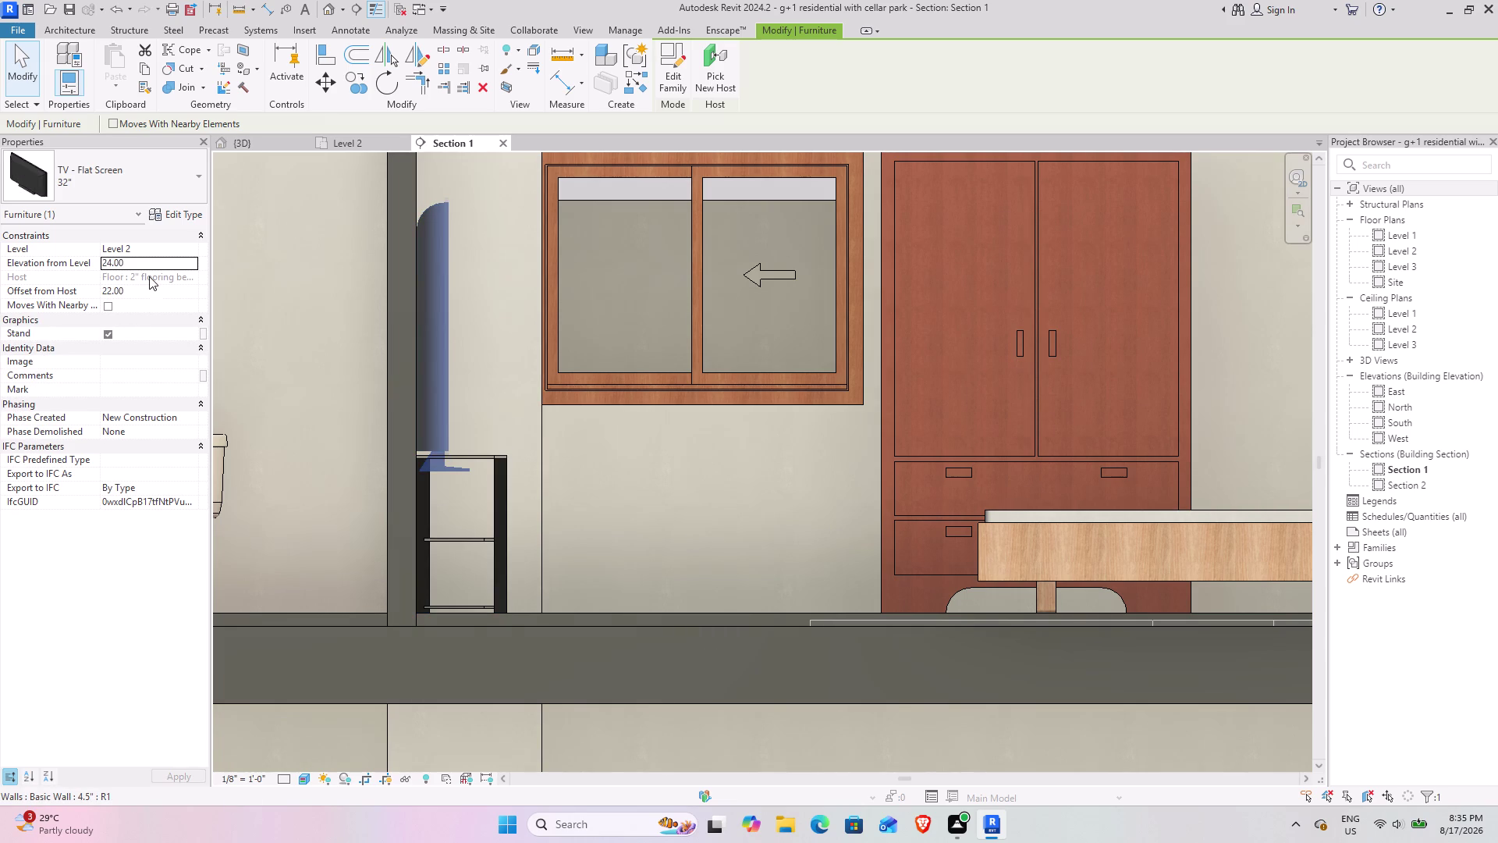
click(143, 266)
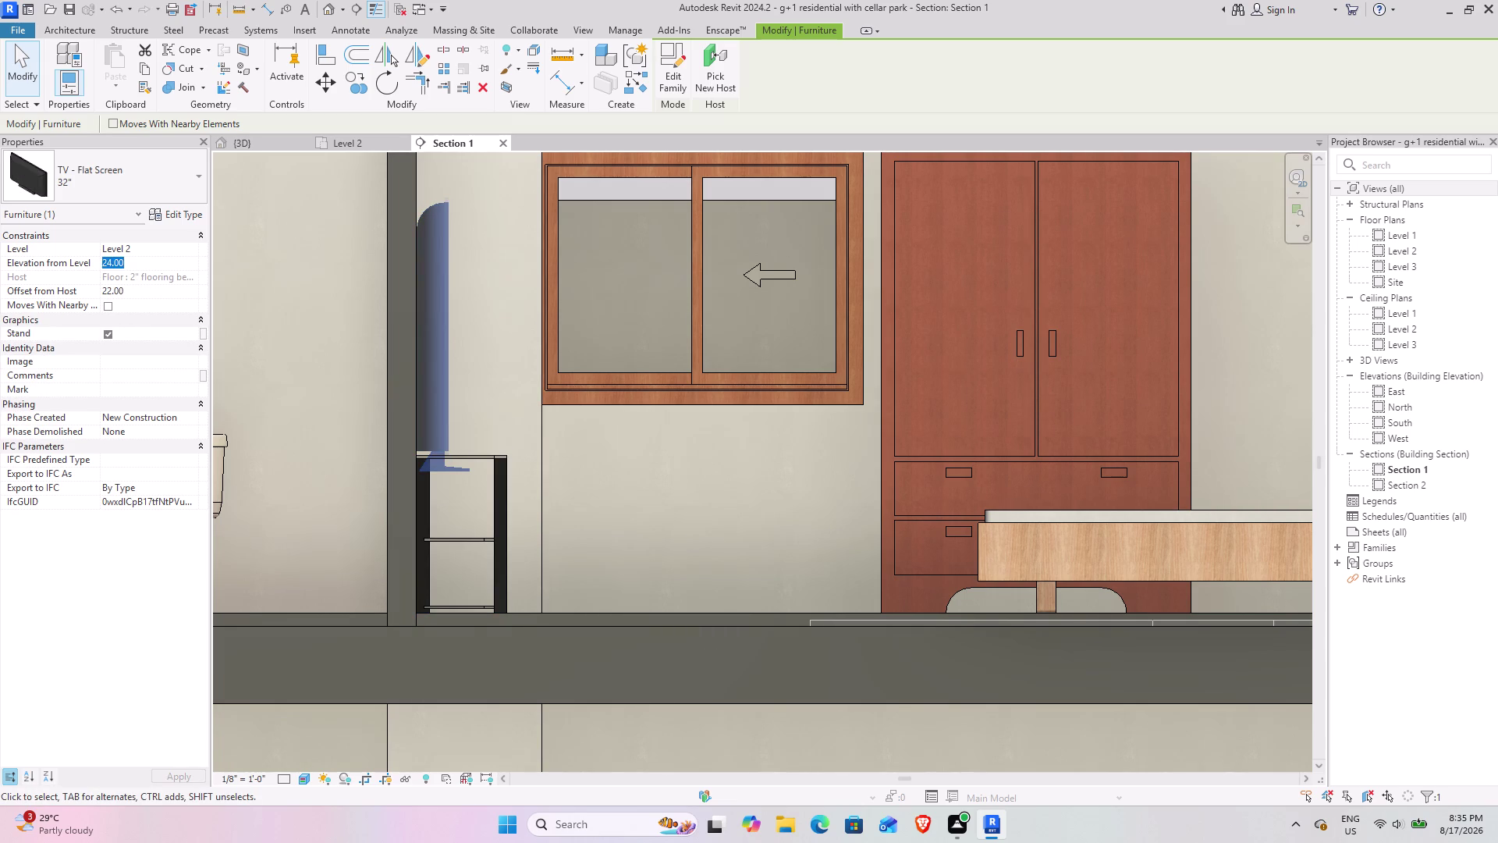
text(26)
key(Return)
scroll(up, 3)
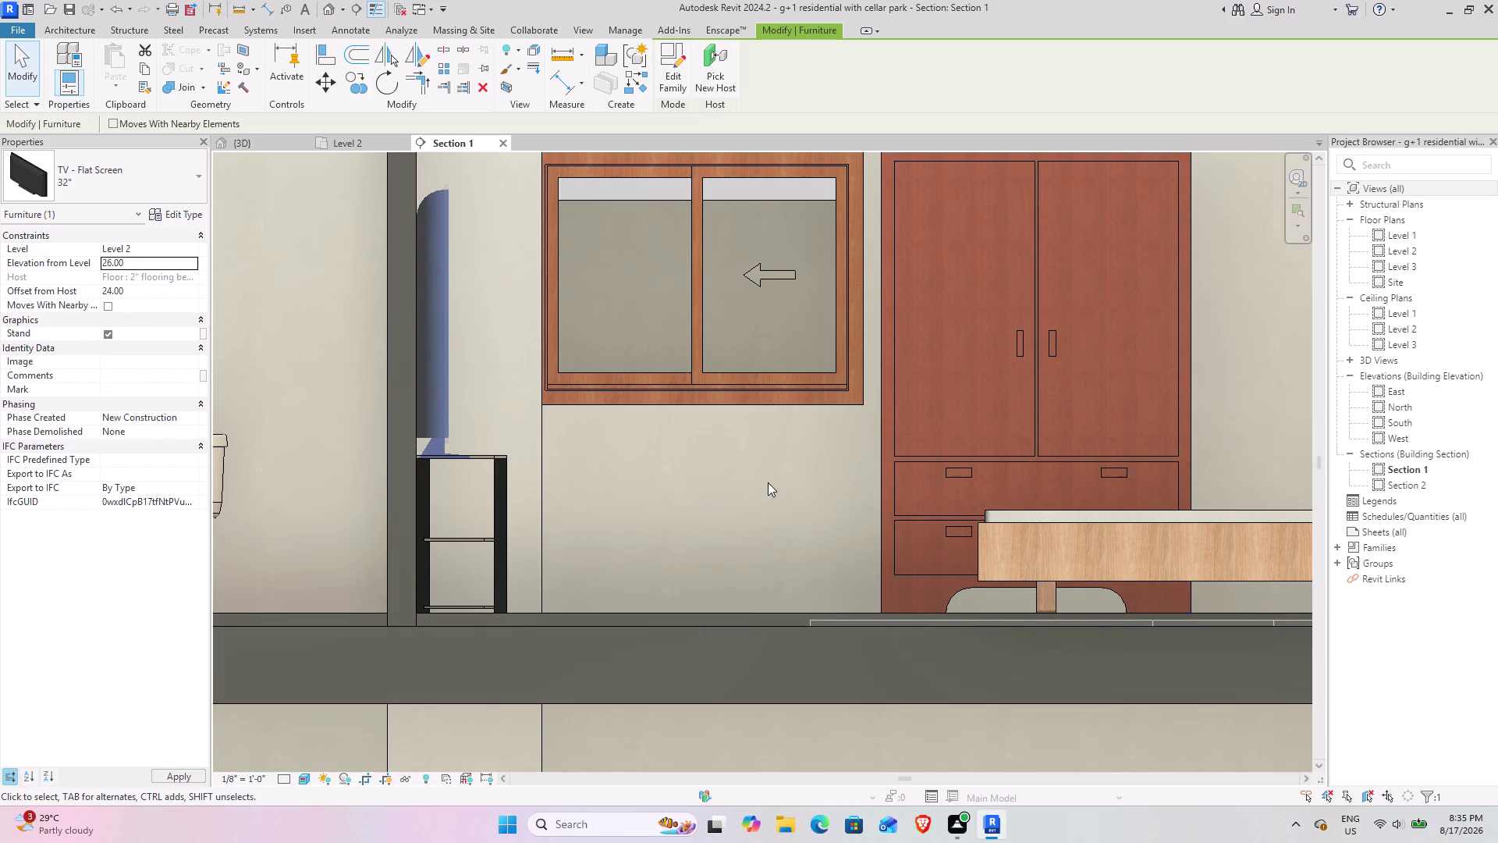
click(728, 495)
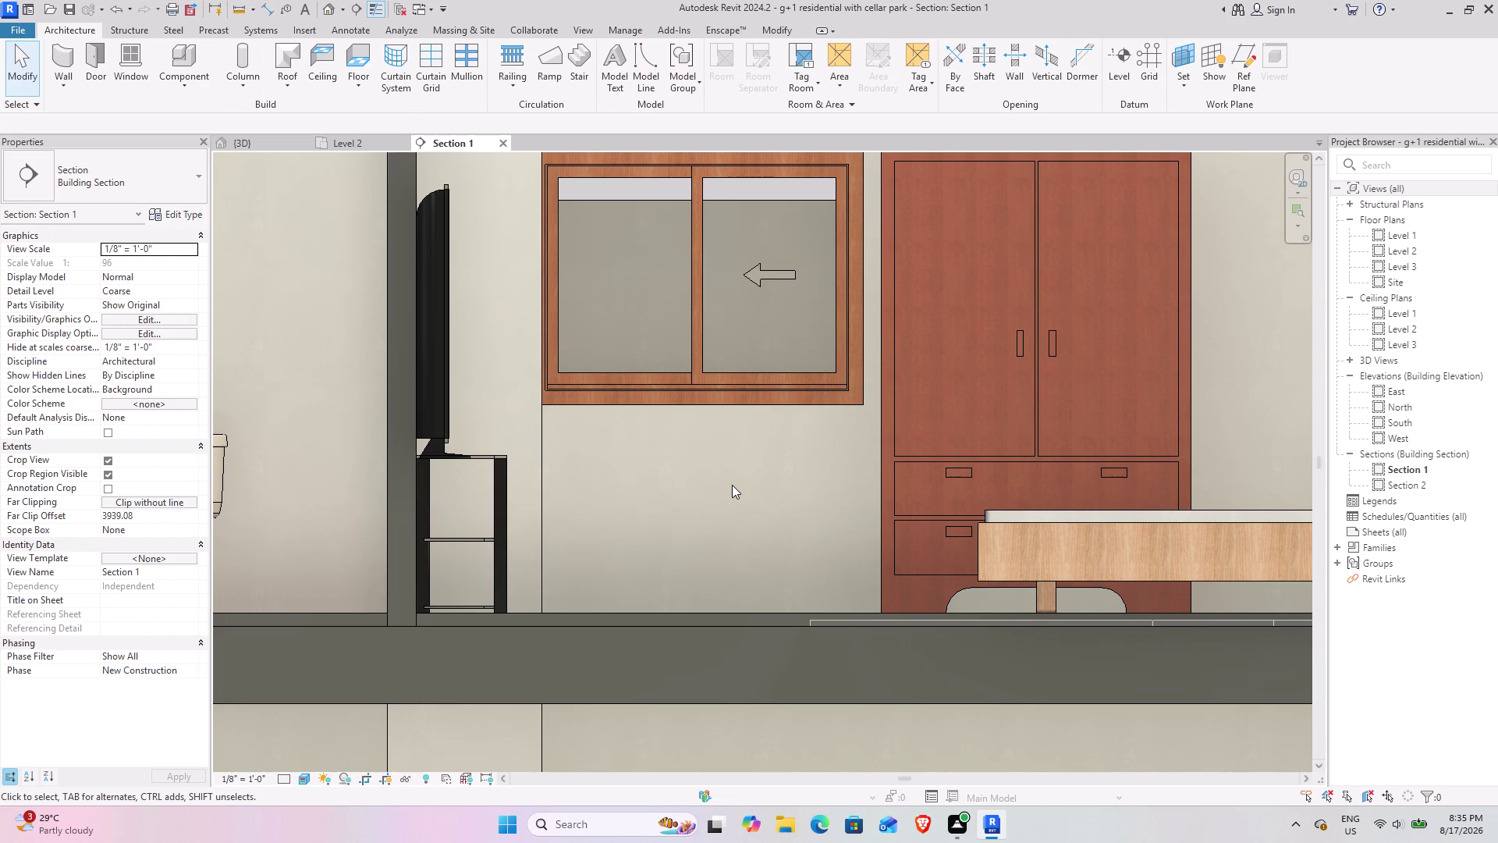